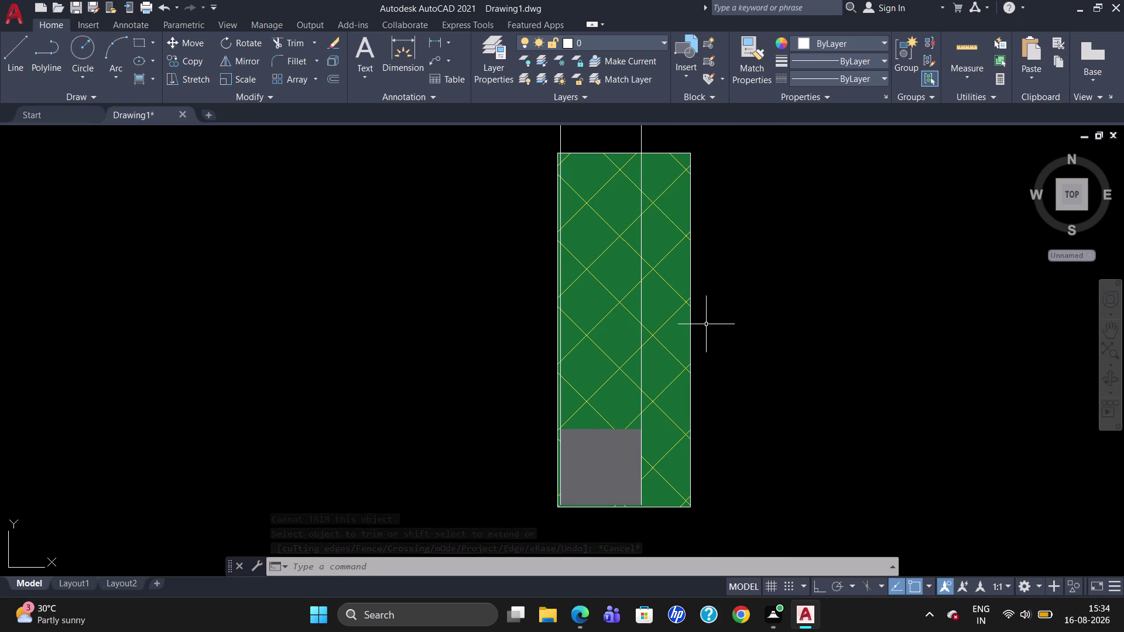
Cancel the trim and move the grey gradient patch slightly left from its corner.
key(Escape)
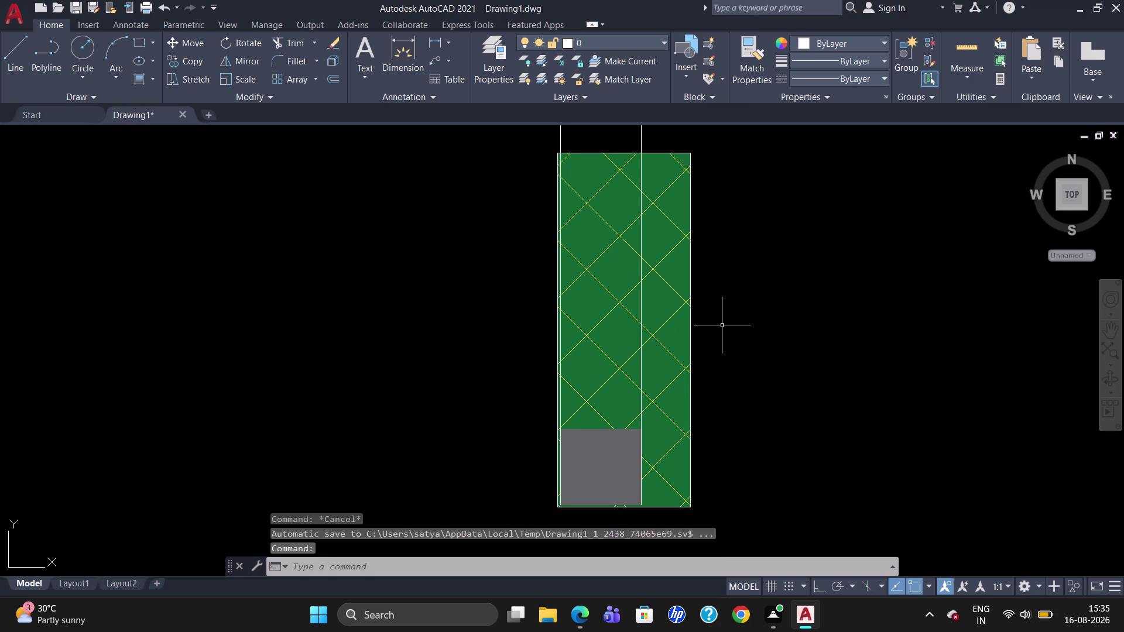
key(m)
key(Return)
click(605, 469)
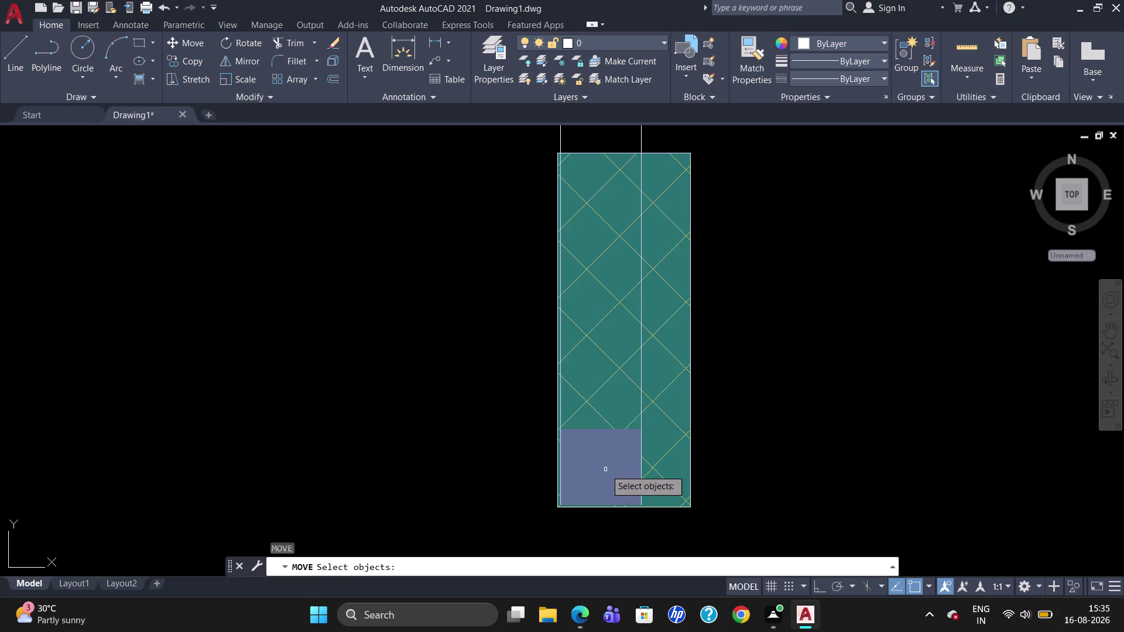
key(Return)
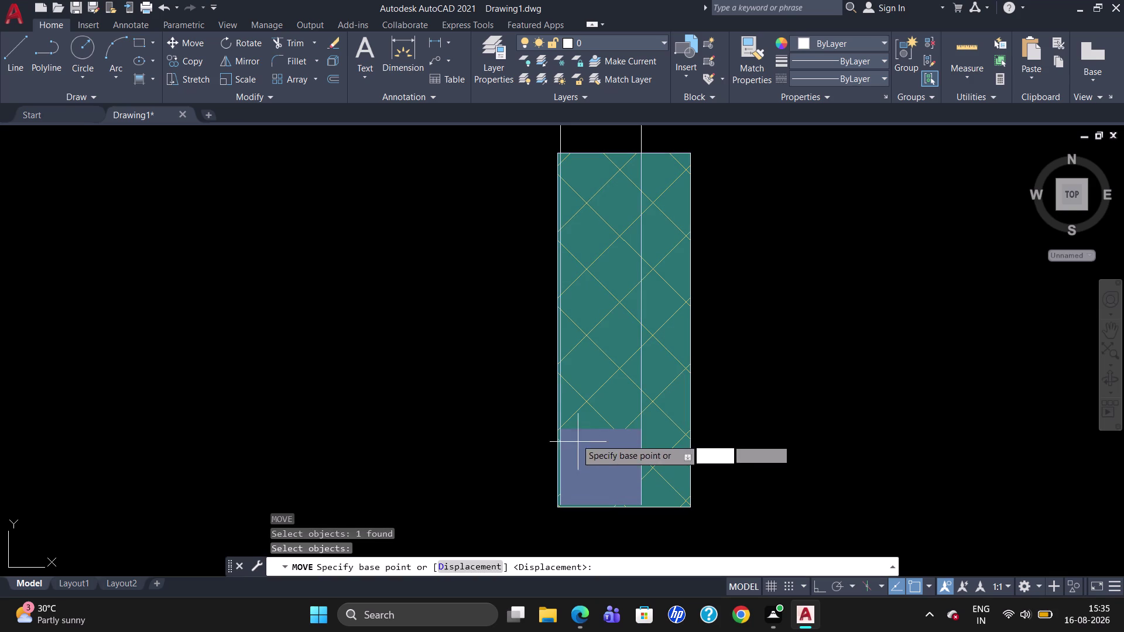
click(563, 428)
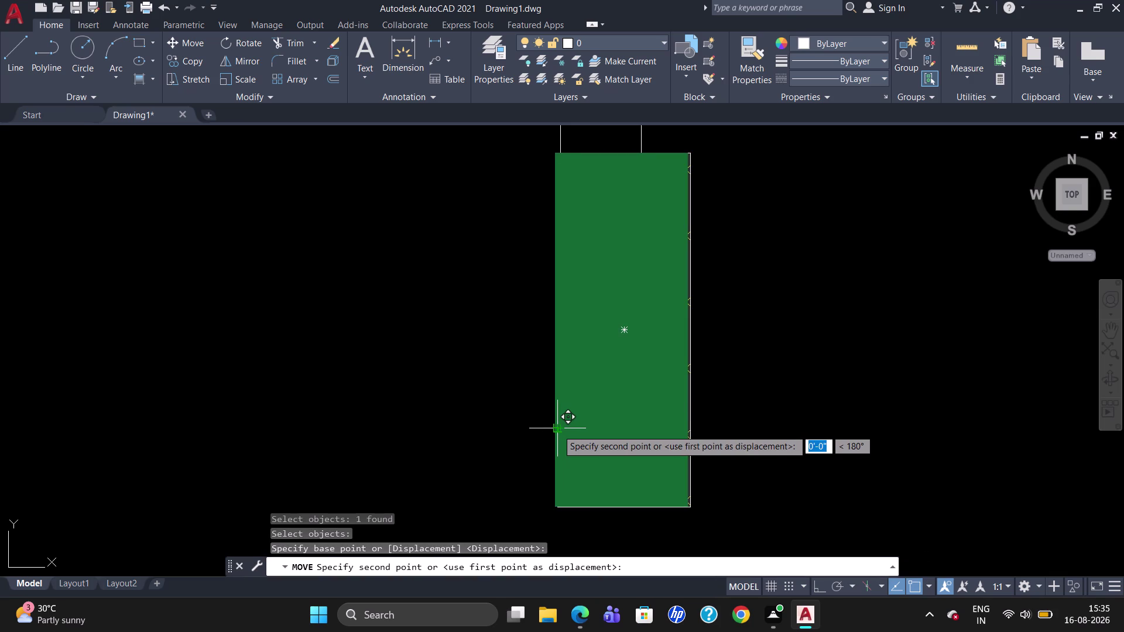
click(557, 429)
Inspect the pier's diagonal hatch, then delete and undo the stray vertical line above it.
scroll(up, 3)
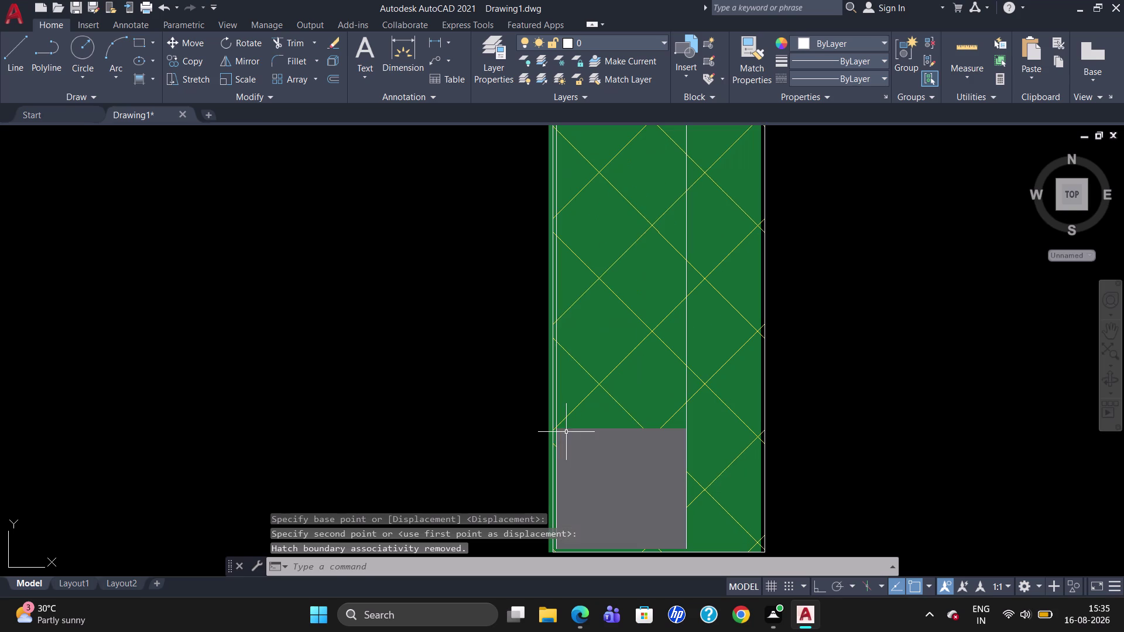
click(558, 429)
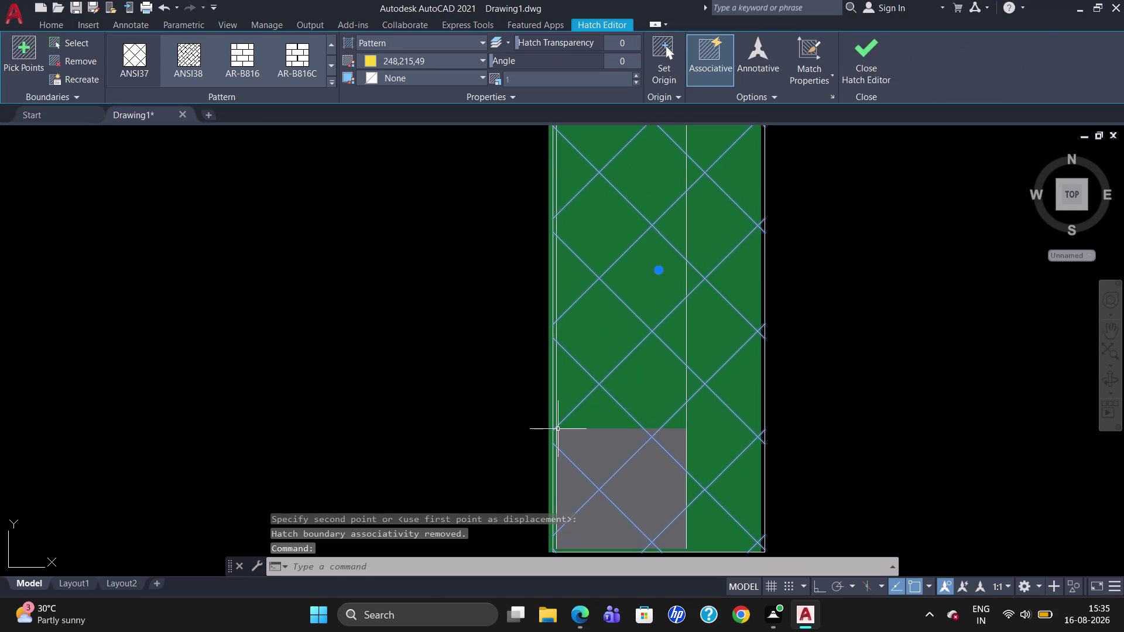
key(Escape)
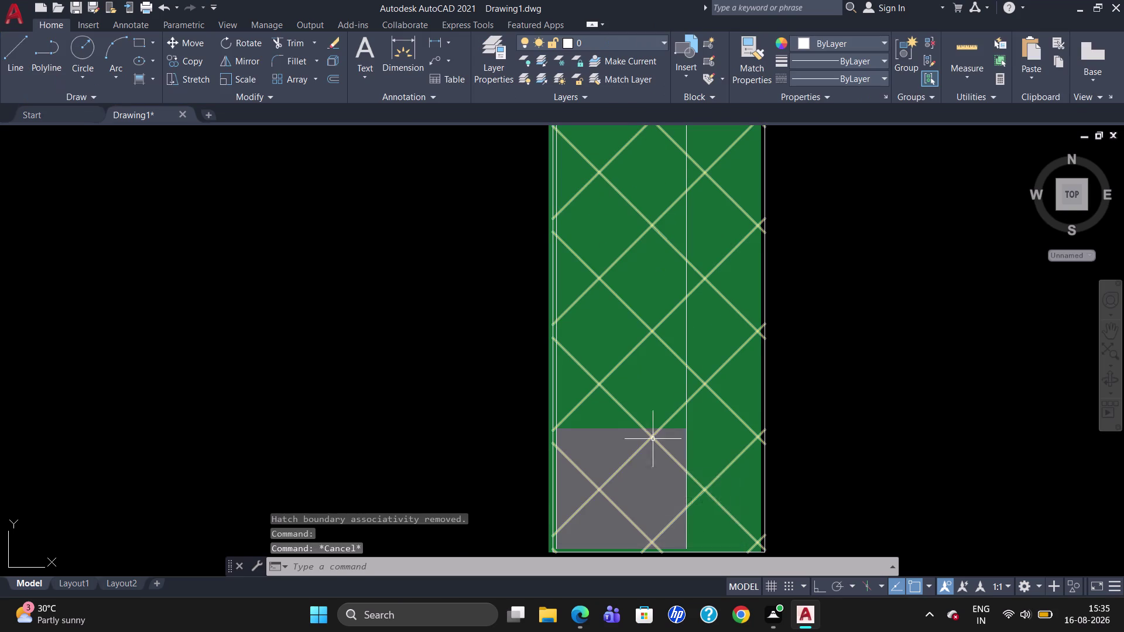
scroll(down, 3)
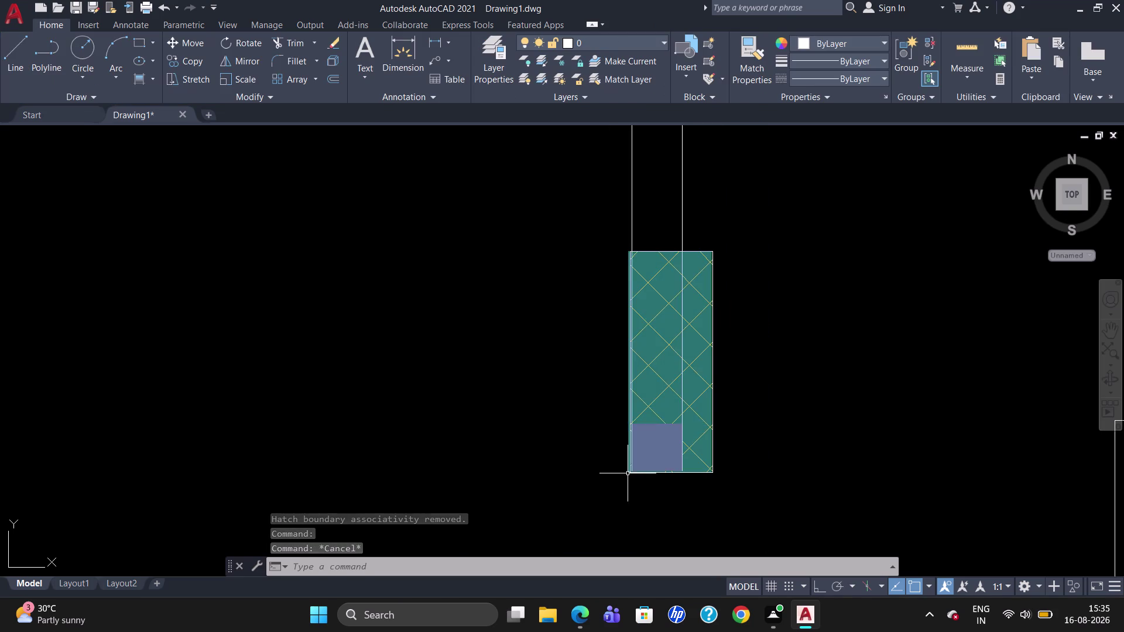
click(632, 233)
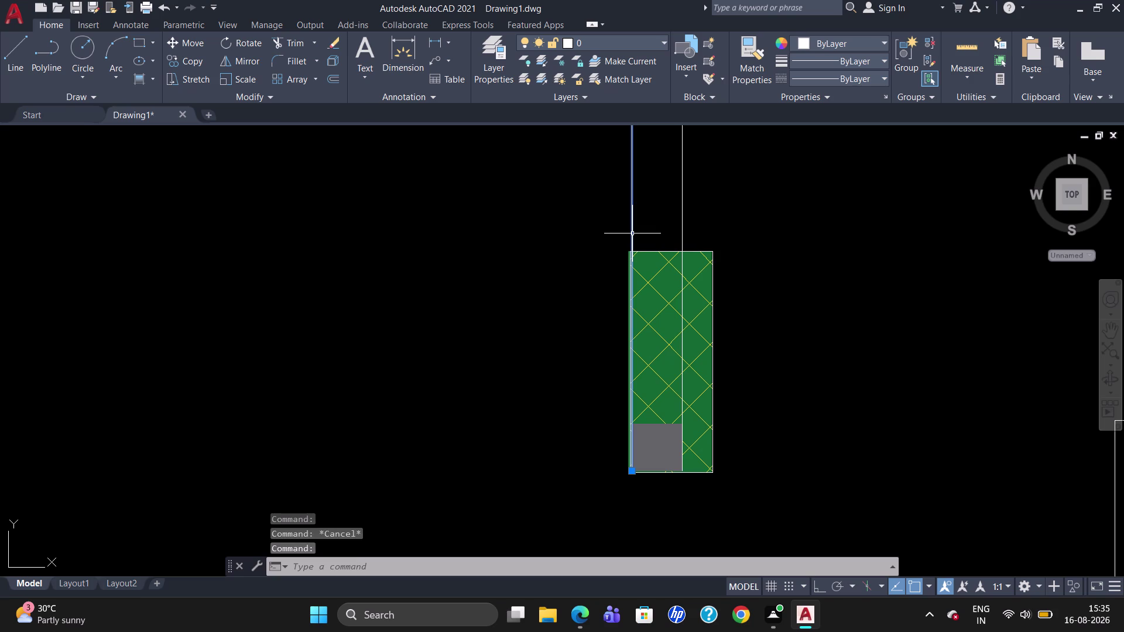
key(Delete)
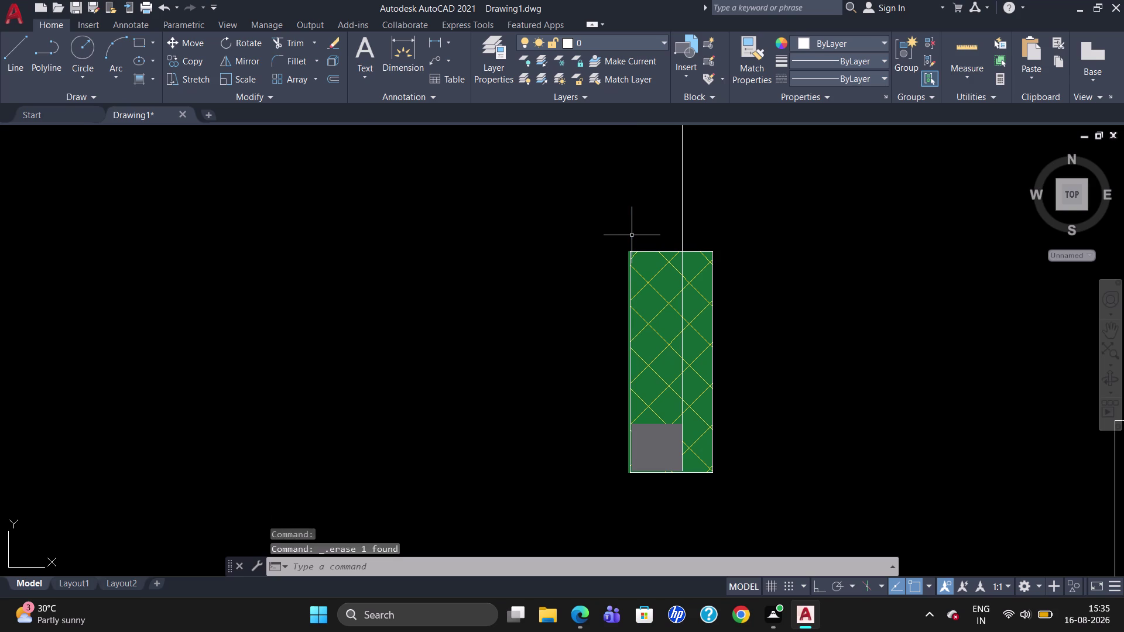
key(u)
key(Return)
Delete the pier's hatch, then undo several recent changes.
scroll(up, 3)
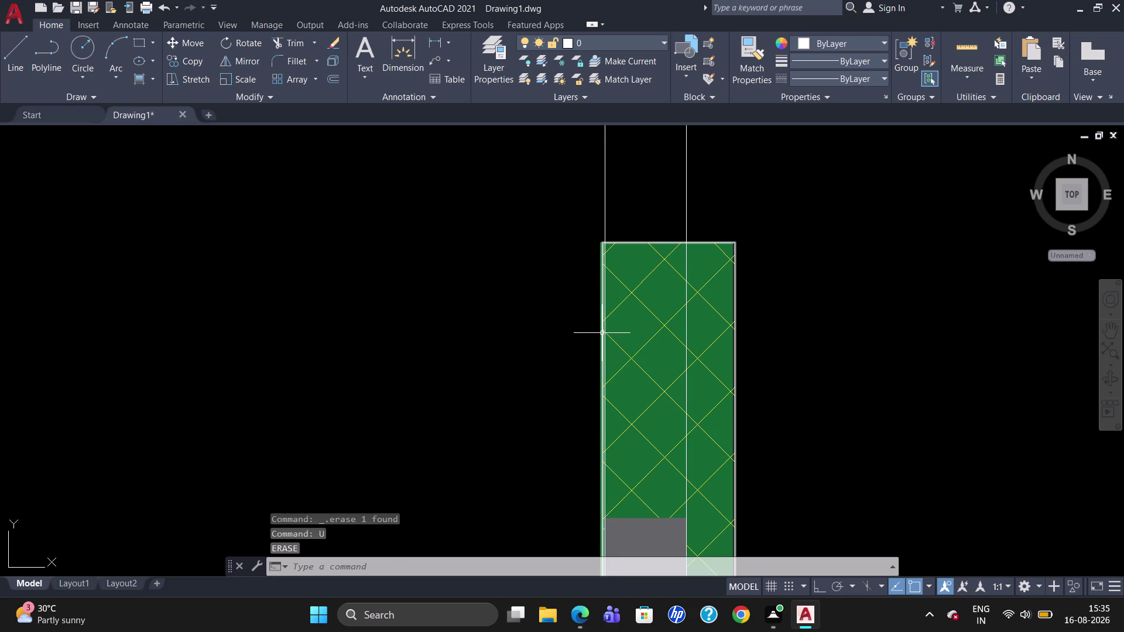
click(602, 332)
key(Delete)
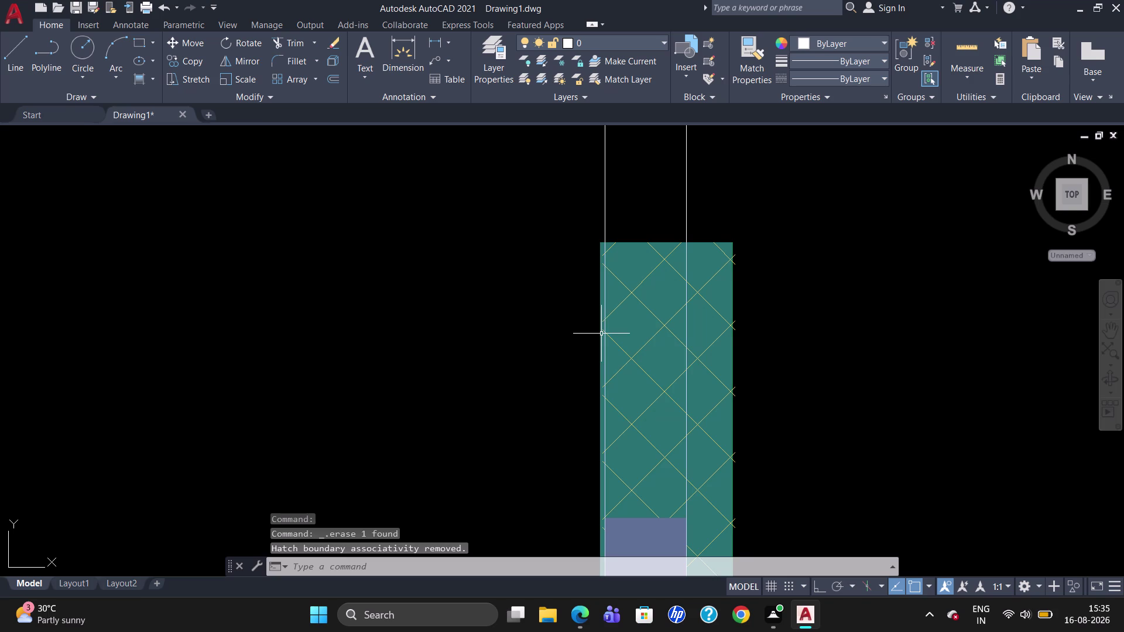
key(Escape)
key(u)
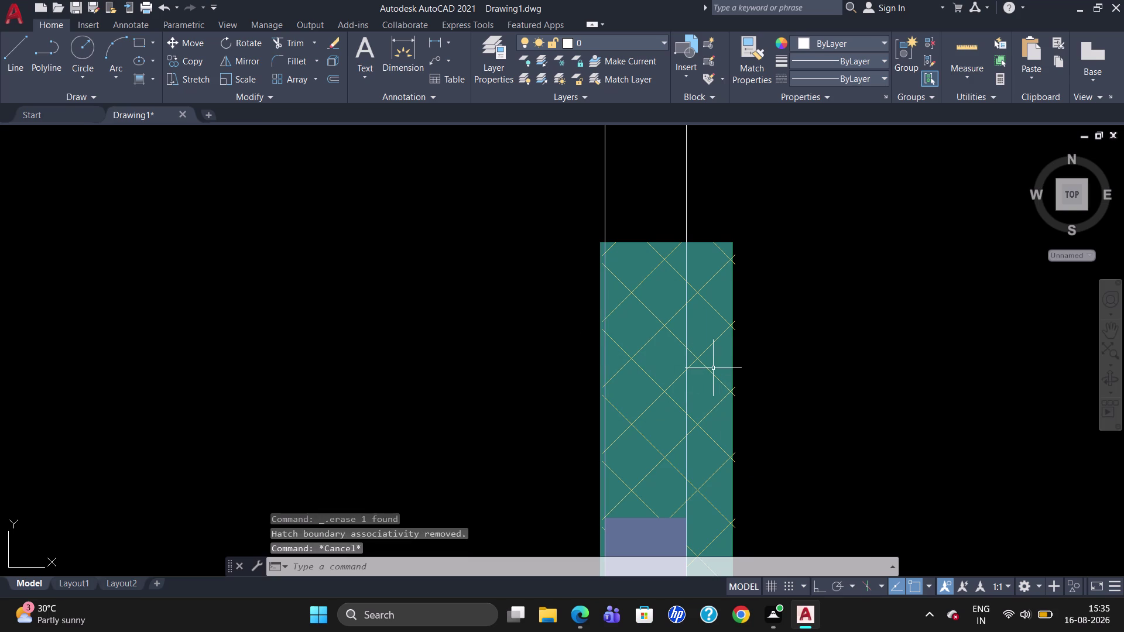
key(Return)
key(i)
key(BackSpace)
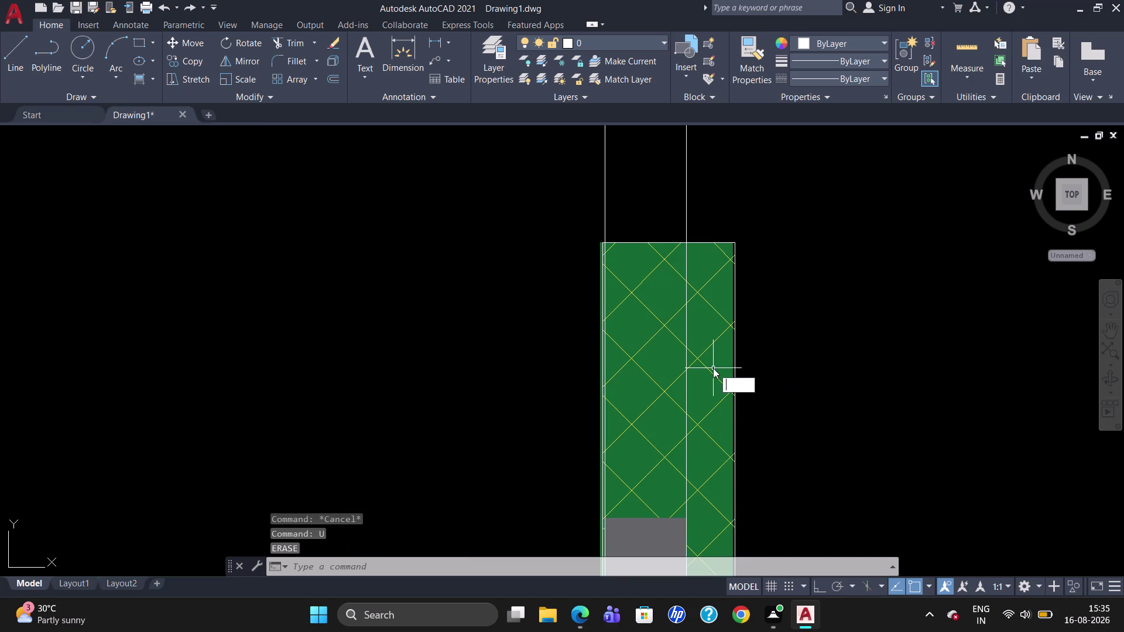
key(u)
key(Return)
key(i)
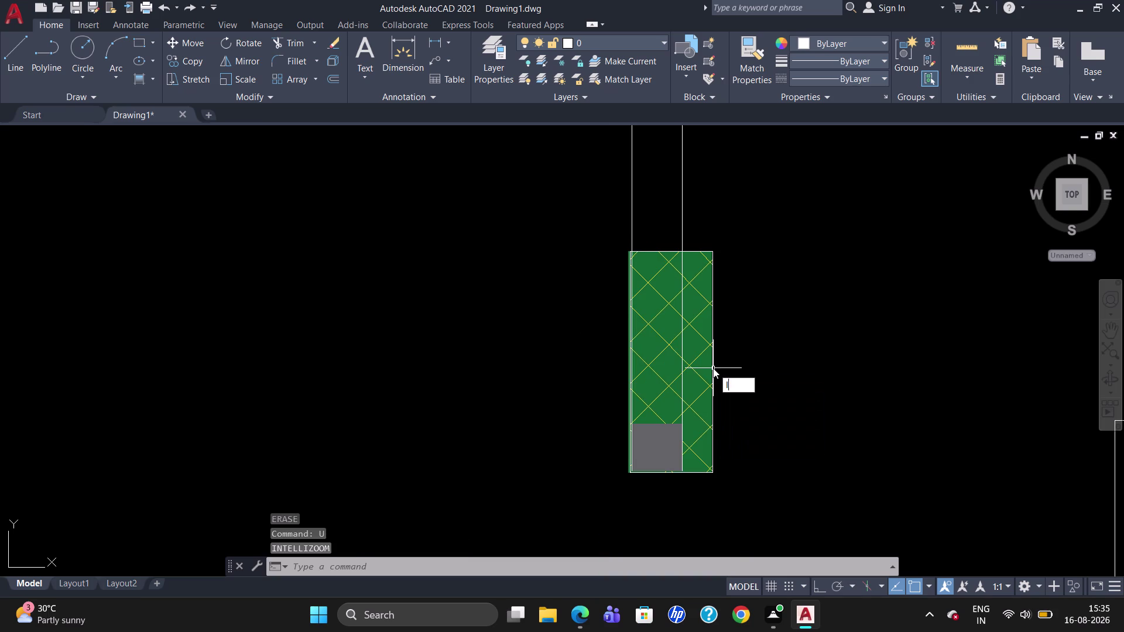
key(BackSpace)
key(u)
key(Return)
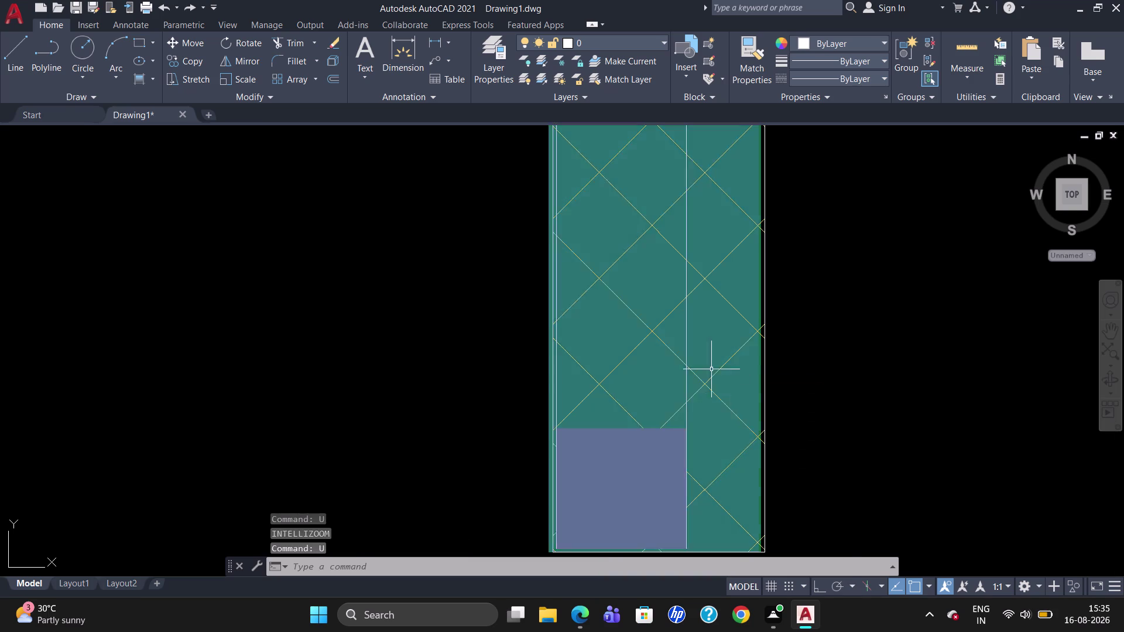
Delete the green hatch and the remaining fill inside the right-wall pier.
scroll(down, 3)
drag(778, 419, 695, 416)
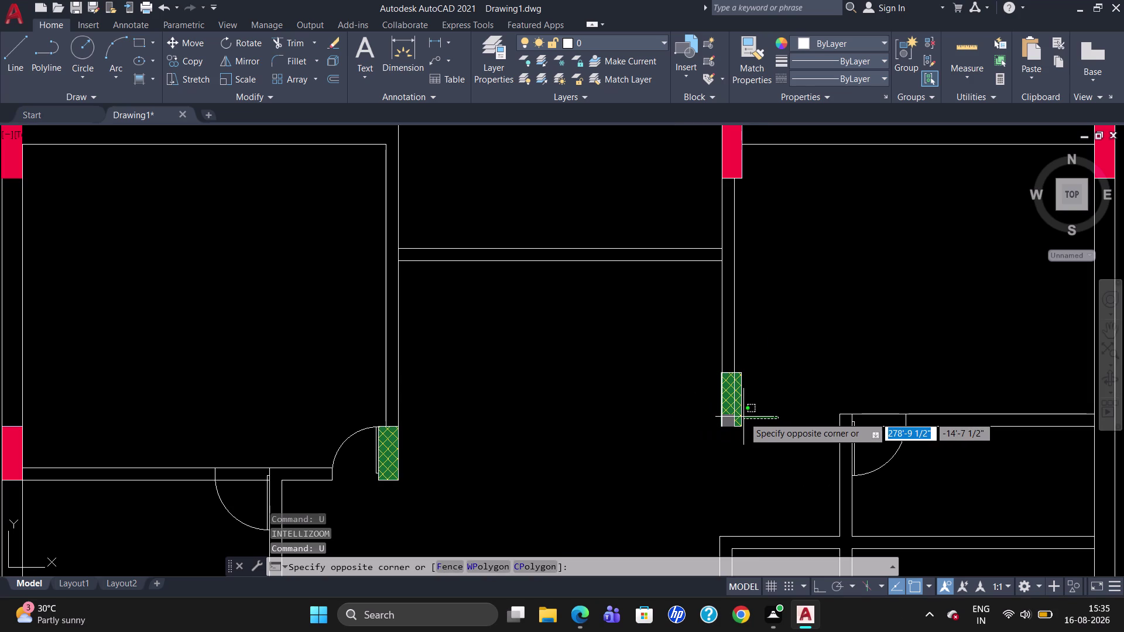
key(Delete)
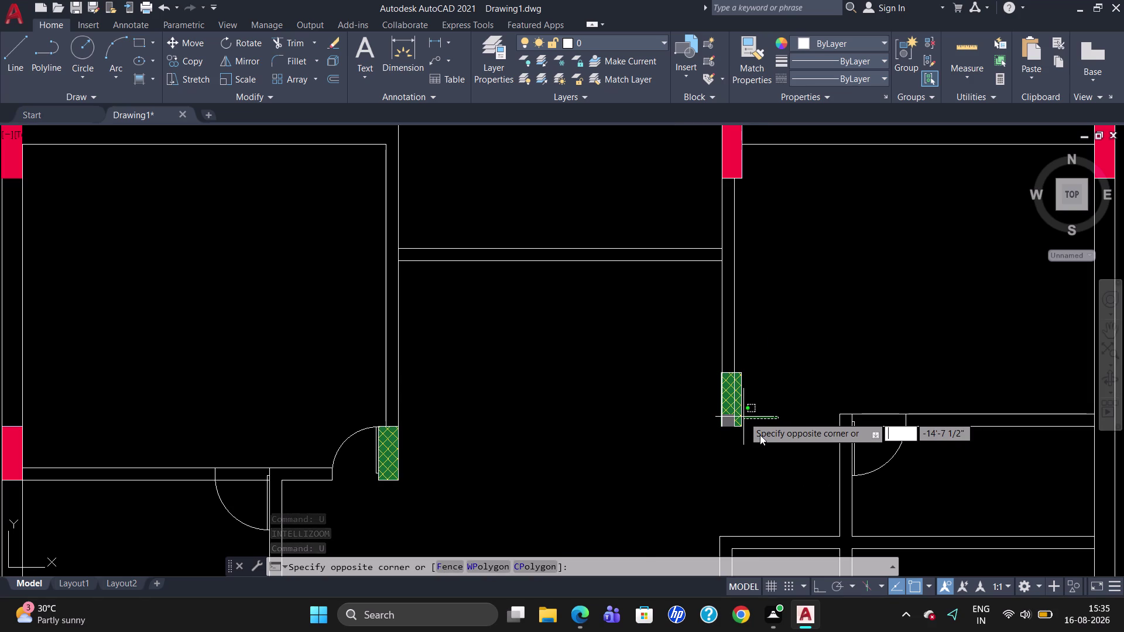
key(Escape)
click(734, 397)
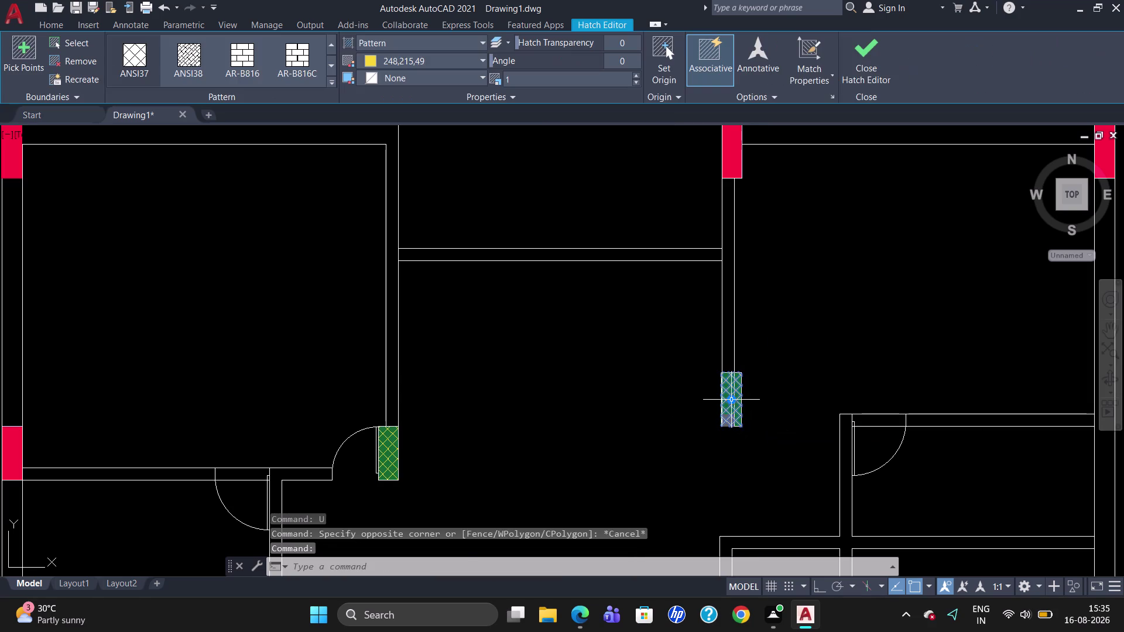
key(Delete)
click(731, 403)
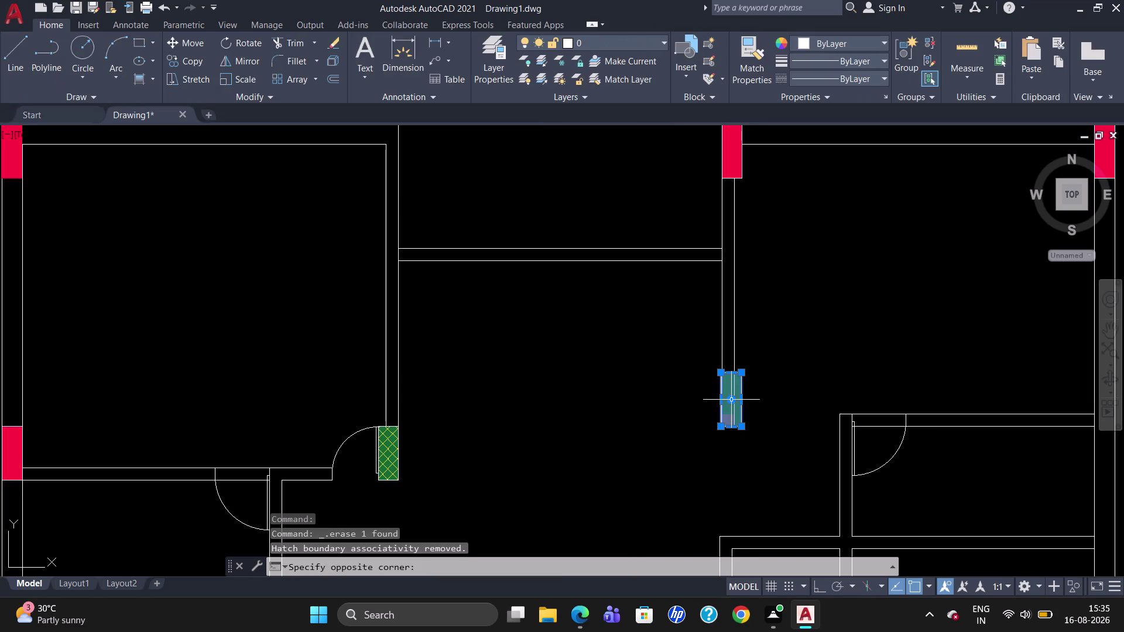
key(Delete)
key(Delete)
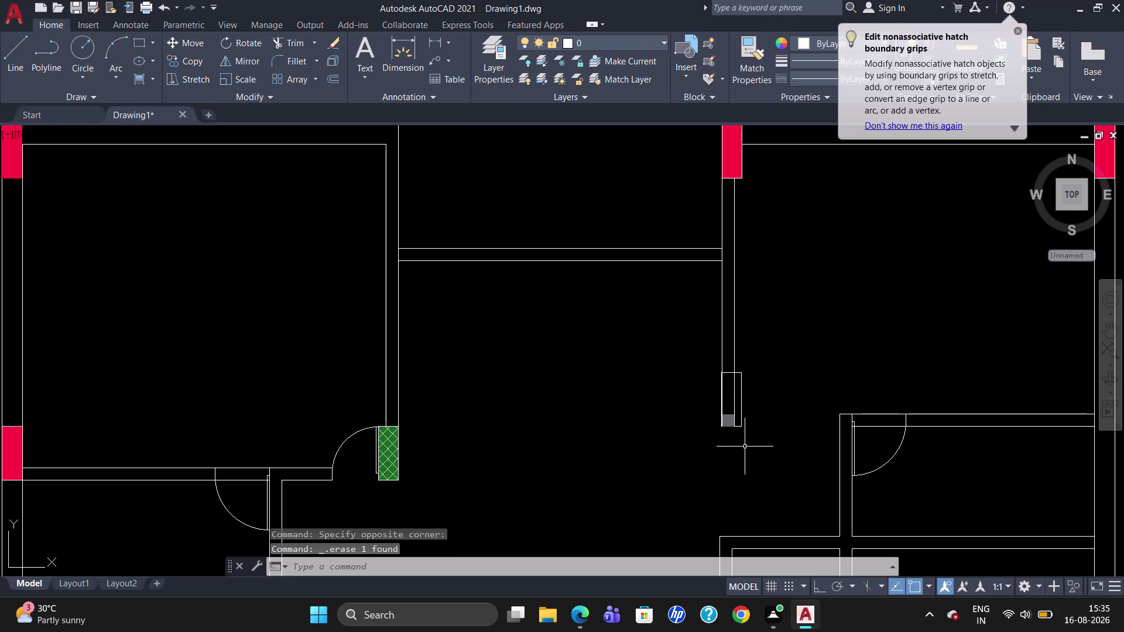
click(1017, 31)
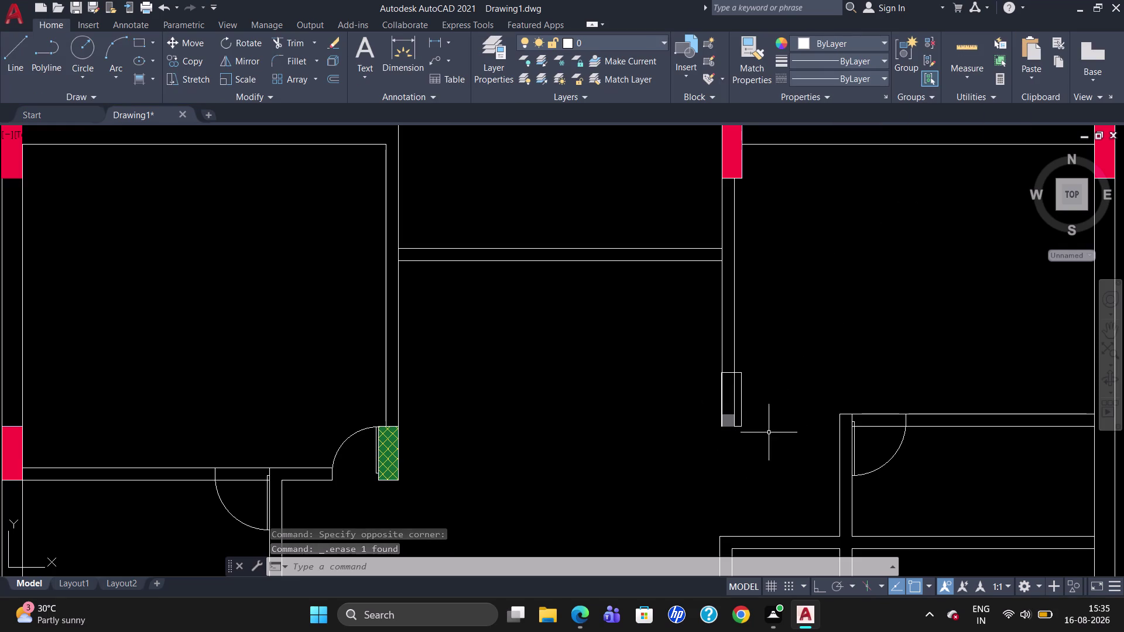
Delete the grey gradient patch at the pier's base, cancelling an accidental stretch.
click(734, 420)
key(Escape)
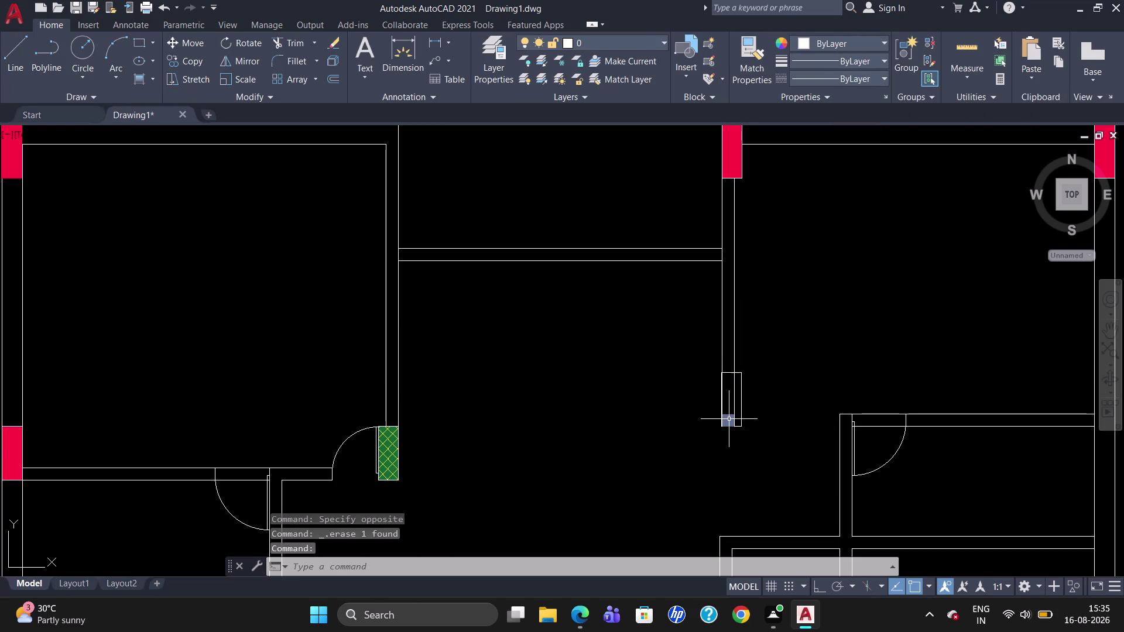
click(726, 421)
click(727, 421)
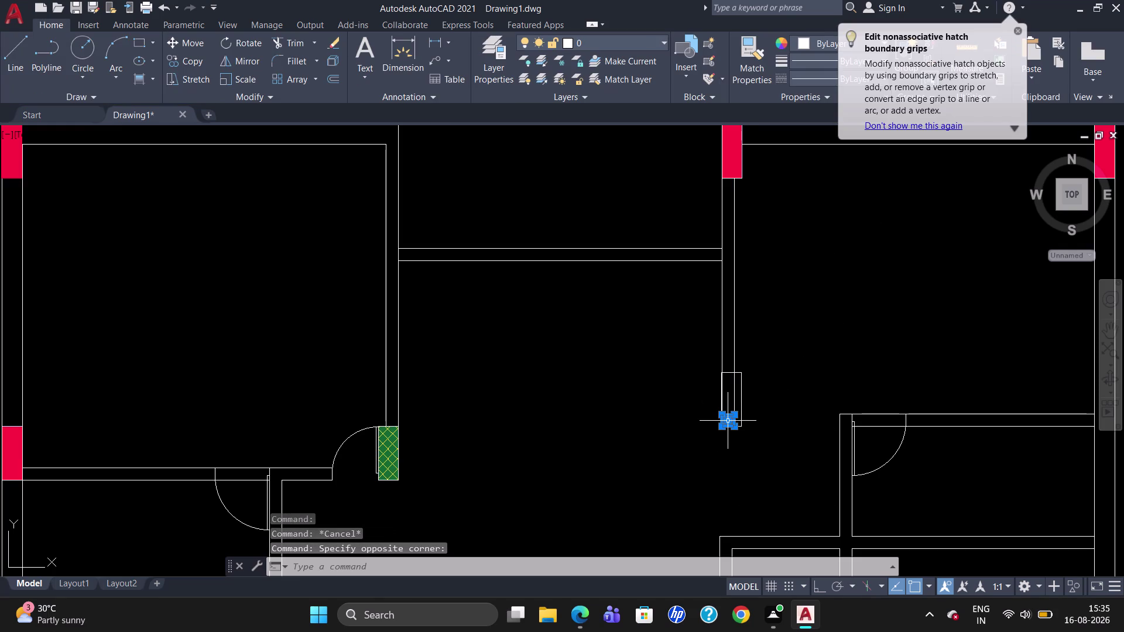
key(Delete)
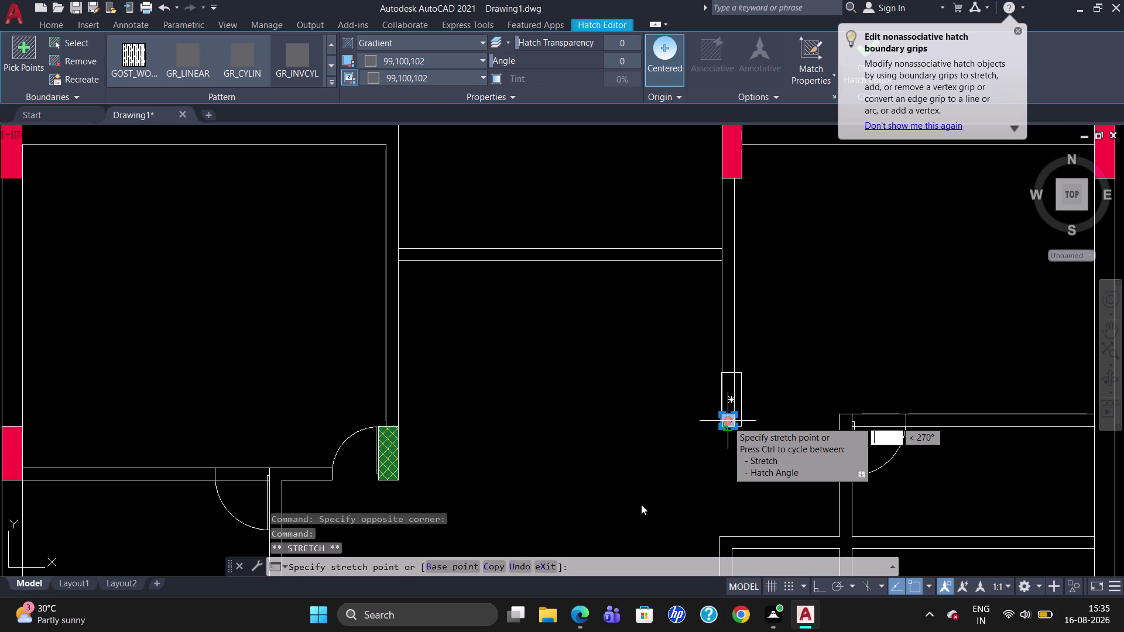
key(Escape)
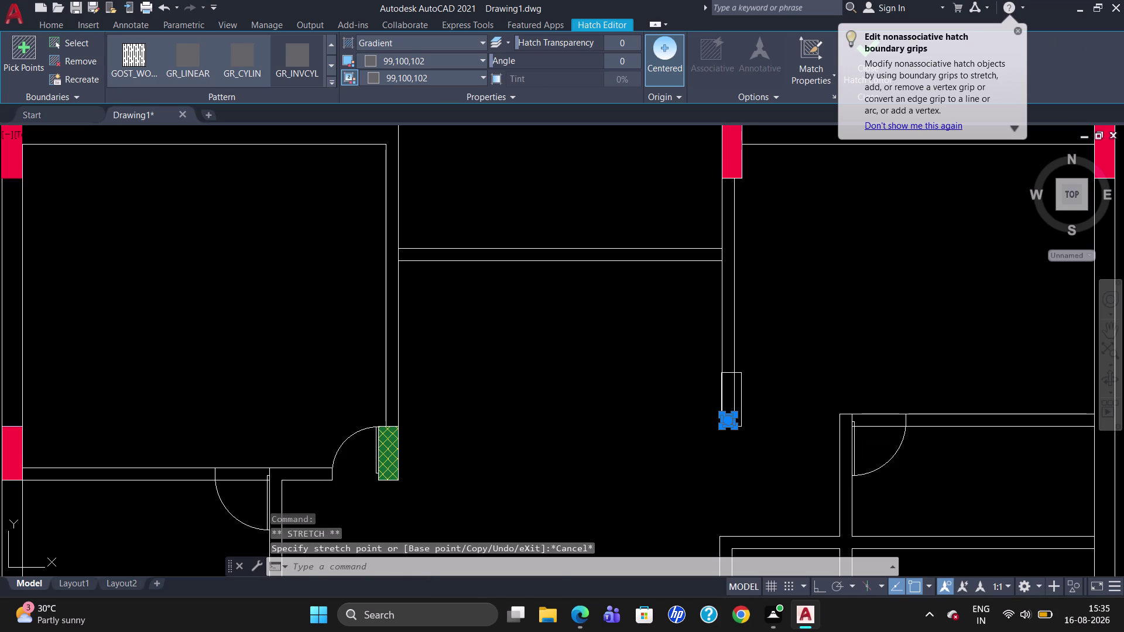
key(Delete)
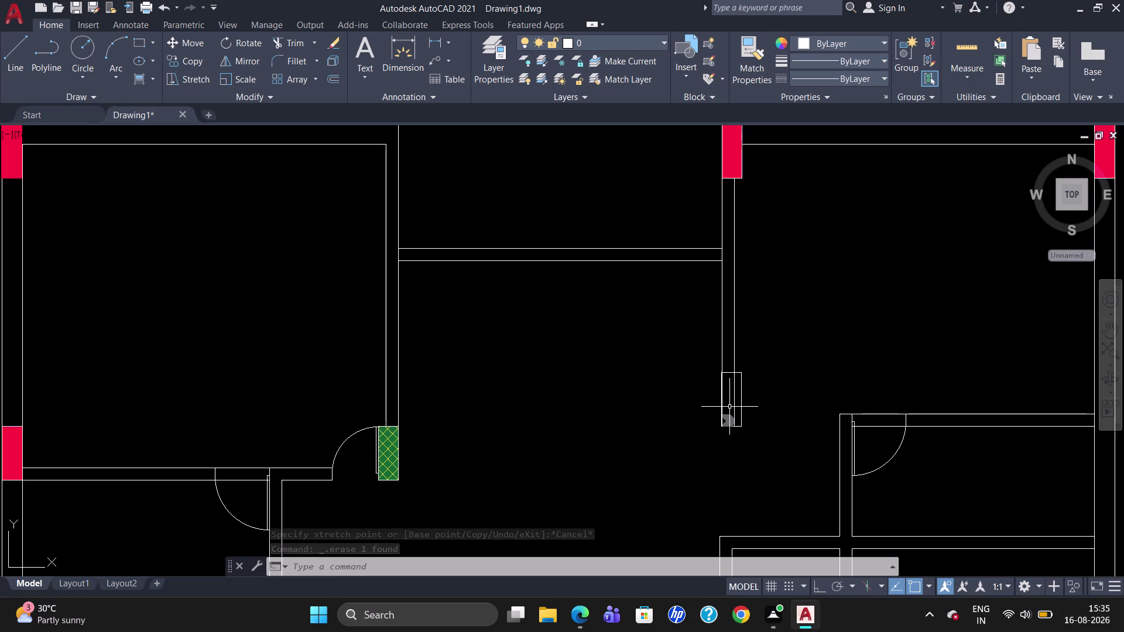
Delete the remaining grey patch and the empty pier outline.
click(729, 418)
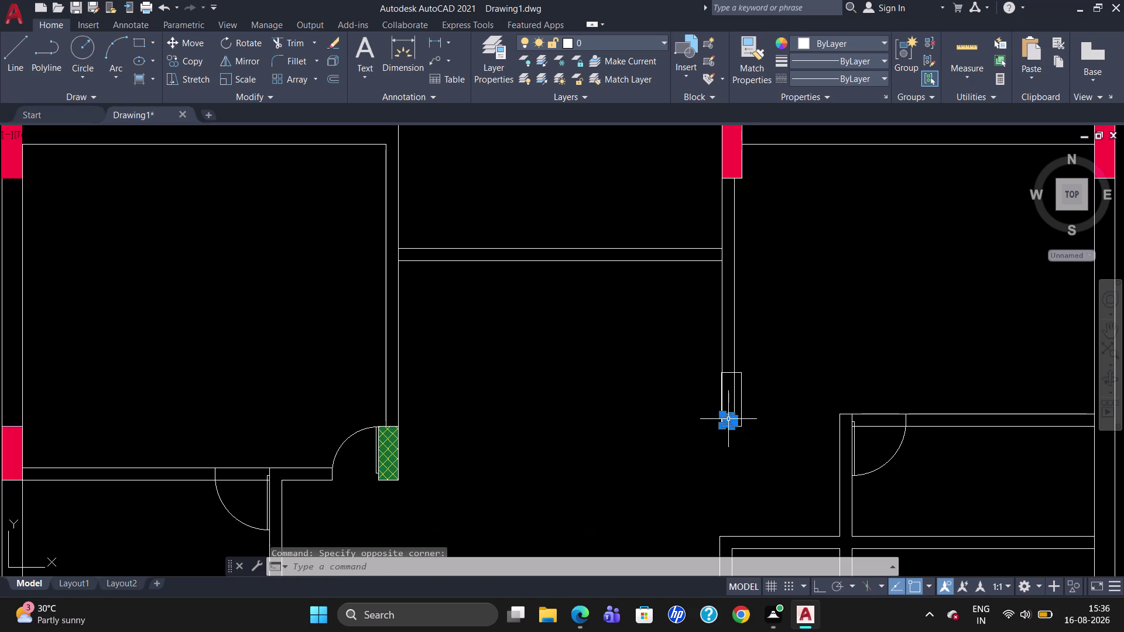
key(Delete)
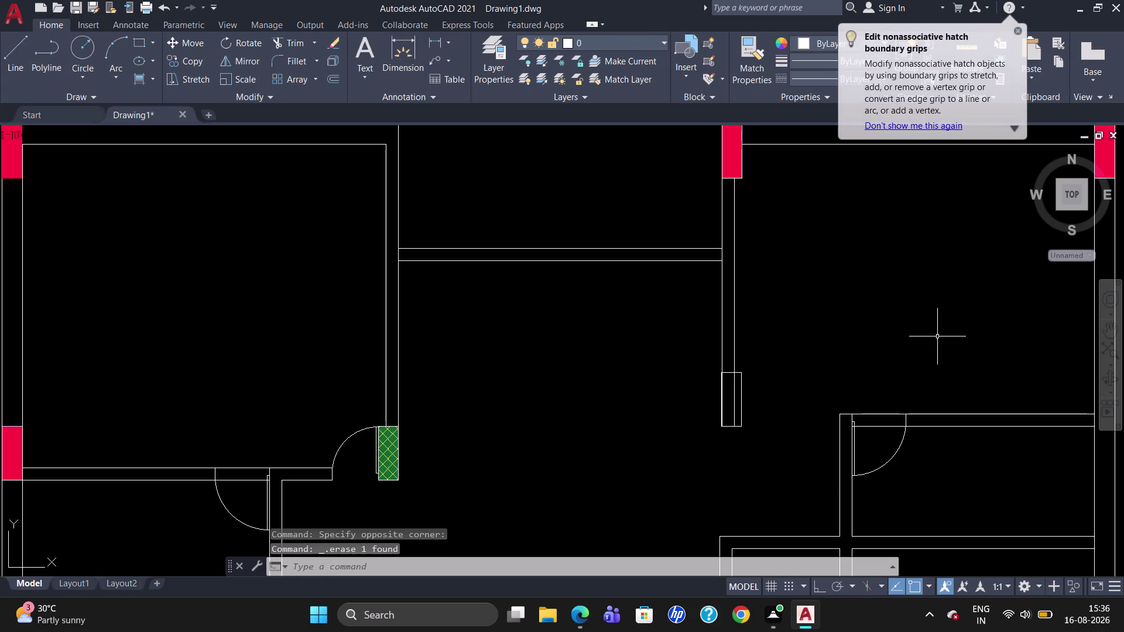
click(728, 372)
key(Delete)
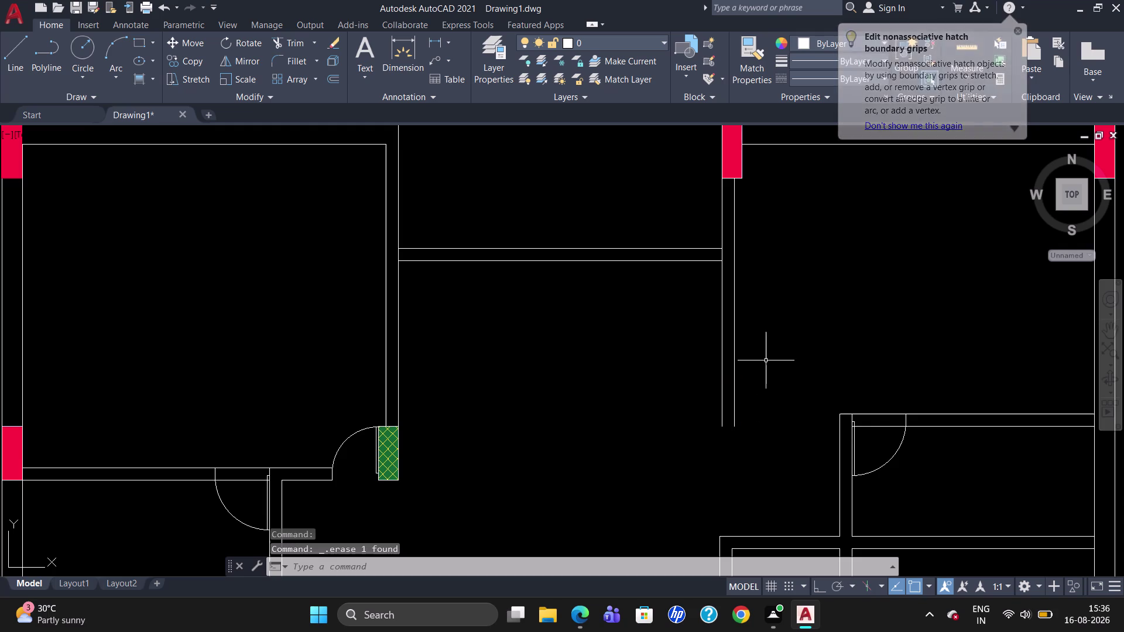
Start a line from the wall end, then cancel it.
key(l)
key(Return)
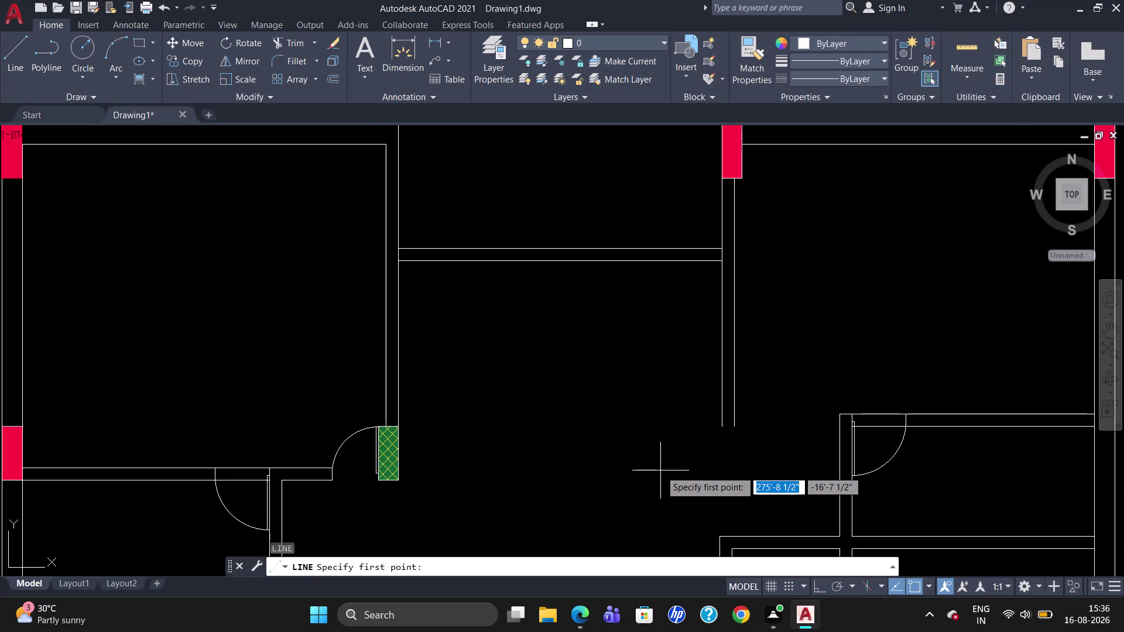
click(731, 430)
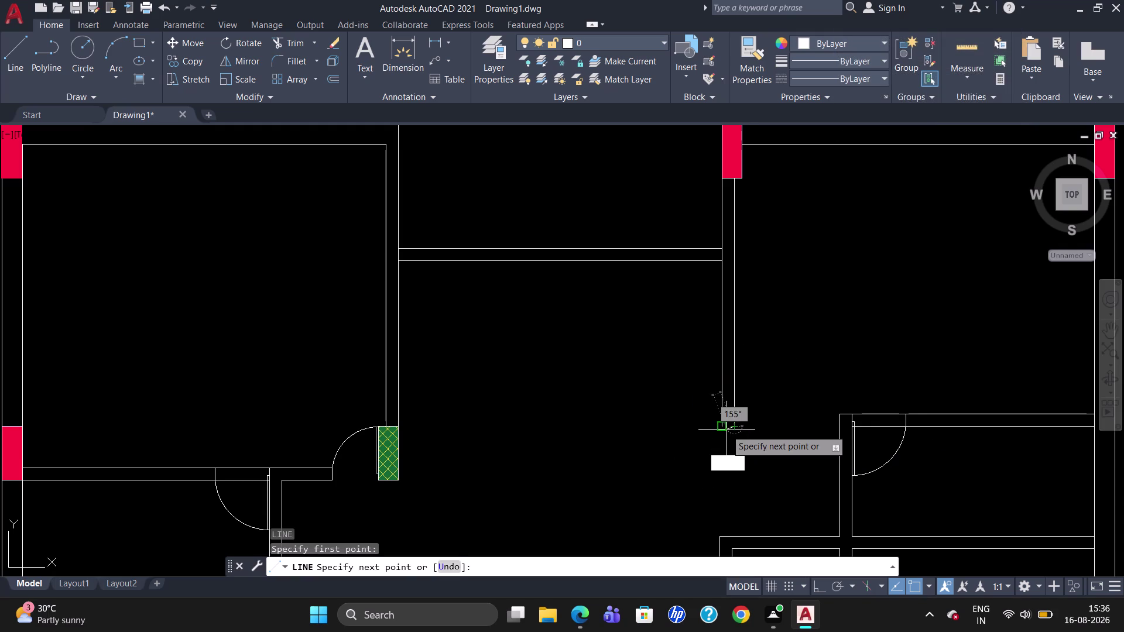
click(721, 430)
key(Escape)
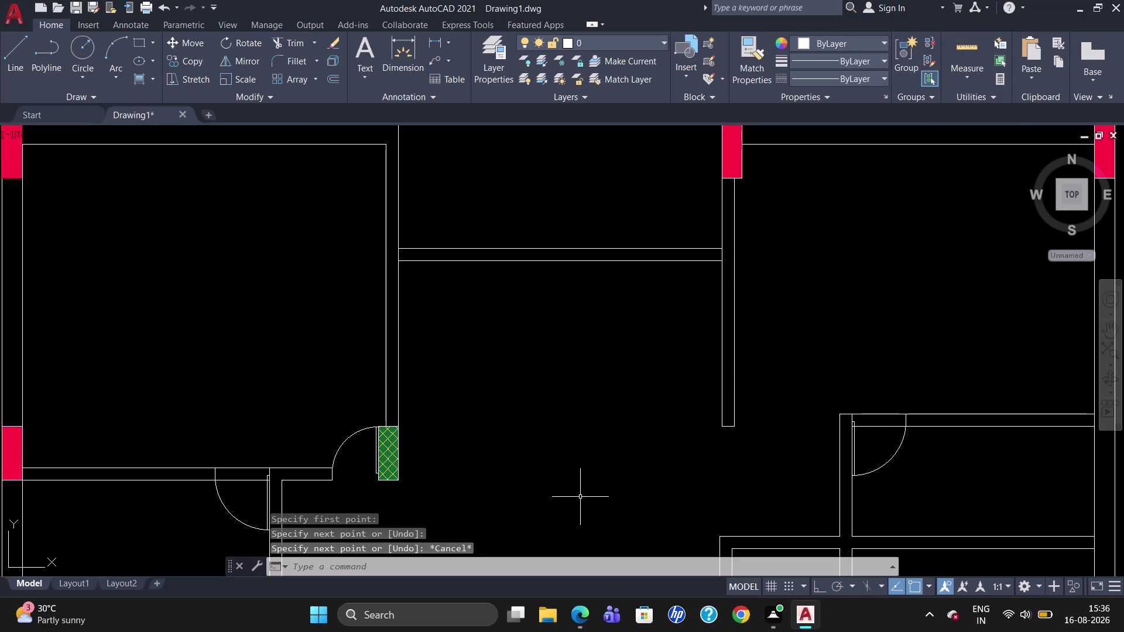
Copy the green cross-hatched pier from its bottom corner onto the central wall's lower end.
click(389, 456)
text(C)
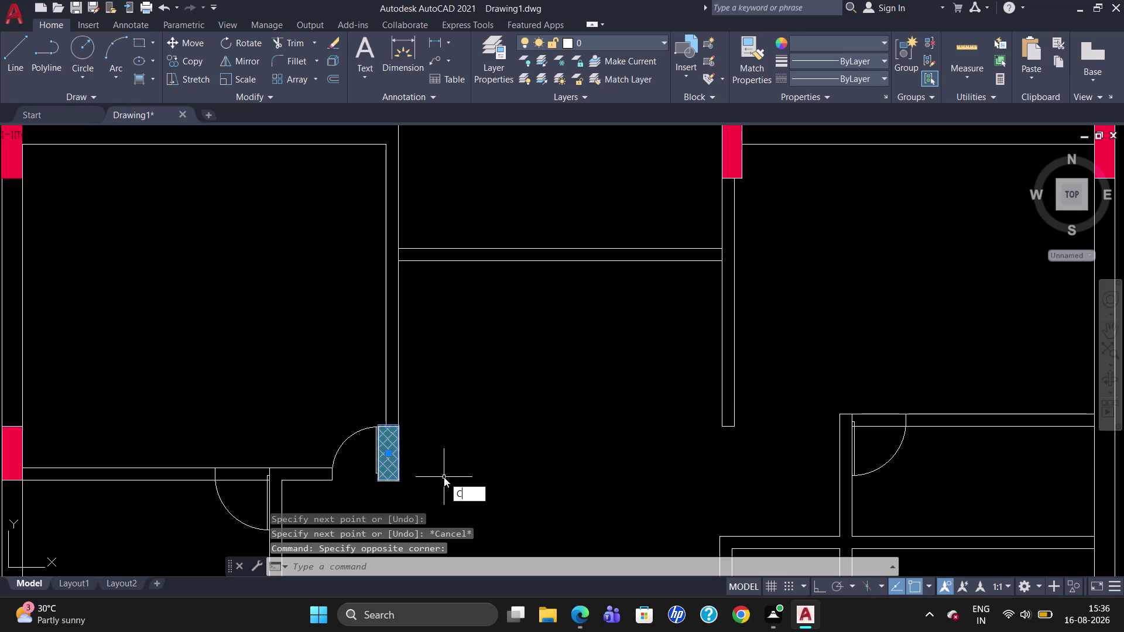
text(O)
key(Return)
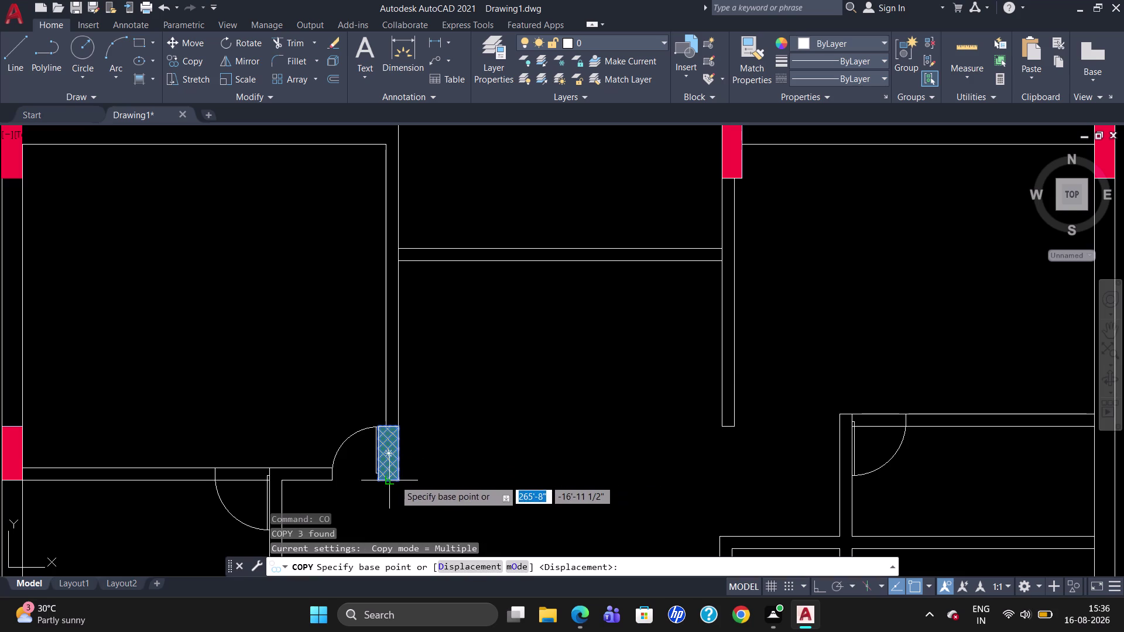
click(400, 481)
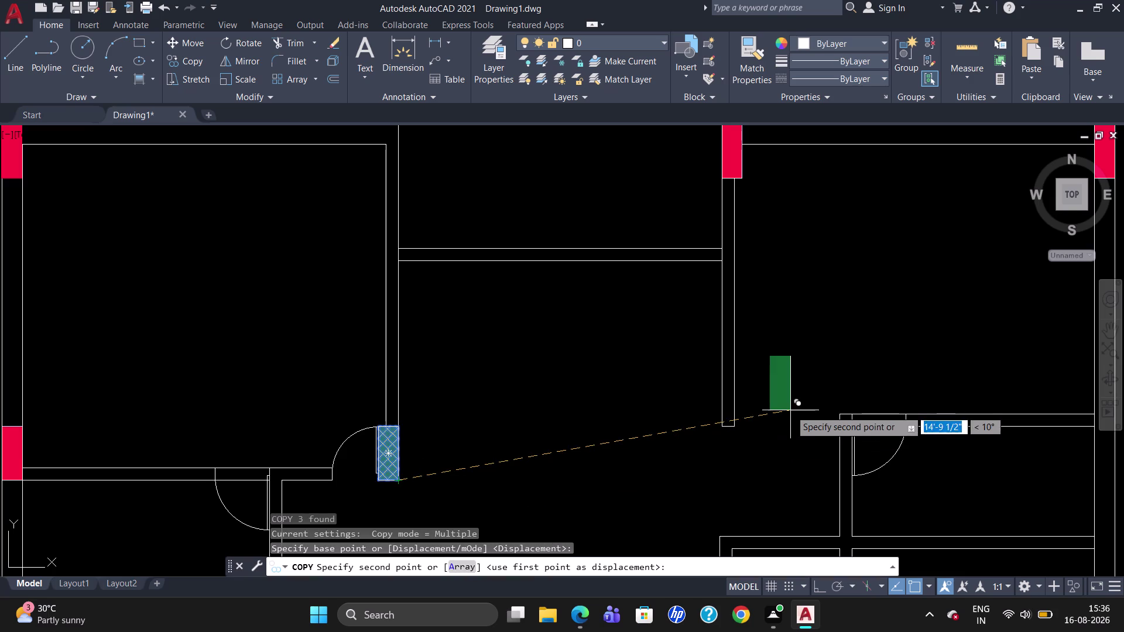
scroll(up, 3)
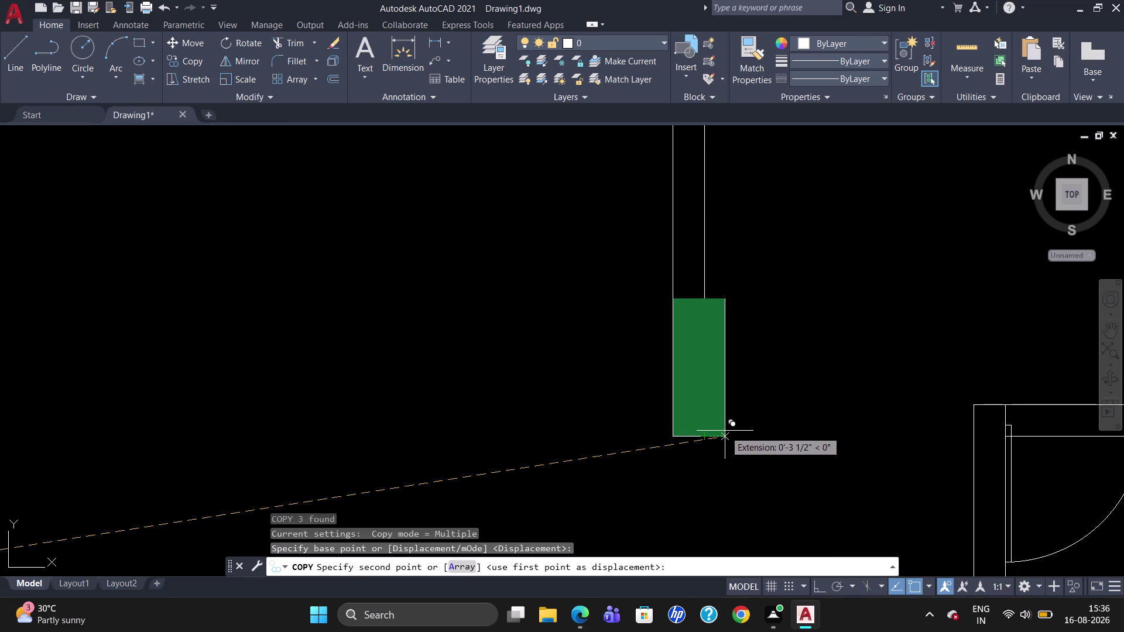
click(724, 431)
key(Escape)
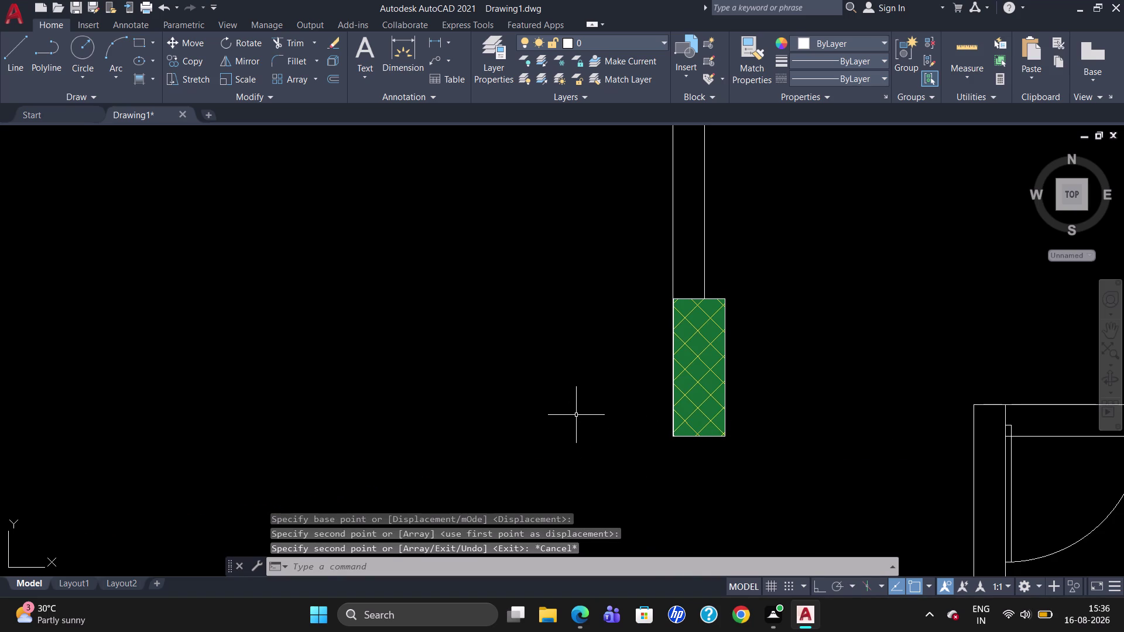
click(700, 373)
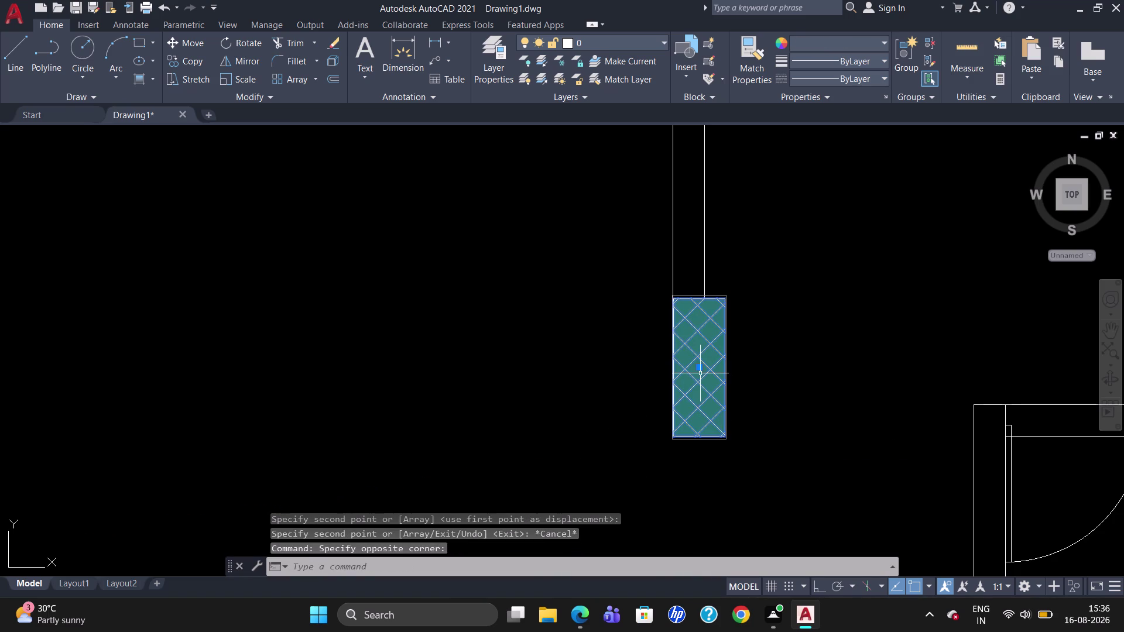
Try ungrouping the copied pier with UNG and exploding its hatch.
text(UNG)
key(Return)
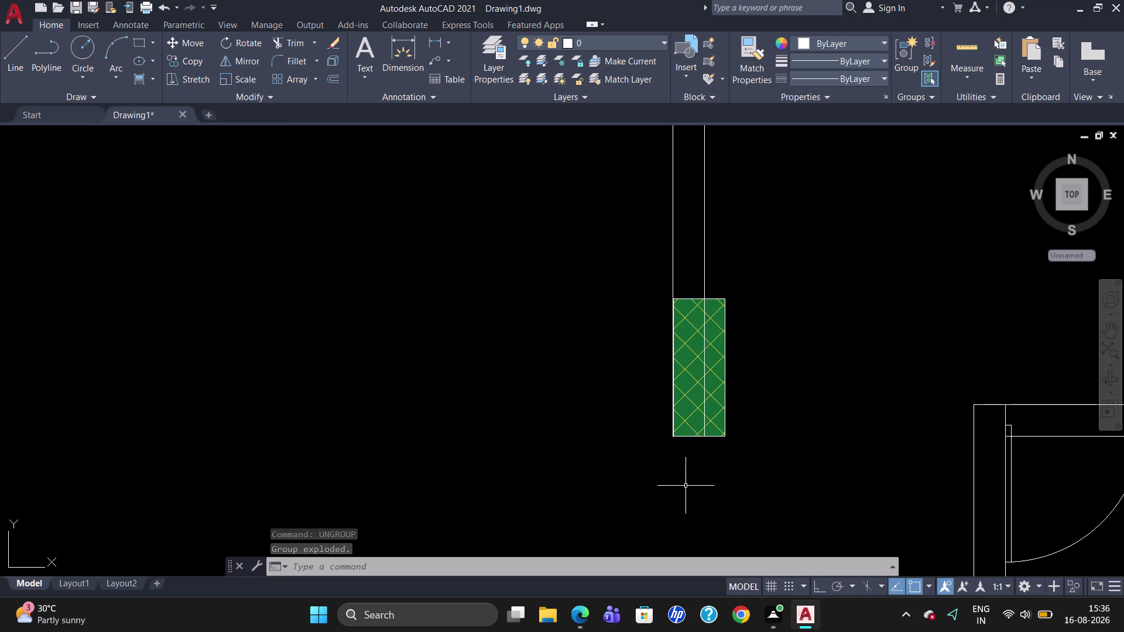
click(689, 437)
key(Escape)
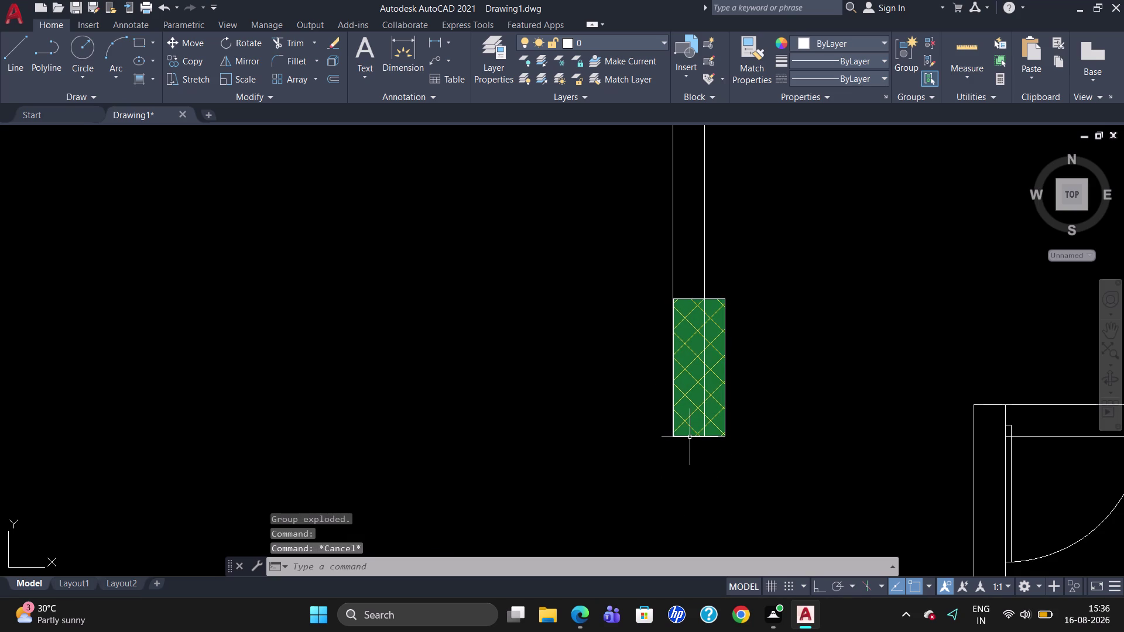
click(698, 438)
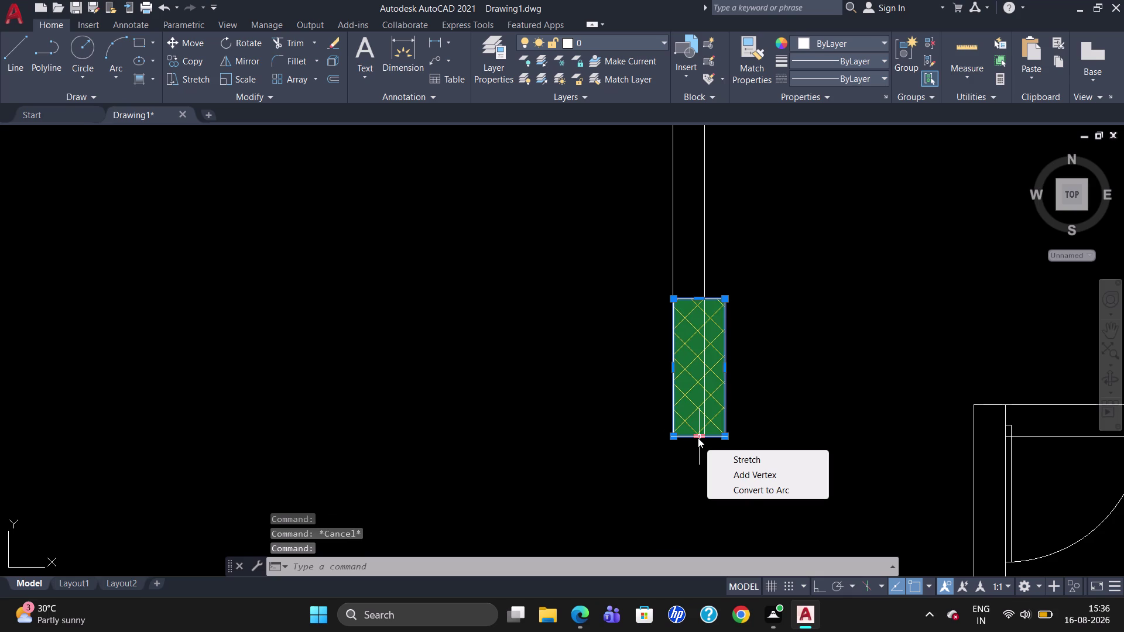
key(x)
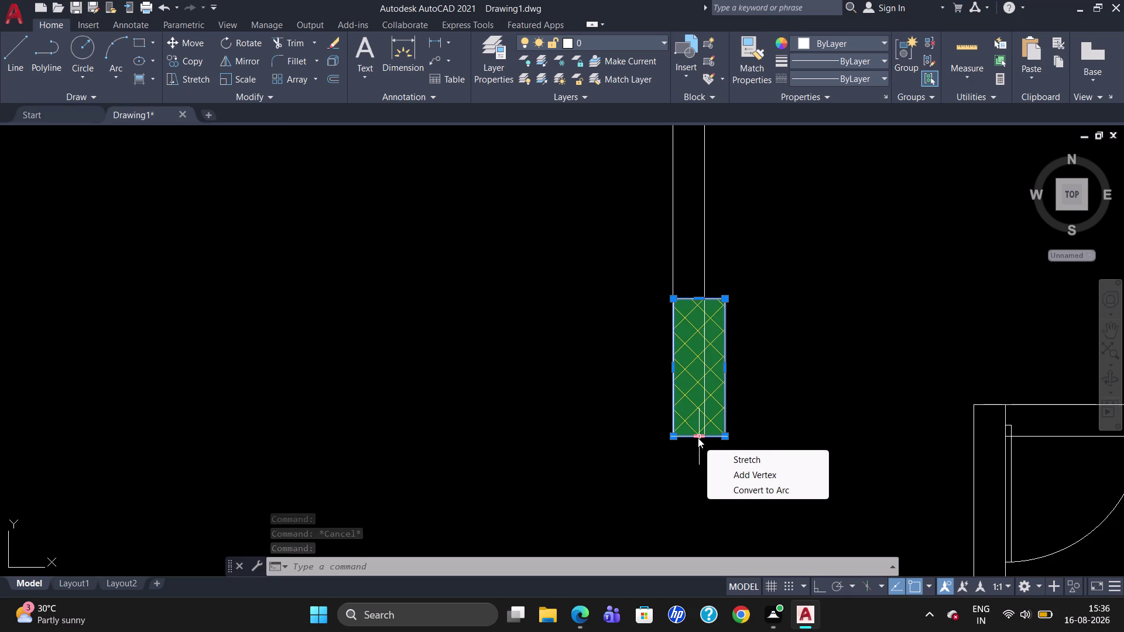
key(Return)
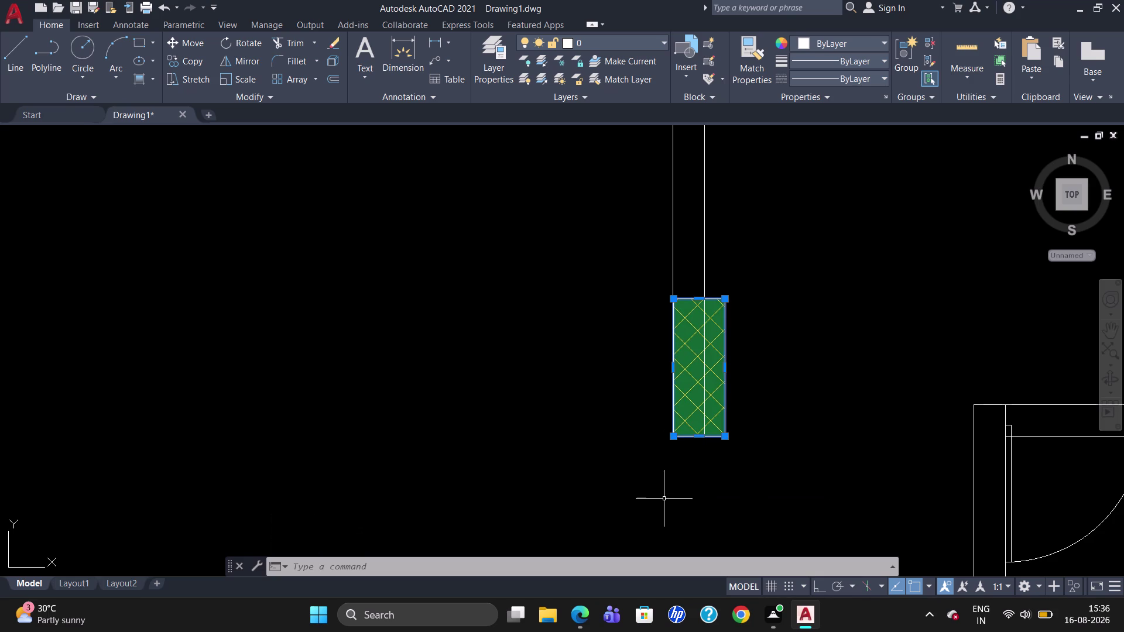
Retry ungrouping the copied pier's edges, then explode it into separate pieces.
key(Return)
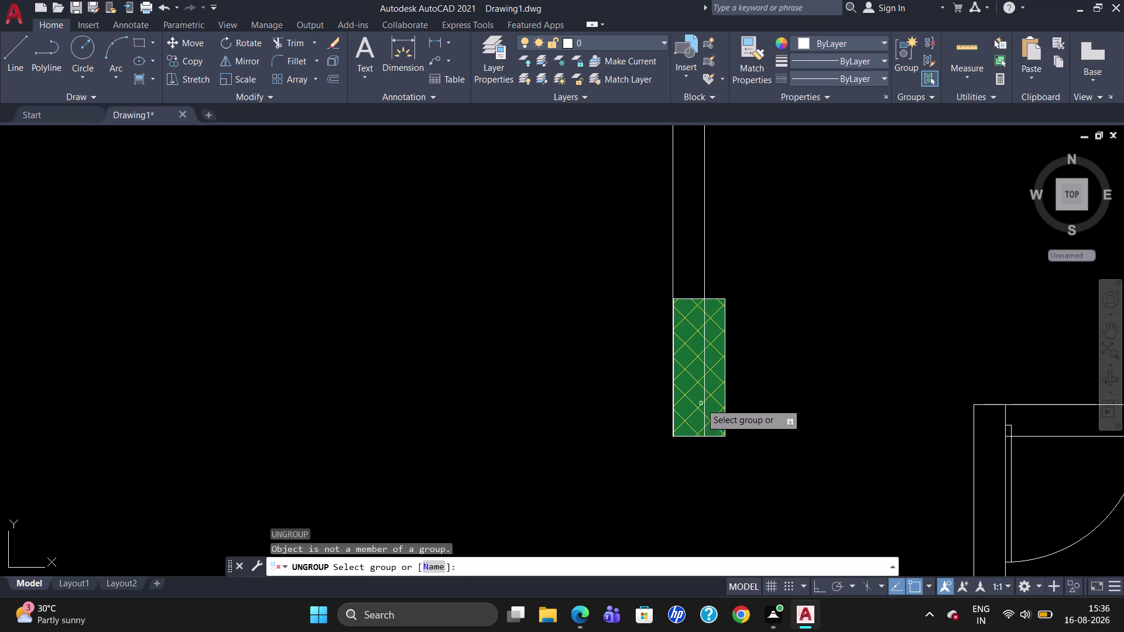
click(687, 436)
click(686, 436)
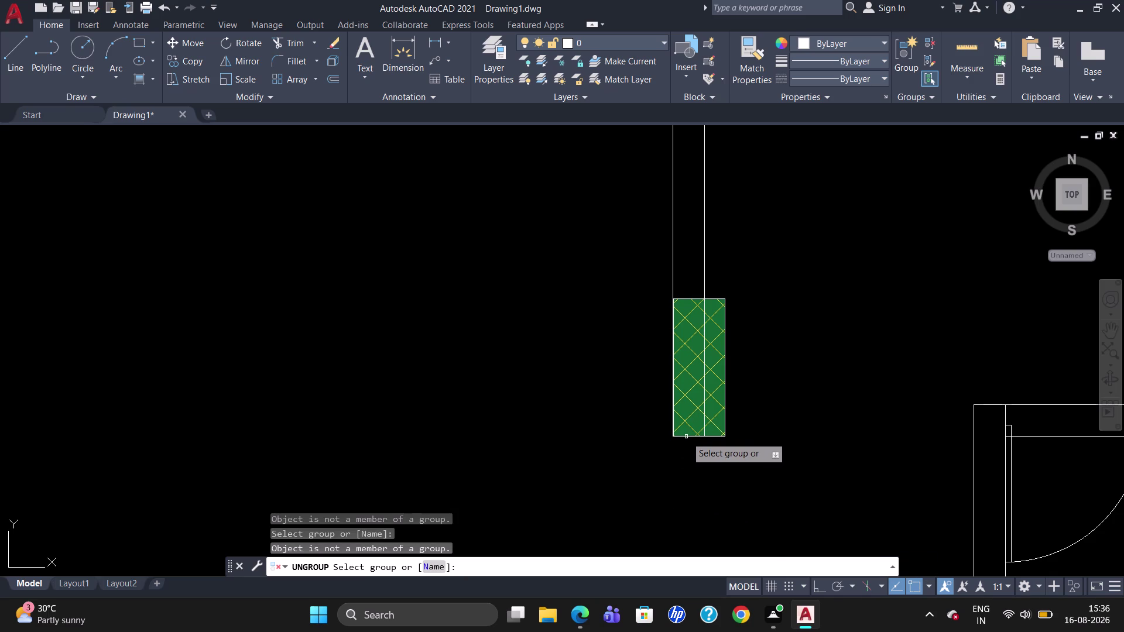
click(686, 436)
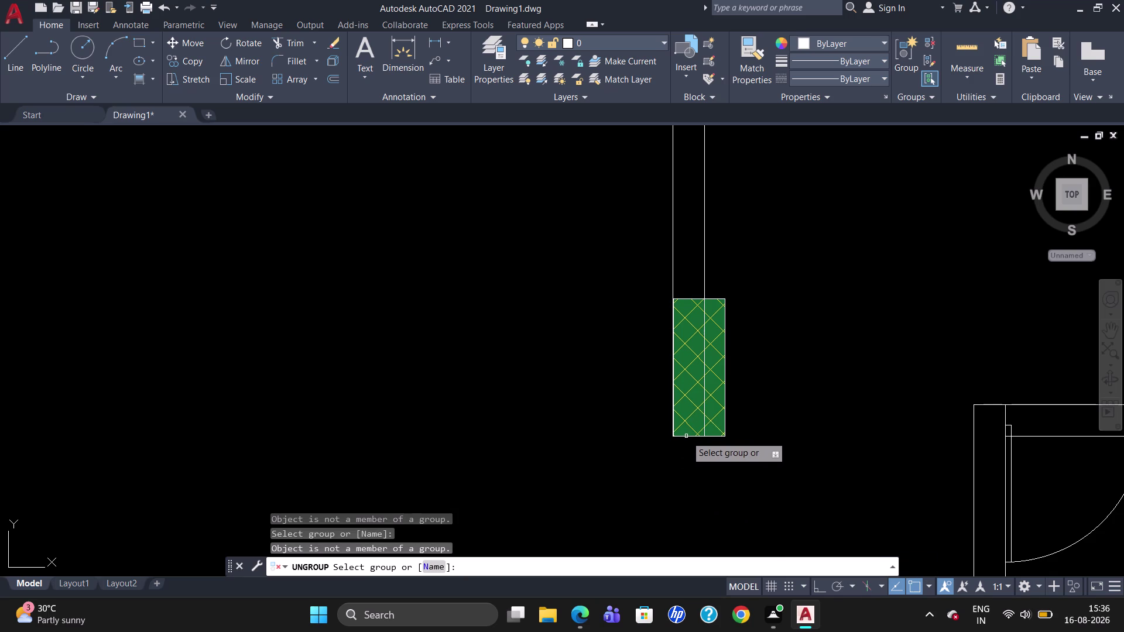
click(684, 437)
key(Escape)
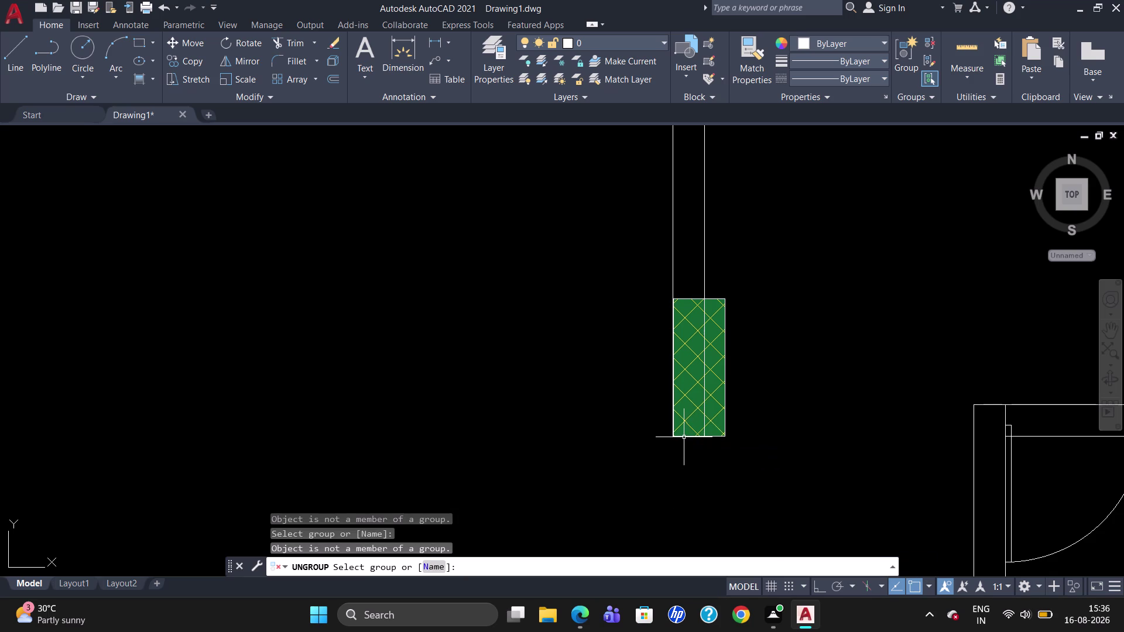
click(689, 437)
key(x)
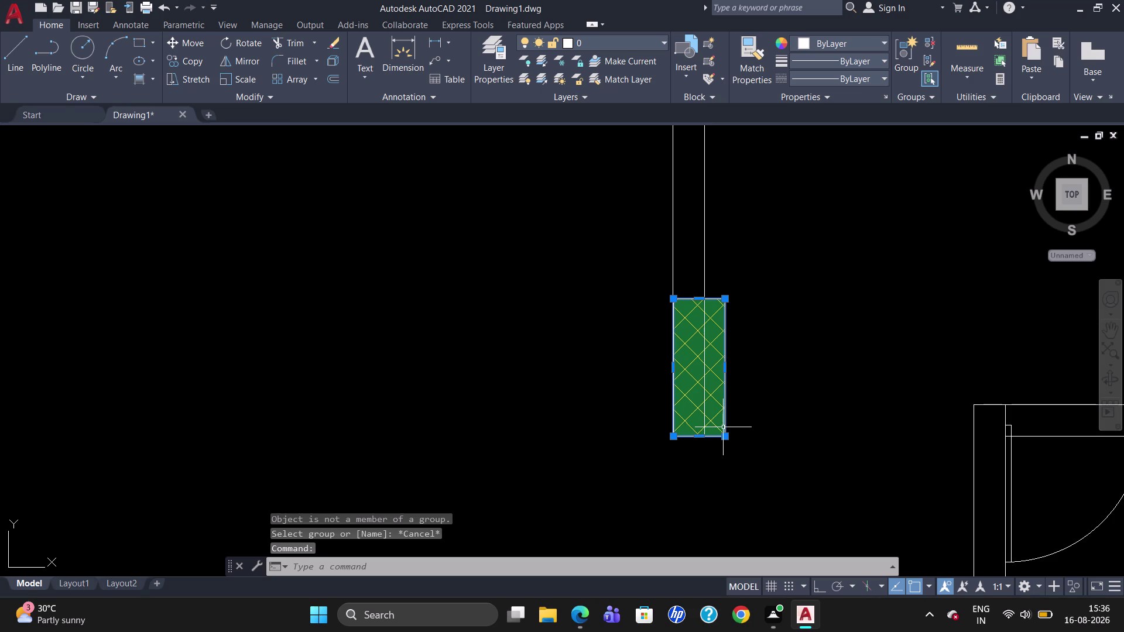
key(Return)
Delete and undo the pier's left edge line, then delete its green fill.
scroll(up, 3)
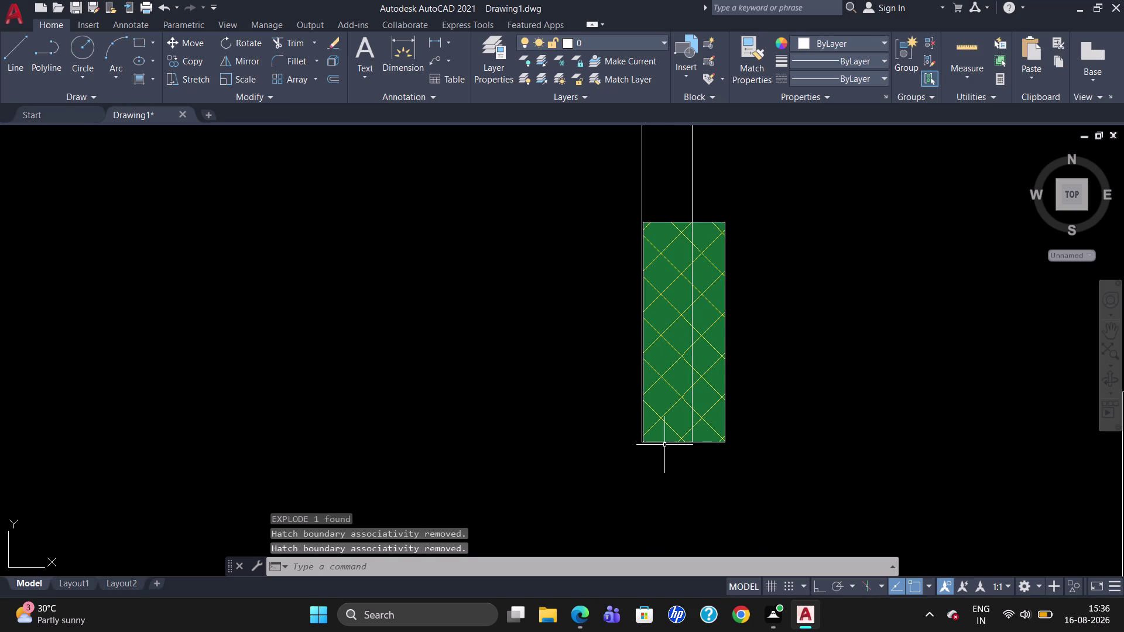
scroll(up, 3)
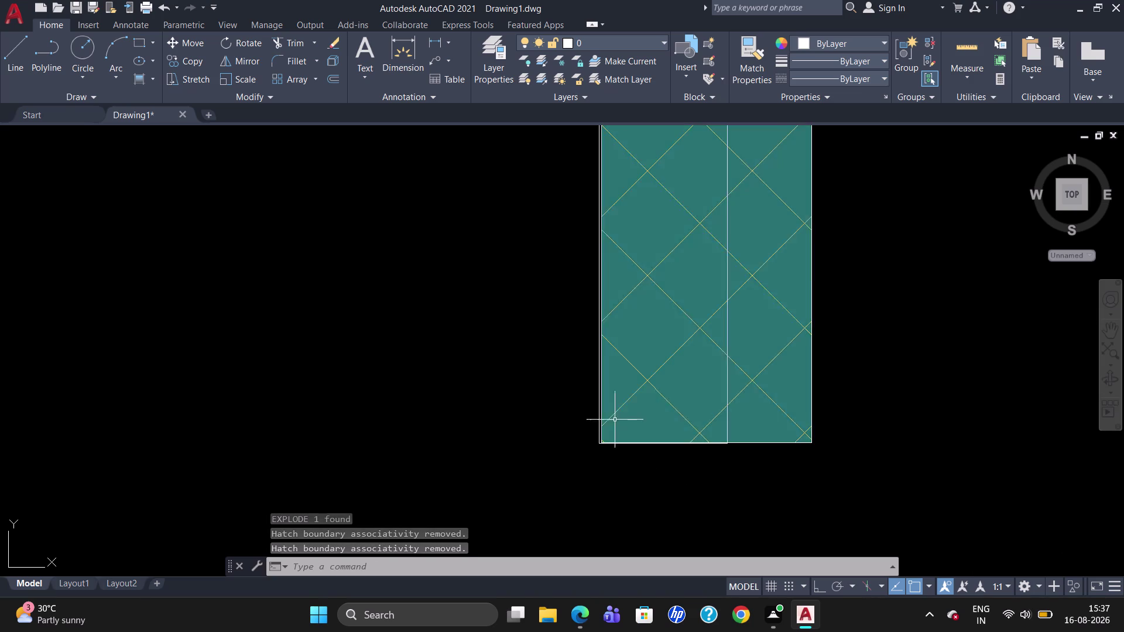
click(599, 413)
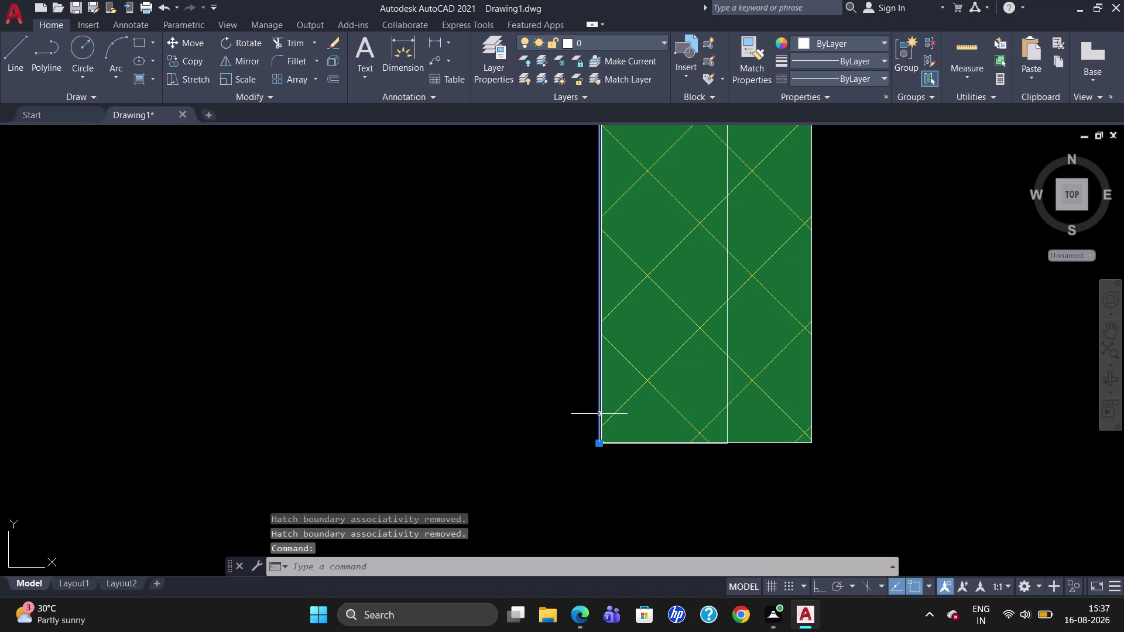
key(Delete)
scroll(down, 3)
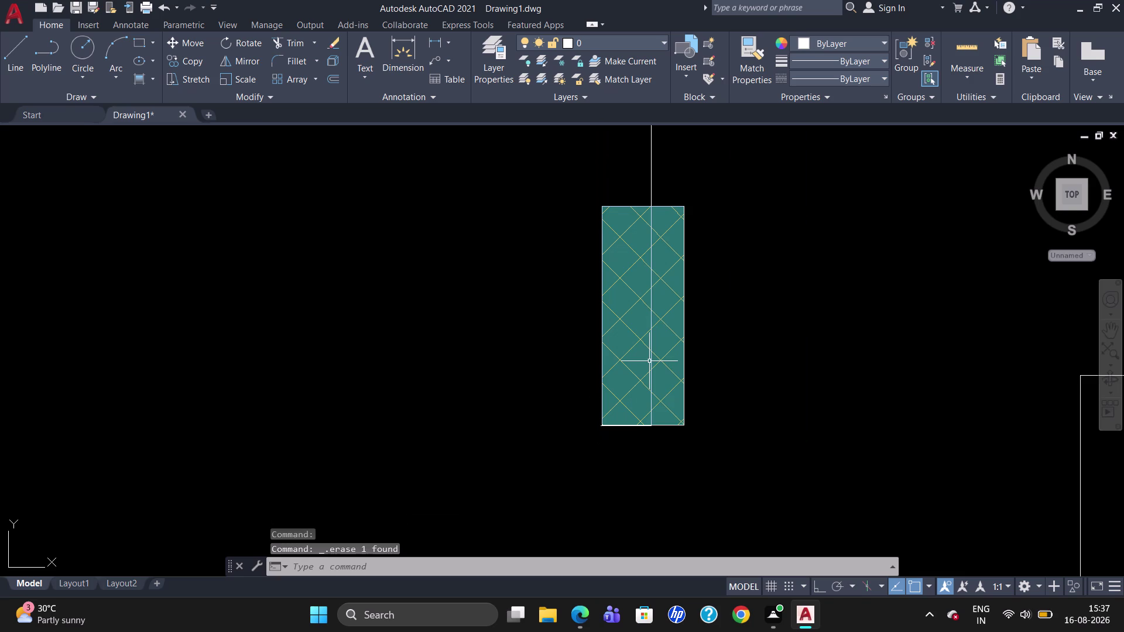
key(u)
key(Return)
click(610, 429)
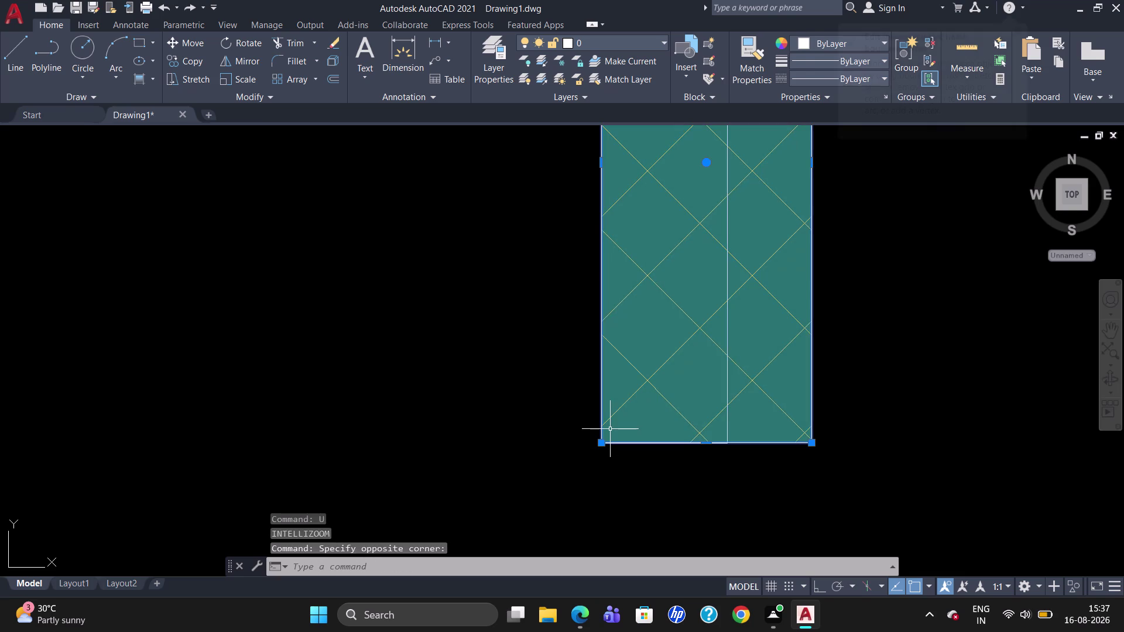
key(Delete)
Undo several recent deletions to restore the green fill.
click(644, 373)
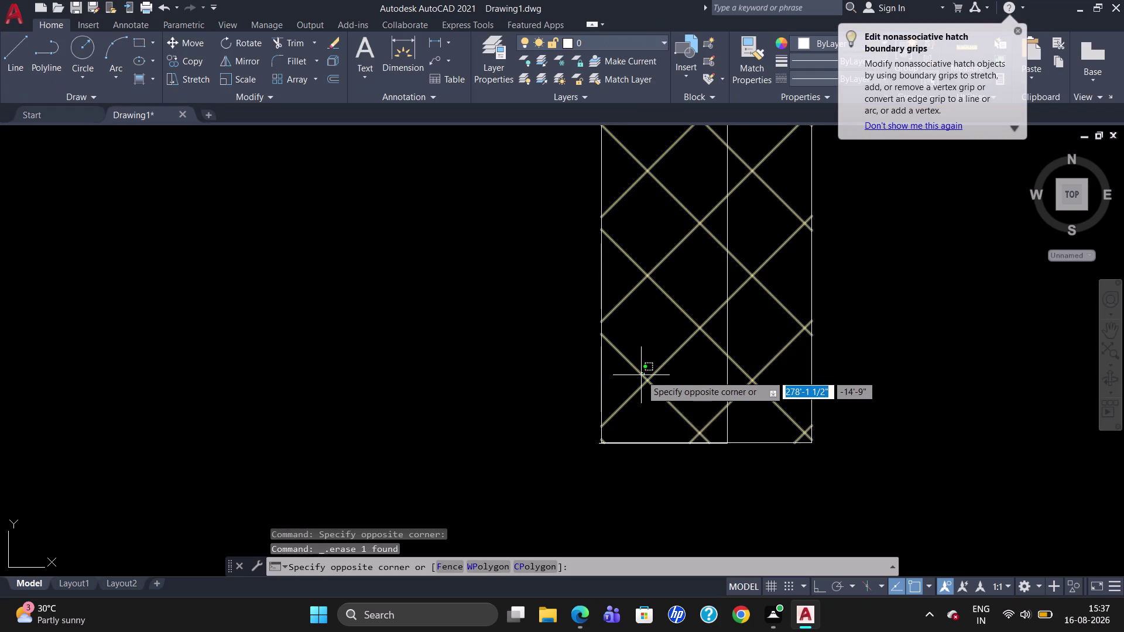
key(Delete)
key(Escape)
scroll(down, 3)
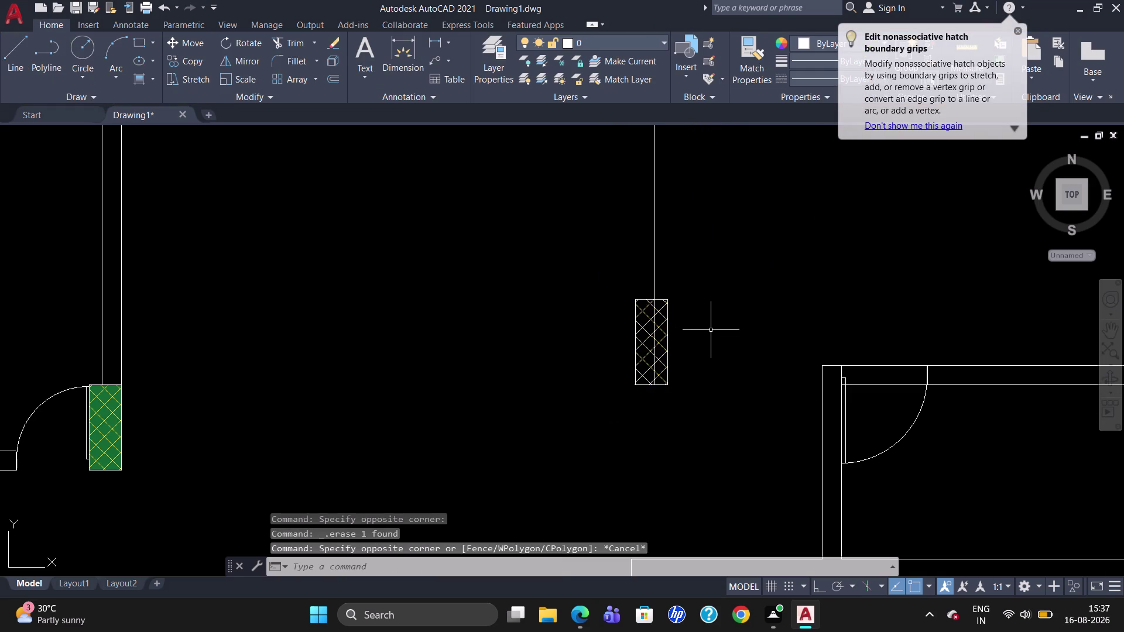
key(u)
key(Return)
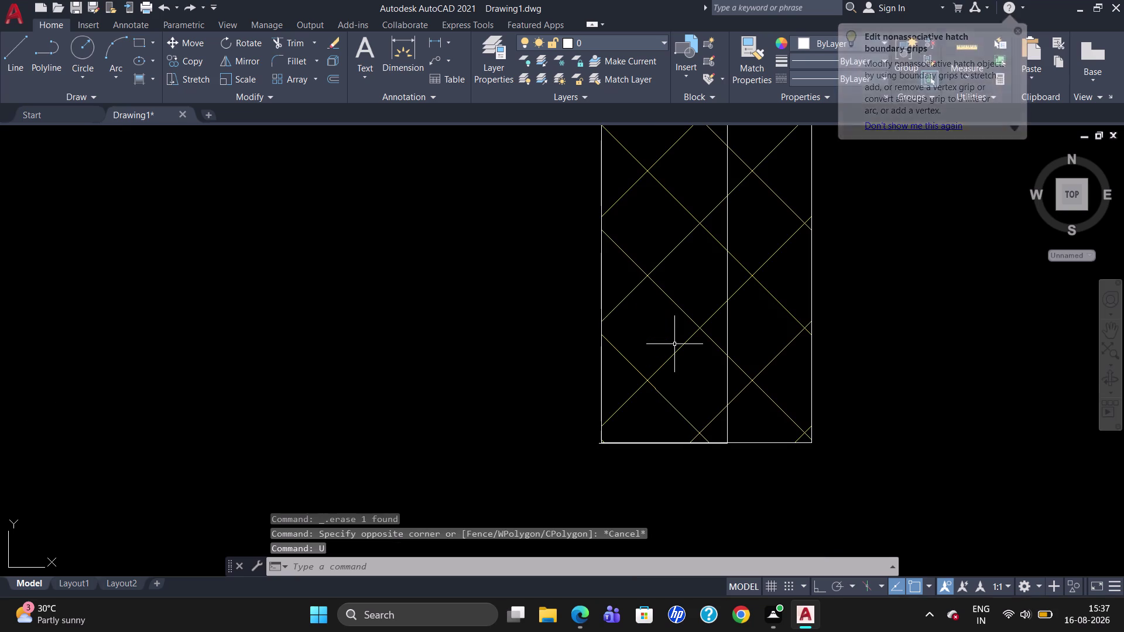
key(u)
key(Return)
key(u)
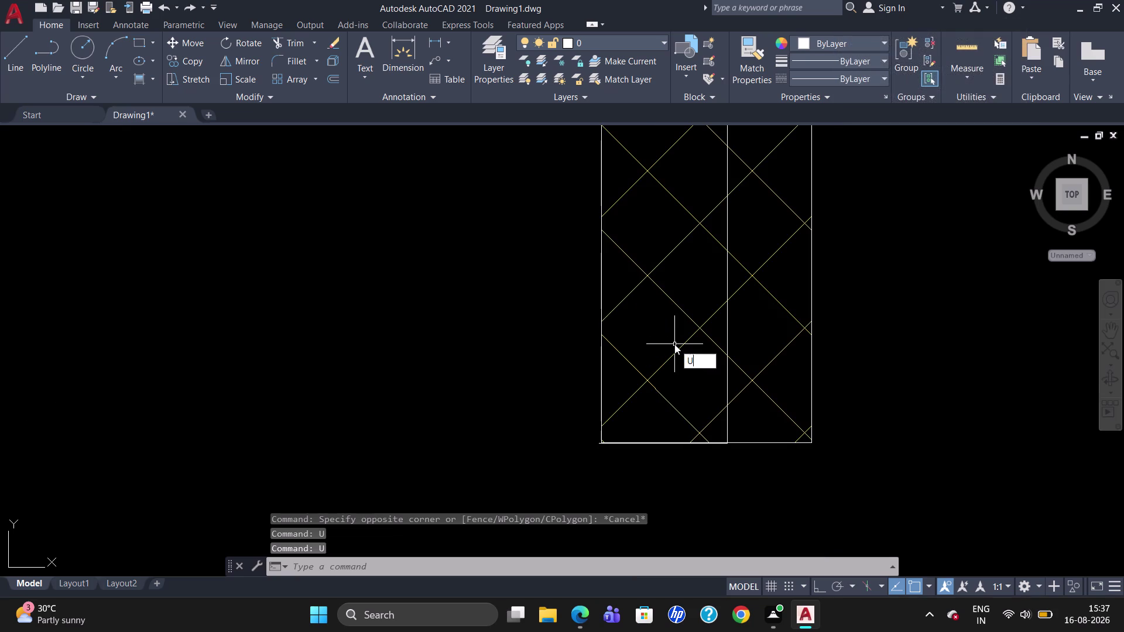
key(Return)
key(u)
key(Return)
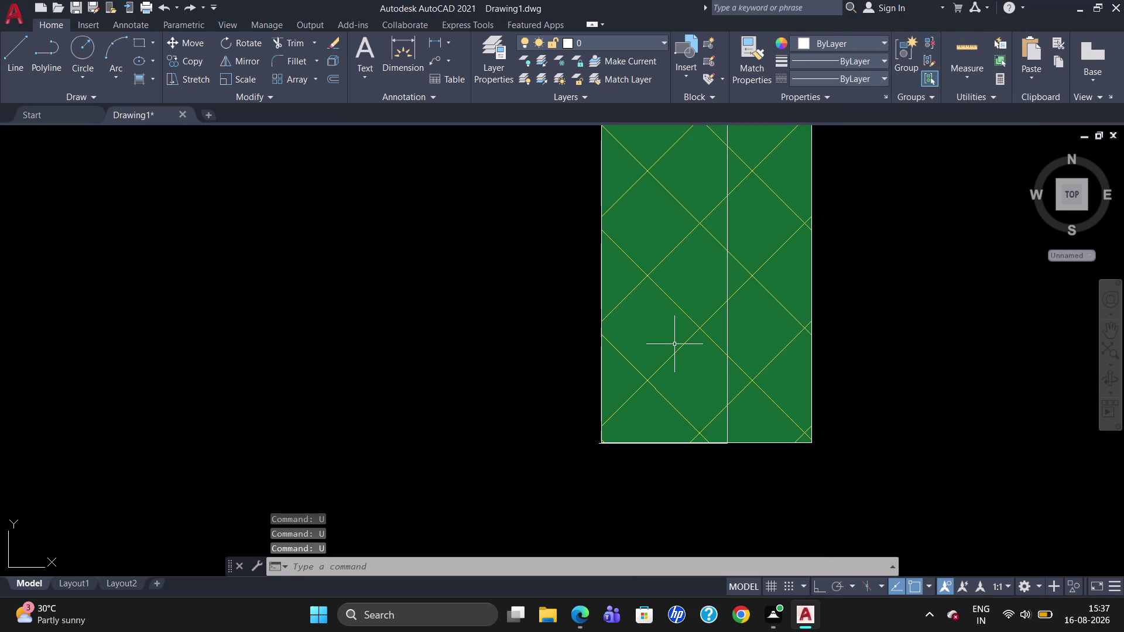
scroll(down, 3)
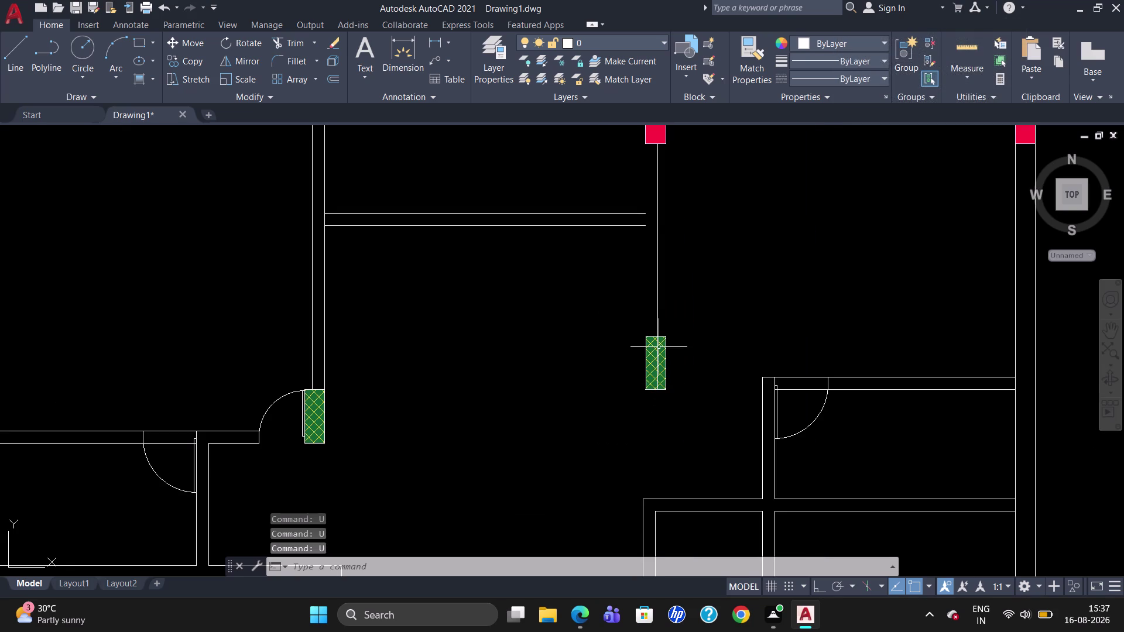
key(u)
key(Return)
key(u)
key(Return)
key(u)
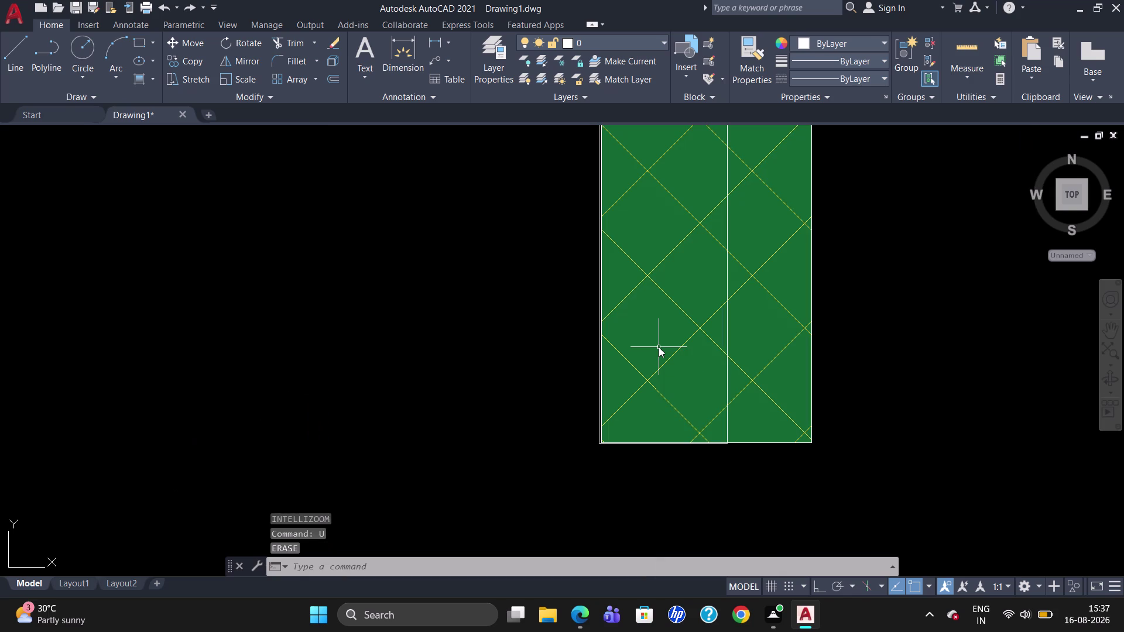
key(BackSpace)
key(Escape)
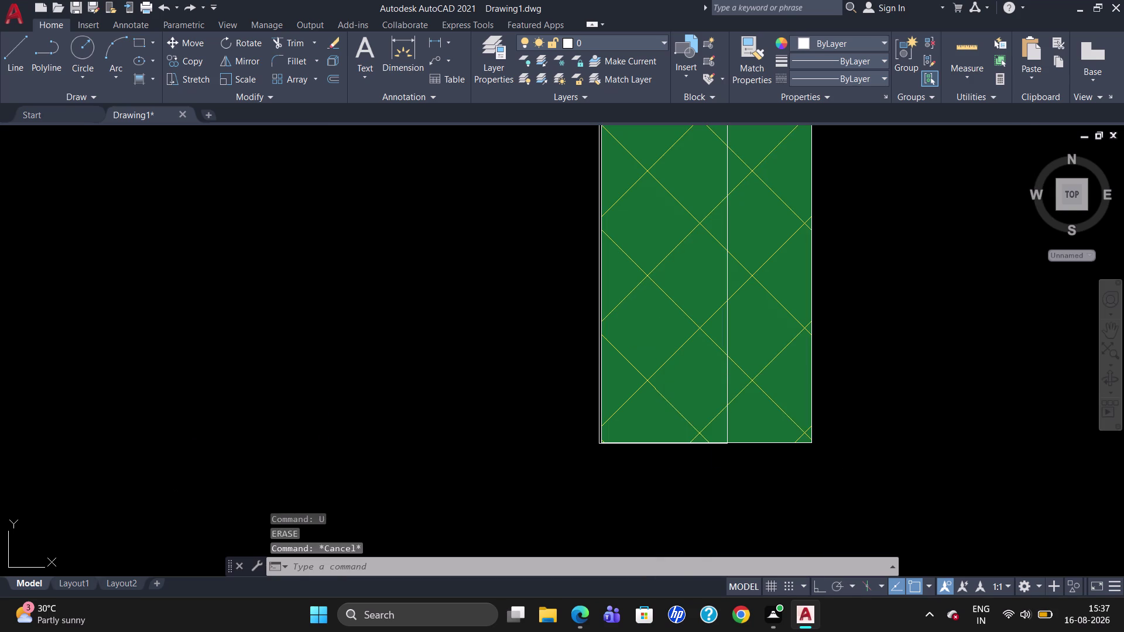
Delete the copied hatched pier and the leftover grey bar.
scroll(down, 3)
click(677, 279)
click(677, 296)
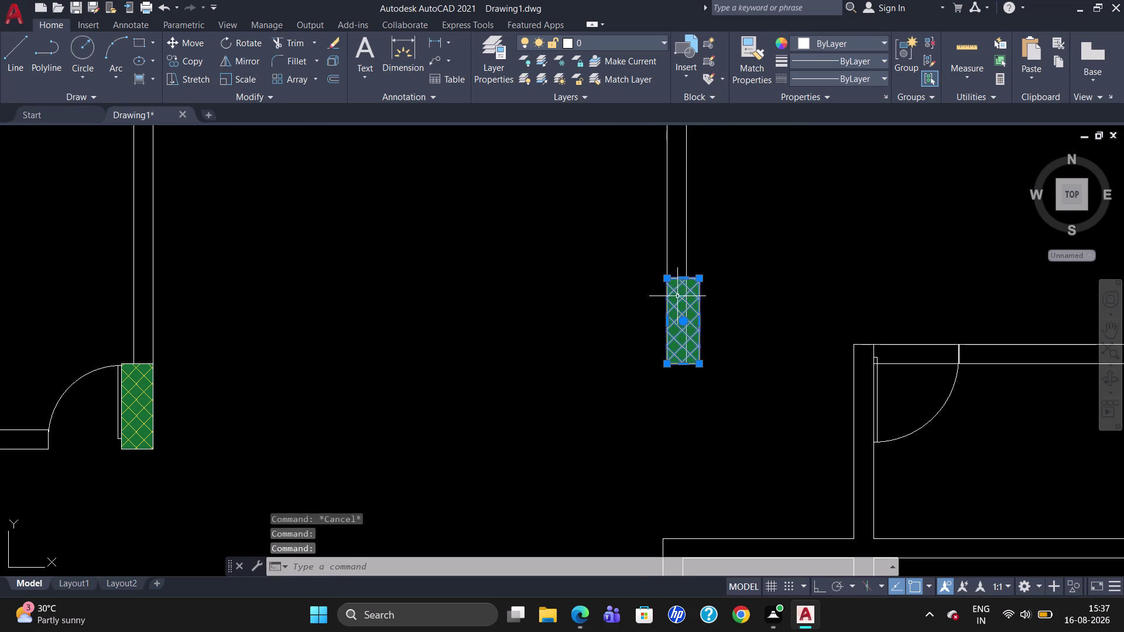
key(Delete)
click(675, 318)
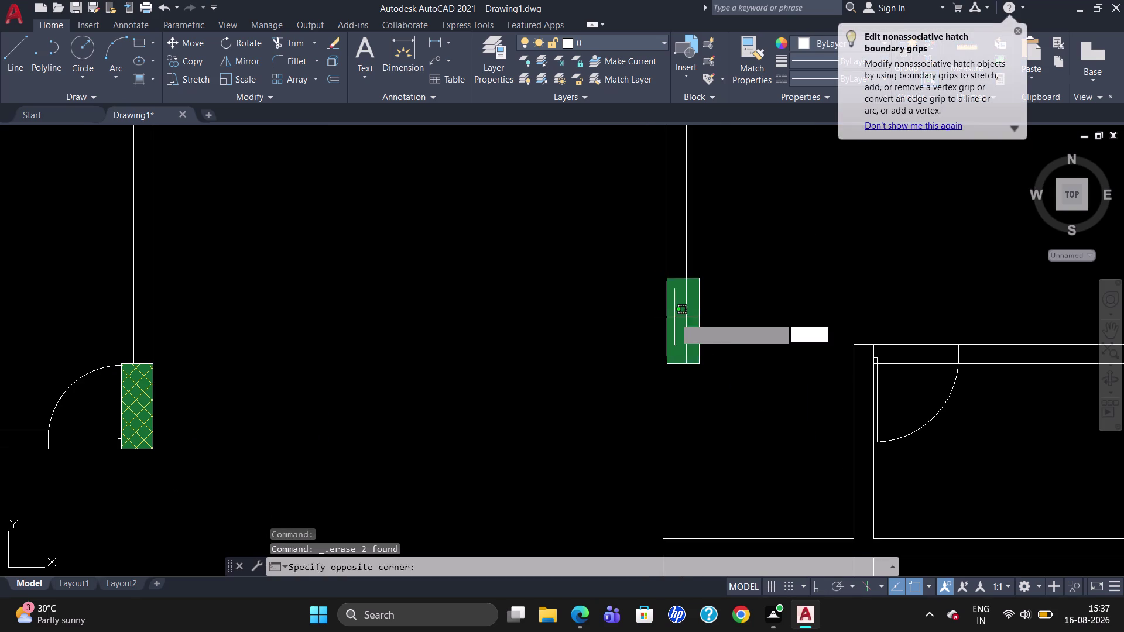
key(Delete)
key(Delete)
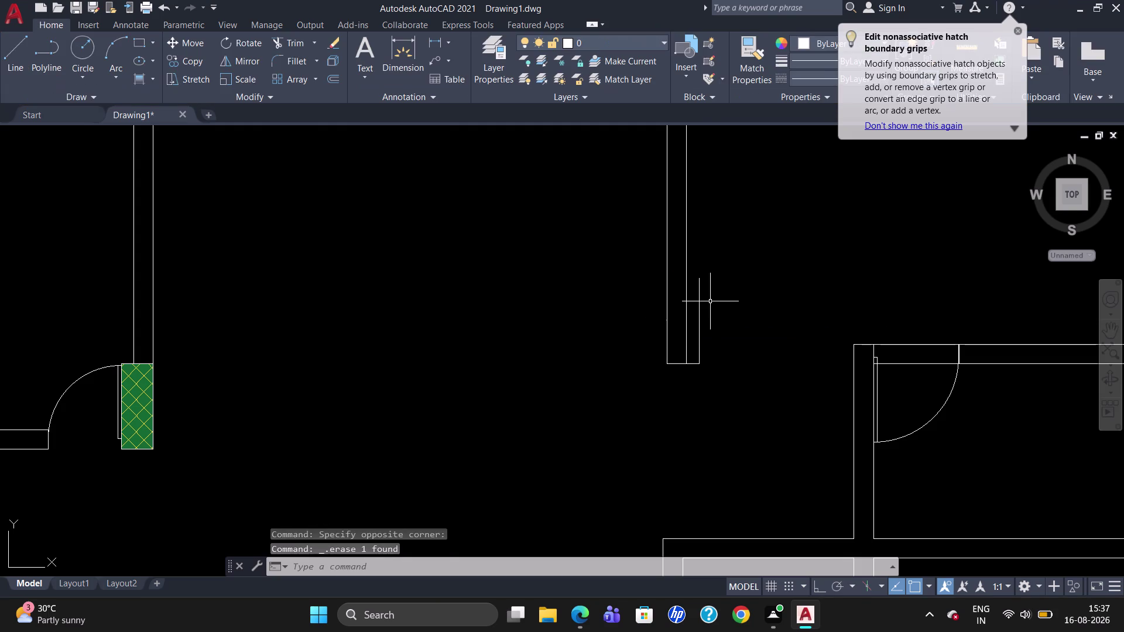
Delete the leftover short lines in the wall gap and at the wall end.
click(699, 312)
key(Delete)
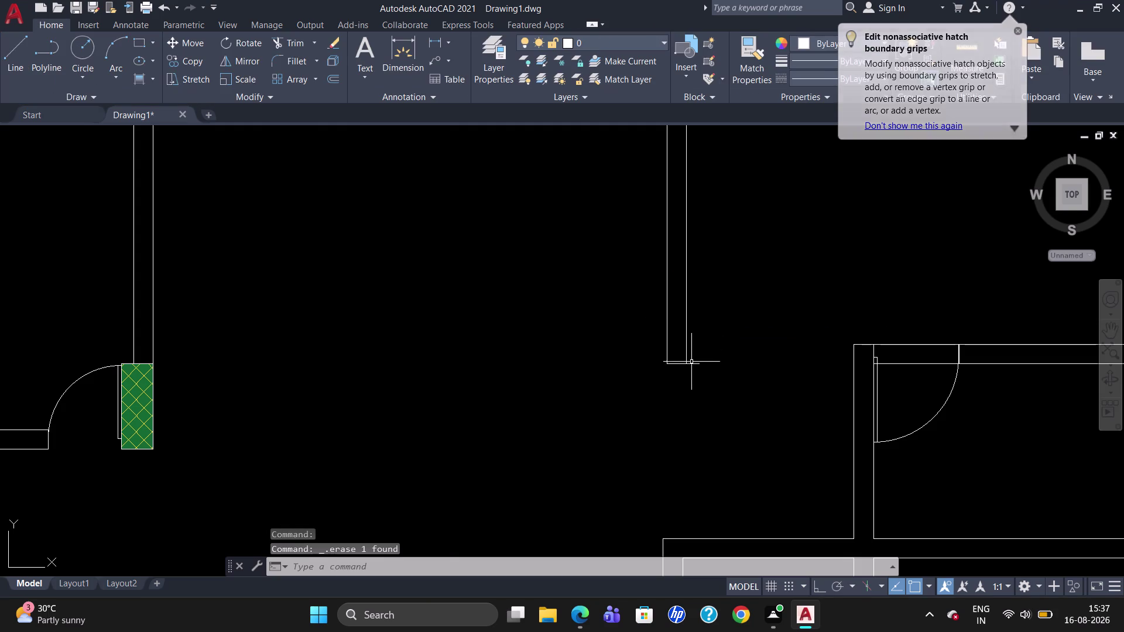
click(691, 363)
key(Delete)
Copy the green hatched pier from its top corner into the right room's left wall.
scroll(down, 3)
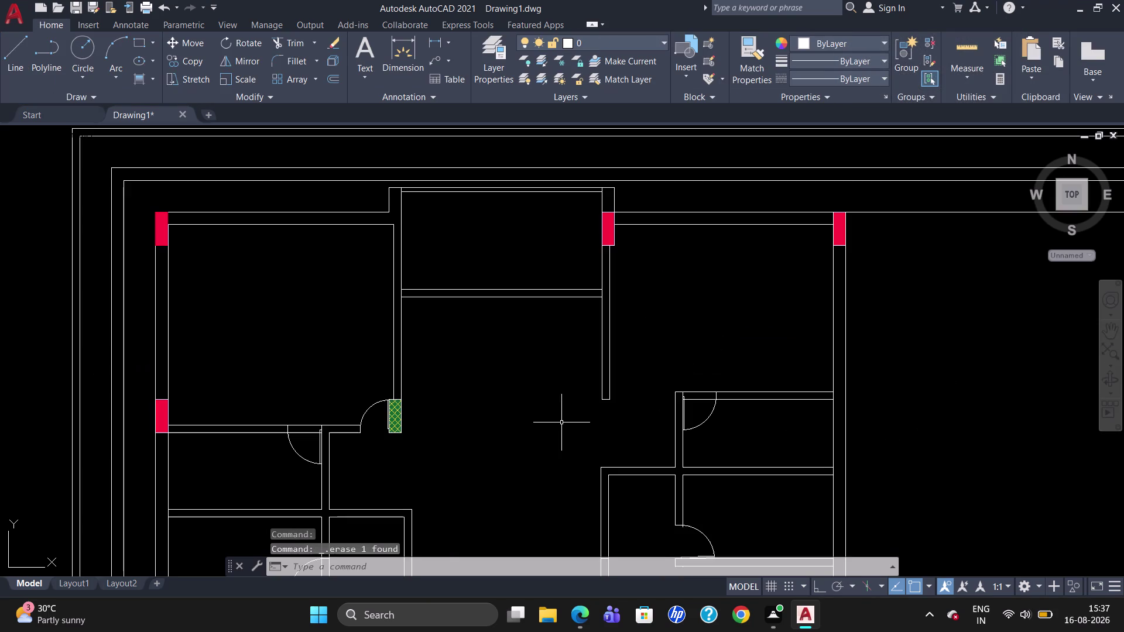
scroll(up, 3)
scroll(down, 3)
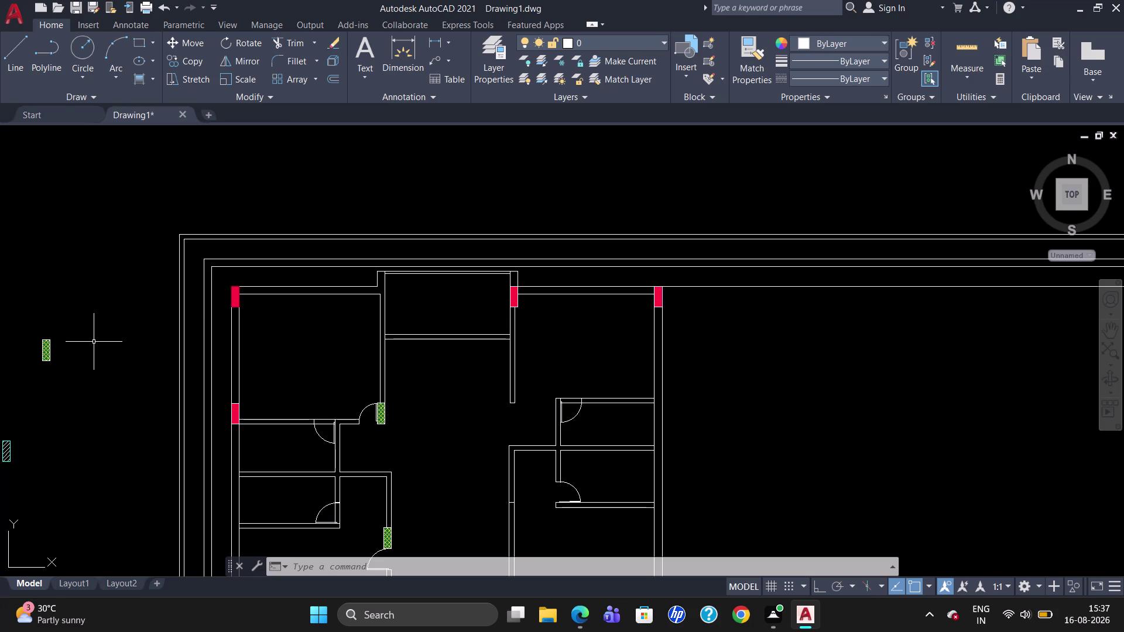
scroll(down, 3)
scroll(up, 3)
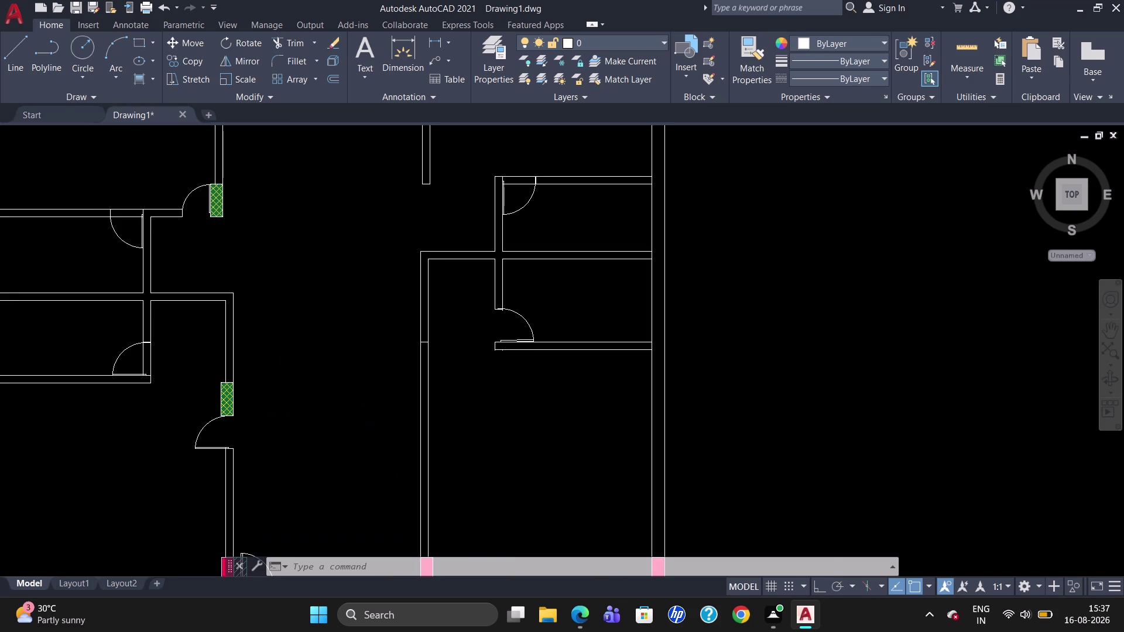
scroll(down, 3)
scroll(up, 3)
scroll(down, 3)
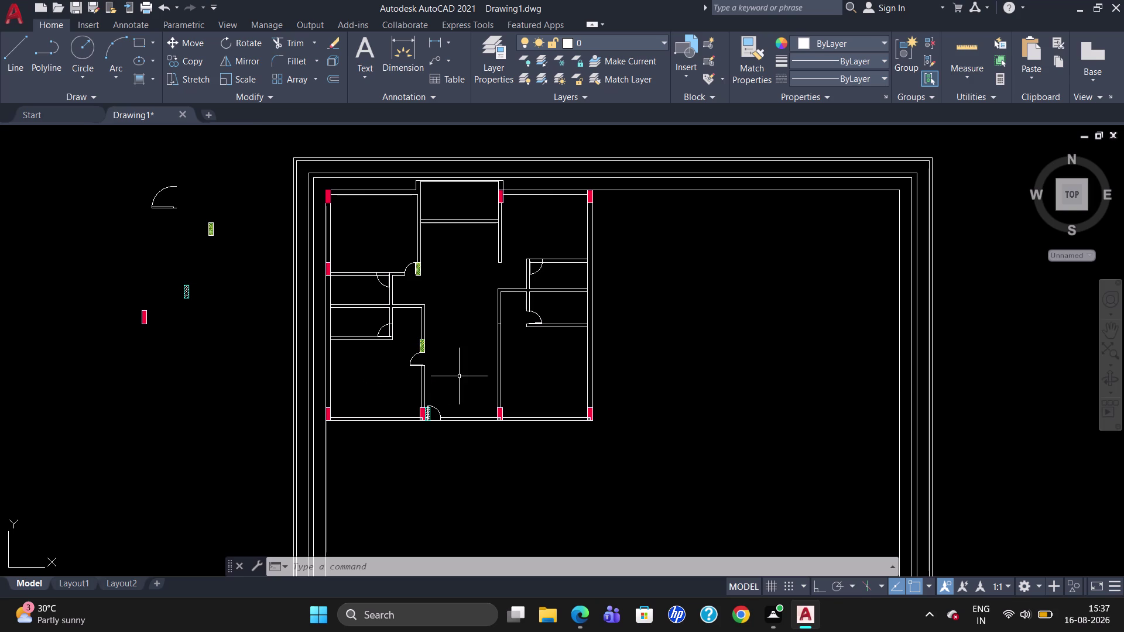
scroll(up, 3)
scroll(up, 3)
scroll(down, 3)
click(419, 343)
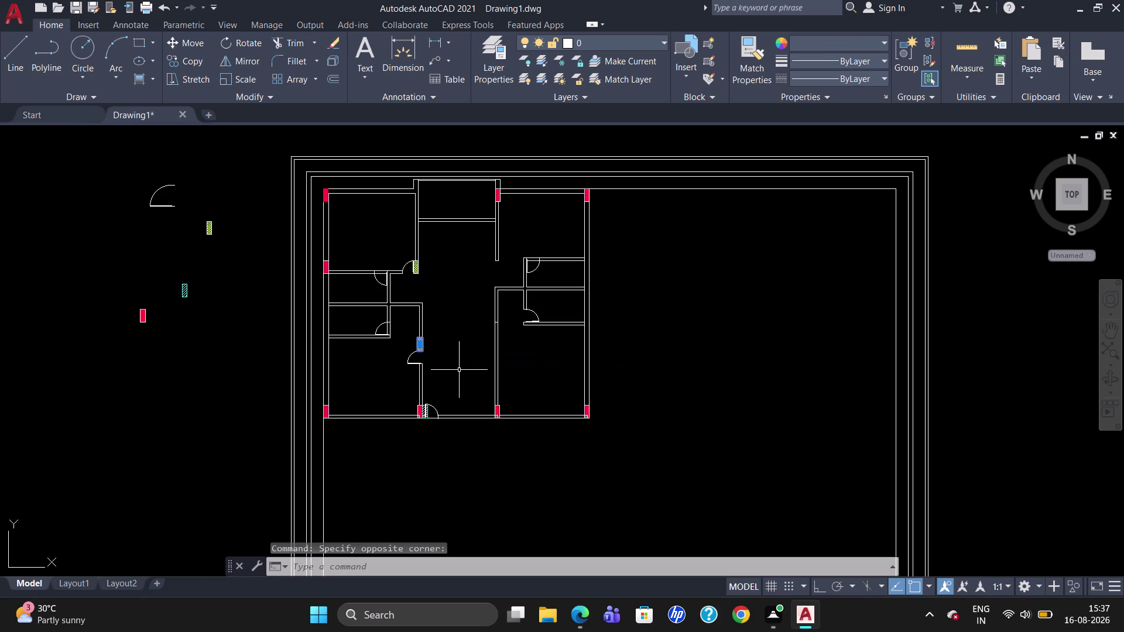
key(c)
key(o)
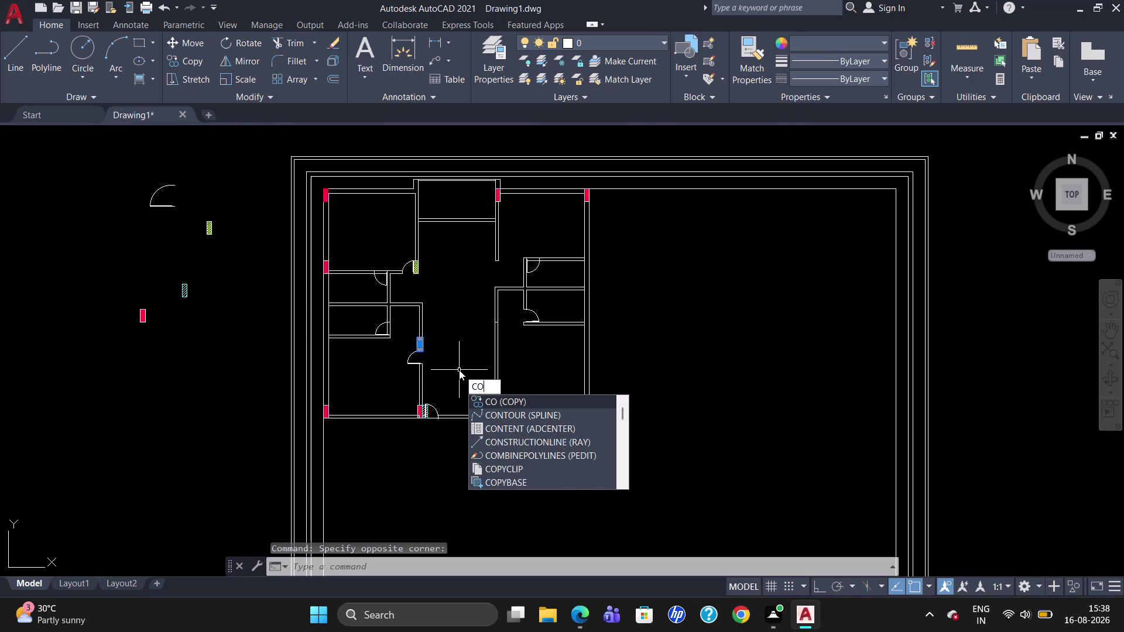
key(Return)
scroll(up, 3)
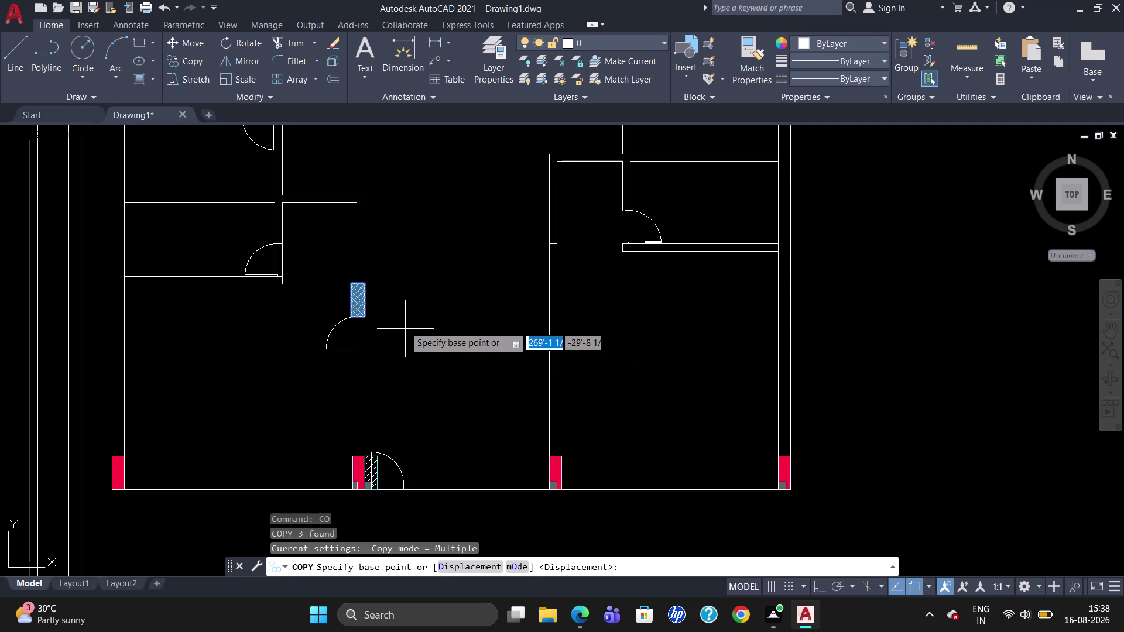
click(352, 284)
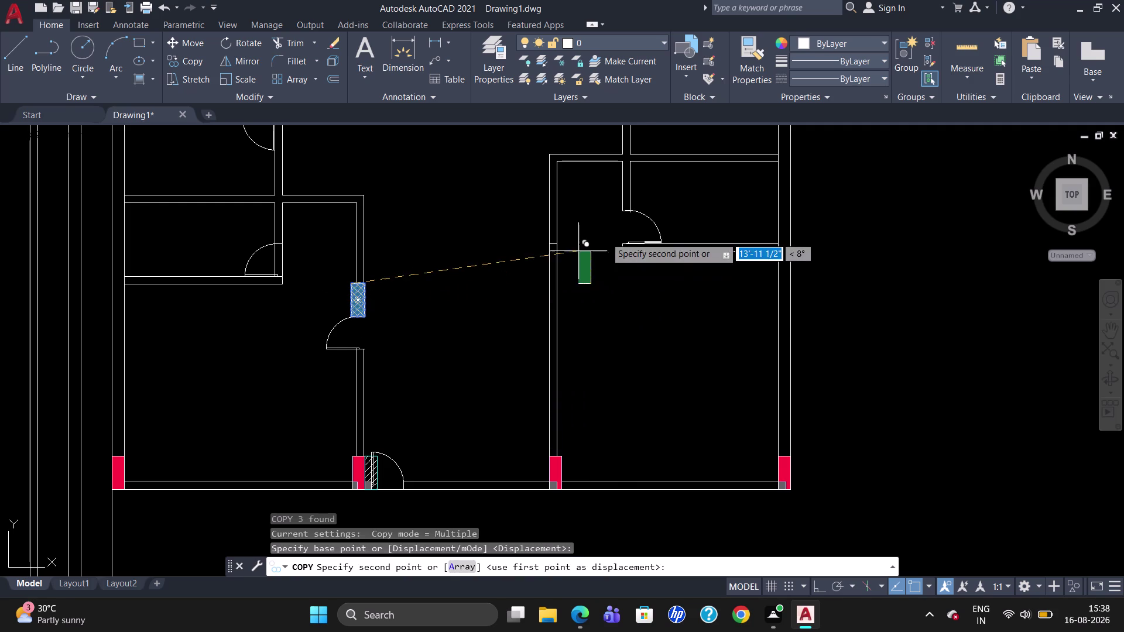
scroll(up, 3)
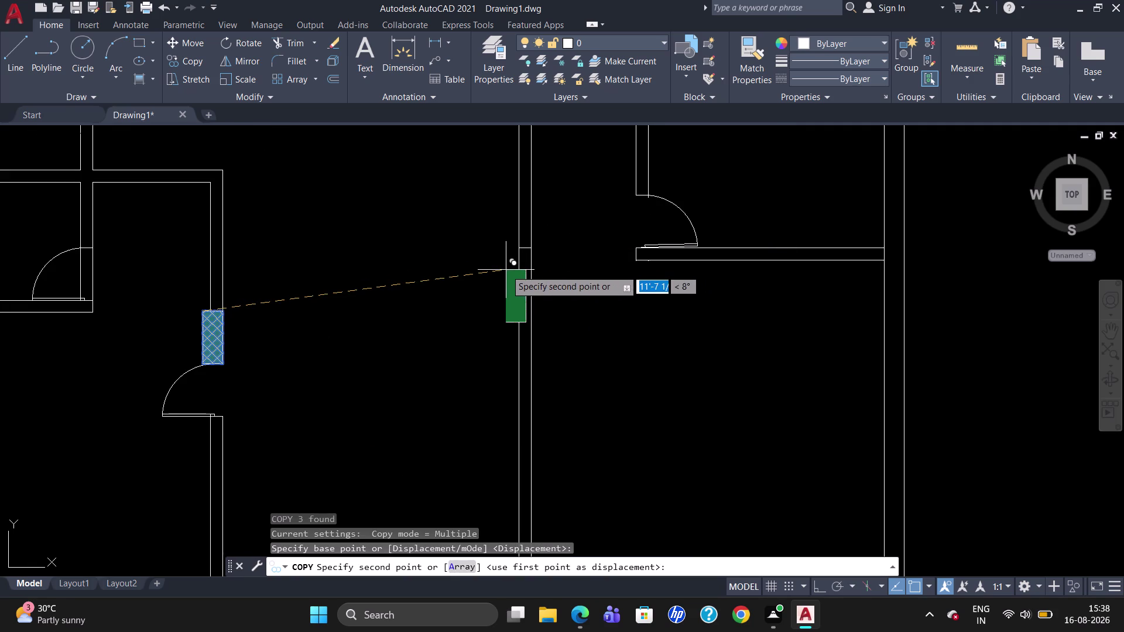
click(520, 250)
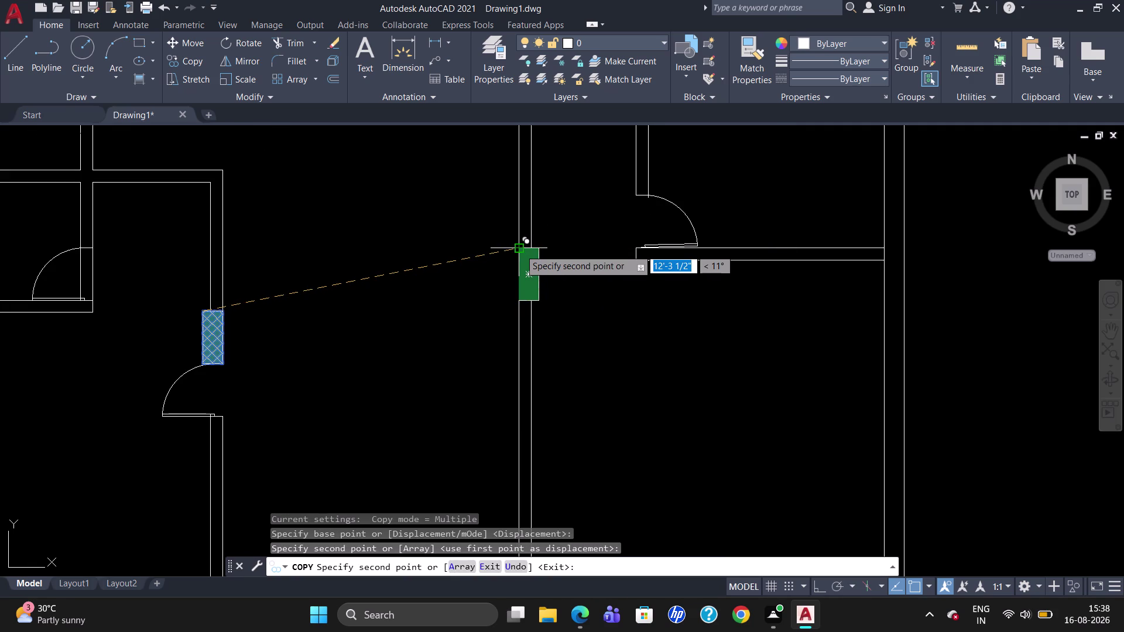
key(Escape)
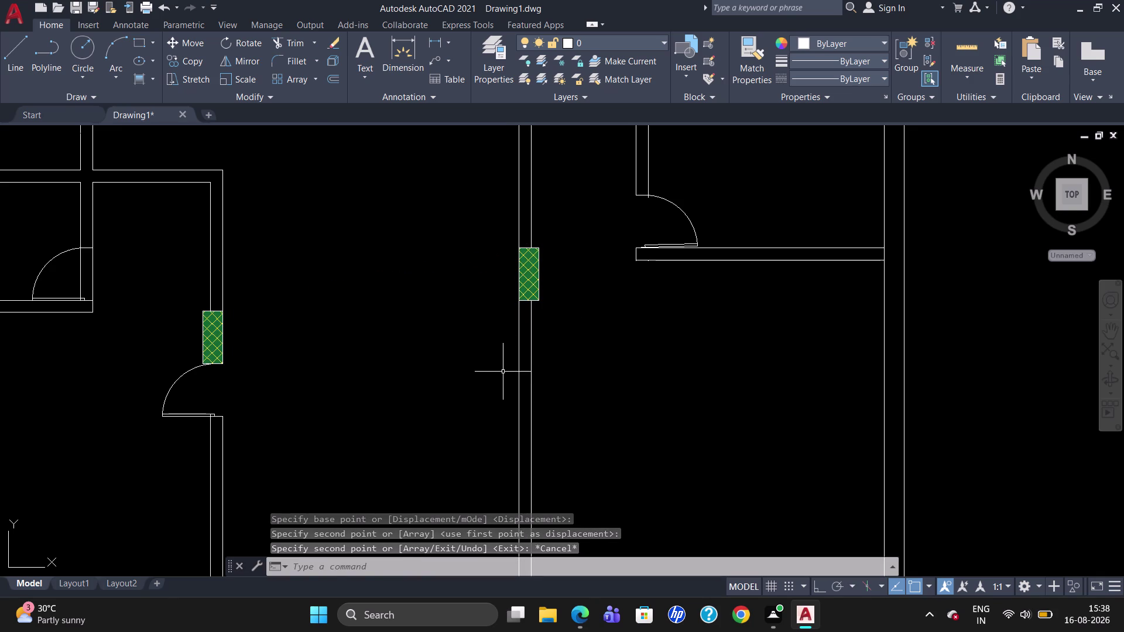
Try a line tracked 2' below the pier's corner, abandoning the zero-length result.
key(l)
key(Return)
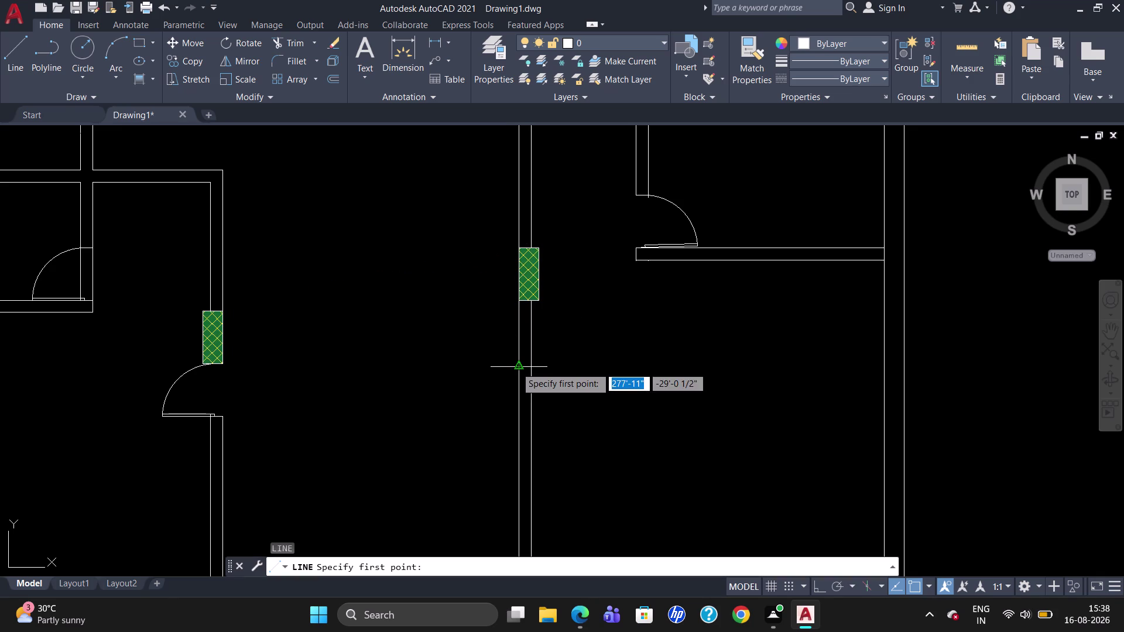
text(TK)
key(Return)
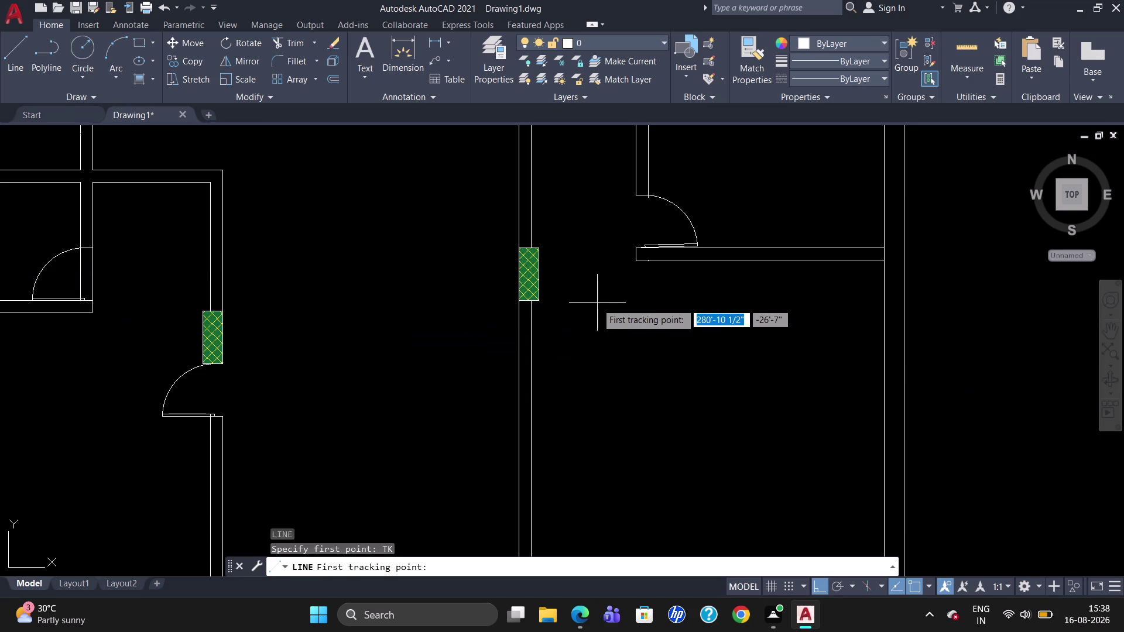
click(533, 304)
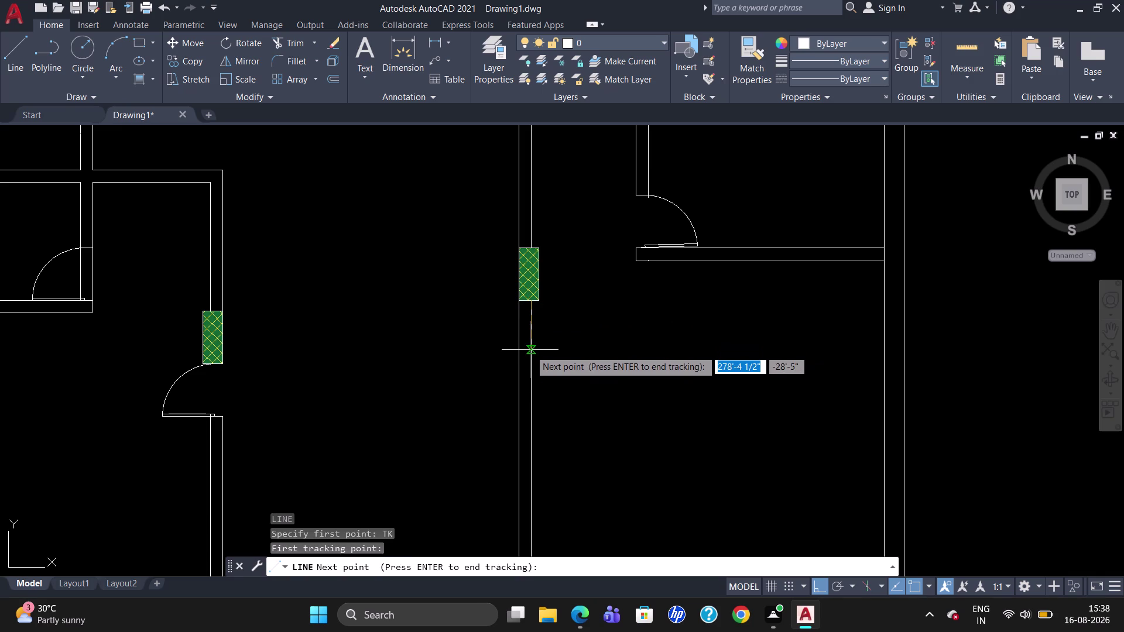
text(2')
key(Return)
key(Return)
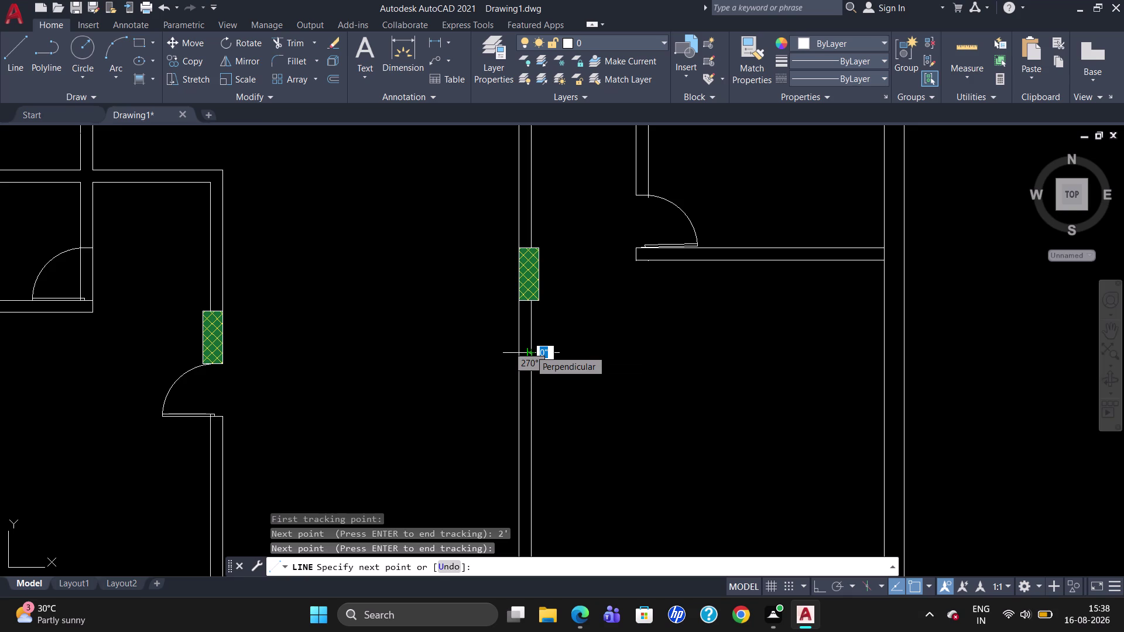
click(484, 355)
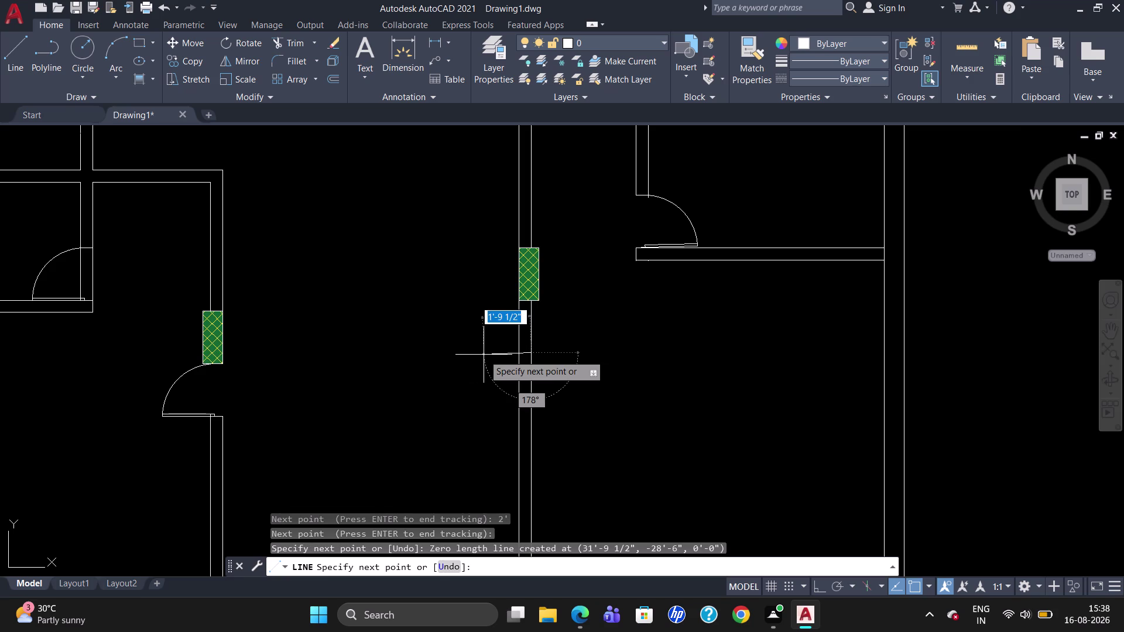
key(Escape)
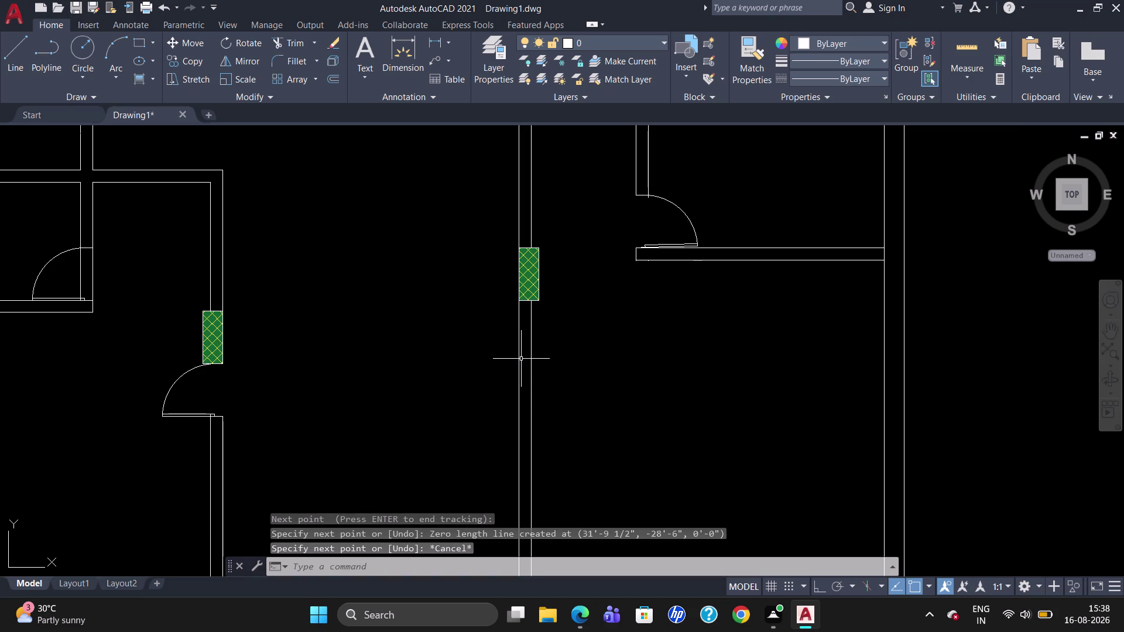
Draw the short line across the wall thickness, tracked 2' below the pier.
key(l)
key(Return)
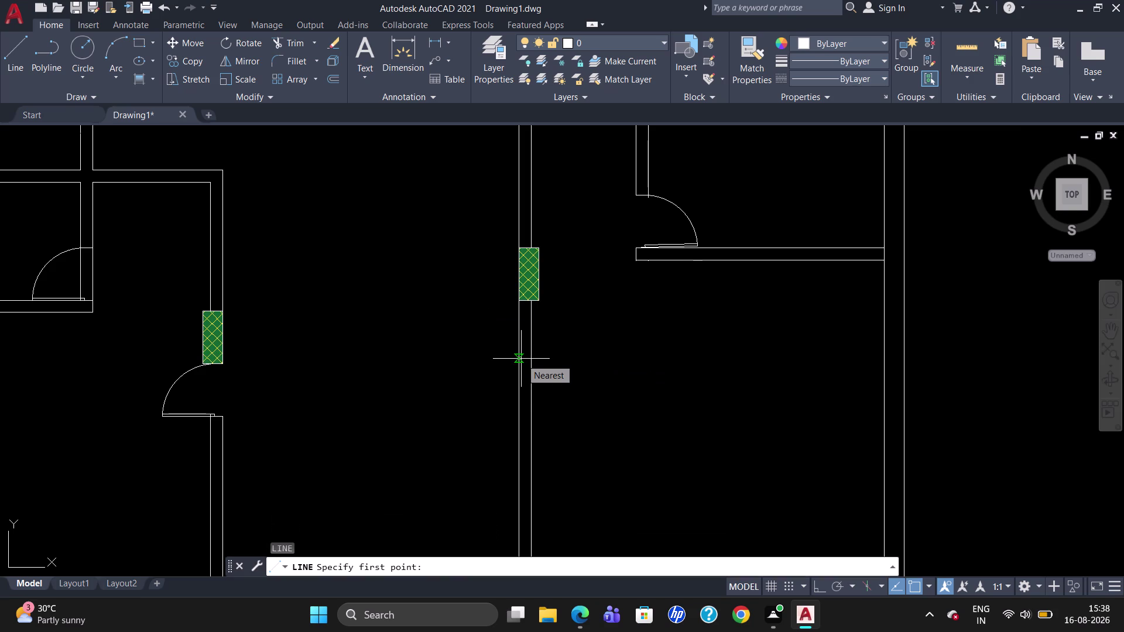
click(530, 305)
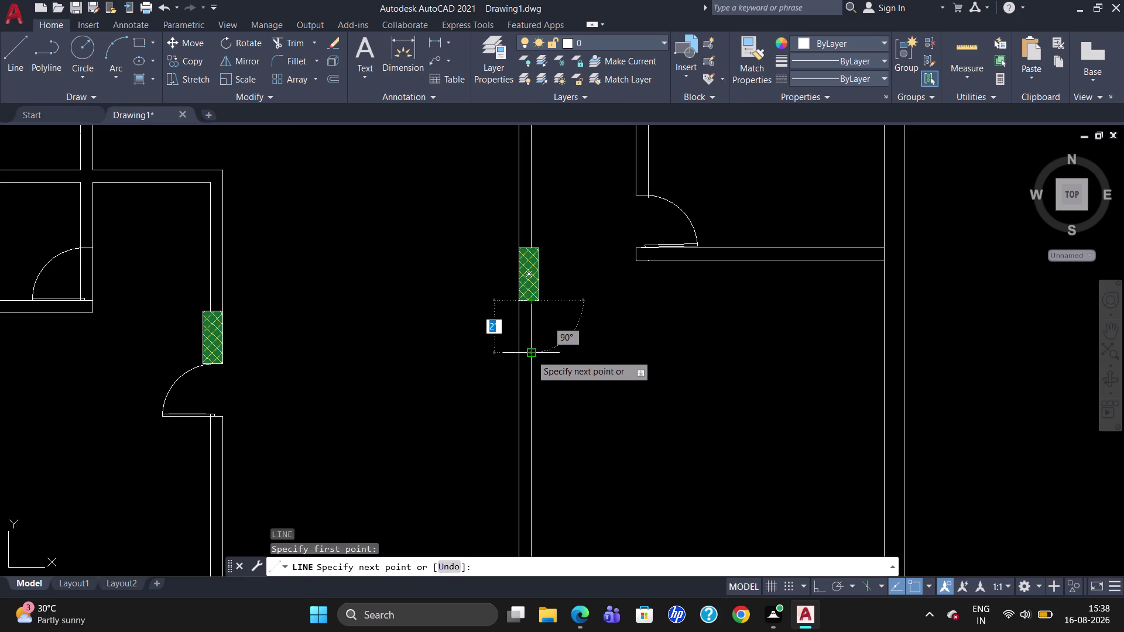
text(TK)
key(Return)
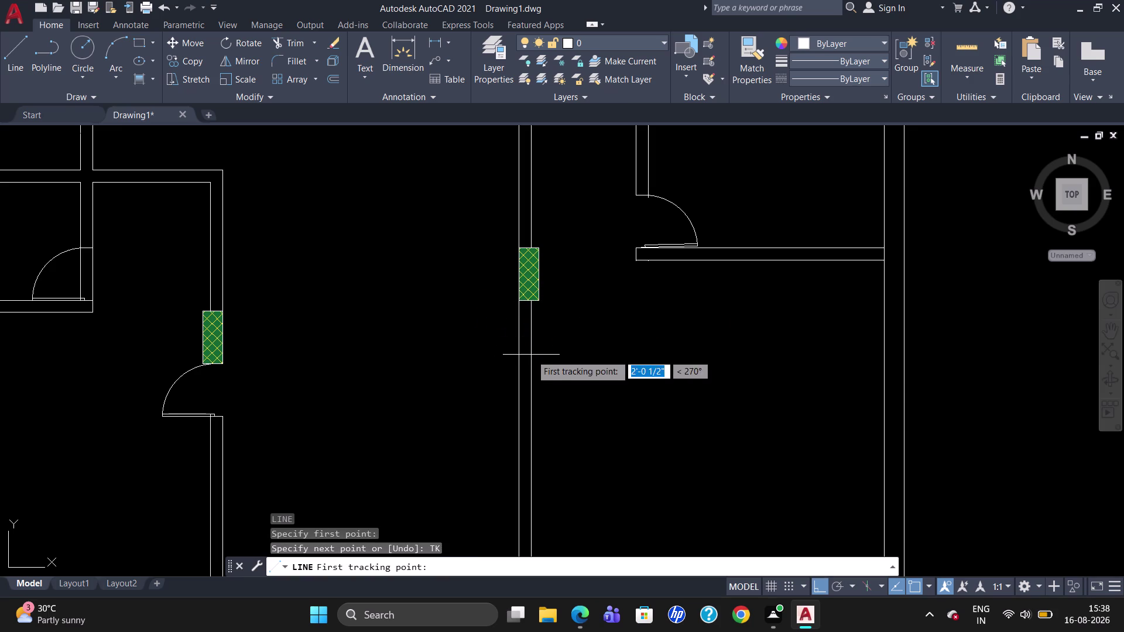
click(530, 306)
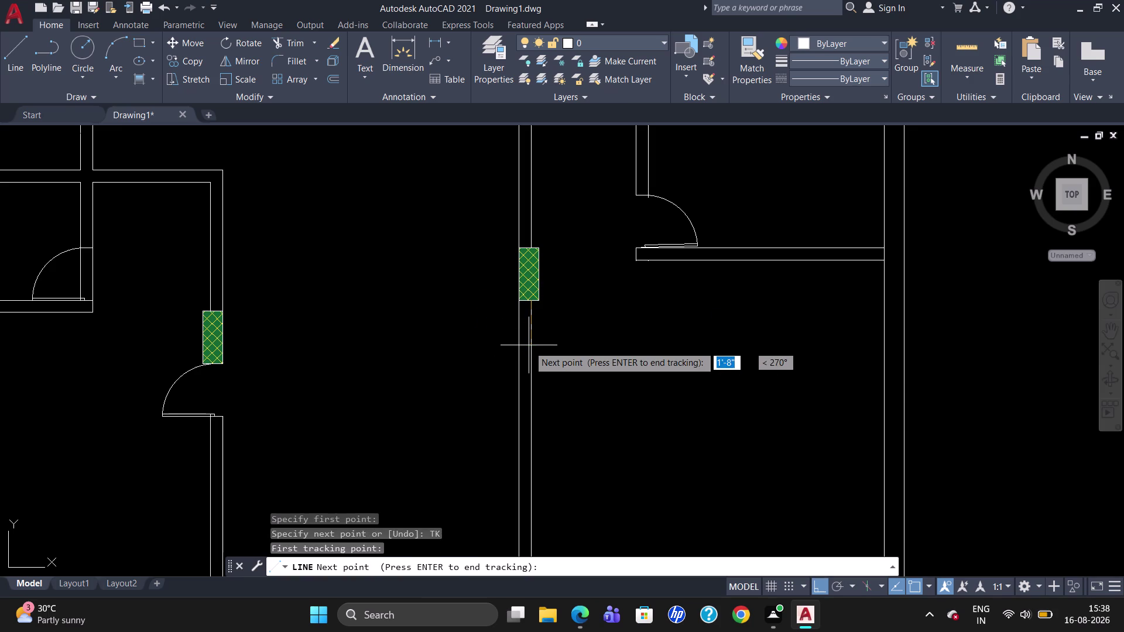
key(2)
key(apostrophe)
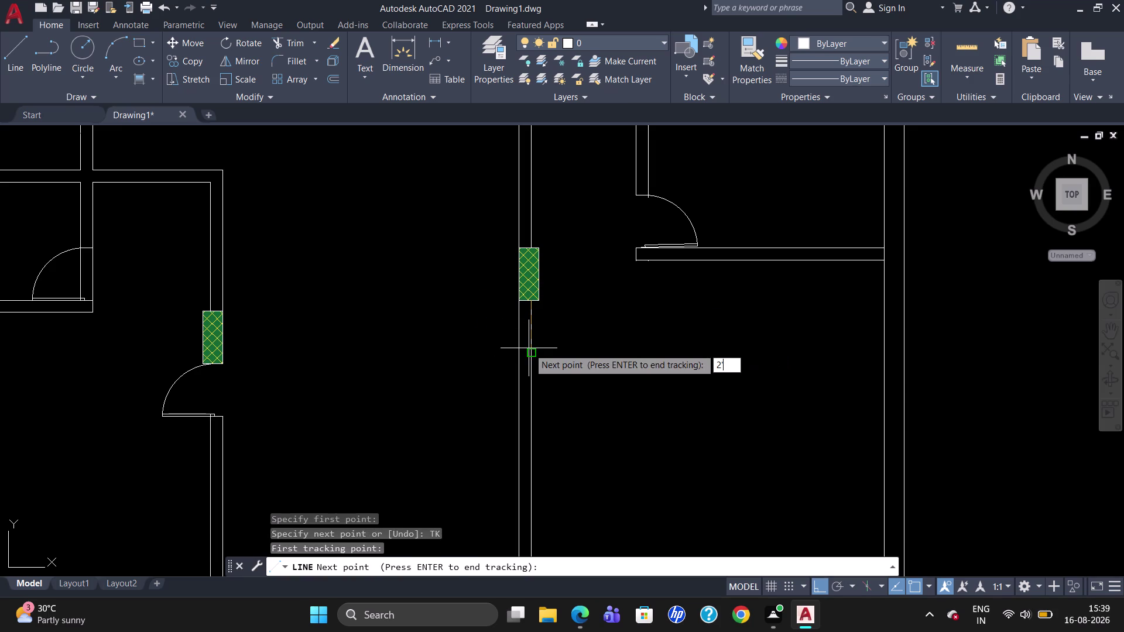
key(Return)
key(Return)
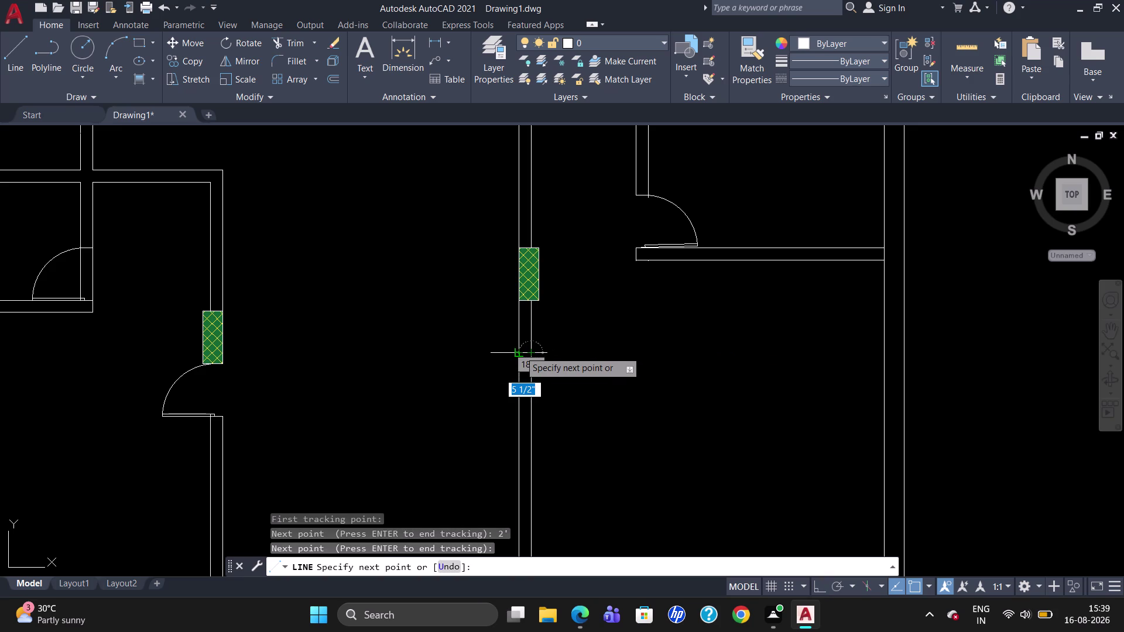
click(520, 351)
key(Escape)
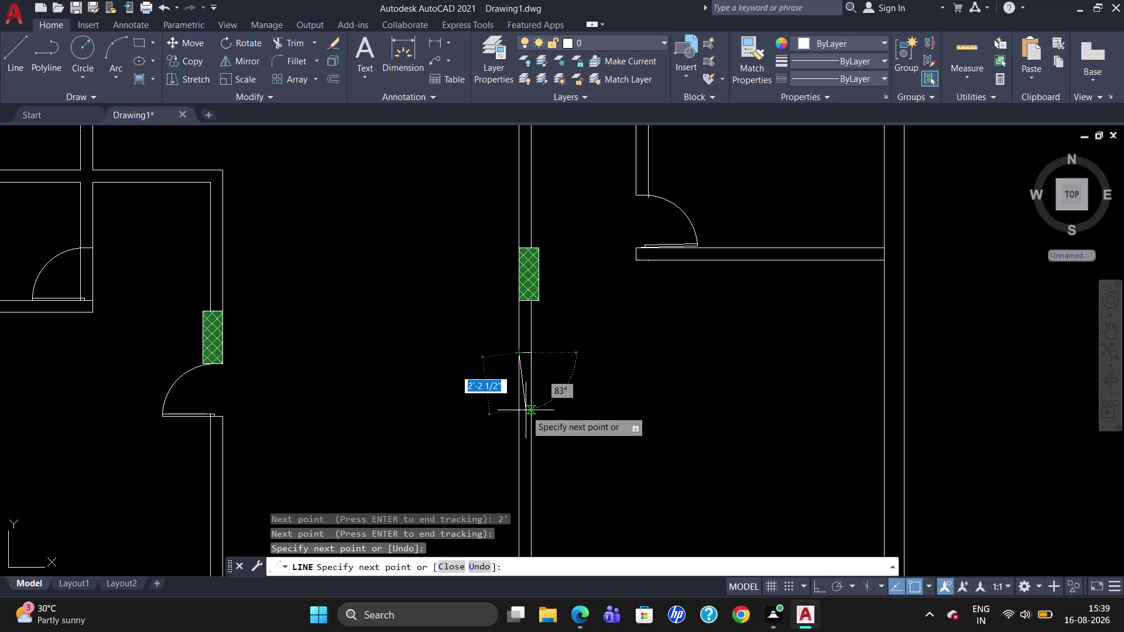
key(Escape)
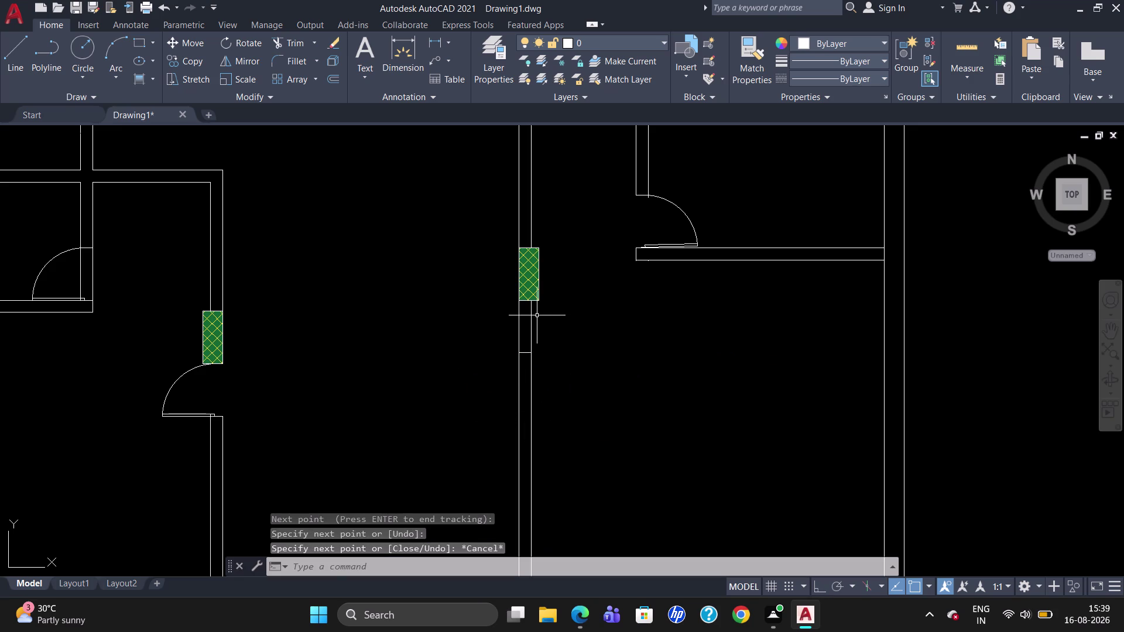
click(666, 198)
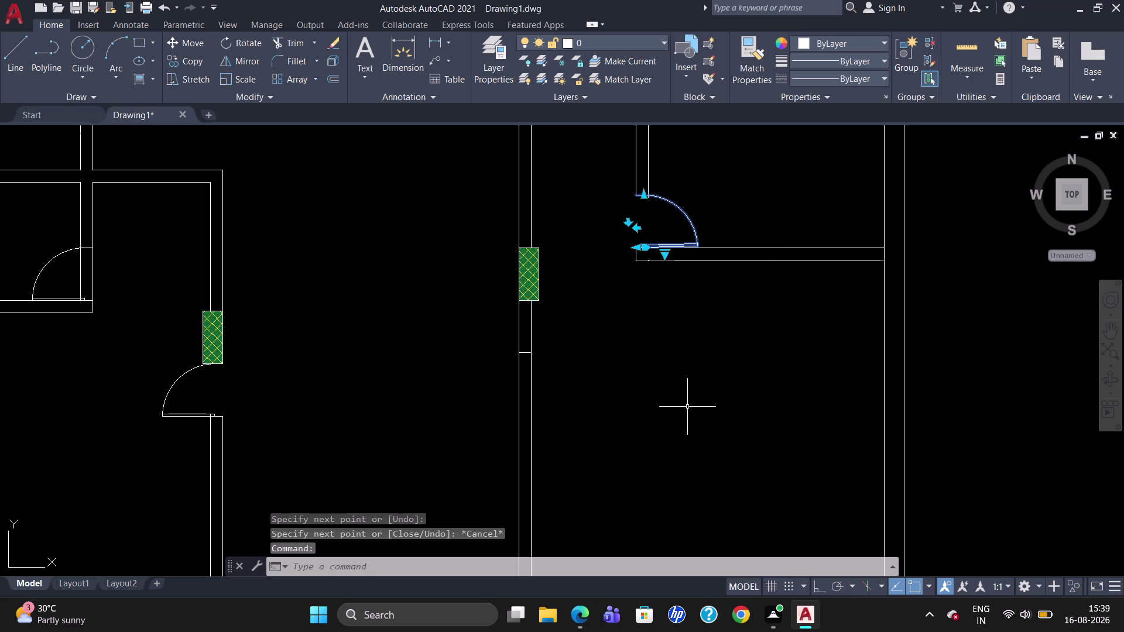
Copy the upper door swing from its hinge corner to the opening below the right pier.
text(CO)
key(Return)
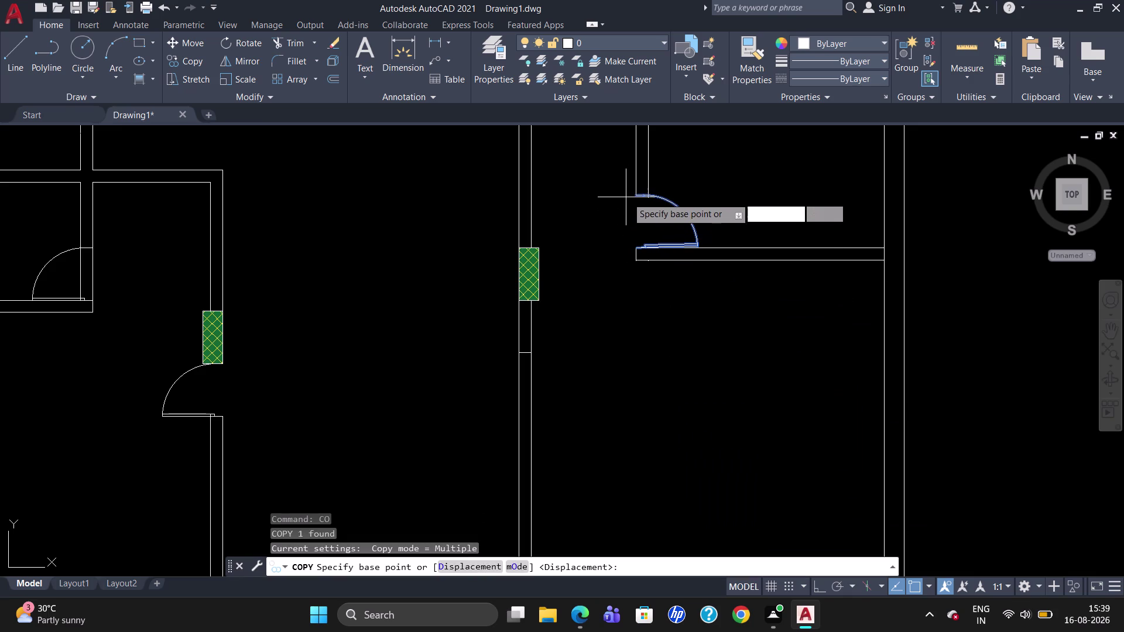
click(635, 198)
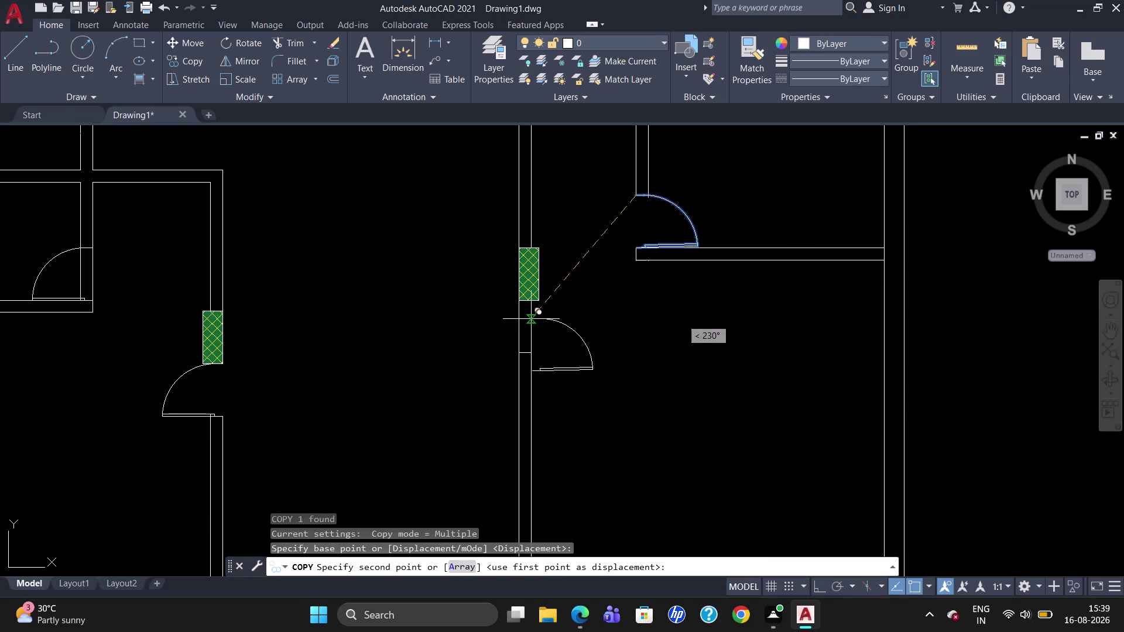
click(581, 320)
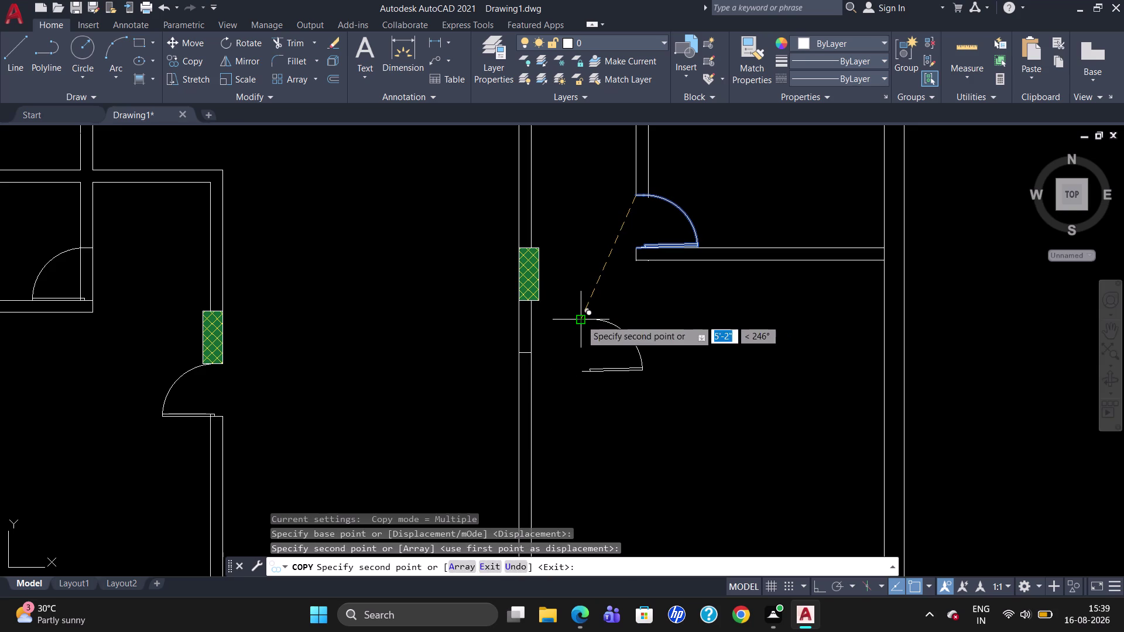
key(Escape)
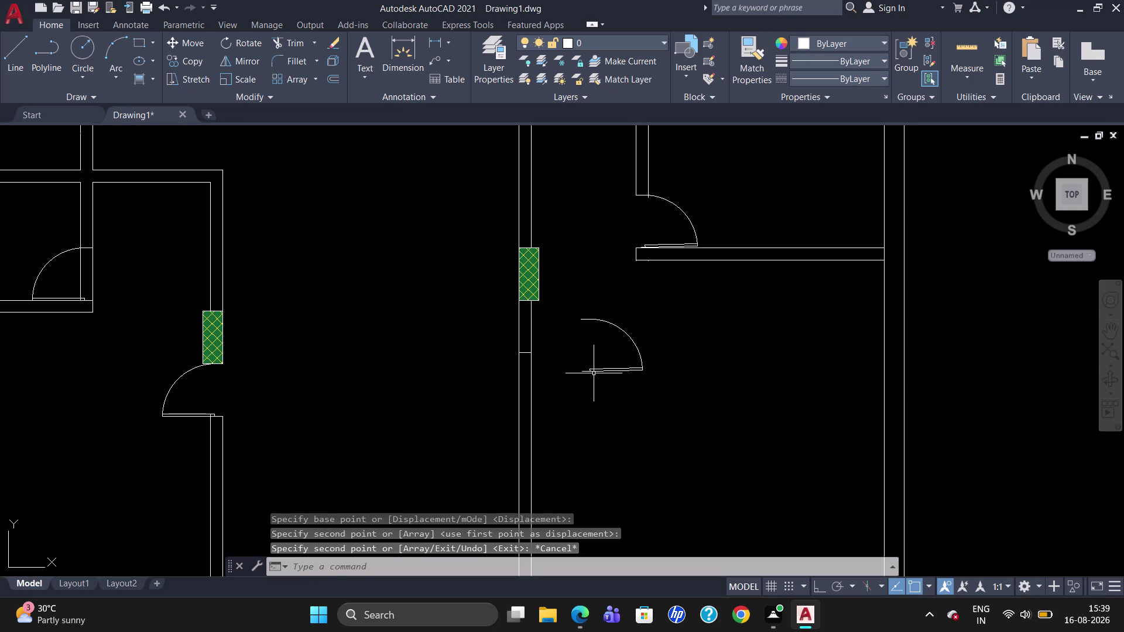
Mirror the loose door swing downward across a horizontal mirror line.
text(M)
text(I)
key(Return)
click(617, 326)
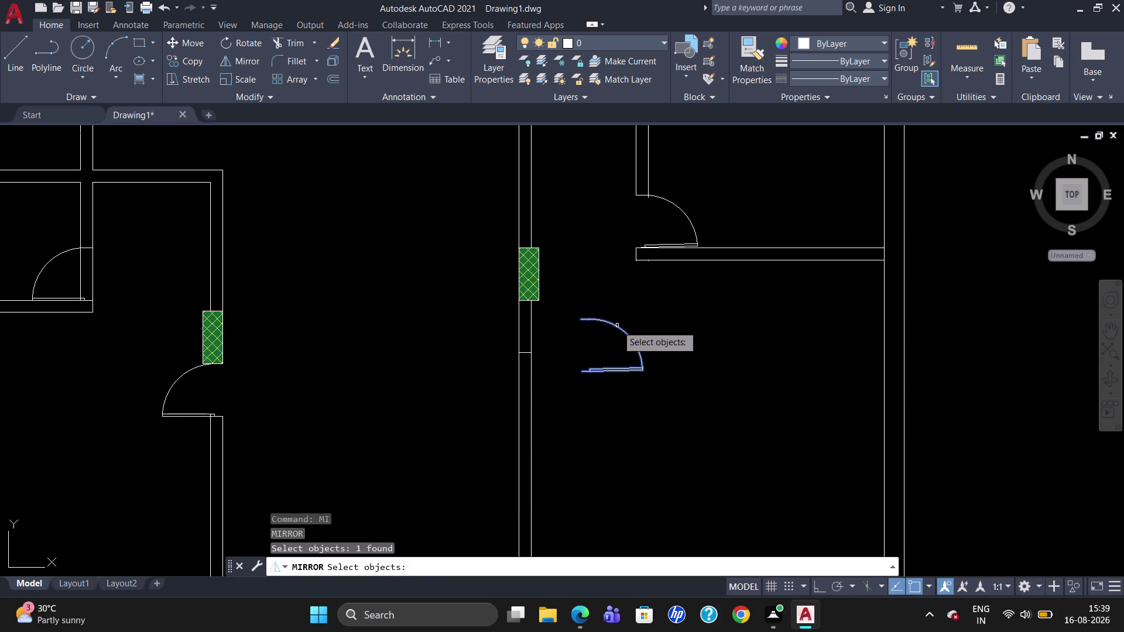
key(Return)
drag(570, 402, 677, 399)
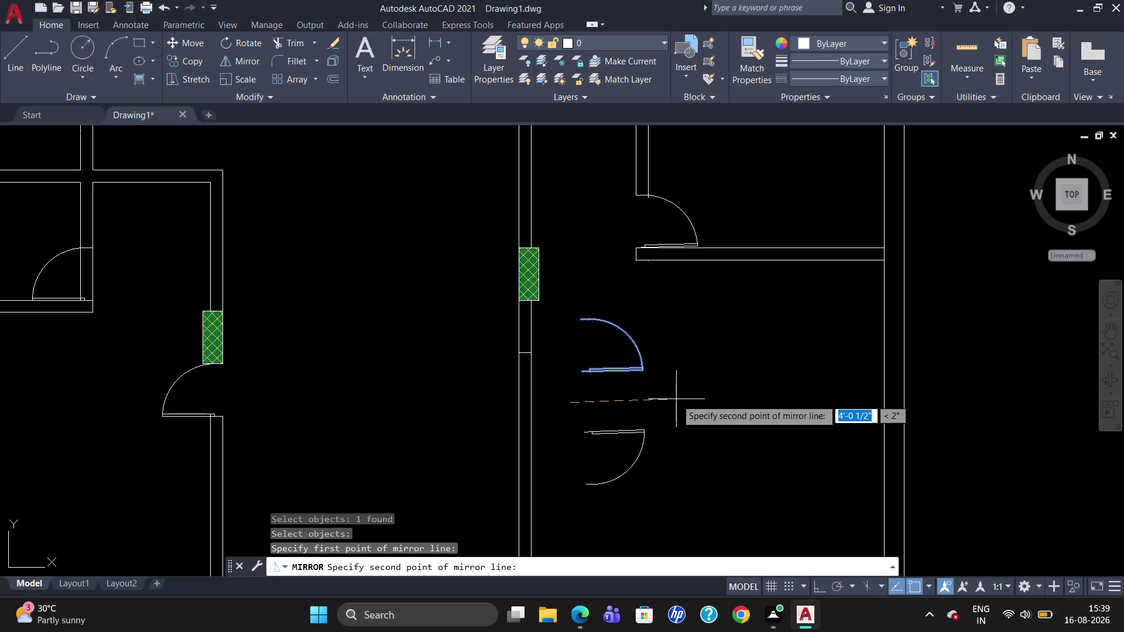
drag(676, 399, 689, 409)
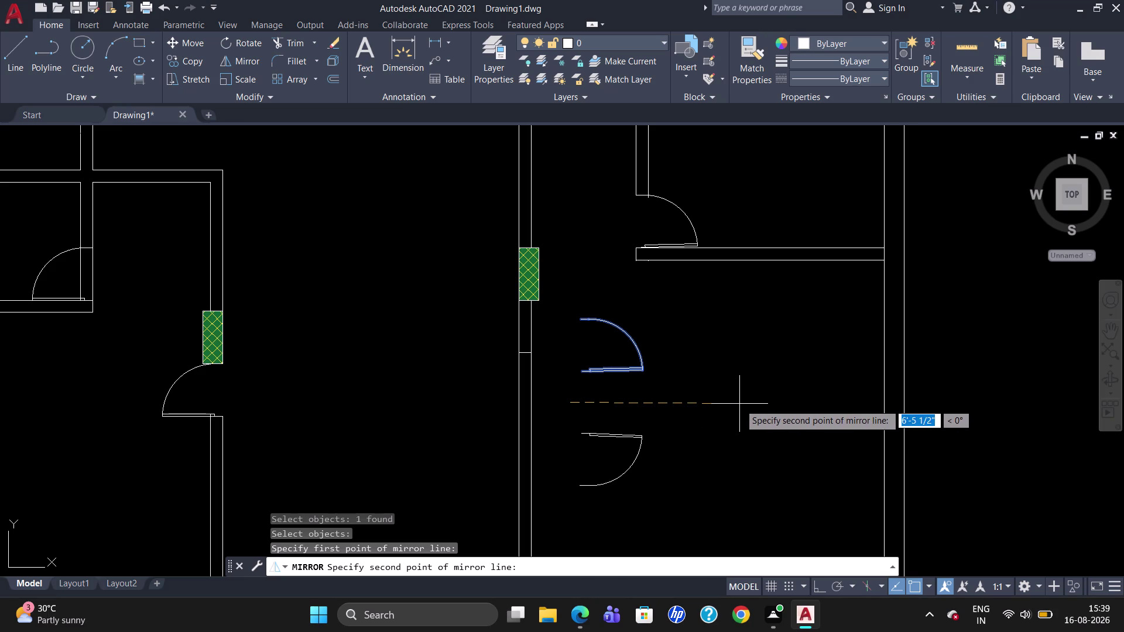
click(739, 404)
drag(759, 453, 739, 404)
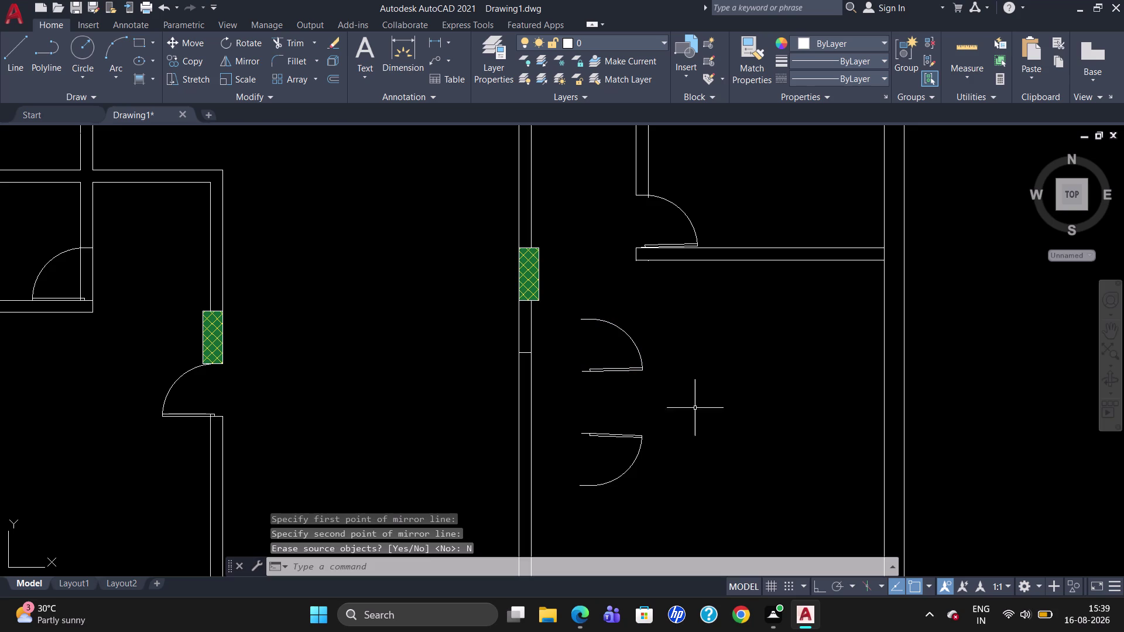
Move the flipped door to the pier's lower corner and delete the original swing.
click(605, 434)
key(m)
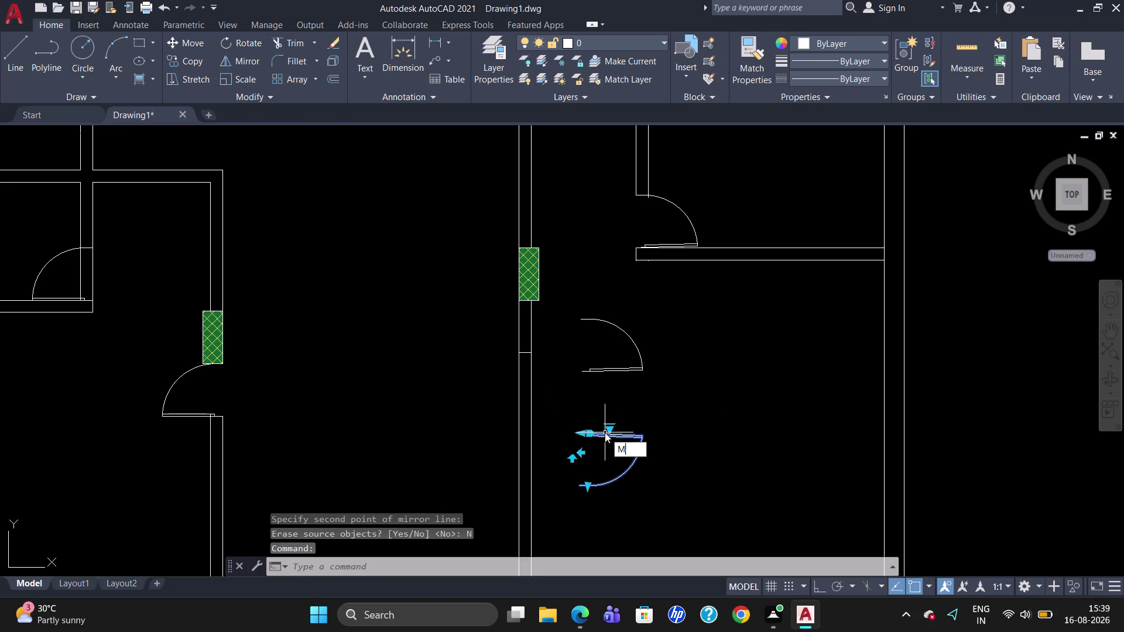
key(Return)
click(586, 432)
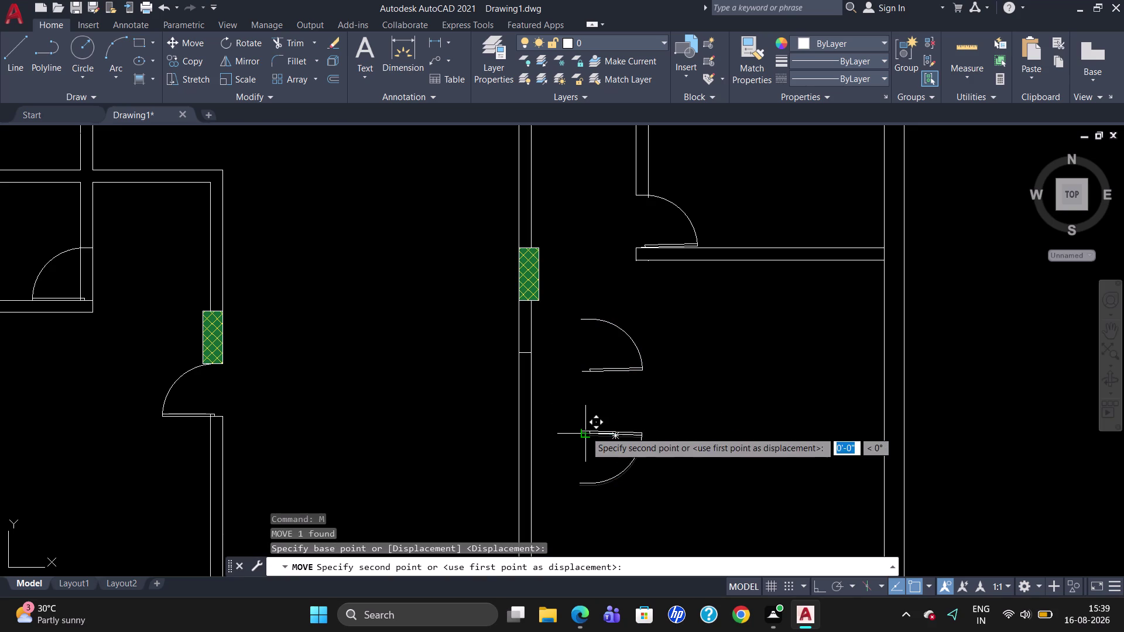
scroll(up, 3)
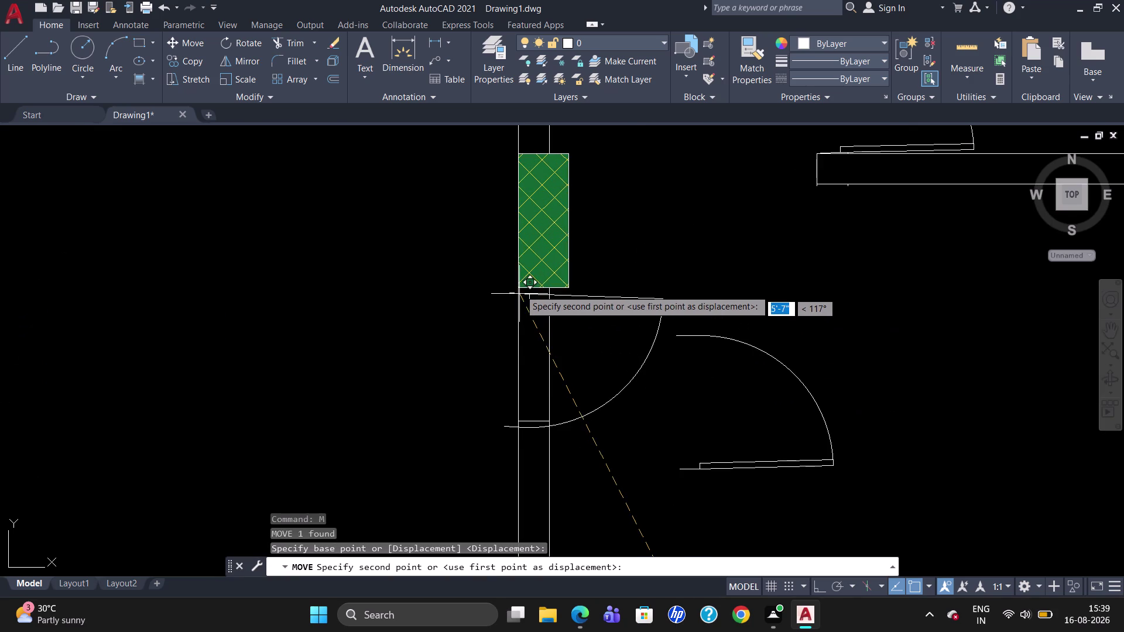
click(520, 284)
key(Escape)
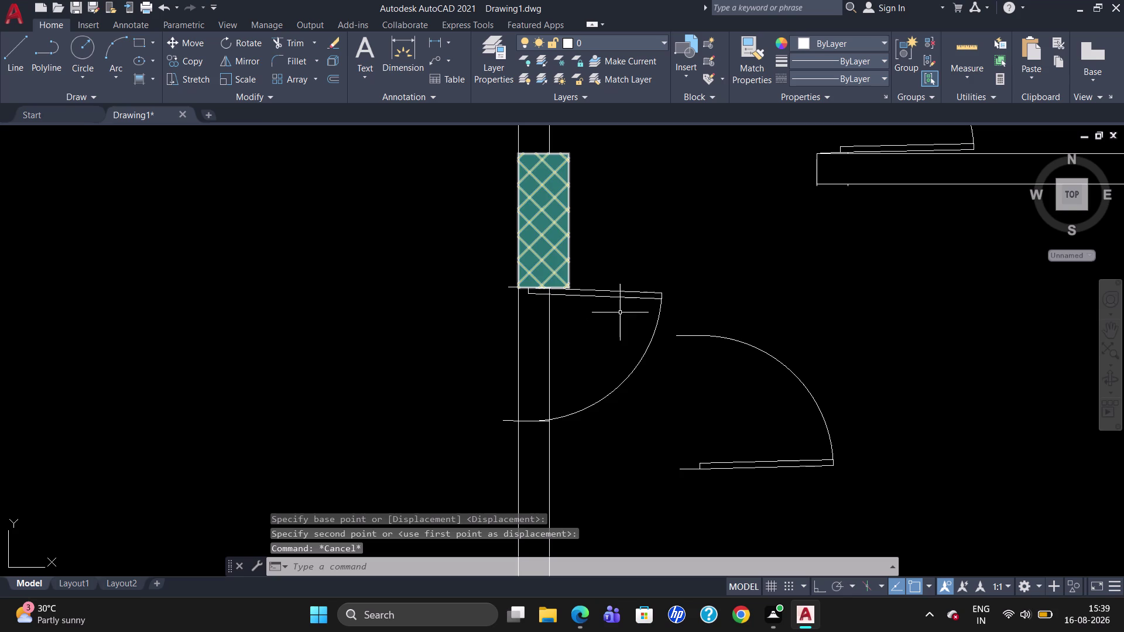
click(732, 339)
key(Delete)
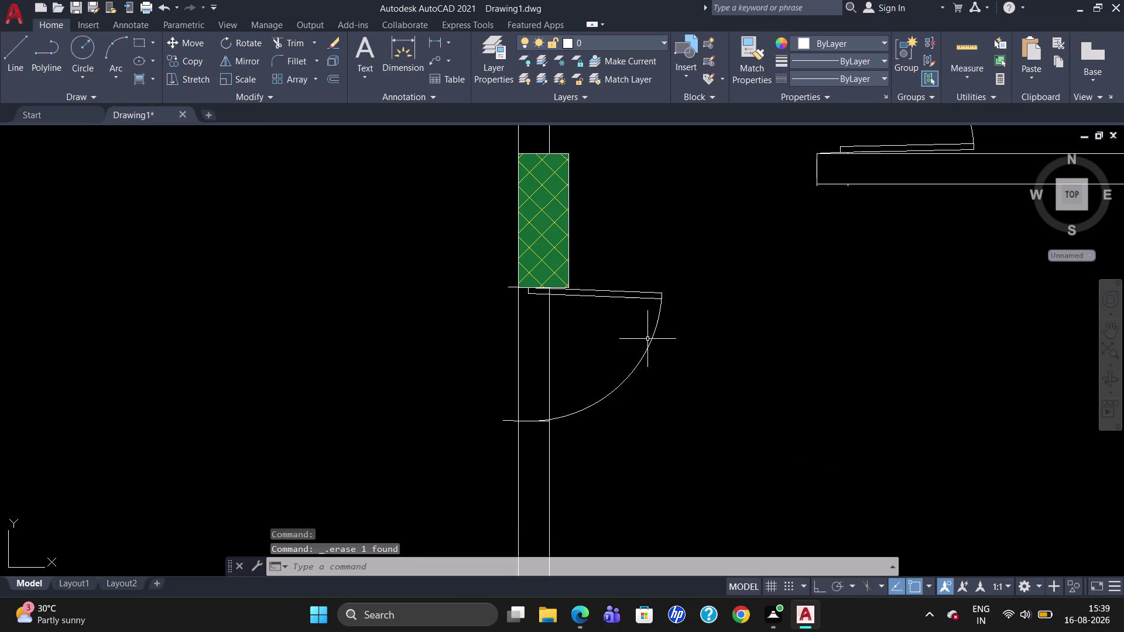
Reposition the door against the pier corner, then delete the misaligned swing.
click(595, 293)
key(m)
key(Return)
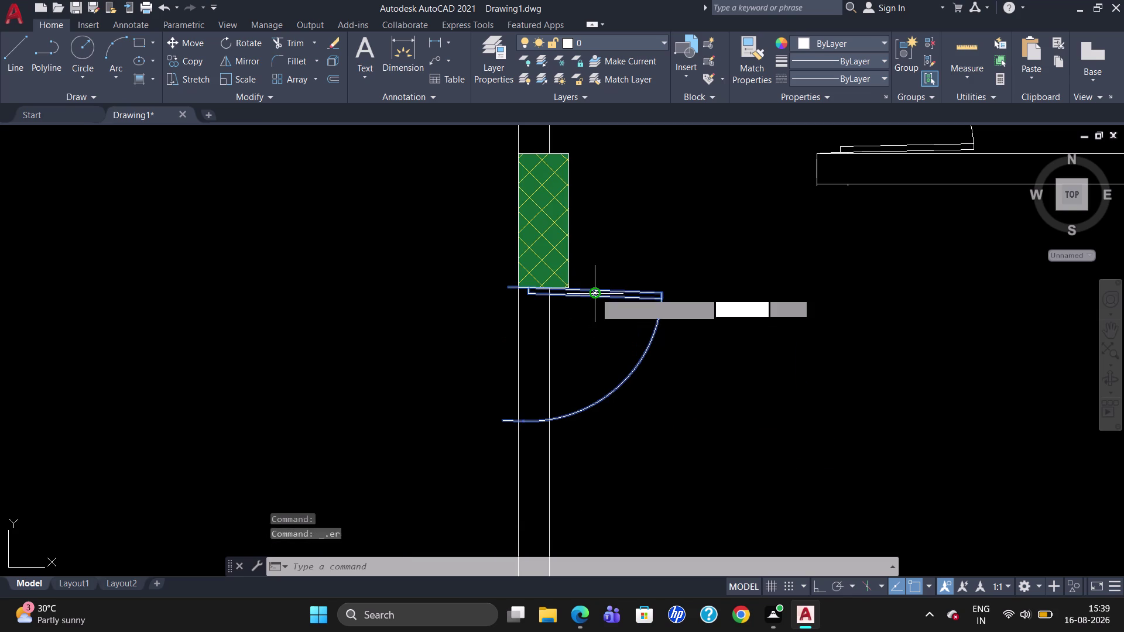
click(508, 286)
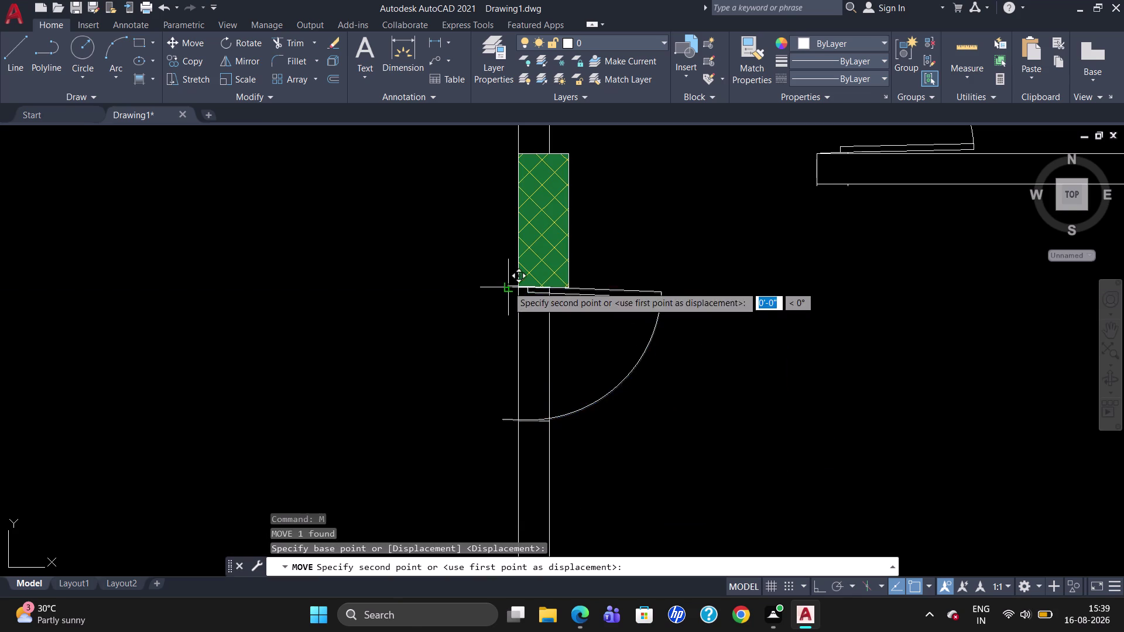
scroll(up, 3)
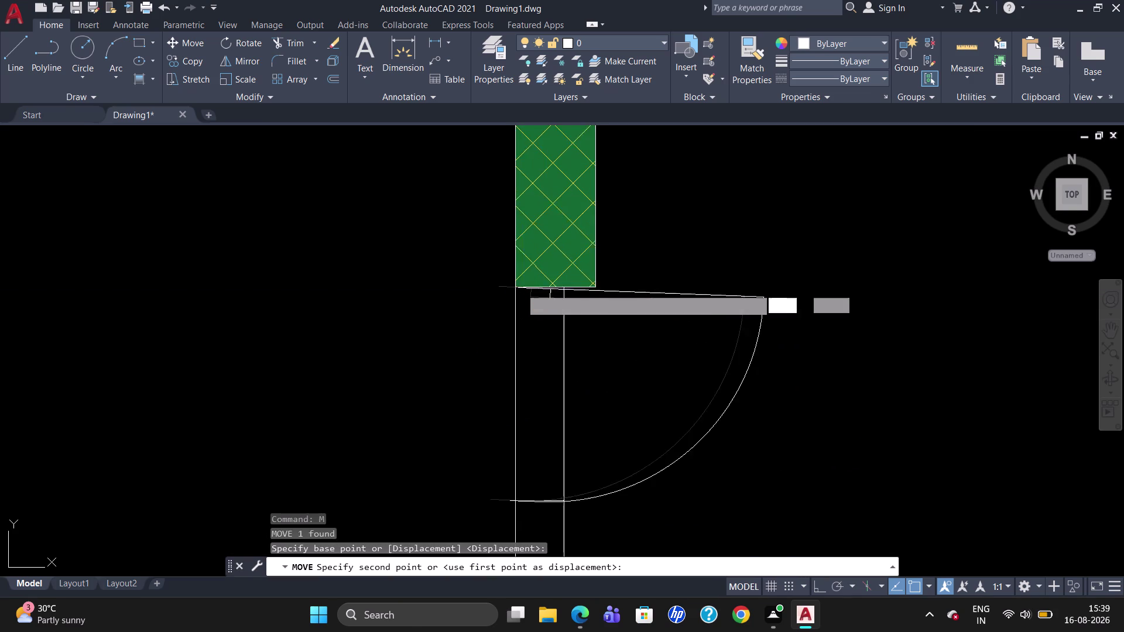
scroll(up, 3)
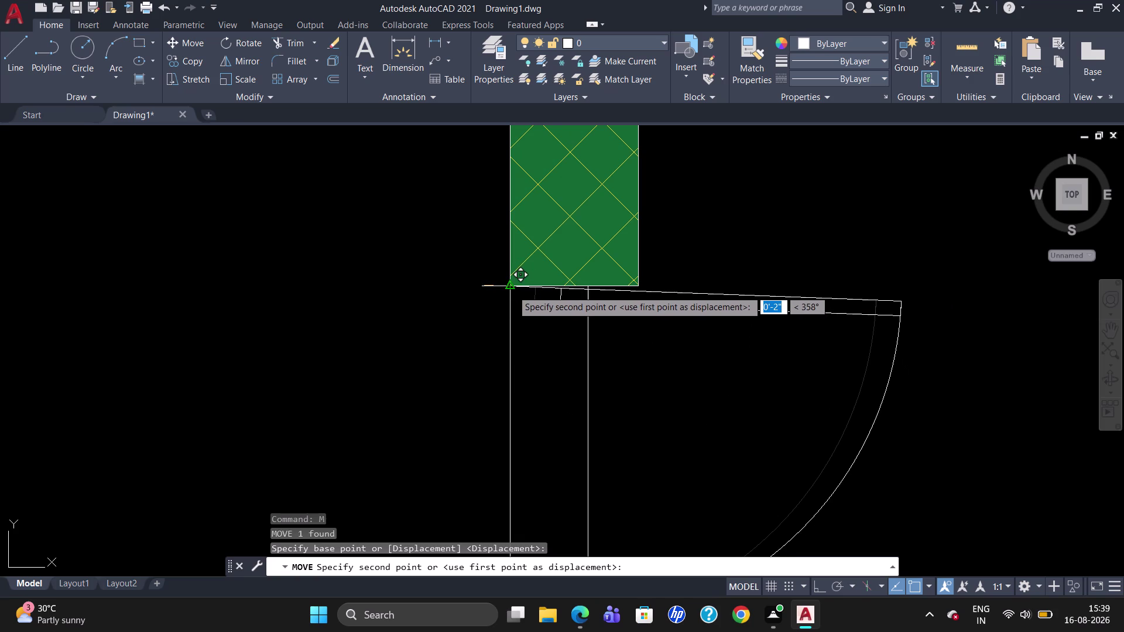
click(512, 290)
scroll(up, 3)
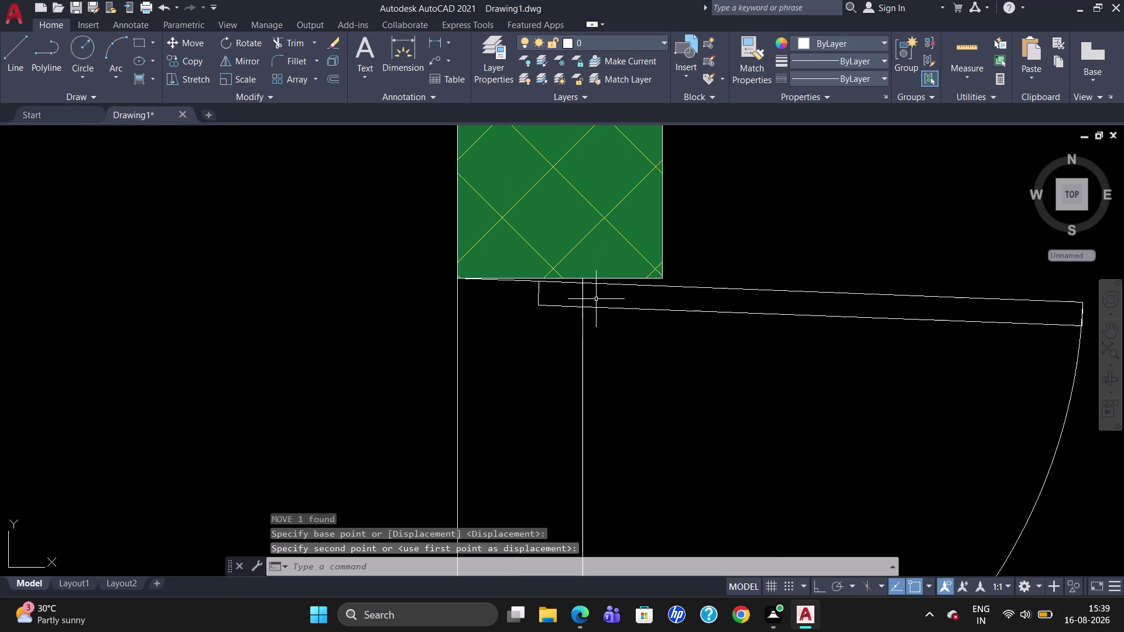
click(578, 285)
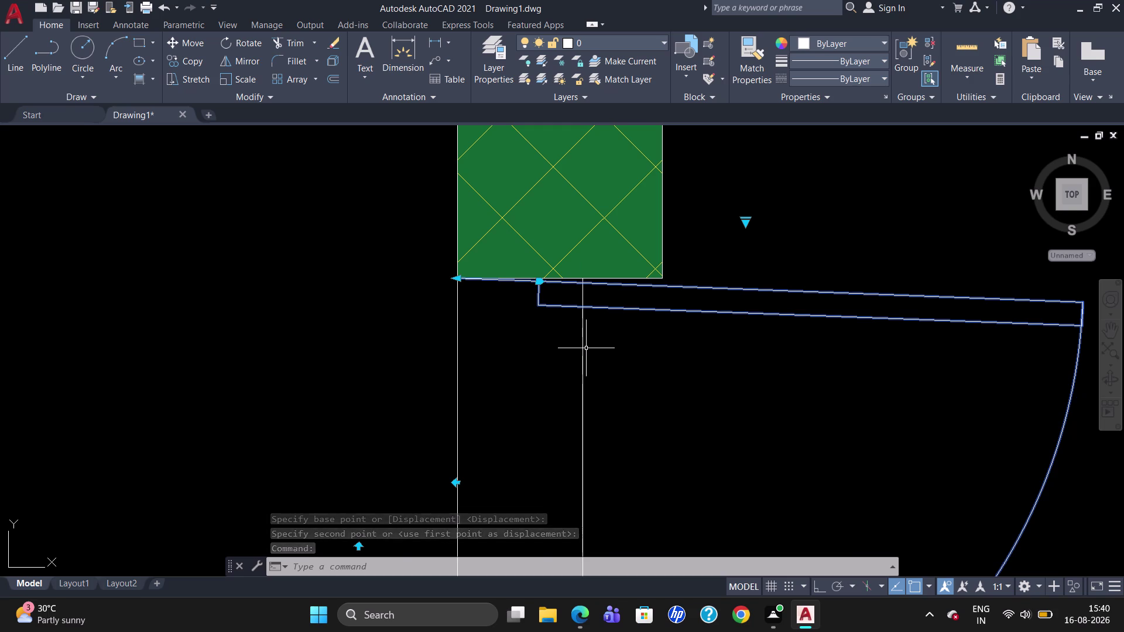
key(Delete)
scroll(down, 3)
Copy the door swing from below the left pier into the right-hand room.
scroll(down, 3)
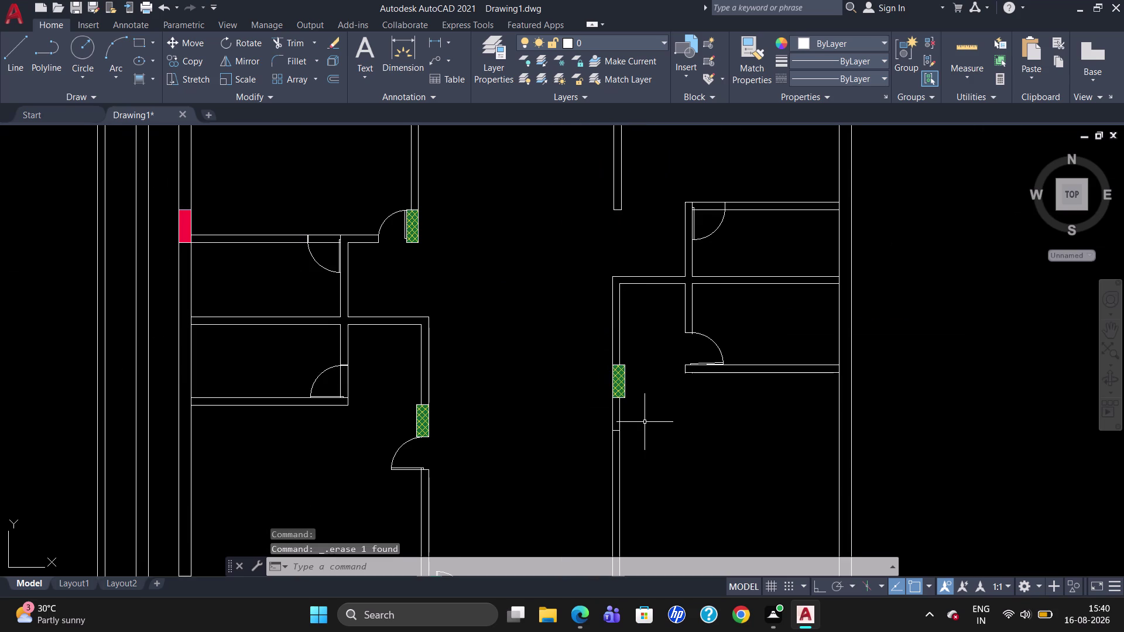
scroll(down, 3)
scroll(up, 3)
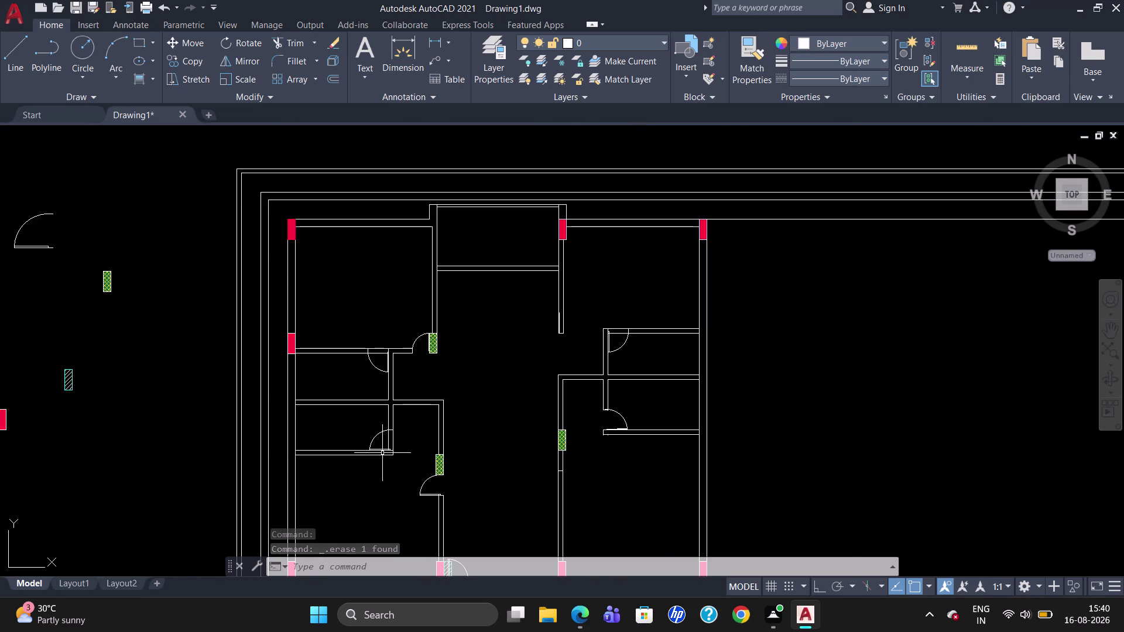
scroll(down, 3)
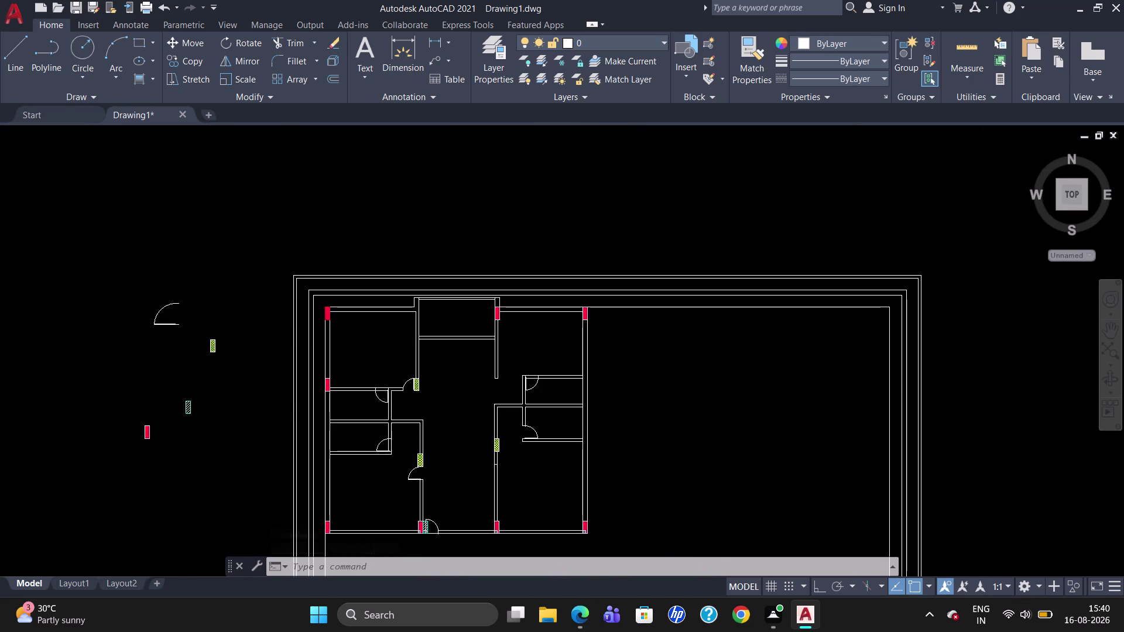
scroll(up, 3)
click(406, 469)
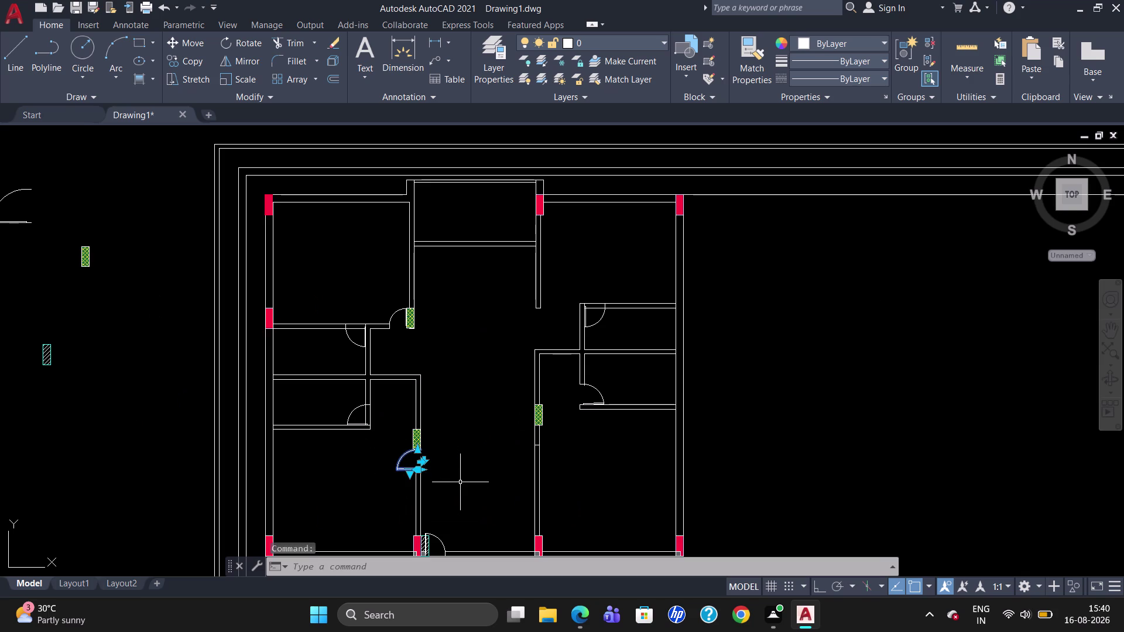
text(CO)
key(Return)
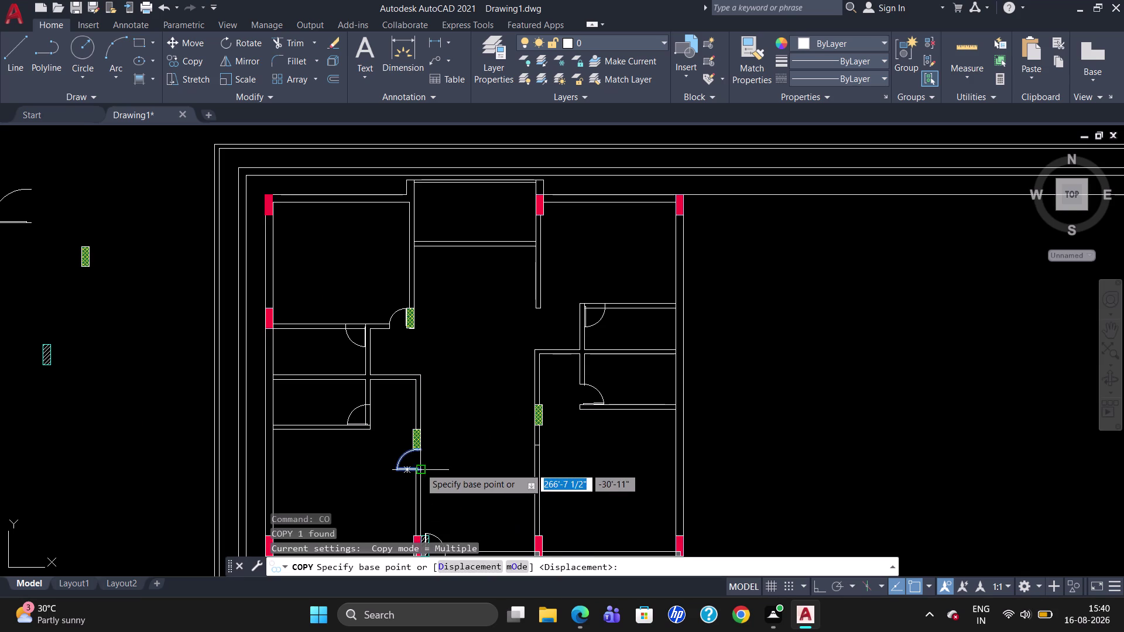
click(419, 467)
click(590, 476)
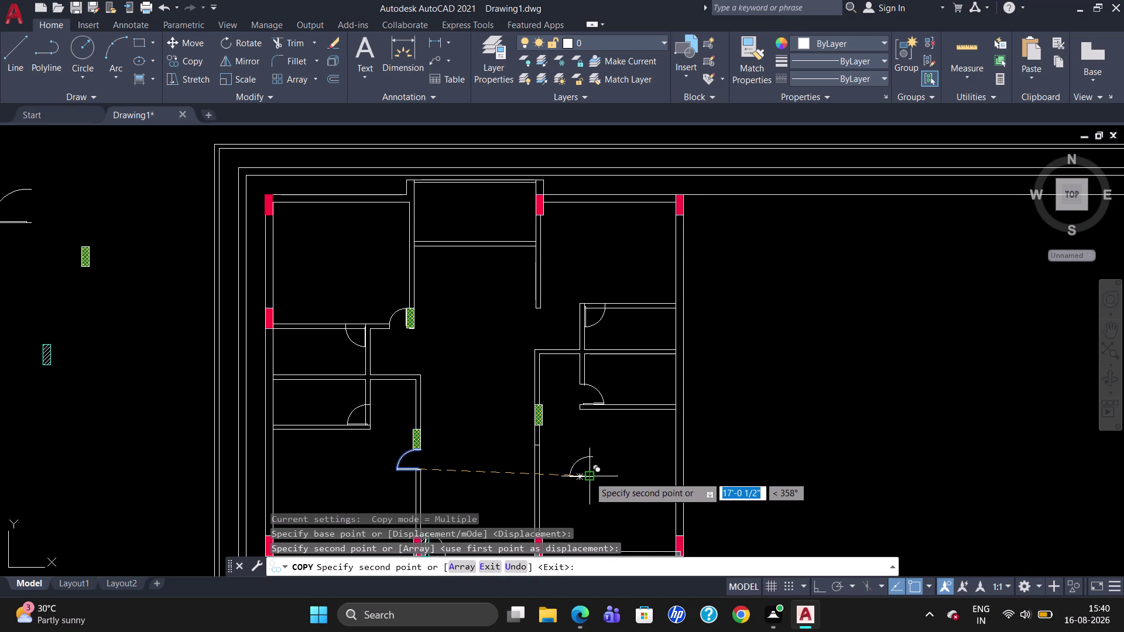
key(Escape)
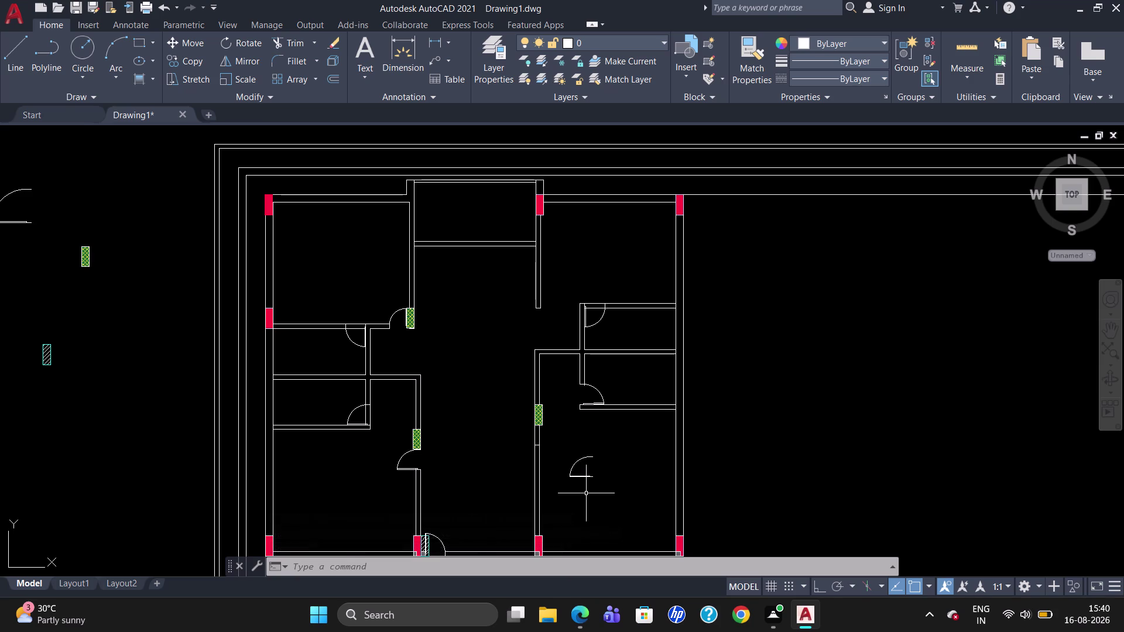
Mirror the copied door, then delete the unwanted extra copy.
text(MI)
key(Return)
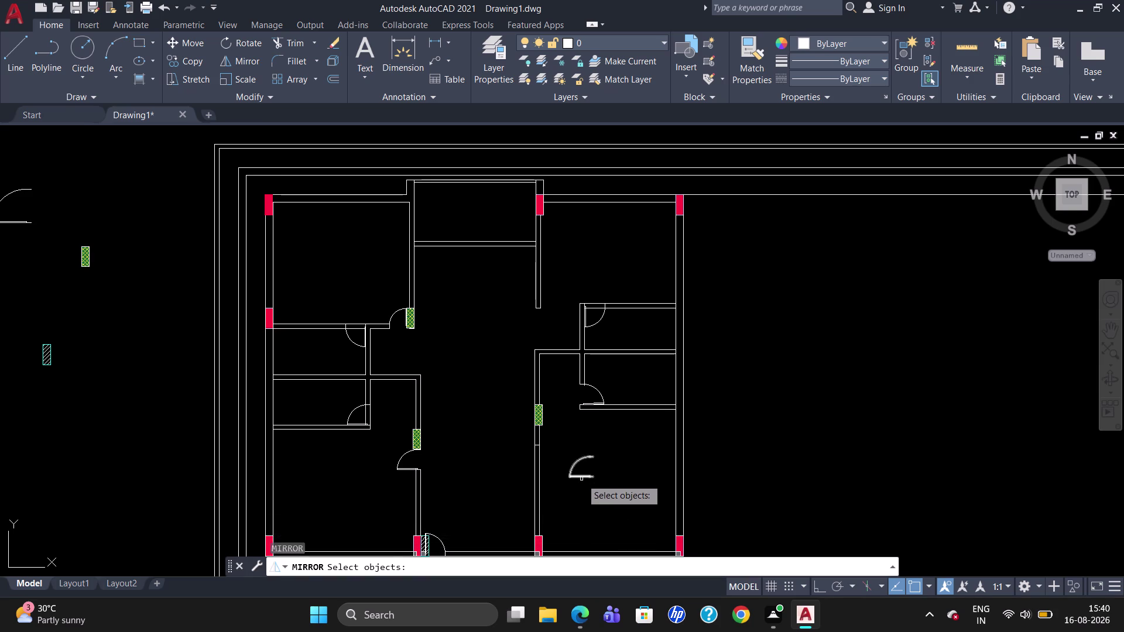
click(584, 477)
key(Return)
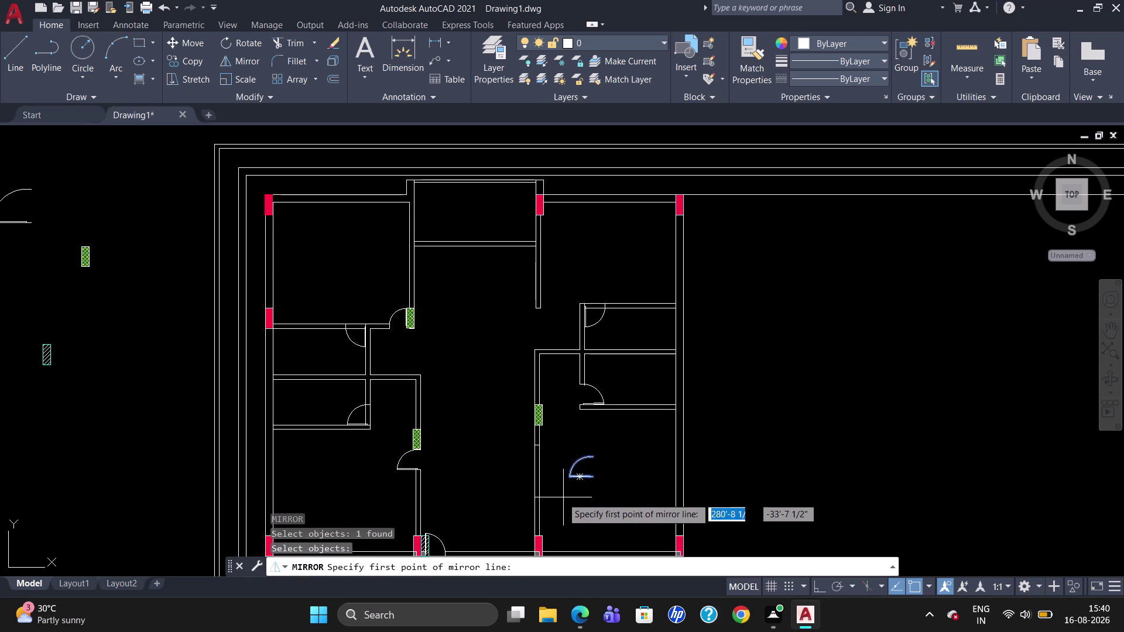
drag(559, 496, 643, 494)
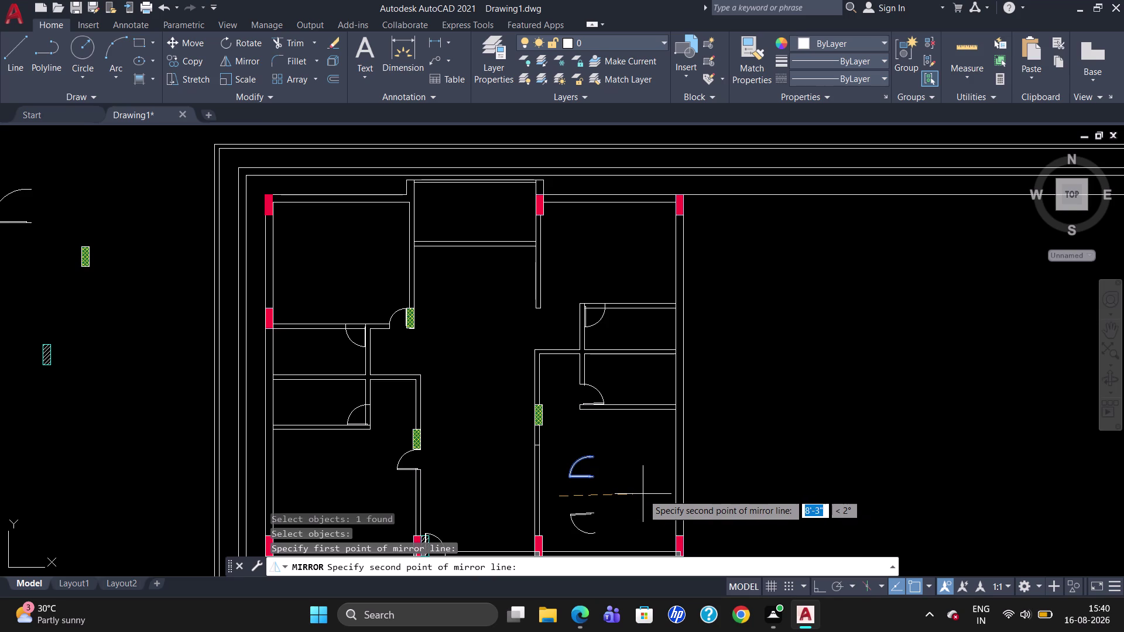
drag(643, 495, 650, 486)
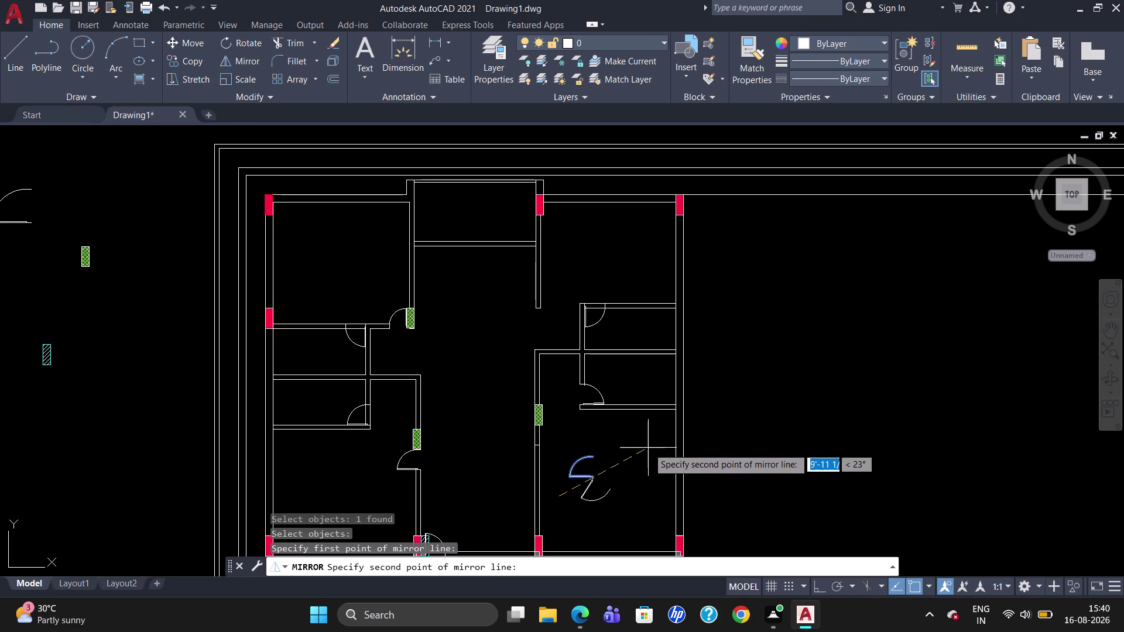
drag(599, 411, 551, 429)
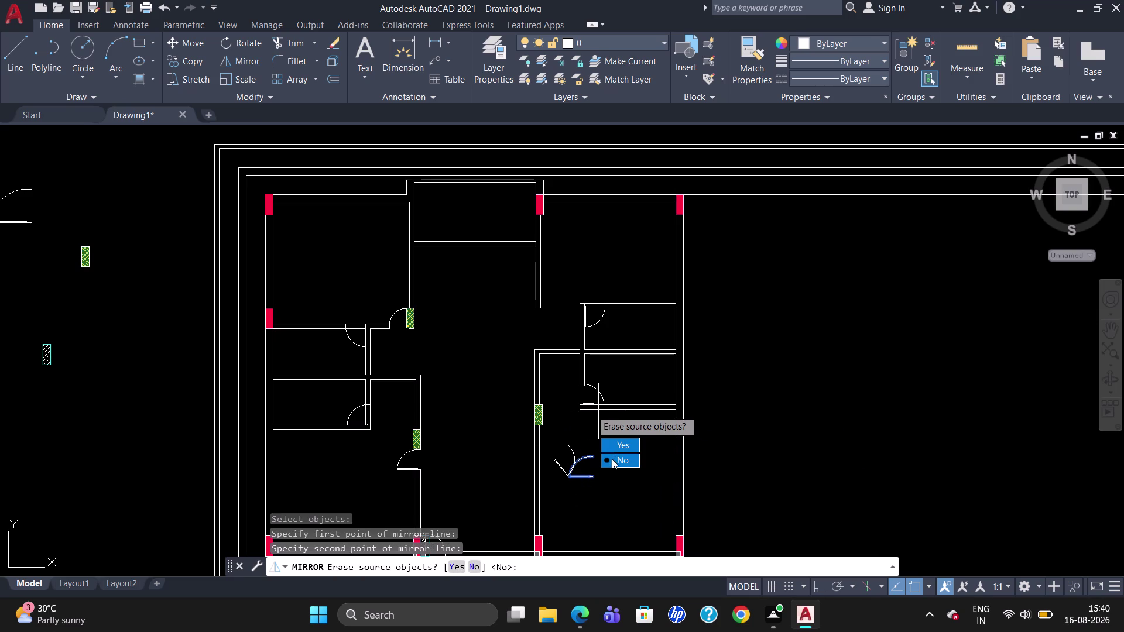
drag(617, 460, 551, 429)
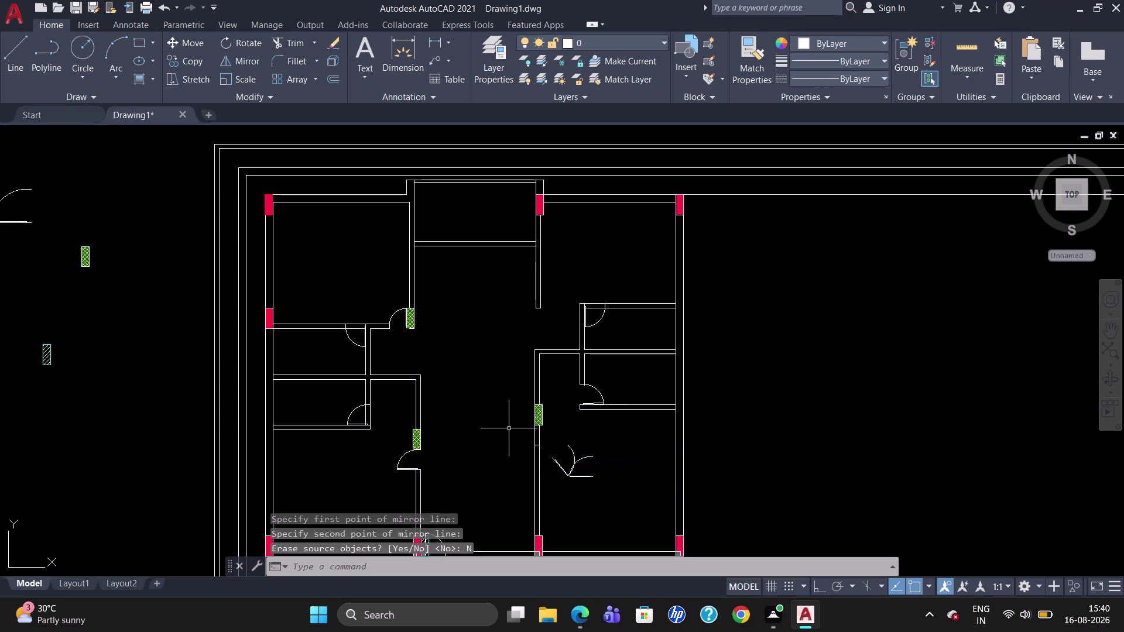
click(569, 447)
key(Delete)
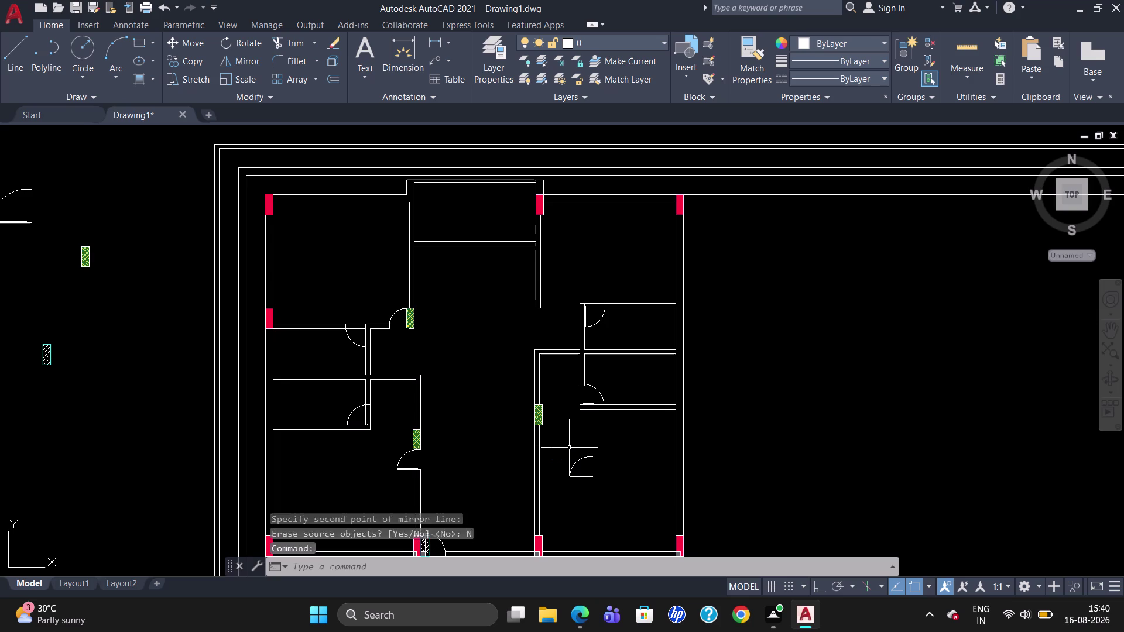
Rotate the remaining door swing 180° about its pivot point.
click(571, 476)
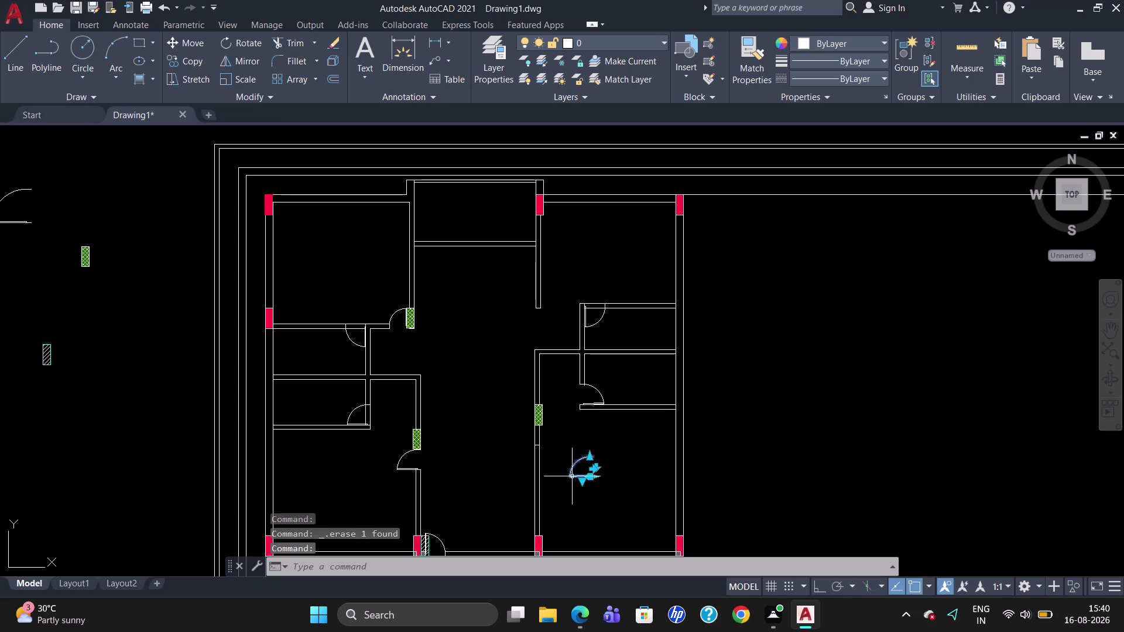
text(RO)
key(Return)
click(569, 477)
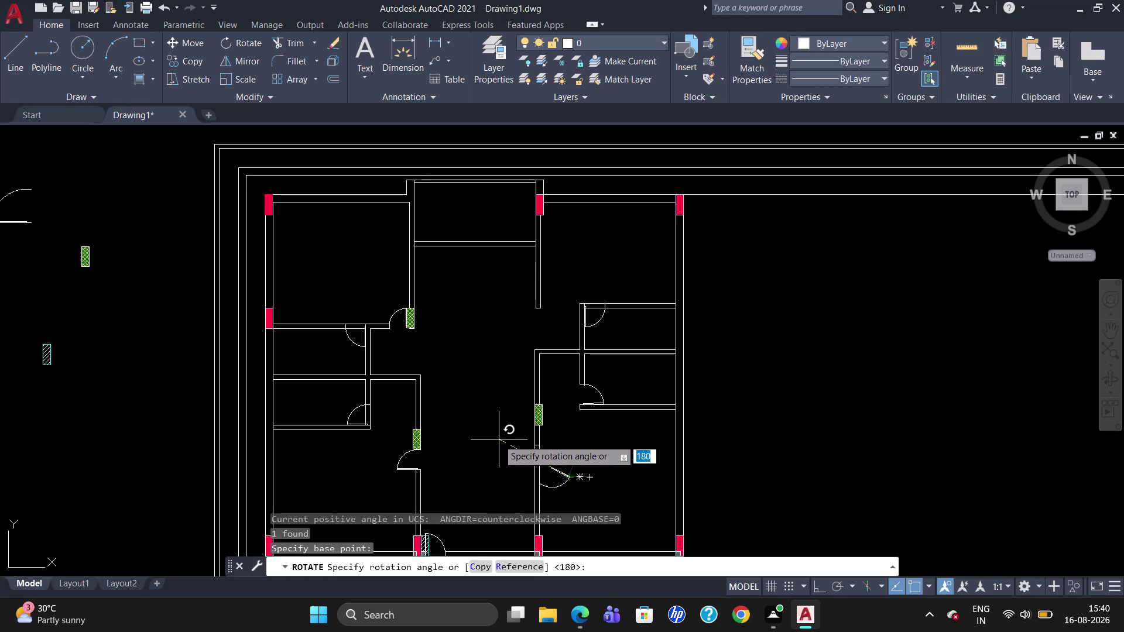
click(498, 471)
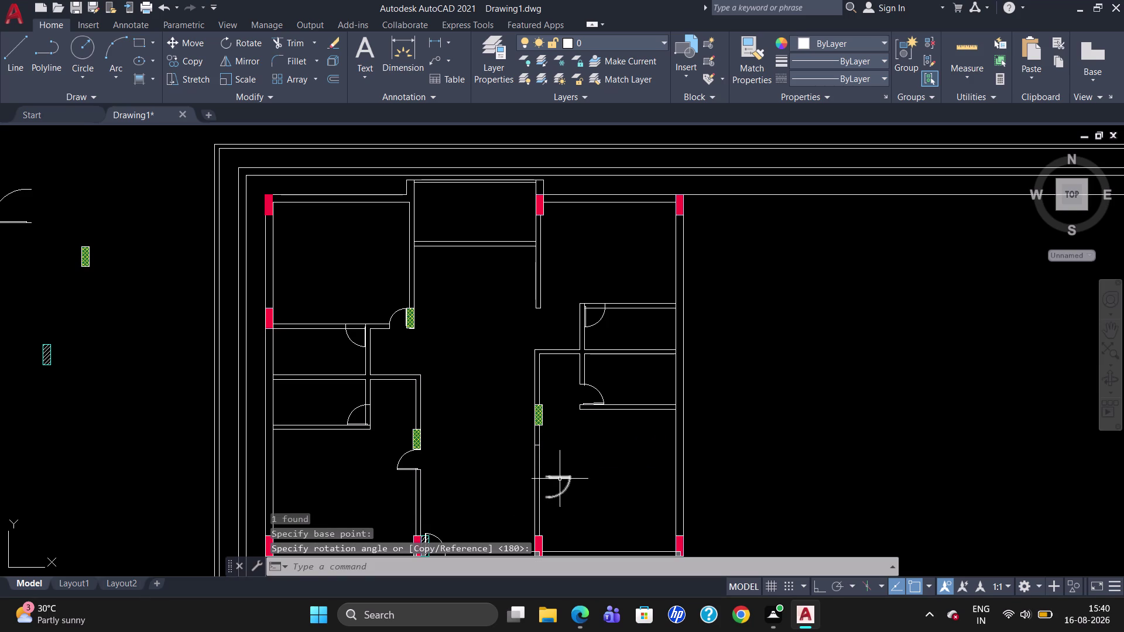
Move the door from its hinge corner to the green pier's lower corner.
click(560, 479)
key(m)
key(Return)
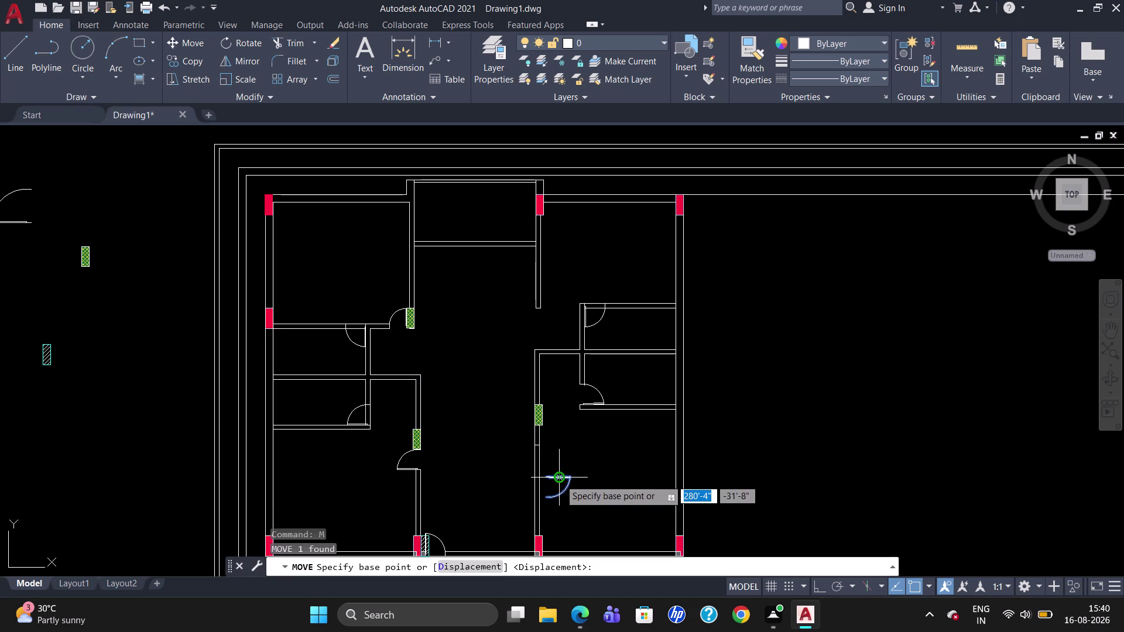
scroll(up, 3)
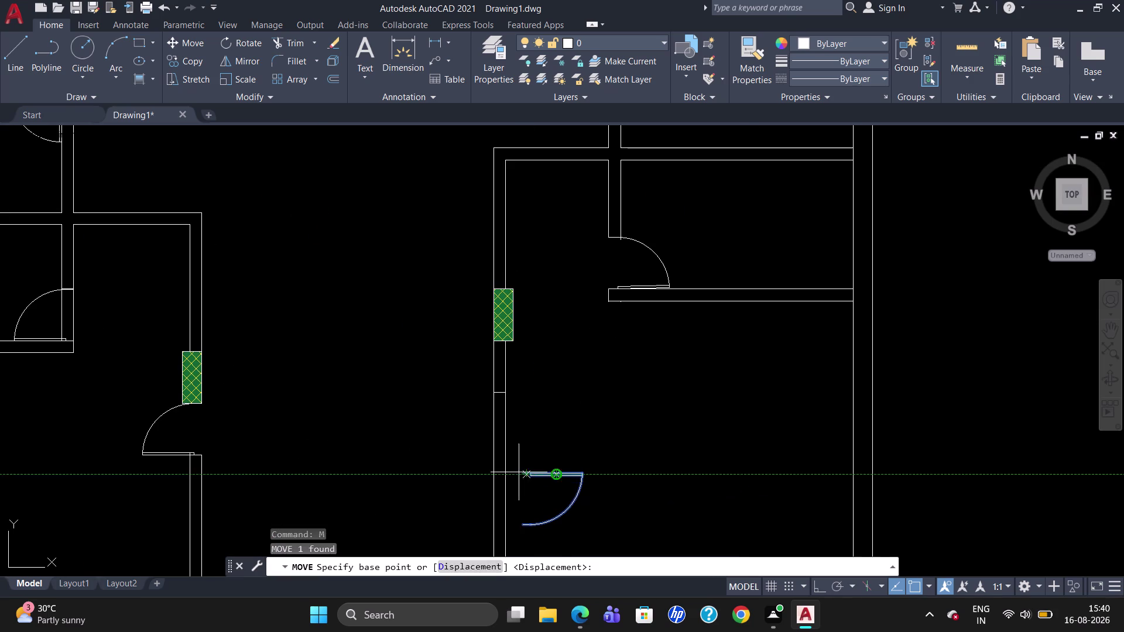
scroll(up, 3)
click(524, 477)
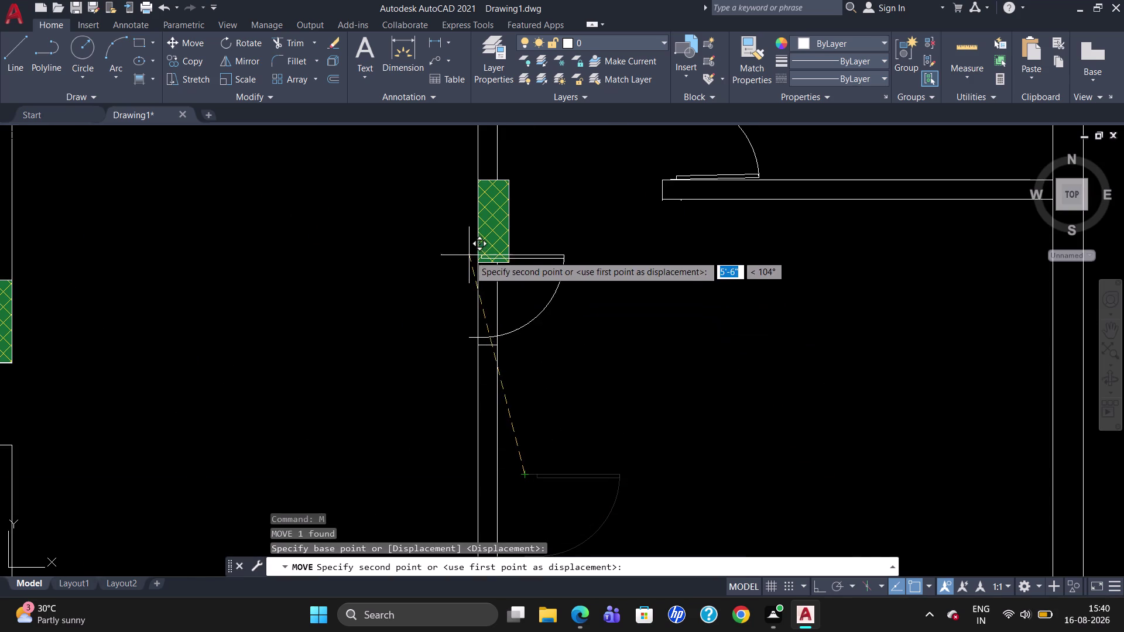
scroll(up, 3)
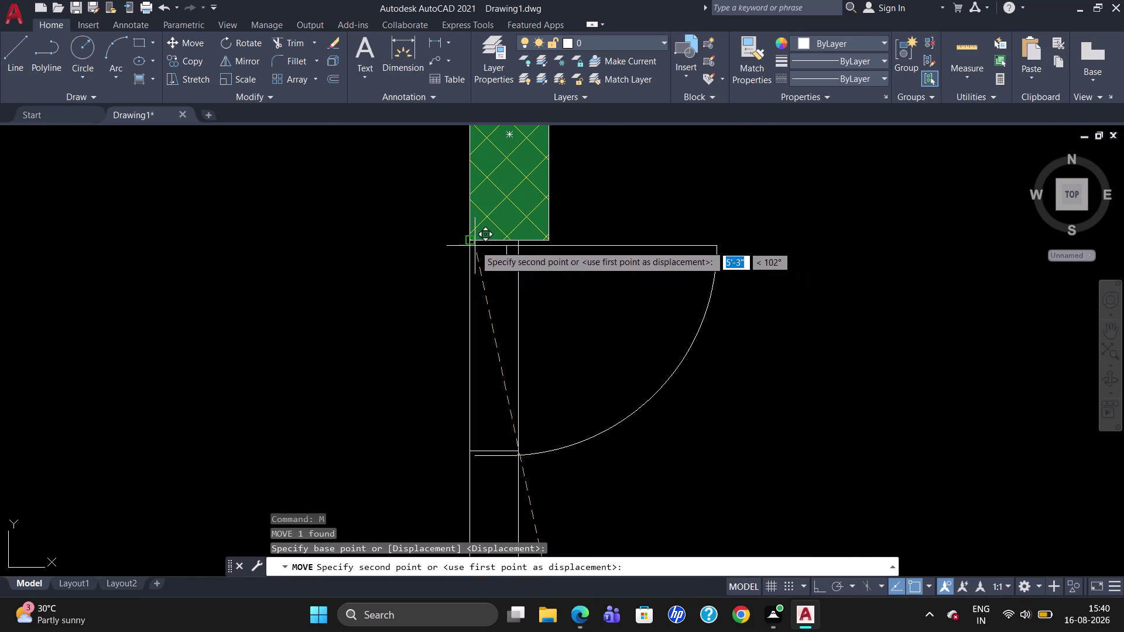
click(475, 242)
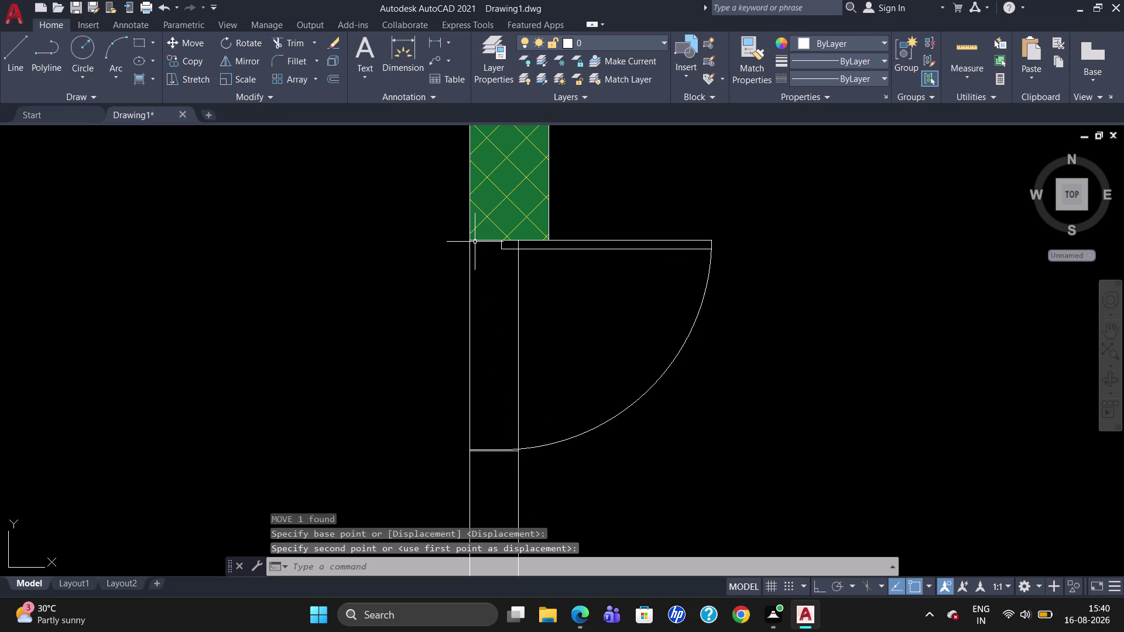
key(Escape)
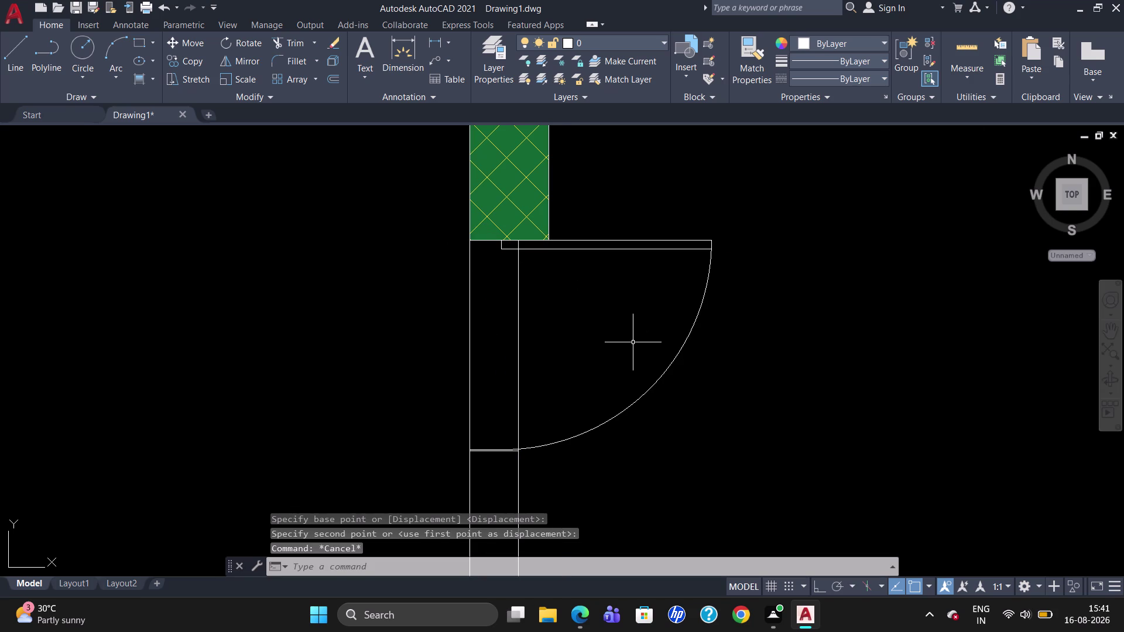
scroll(down, 3)
Trim the three wall line pieces crossing the doorway below the hatched pier.
text(TR)
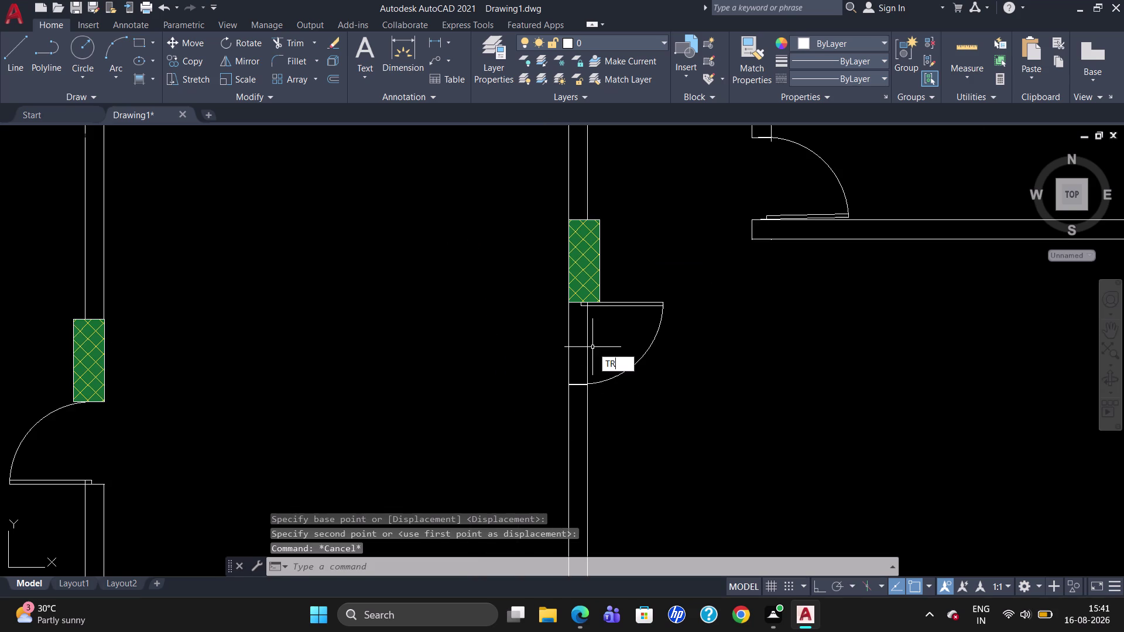
key(Return)
key(Return)
click(585, 348)
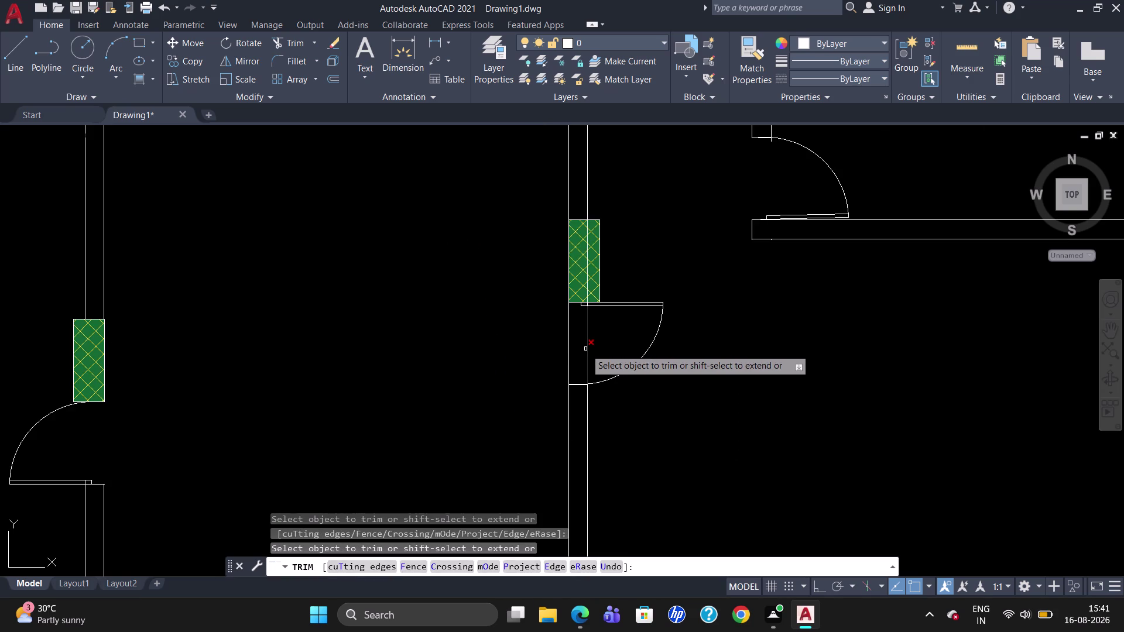
click(569, 347)
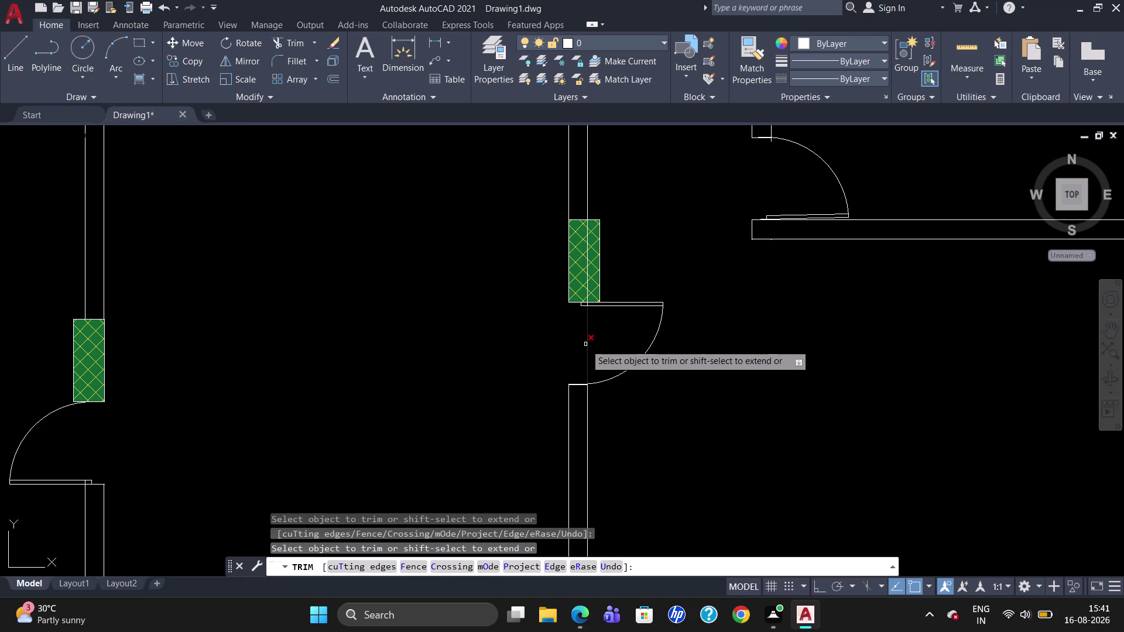
click(586, 344)
key(Escape)
scroll(down, 3)
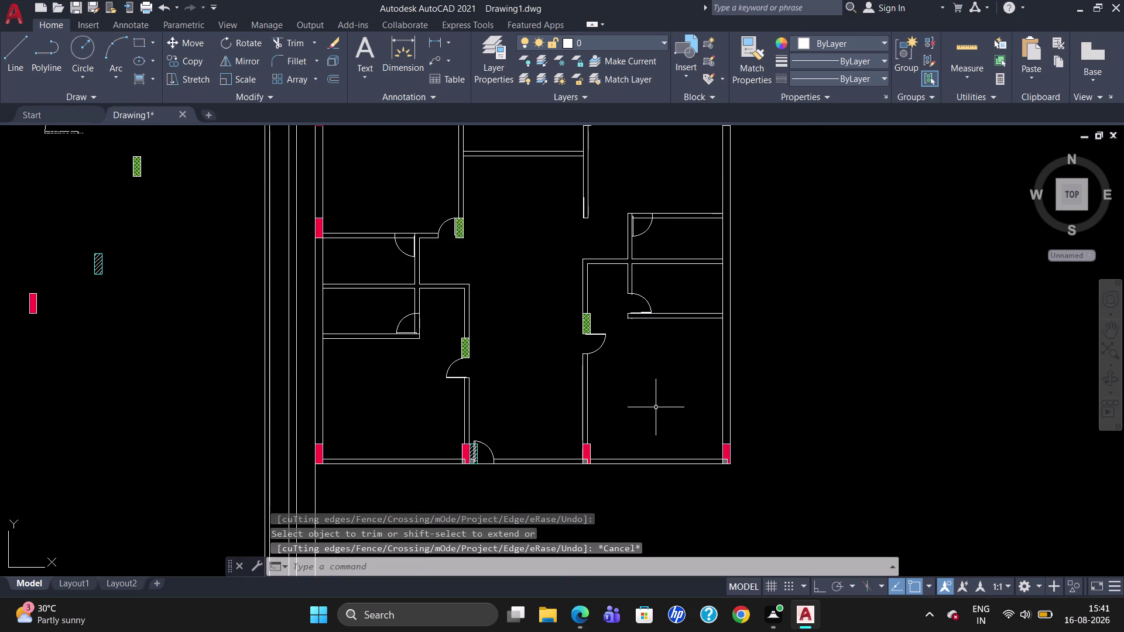
scroll(down, 3)
scroll(up, 3)
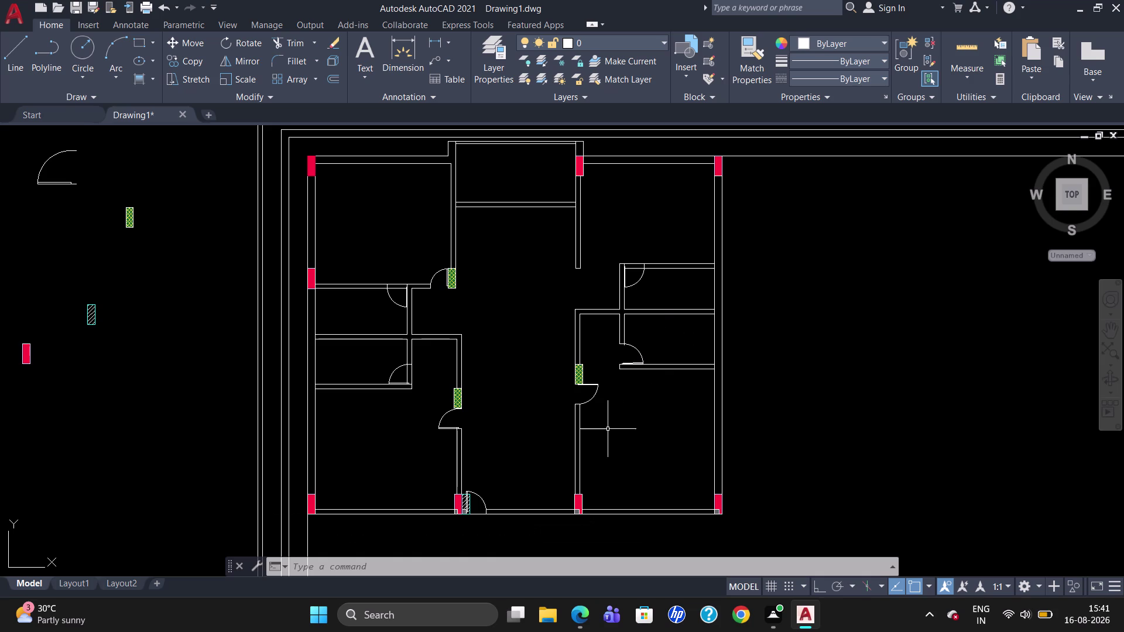
scroll(down, 3)
scroll(up, 3)
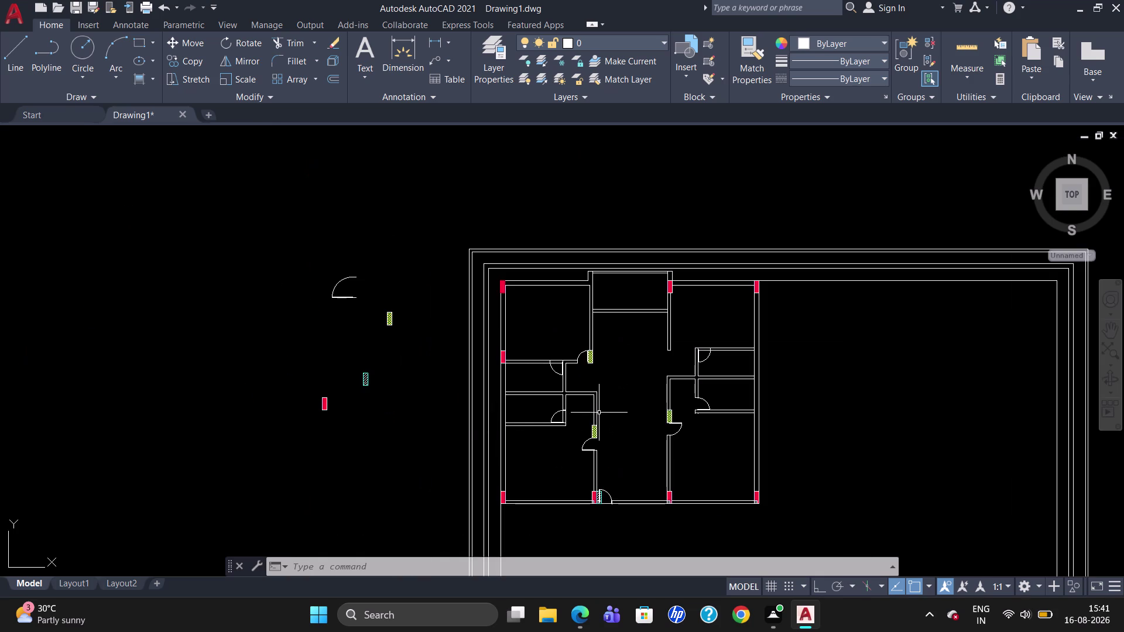
scroll(up, 3)
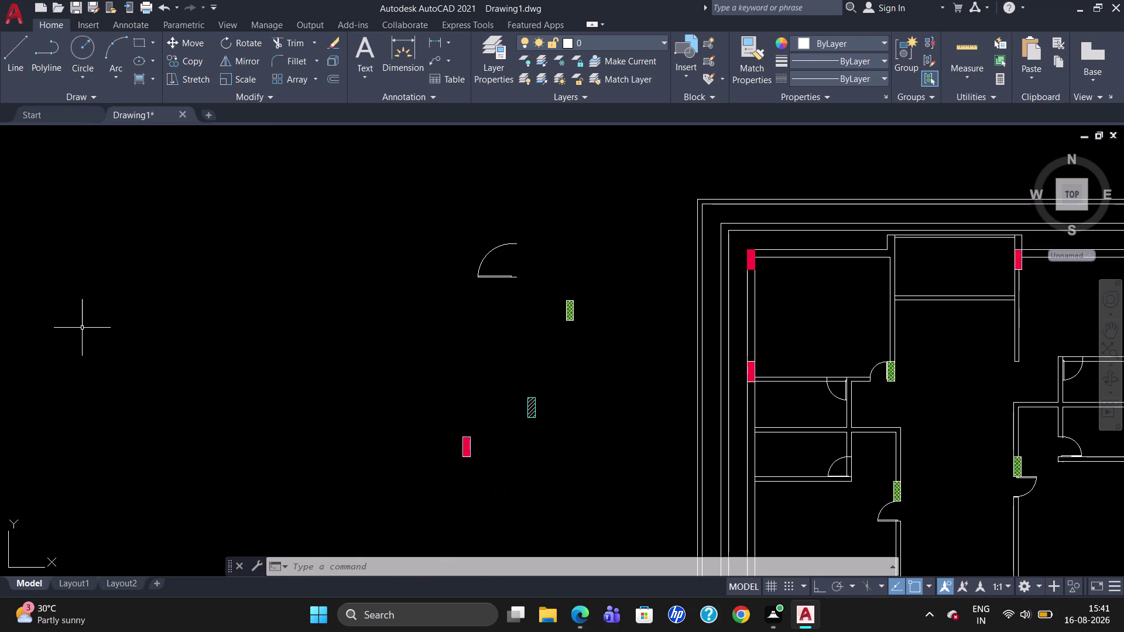
Draw a 36" by 9" window rectangle left of the plan.
text(REC)
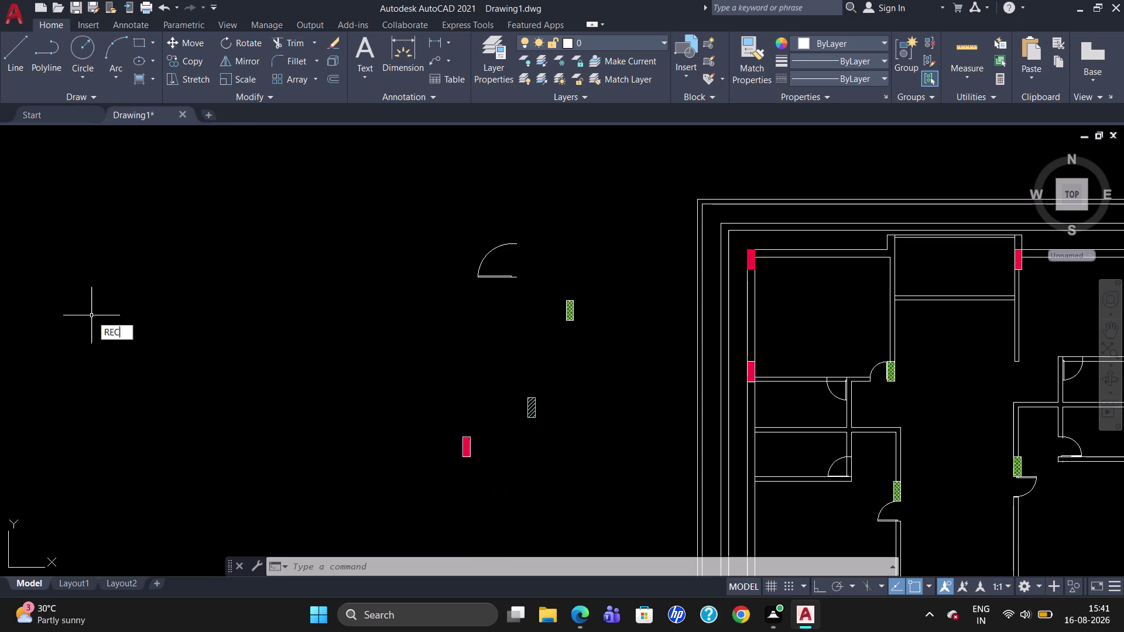
key(Return)
click(89, 312)
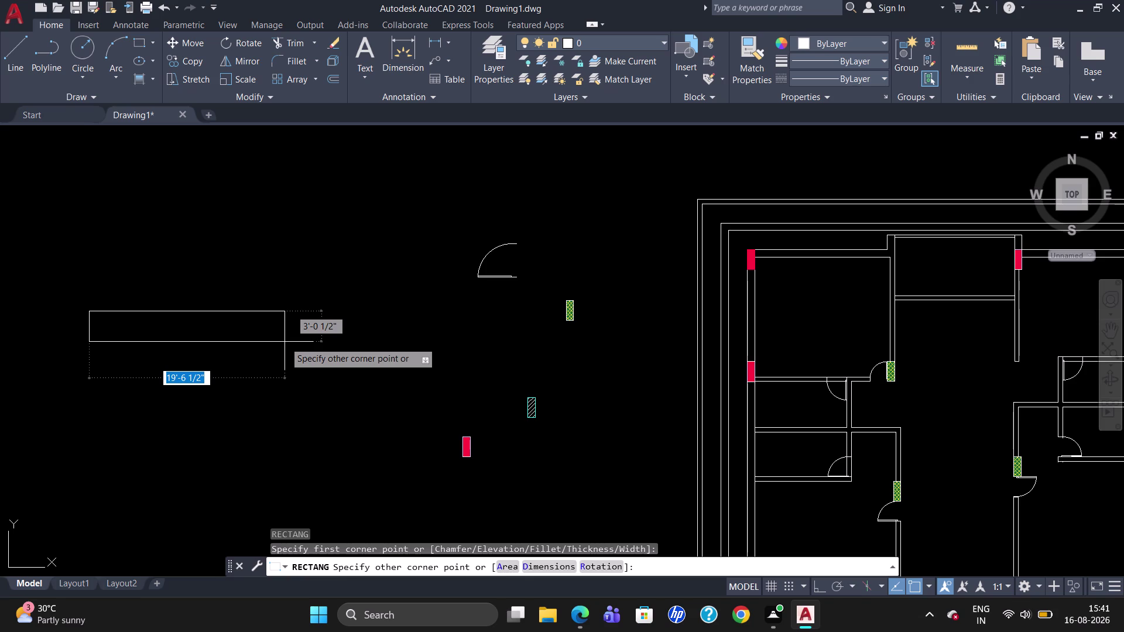
text(36")
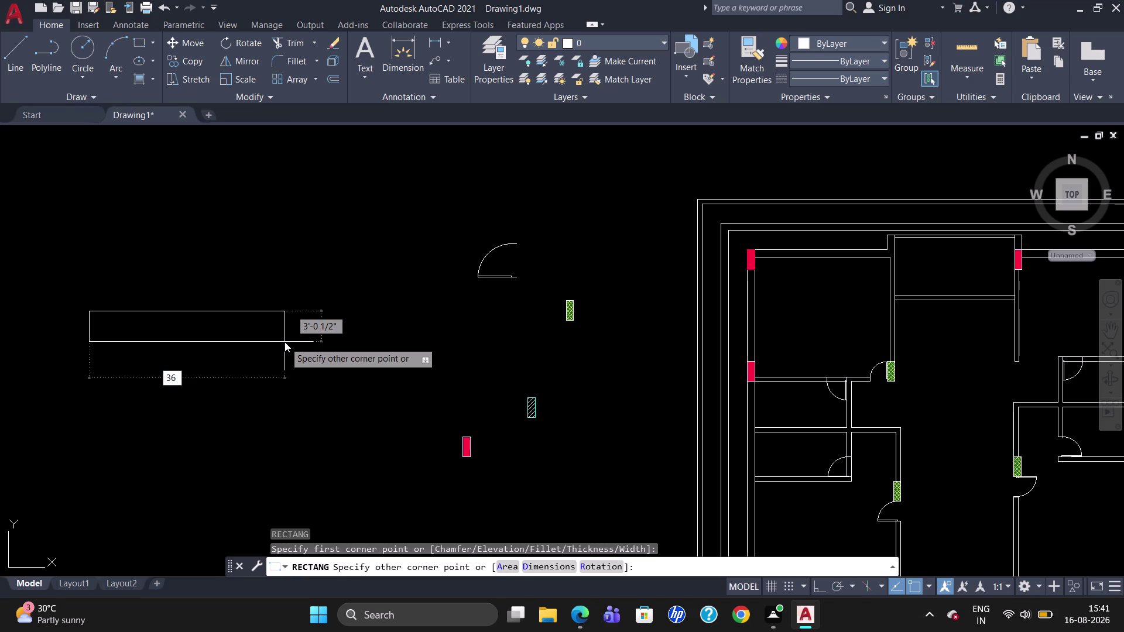
key(Tab)
text(9")
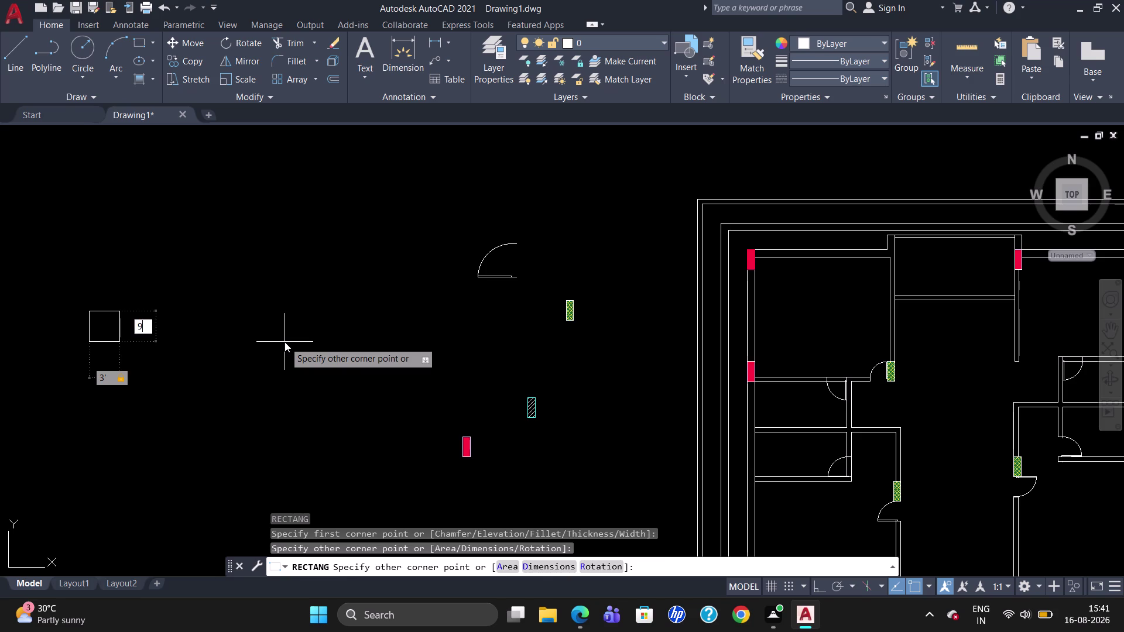
key(Return)
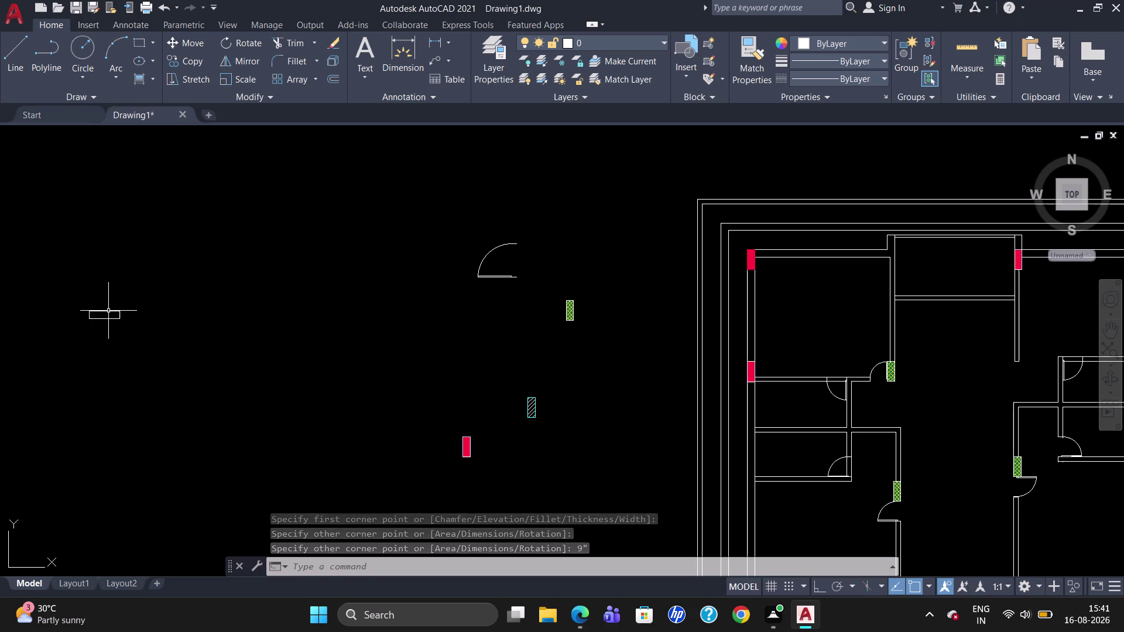
Draw a second window rectangle, 54" by 9", beside the first.
text(REC)
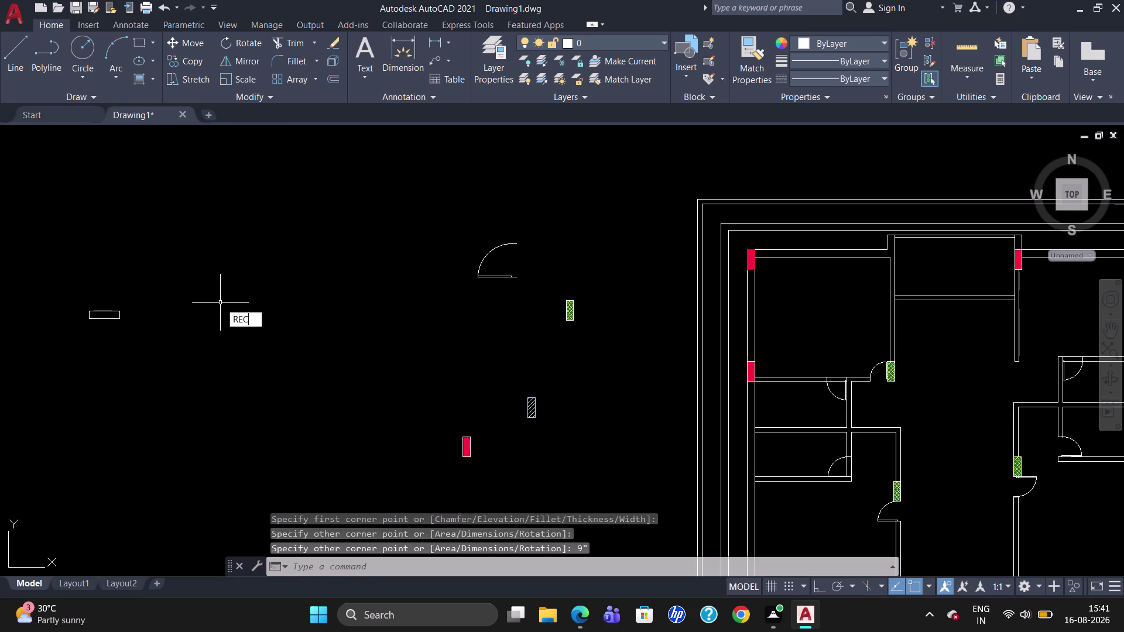
key(Return)
drag(219, 299, 233, 302)
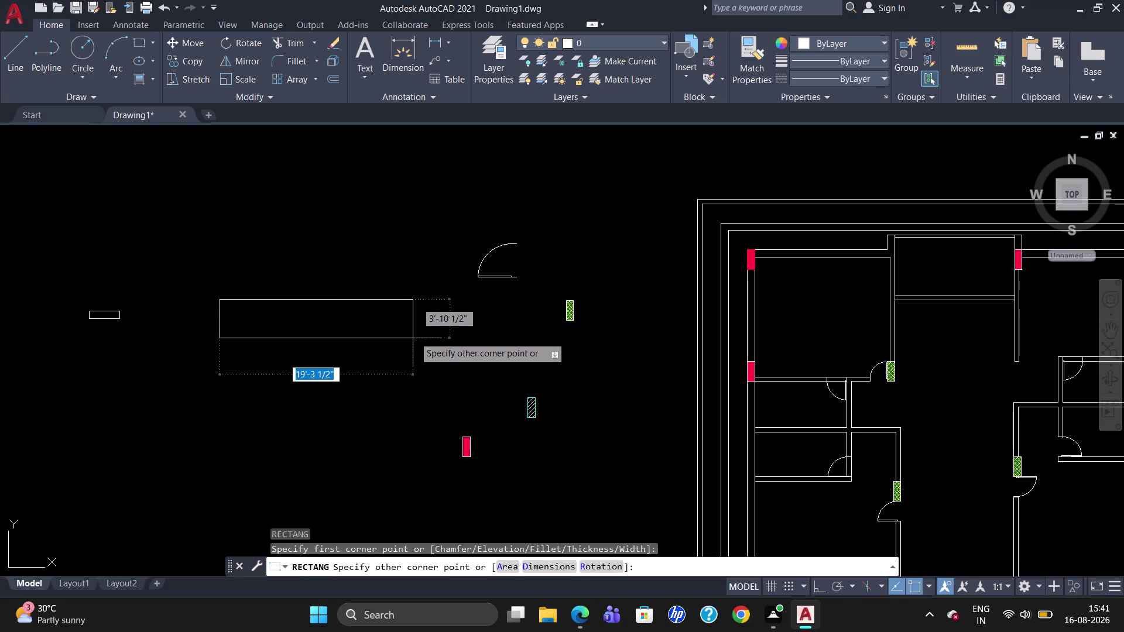
text(54")
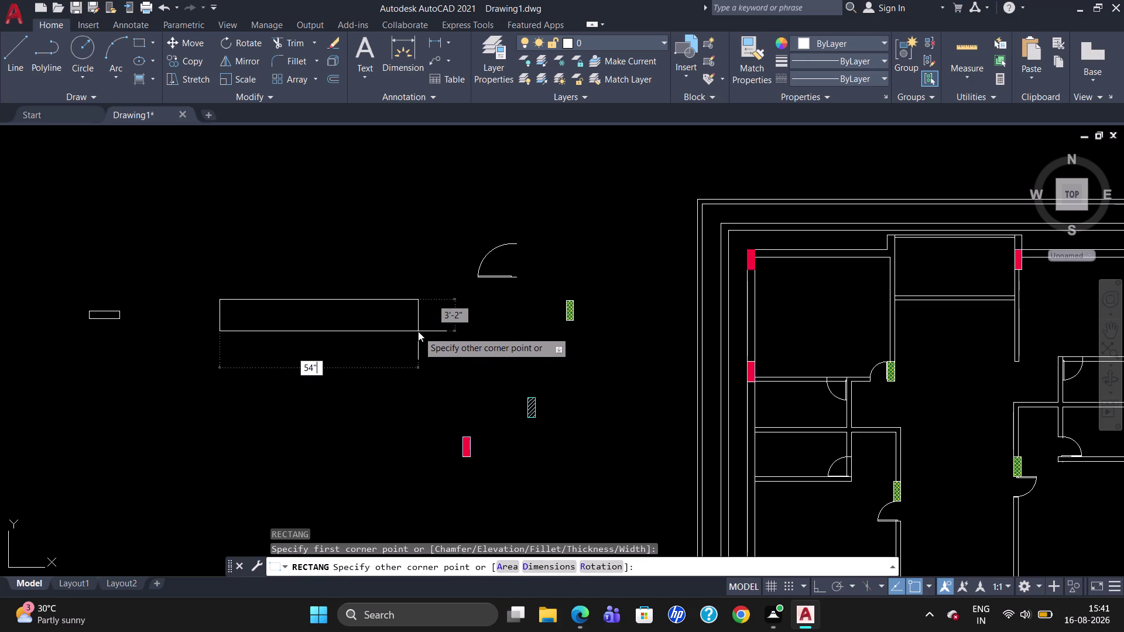
key(Tab)
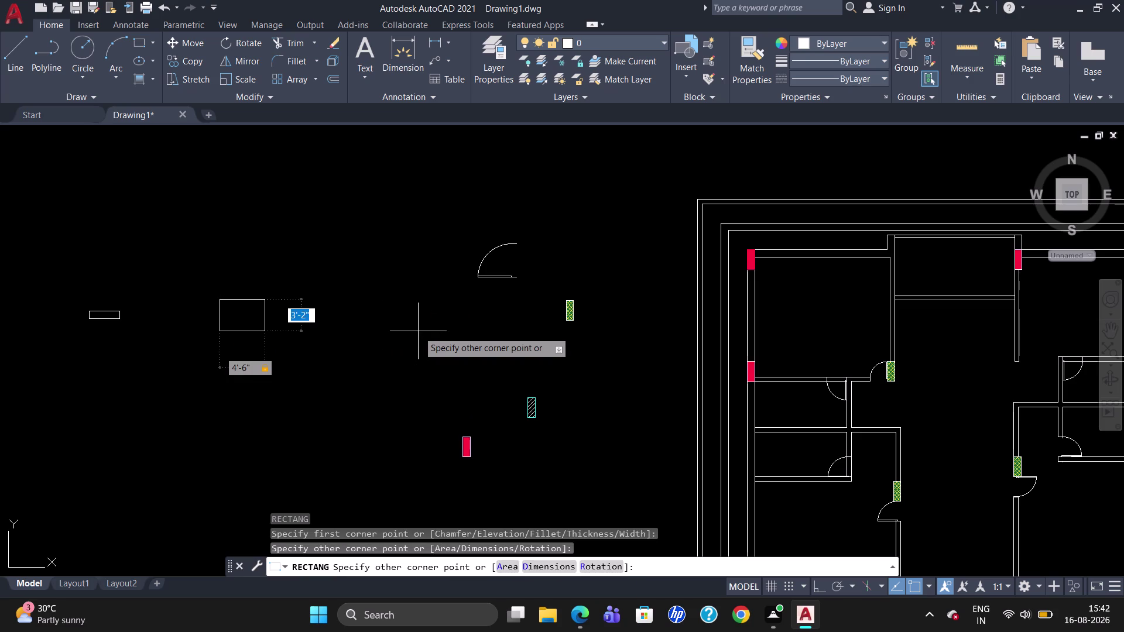
text(9")
key(Return)
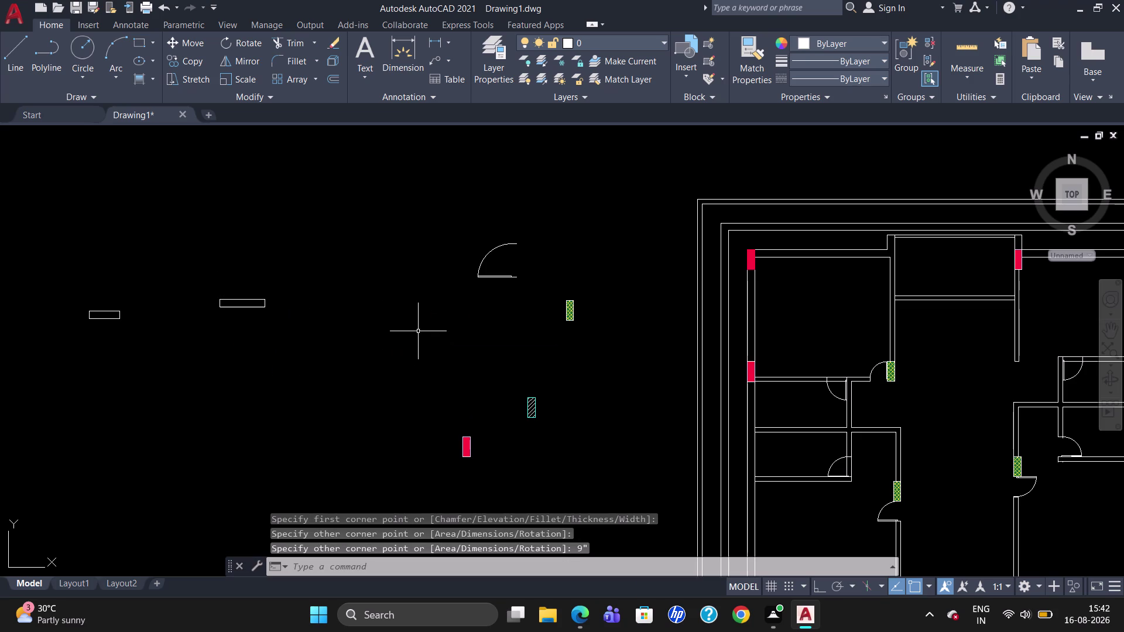
scroll(up, 3)
scroll(up, 3)
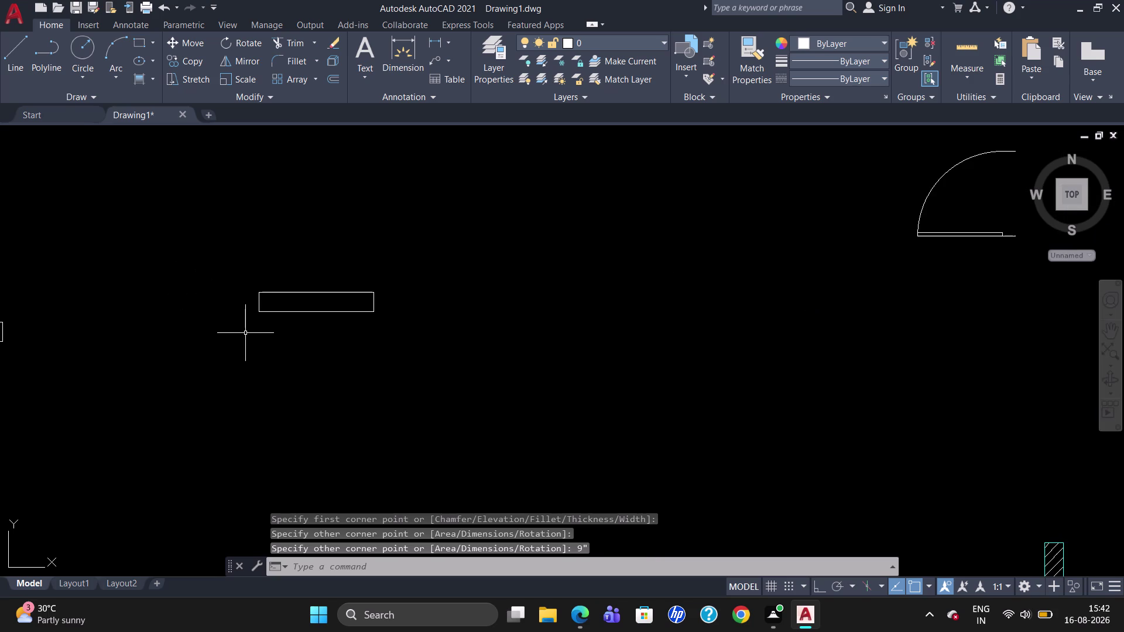
Draw a centre line splitting the long window rectangle using the M2P midpoint snap.
key(l)
key(Return)
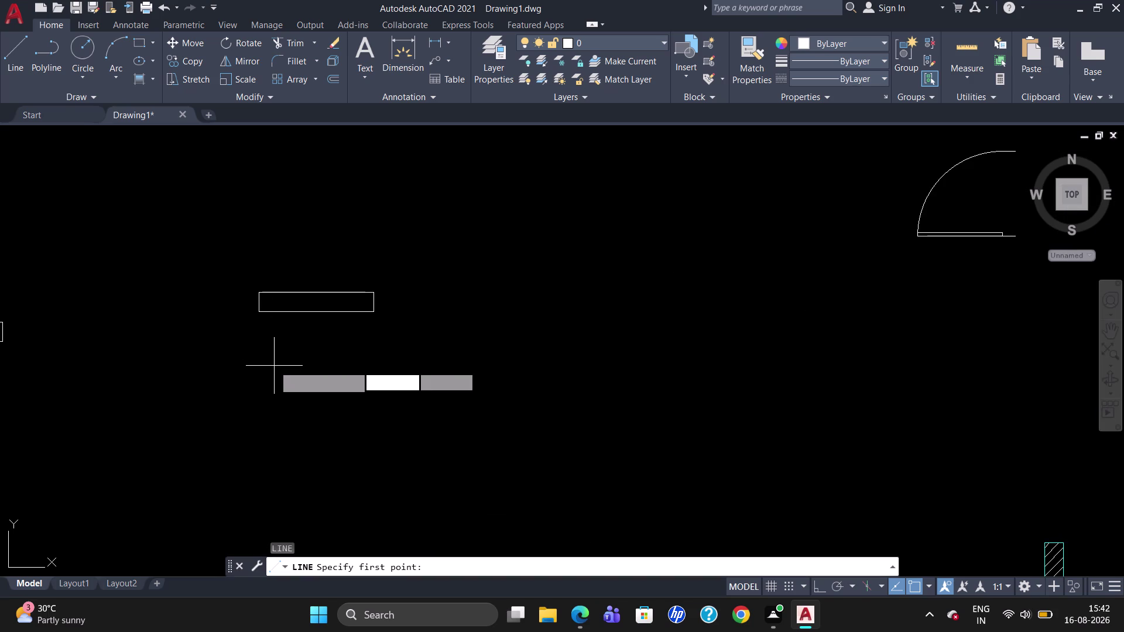
click(369, 316)
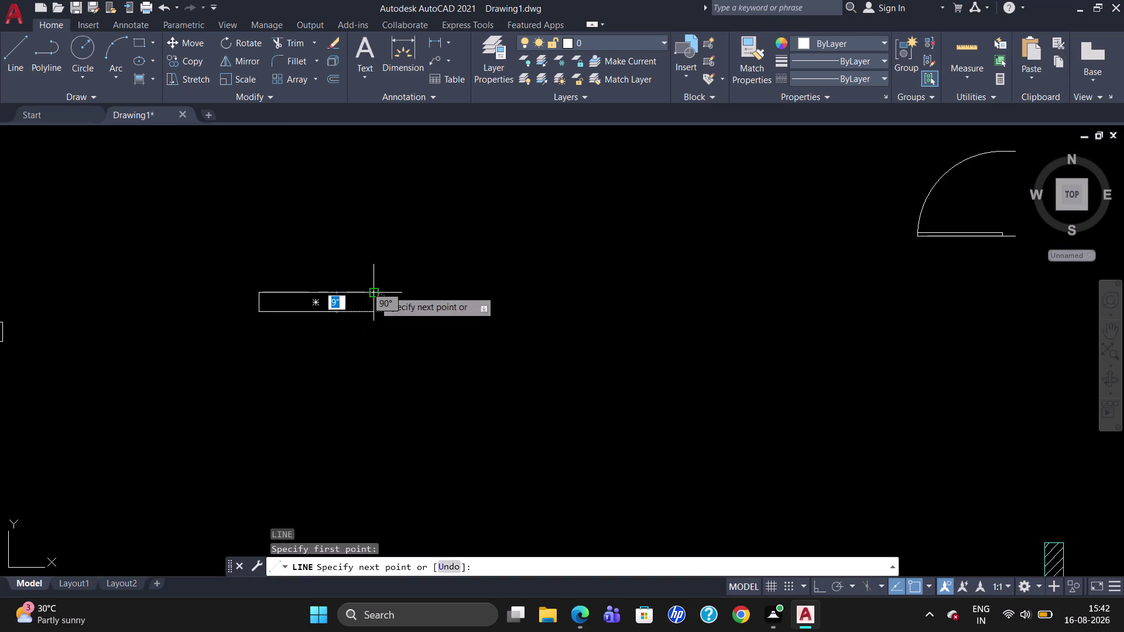
click(374, 287)
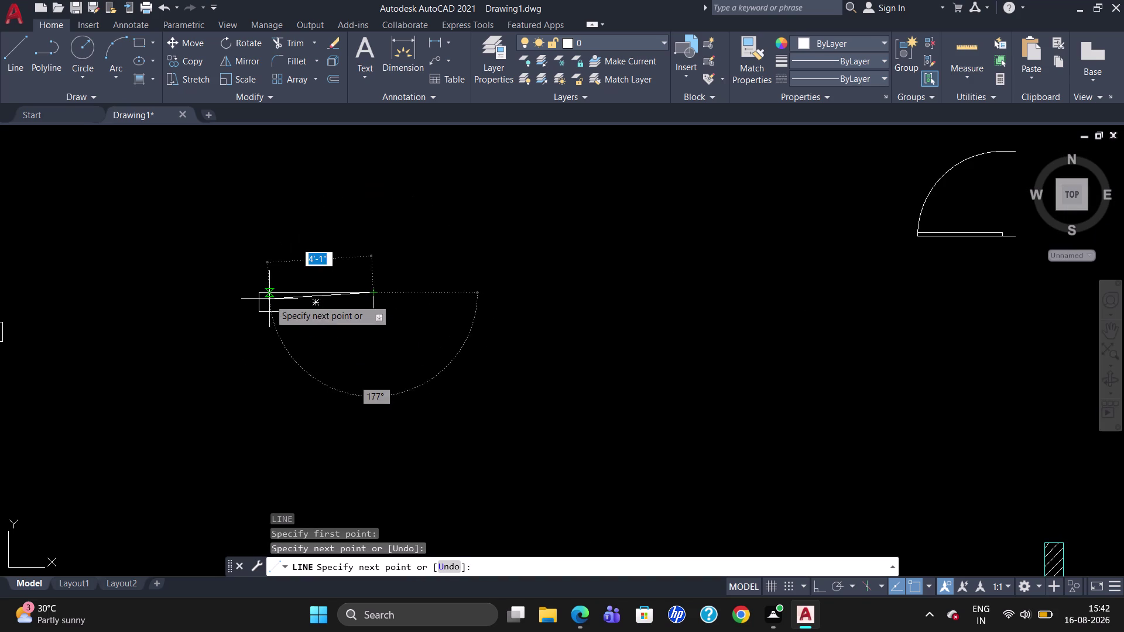
key(Escape)
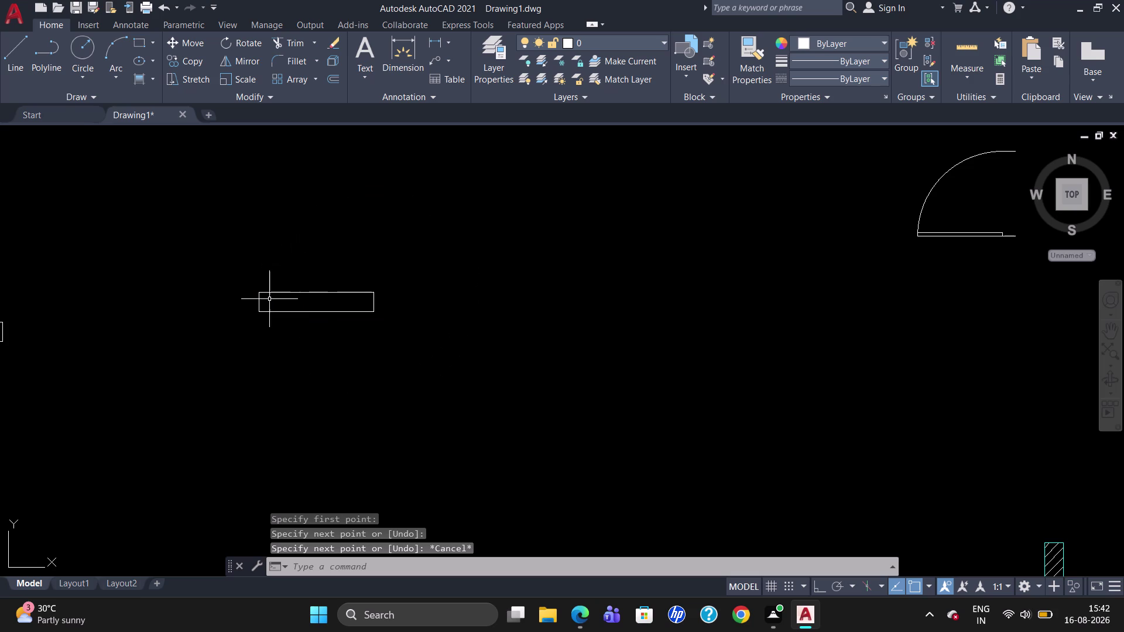
key(l)
key(Return)
key(m)
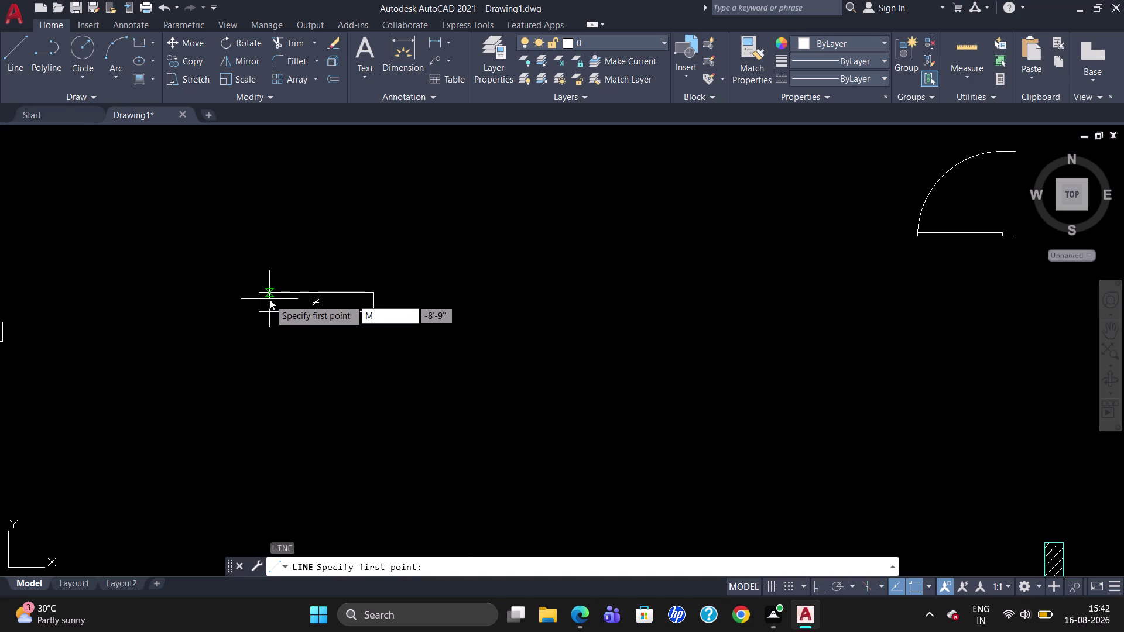
text(2P)
key(Return)
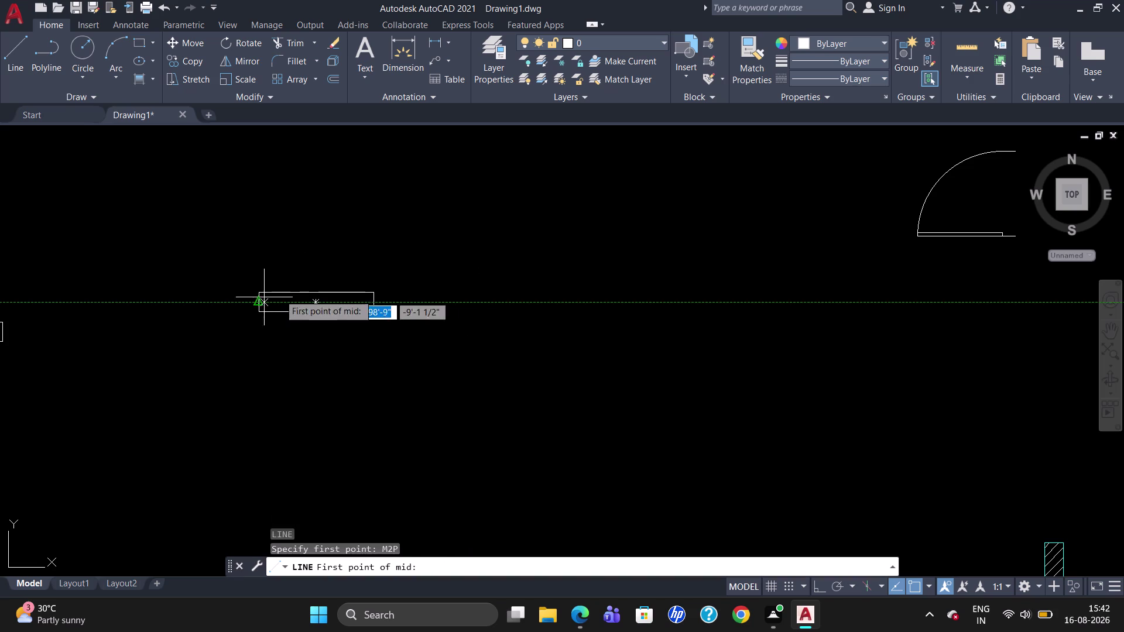
click(370, 290)
click(368, 308)
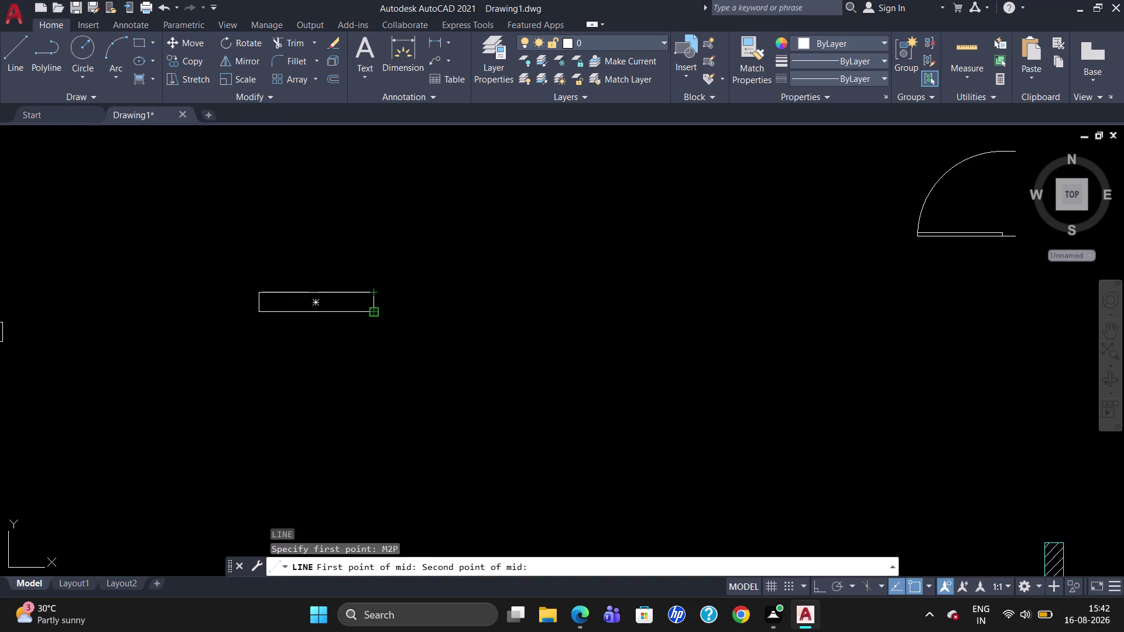
click(258, 302)
key(Escape)
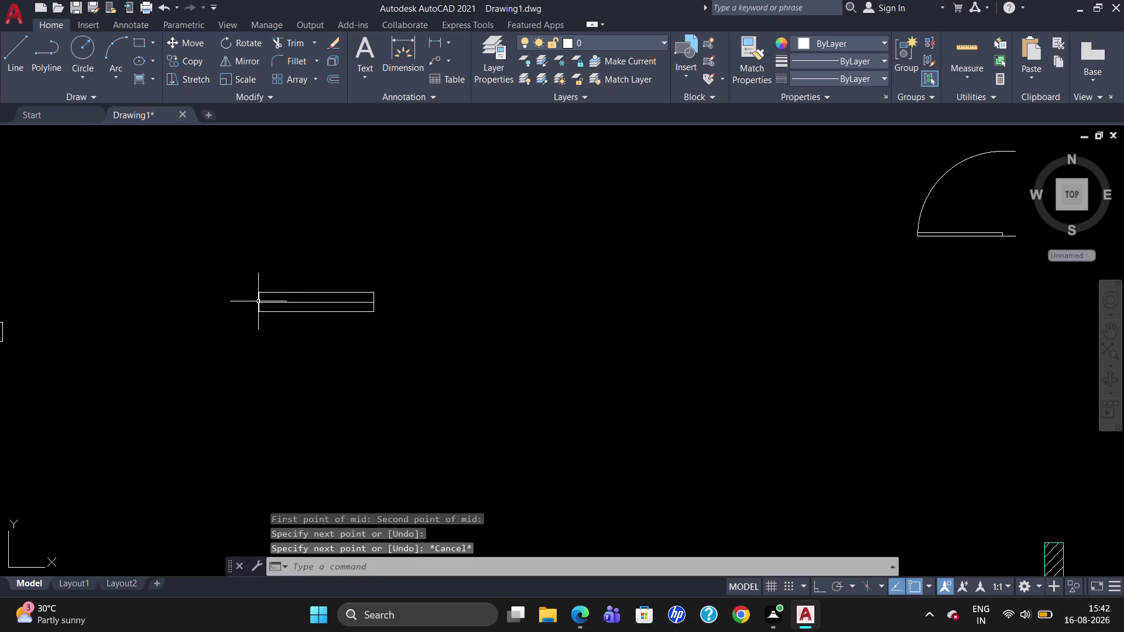
Draw a 1'-6" by 9" rectangle below the window outline.
text(R)
text(EC)
key(Return)
click(288, 374)
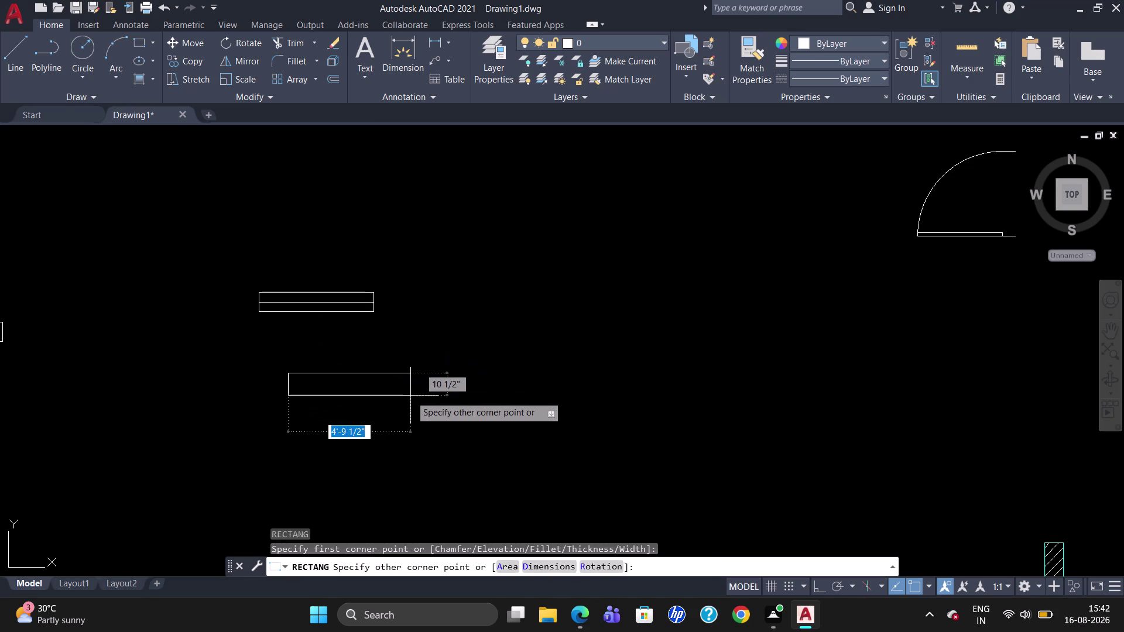
key(3)
key(BackSpace)
key(1)
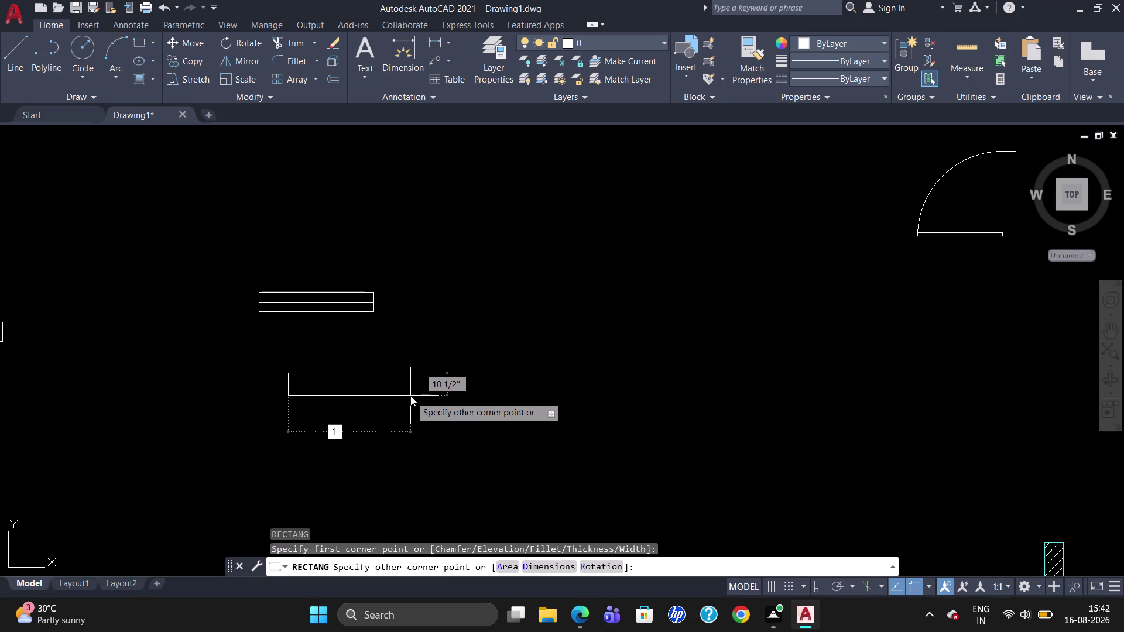
text(8")
key(Tab)
text(9)
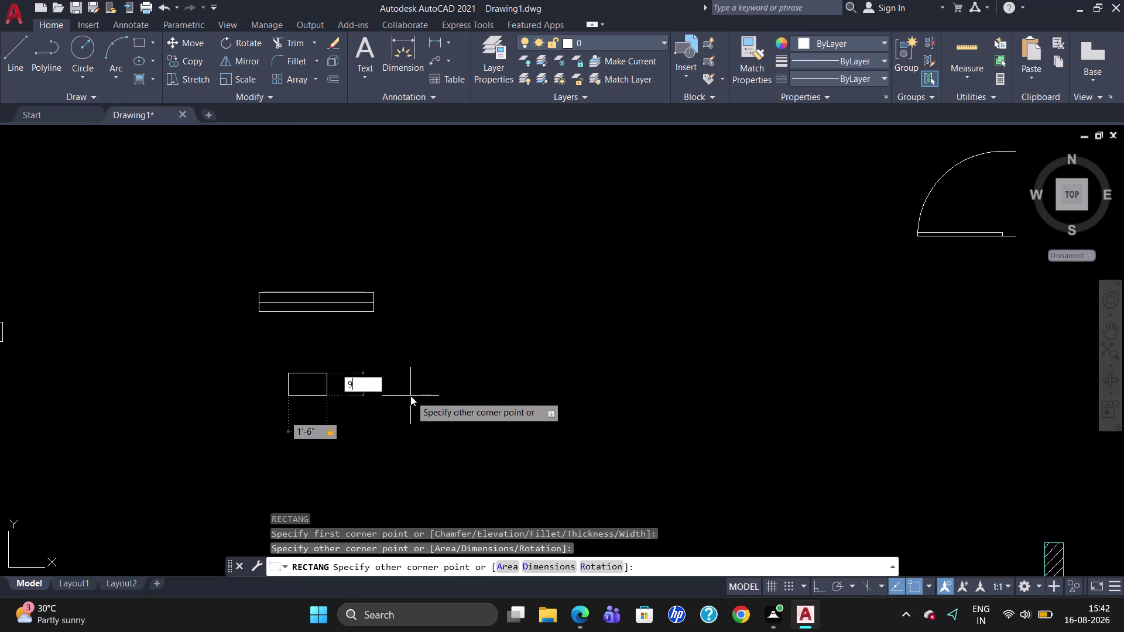
text(")
key(Return)
scroll(down, 3)
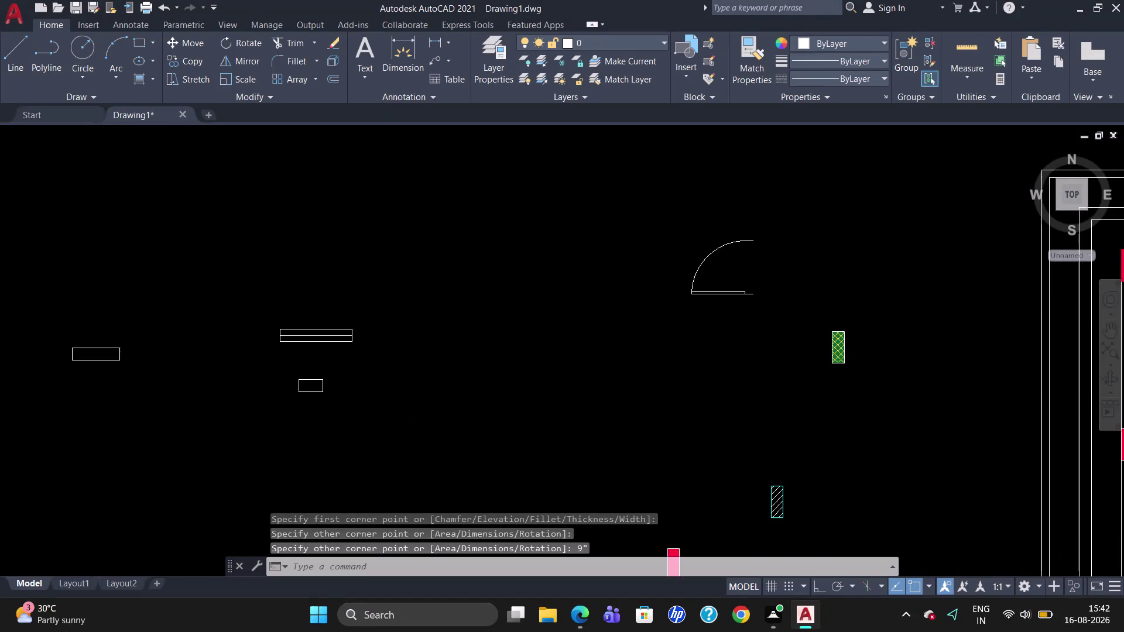
scroll(up, 3)
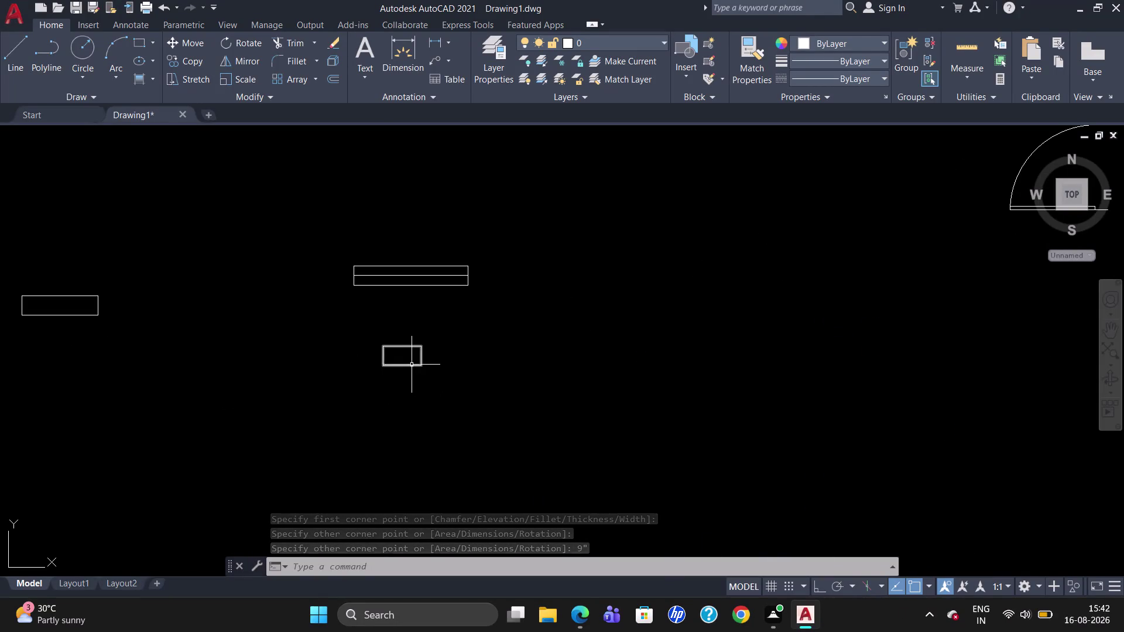
key(l)
key(Return)
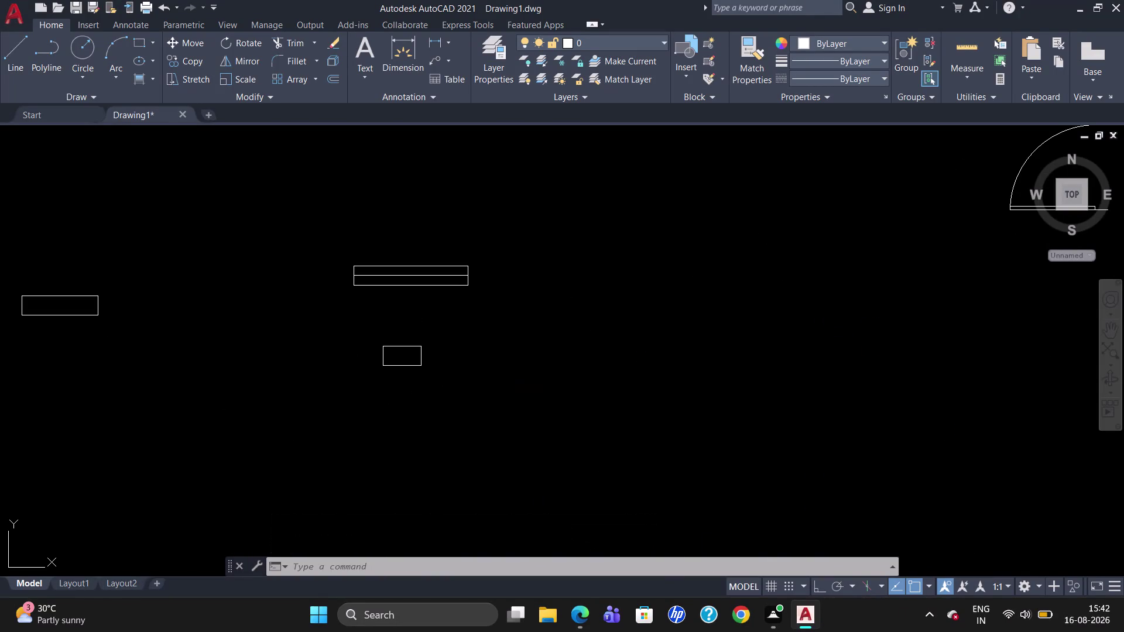
Draw a centre line through the short 18-inch rectangle using the M2P snap.
text(M29)
key(Return)
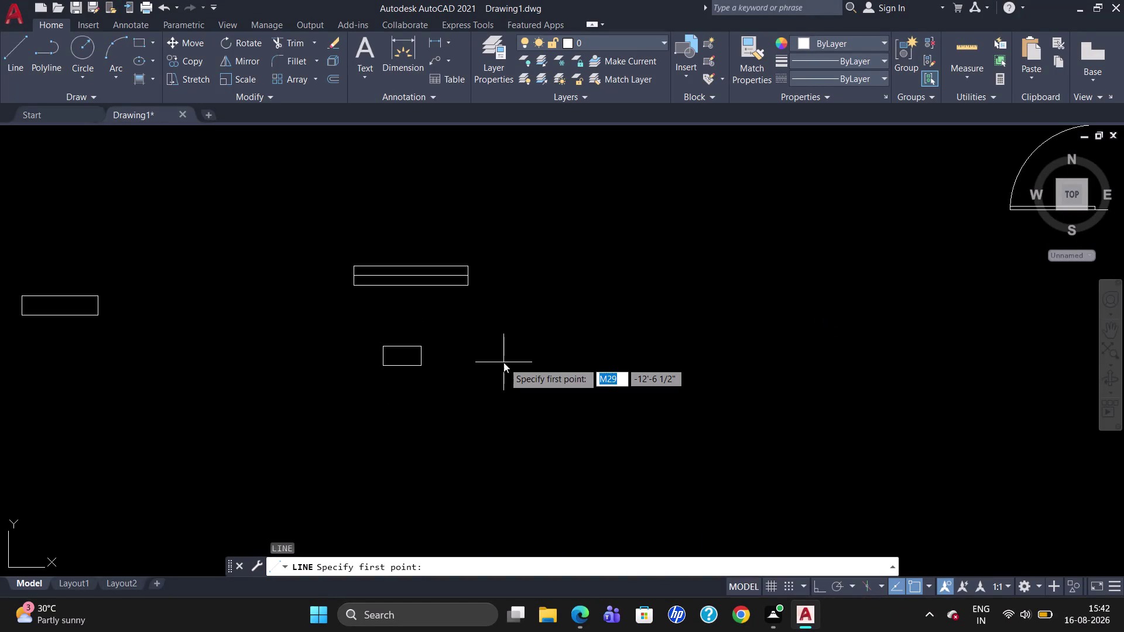
key(BackSpace)
key(m)
text(2)
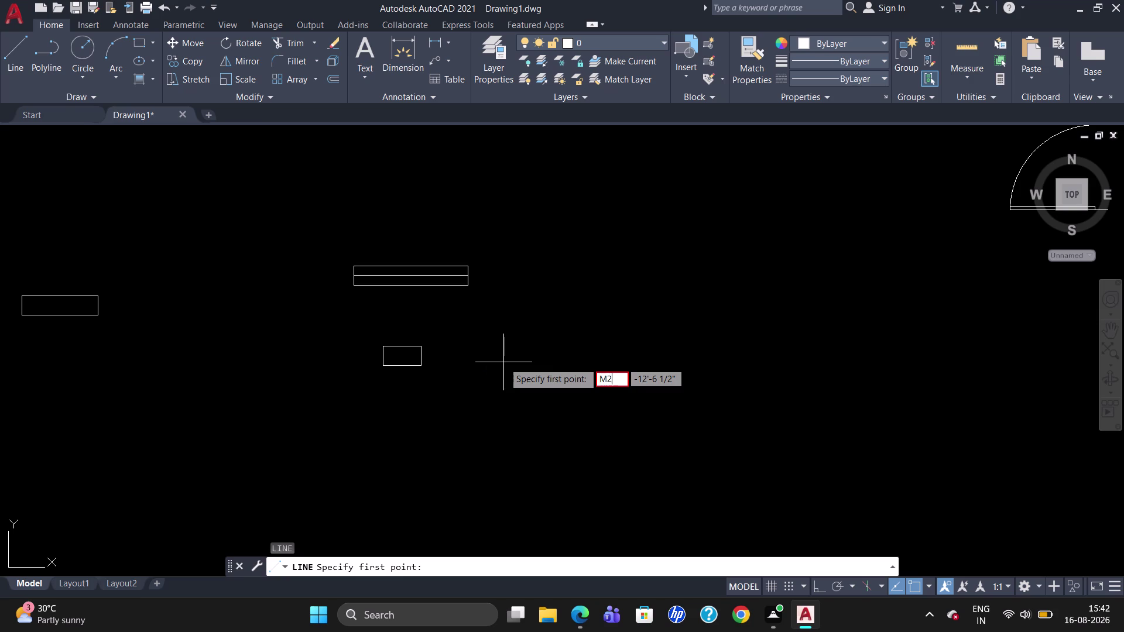
text(P)
key(Return)
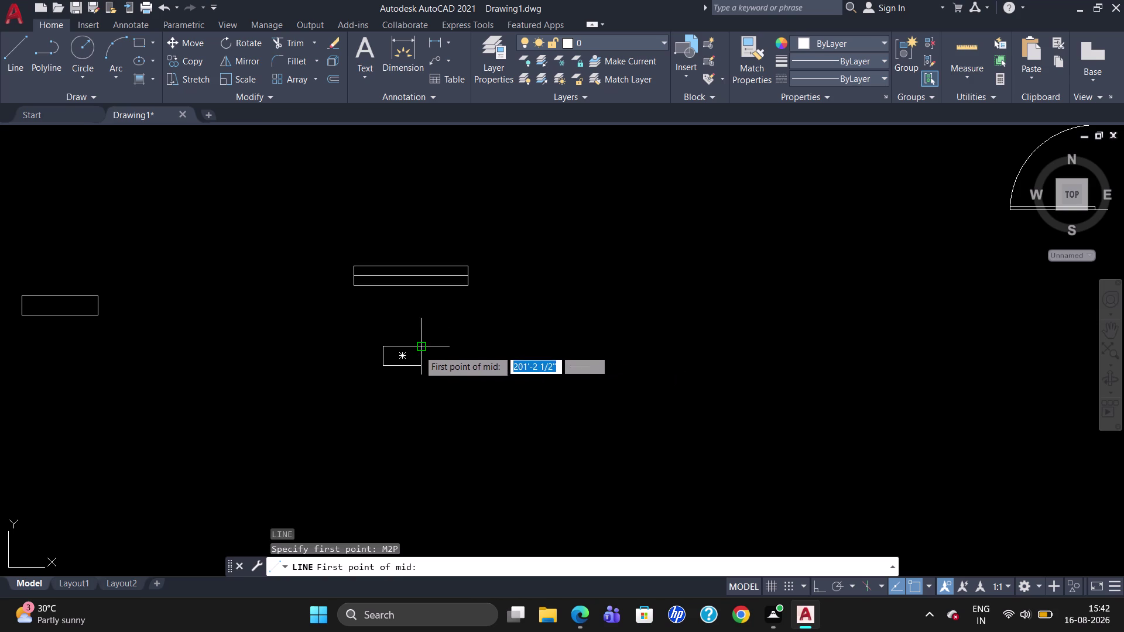
click(419, 350)
click(417, 369)
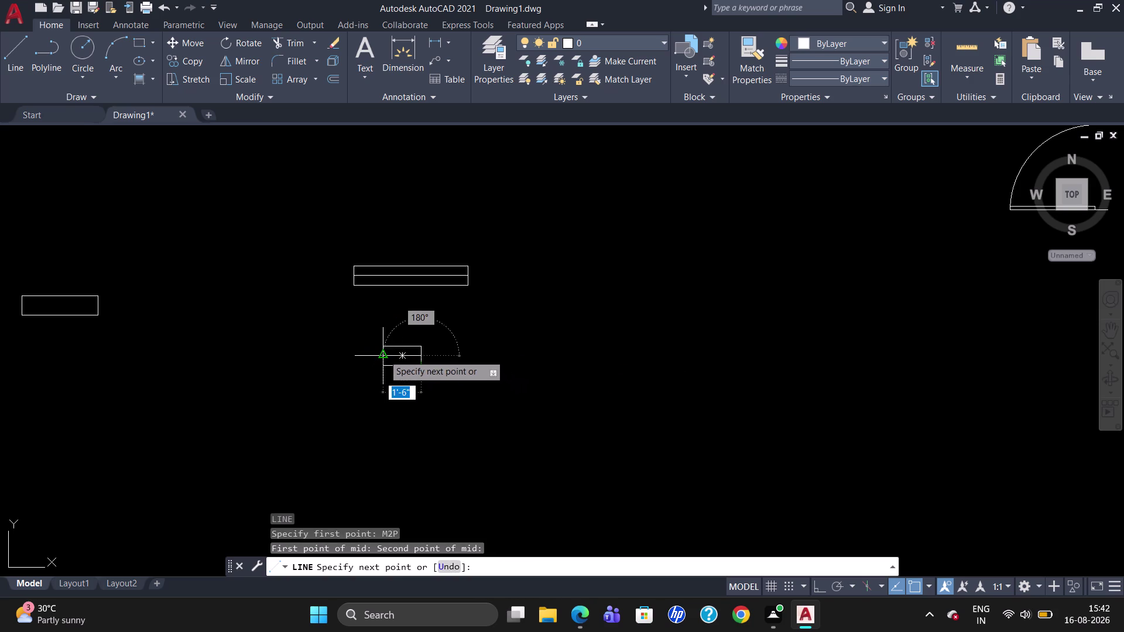
click(381, 355)
key(Escape)
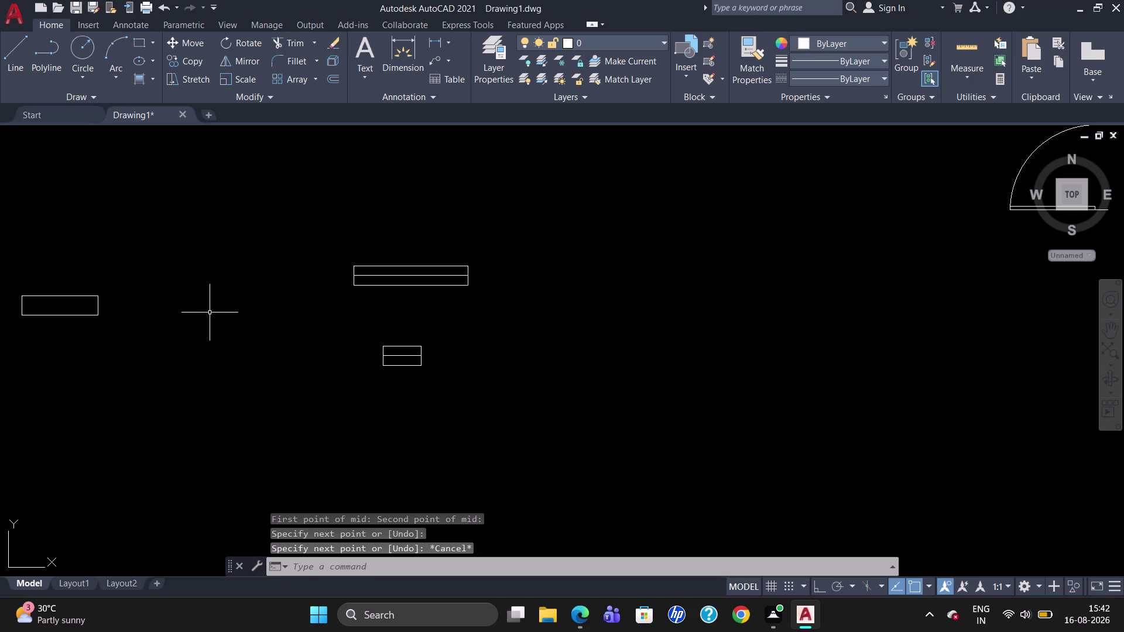
Draw a centre line through the 36-inch rectangle on the left.
key(l)
key(Return)
text(M2P)
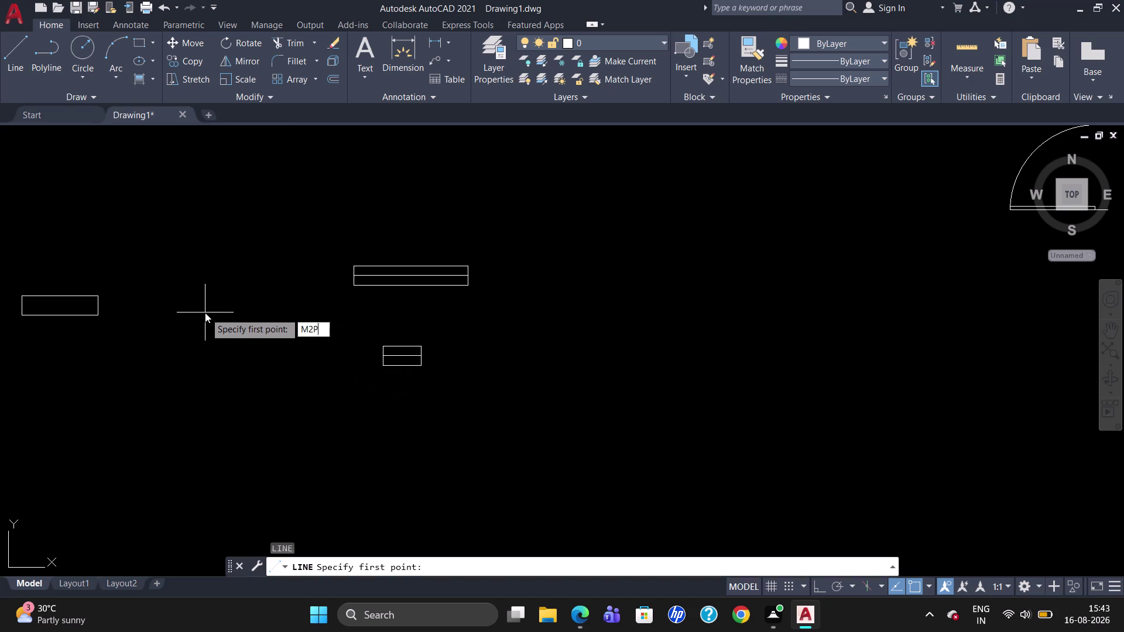
key(Return)
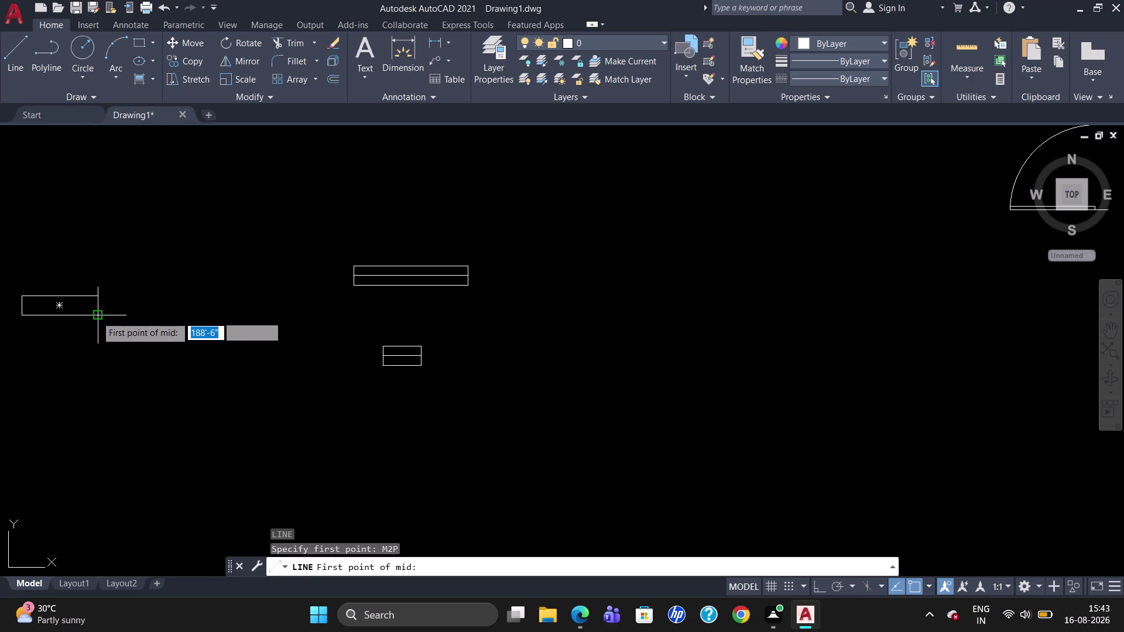
click(96, 316)
click(100, 294)
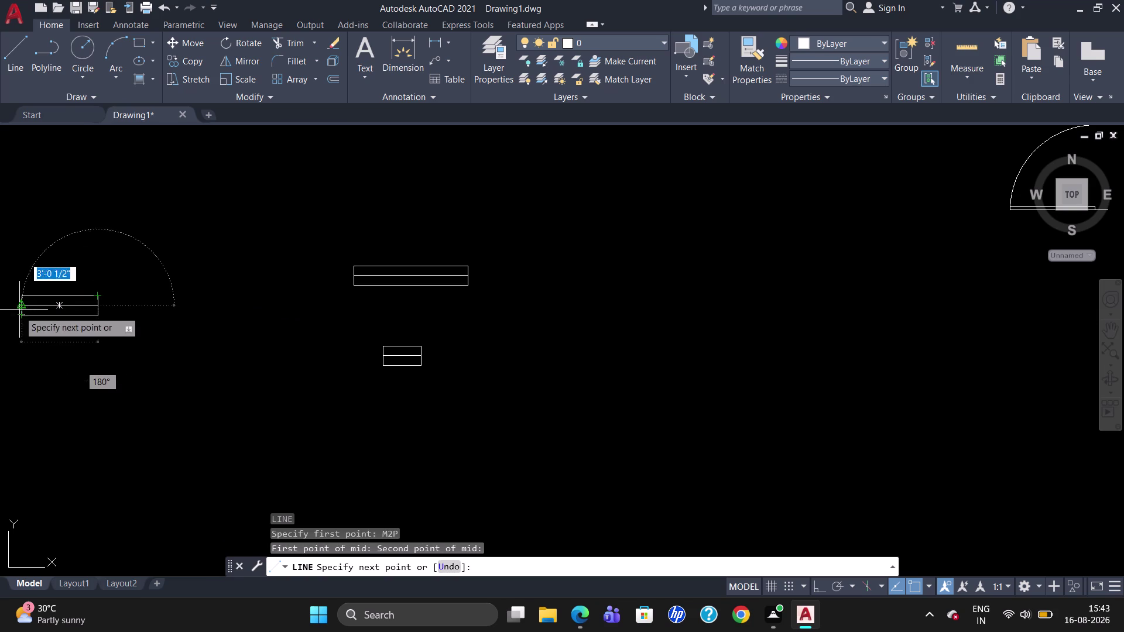
click(20, 306)
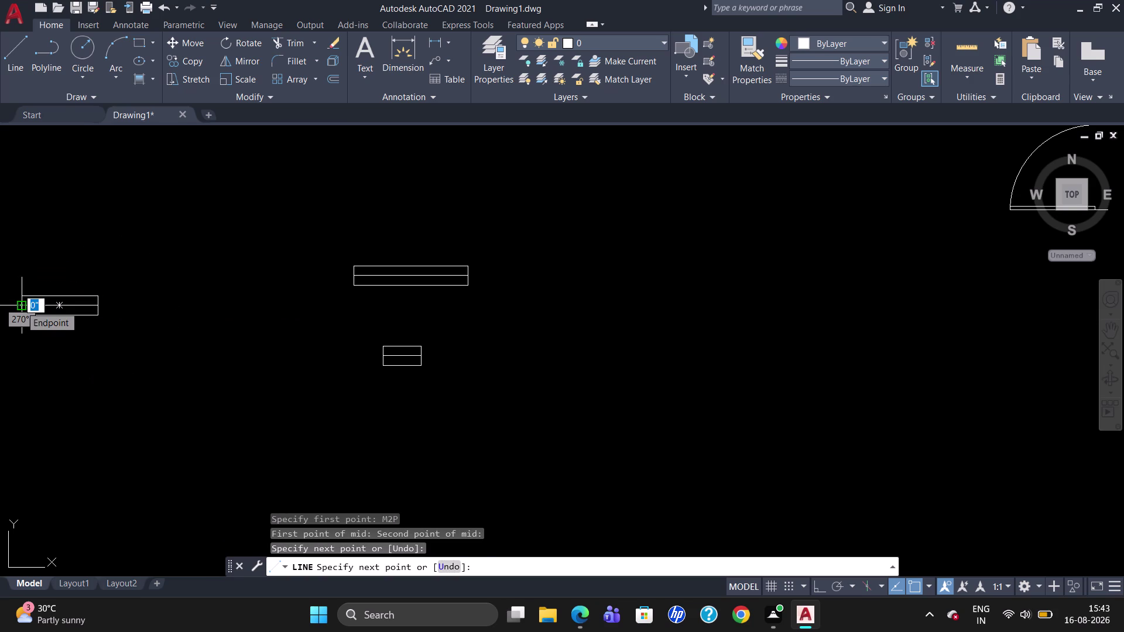
key(Escape)
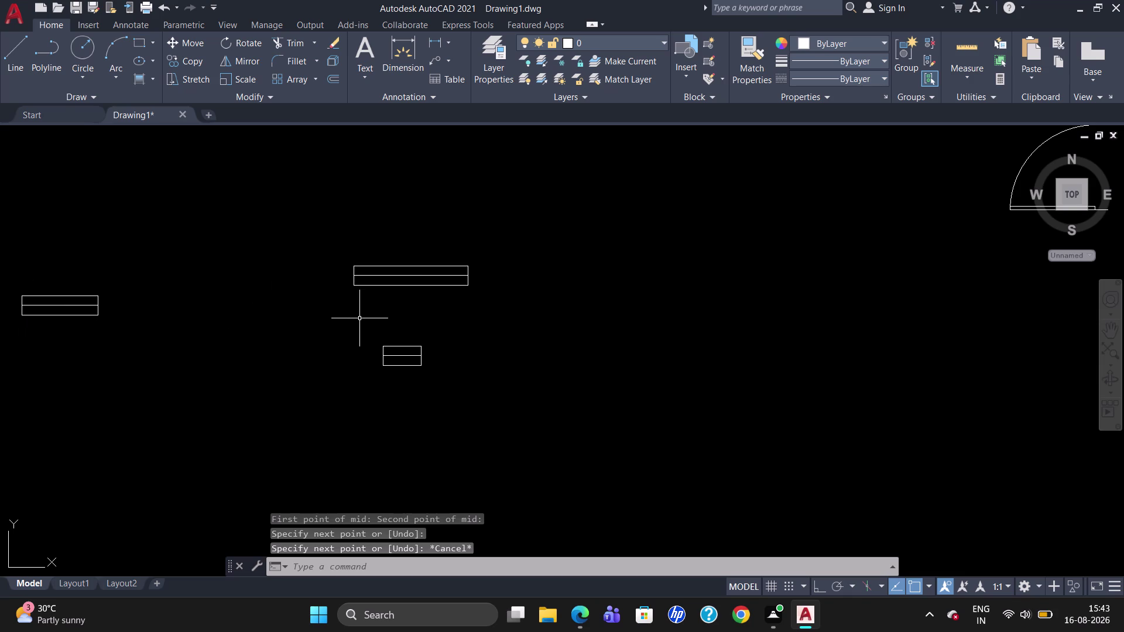
drag(520, 315, 342, 278)
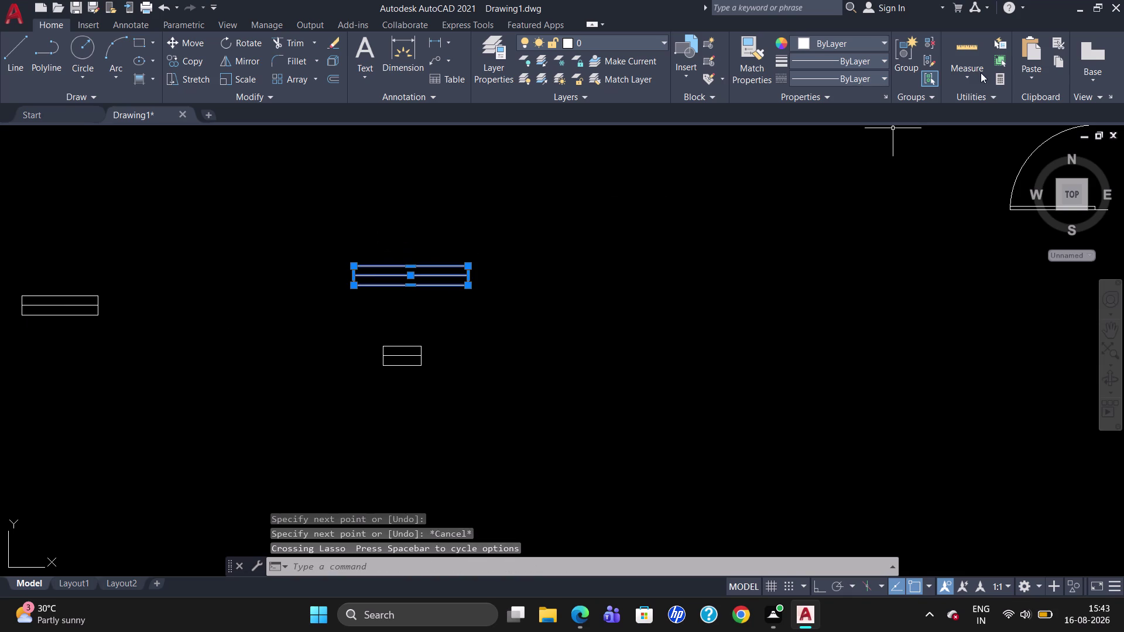
Group each window symbol's rectangle and centre line into unnamed groups.
click(902, 65)
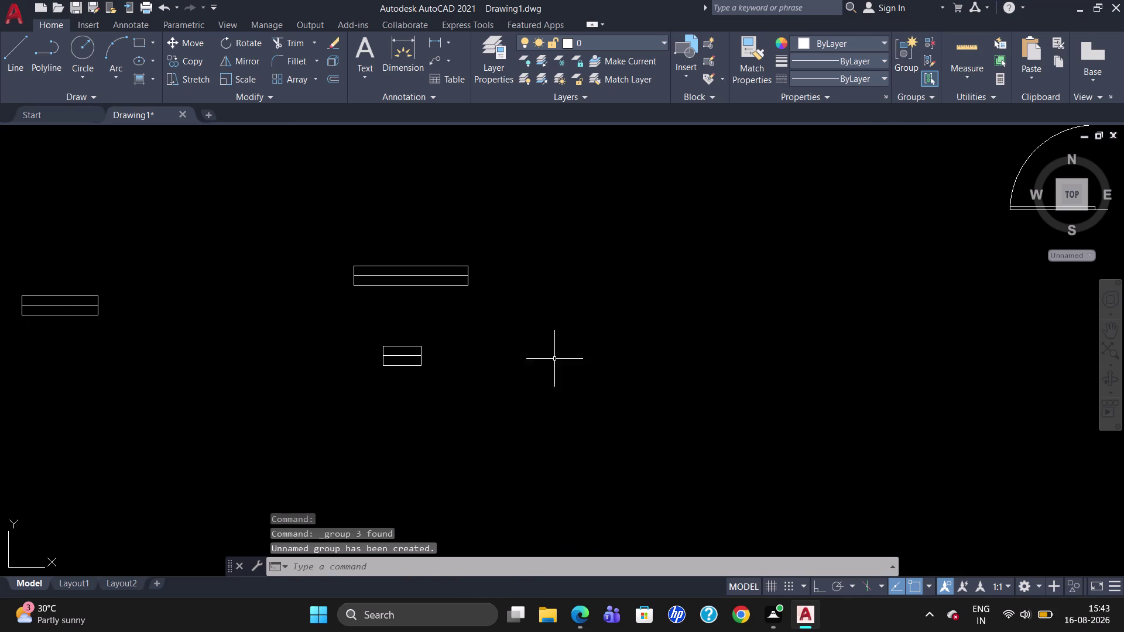
drag(543, 356, 354, 393)
click(911, 64)
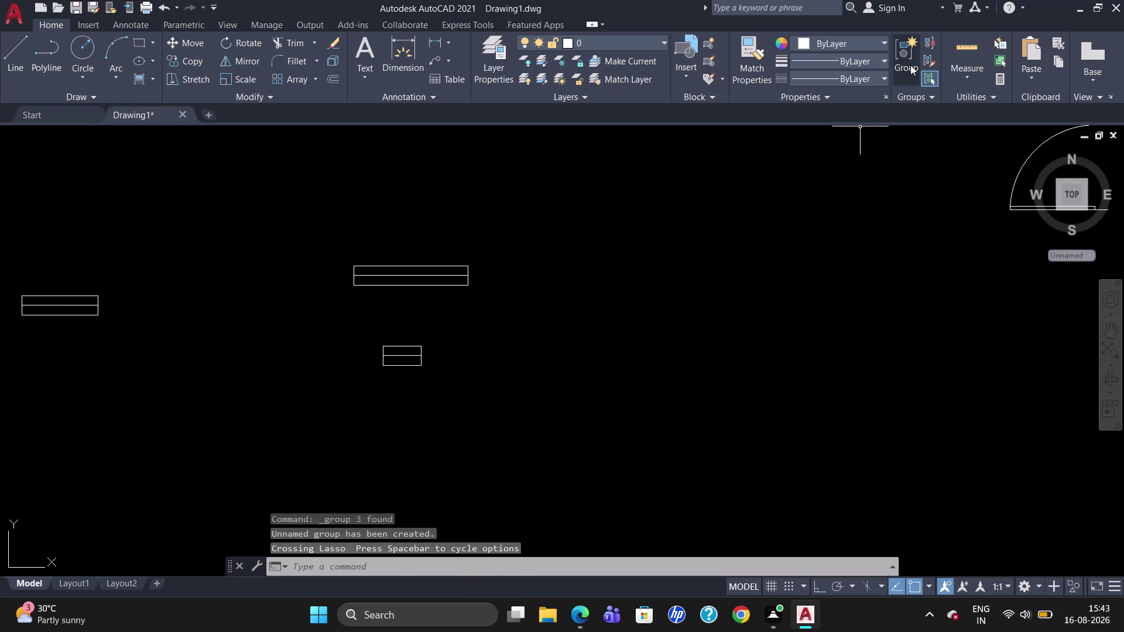
drag(132, 281, 33, 348)
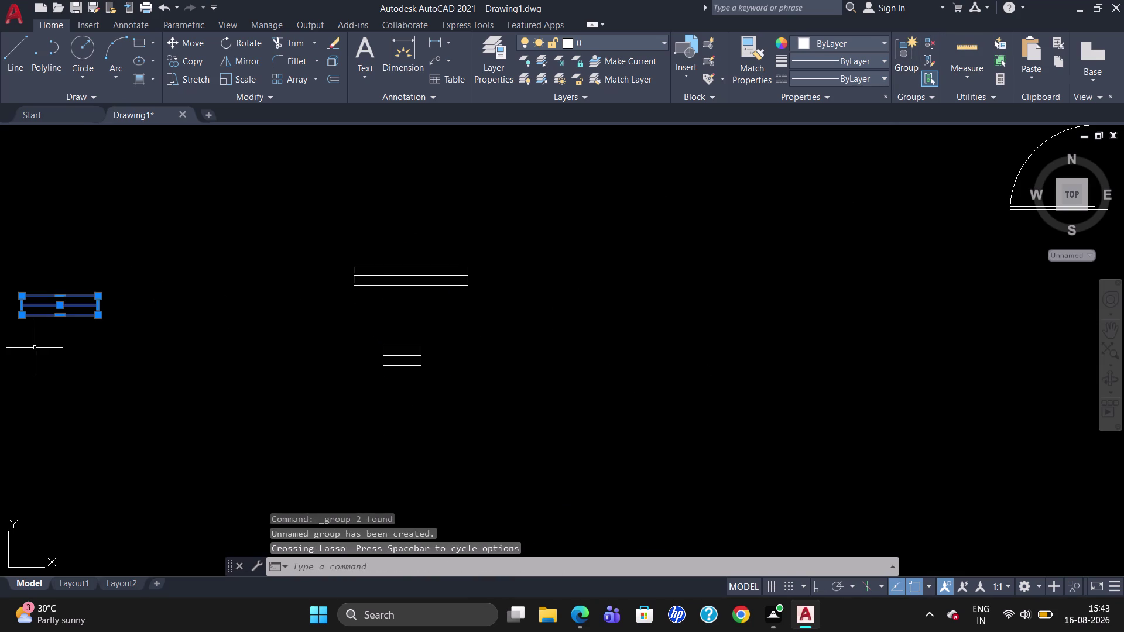
click(914, 66)
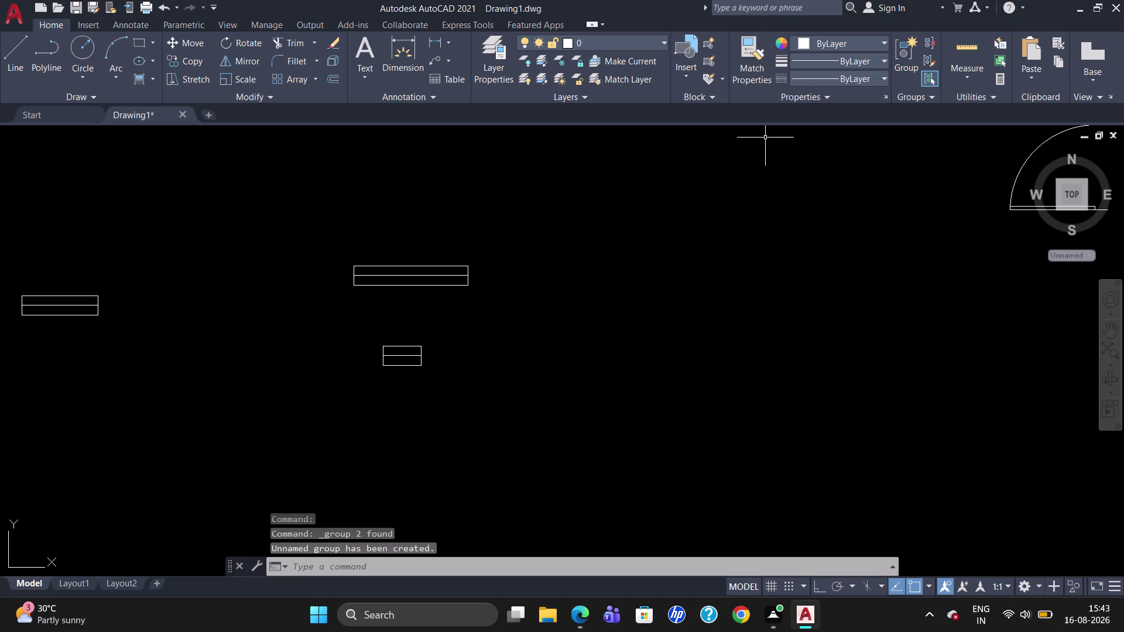
Zoom out to show the floor plan and select the top window symbol.
scroll(down, 3)
scroll(down, 3)
scroll(up, 3)
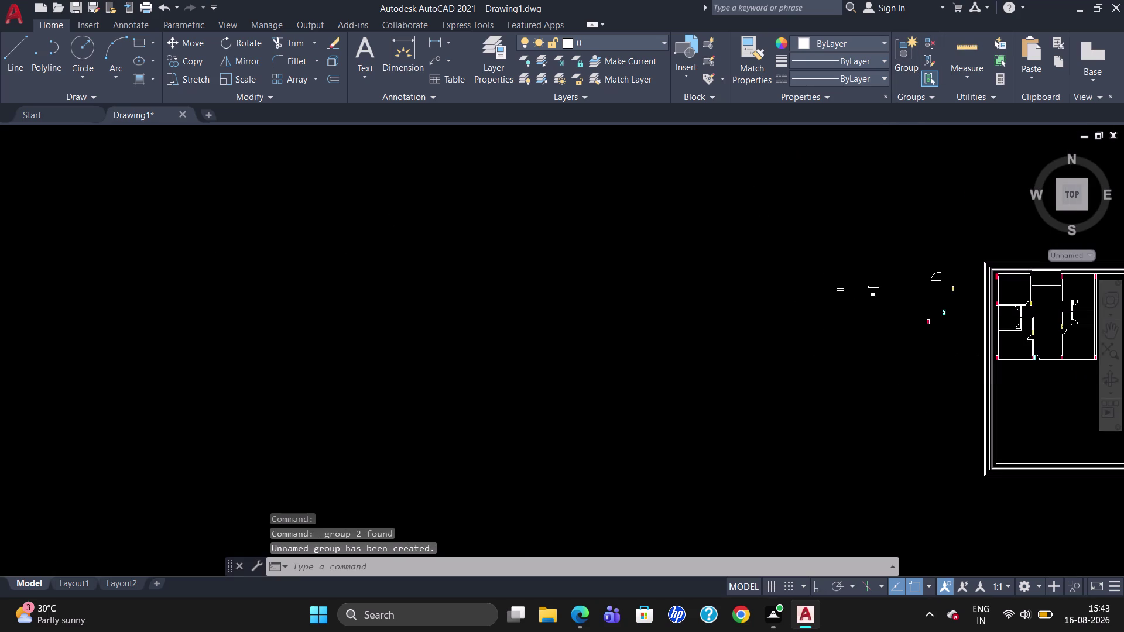
scroll(up, 3)
scroll(down, 3)
scroll(up, 3)
scroll(down, 3)
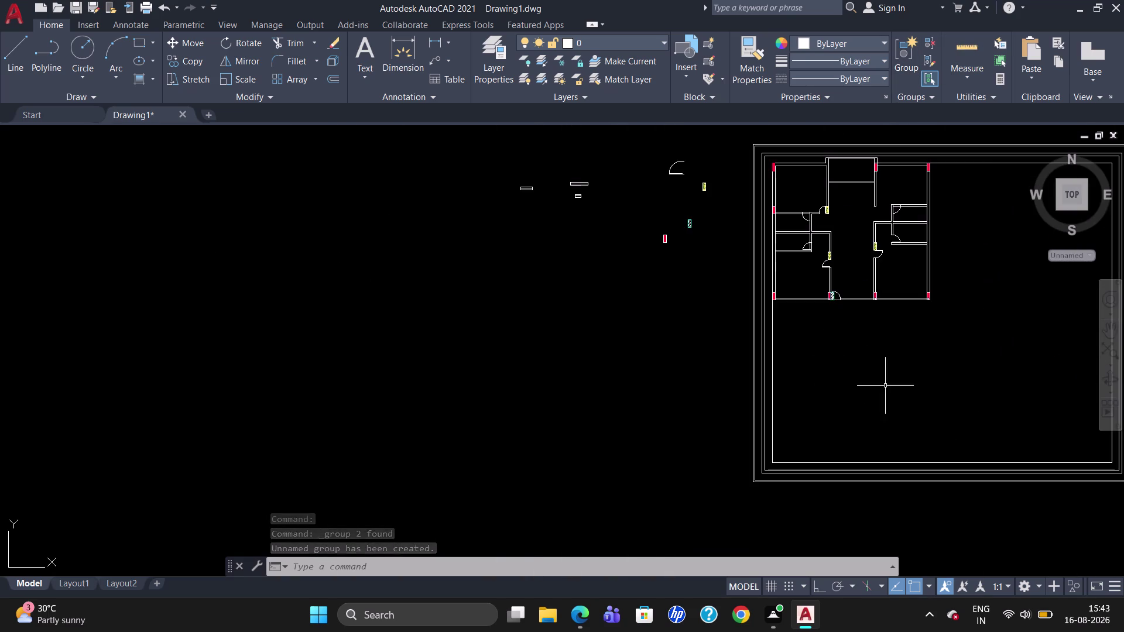
scroll(up, 3)
scroll(down, 3)
scroll(up, 3)
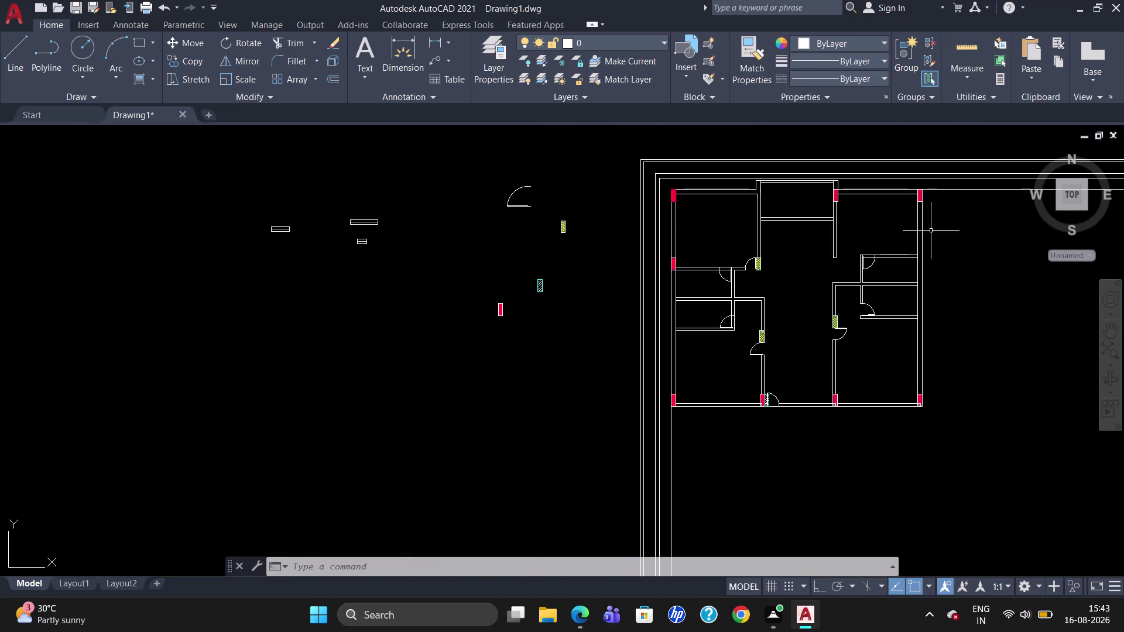
scroll(up, 3)
scroll(down, 3)
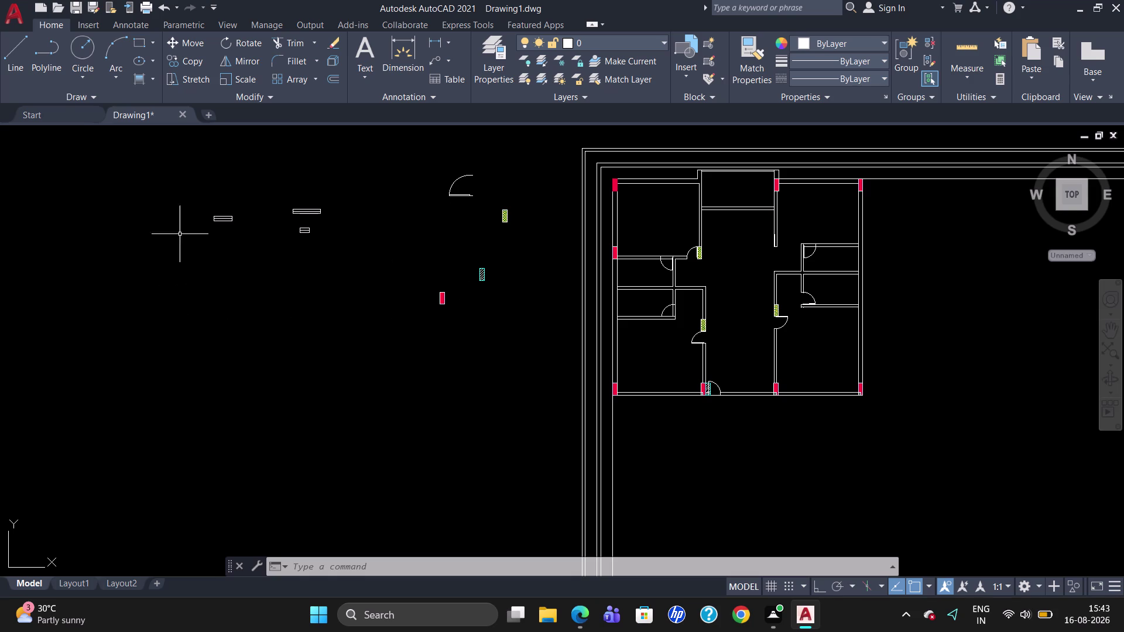
click(304, 212)
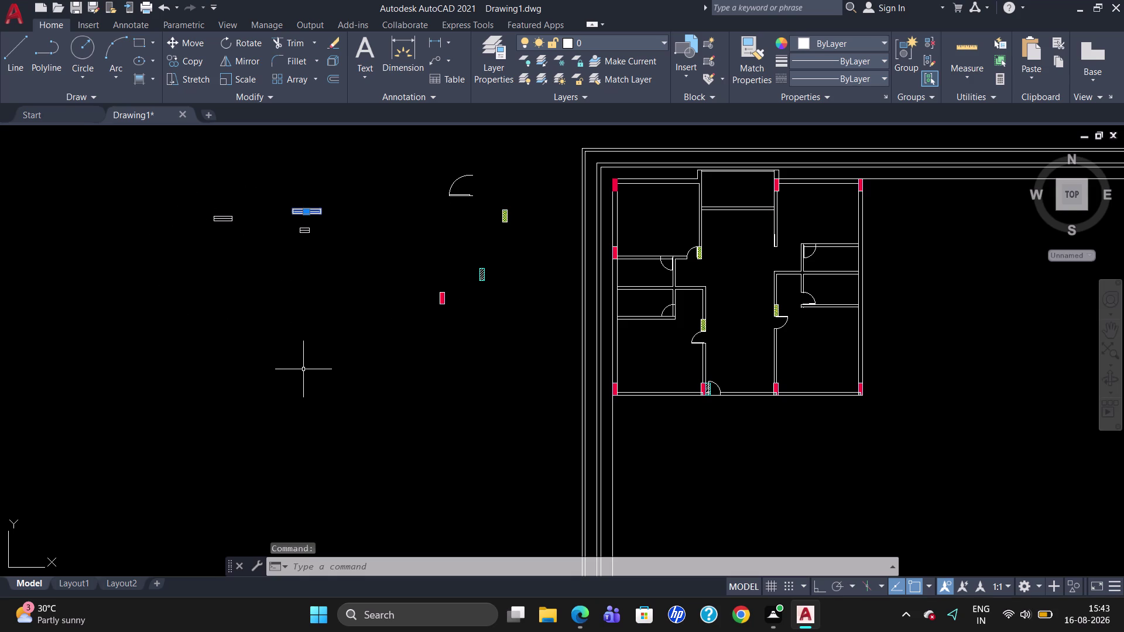
Rotate the top window symbol upright.
text(RO)
key(Return)
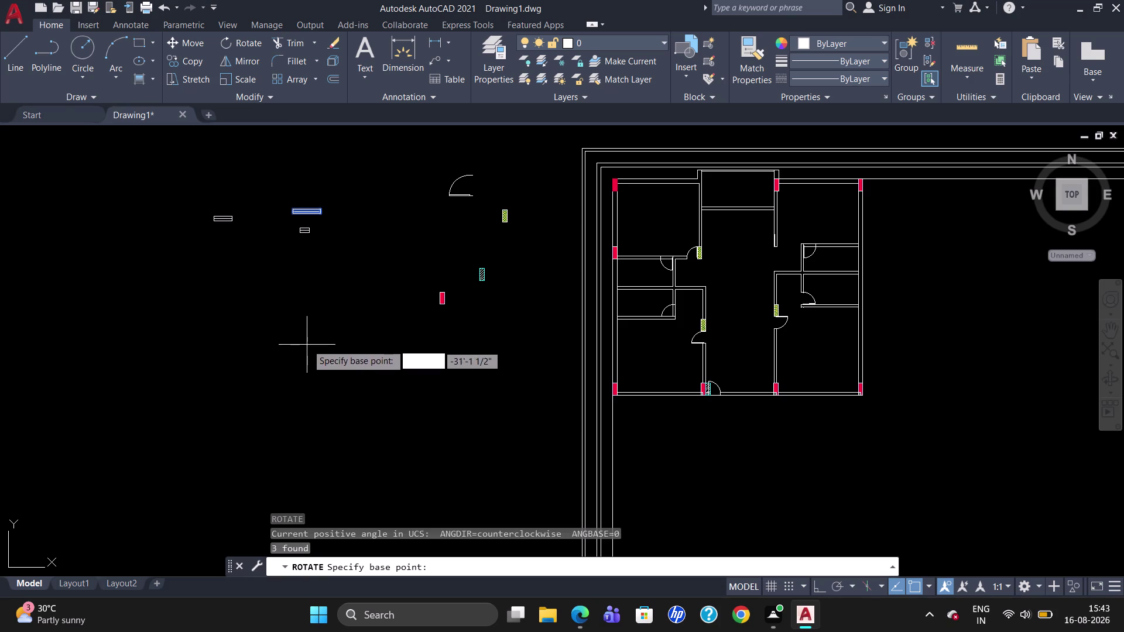
click(304, 207)
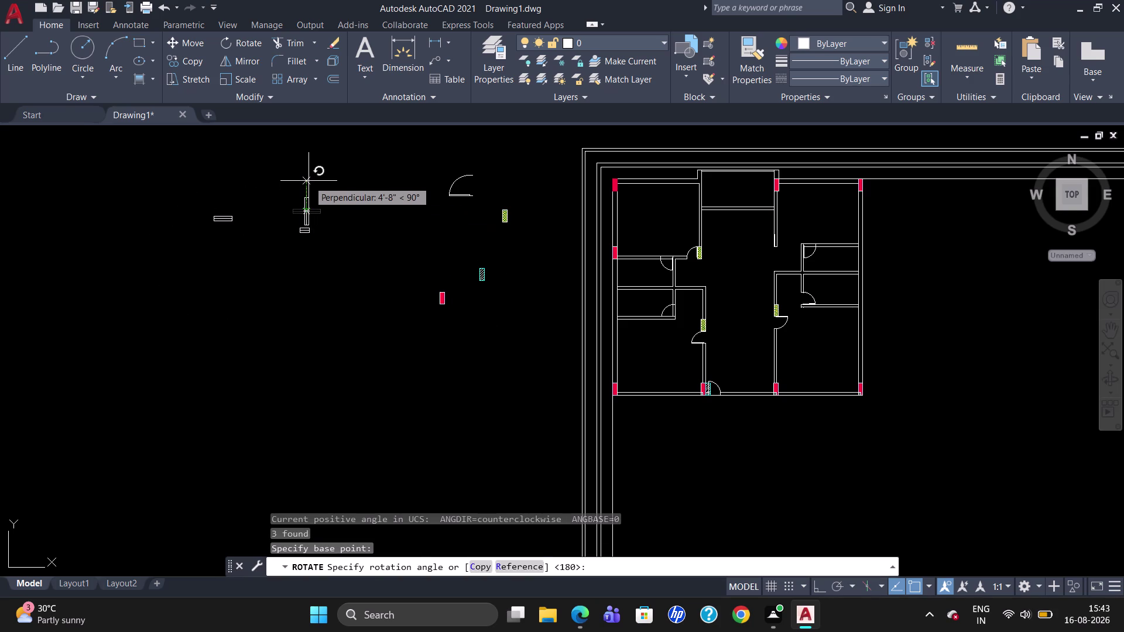
click(308, 181)
click(303, 204)
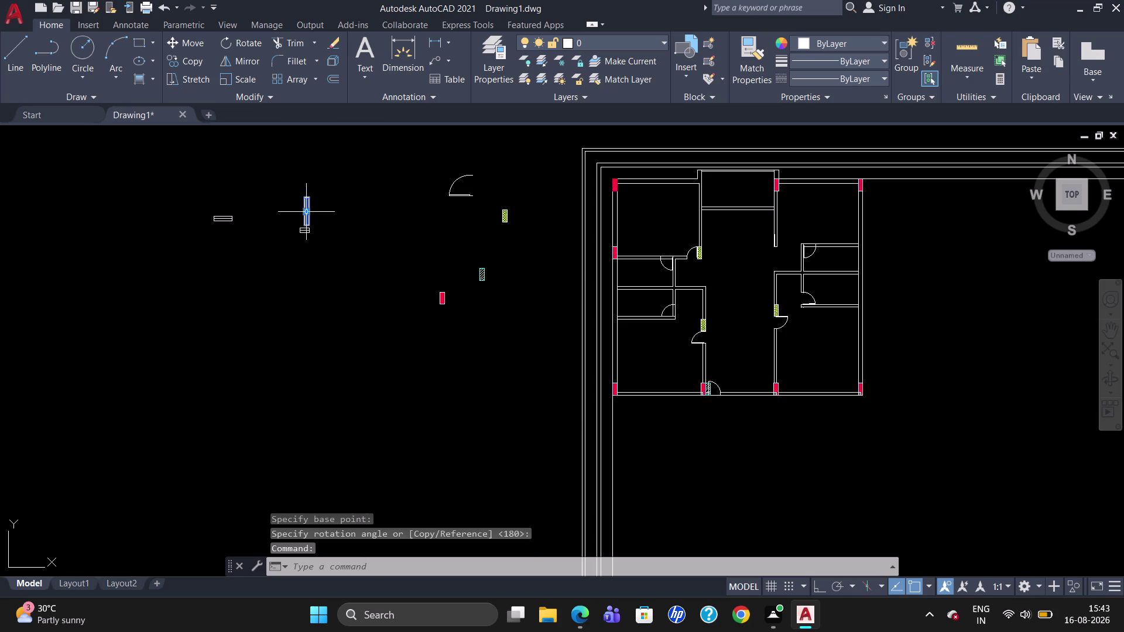
Copy the window symbol to two spots along the floor plan's left outer wall.
text(CO)
key(Return)
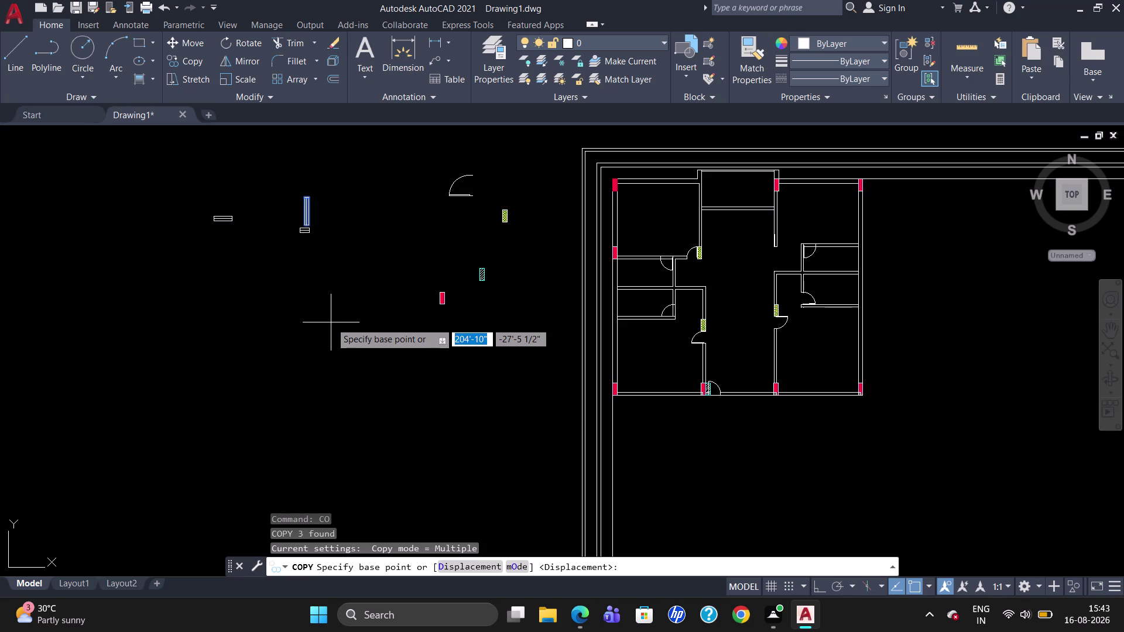
click(309, 192)
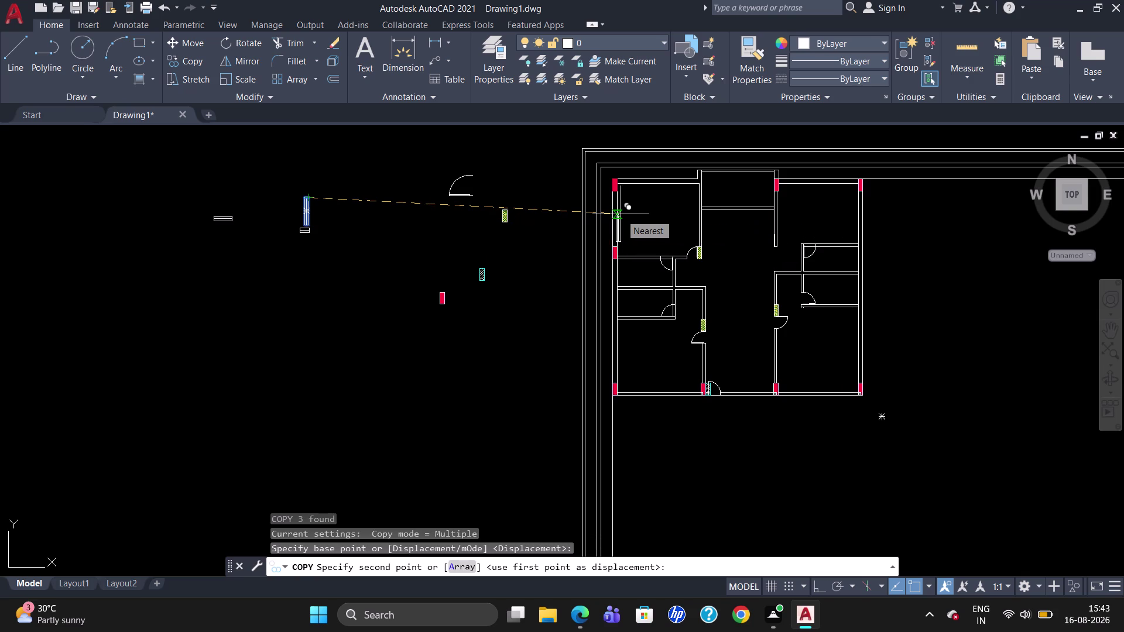
scroll(up, 3)
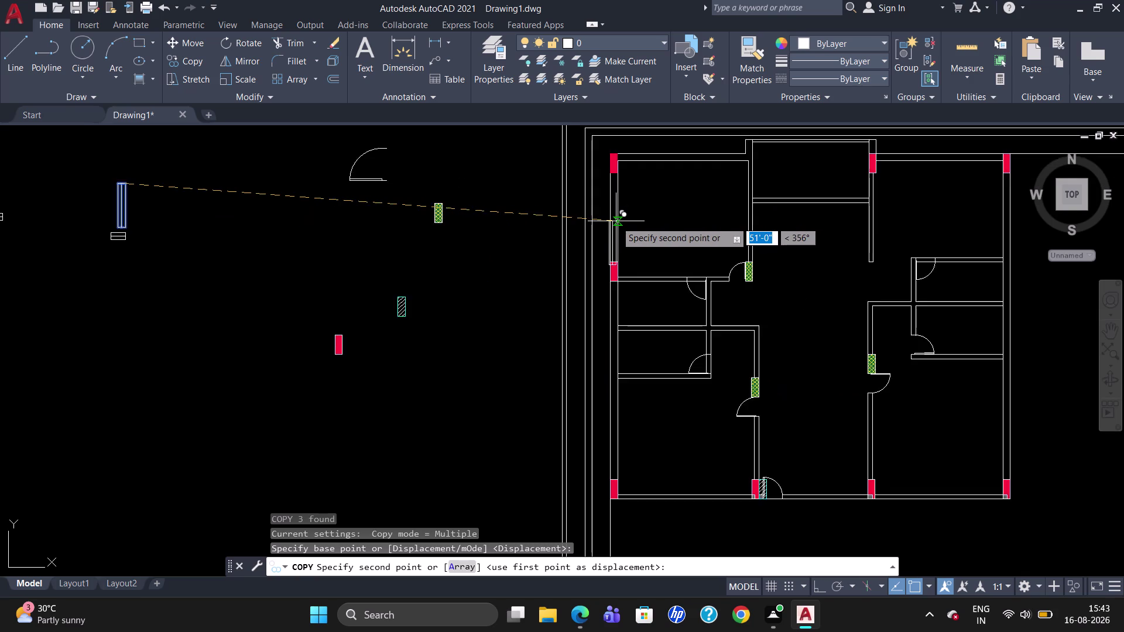
scroll(up, 3)
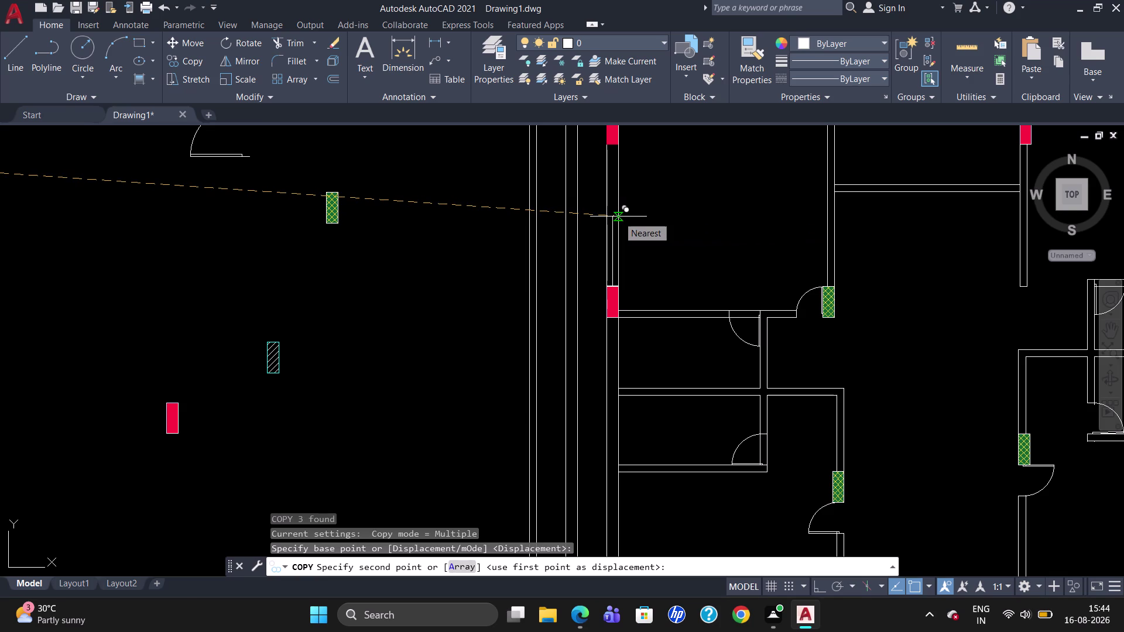
click(618, 217)
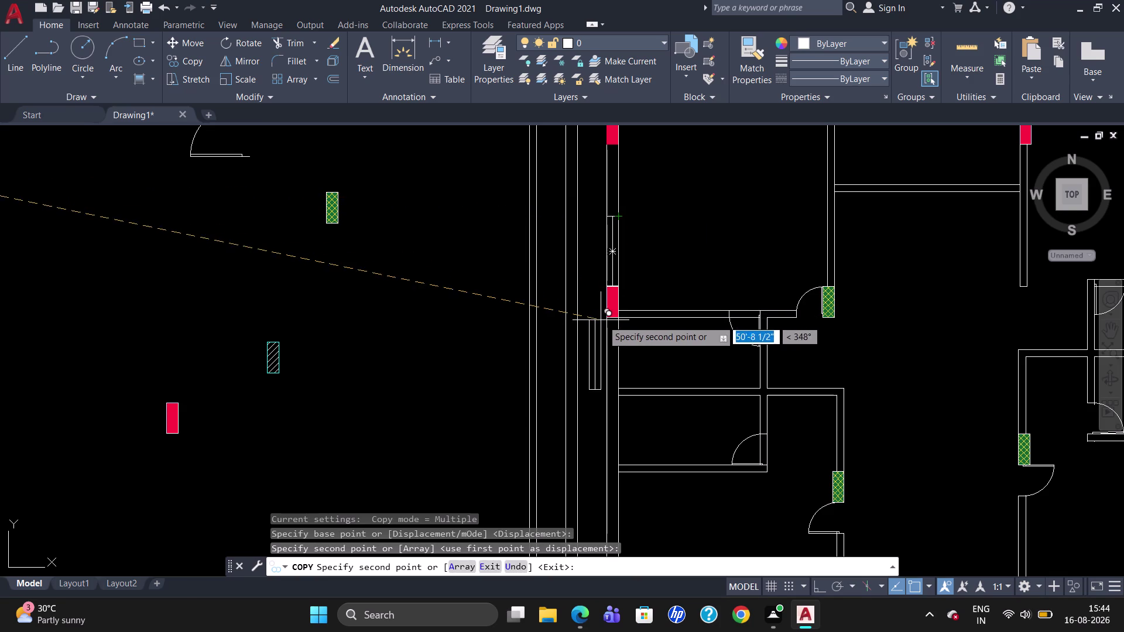
scroll(down, 3)
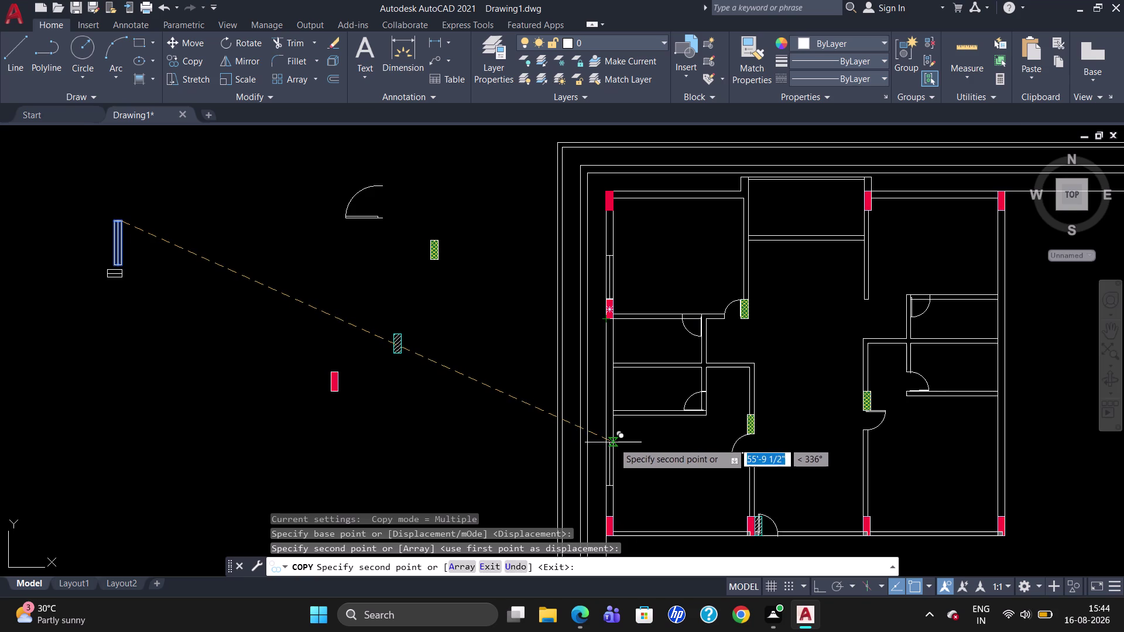
scroll(up, 3)
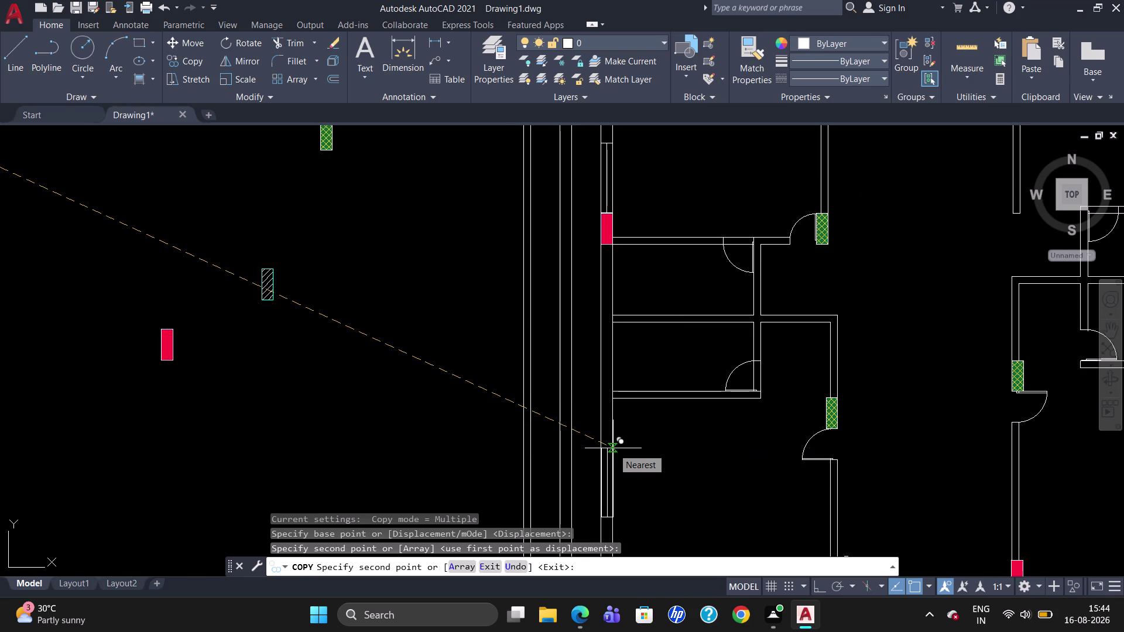
click(612, 449)
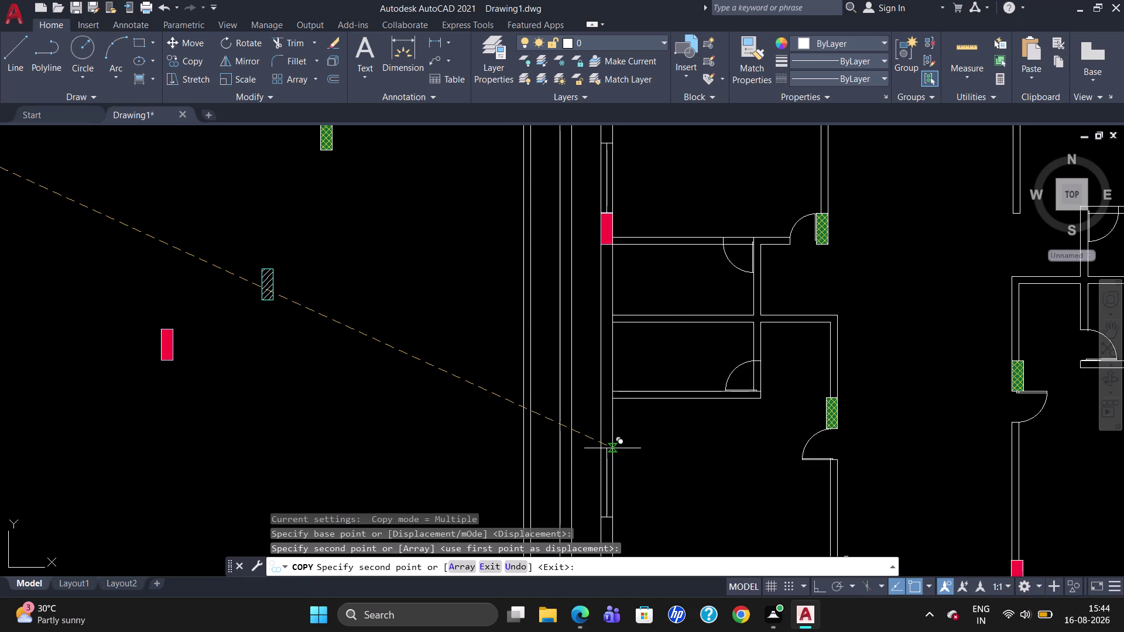
key(Escape)
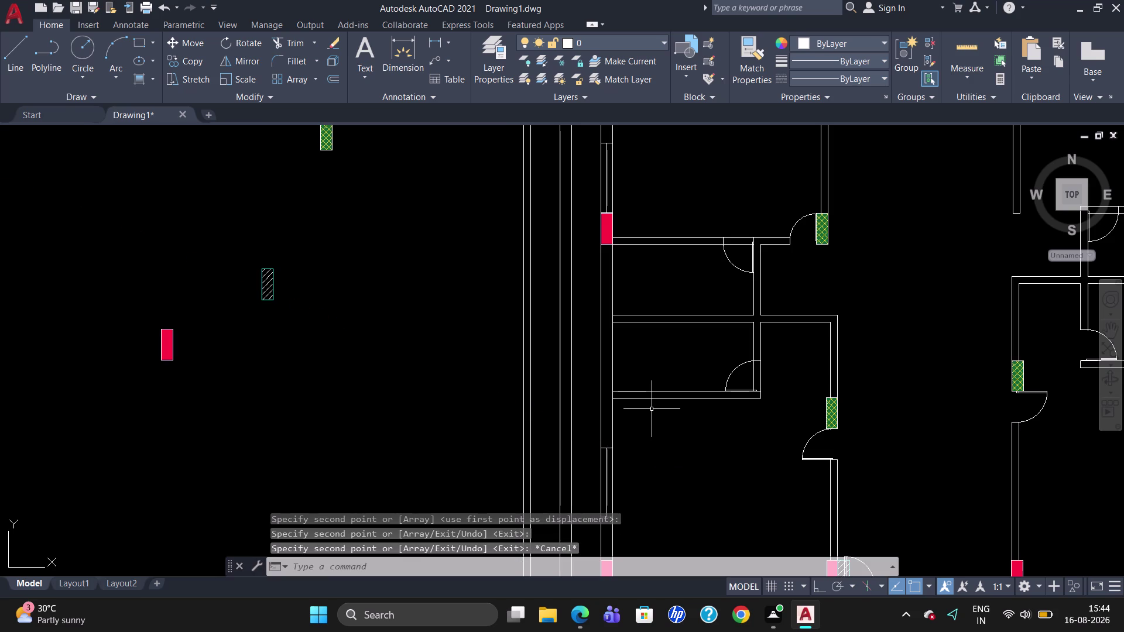
Rotate the small rectangle under the window, then undo that rotation.
scroll(down, 3)
scroll(down, 3)
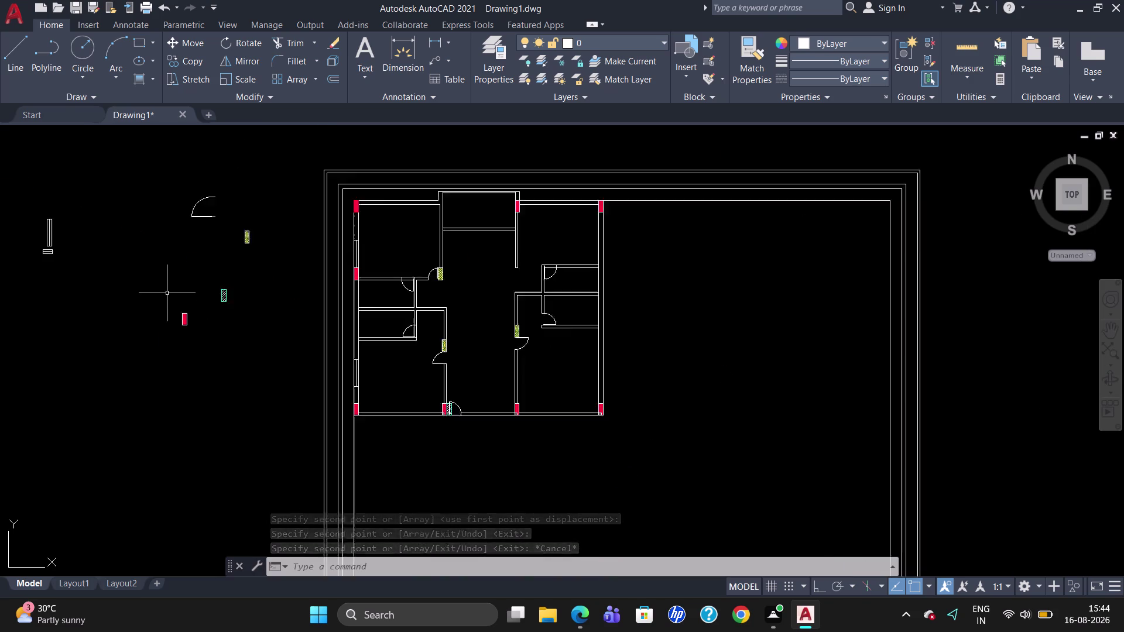
scroll(down, 3)
scroll(up, 3)
click(88, 258)
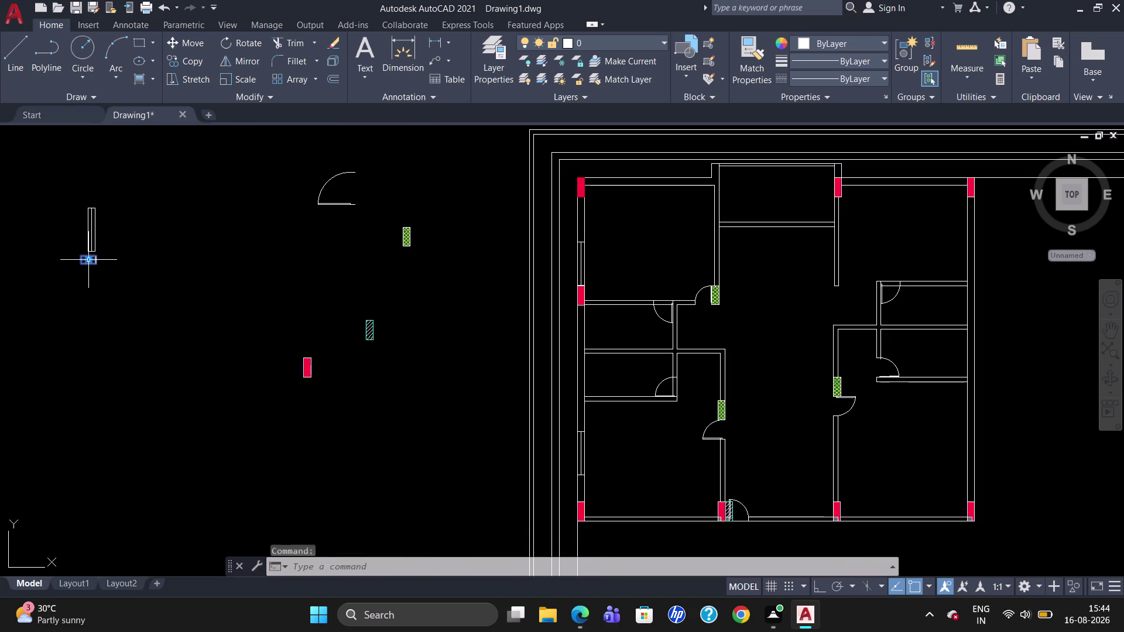
text(RO)
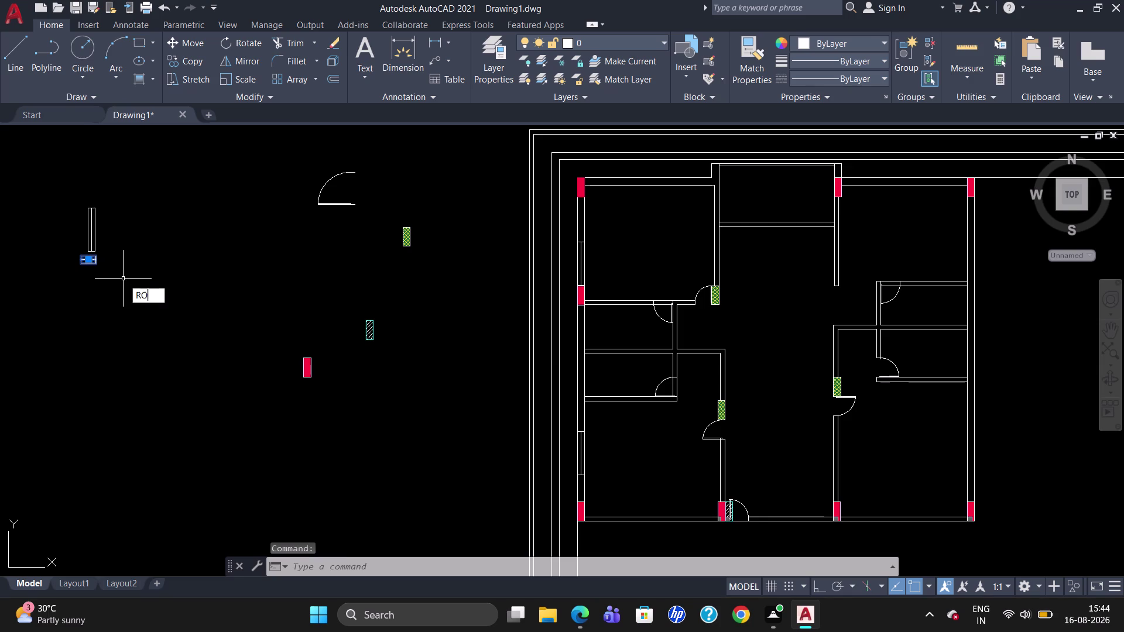
key(Return)
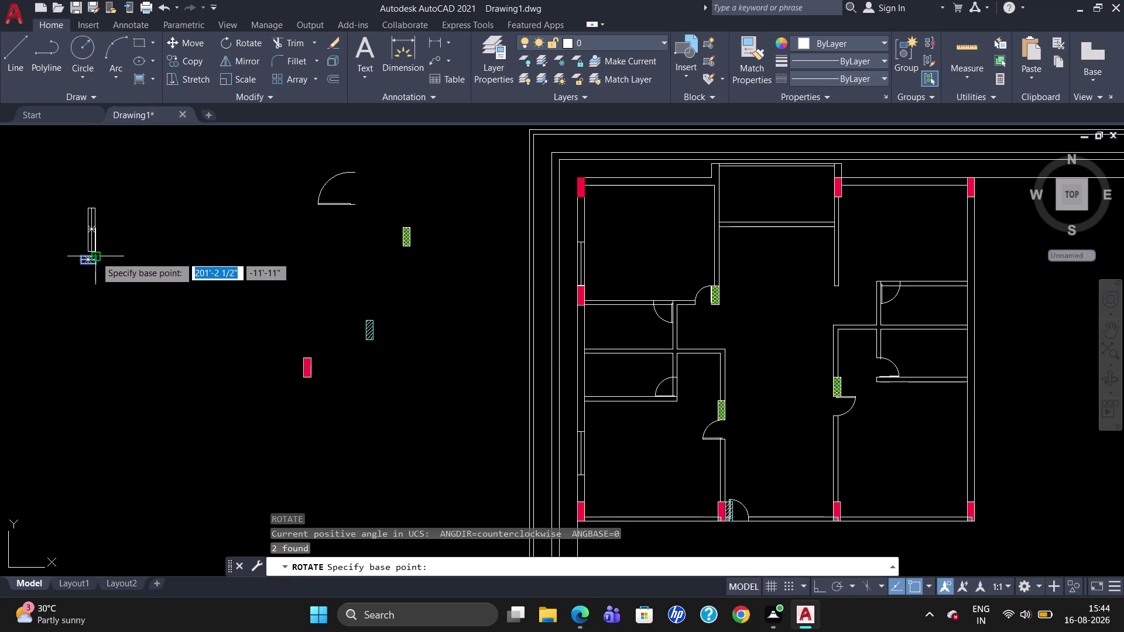
click(91, 260)
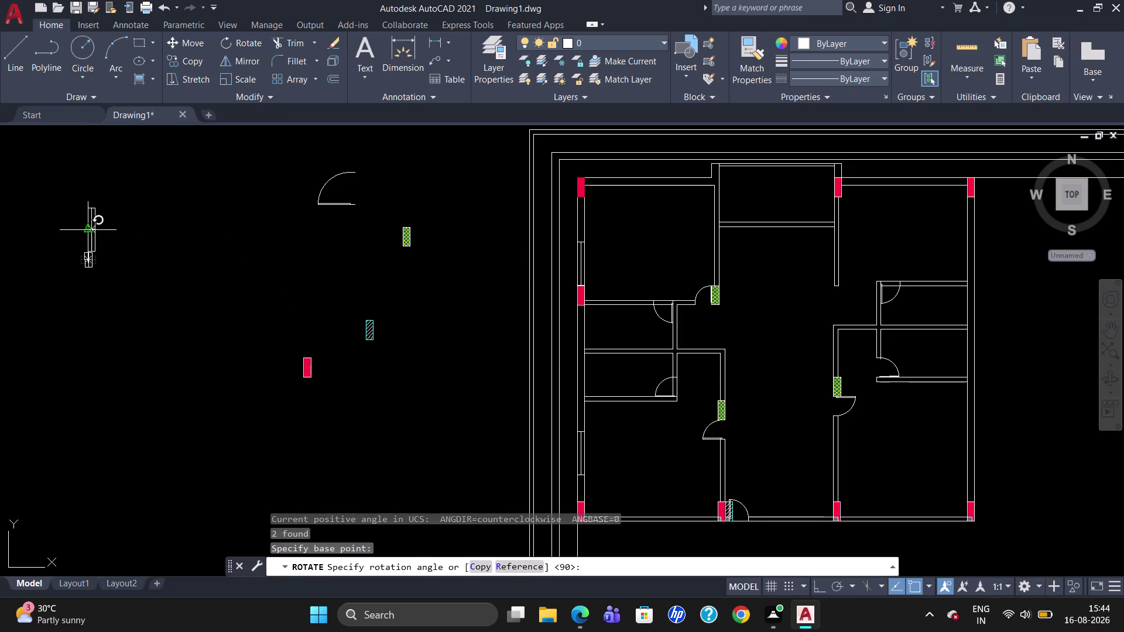
click(87, 229)
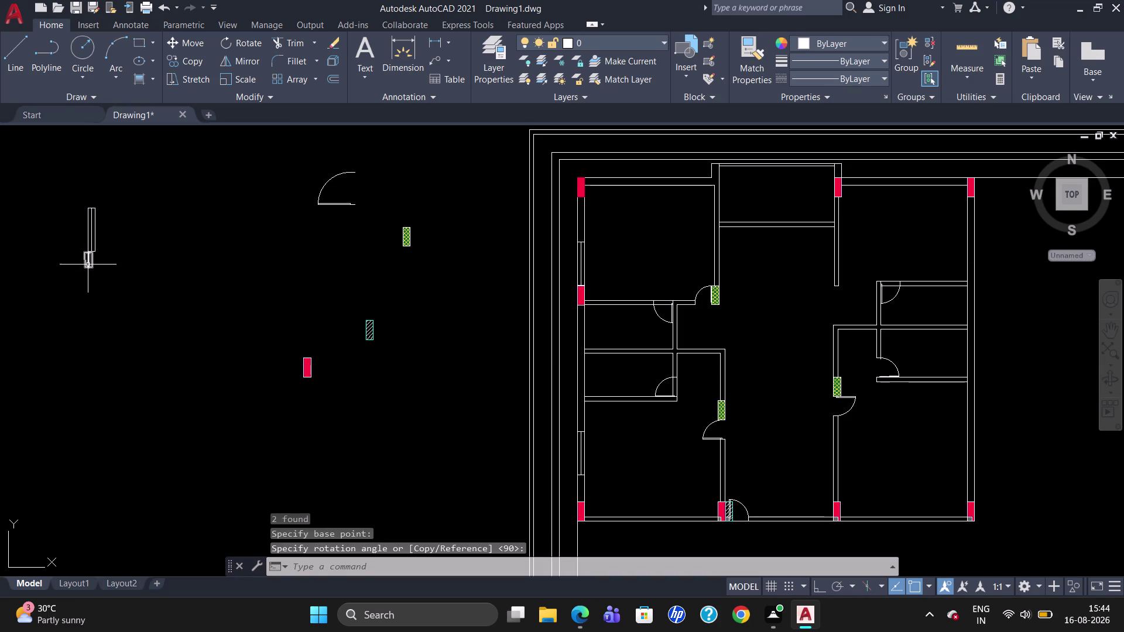
key(u)
key(Return)
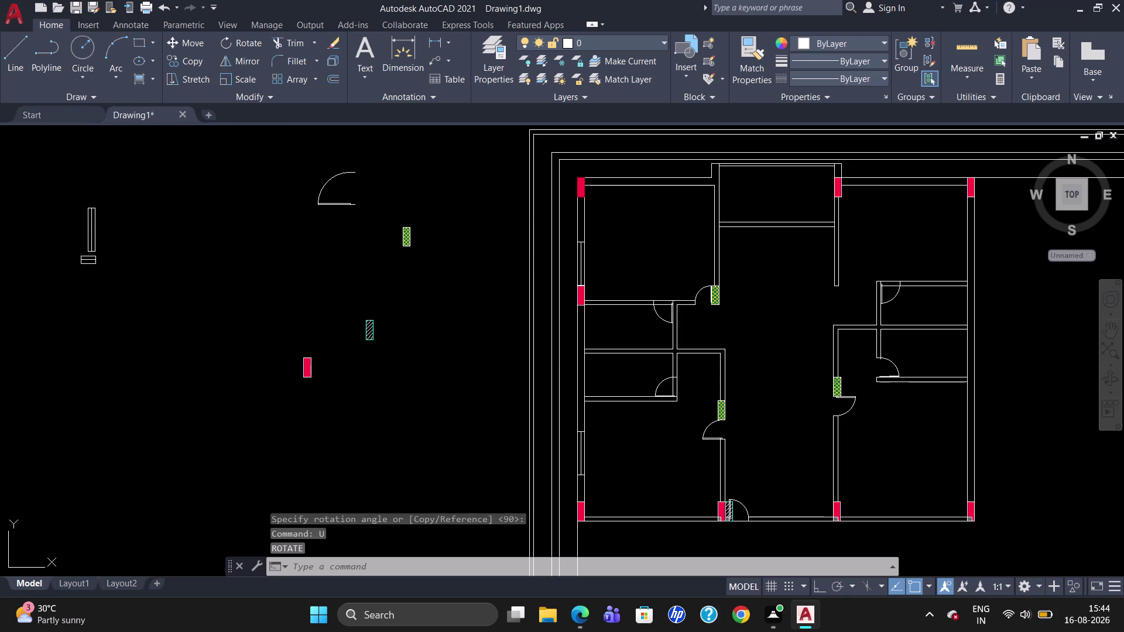
Move the small rectangle to the right into open space.
click(81, 262)
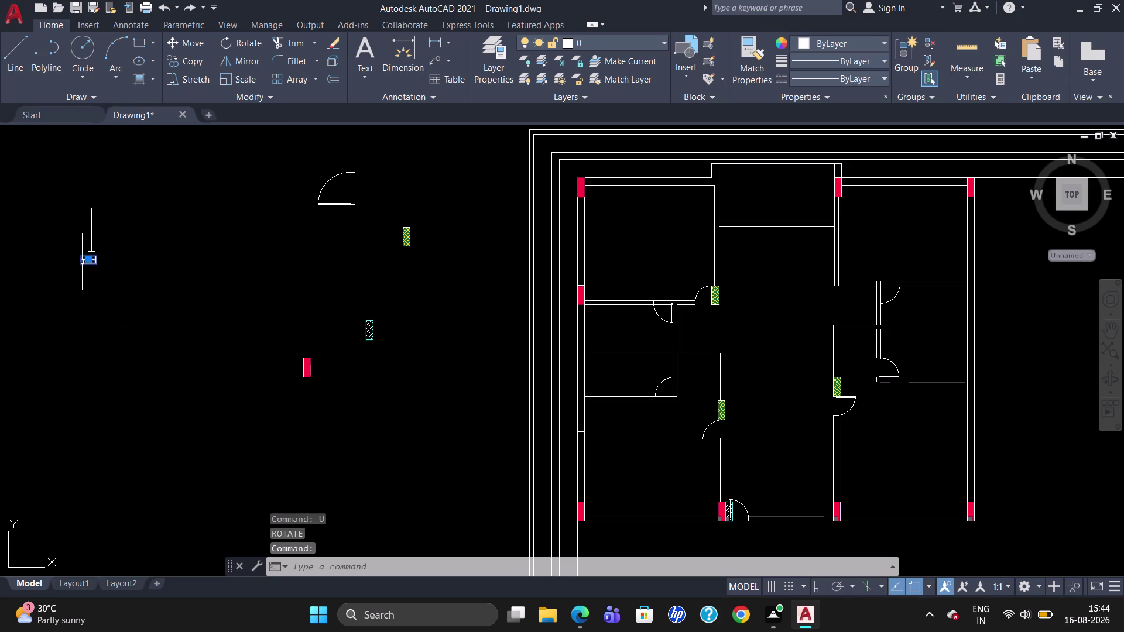
key(m)
key(Return)
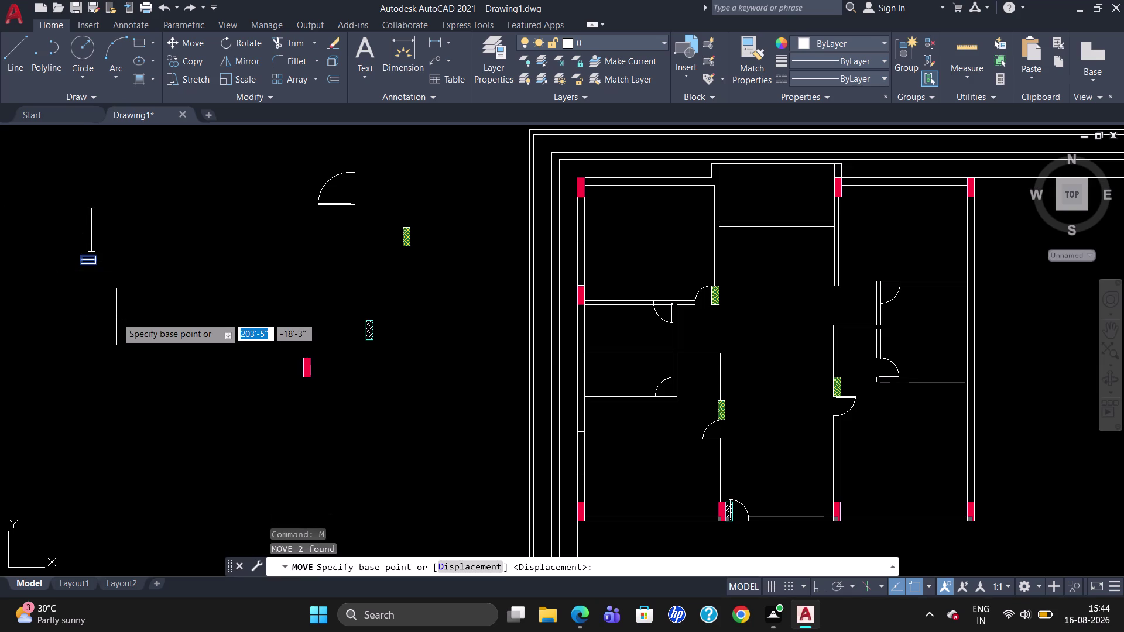
click(98, 264)
click(204, 290)
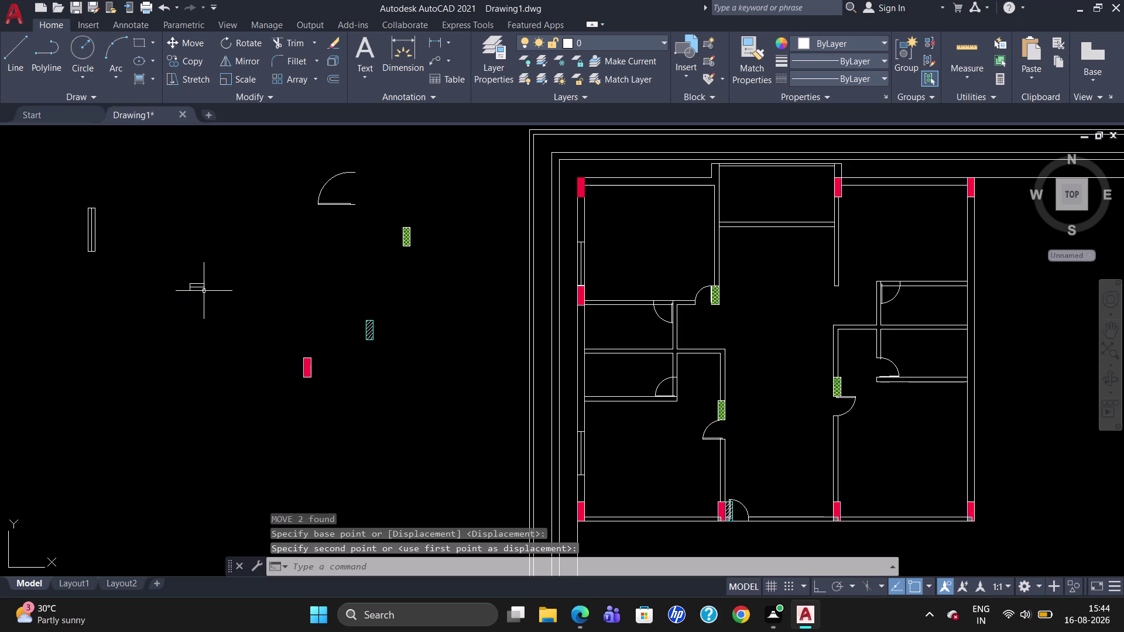
Rotate the moved rectangle 90° upright about its centre.
text(RO)
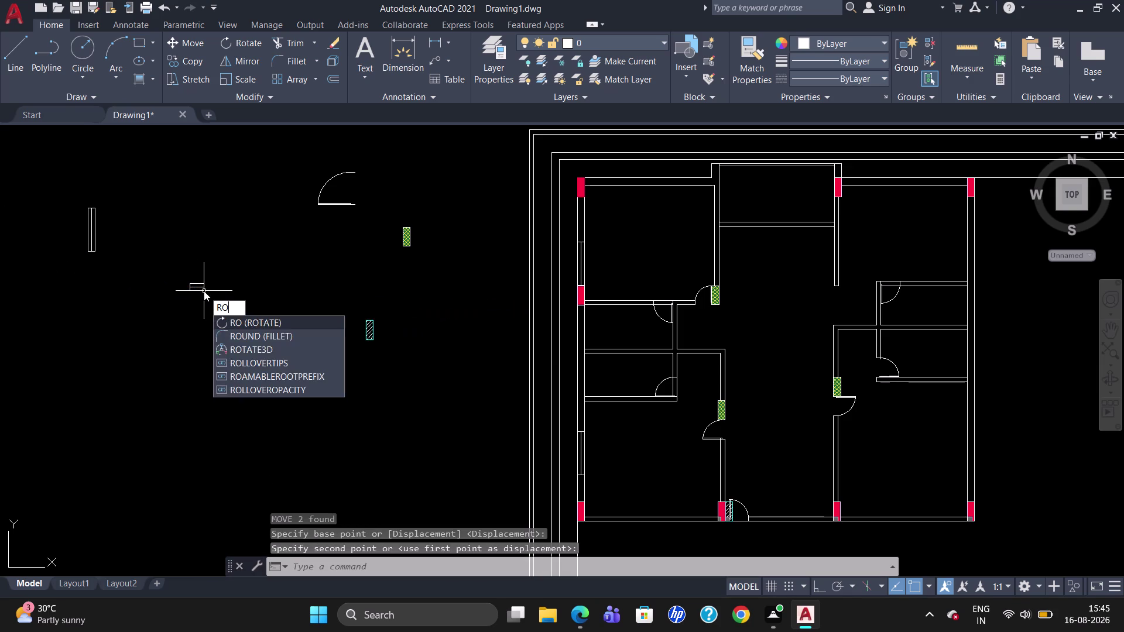
key(Return)
click(203, 290)
key(Return)
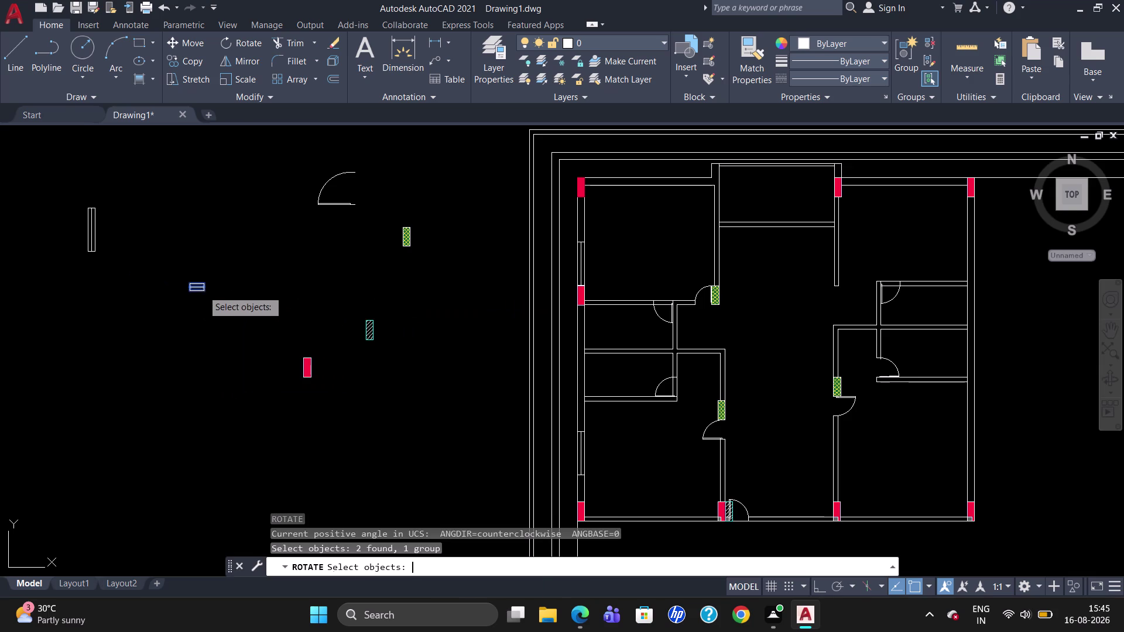
click(202, 290)
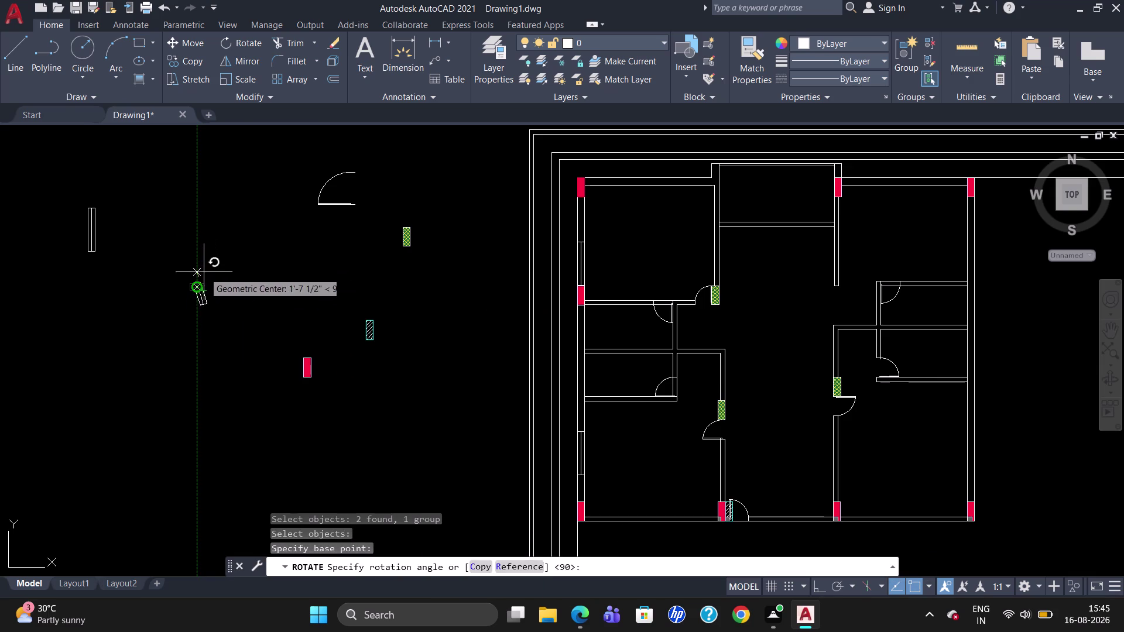
click(207, 216)
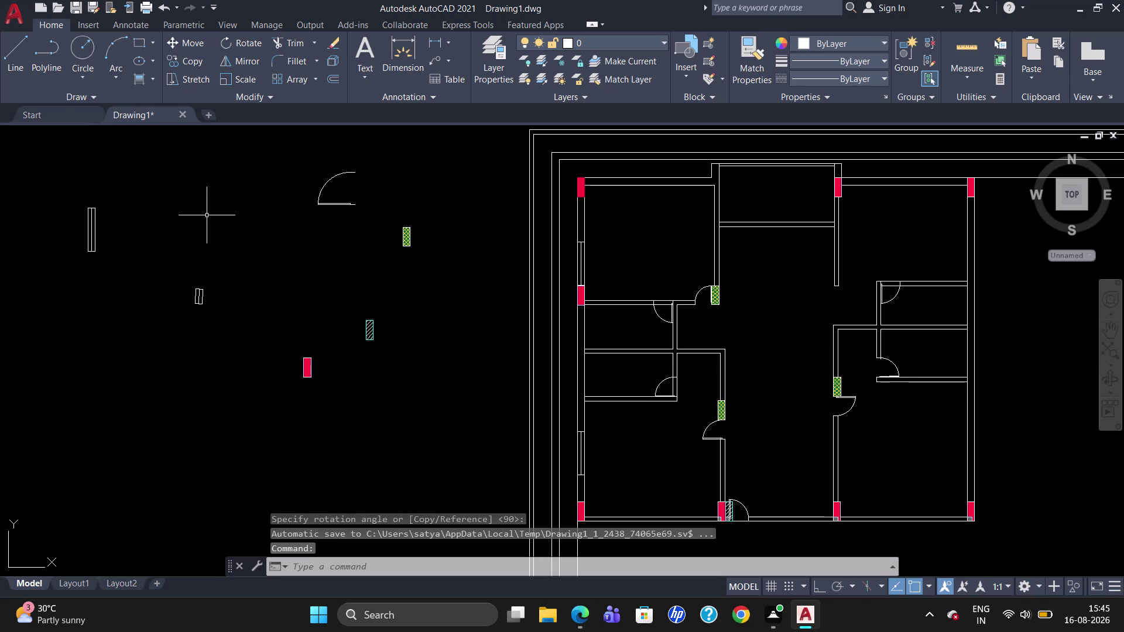
drag(225, 319, 176, 298)
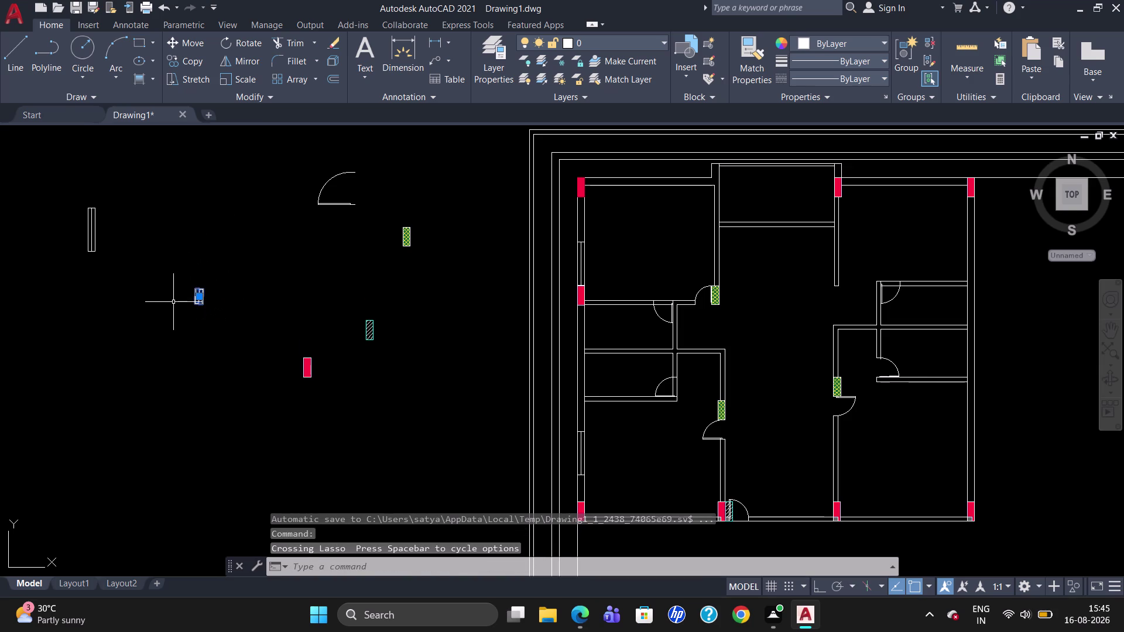
Replace the selected rectangle with a new 1'-6" by 9" rectangle.
key(Delete)
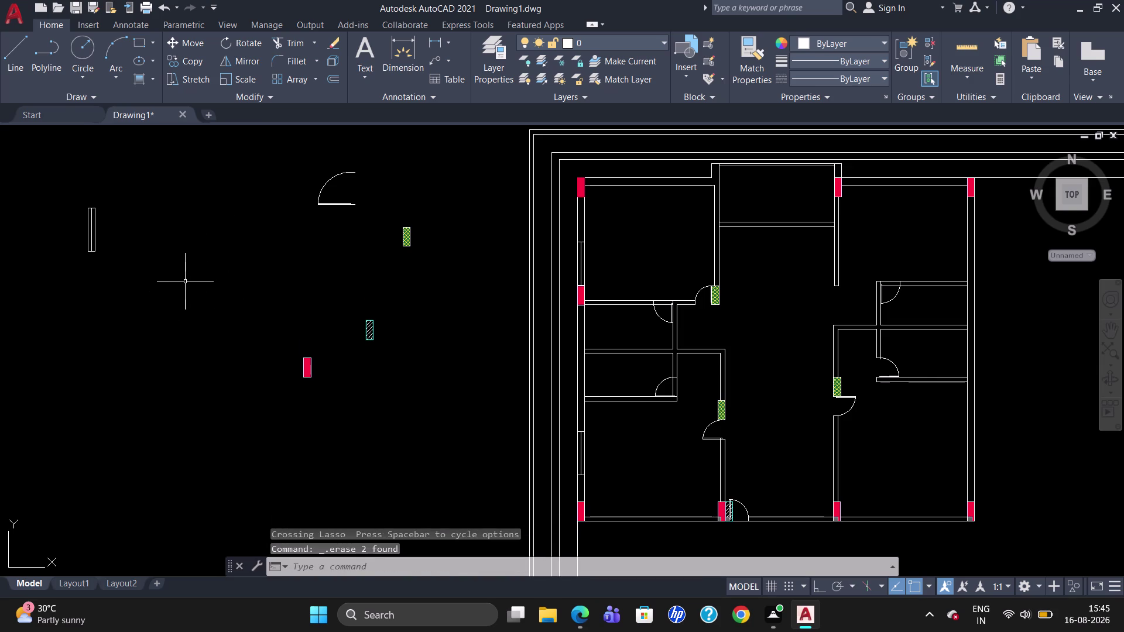
text(REC)
key(Return)
click(185, 281)
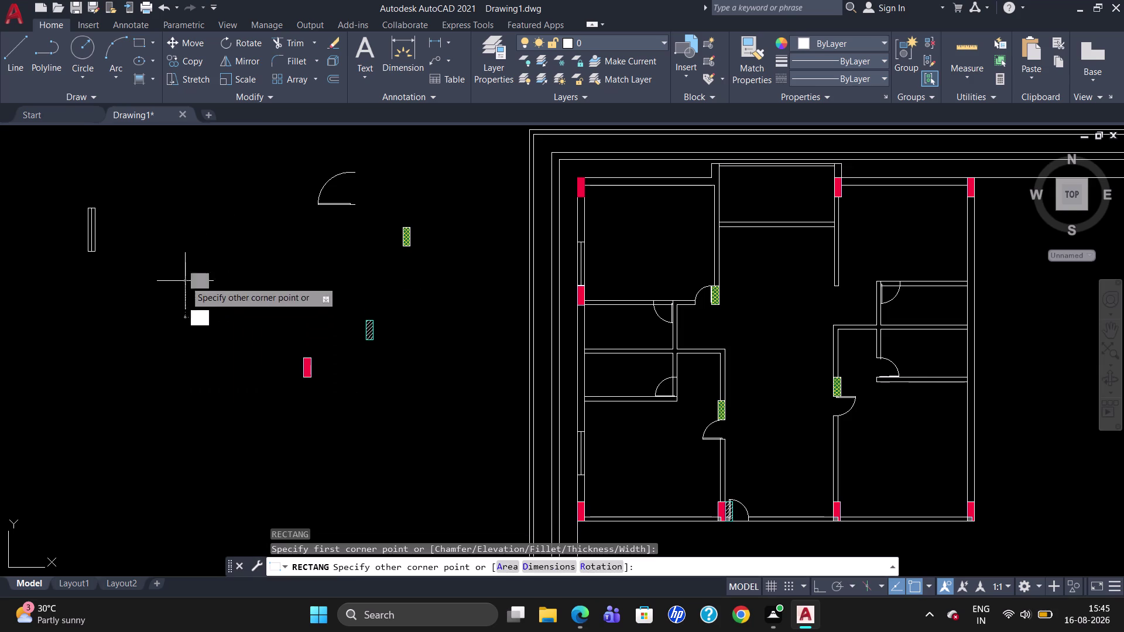
key(1)
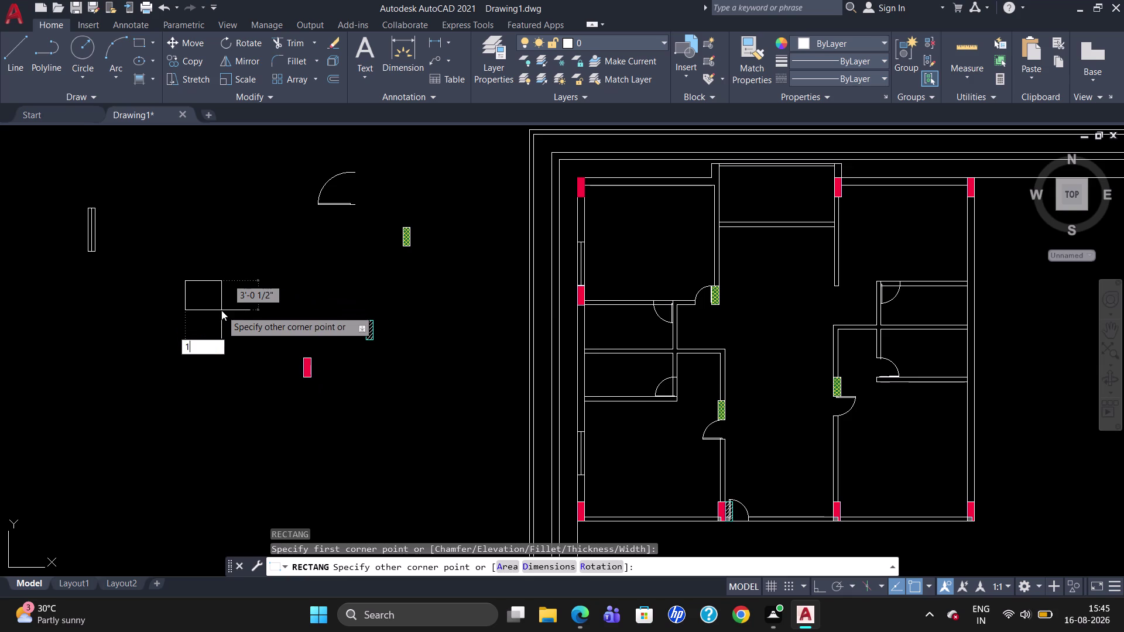
key(8)
key(shift+quotedbl)
key(Tab)
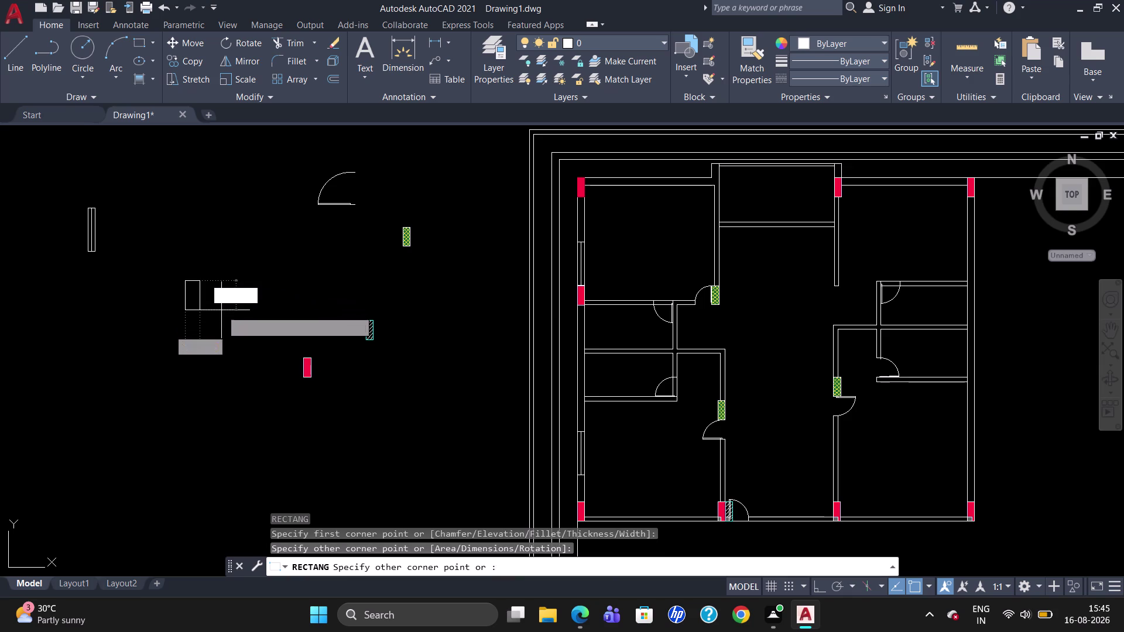
text(9")
key(Return)
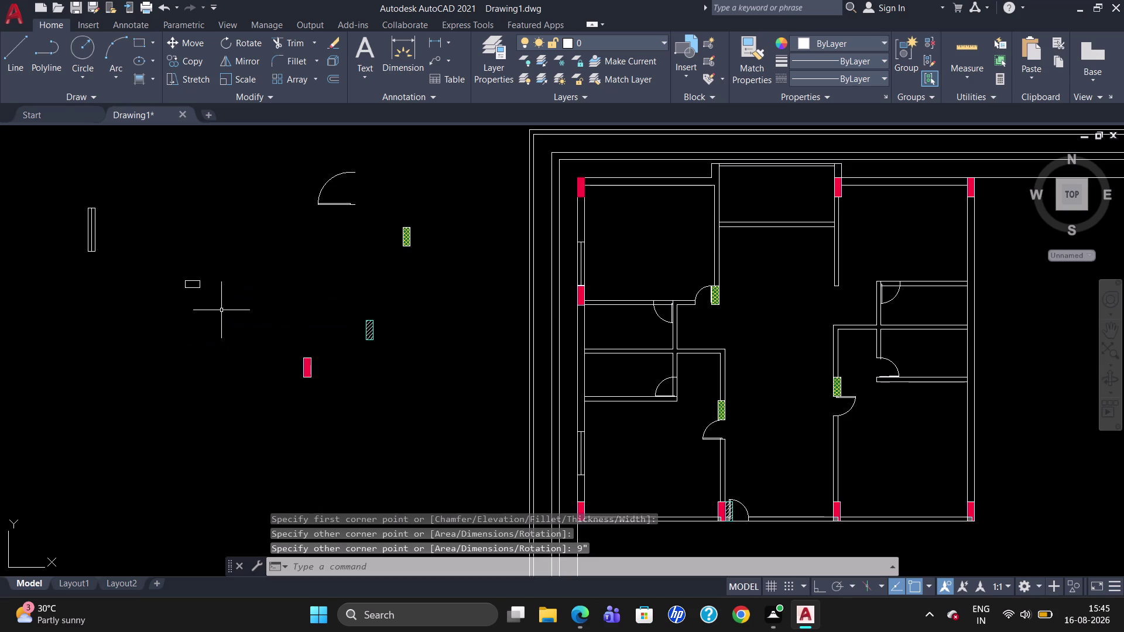
Draw a centre line through the new rectangle using the M2P snap.
scroll(up, 3)
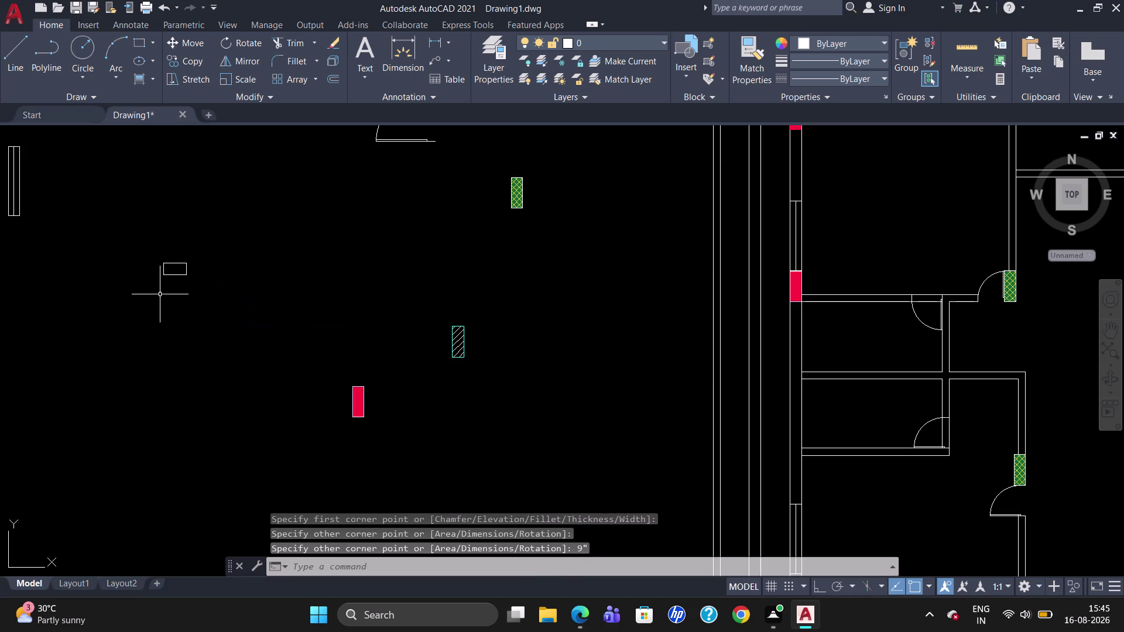
key(l)
key(Return)
text(ME)
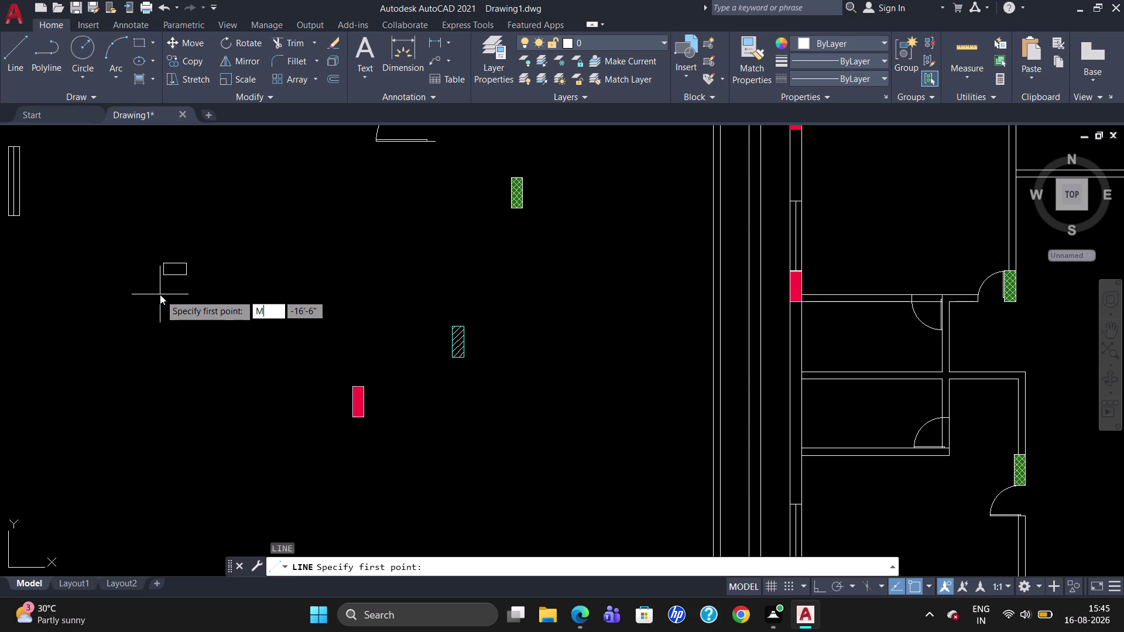
key(BackSpace)
text(2P)
key(Return)
click(182, 261)
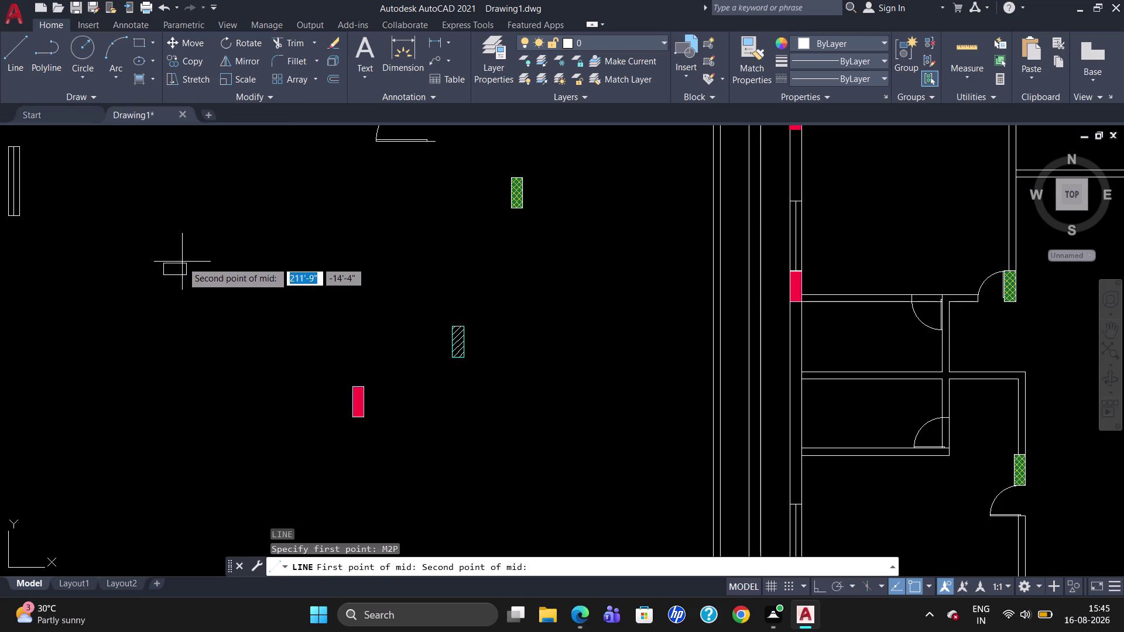
click(184, 277)
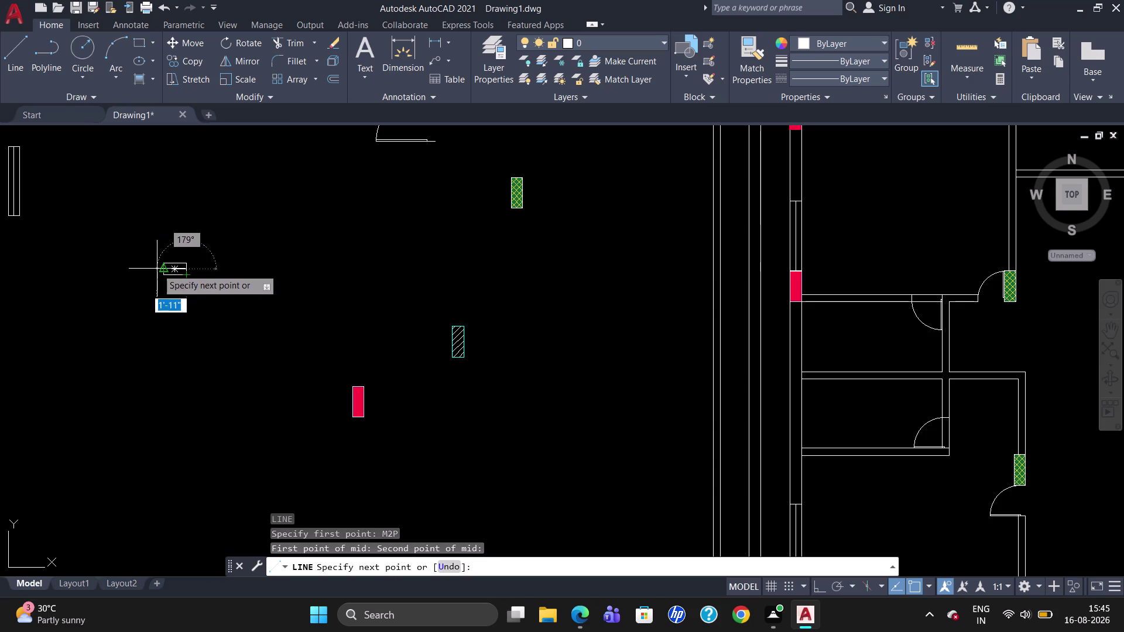
click(157, 269)
key(Escape)
Group the small rectangle and its centre line into an unnamed group.
drag(208, 276, 145, 281)
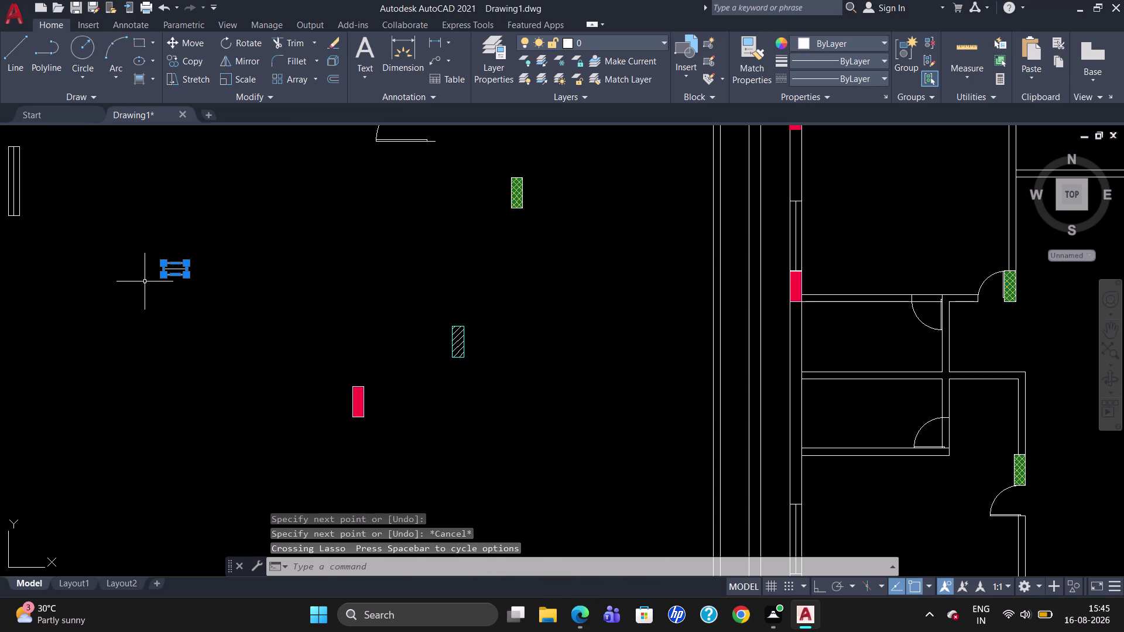
scroll(up, 3)
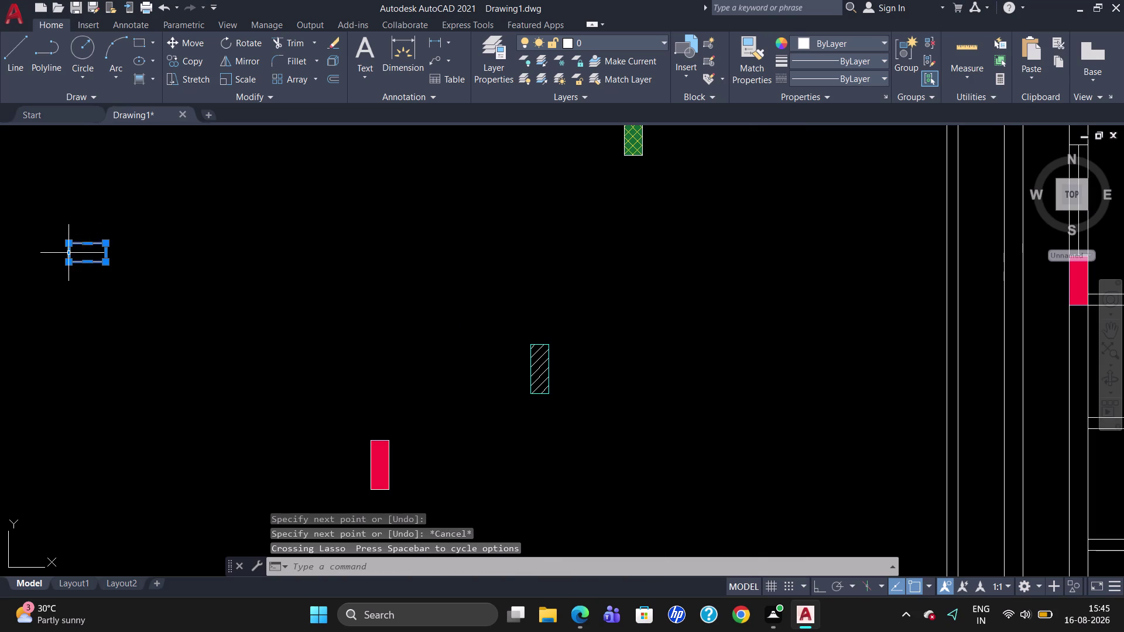
click(86, 251)
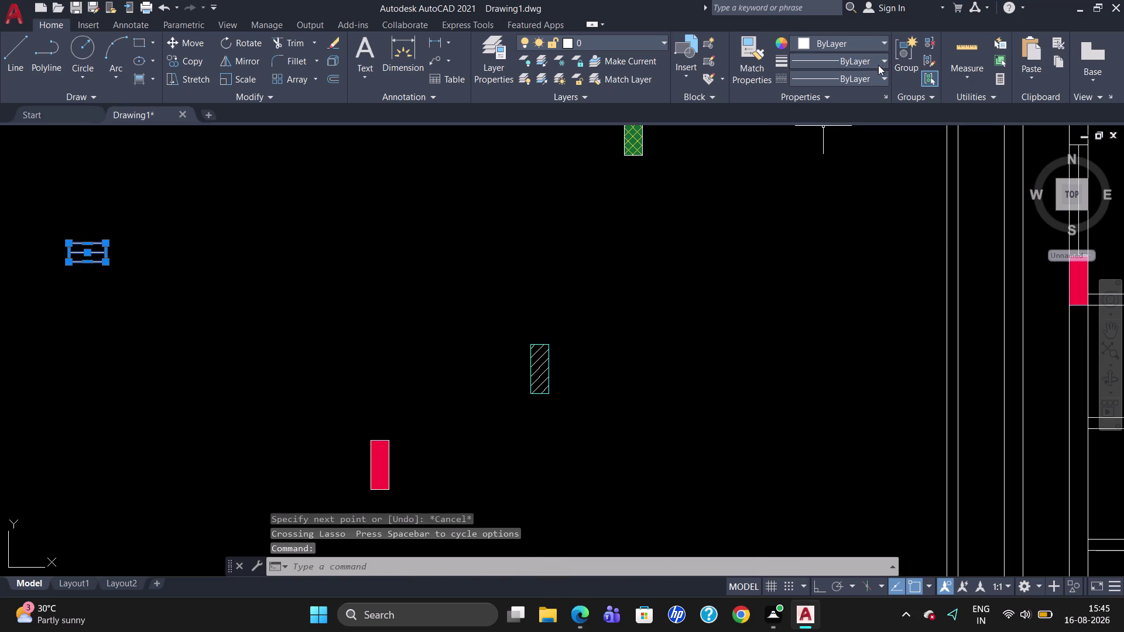
click(906, 60)
scroll(down, 3)
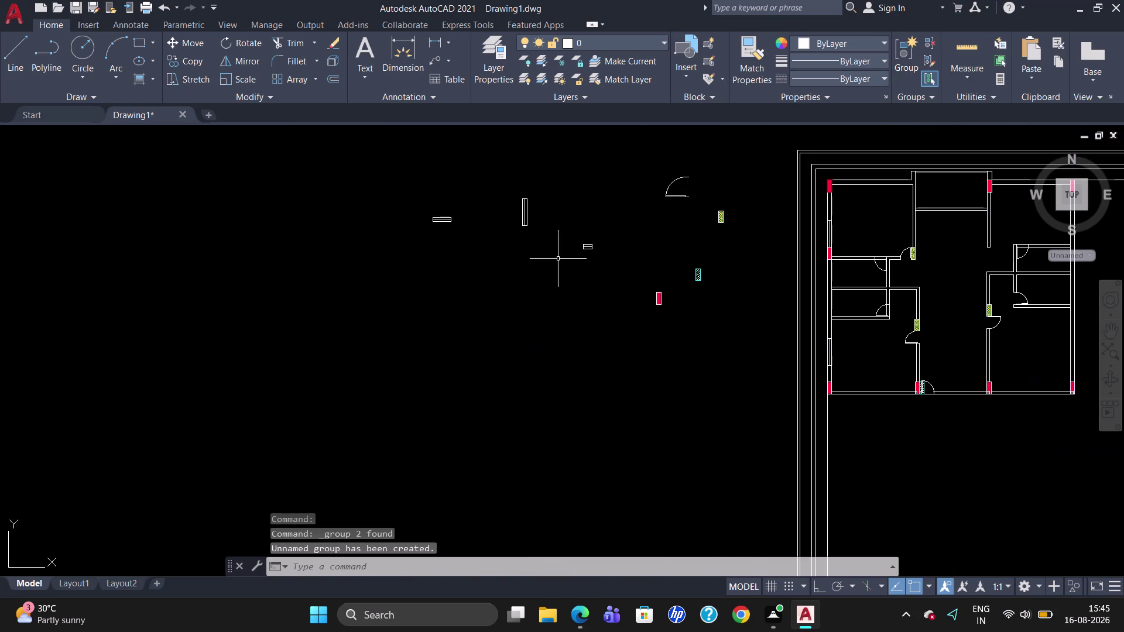
click(591, 246)
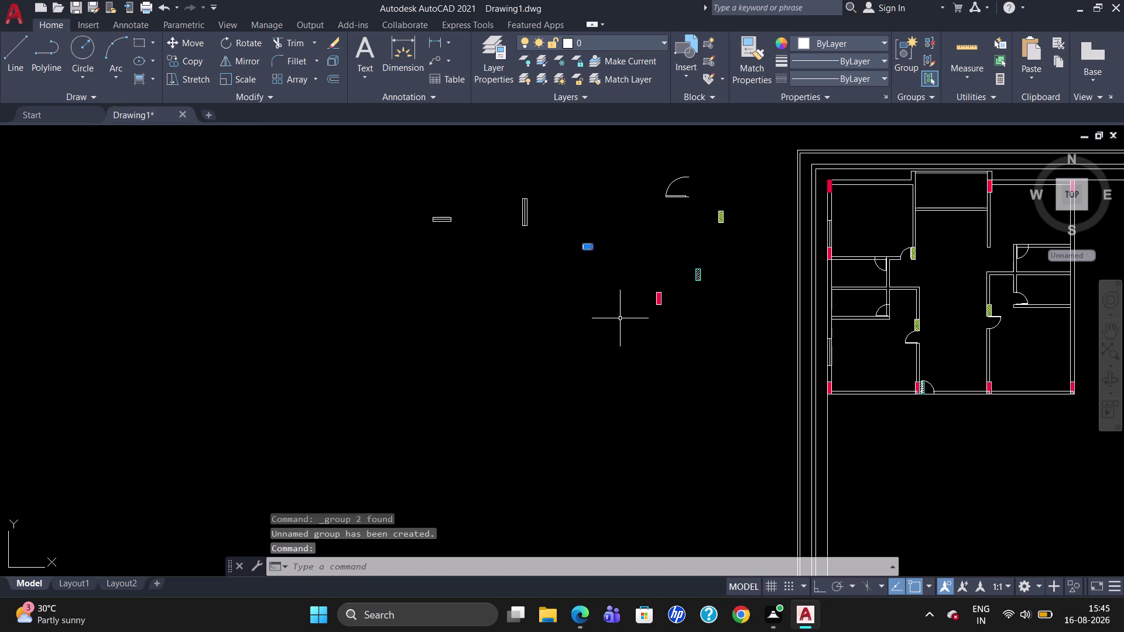
Rotate the short 18-inch window symbol 90° with Ortho on so it stands upright.
key(r)
text(IO)
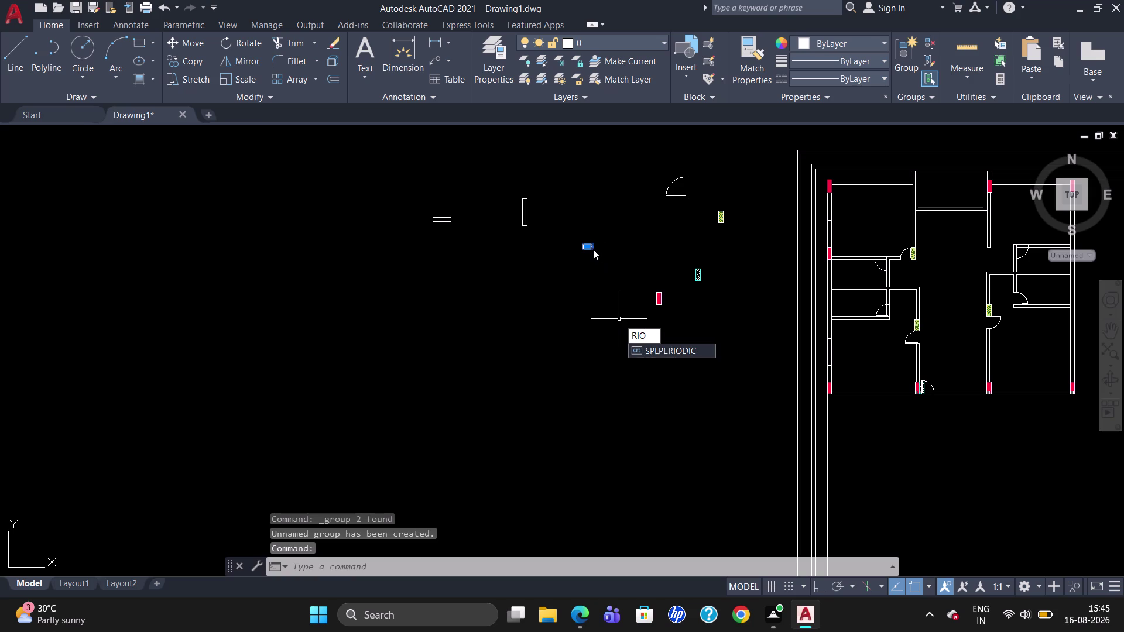
key(BackSpace)
key(BackSpace)
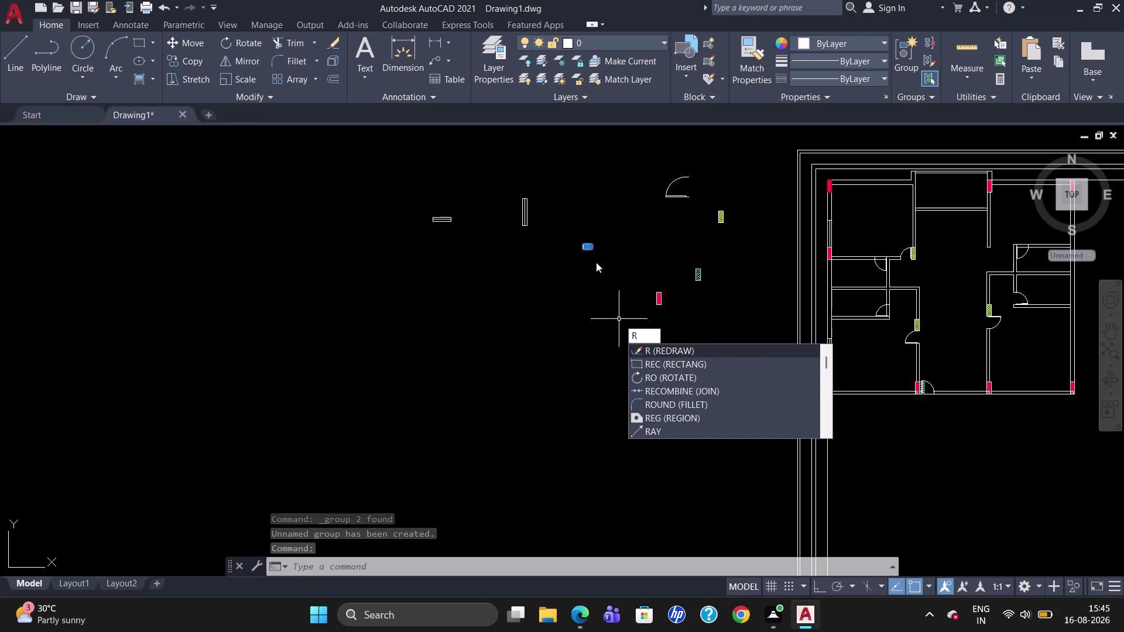
key(o)
key(Return)
click(588, 244)
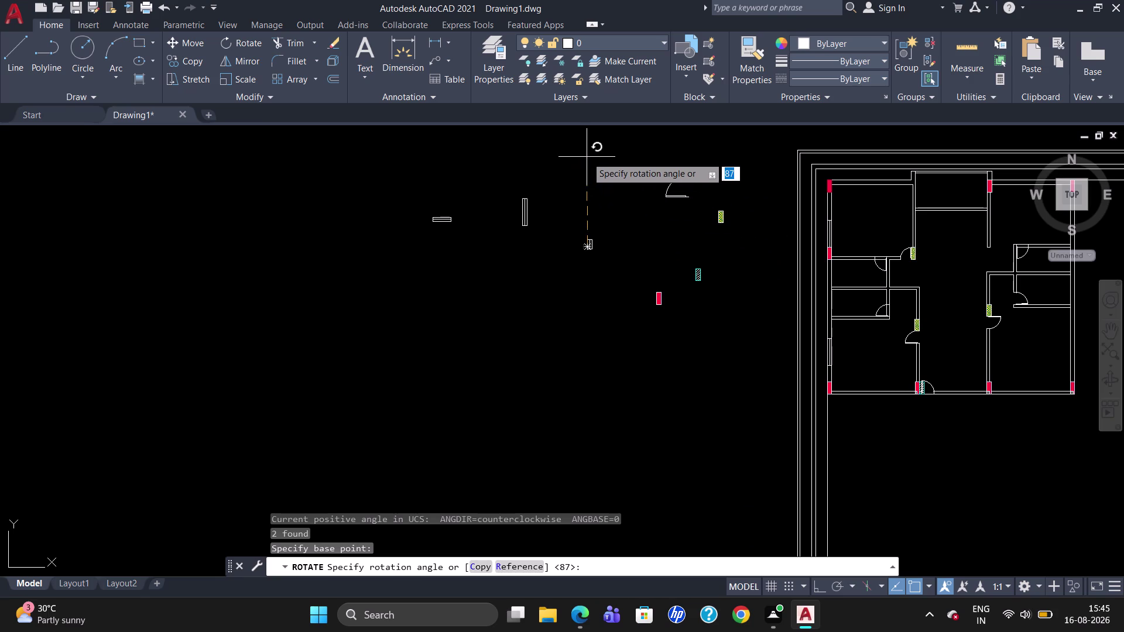
click(814, 586)
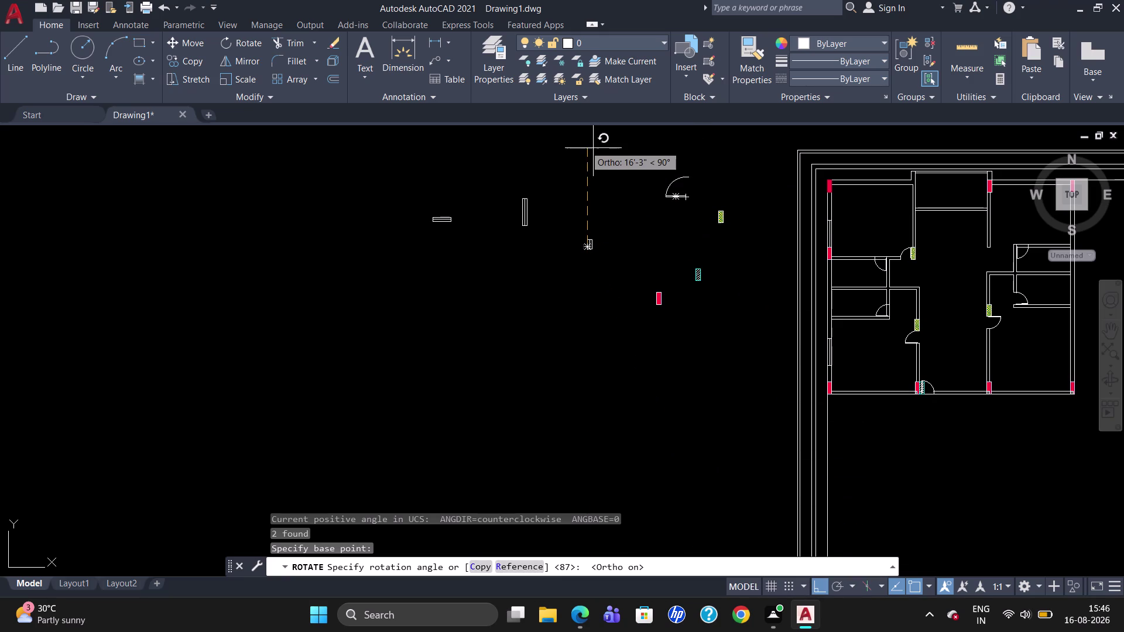
click(585, 146)
click(593, 240)
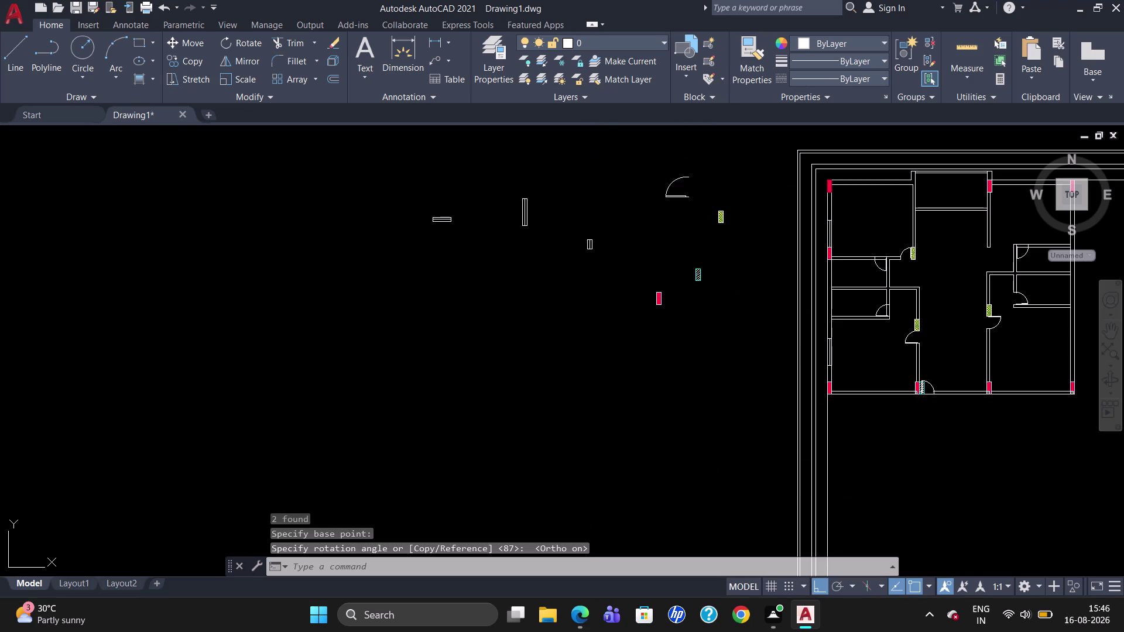
Copy the vertical window symbol from its midpoint to two points on the left wall.
text(CO)
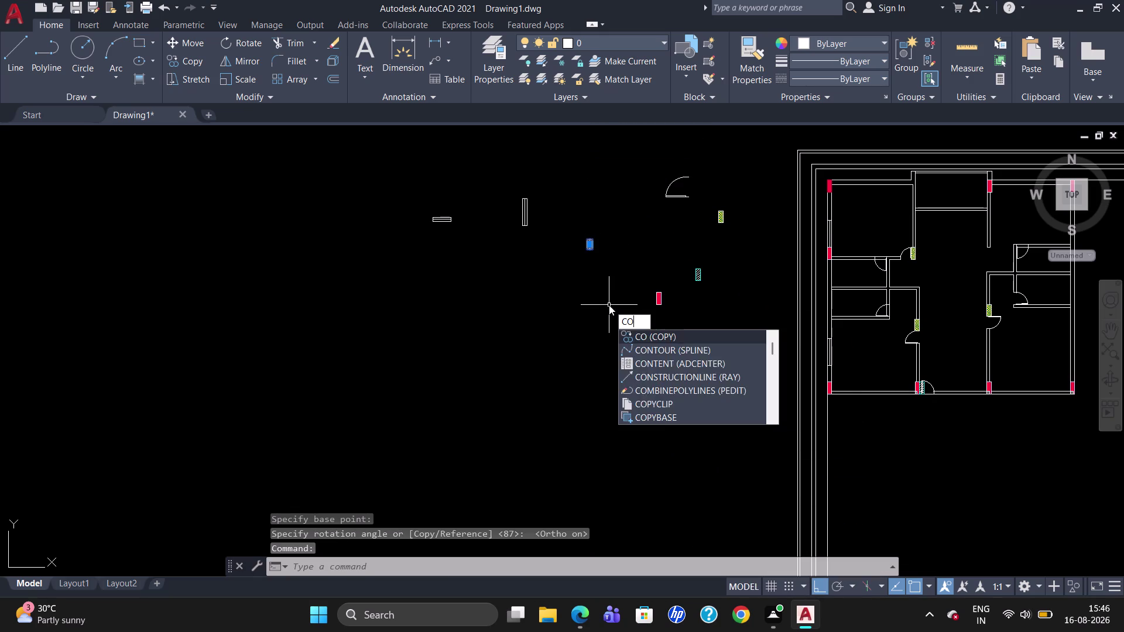
key(Return)
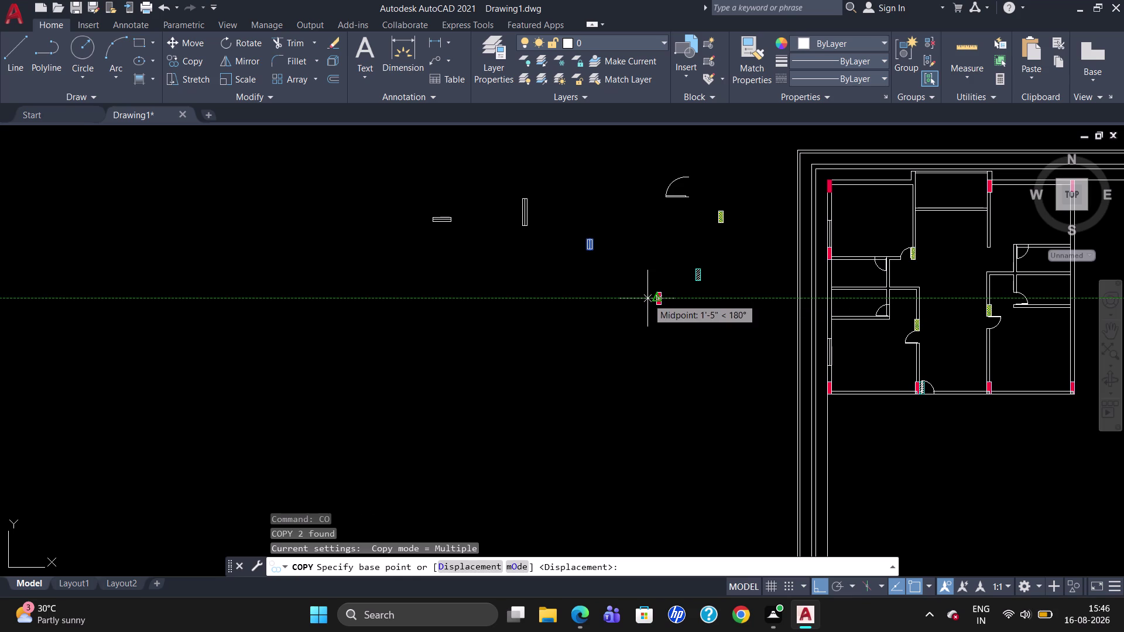
scroll(up, 3)
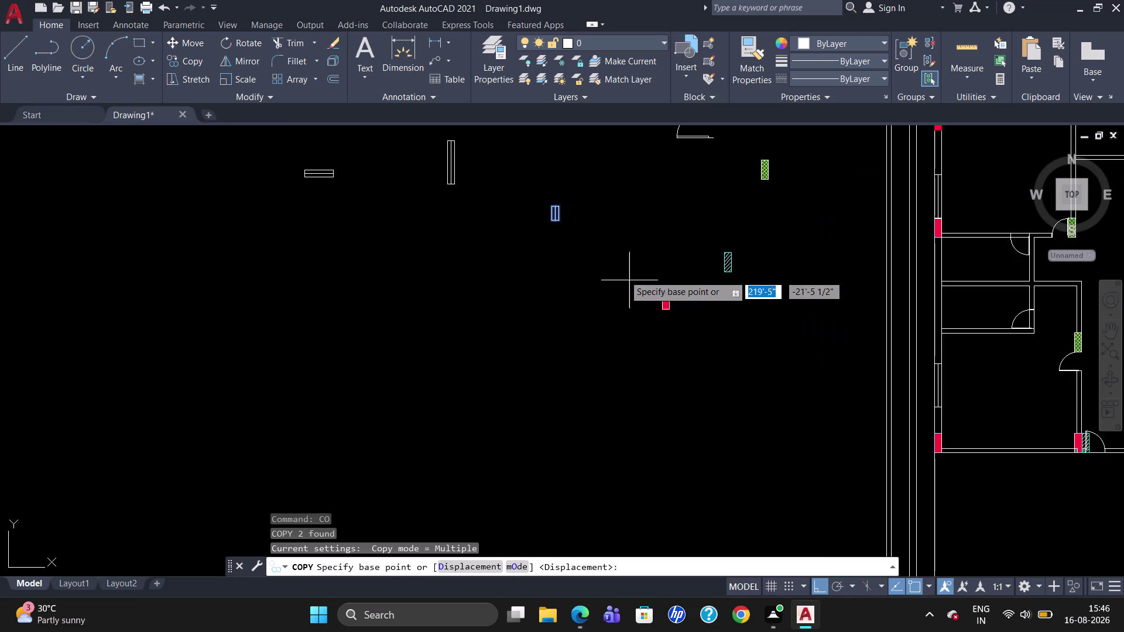
click(564, 209)
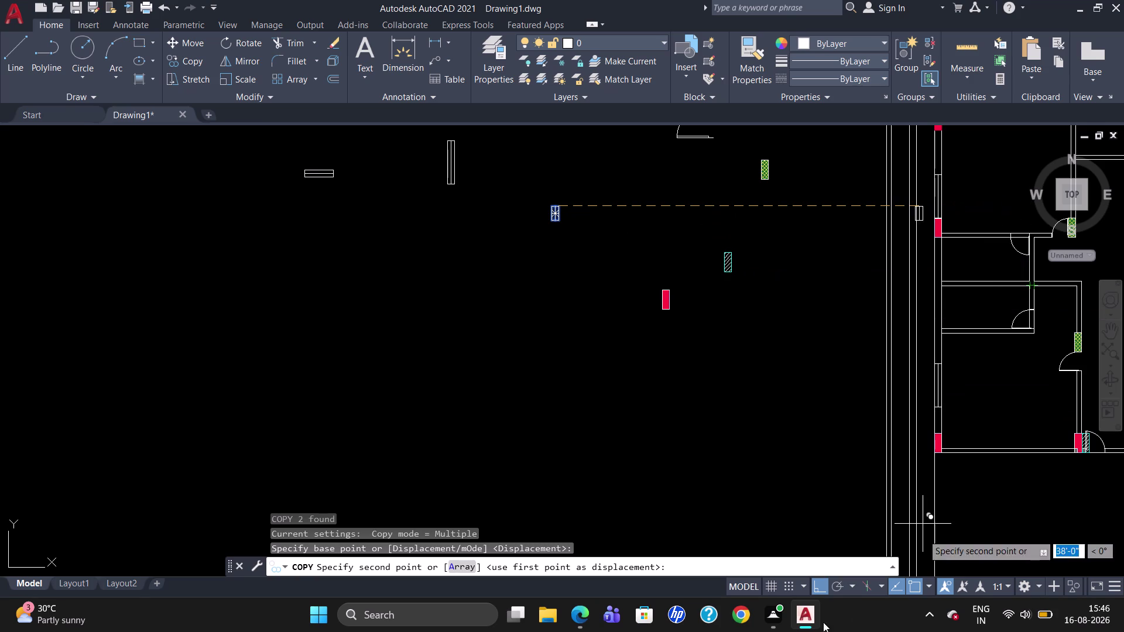
click(839, 585)
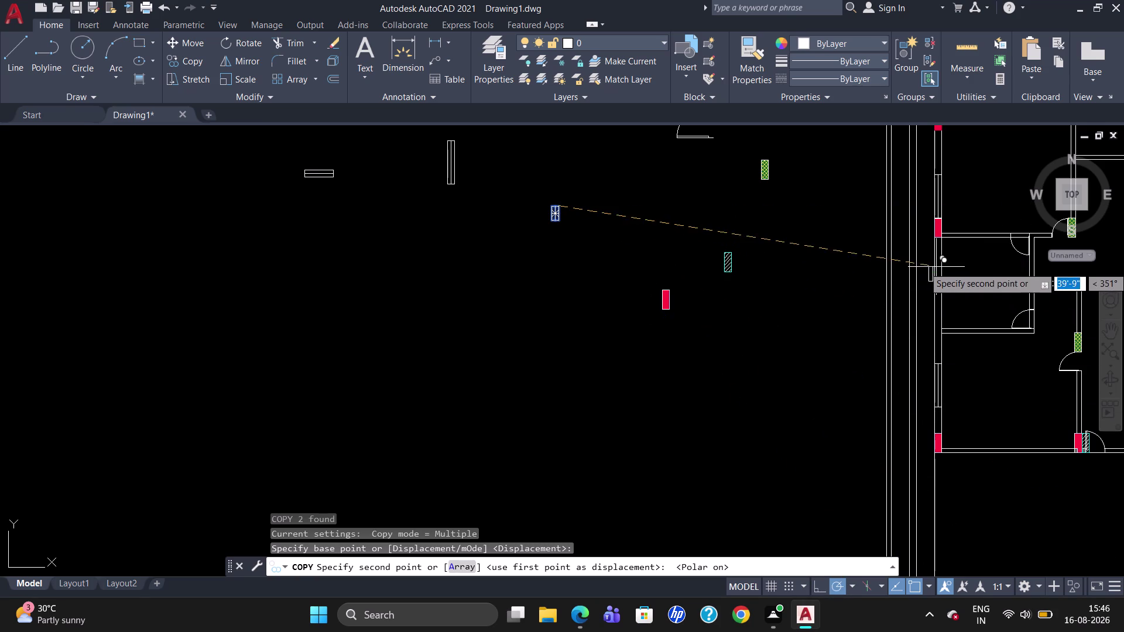
scroll(up, 3)
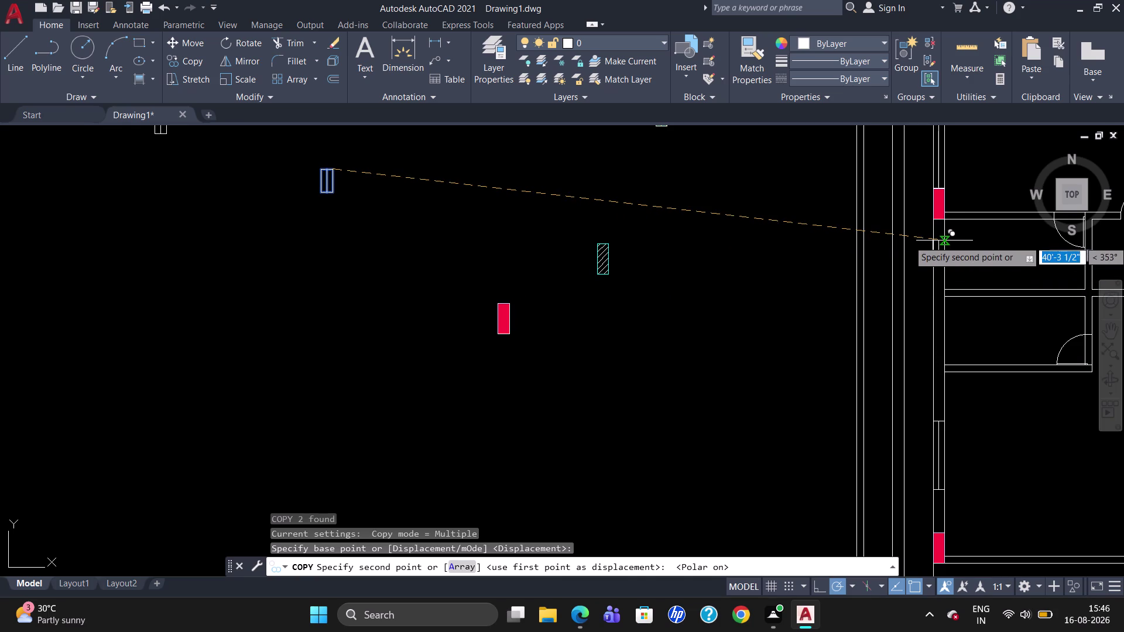
scroll(up, 3)
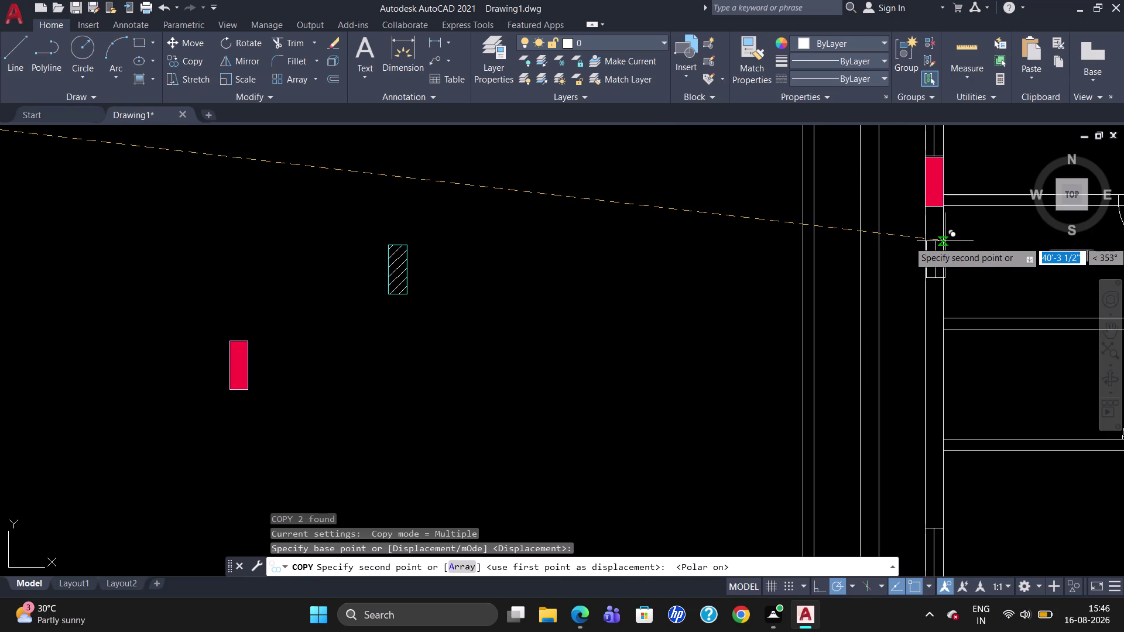
click(944, 239)
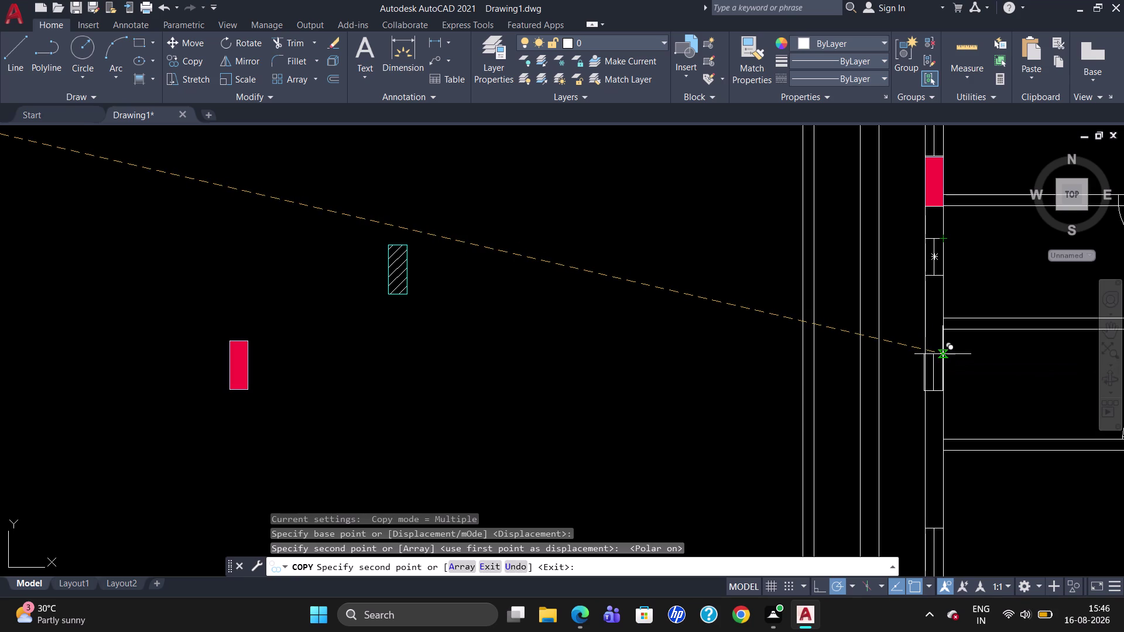
click(944, 354)
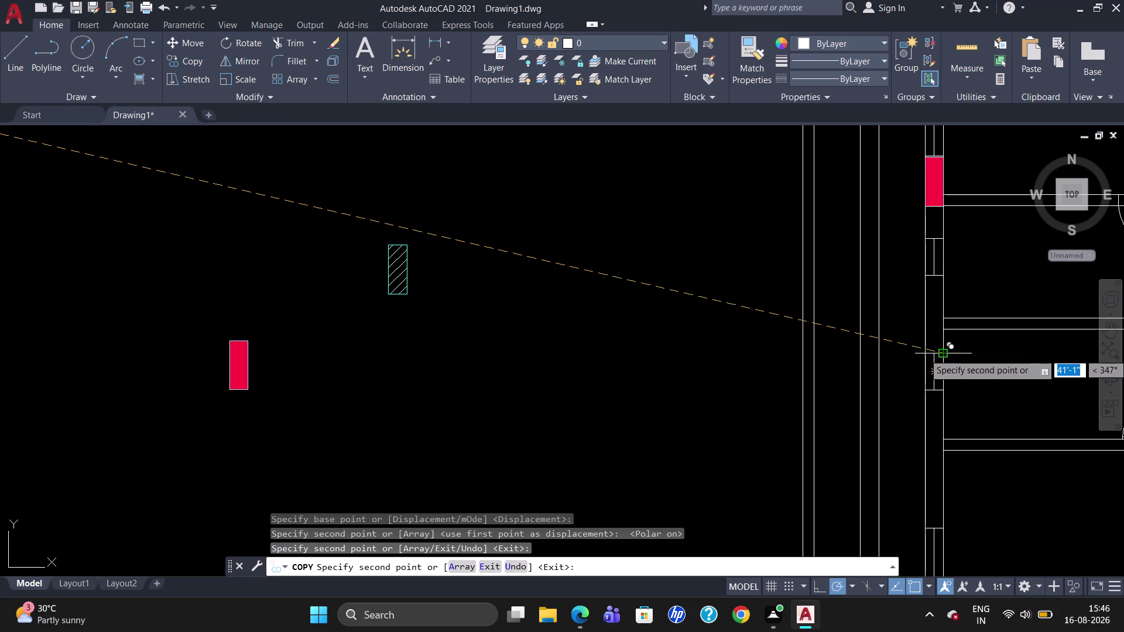
key(Escape)
Zoom around the left wall and select the lower window copy.
scroll(down, 3)
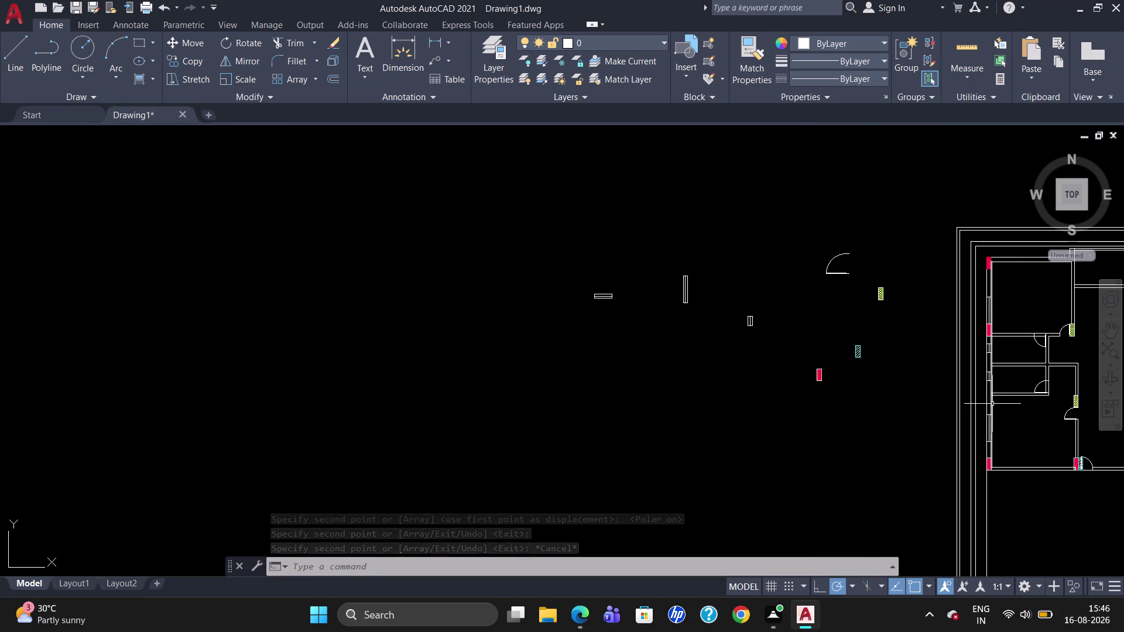
scroll(up, 3)
scroll(down, 3)
scroll(up, 3)
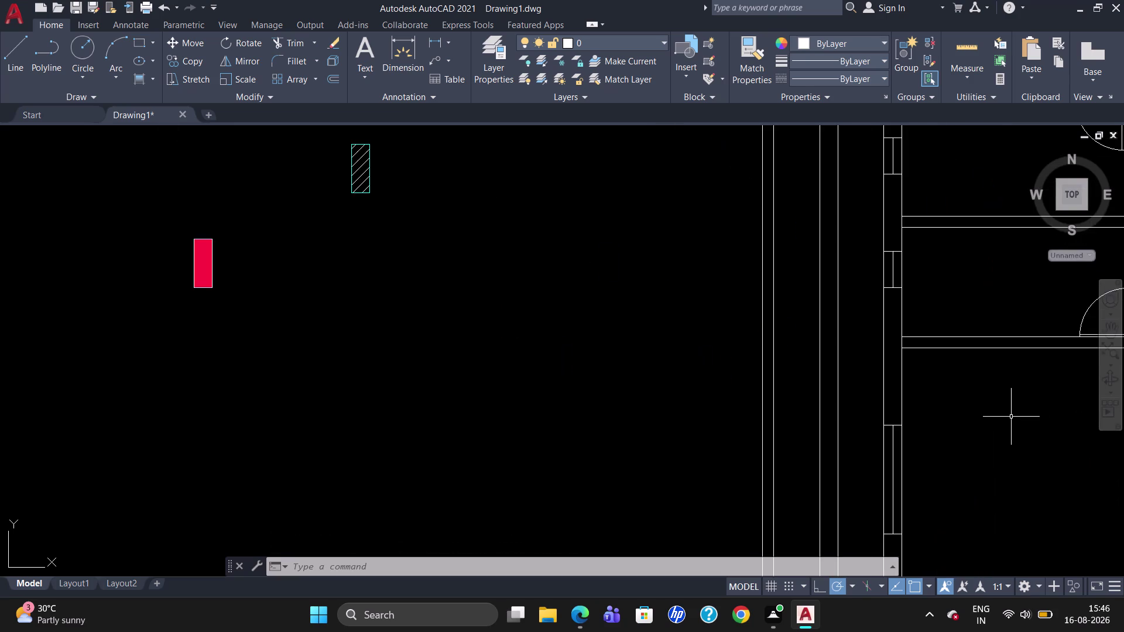
scroll(down, 3)
scroll(up, 3)
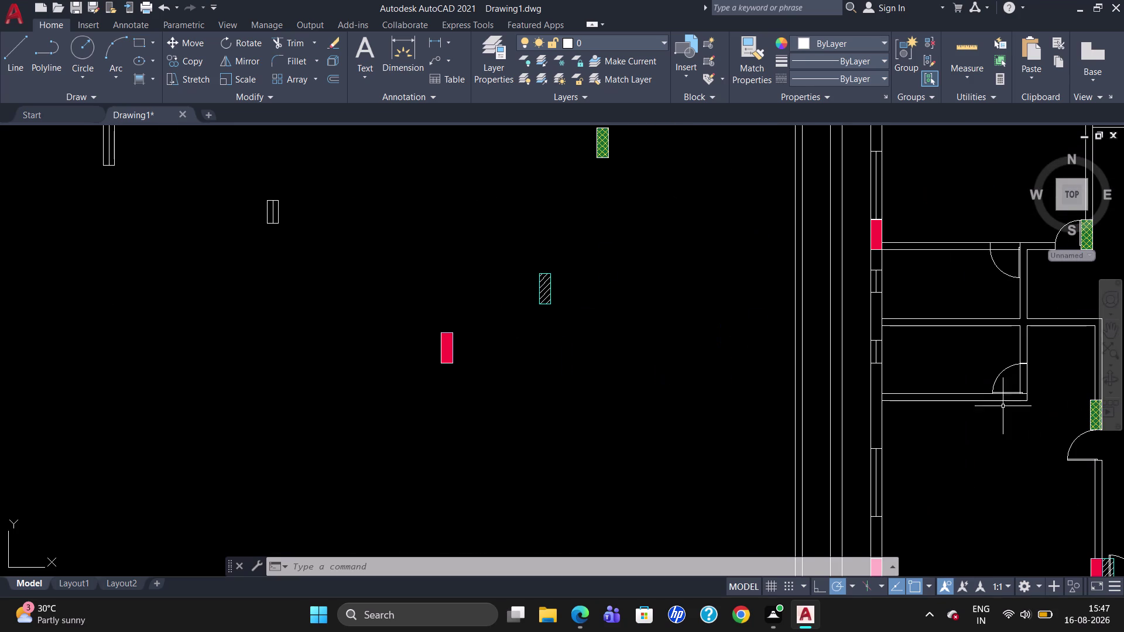
click(875, 344)
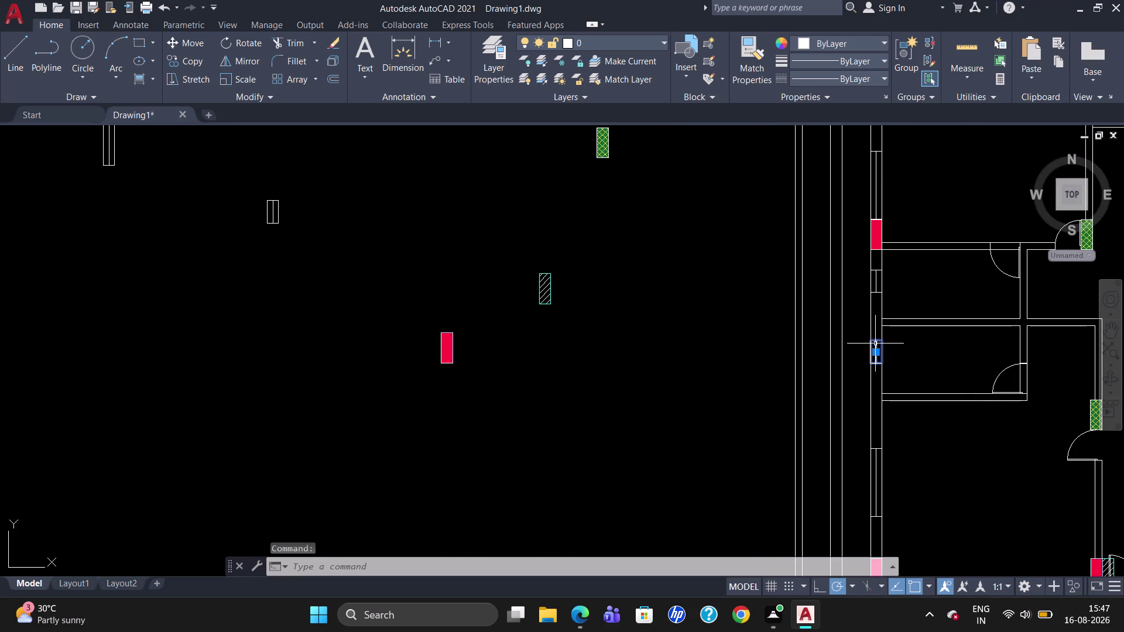
Move the selected lower window copy 9 inches straight down.
key(m)
key(Return)
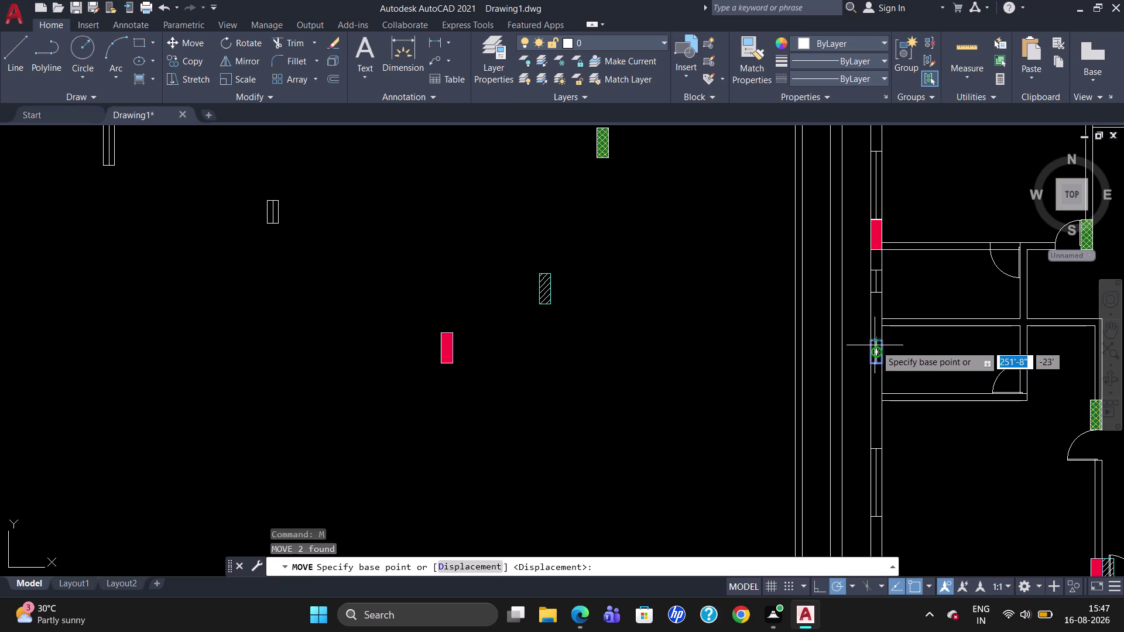
click(885, 345)
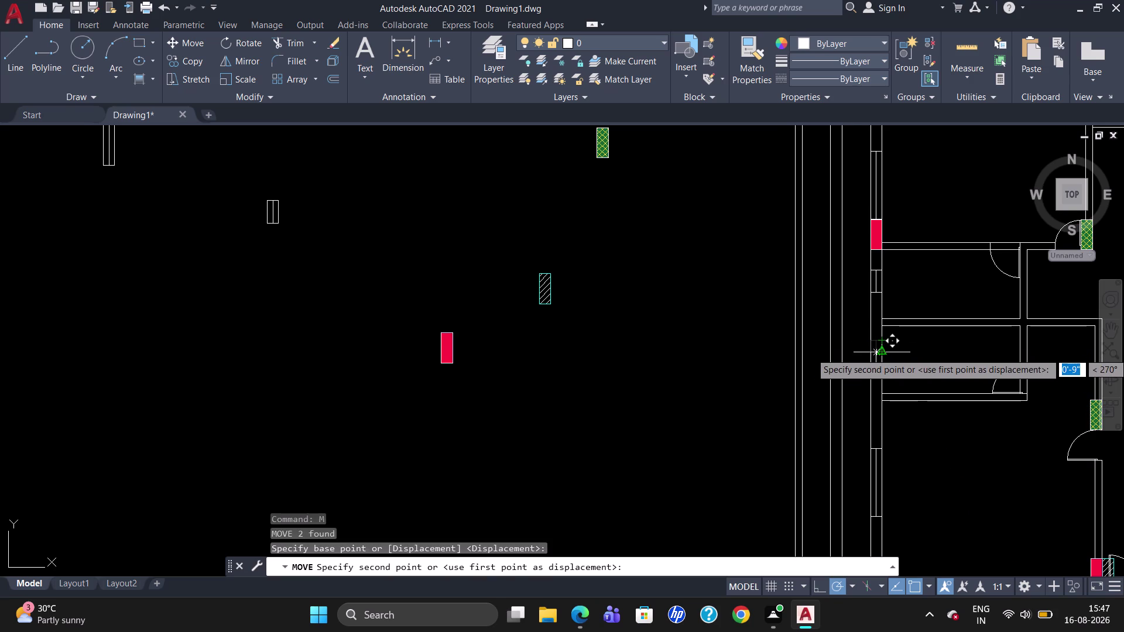
scroll(up, 3)
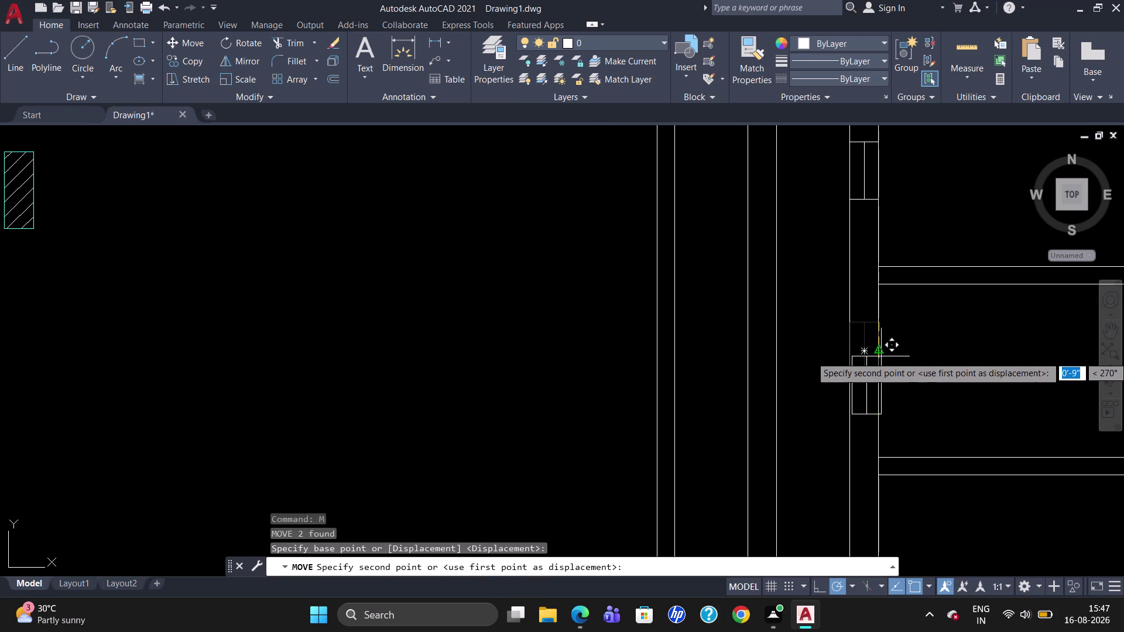
click(879, 357)
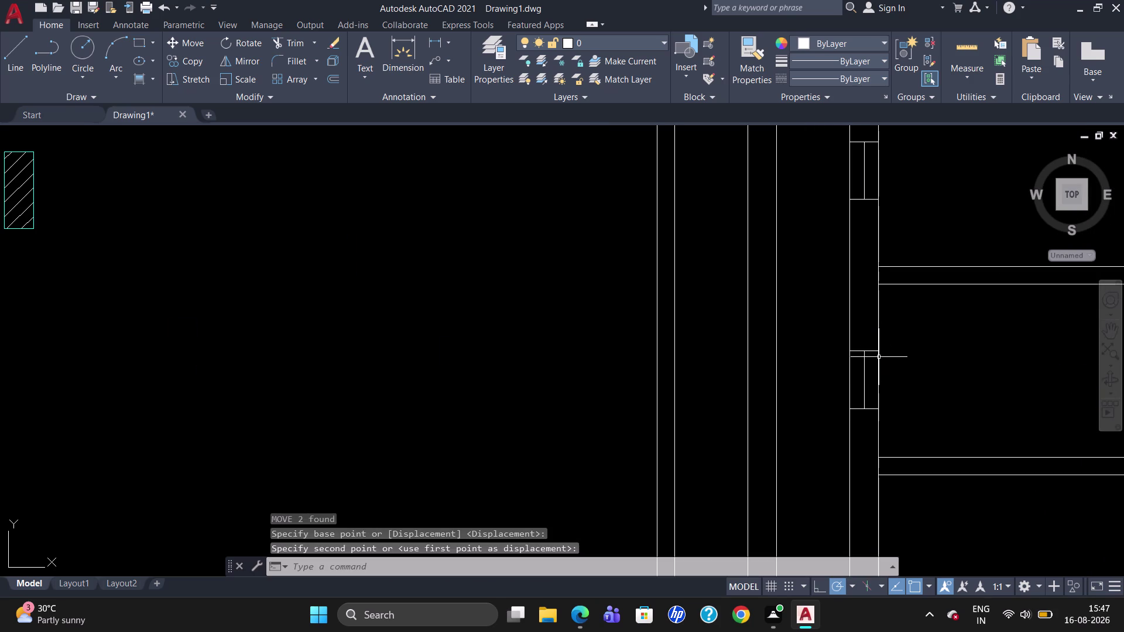
scroll(down, 3)
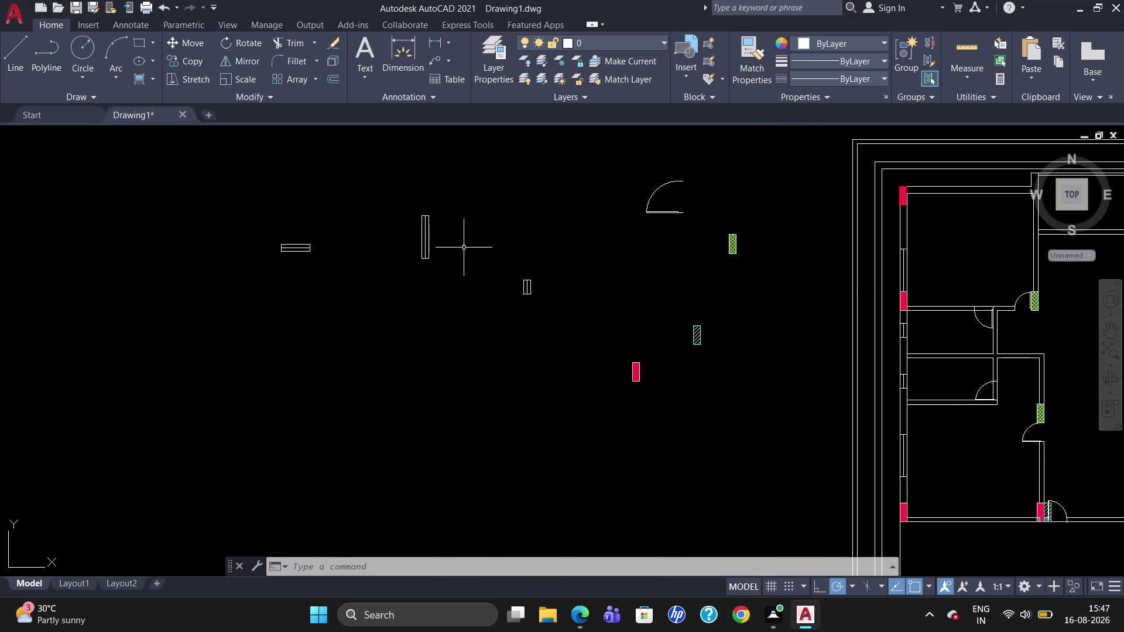
Rotate the tall thin window piece left of the plan 90° to lie horizontal.
click(429, 237)
text(RO)
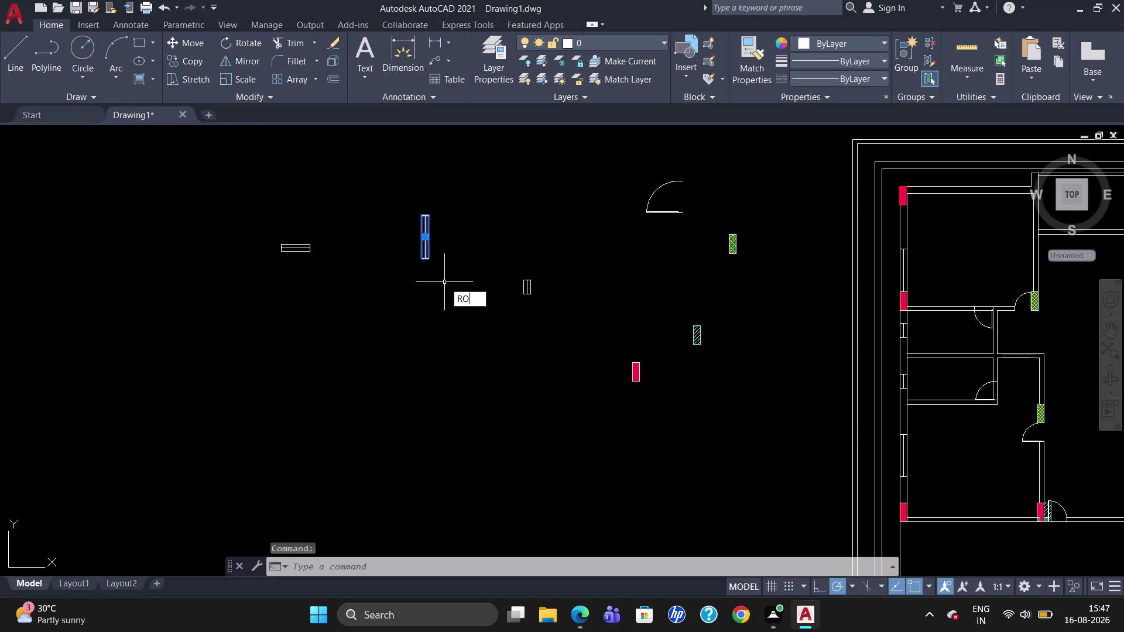
key(Return)
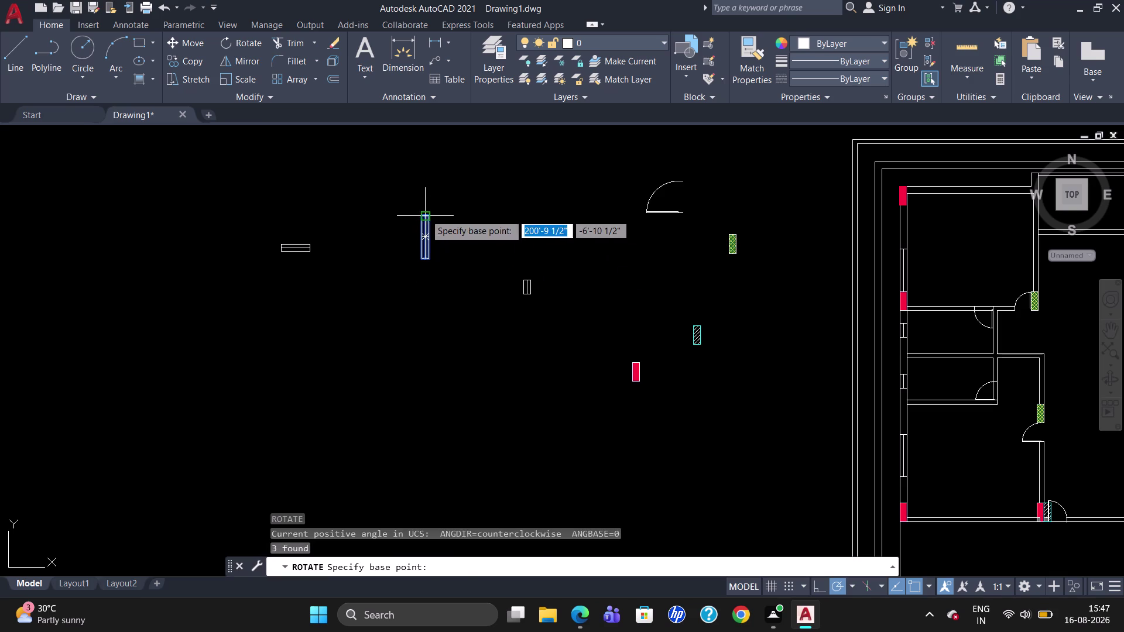
click(425, 214)
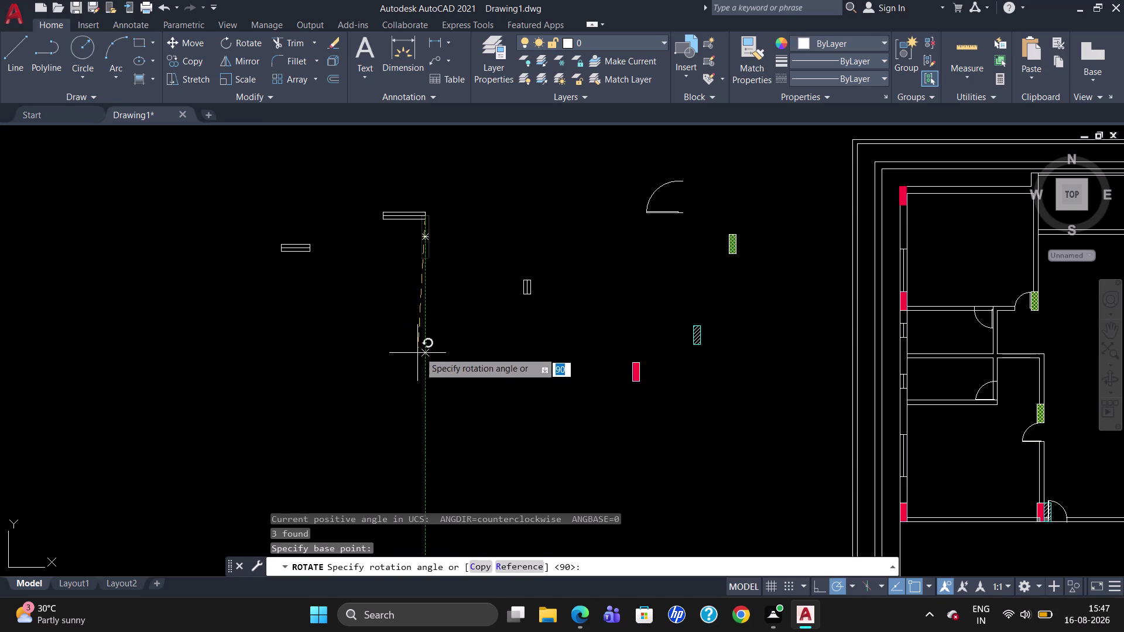
click(423, 350)
Move the horizontal window into the top wall of the upper-left room.
click(411, 212)
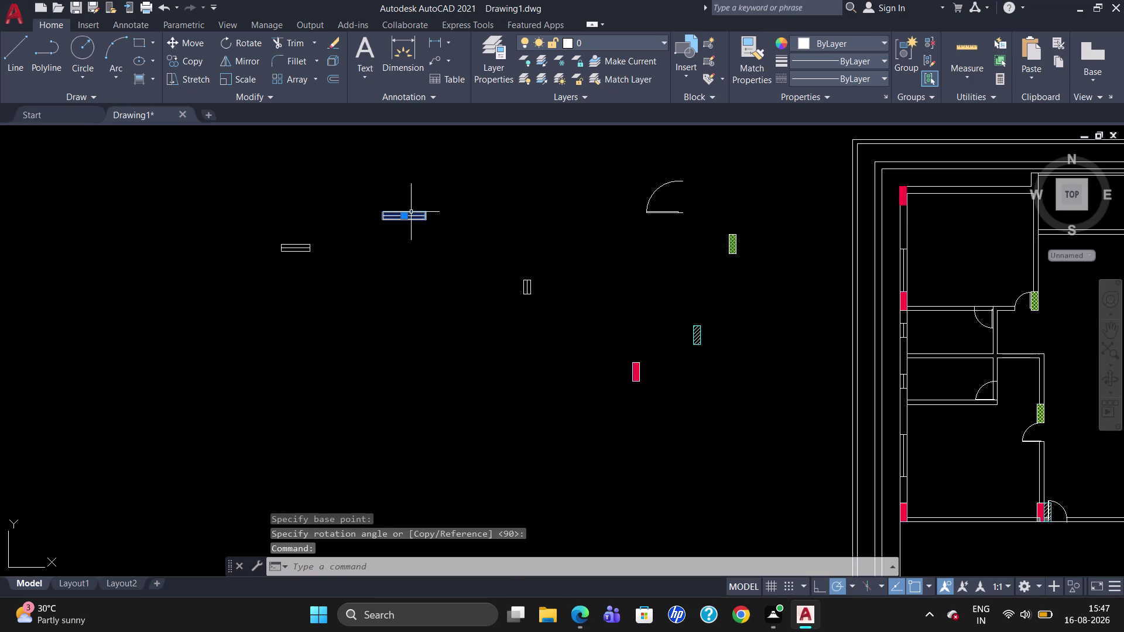
key(m)
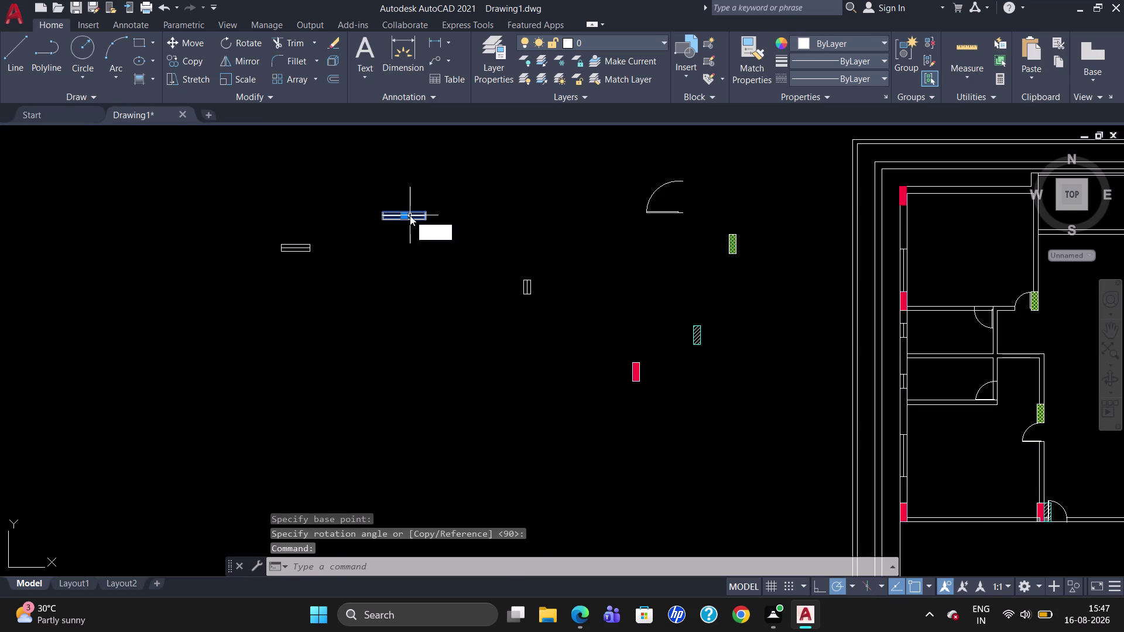
key(Return)
click(410, 215)
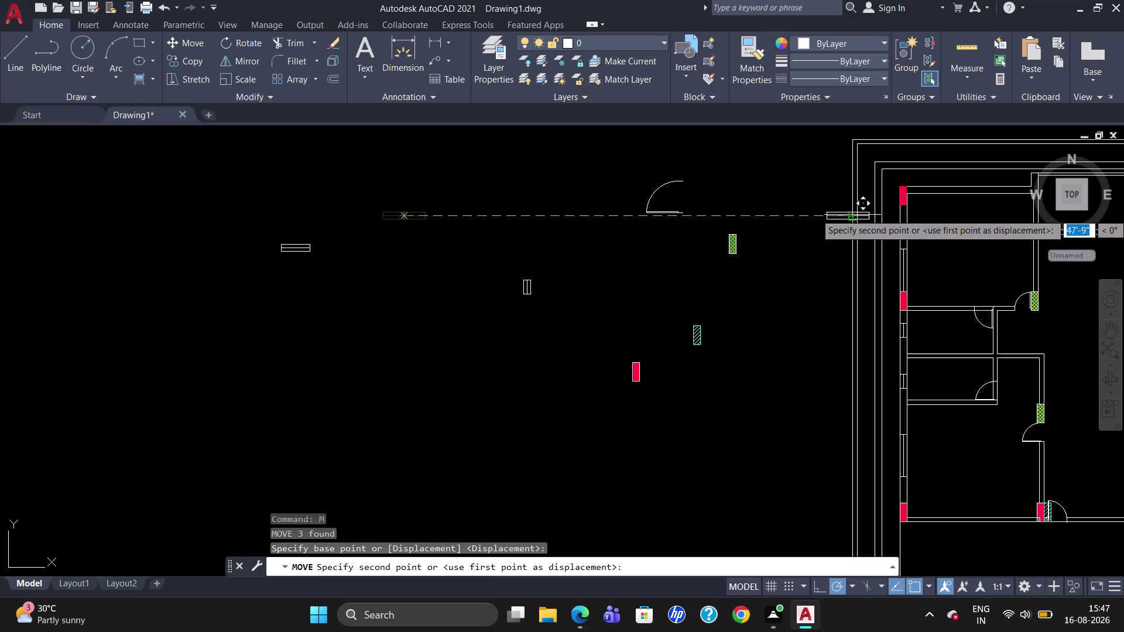
scroll(up, 3)
scroll(down, 3)
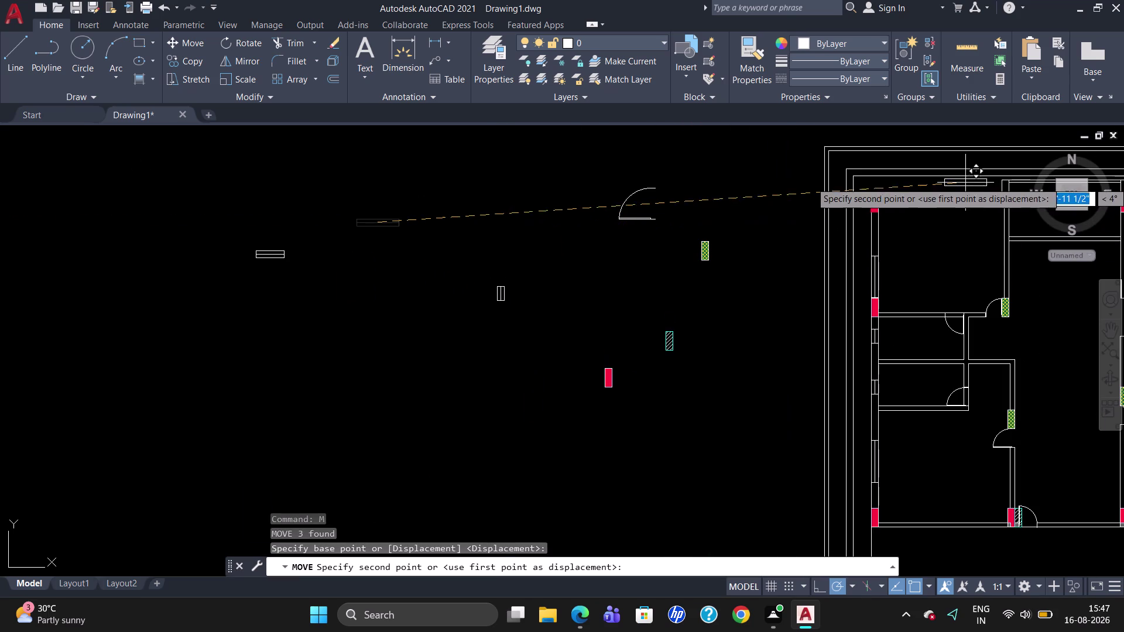
scroll(up, 3)
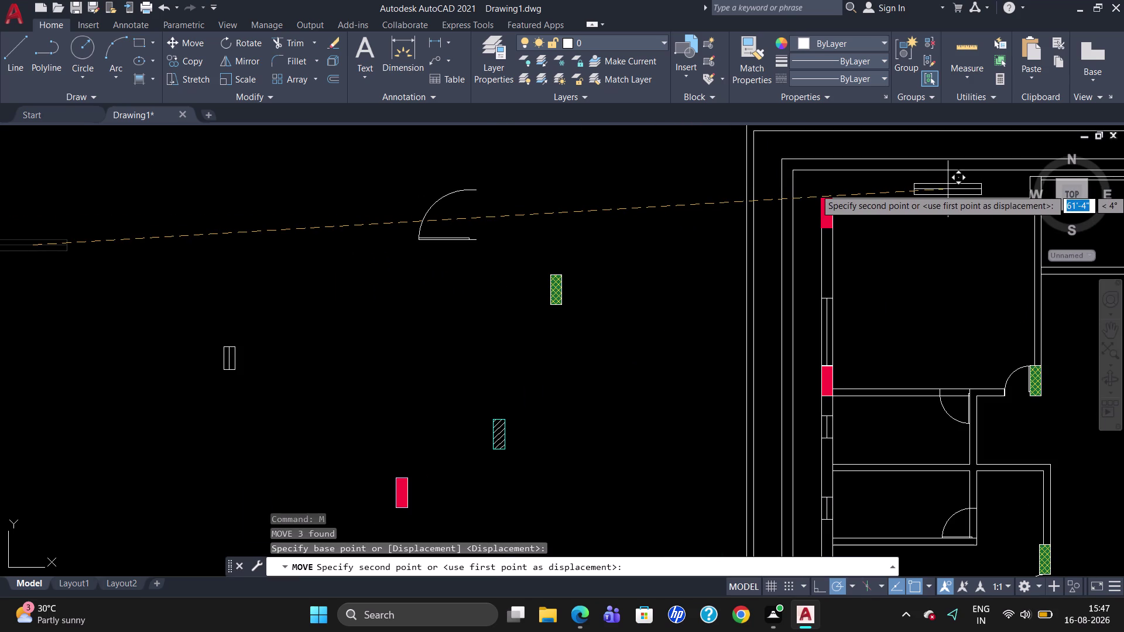
scroll(up, 3)
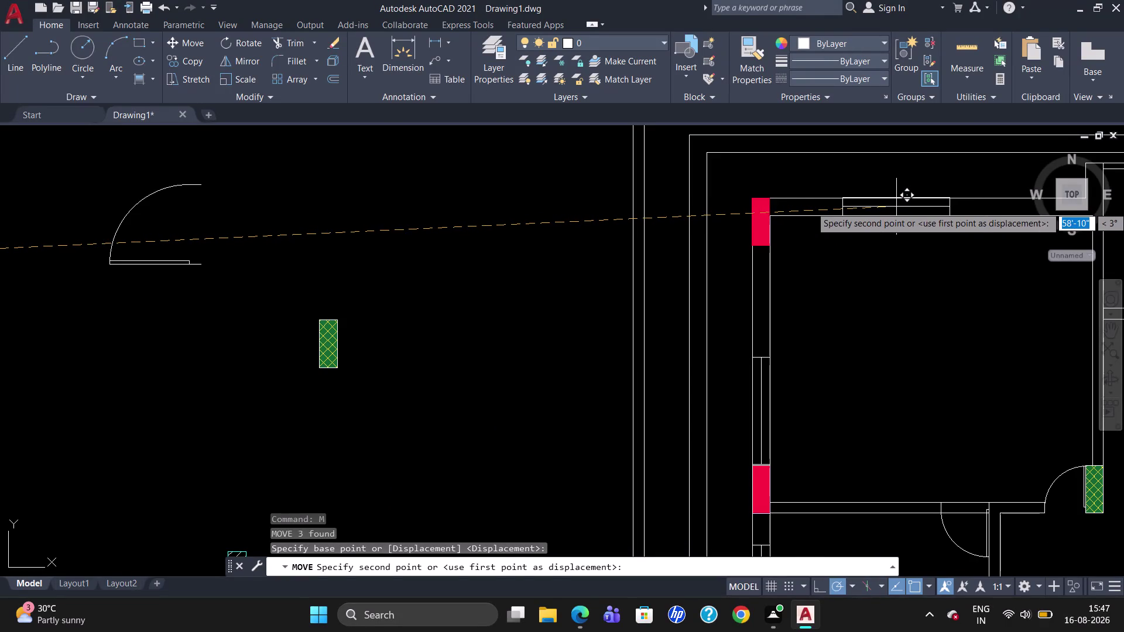
click(897, 207)
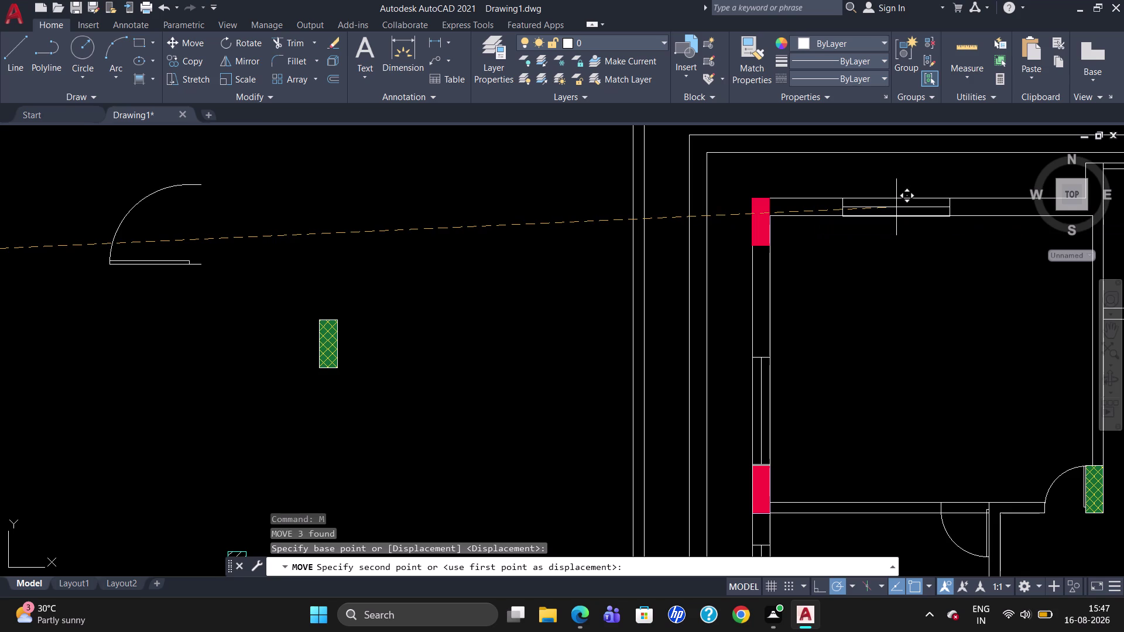
Zoom around the plan and select the window in the top wall.
scroll(down, 3)
scroll(up, 3)
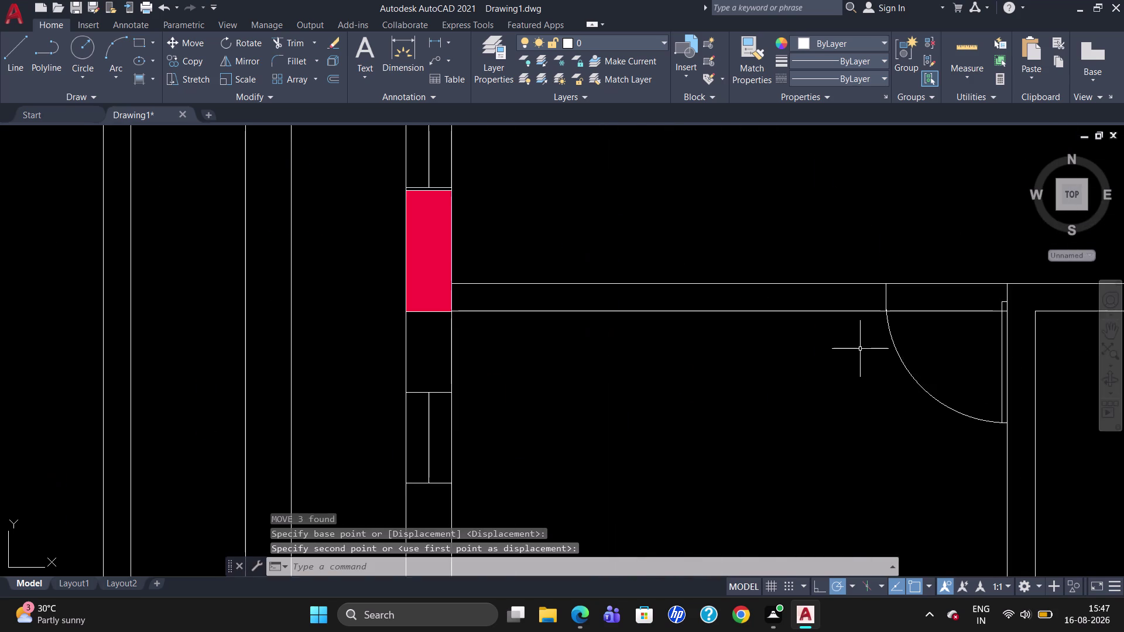
scroll(down, 3)
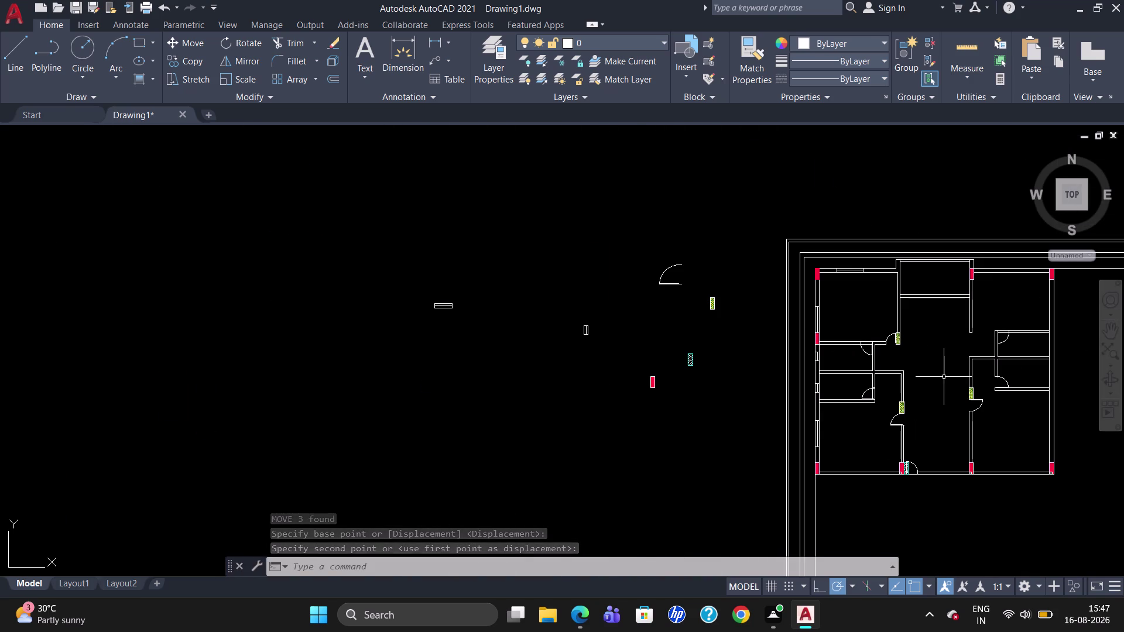
scroll(down, 3)
scroll(up, 3)
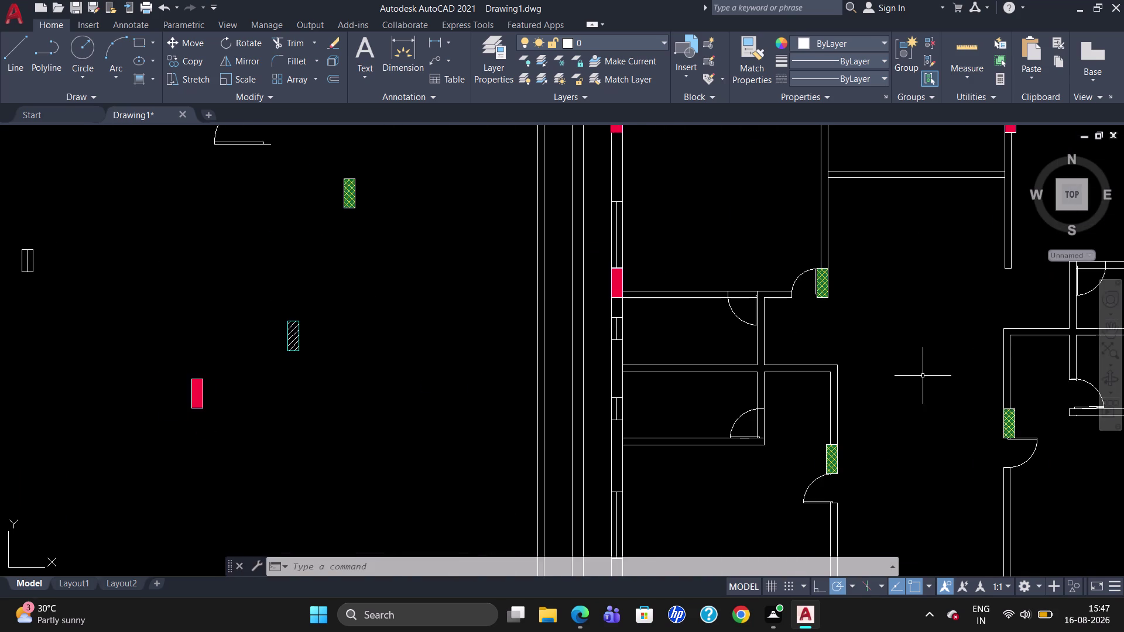
scroll(down, 3)
scroll(up, 3)
scroll(down, 3)
scroll(up, 3)
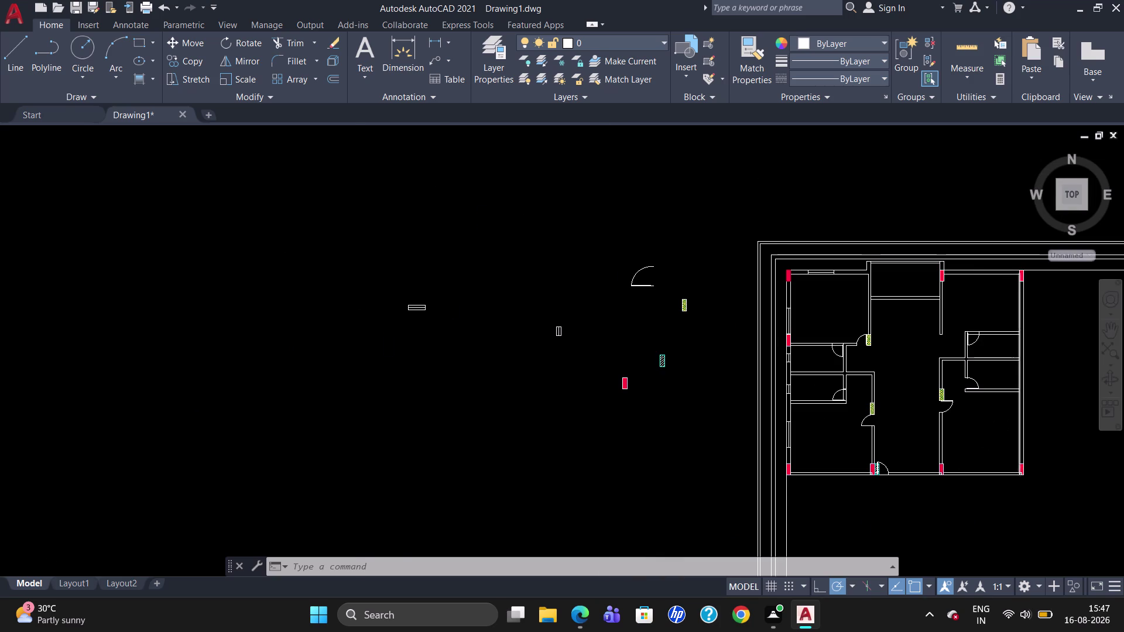
scroll(up, 3)
scroll(down, 3)
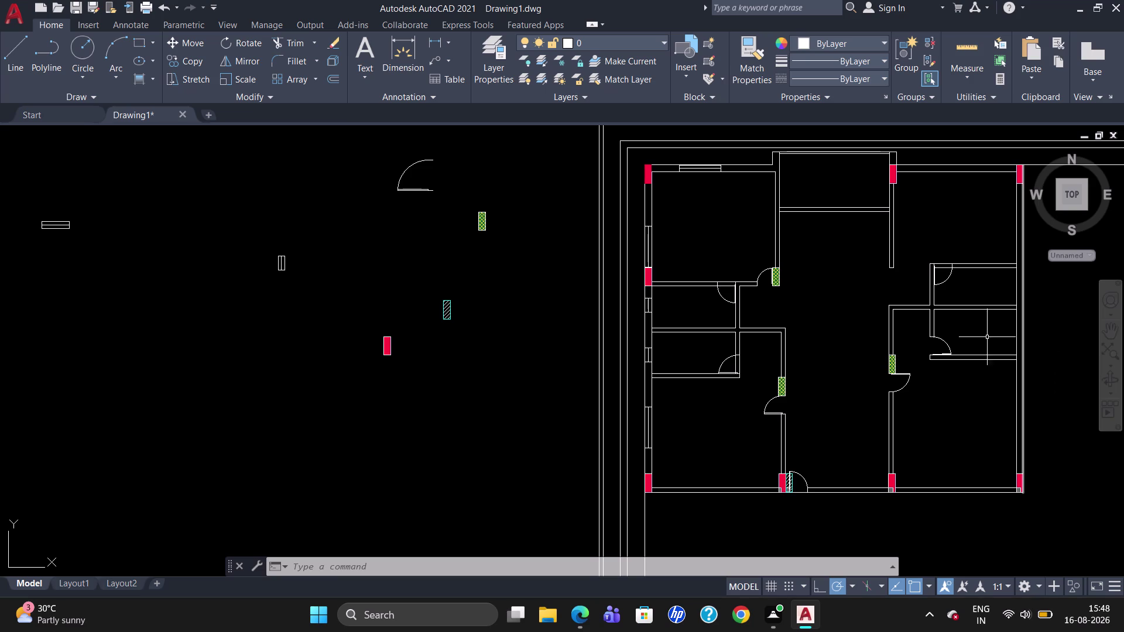
click(698, 165)
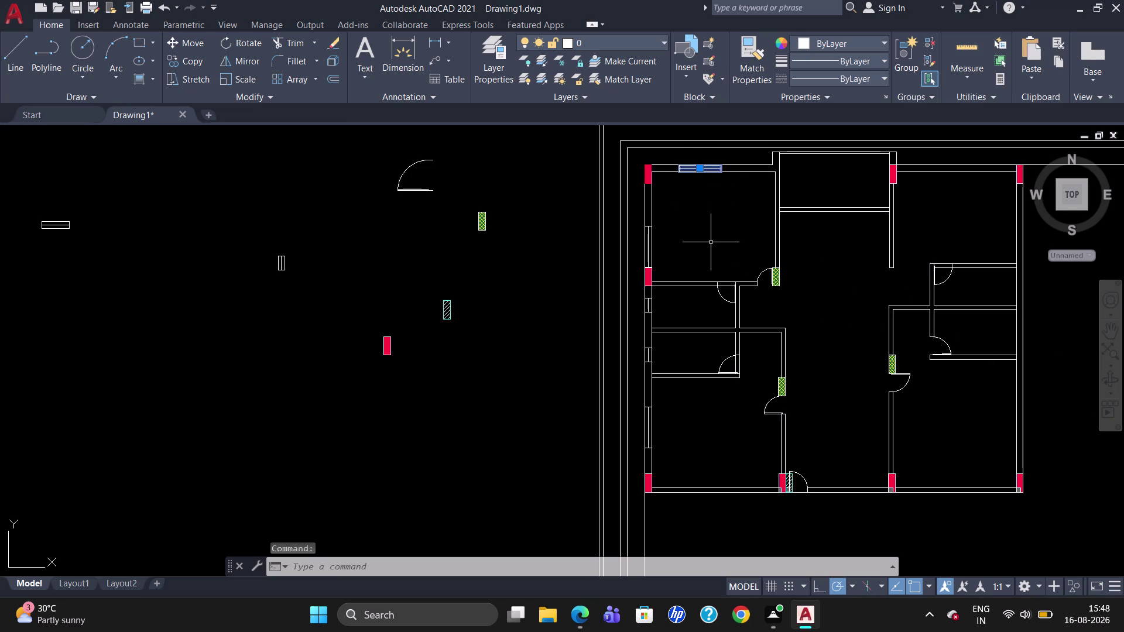
Start copying the top-wall window, then cancel the copy.
text(CO)
key(Return)
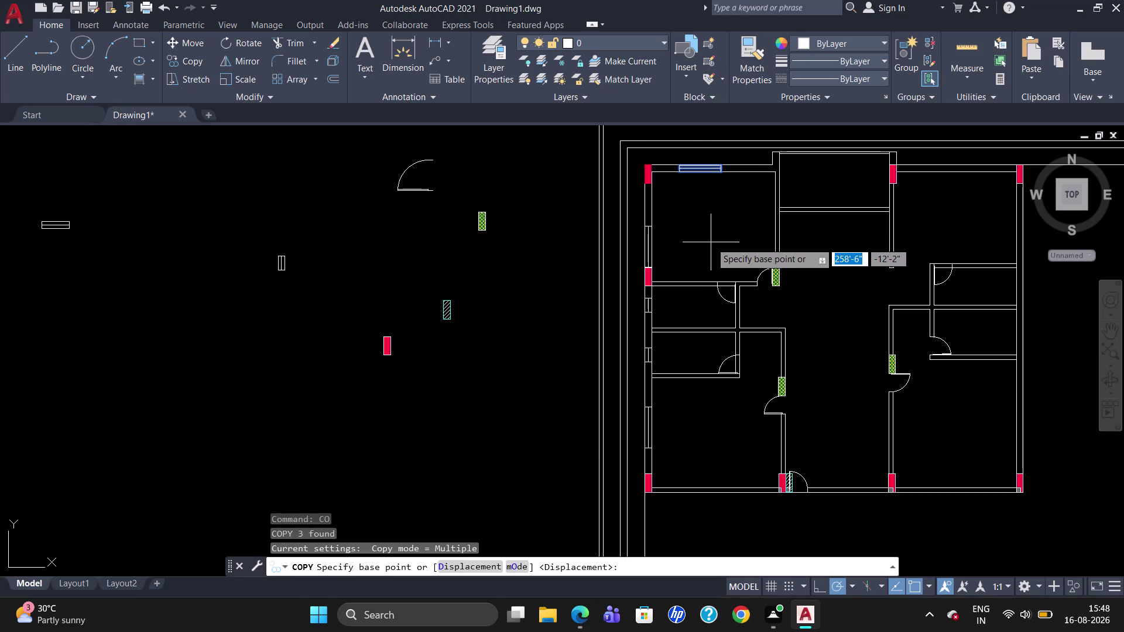
click(694, 166)
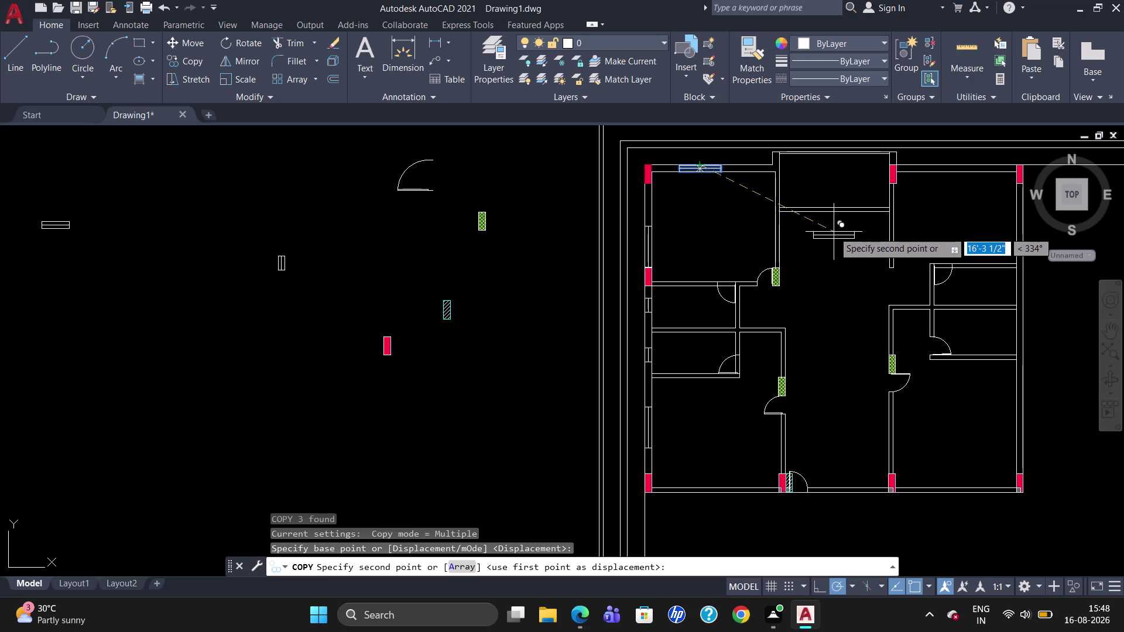
key(Escape)
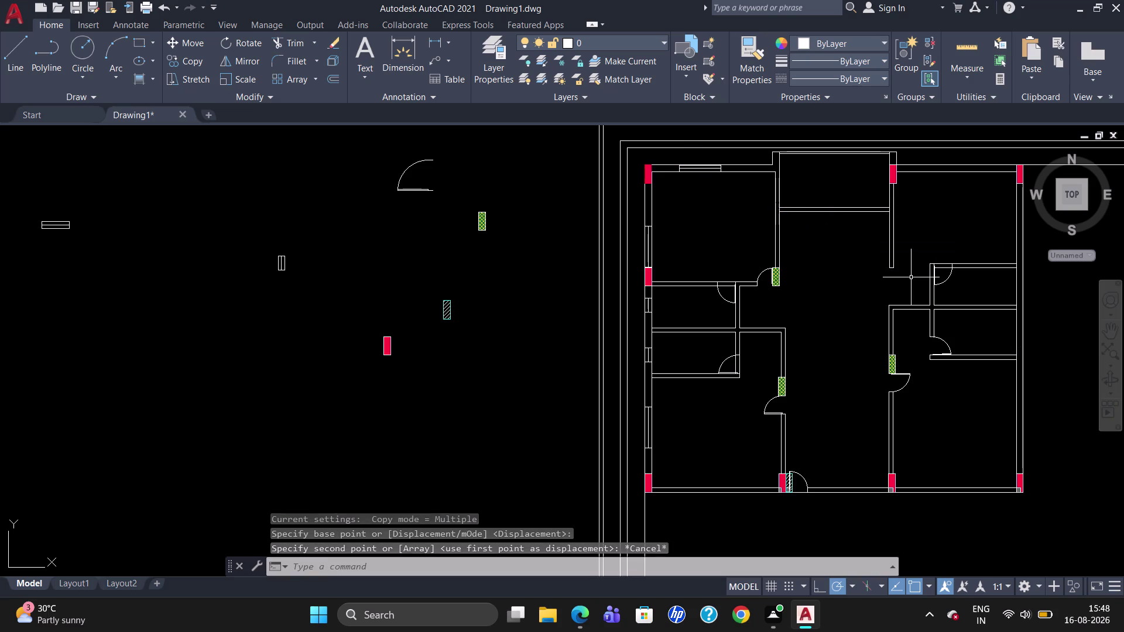
scroll(down, 3)
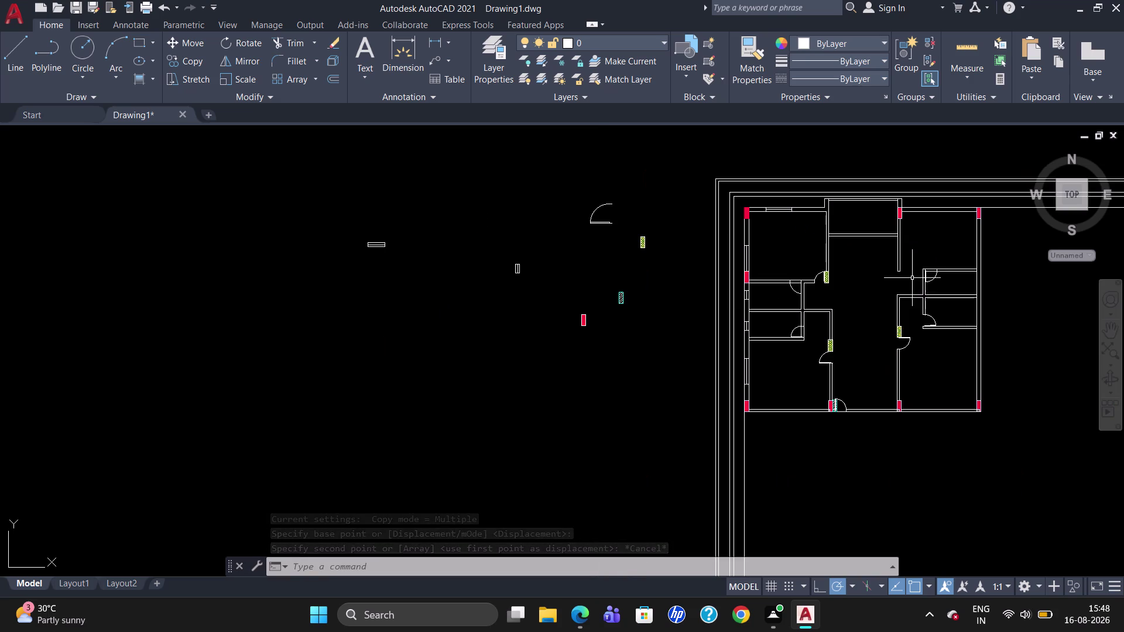
scroll(up, 3)
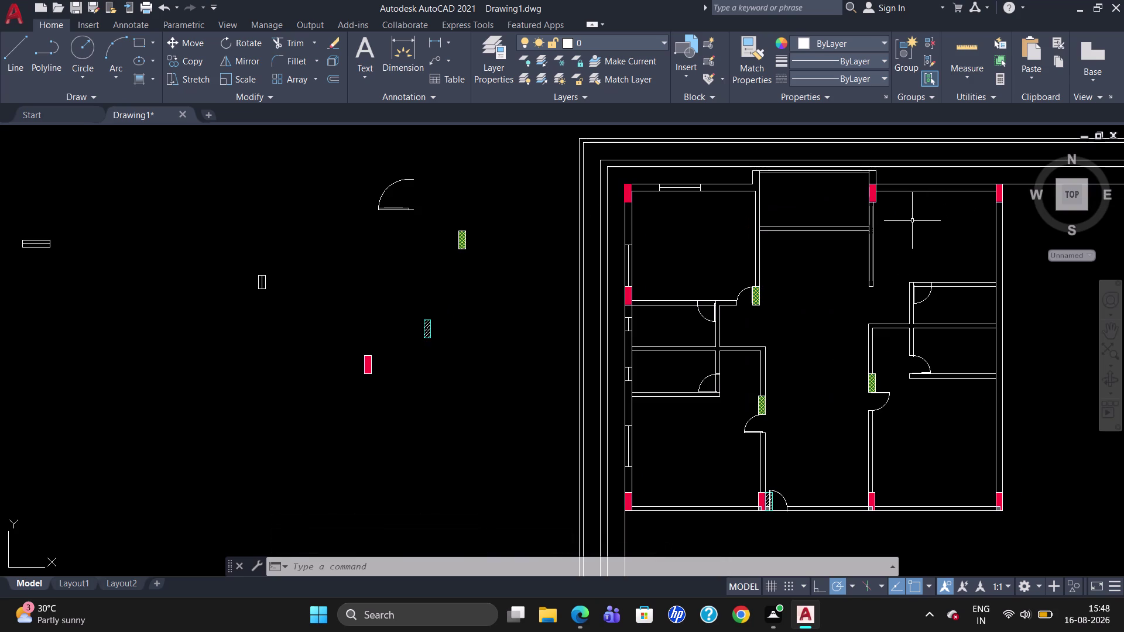
Copy the spare window from left of the plan into the upper-right room's top wall.
click(29, 242)
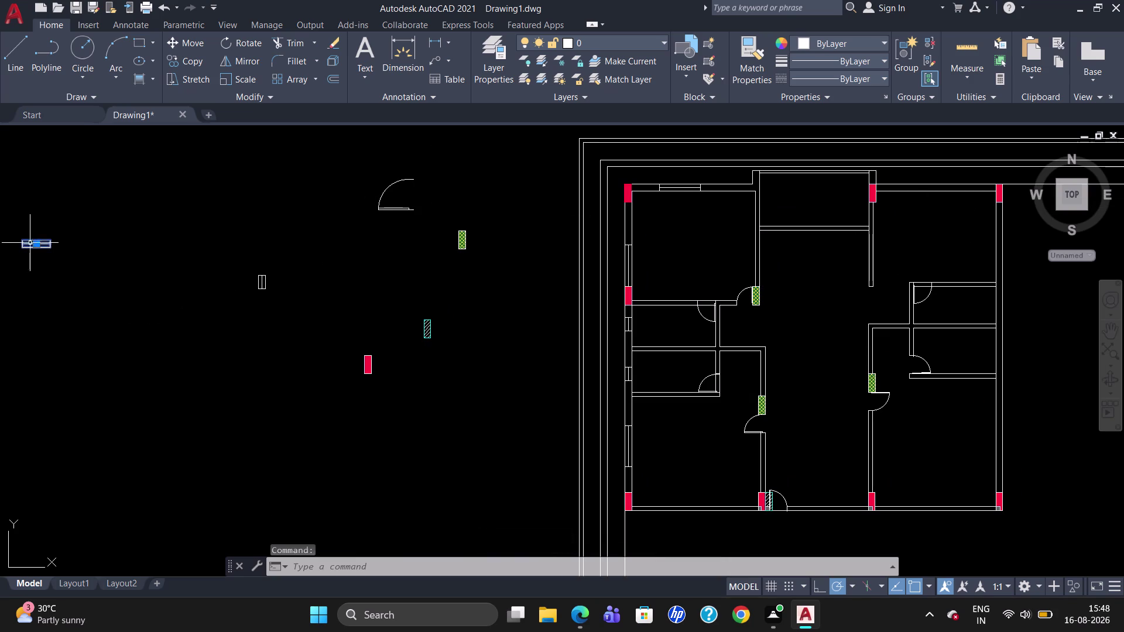
text(CO)
key(Return)
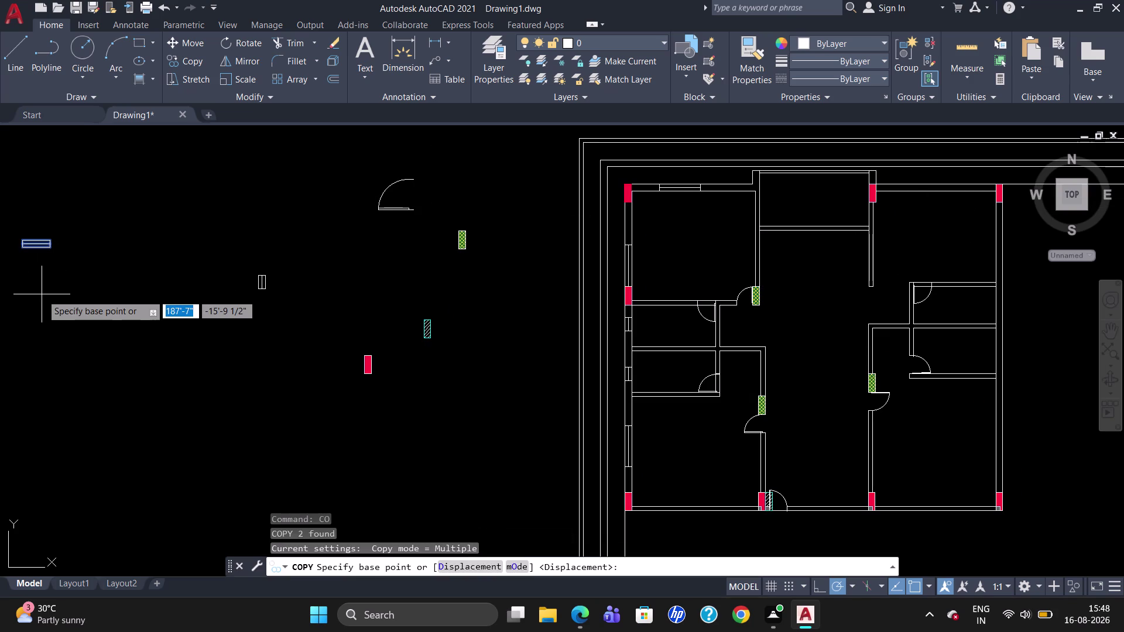
click(50, 237)
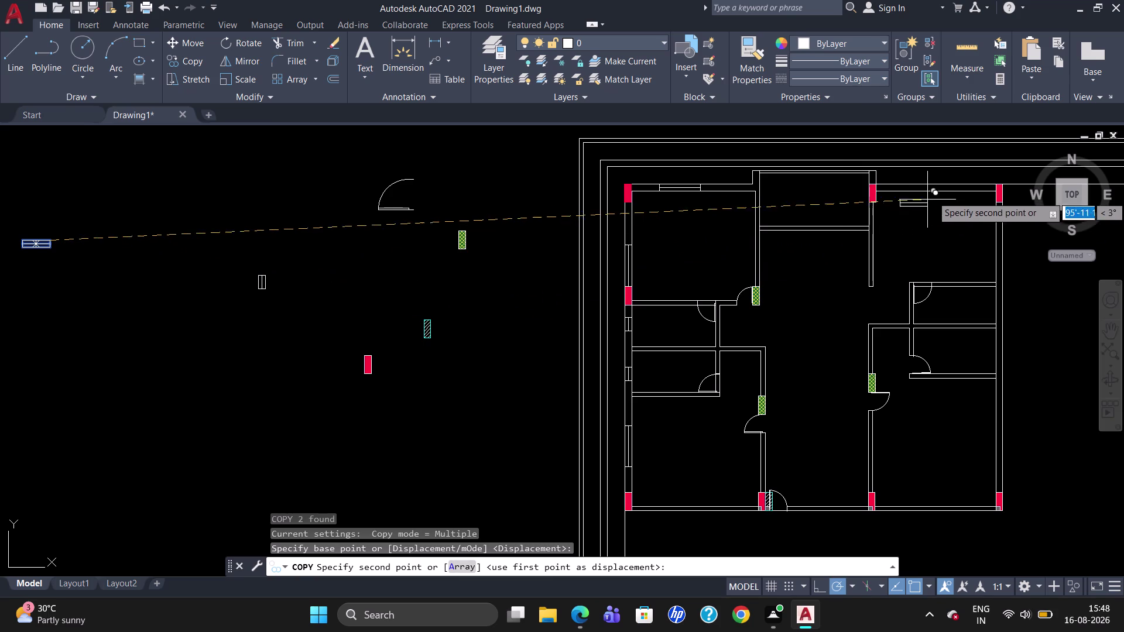
scroll(up, 3)
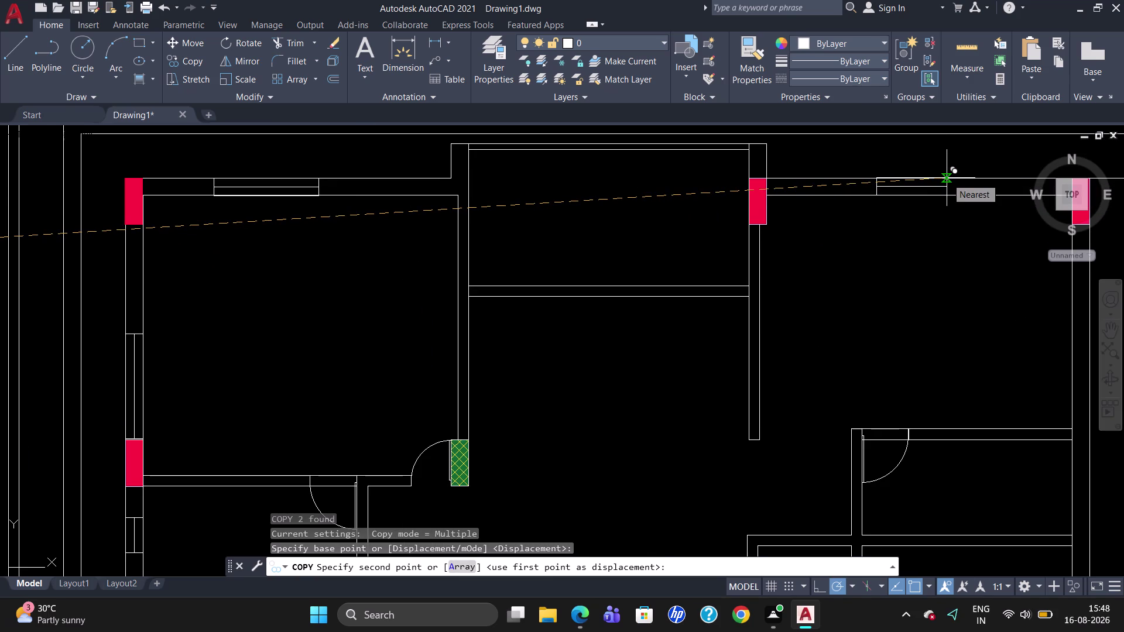
click(946, 178)
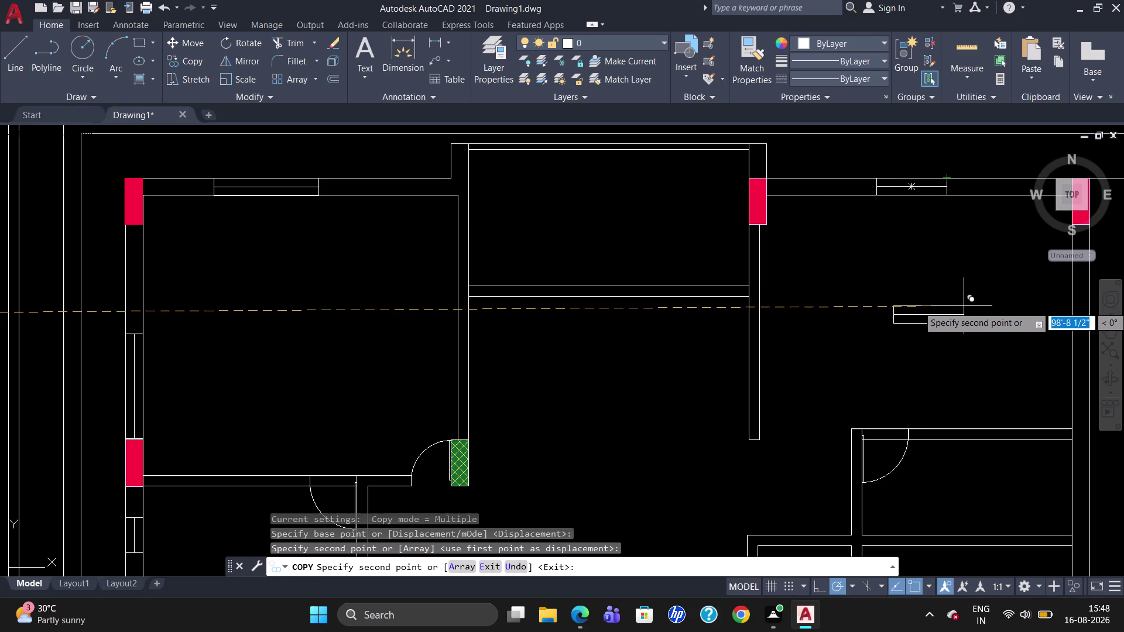
key(Escape)
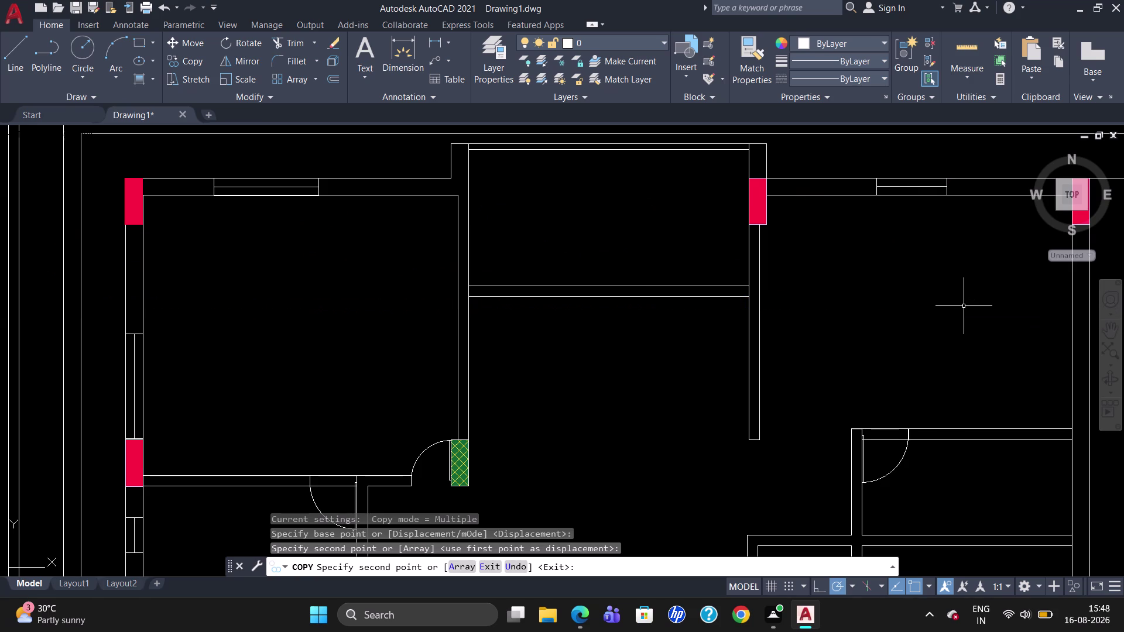
scroll(down, 3)
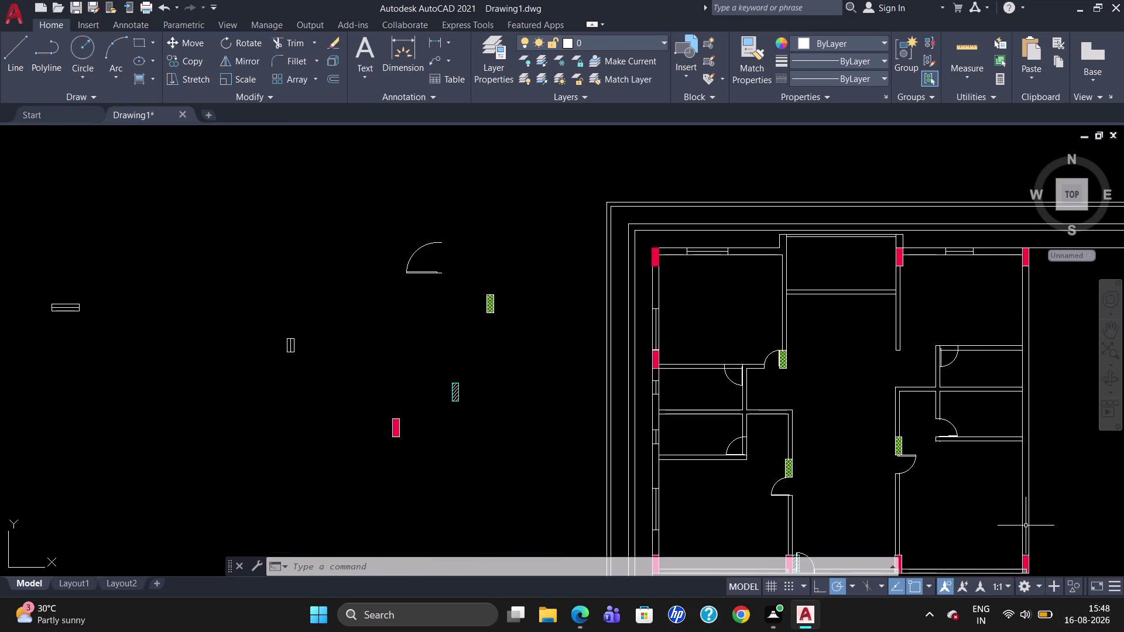
click(655, 503)
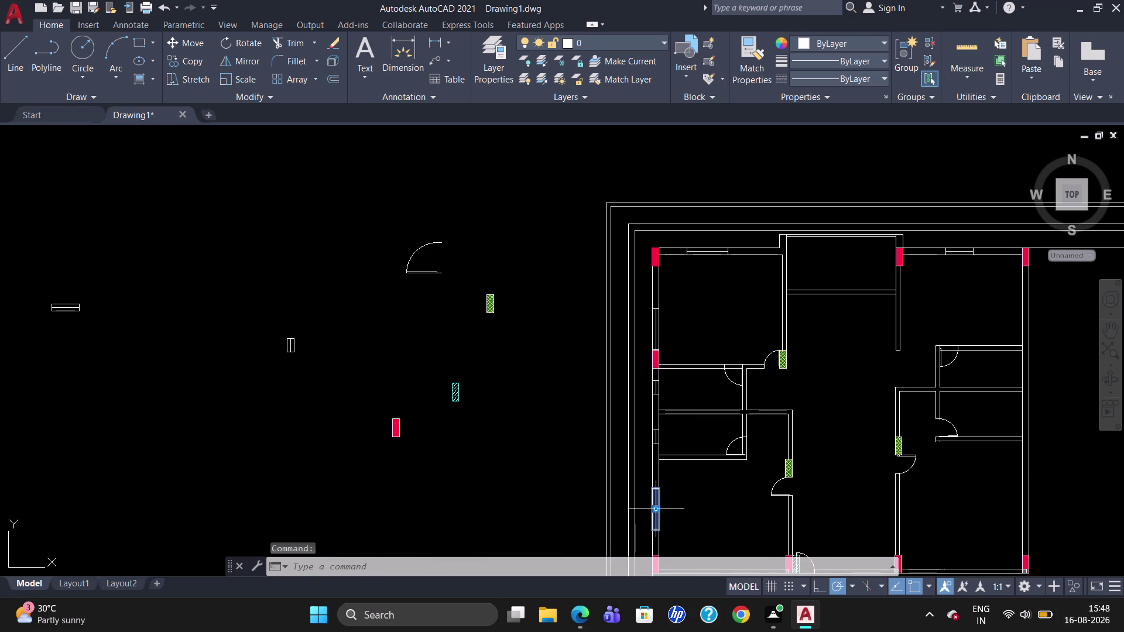
Begin copying the lower-left-wall window, then cancel.
text(CO)
key(Return)
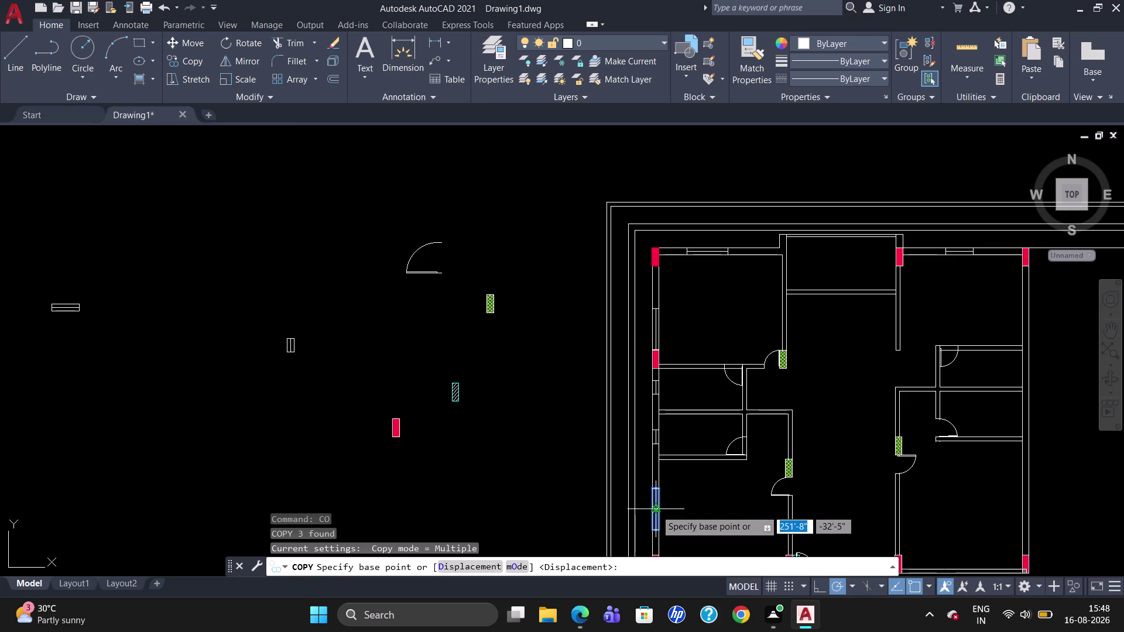
click(655, 510)
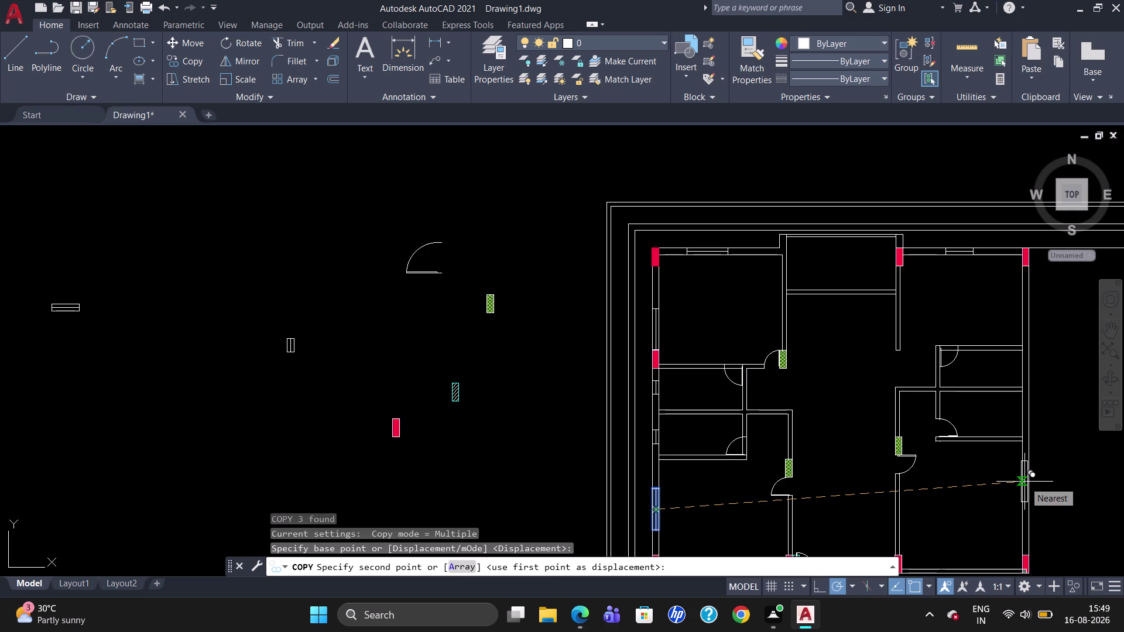
key(Escape)
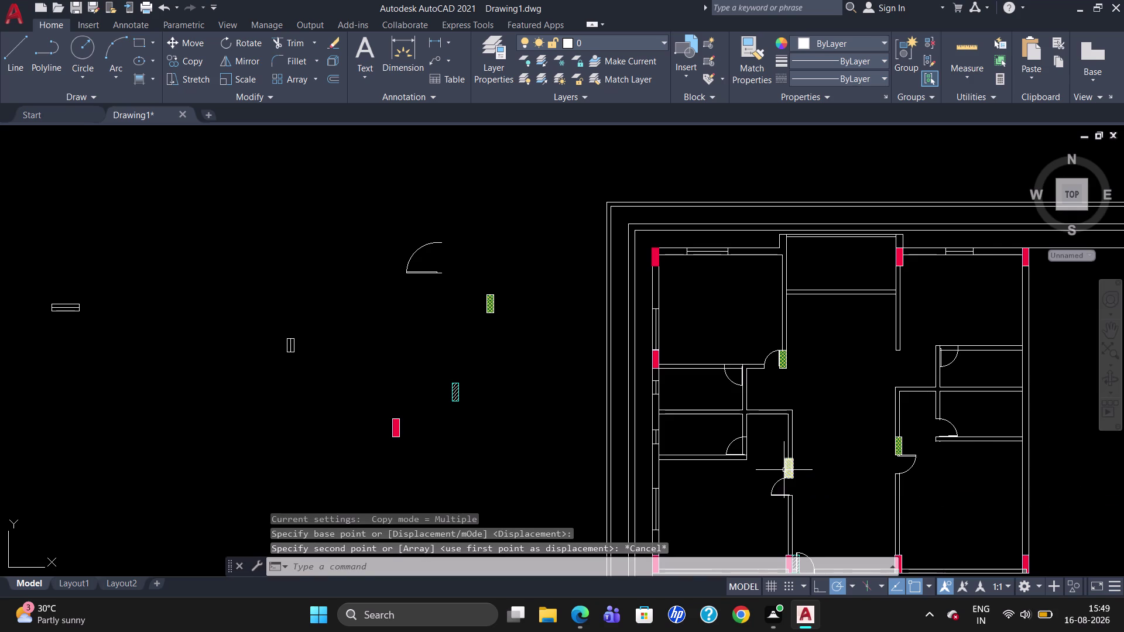
Copy the green hatched pier beside the central door into the right outer wall.
click(784, 470)
text(CO)
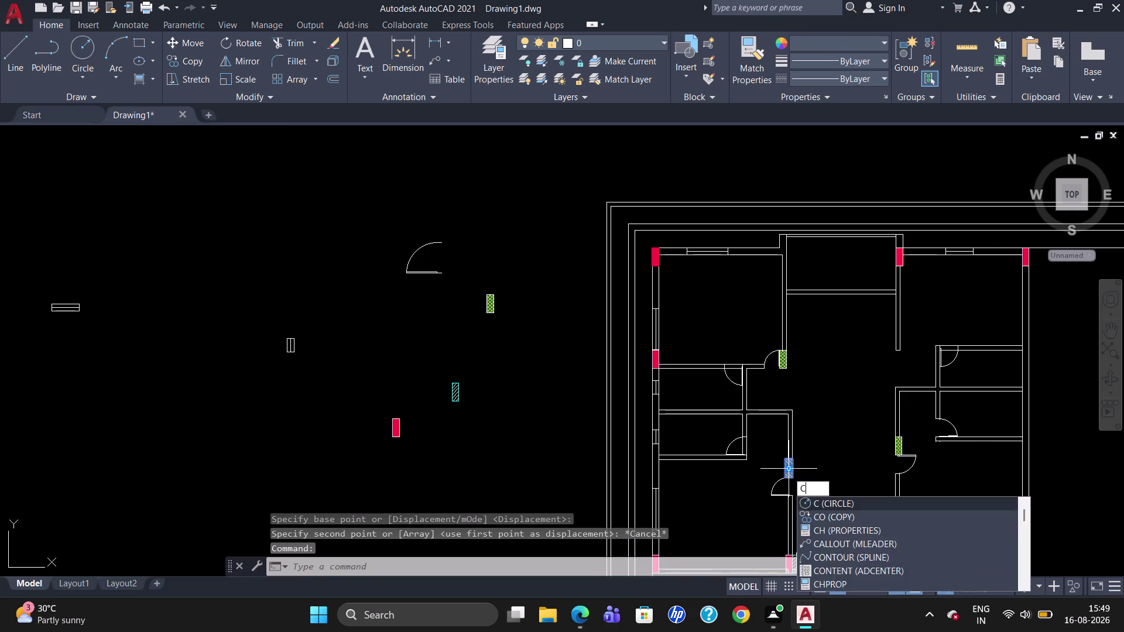
key(Return)
click(794, 463)
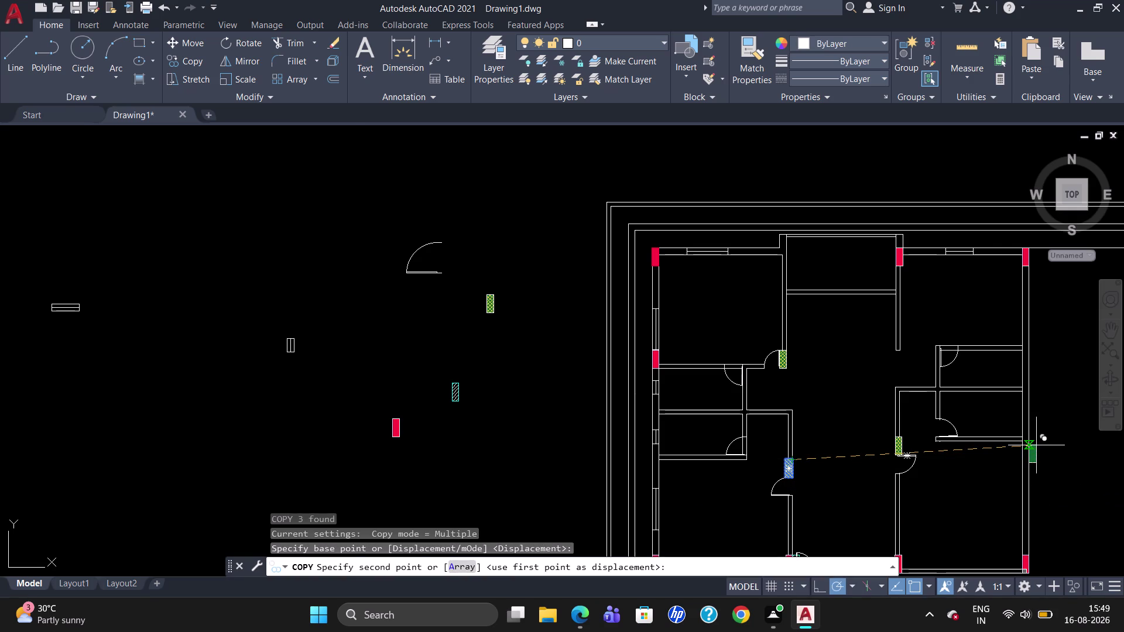
scroll(up, 3)
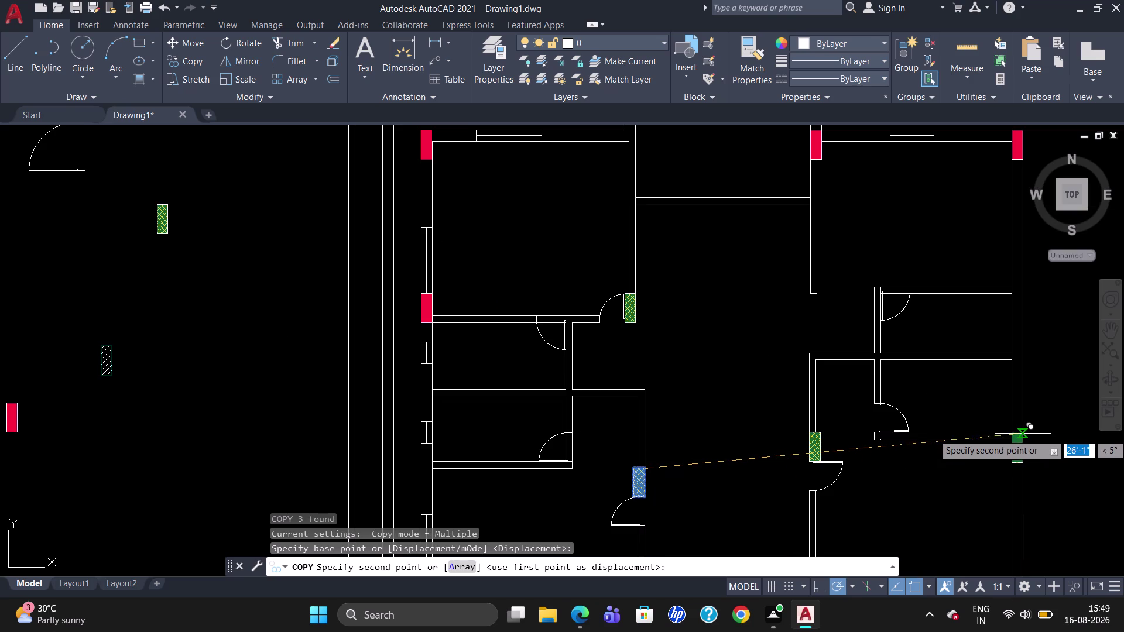
click(1023, 433)
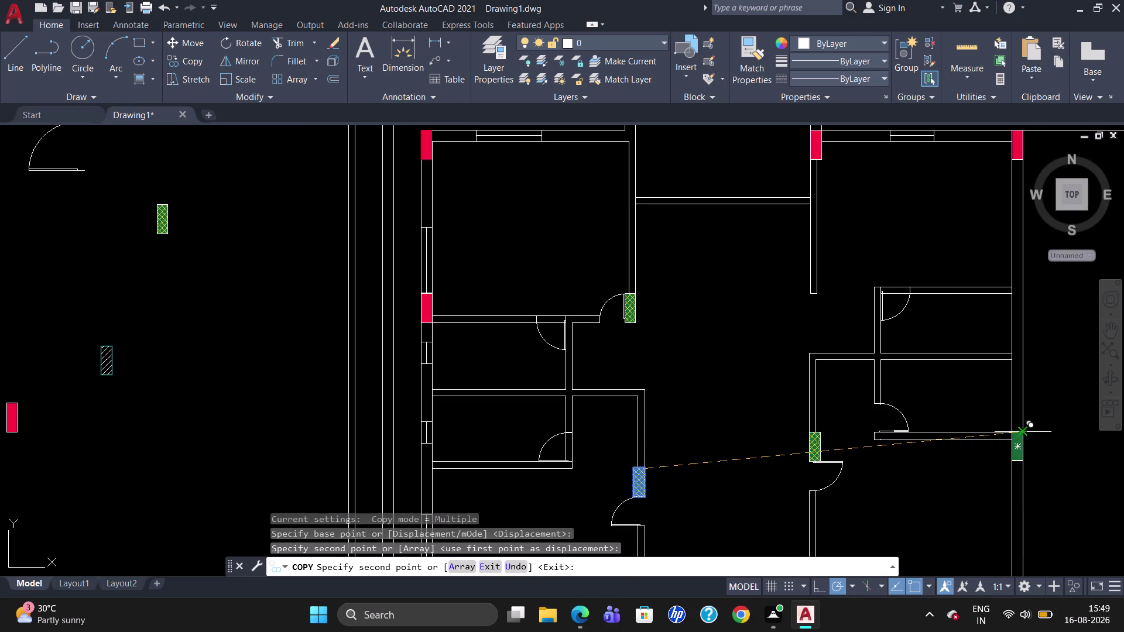
key(Escape)
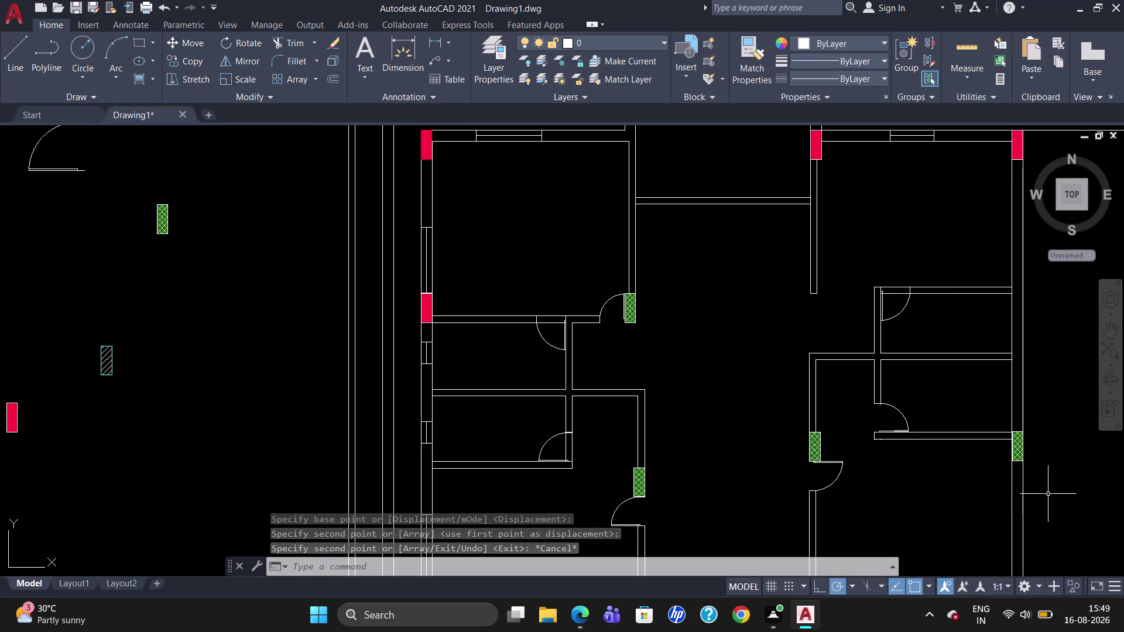
Copy a small window from the left outer wall onto the right outer wall.
scroll(down, 3)
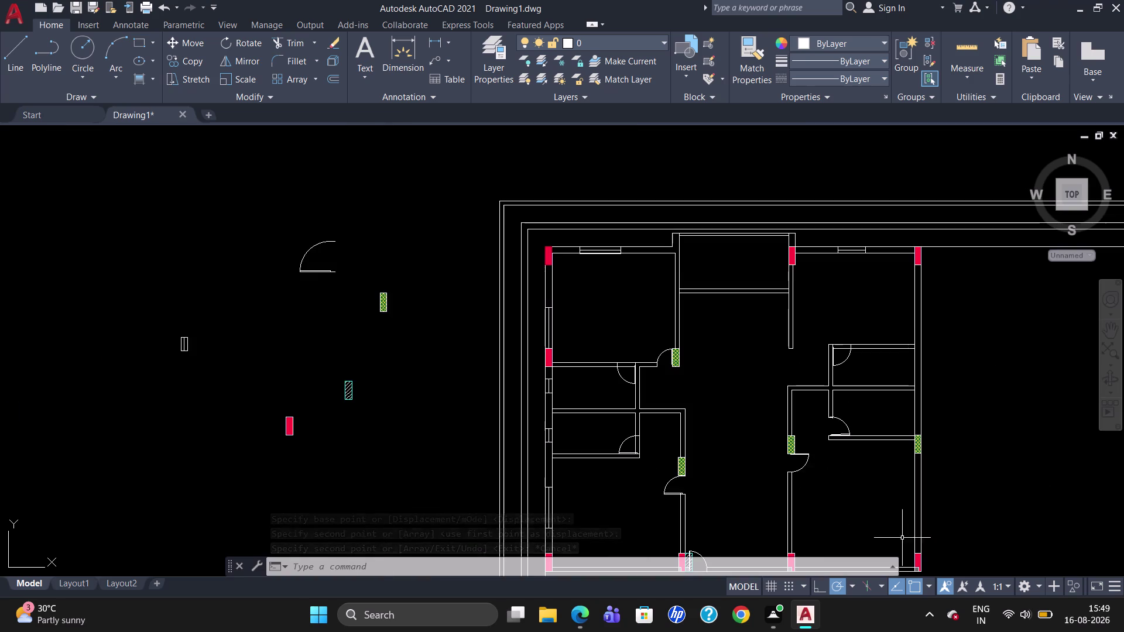
scroll(up, 3)
scroll(down, 3)
scroll(up, 3)
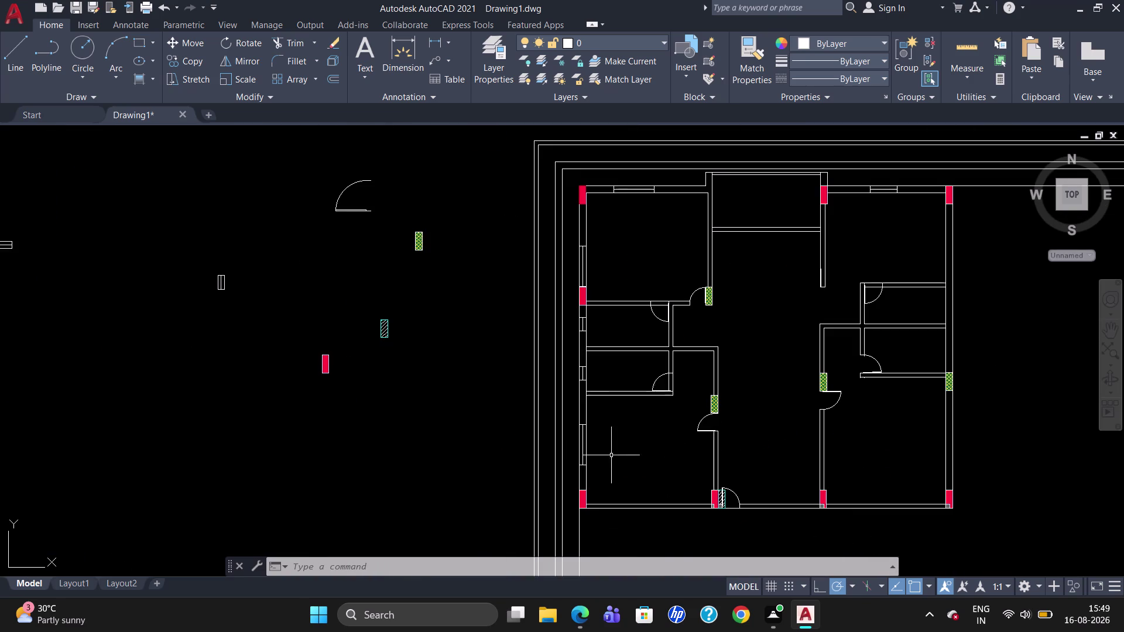
click(583, 447)
text(C)
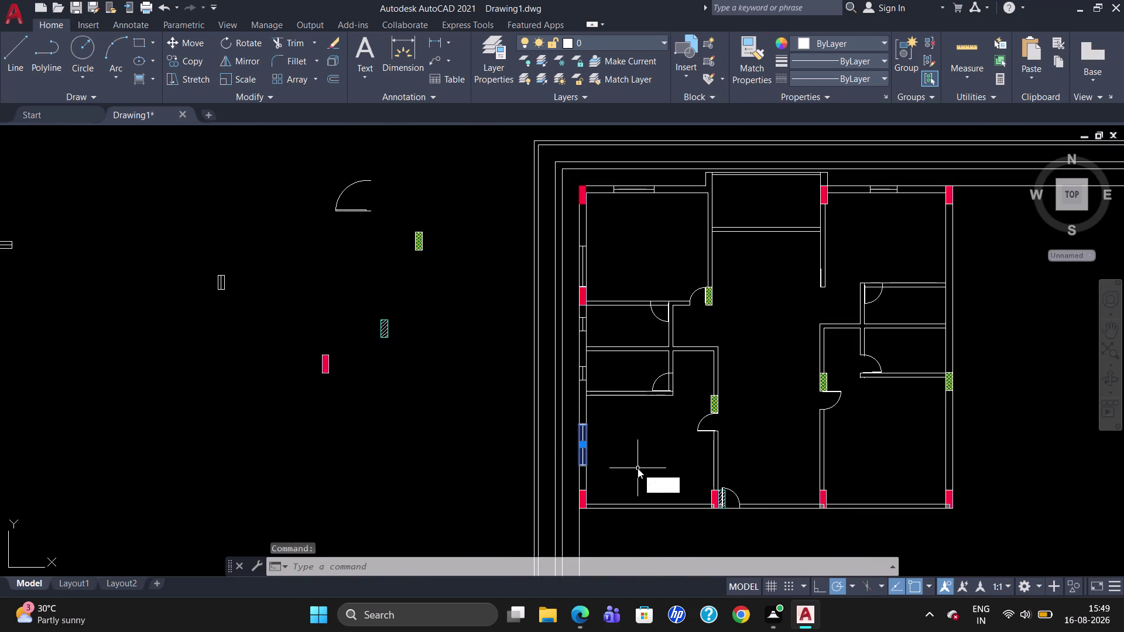
text(O)
key(Return)
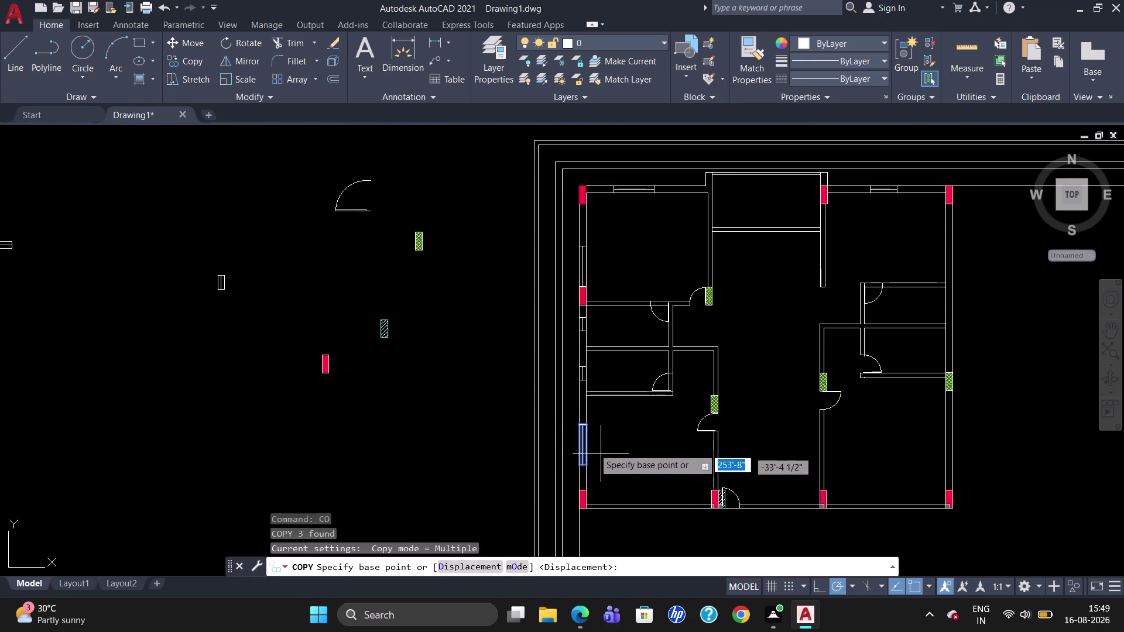
click(586, 426)
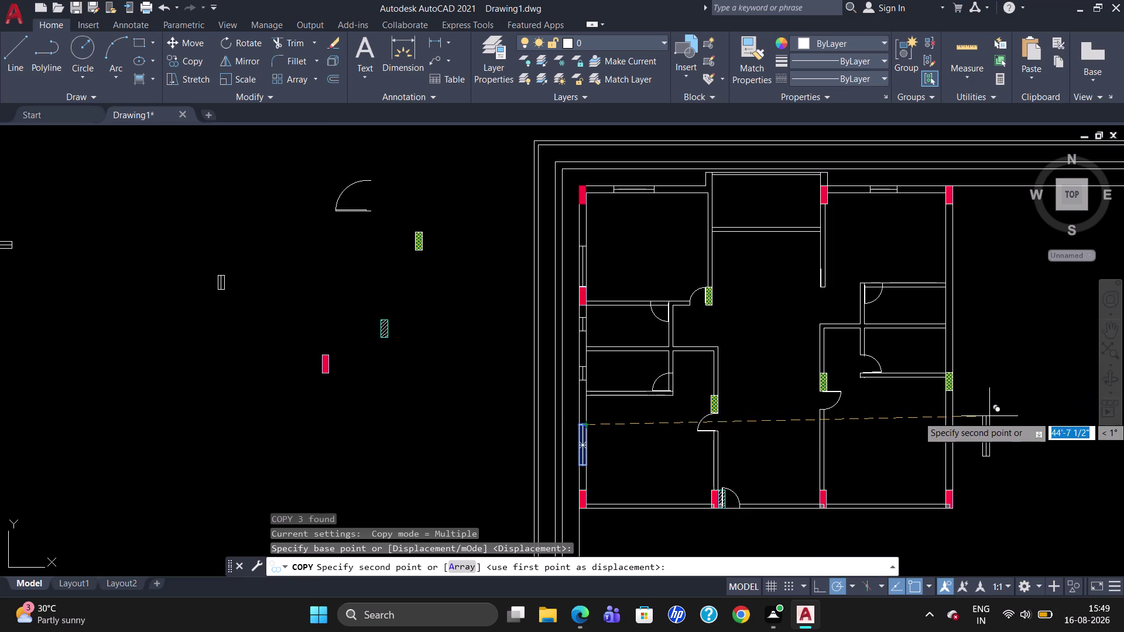
scroll(up, 3)
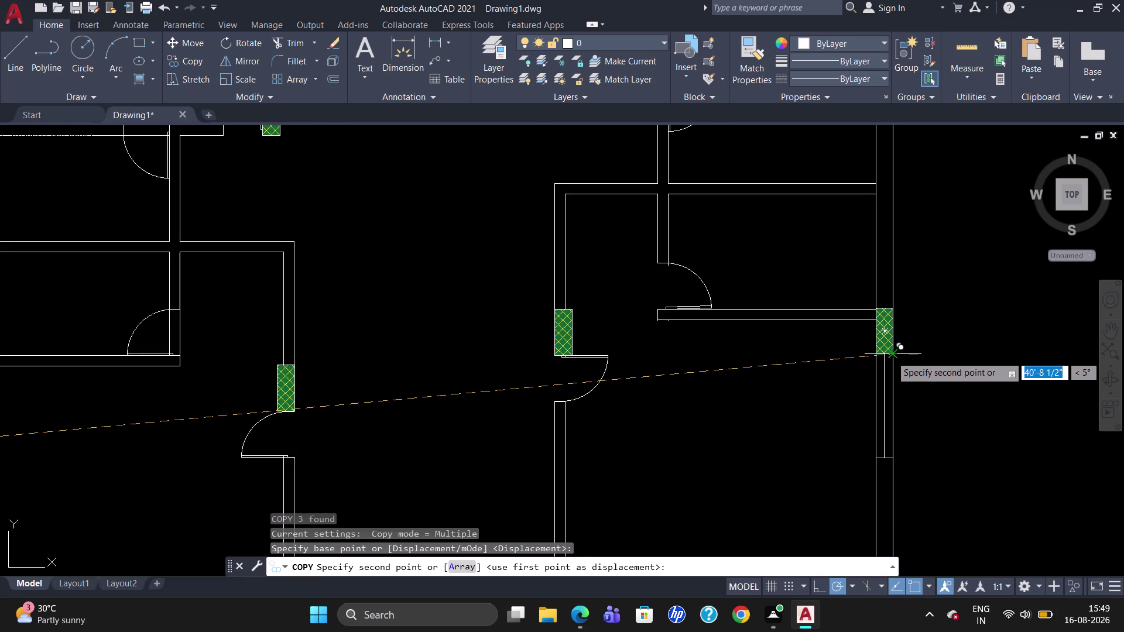
click(891, 356)
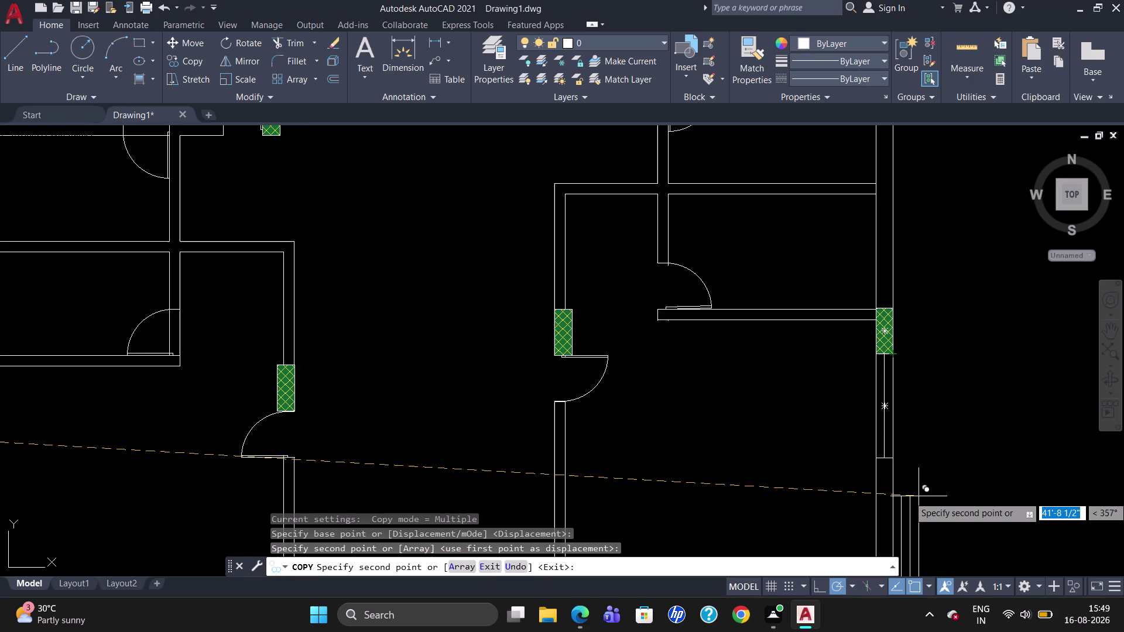
key(Escape)
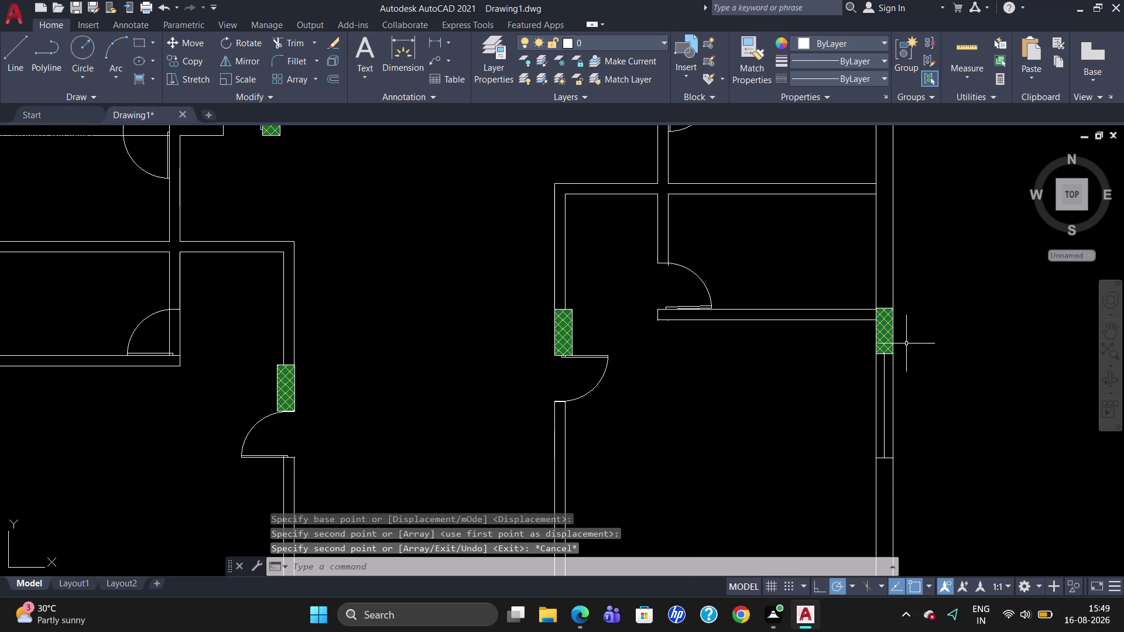
scroll(down, 3)
scroll(up, 3)
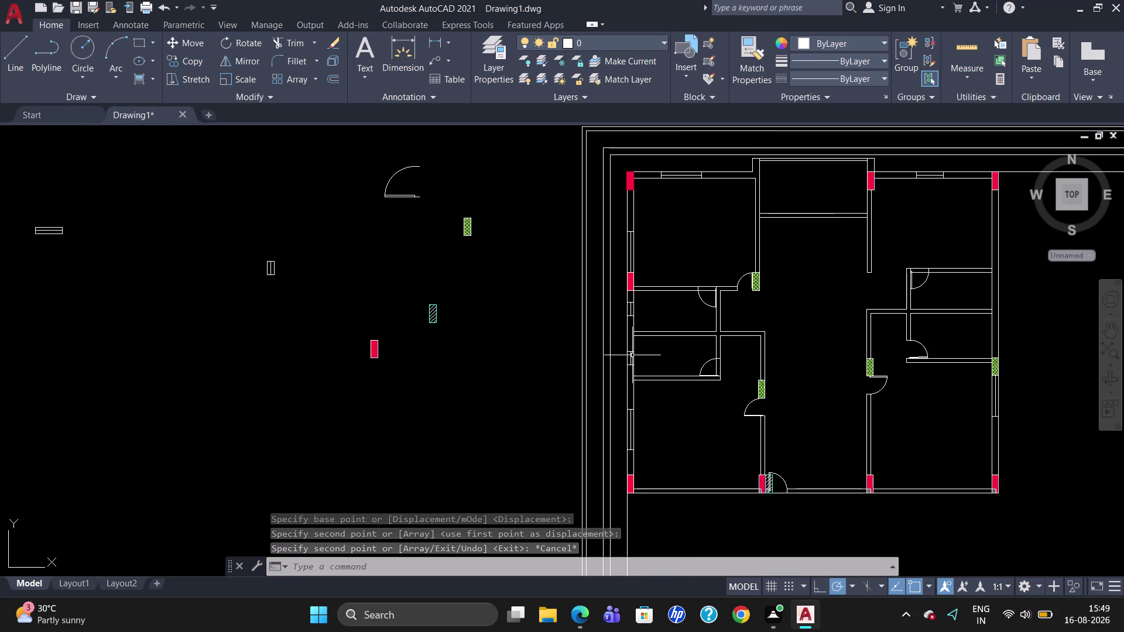
Copy another left-wall window to two positions along the right outer wall.
click(631, 359)
text(C)
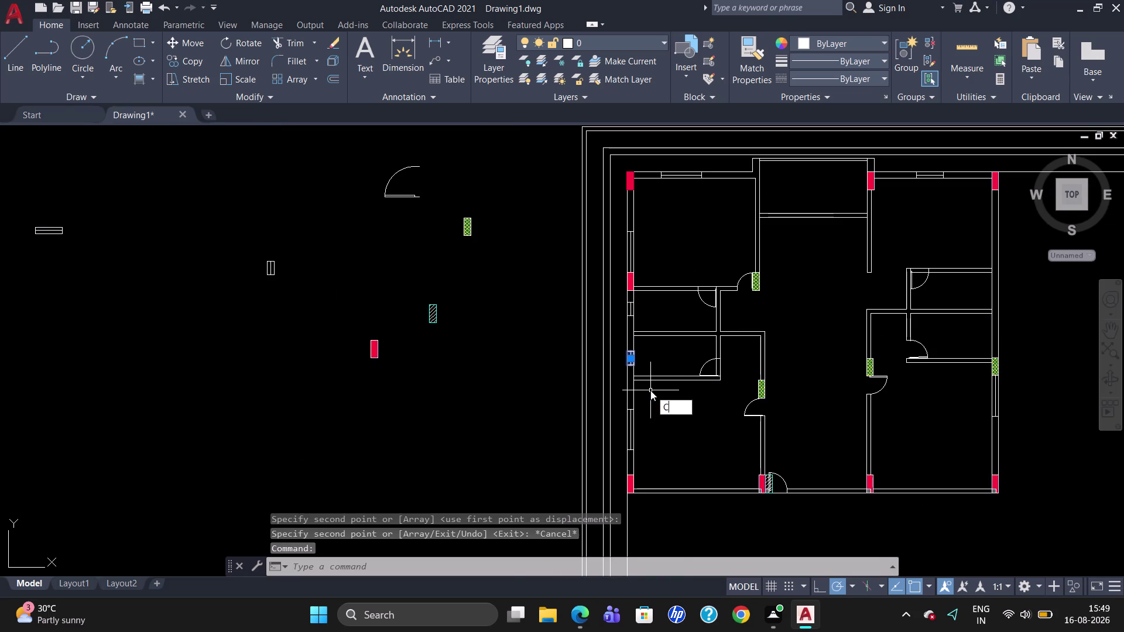
text(O)
key(Return)
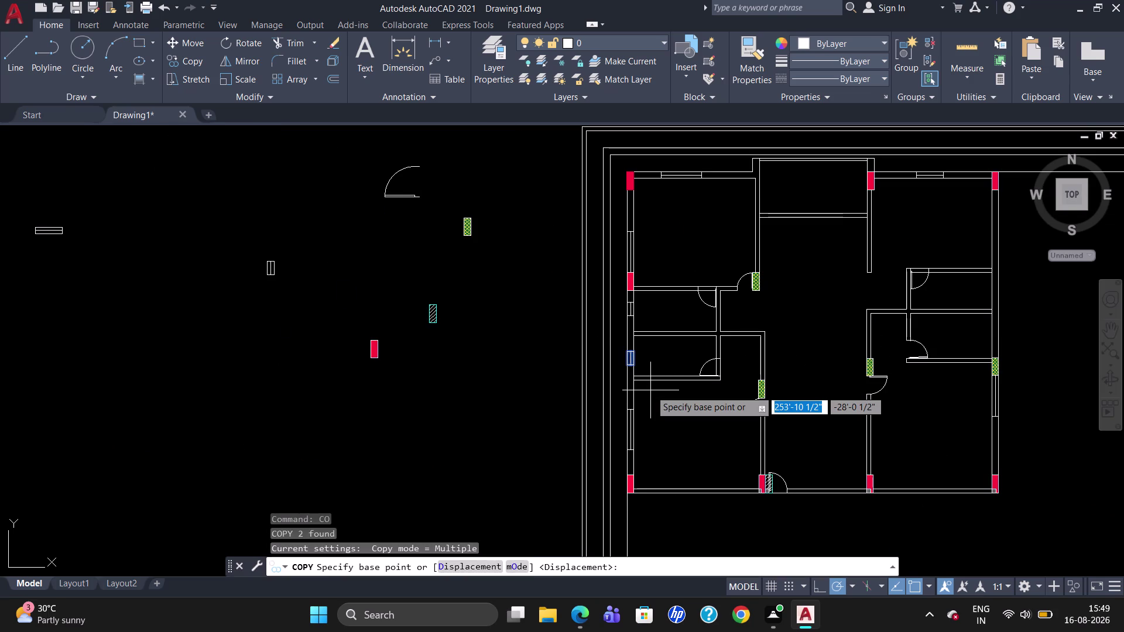
click(627, 359)
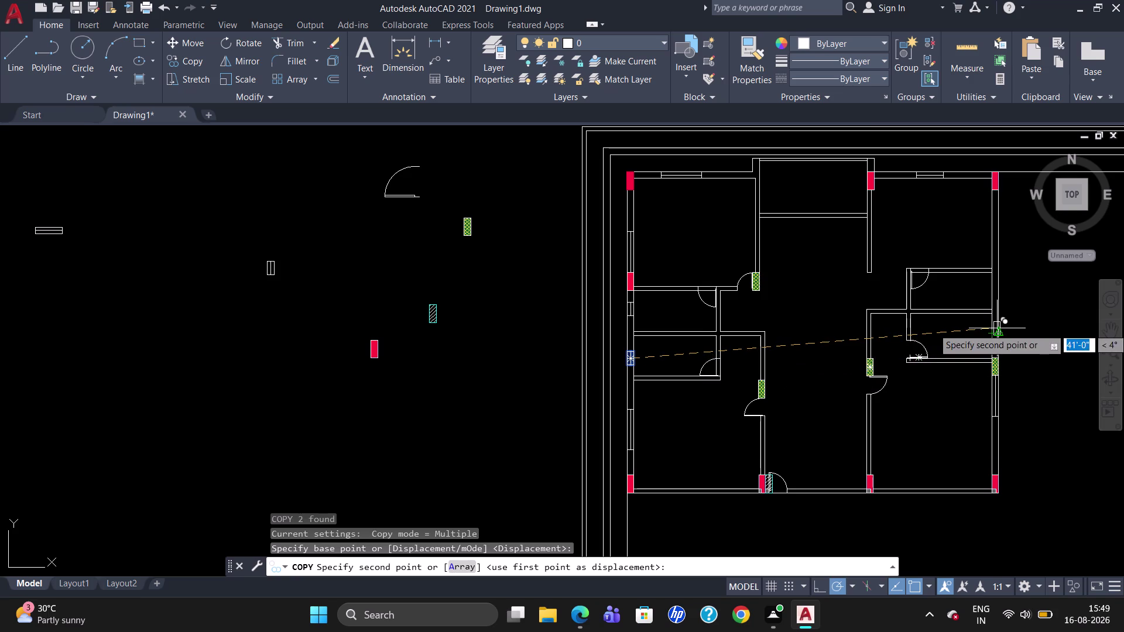
scroll(up, 3)
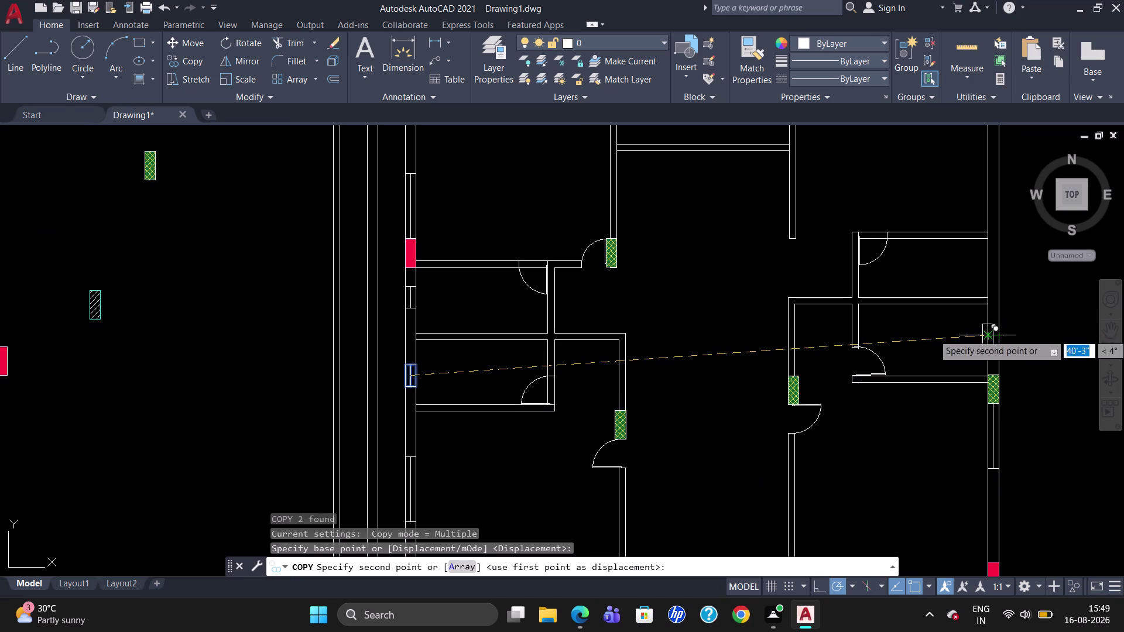
scroll(up, 3)
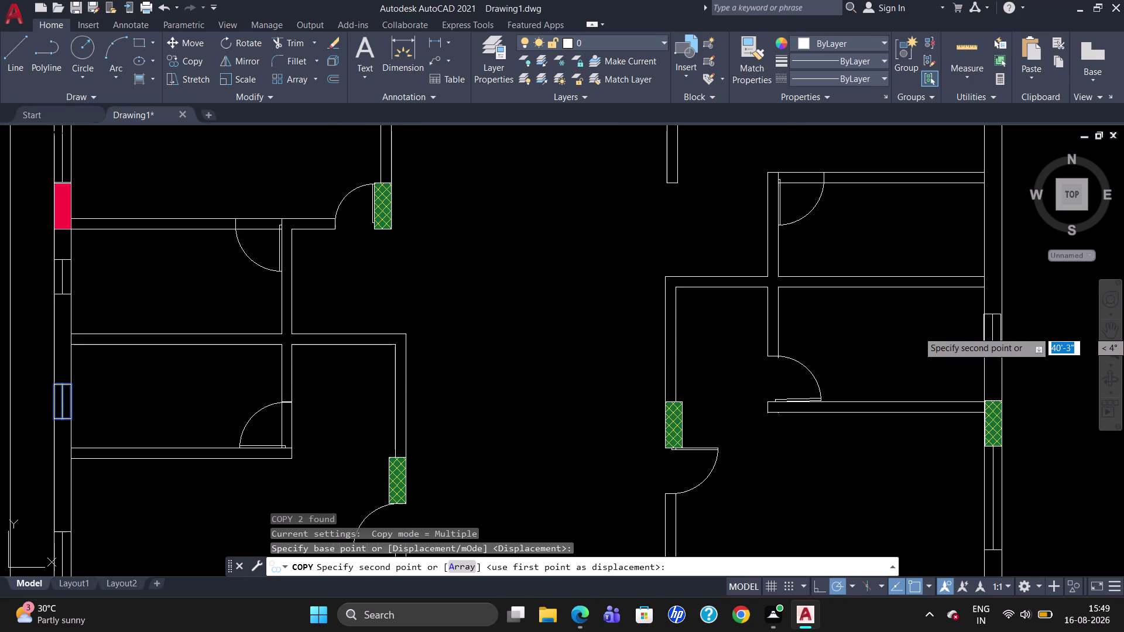
click(994, 329)
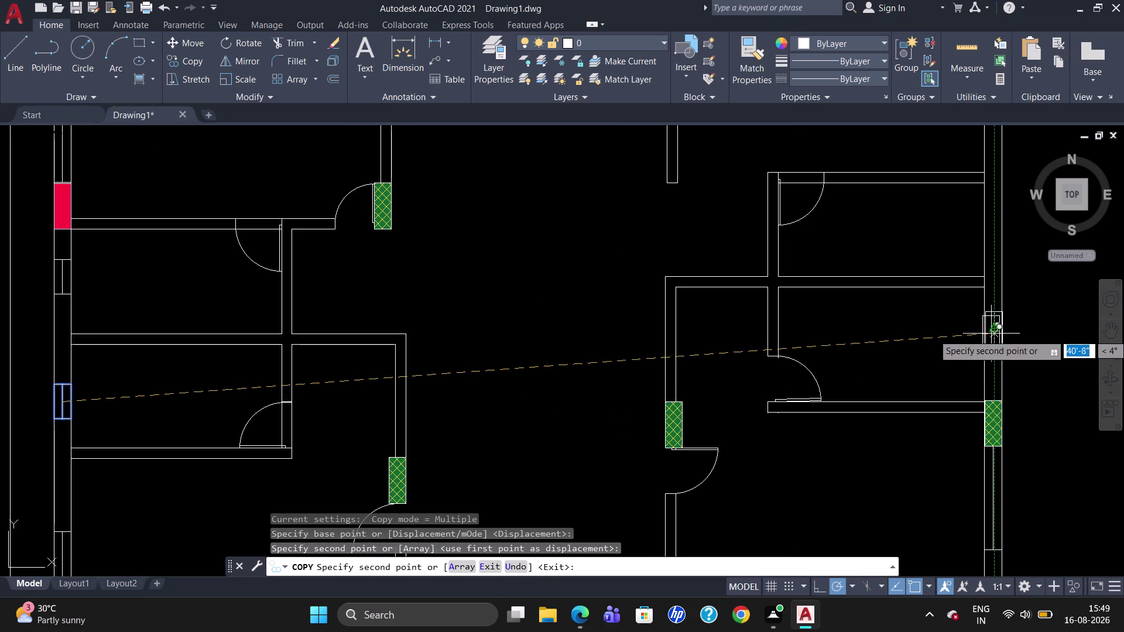
click(993, 224)
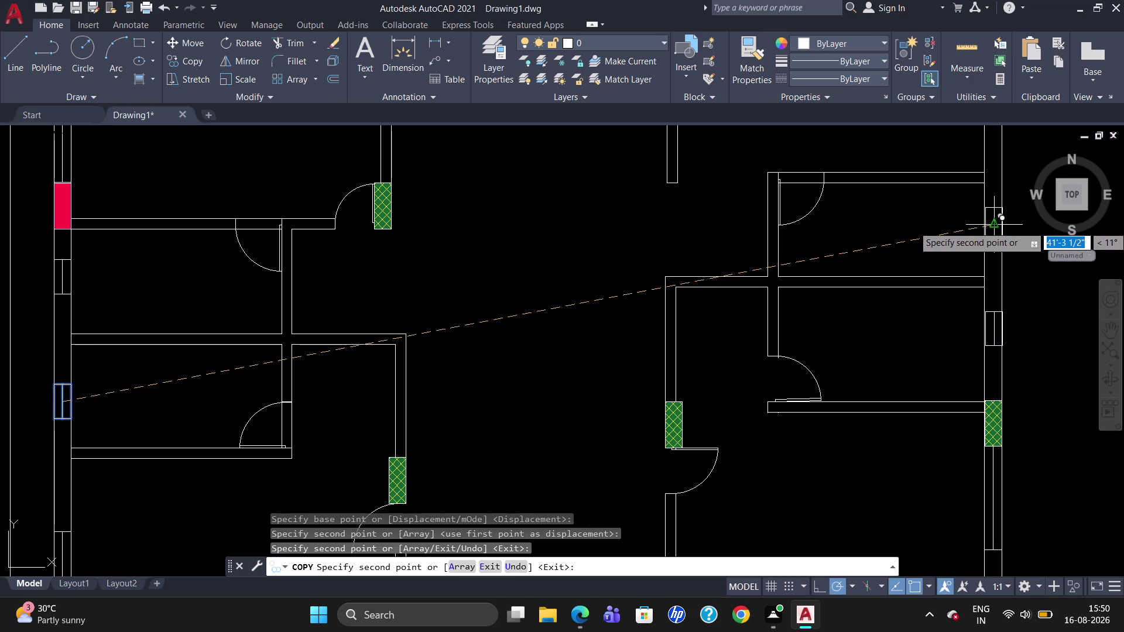
key(Escape)
key(m)
key(Return)
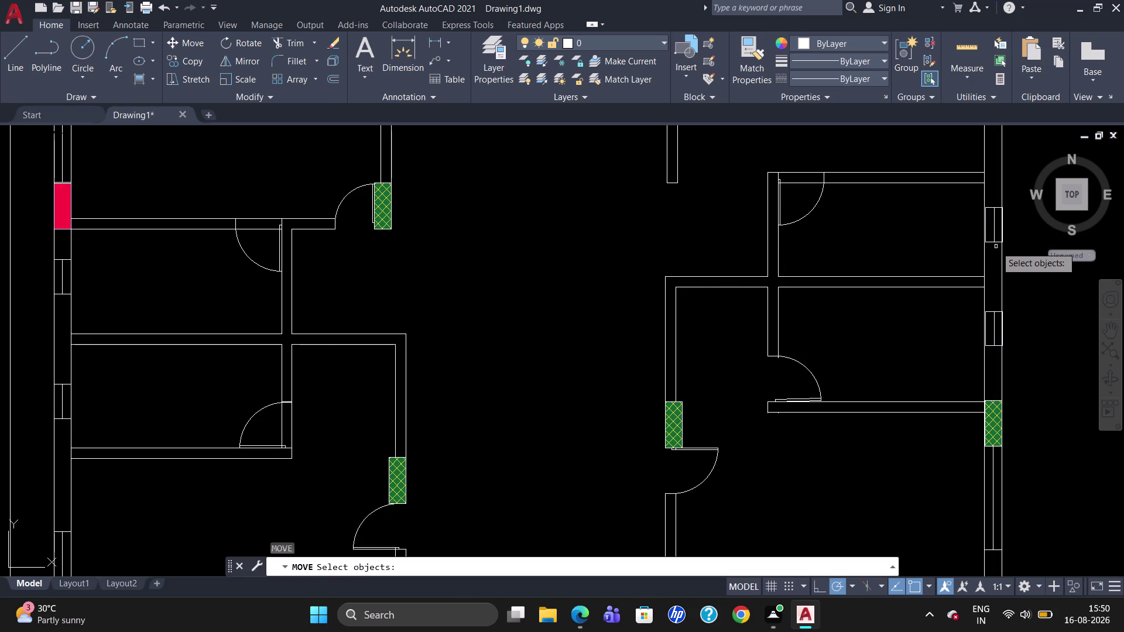
Try shifting the upper right-wall window copy, ending with Esc.
click(994, 208)
key(Return)
click(989, 211)
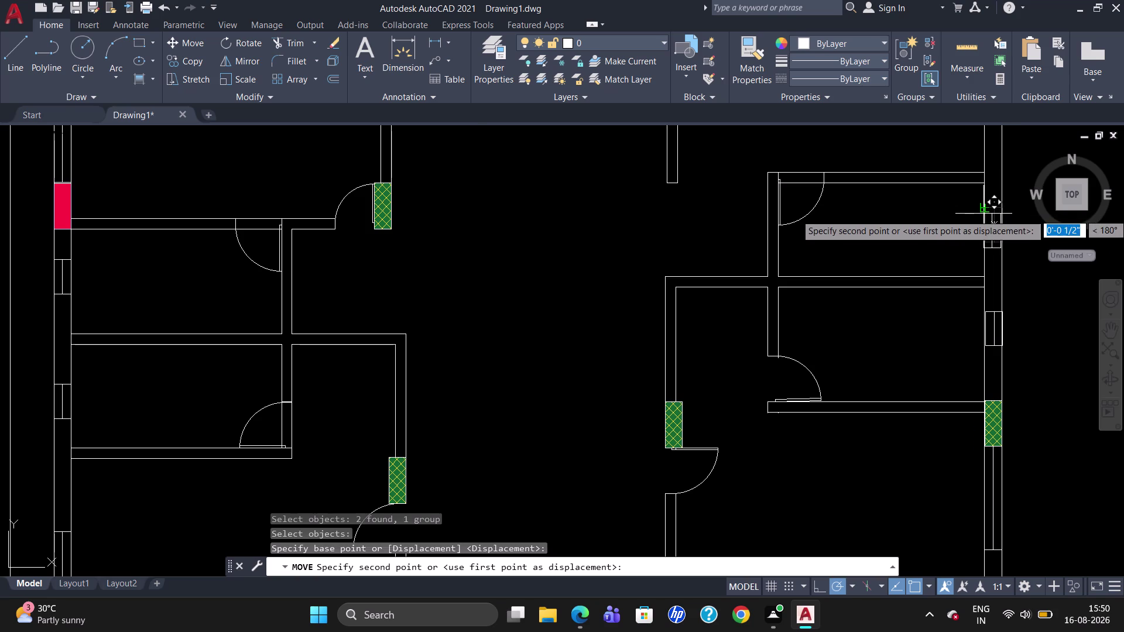
scroll(up, 3)
click(983, 215)
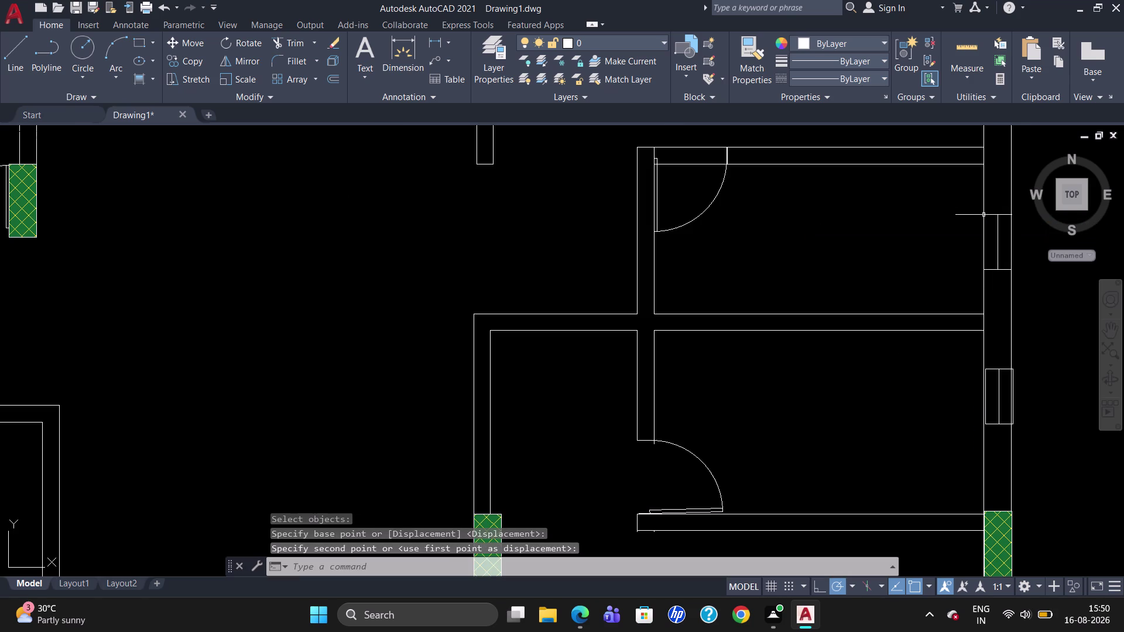
key(Escape)
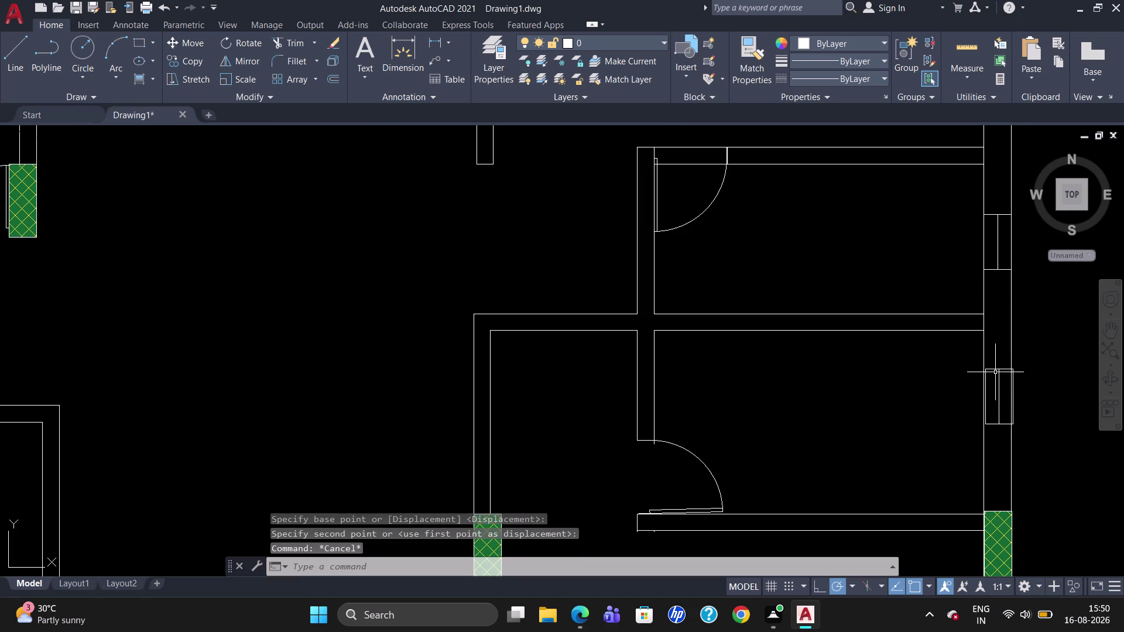
Select the lower right-wall window copy and try moving it, ending with Esc.
click(996, 367)
click(995, 369)
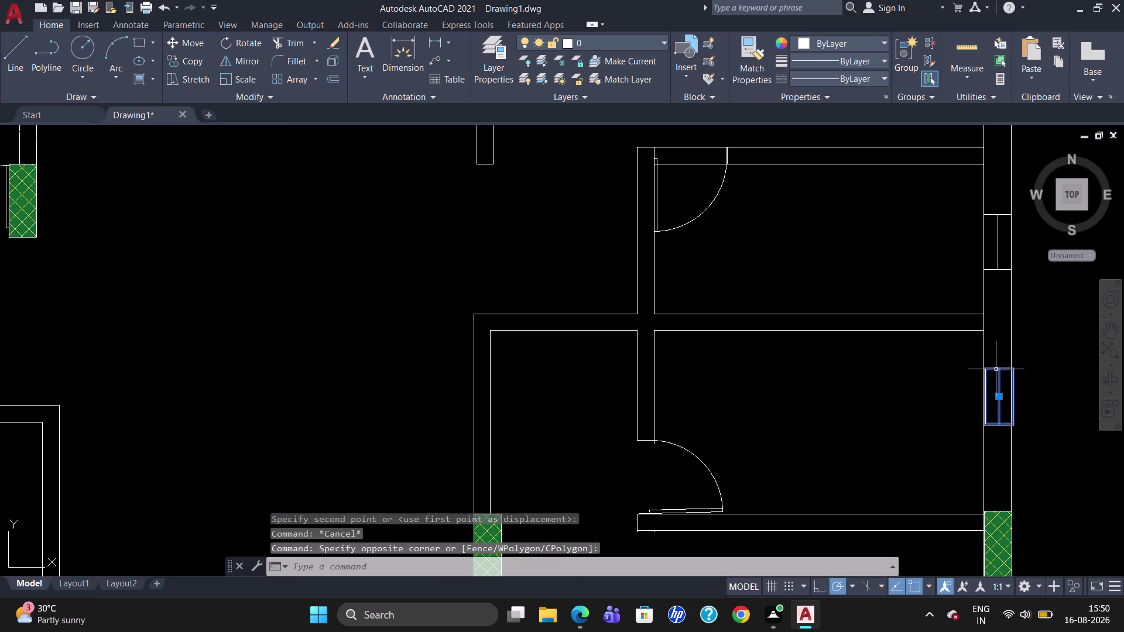
key(m)
key(Return)
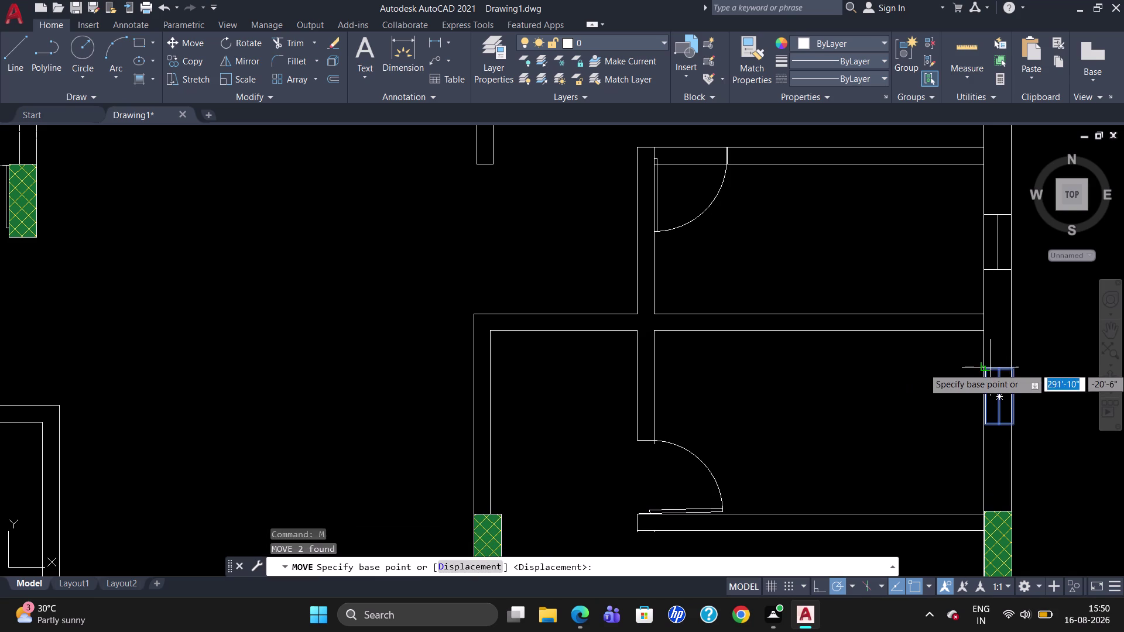
click(990, 368)
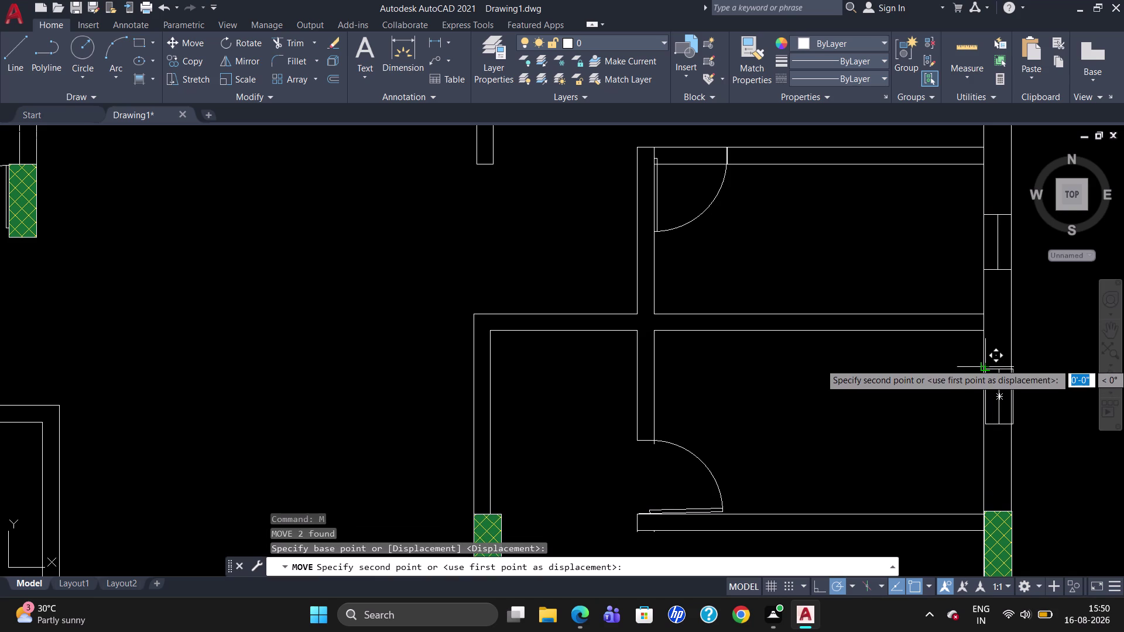
scroll(up, 3)
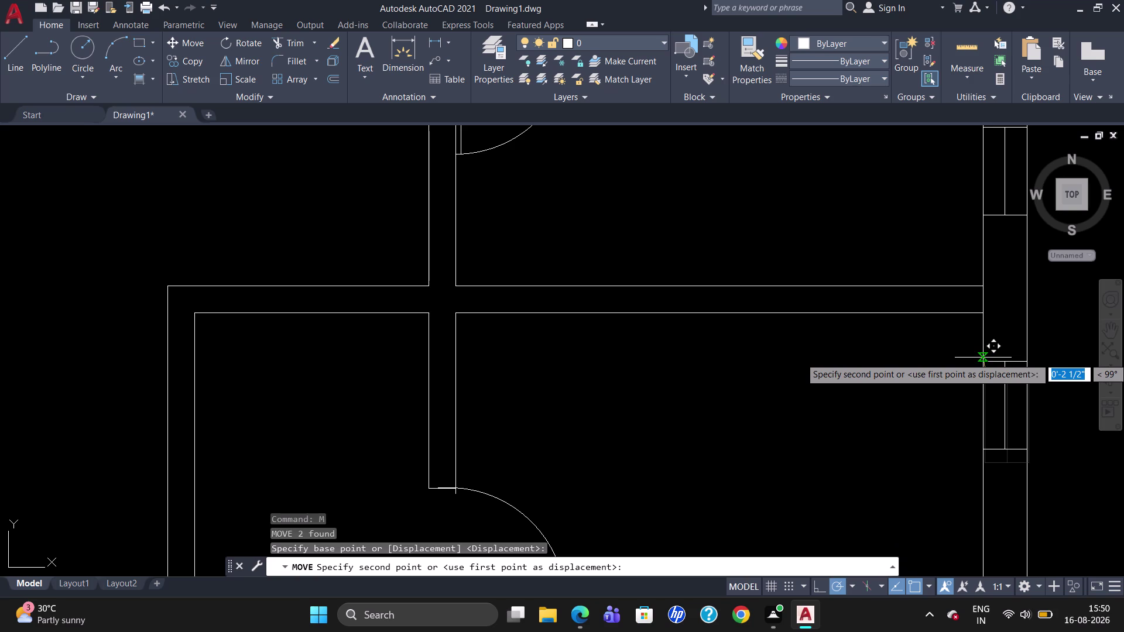
click(983, 357)
key(Escape)
scroll(down, 3)
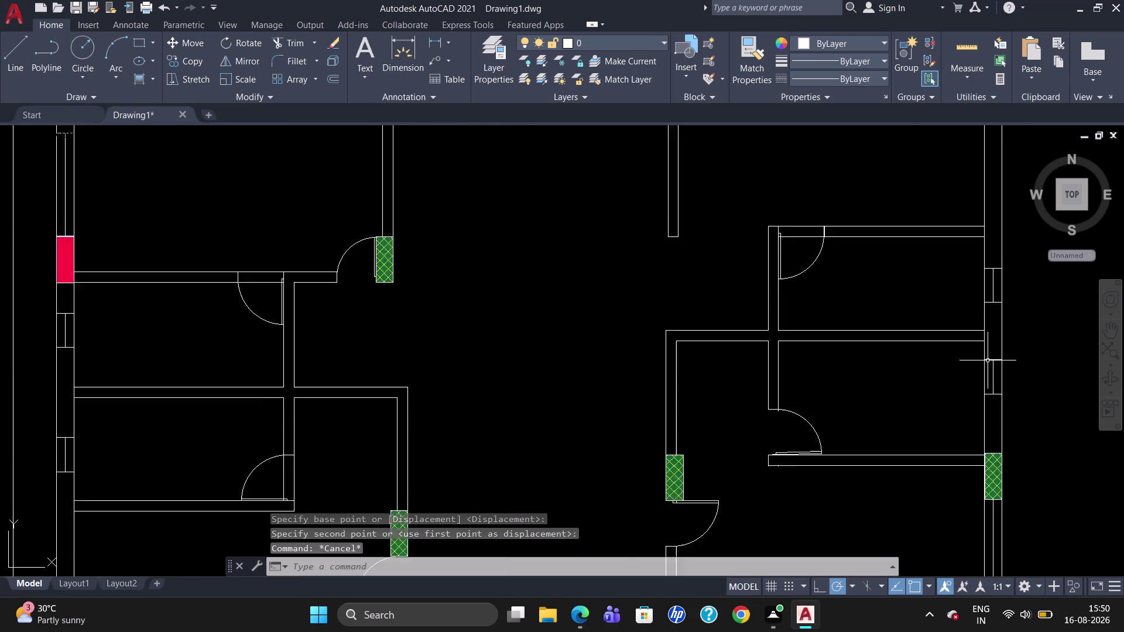
scroll(down, 3)
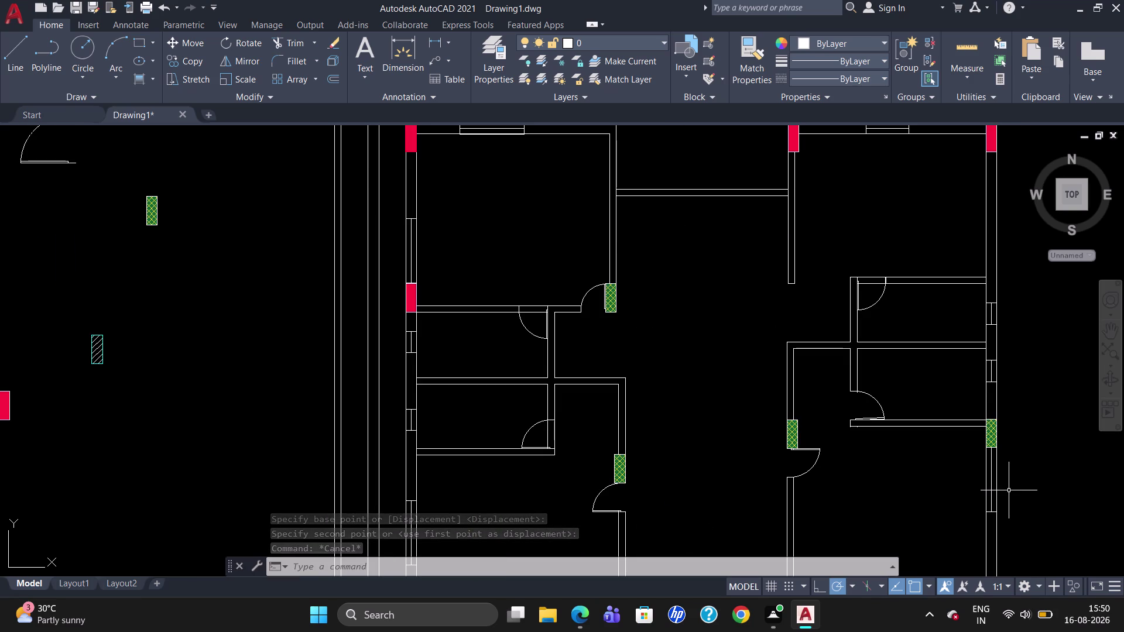
scroll(down, 3)
scroll(up, 3)
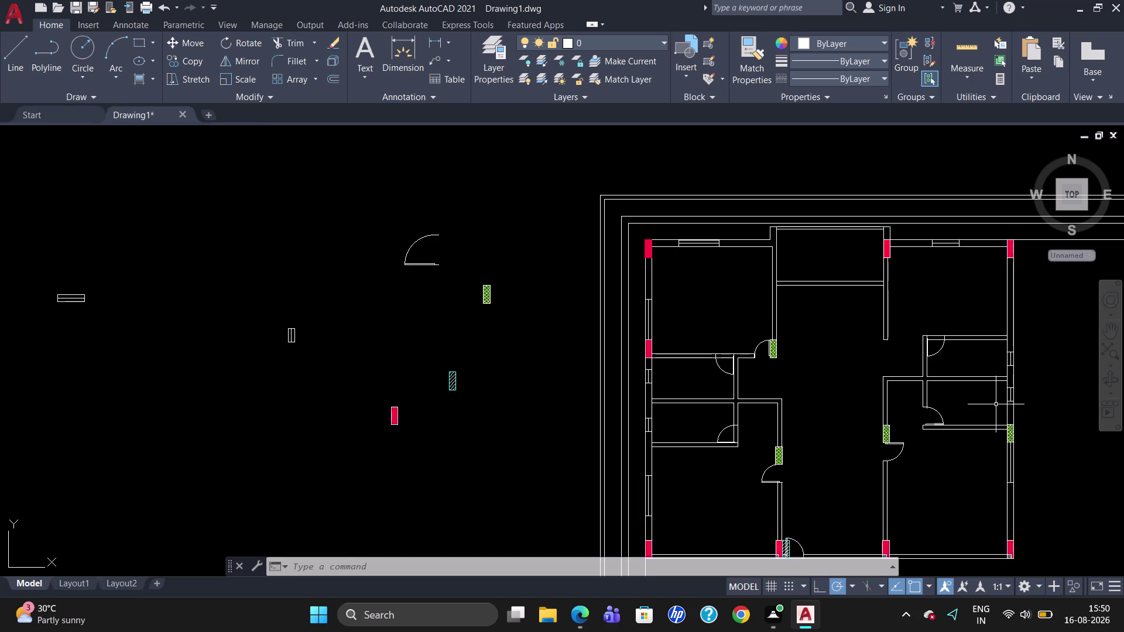
scroll(up, 3)
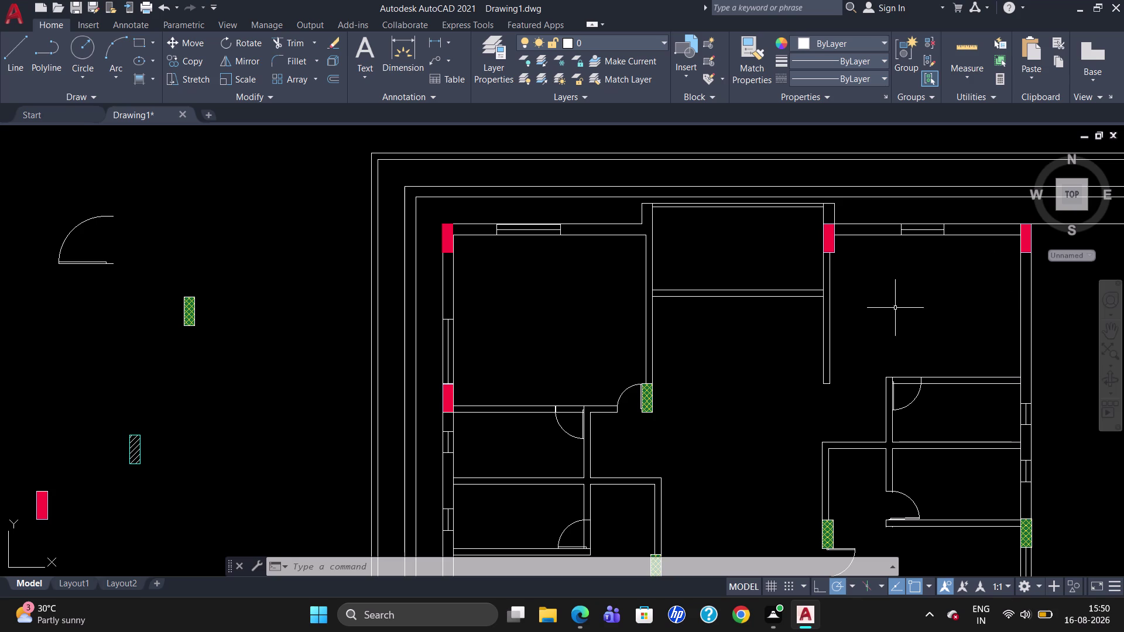
text(R)
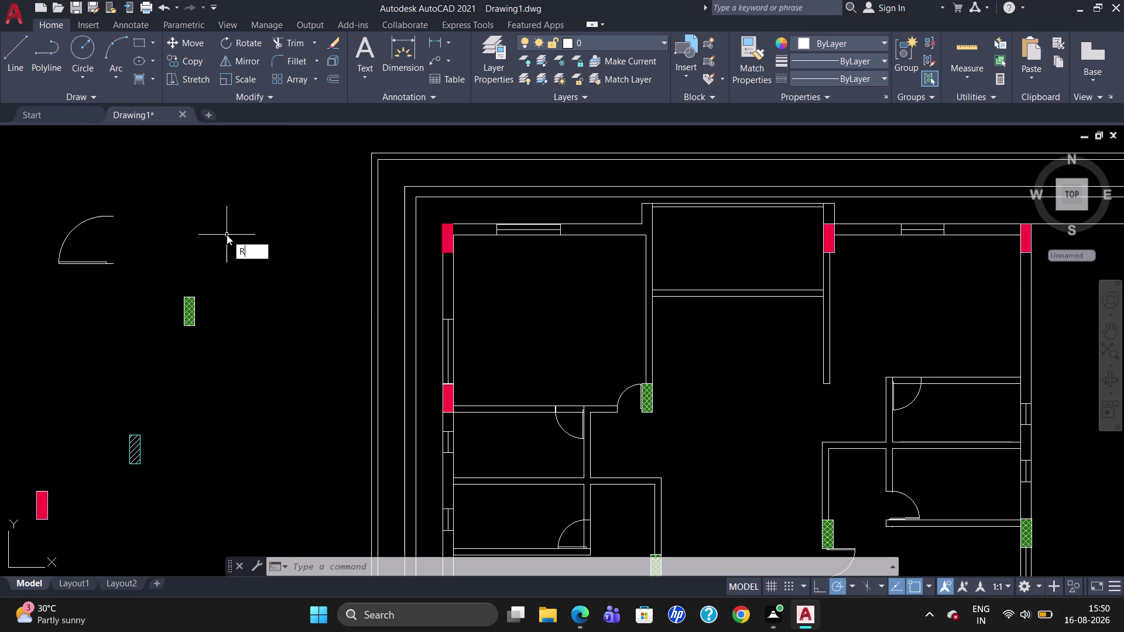
Draw a 2' by 2' square rectangle left of the floor plan and select it.
text(EC)
key(Return)
click(227, 235)
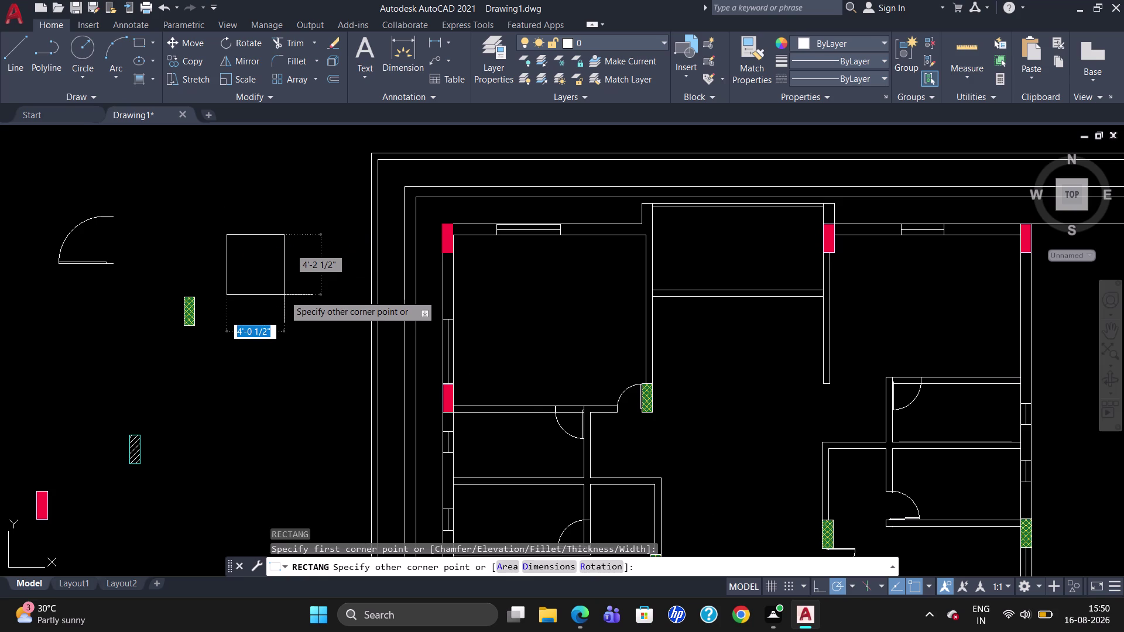
text(12")
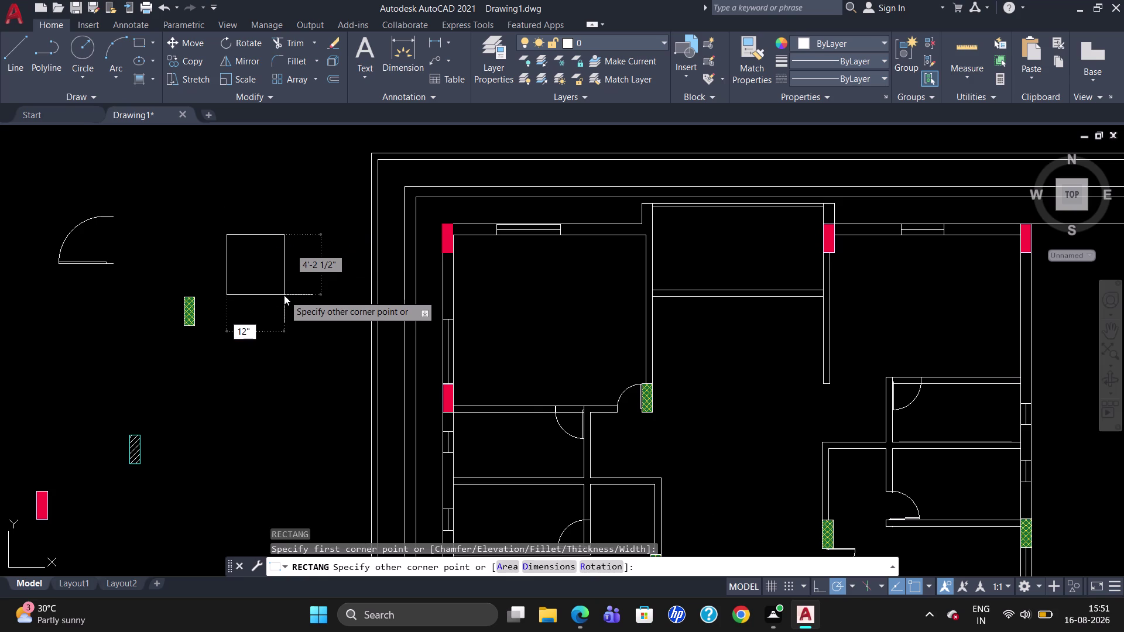
key(BackSpace)
key(BackSpace)
key(BackSpace)
text(2')
key(Tab)
text(2)
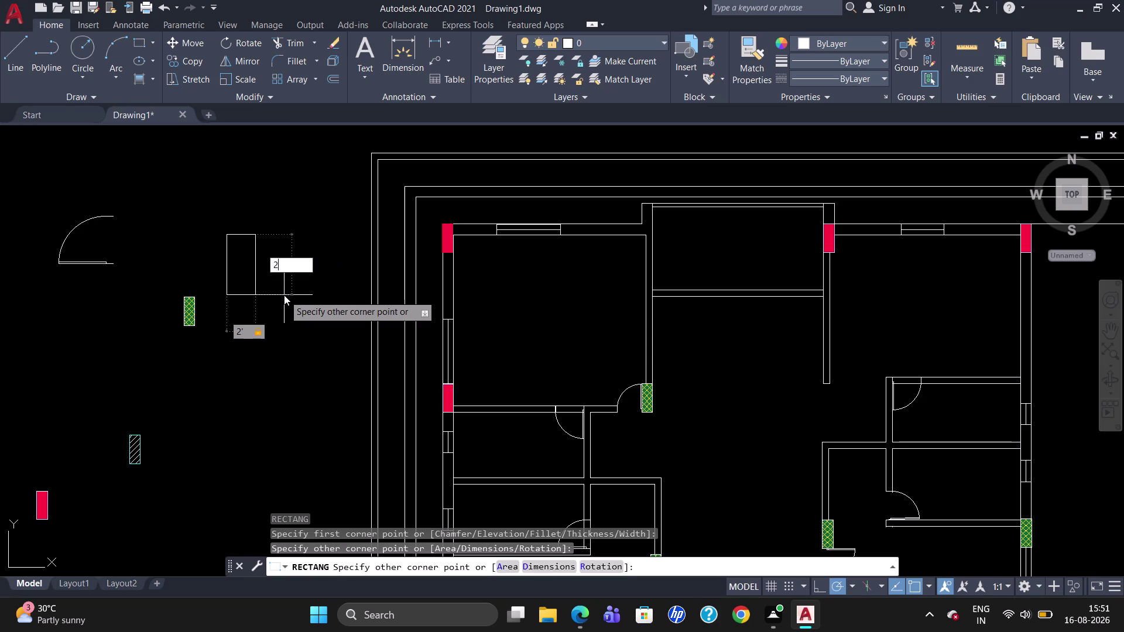
text(')
key(Return)
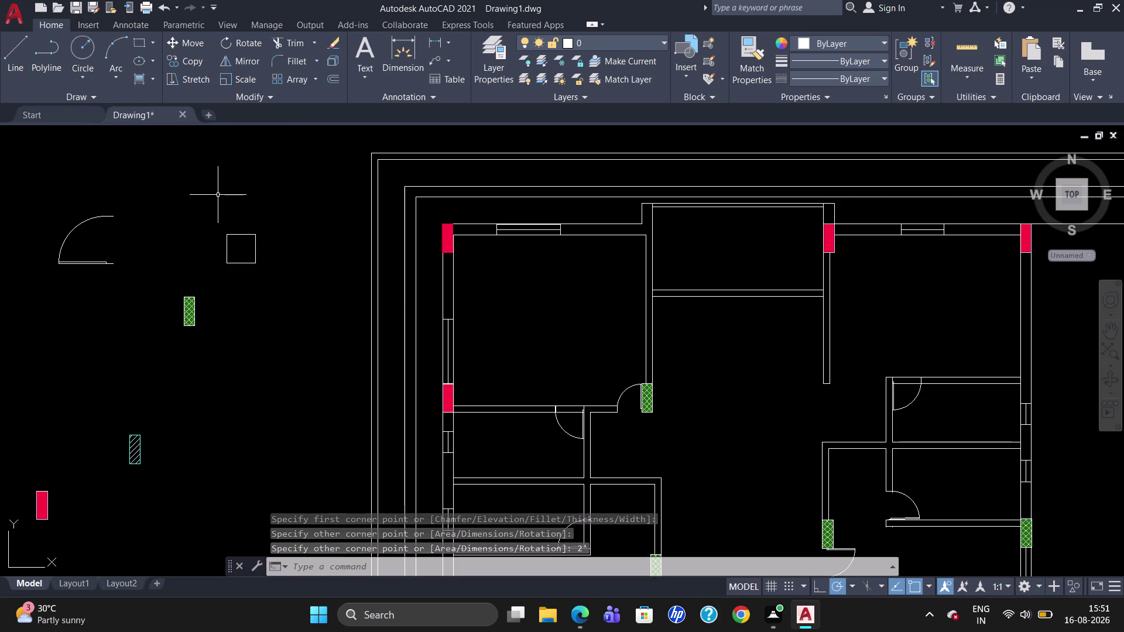
click(230, 236)
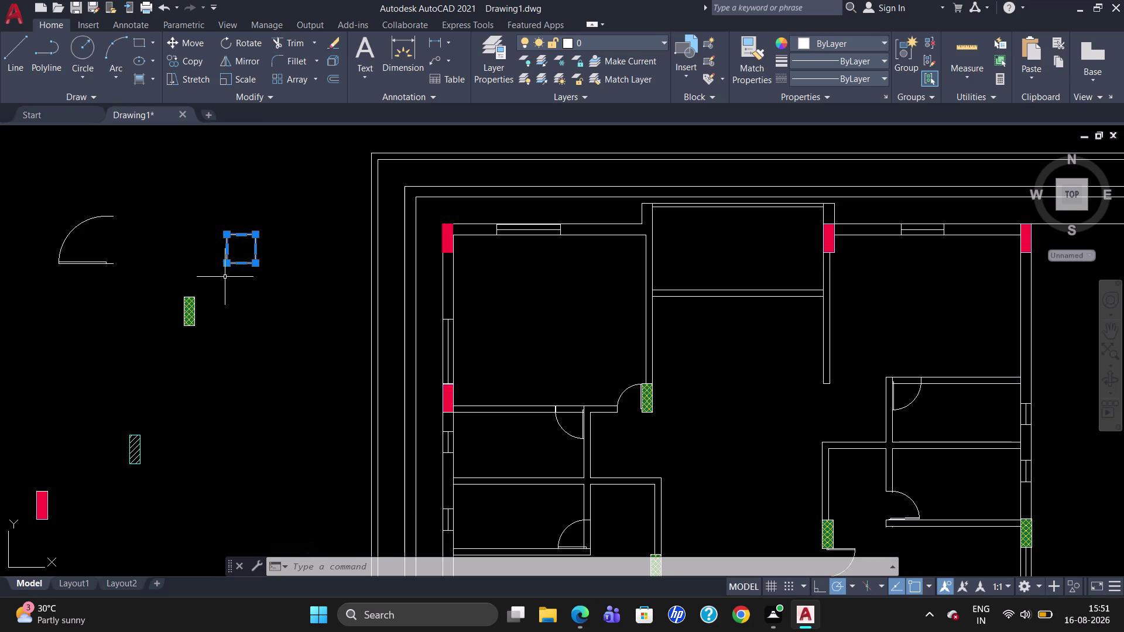
Copy the small square onto the corner of the top-right red column.
text(CO)
key(Return)
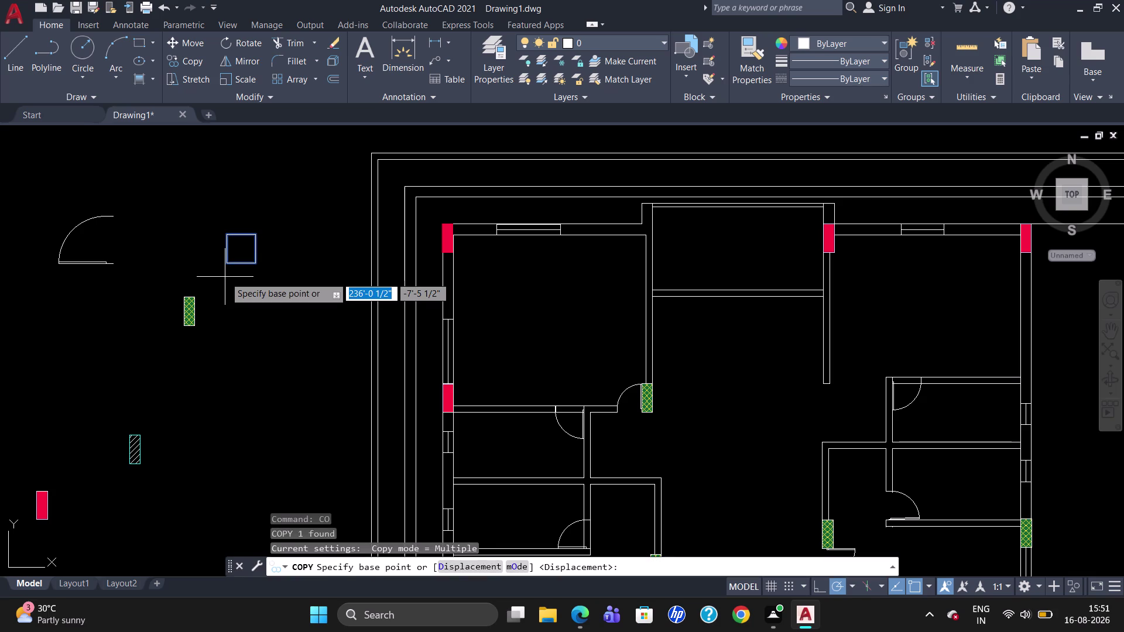
click(256, 235)
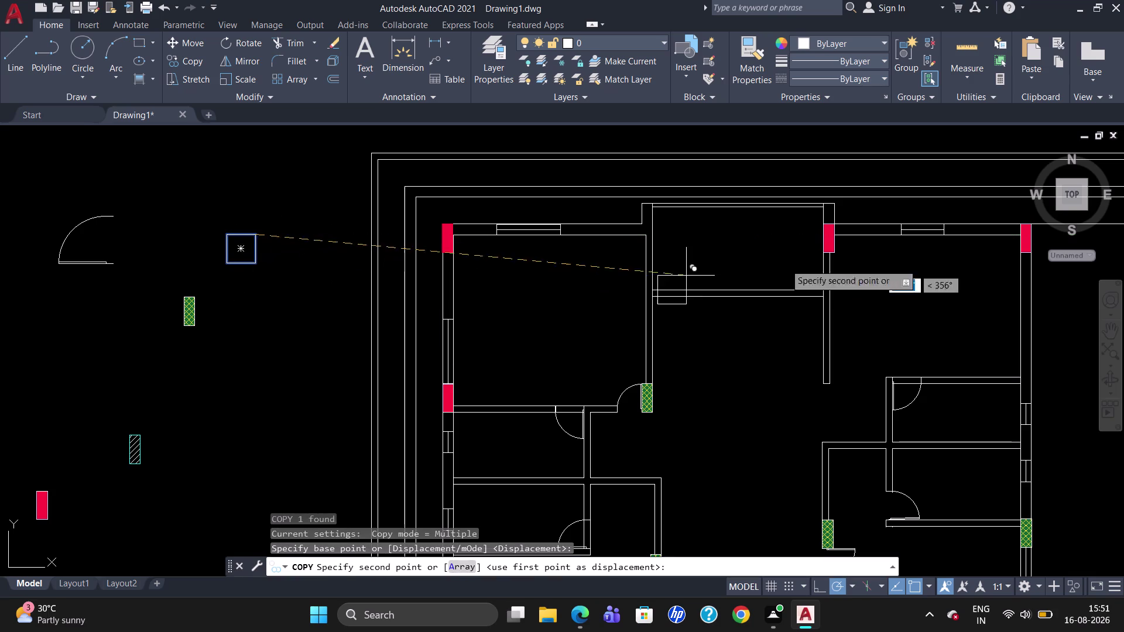
scroll(up, 3)
scroll(down, 3)
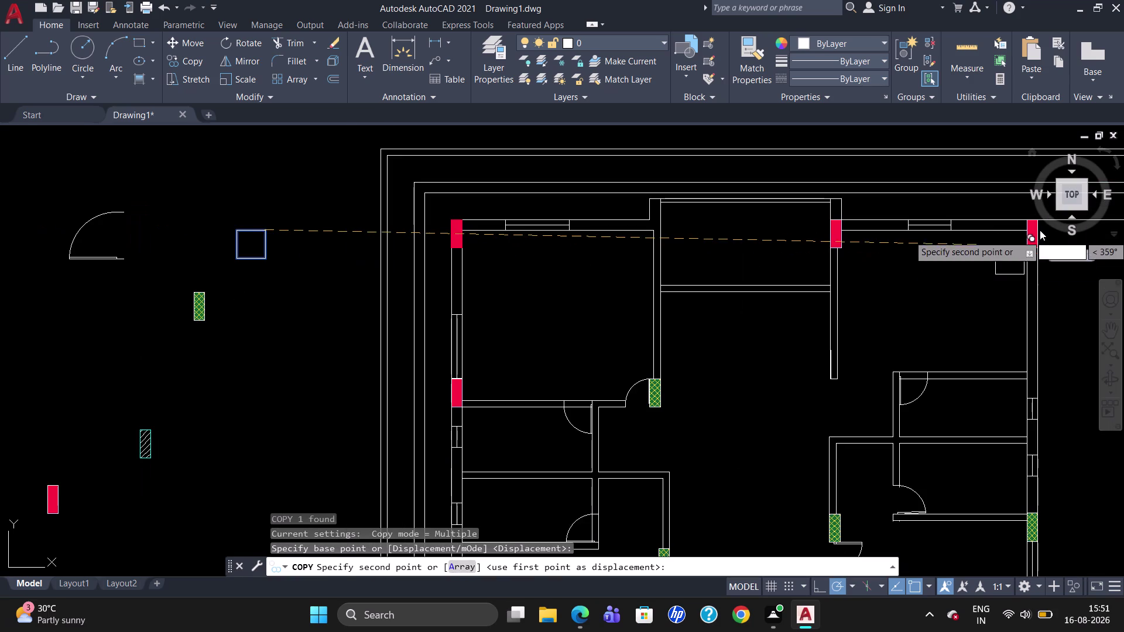
scroll(up, 3)
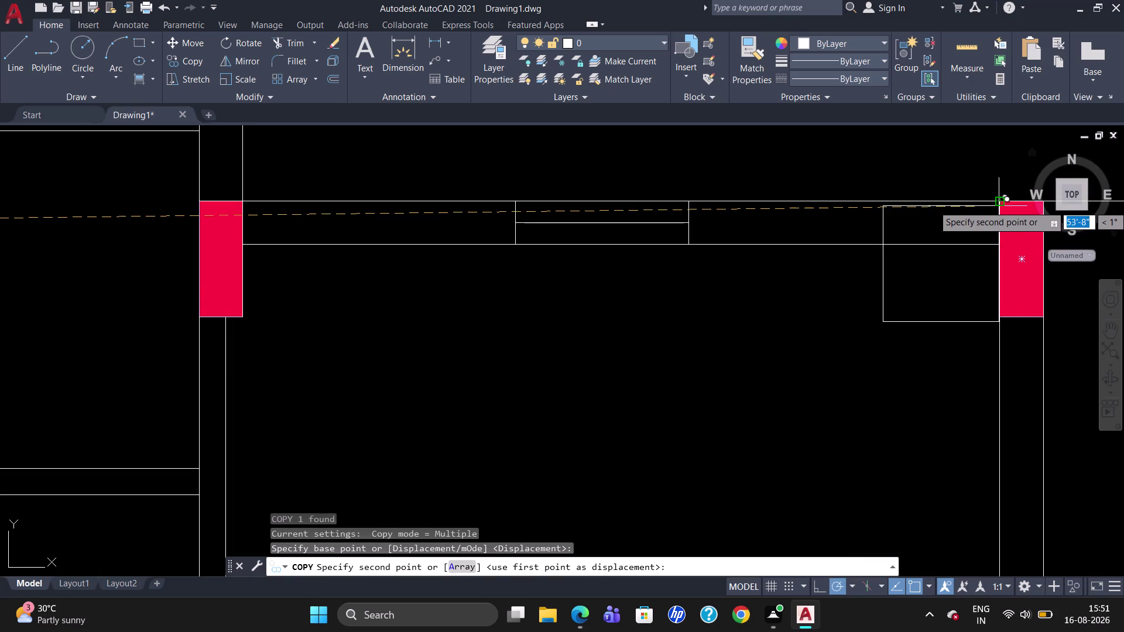
click(998, 204)
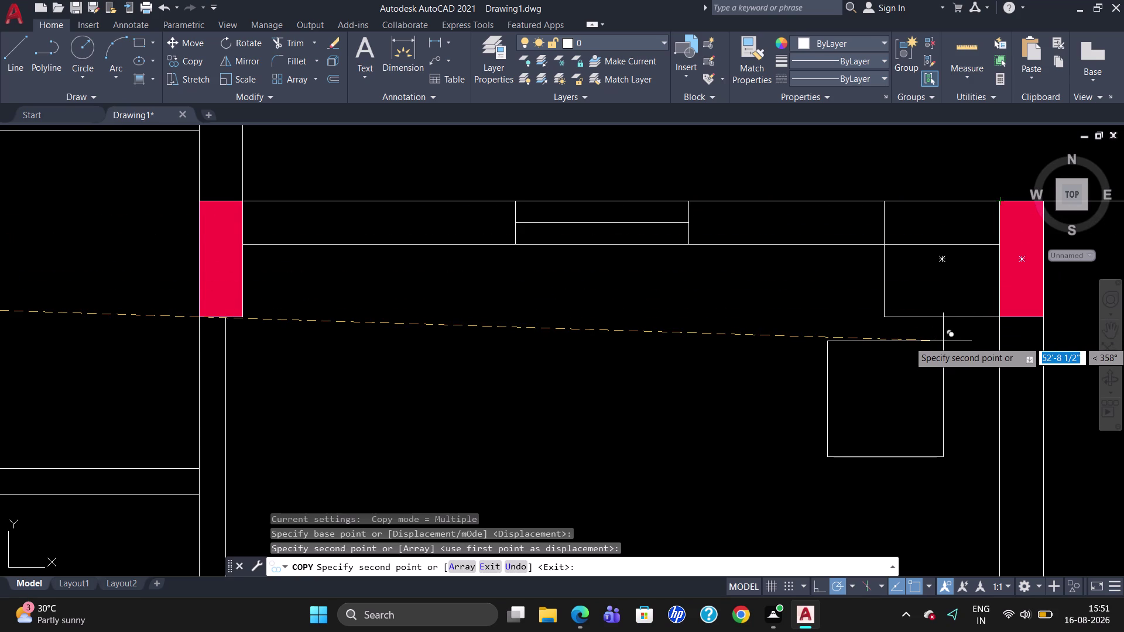
scroll(down, 3)
scroll(up, 3)
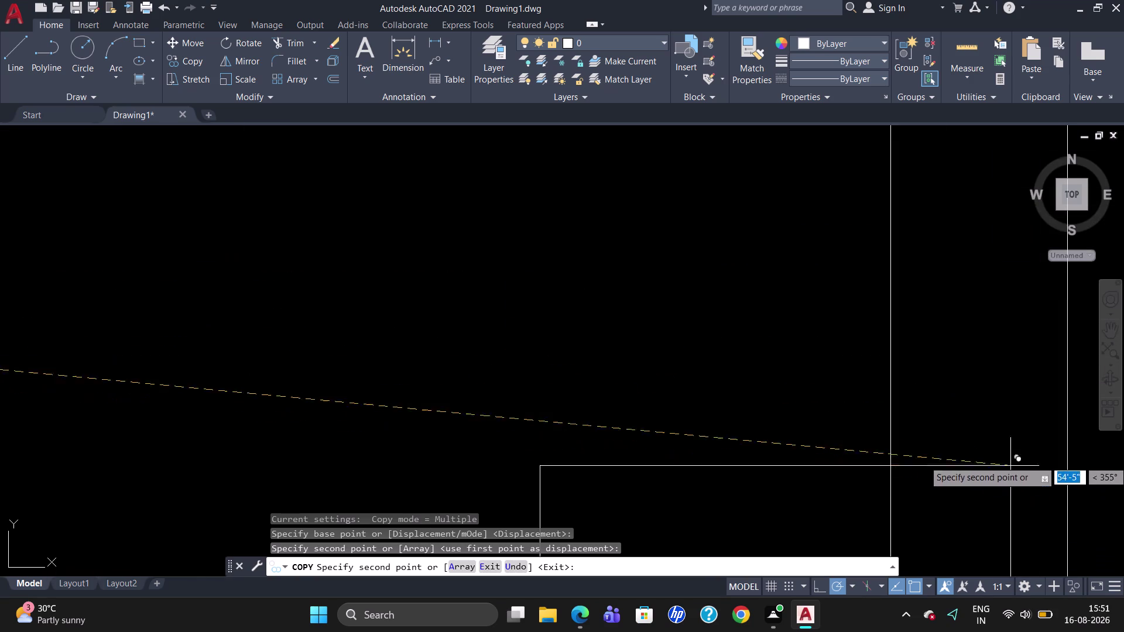
scroll(down, 3)
scroll(up, 3)
scroll(down, 3)
scroll(up, 3)
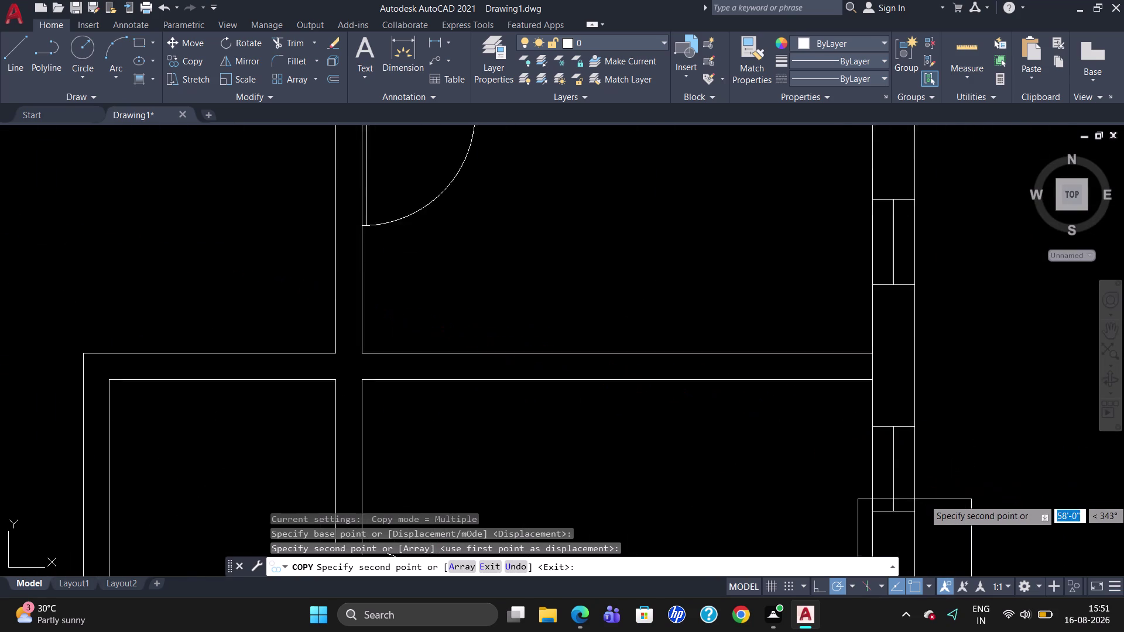
scroll(up, 3)
scroll(down, 3)
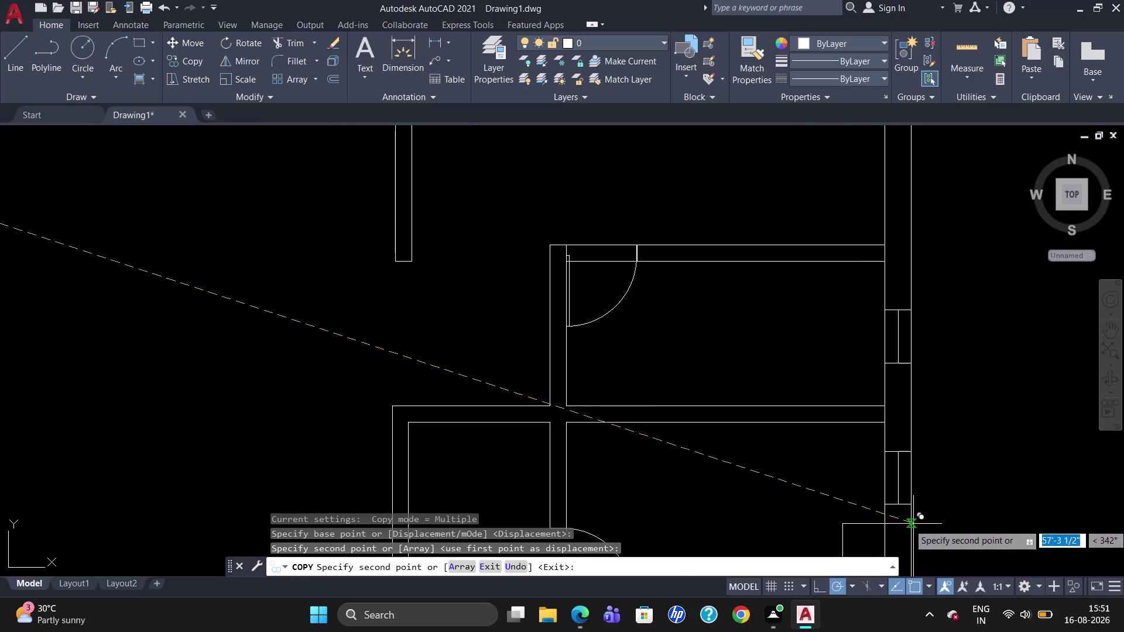
scroll(up, 3)
scroll(down, 3)
scroll(up, 3)
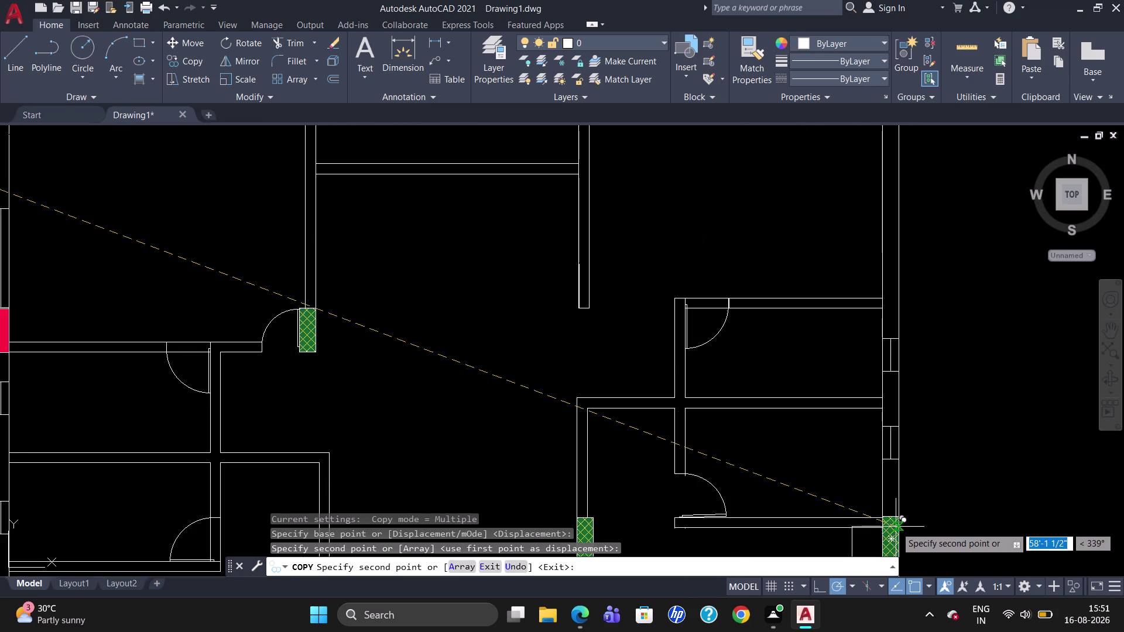
scroll(up, 3)
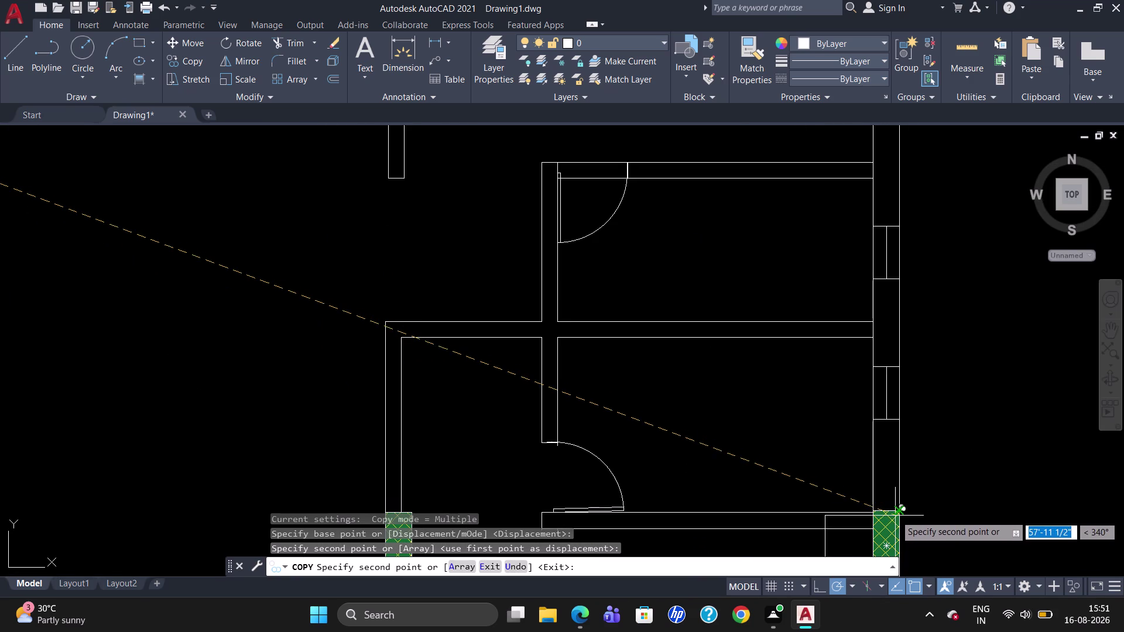
scroll(up, 3)
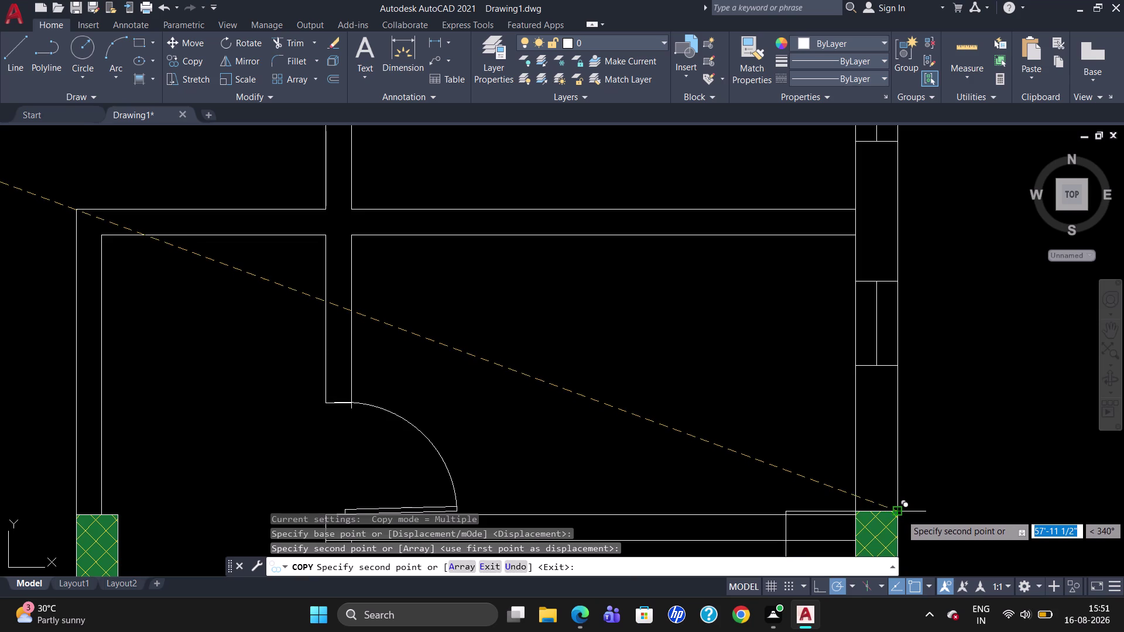
key(grave)
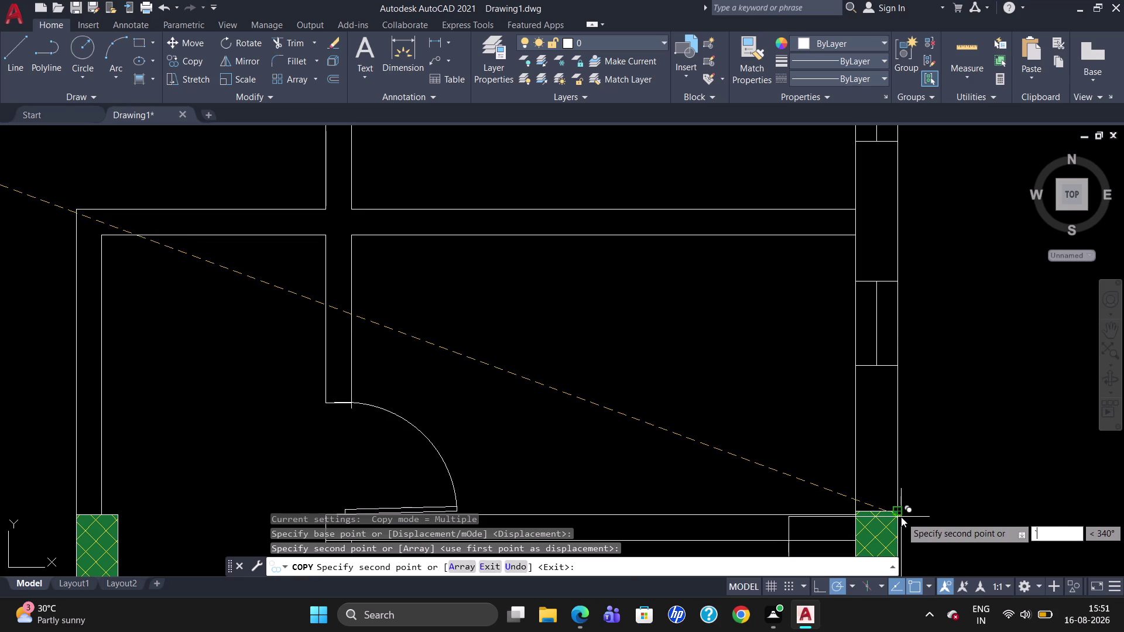
key(Escape)
Nudge the hatched pier on the right wall with Move.
scroll(down, 3)
scroll(up, 3)
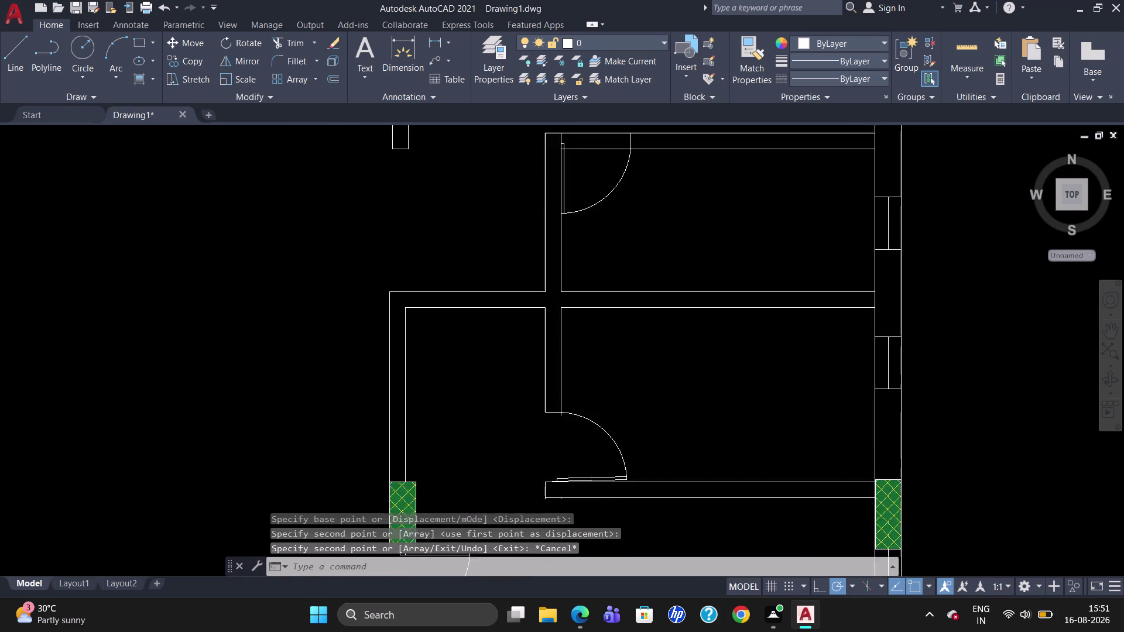
scroll(up, 3)
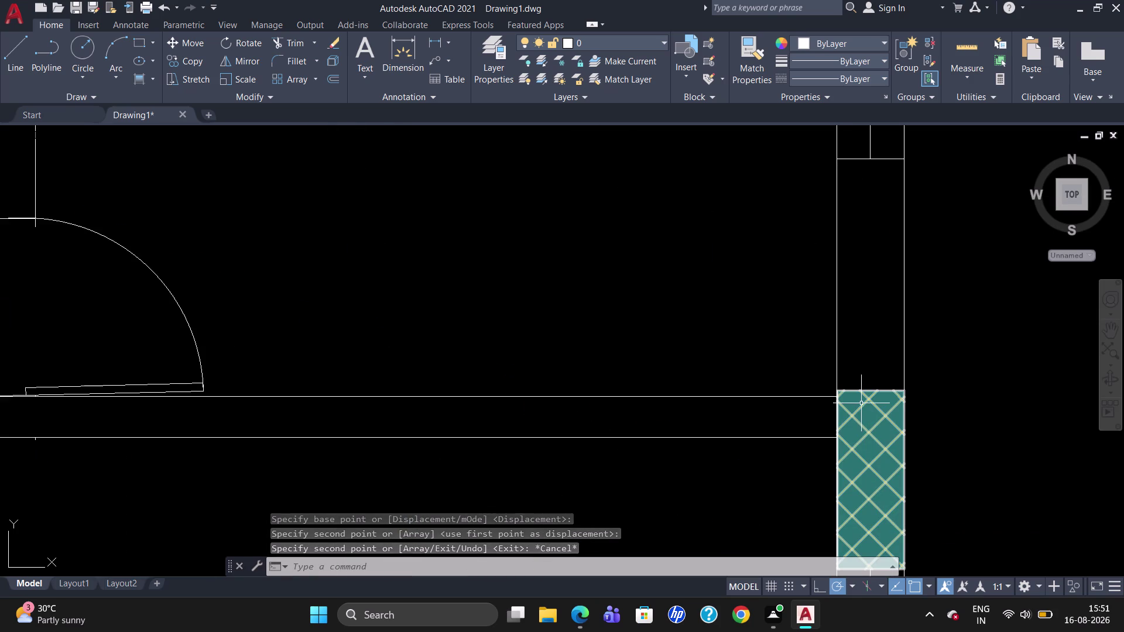
click(860, 389)
key(comma)
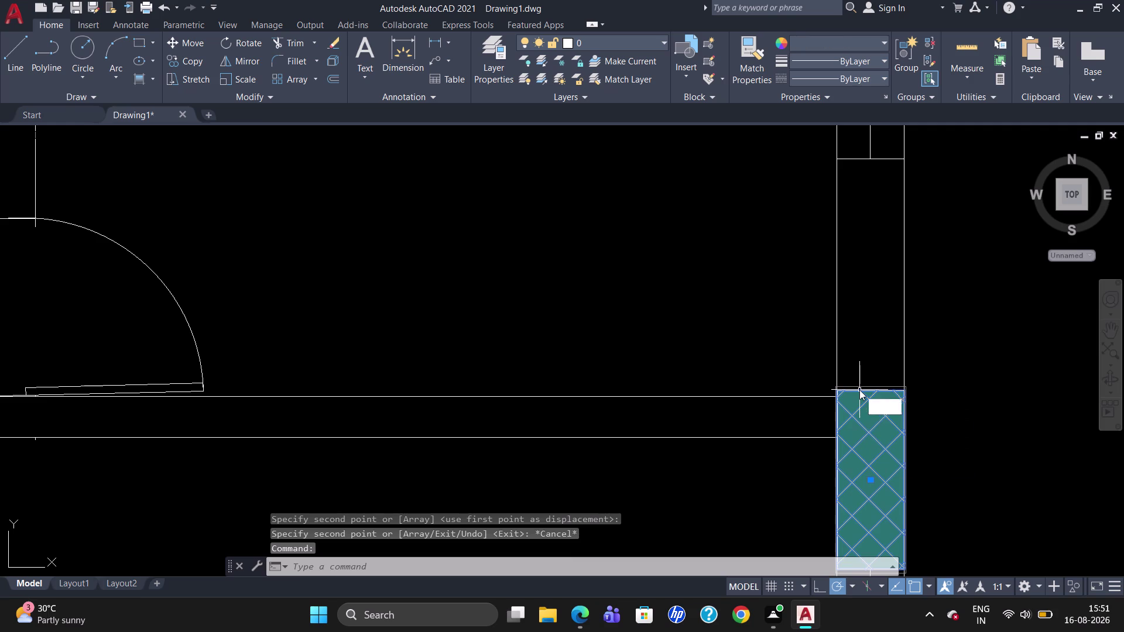
key(BackSpace)
key(m)
key(Return)
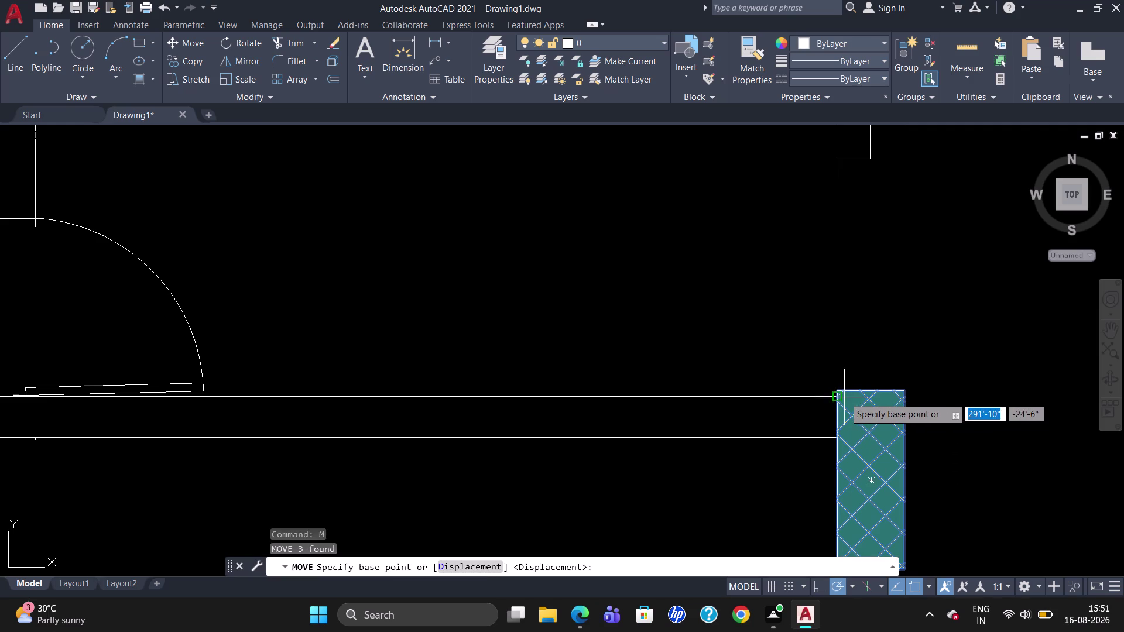
click(842, 394)
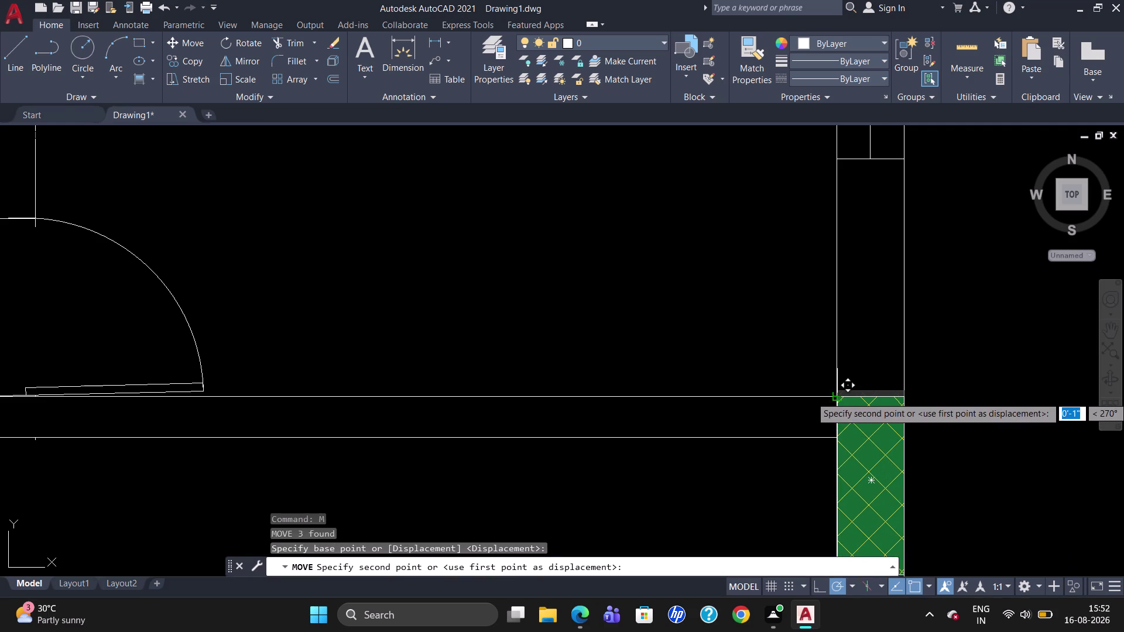
click(838, 397)
key(Escape)
Shift the window pieces below the pier up to align with the green hatched pier.
scroll(down, 3)
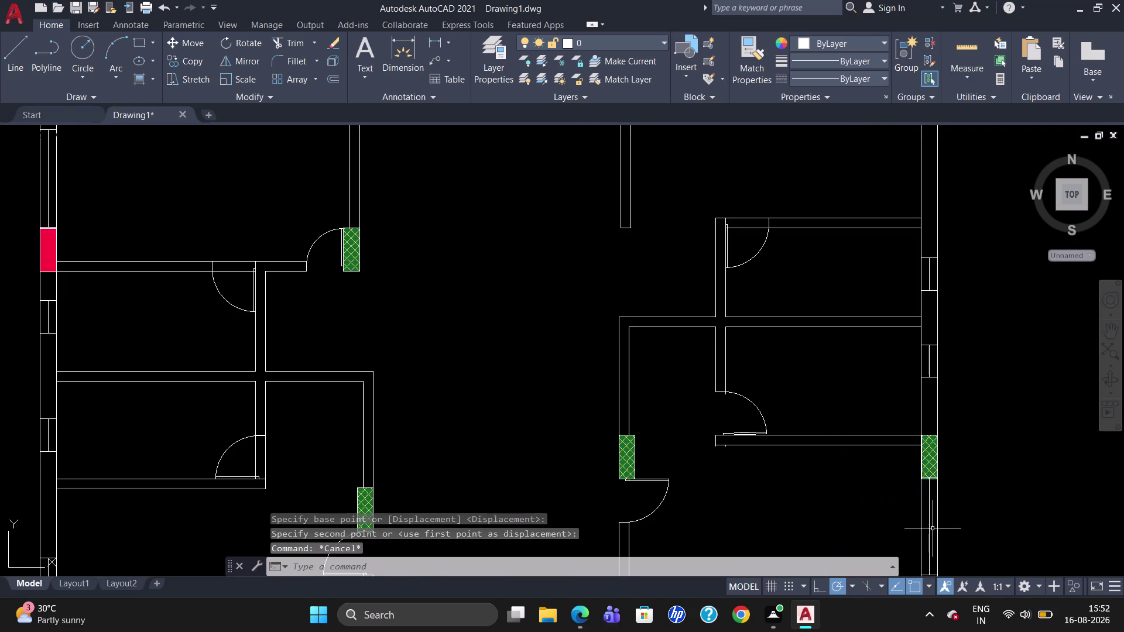
scroll(up, 3)
scroll(down, 3)
click(929, 517)
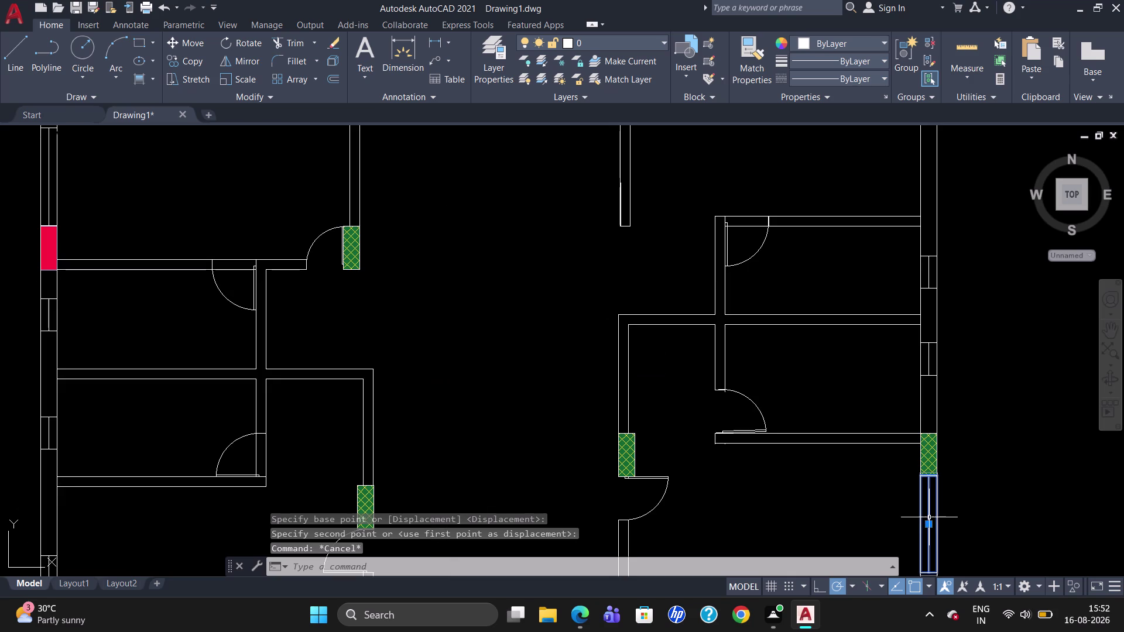
key(m)
key(Return)
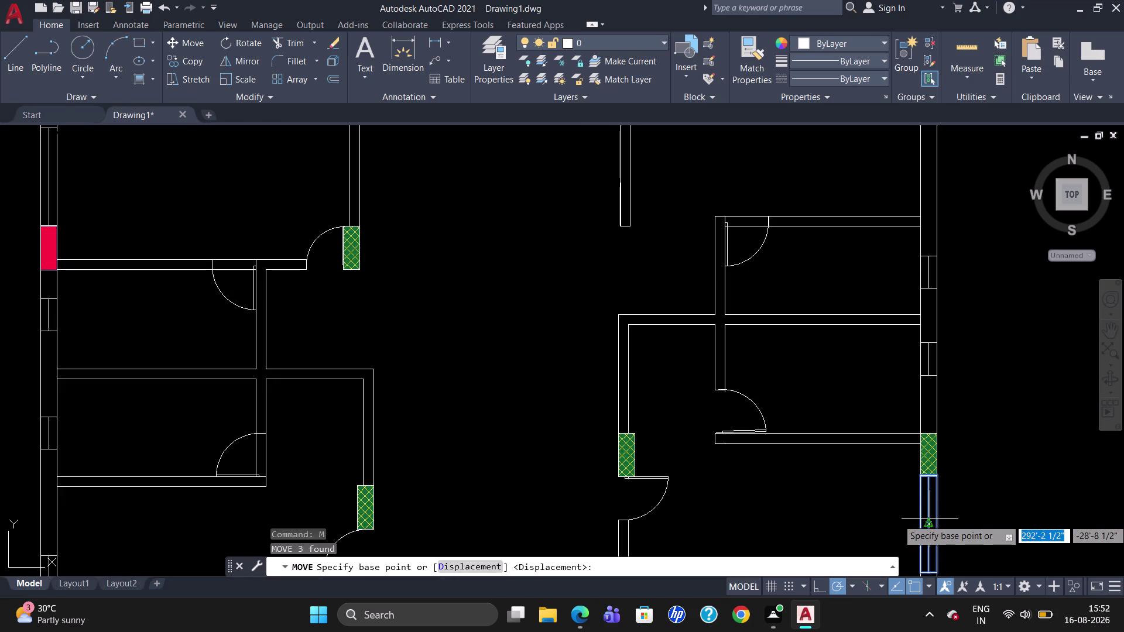
scroll(up, 3)
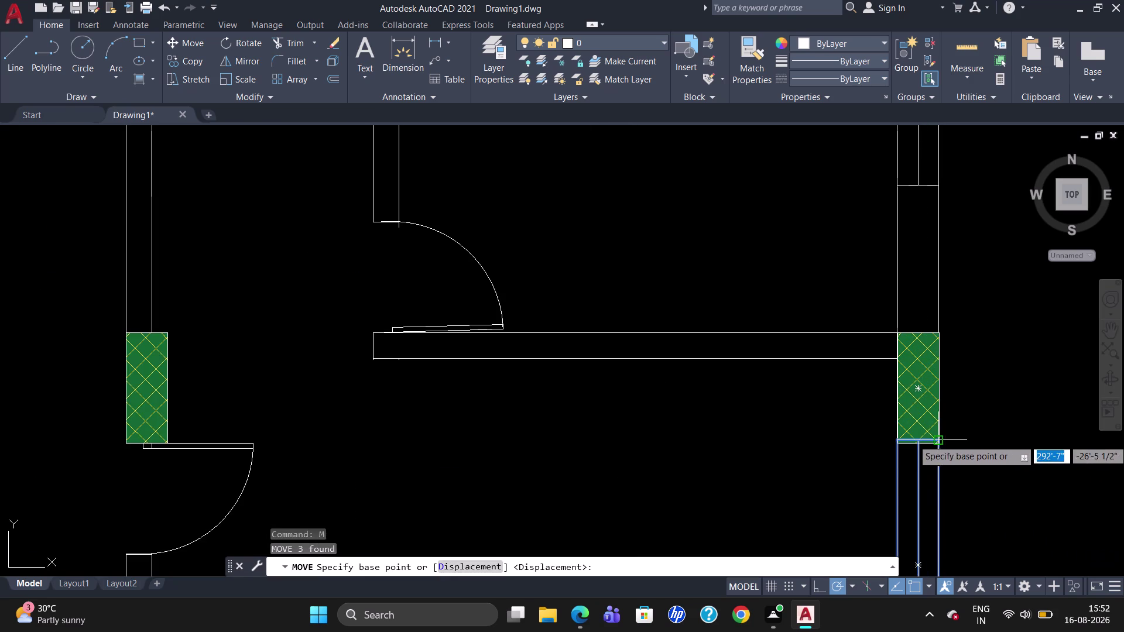
click(939, 439)
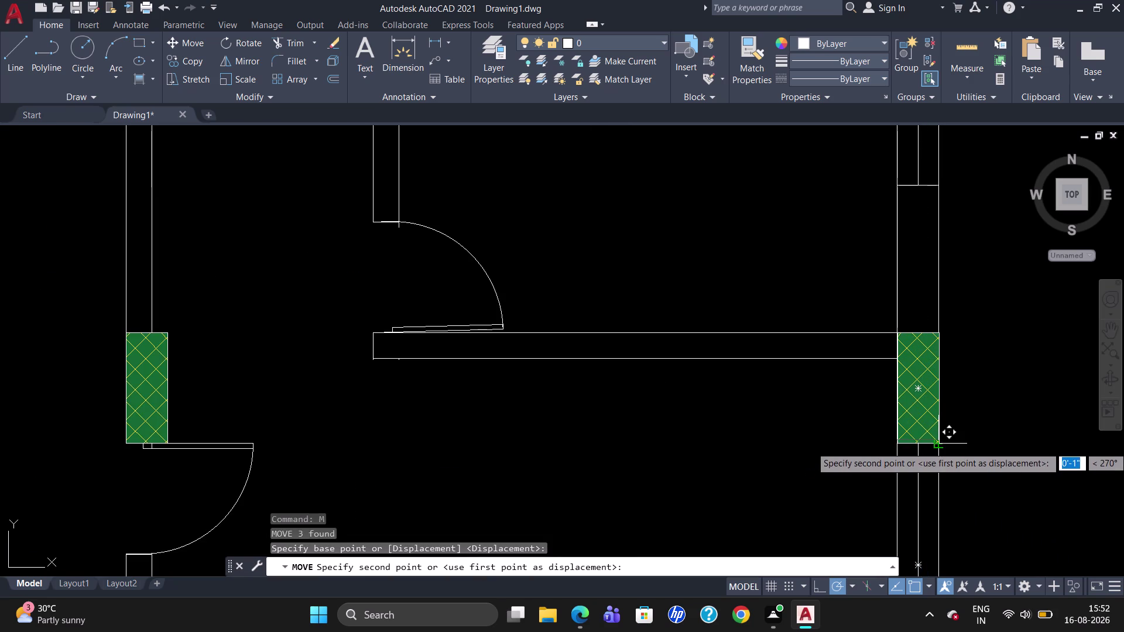
click(936, 446)
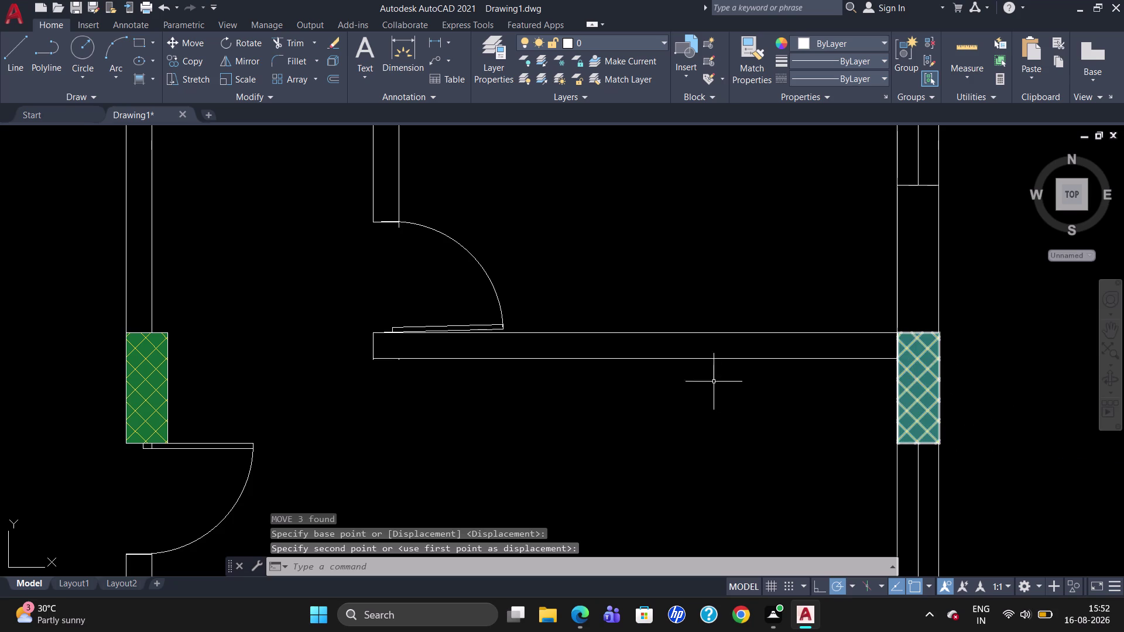
scroll(down, 3)
scroll(down, 3)
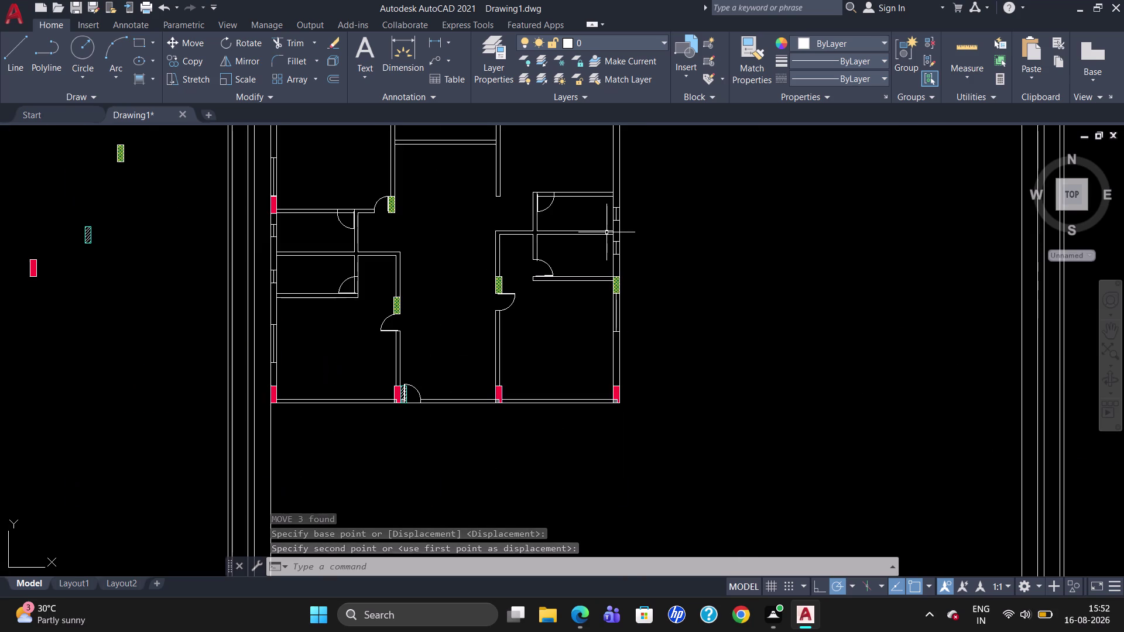
scroll(up, 3)
scroll(down, 3)
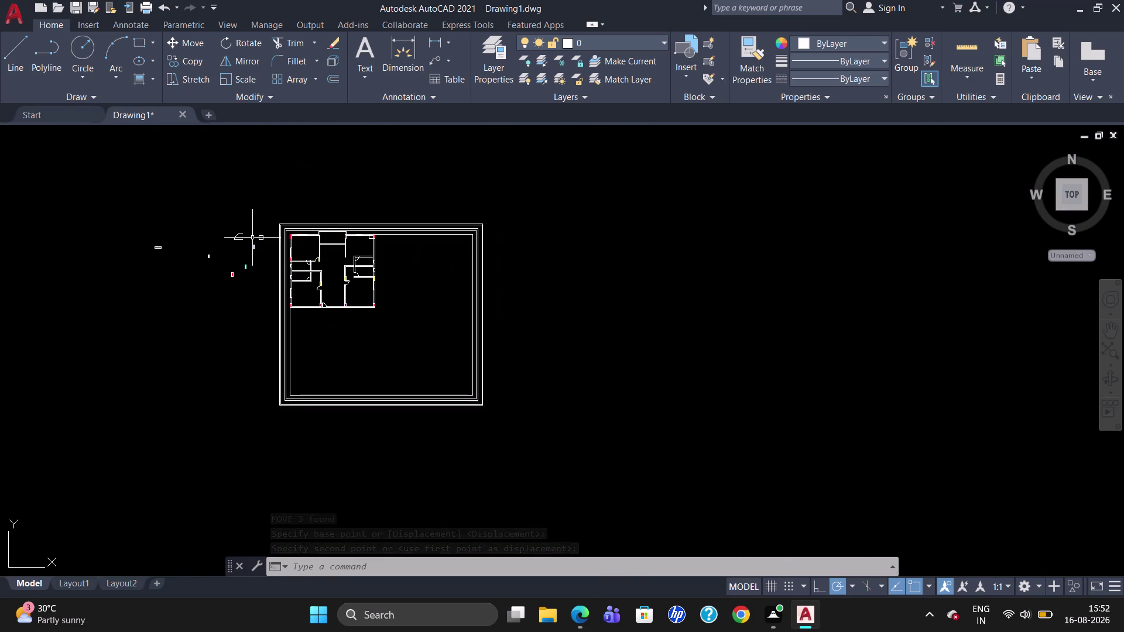
scroll(up, 3)
click(272, 233)
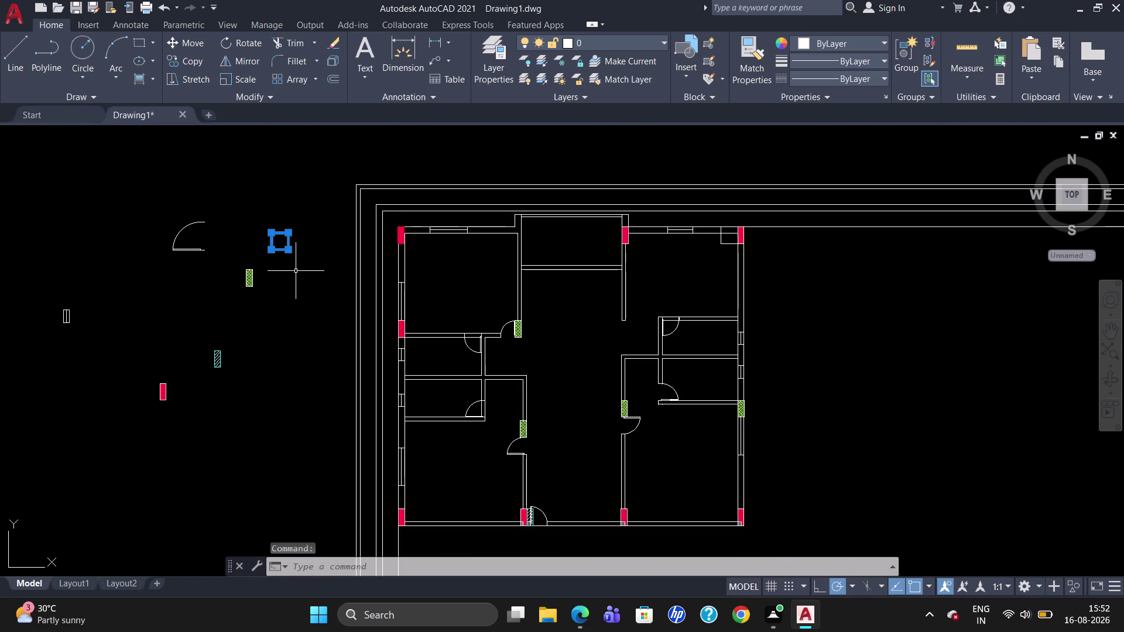
key(c)
key(o)
key(Return)
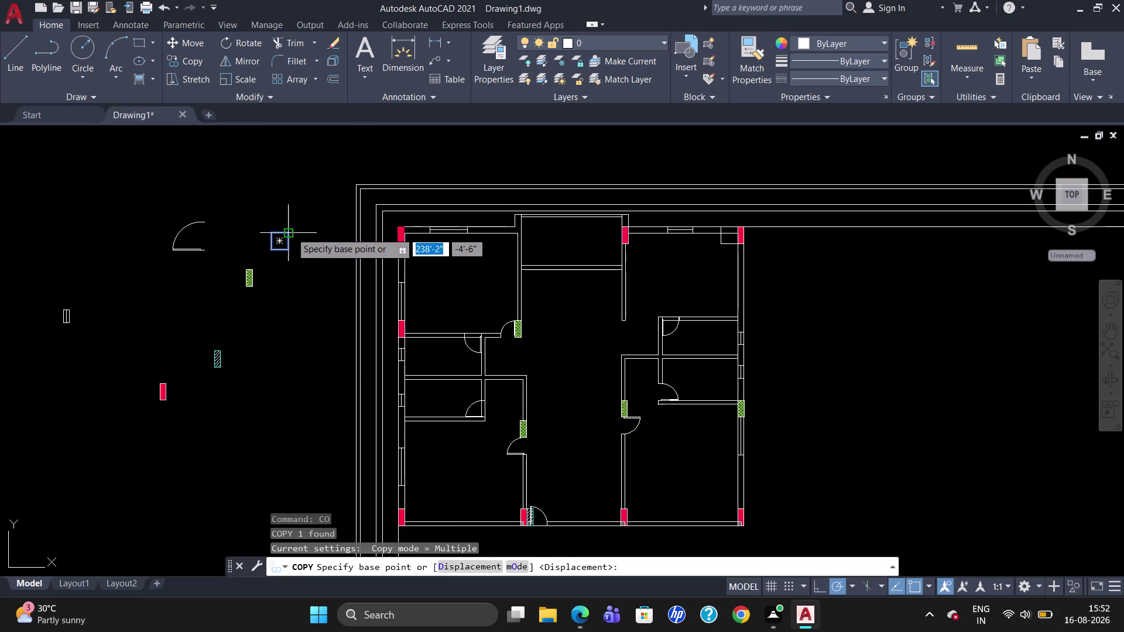
click(290, 233)
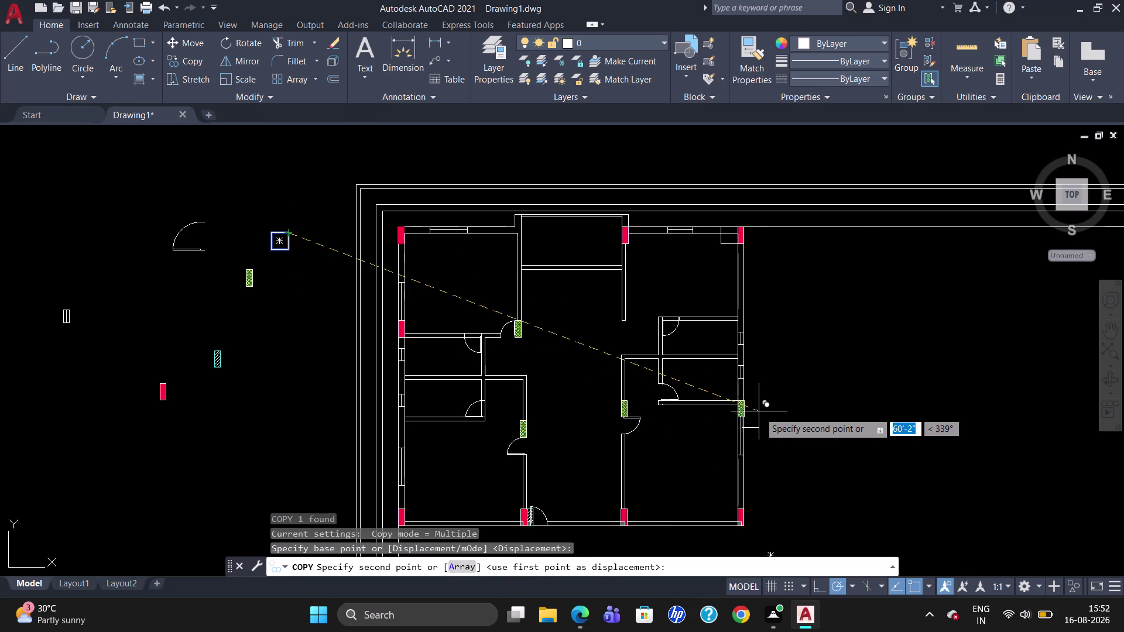
scroll(up, 3)
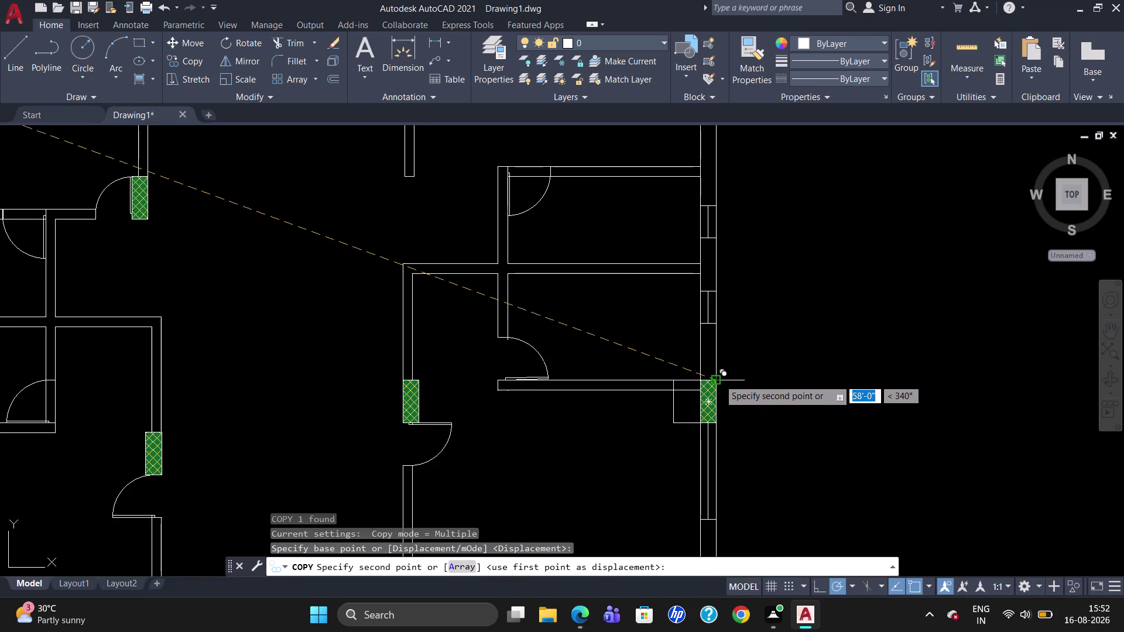
click(719, 380)
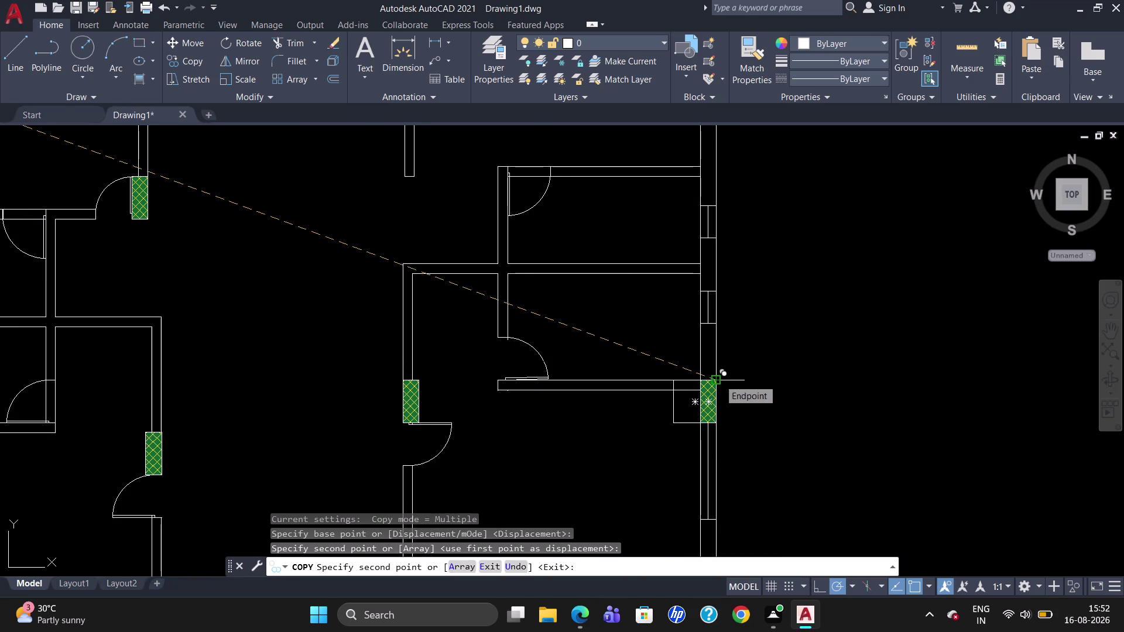
key(Escape)
scroll(down, 3)
scroll(down, 3)
scroll(down, 3)
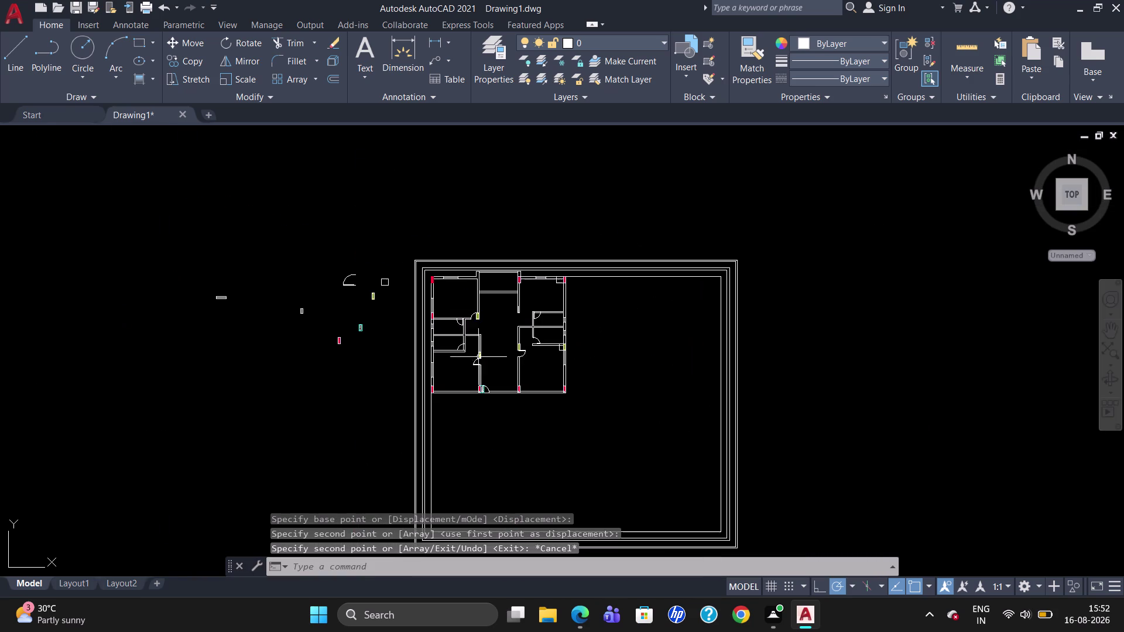
scroll(up, 3)
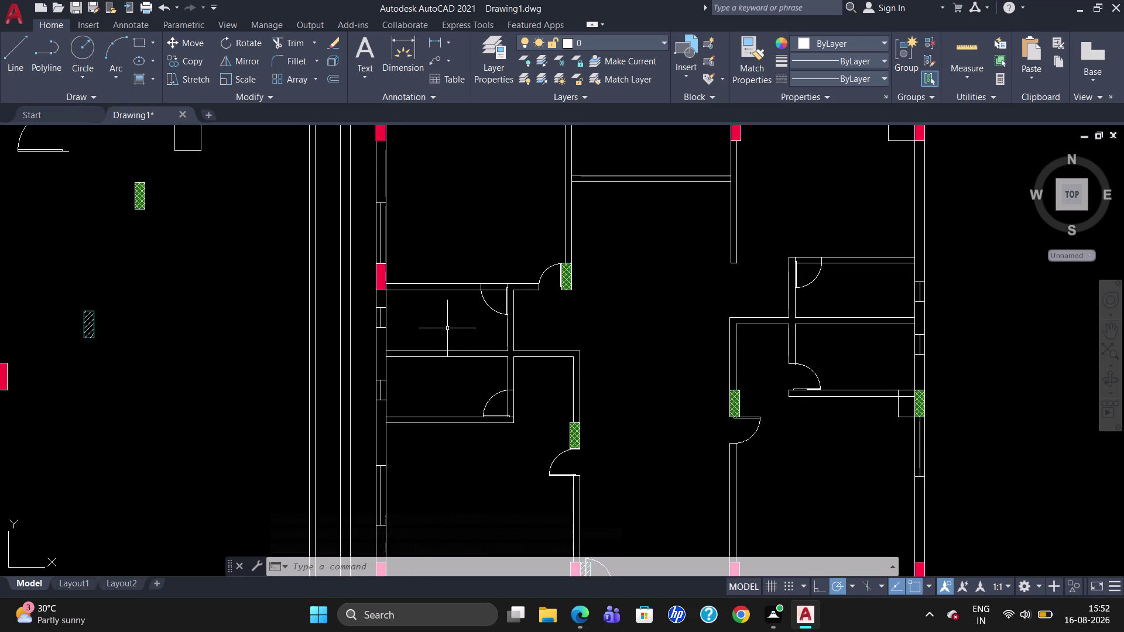
scroll(down, 3)
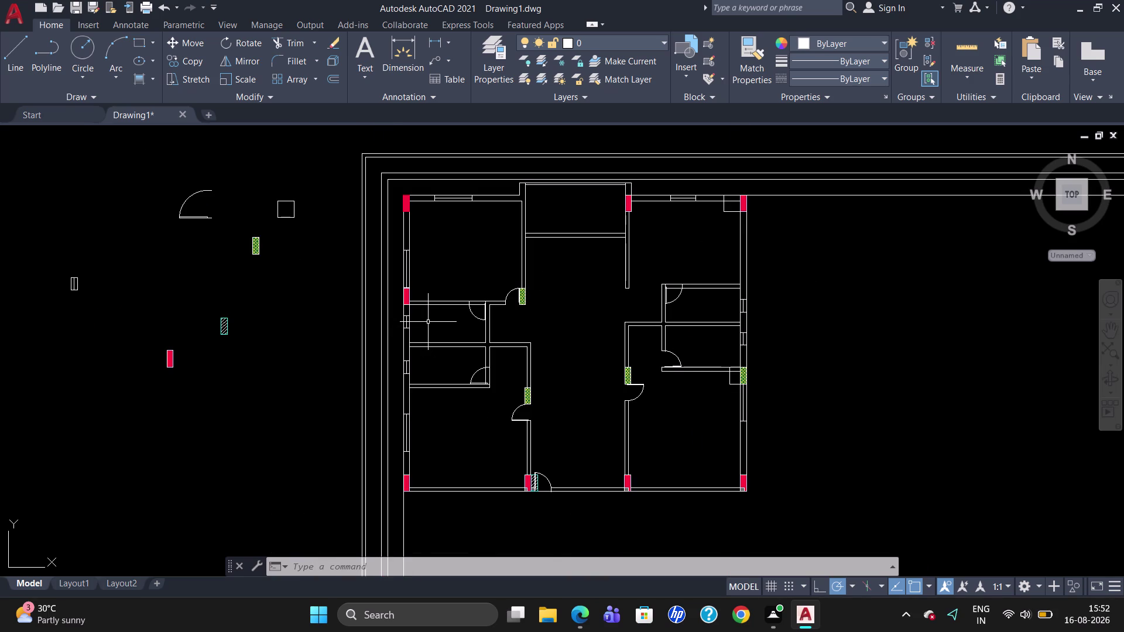
scroll(up, 3)
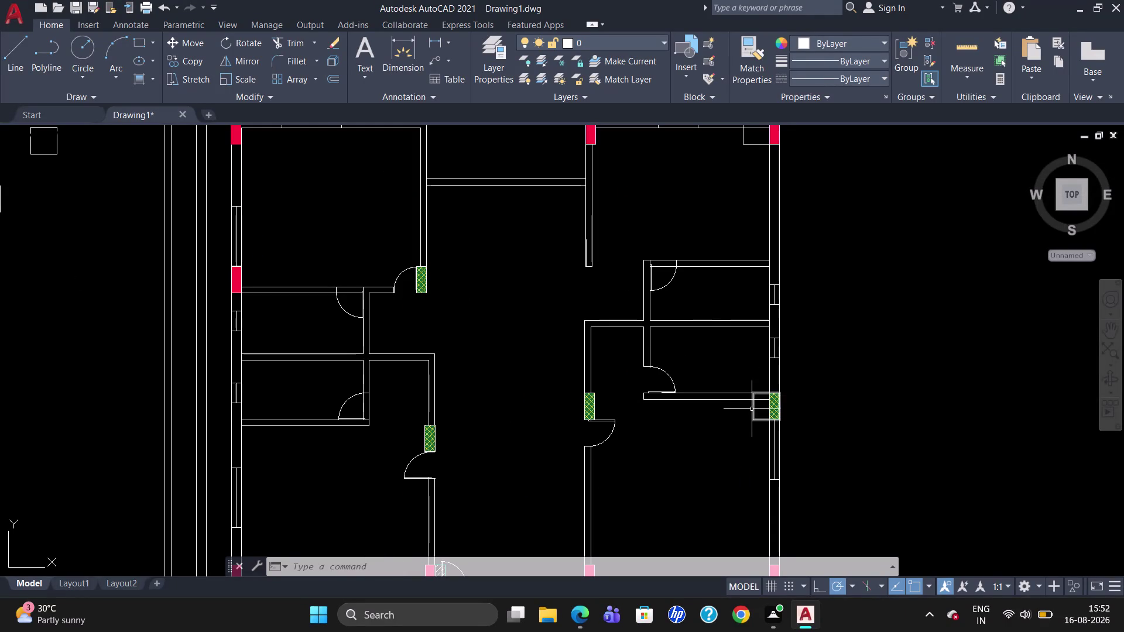
click(754, 408)
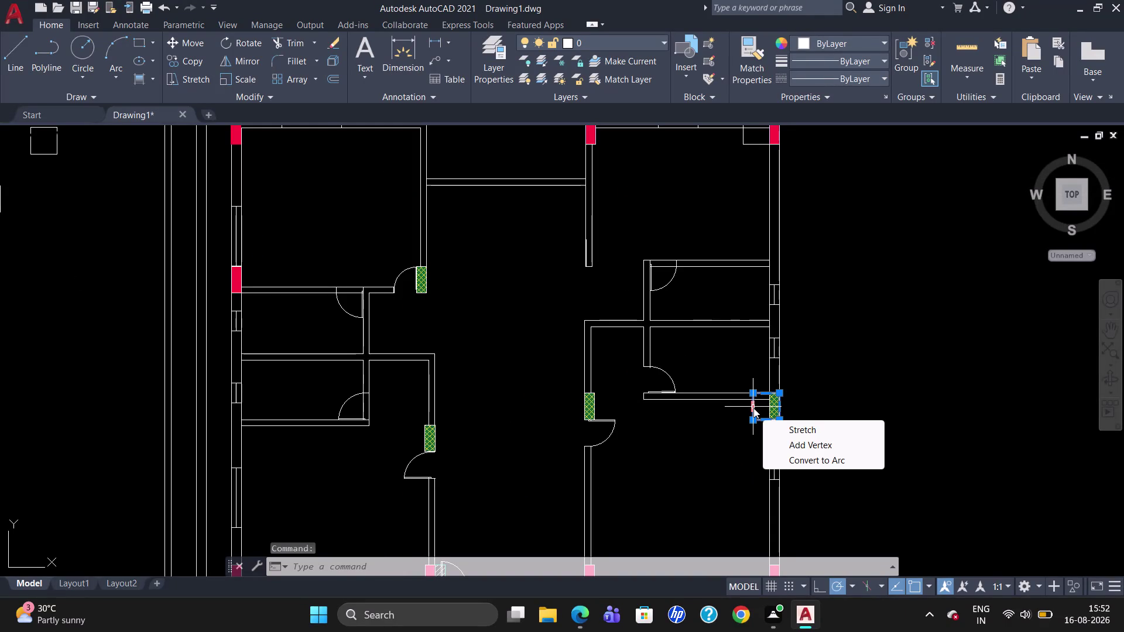
Move the small outline beside the right-wall hatch a little downward.
key(m)
key(Return)
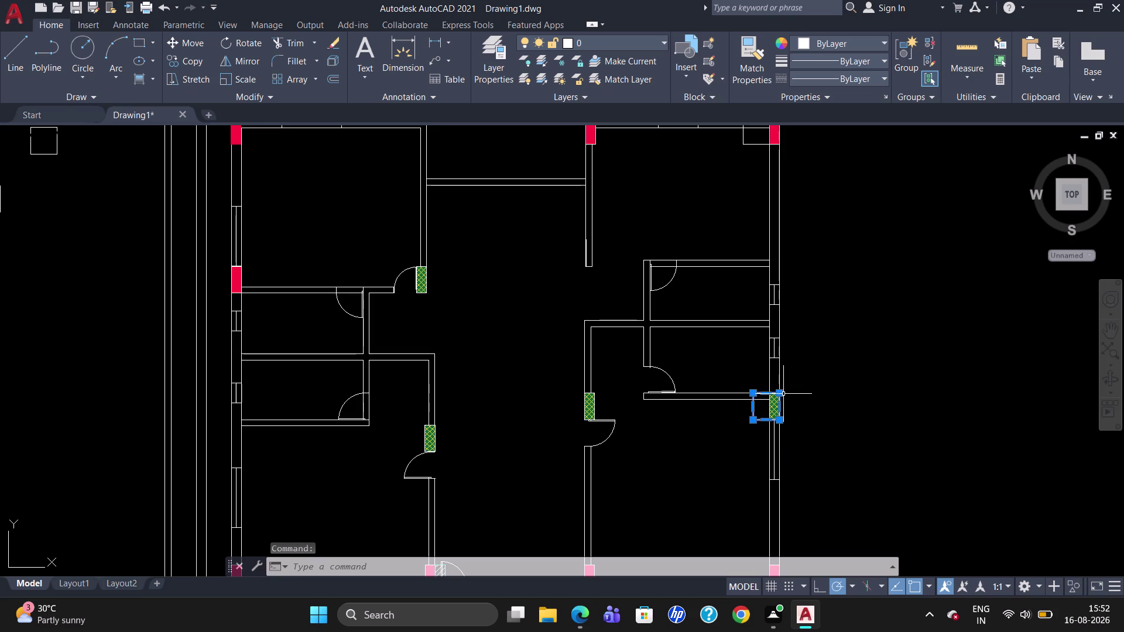
key(Escape)
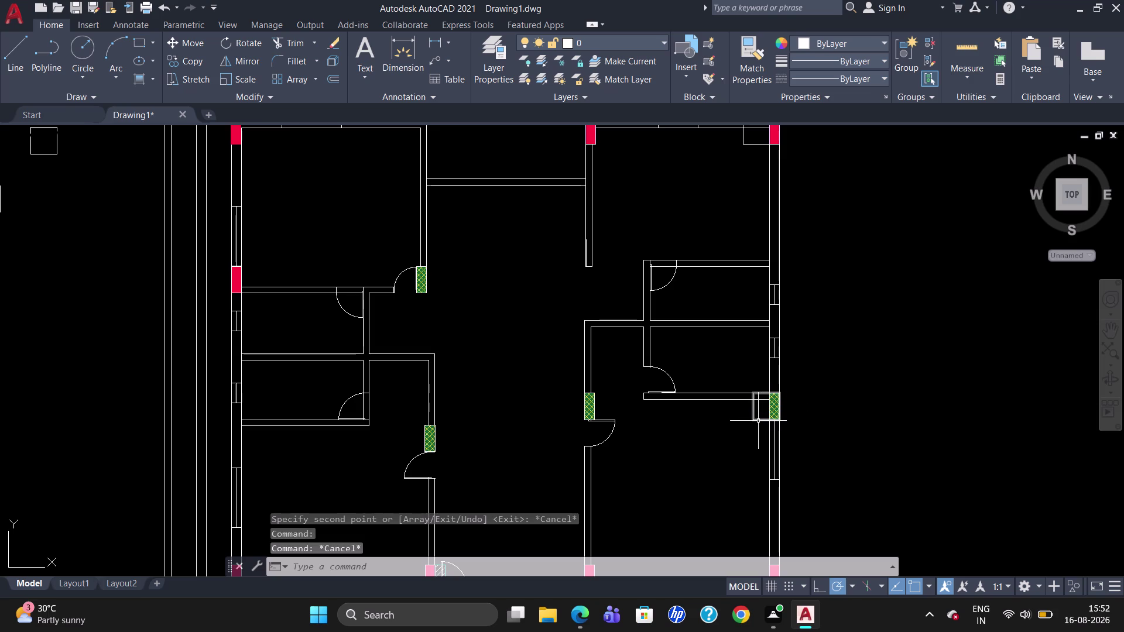
key(m)
key(Return)
click(760, 420)
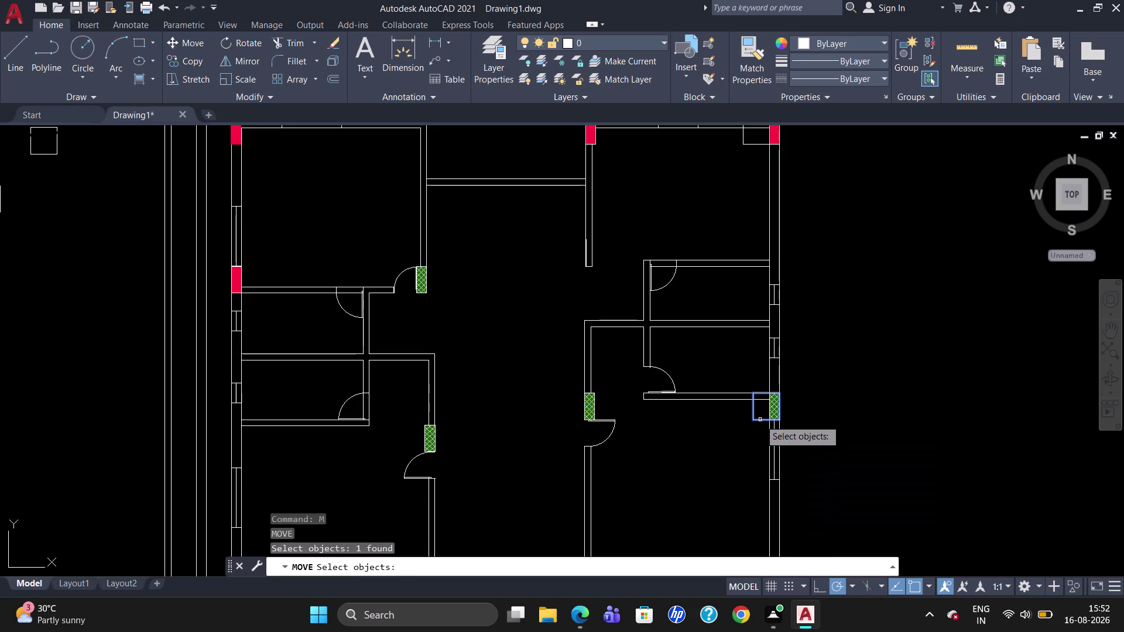
key(Return)
click(780, 394)
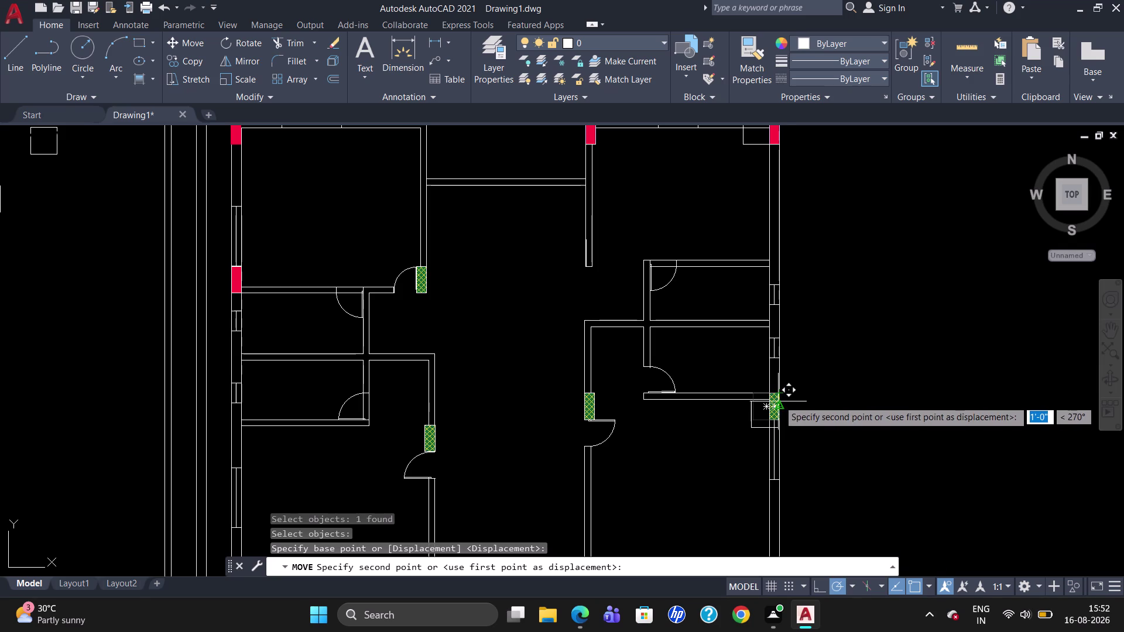
click(778, 400)
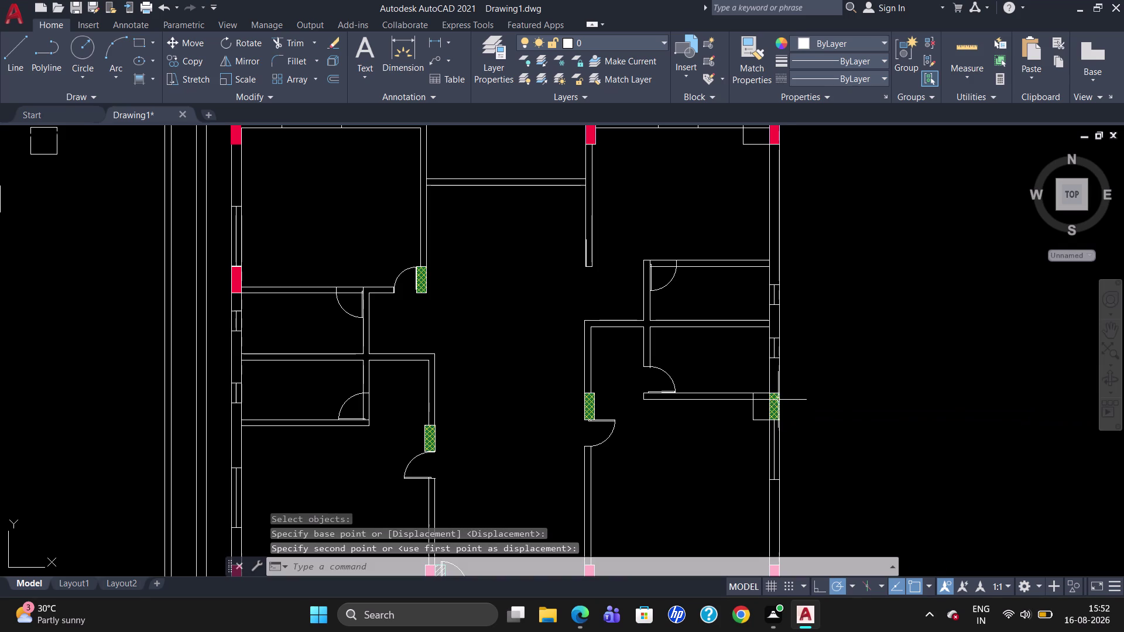
Window-select the outline next to the hatched piece and drop it slightly lower along the wall.
scroll(up, 3)
click(689, 430)
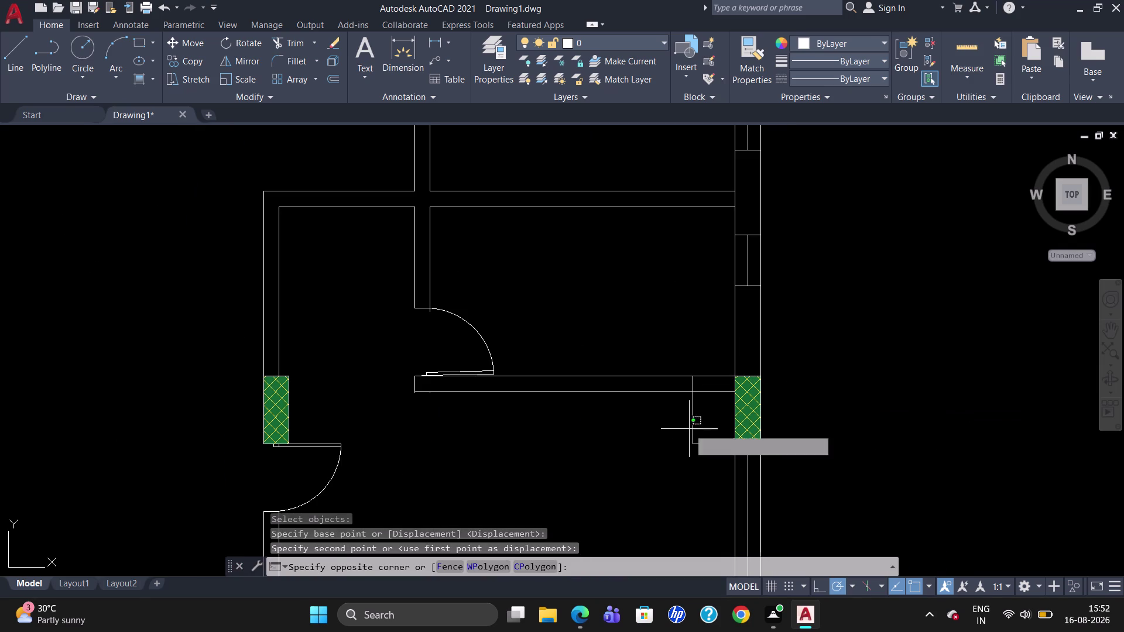
click(692, 422)
click(693, 421)
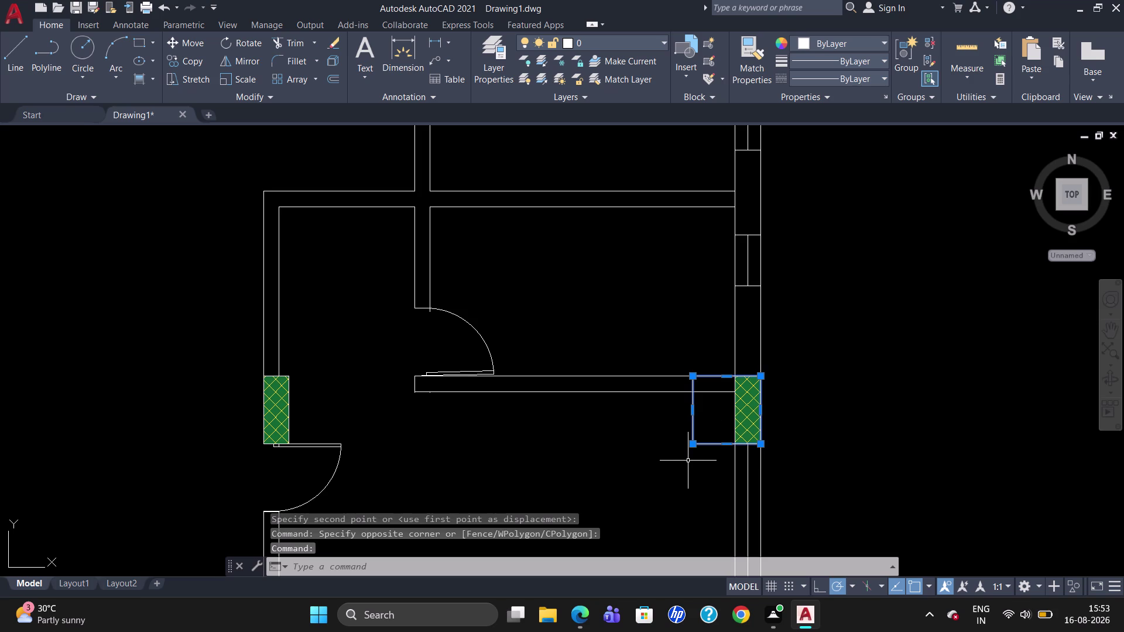
key(m)
key(Return)
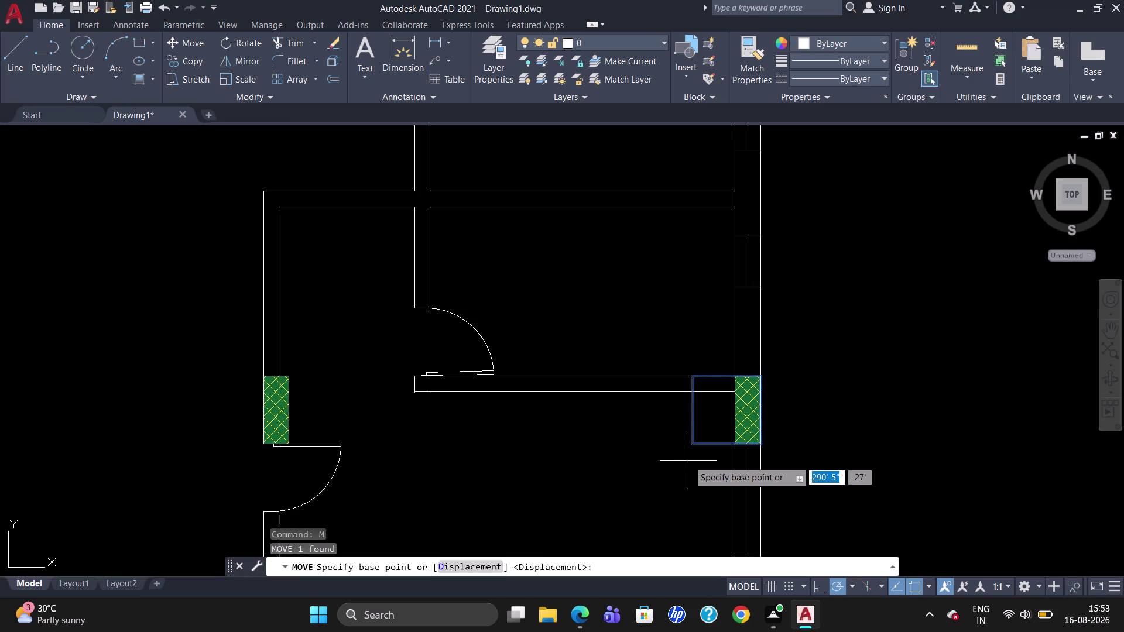
click(694, 377)
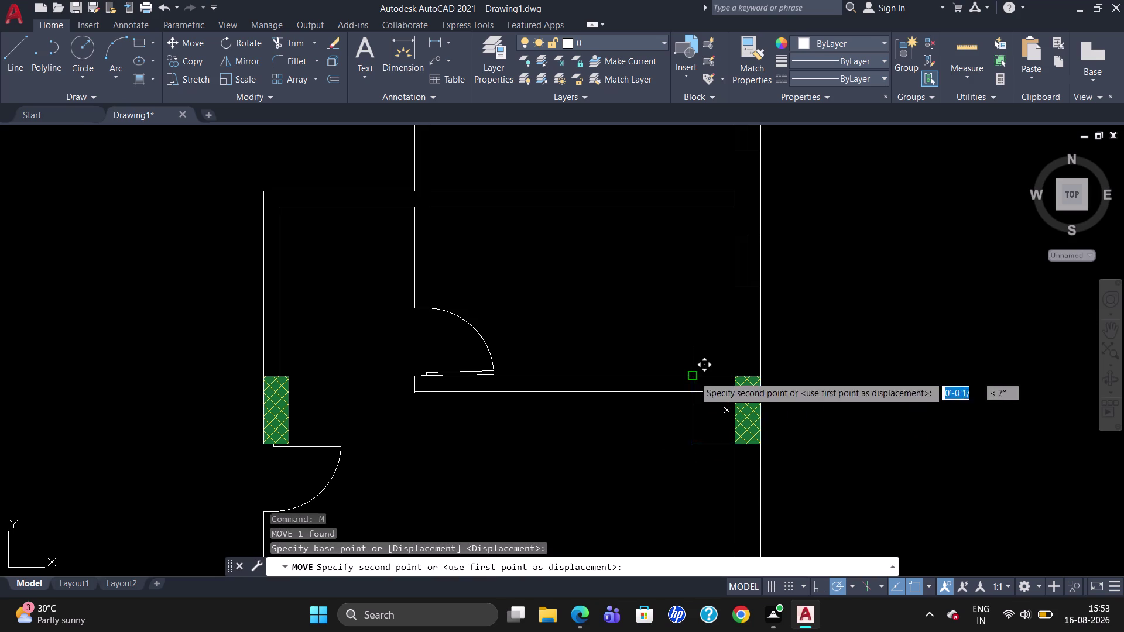
click(693, 393)
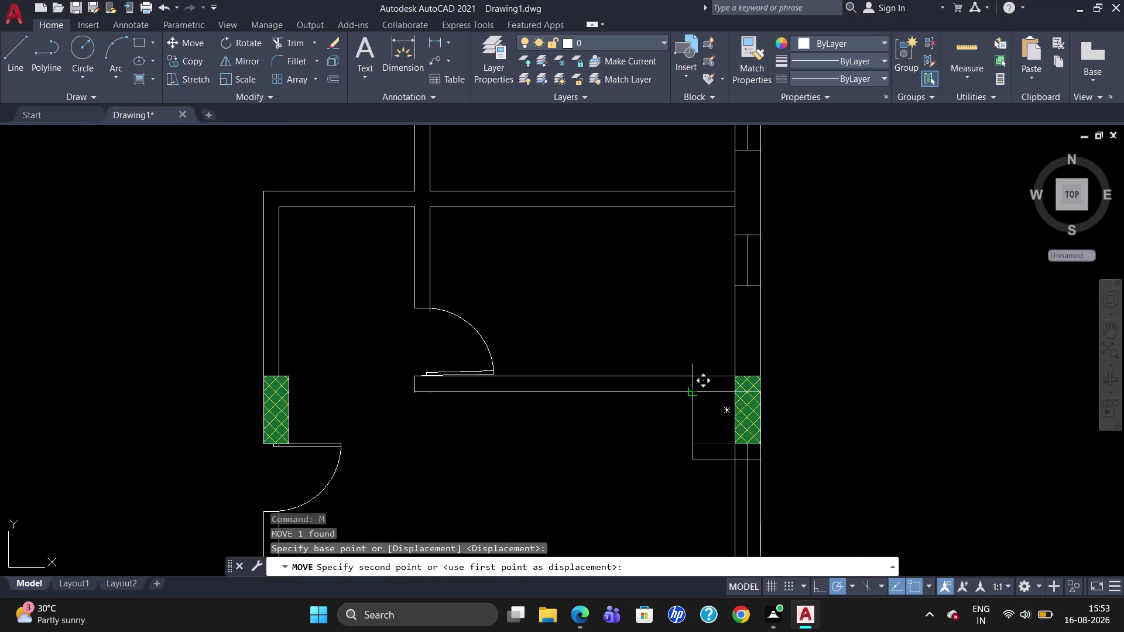
key(Escape)
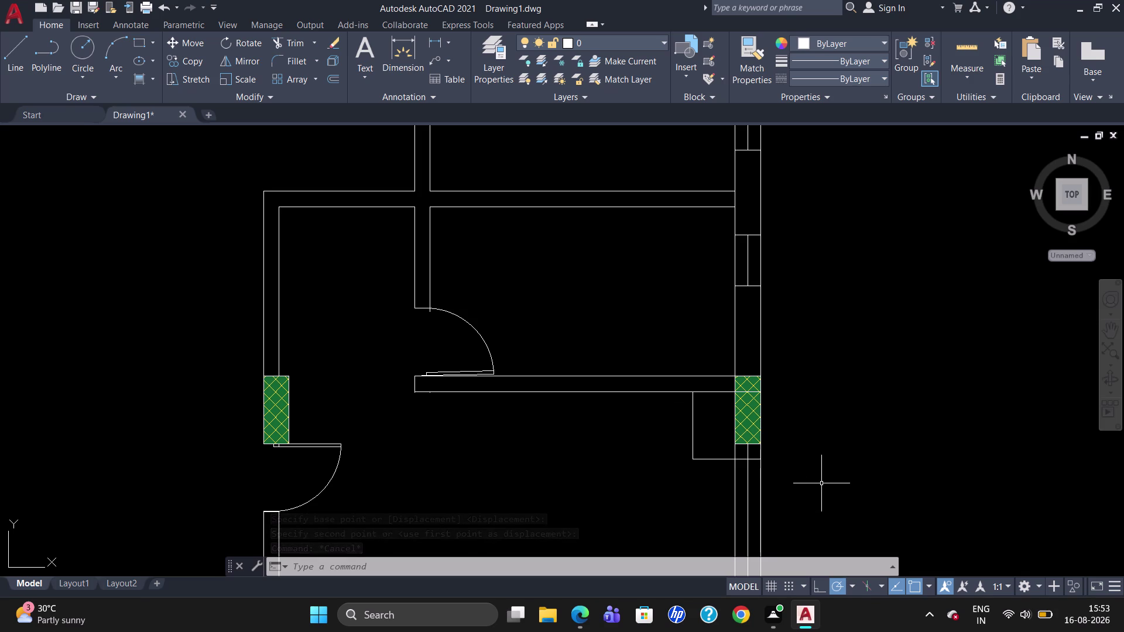
scroll(down, 3)
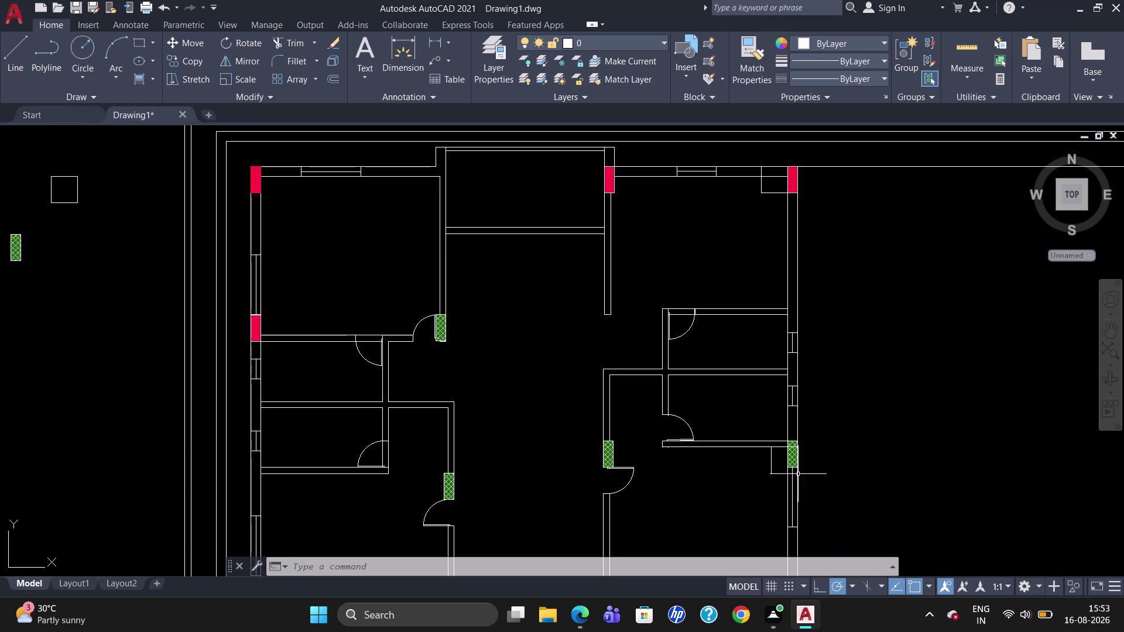
Delete the outline beside the right-wall hatch and zoom out over the plan.
click(771, 463)
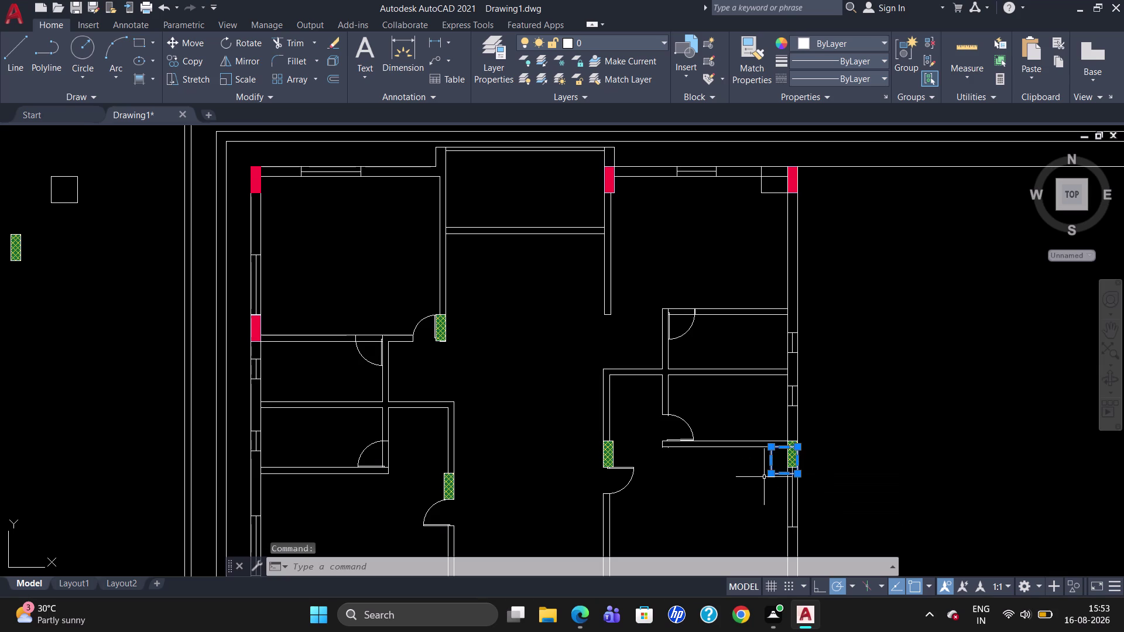
key(Delete)
scroll(down, 3)
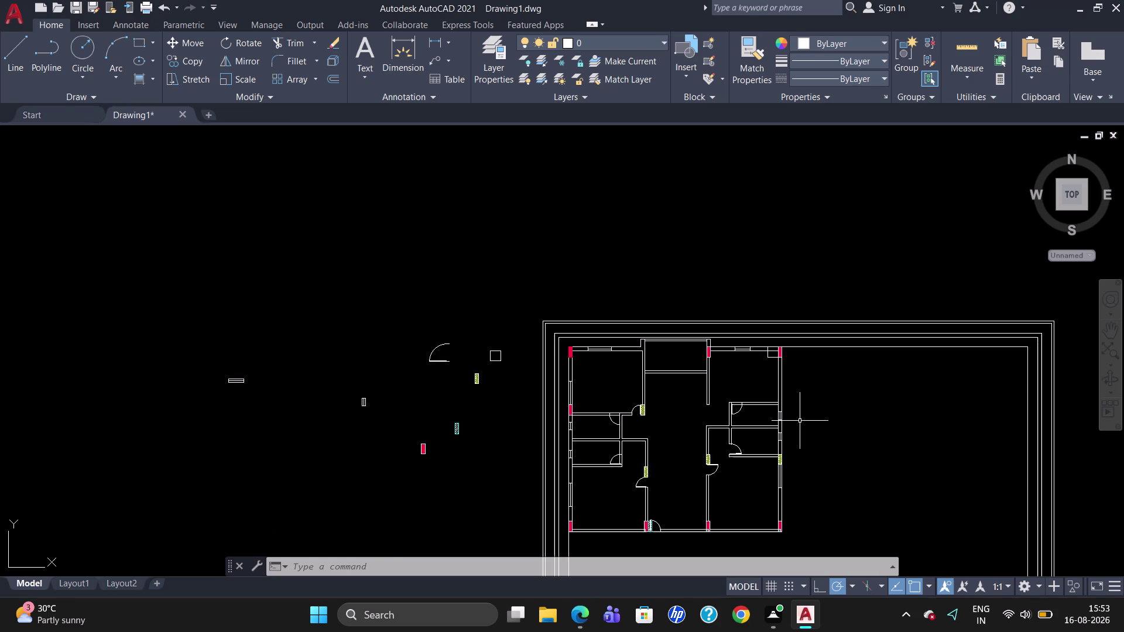
scroll(up, 3)
scroll(down, 3)
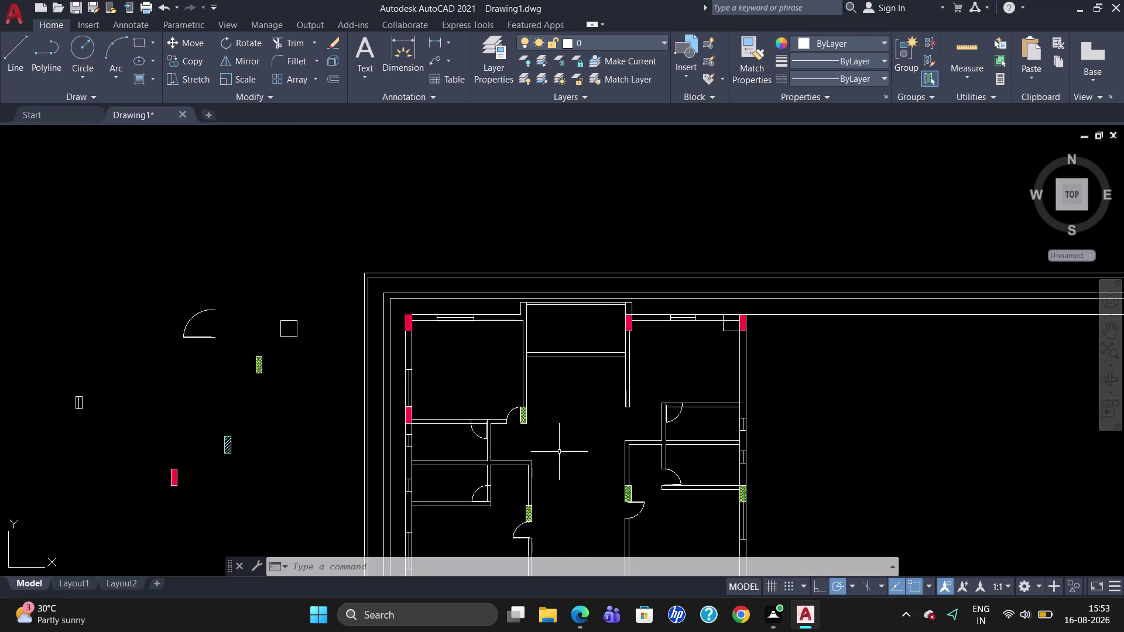
scroll(up, 3)
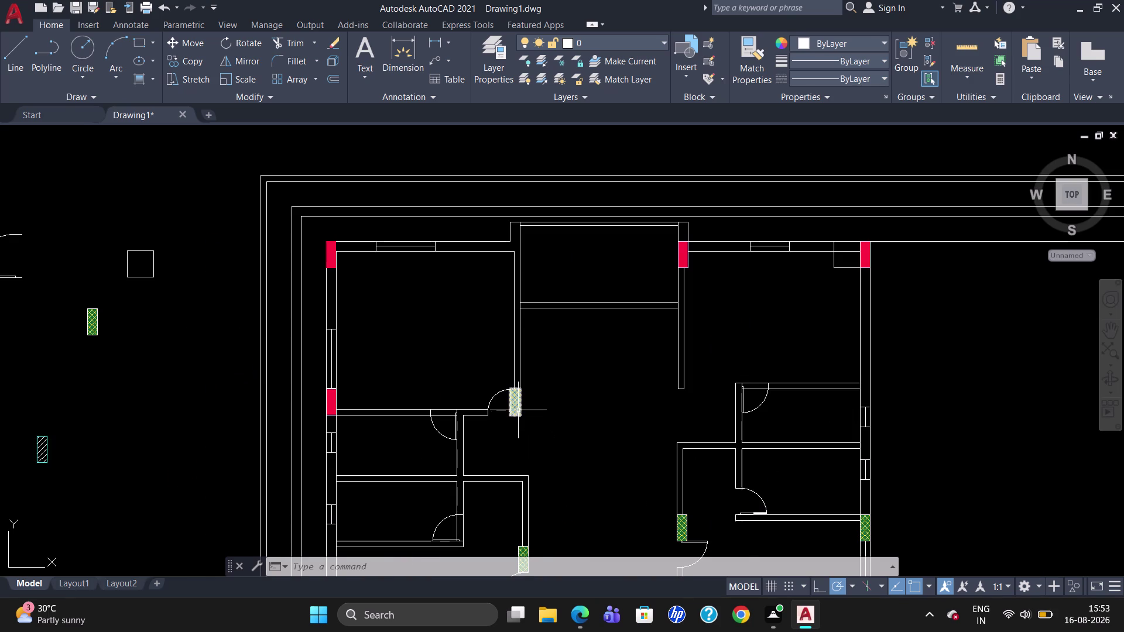
scroll(down, 3)
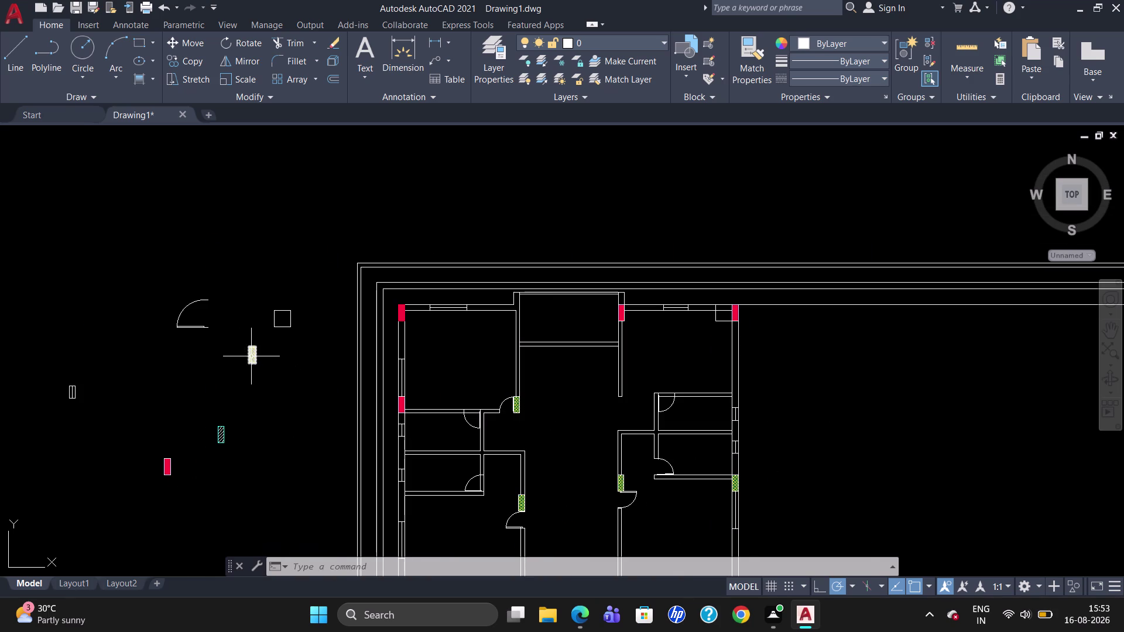
Select the spare hatched piece left of the plan and start CO (Copy).
click(251, 355)
text(CO)
key(Return)
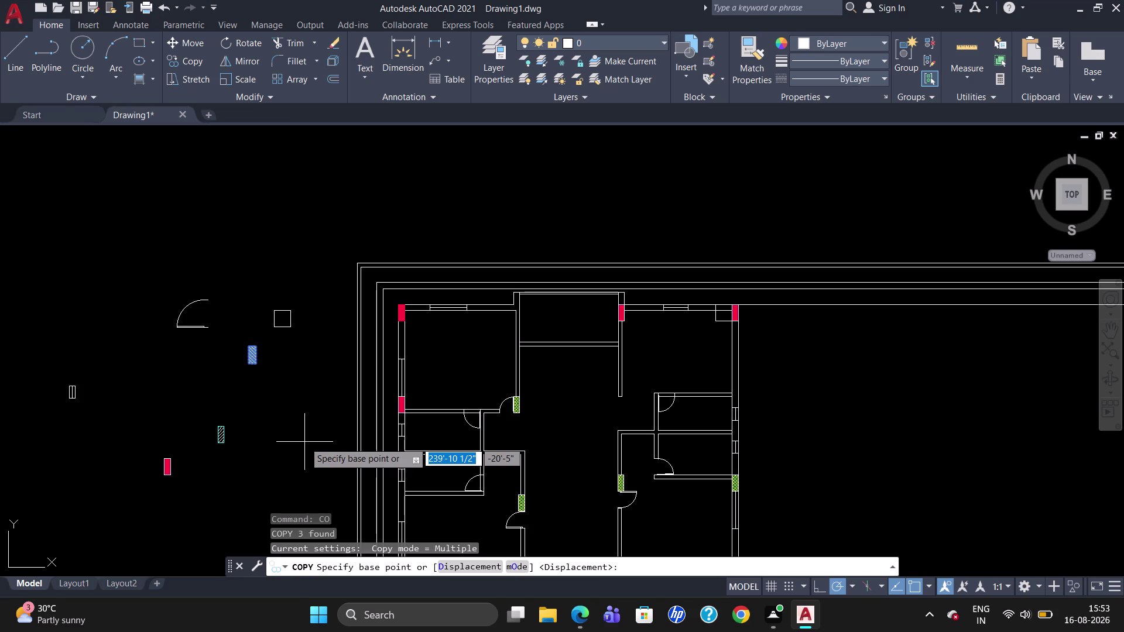
Place the hatched pier copy into the upper opening of the right exterior wall.
click(259, 346)
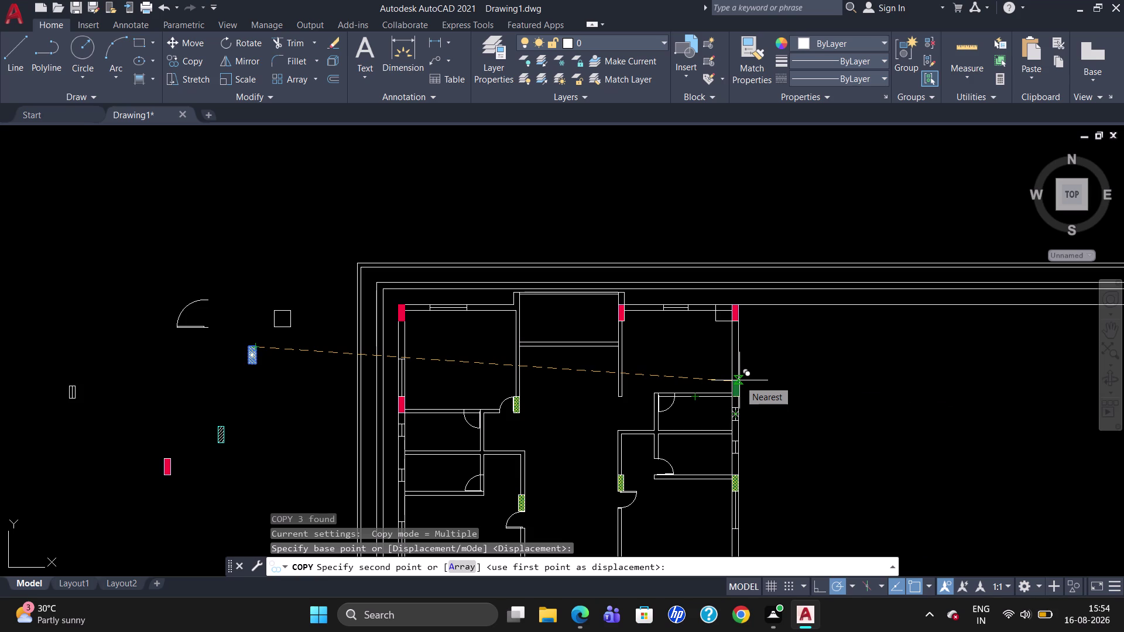
scroll(up, 3)
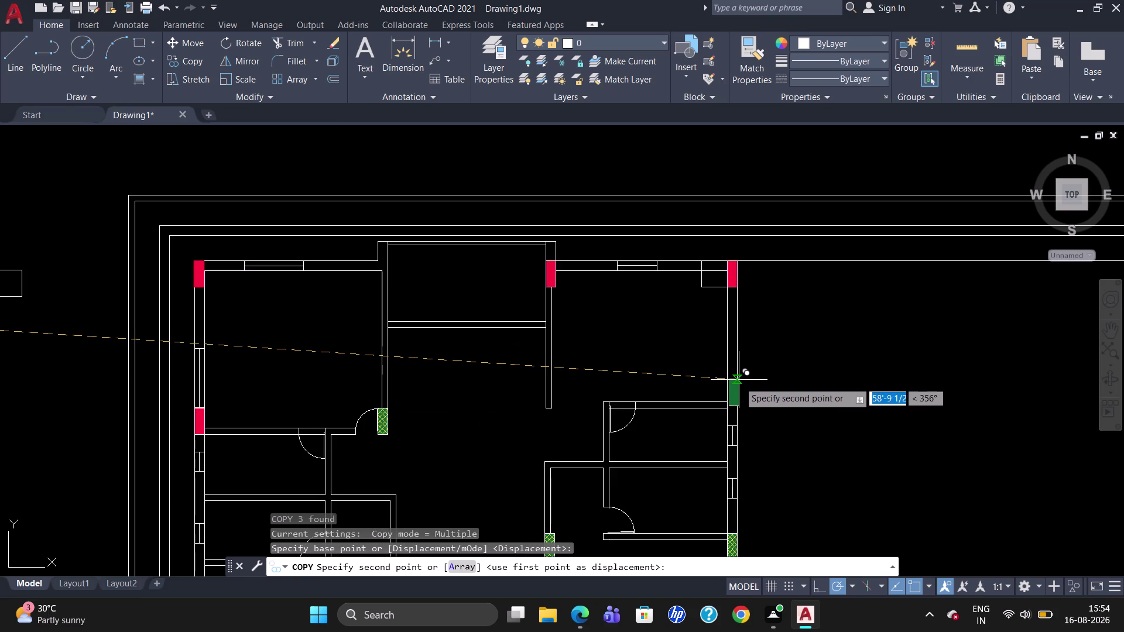
scroll(up, 3)
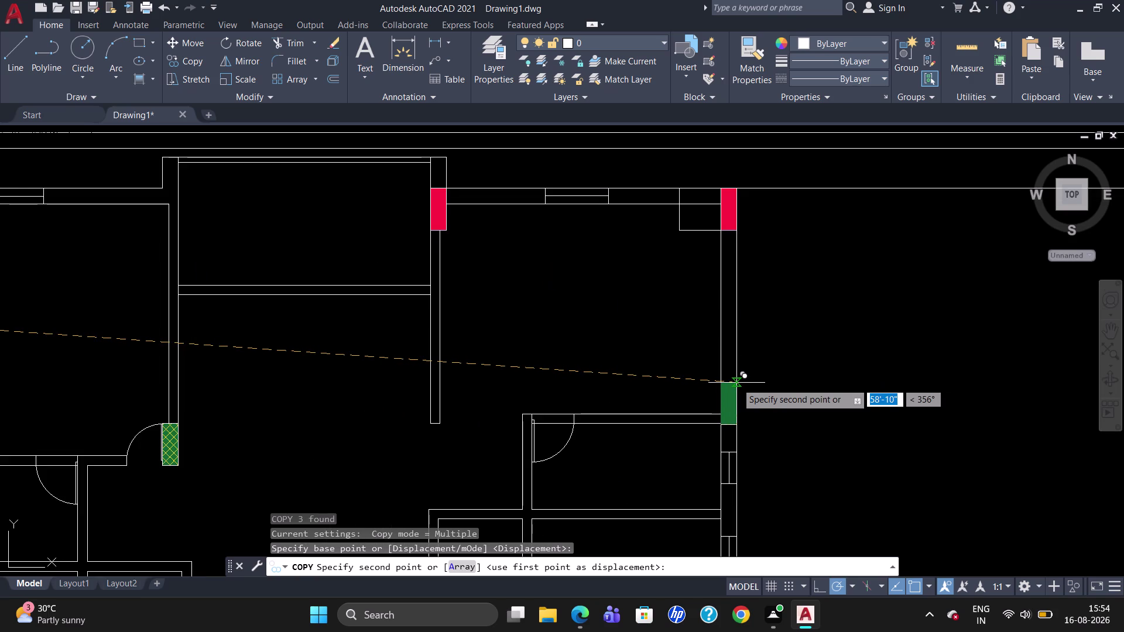
click(737, 381)
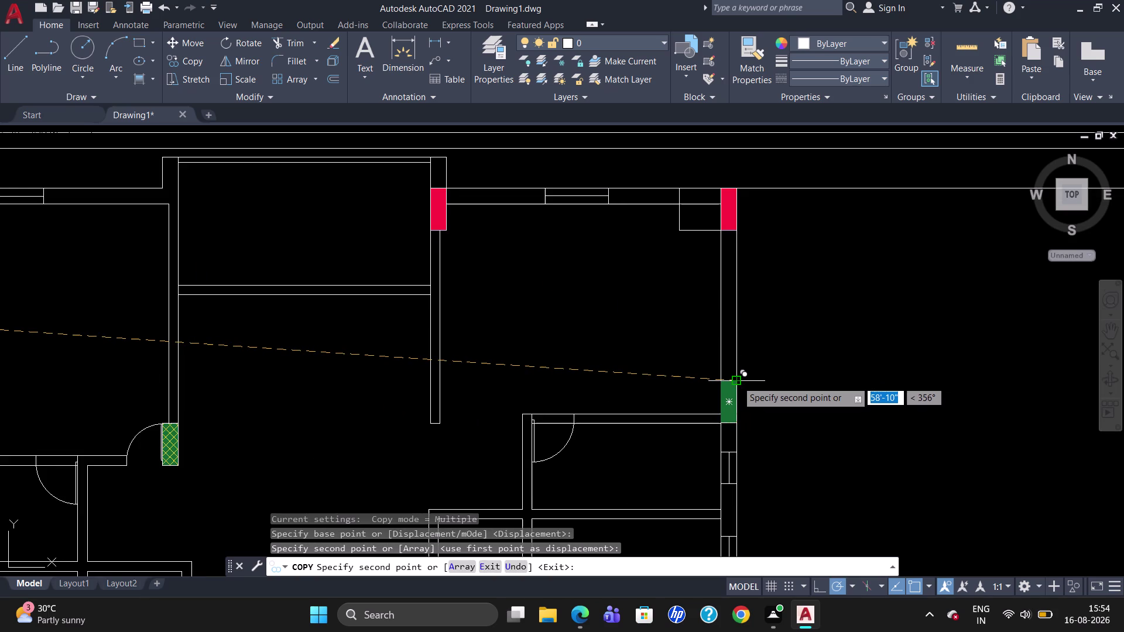
key(Escape)
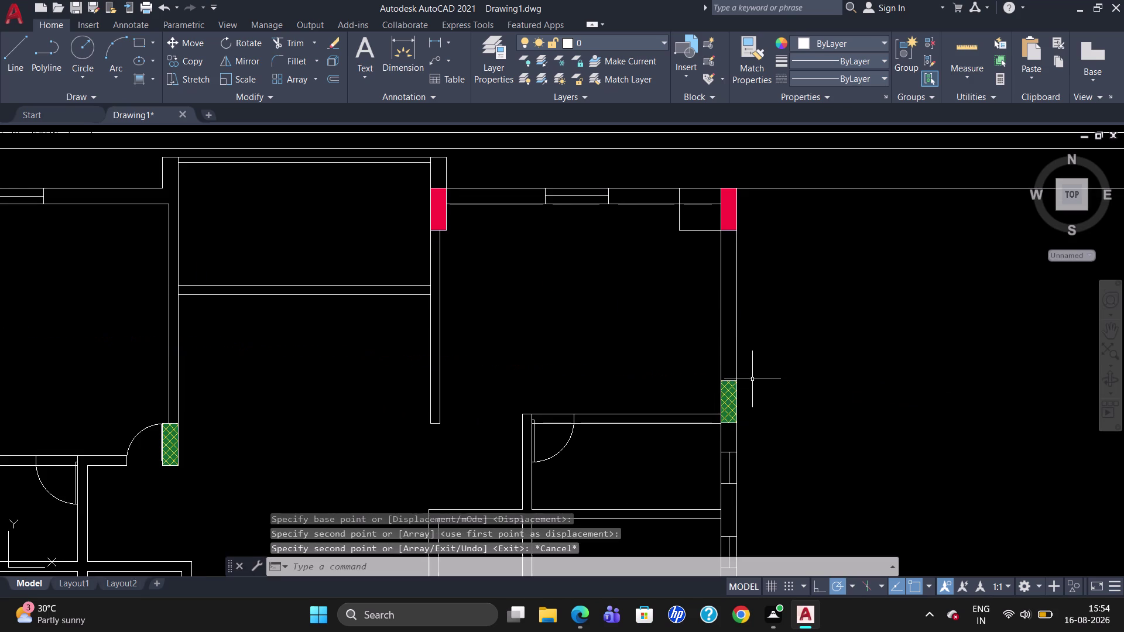
scroll(up, 3)
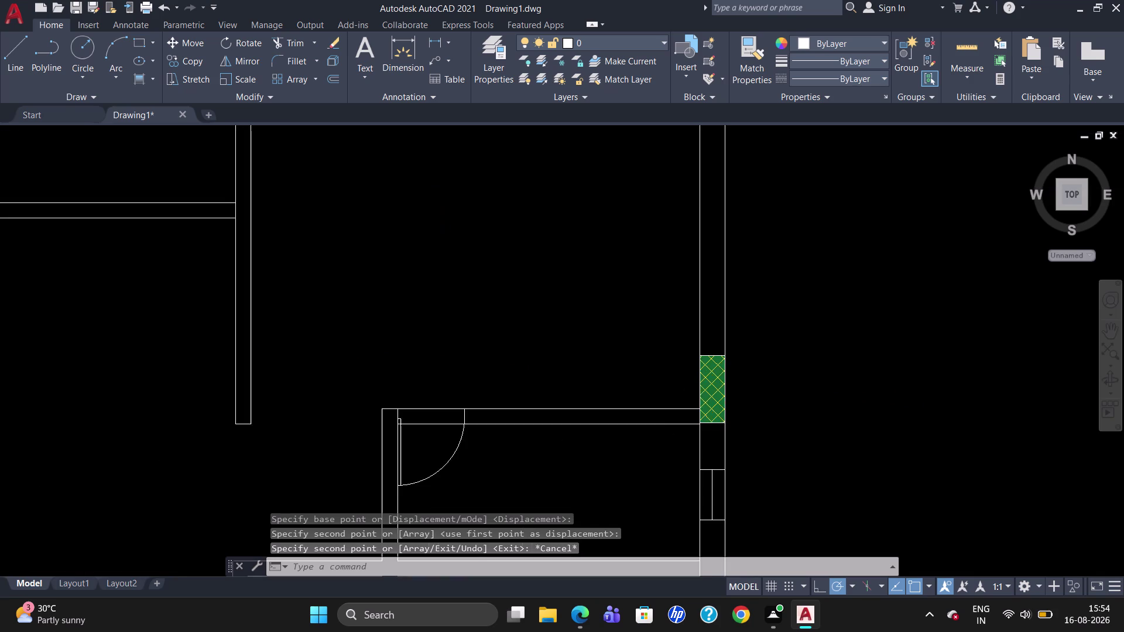
scroll(up, 3)
Move the newly placed hatched pier slightly down onto the wall junction.
key(m)
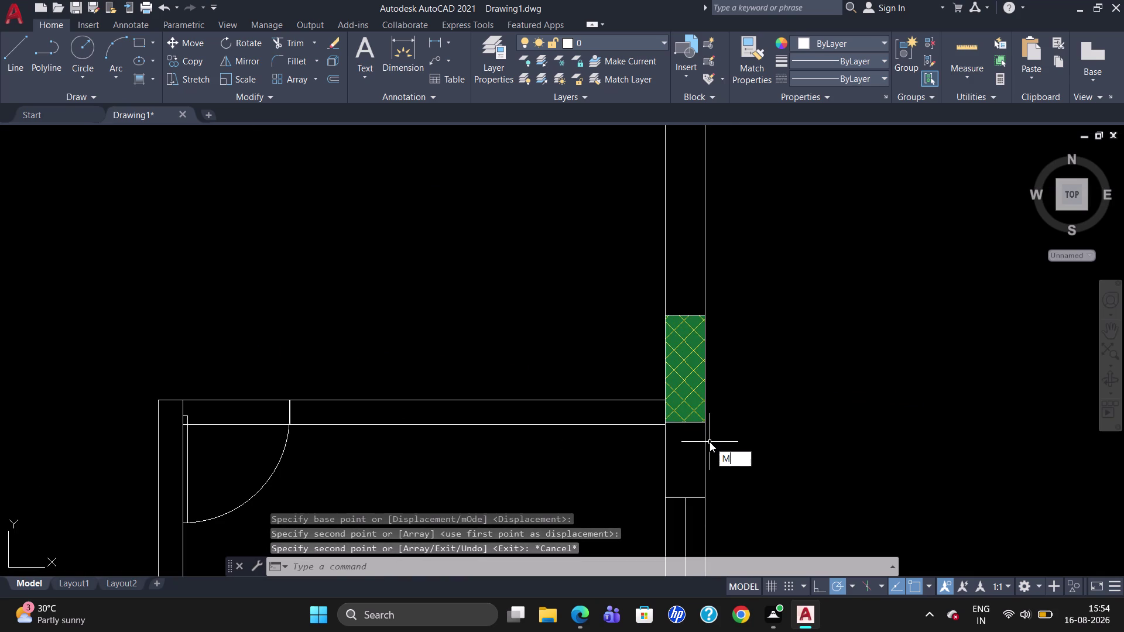
key(Return)
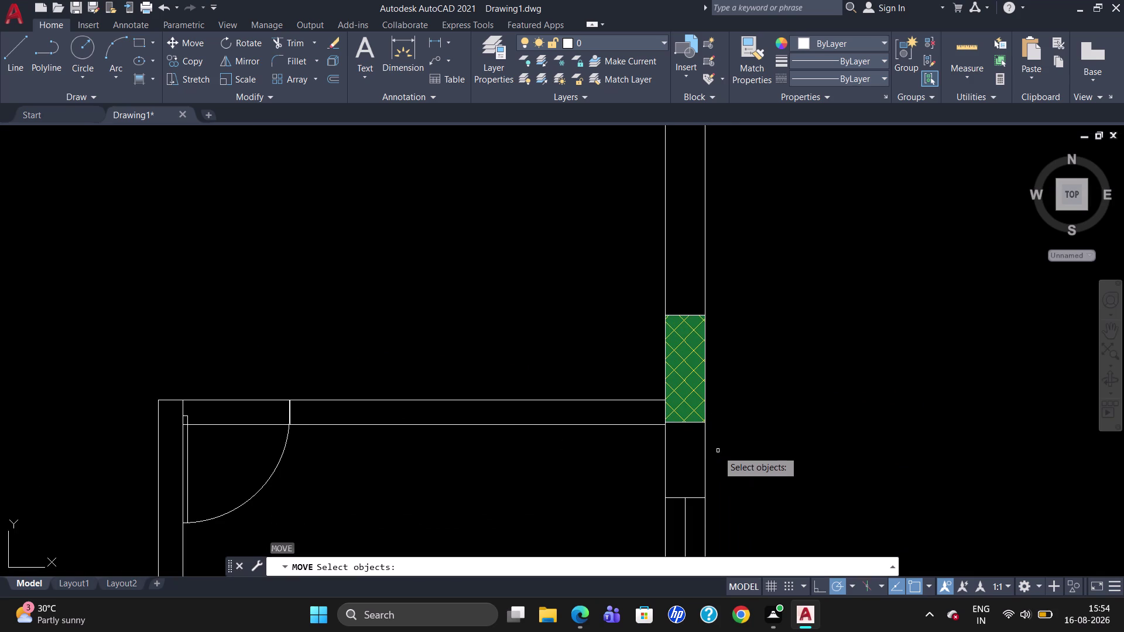
click(685, 421)
key(Return)
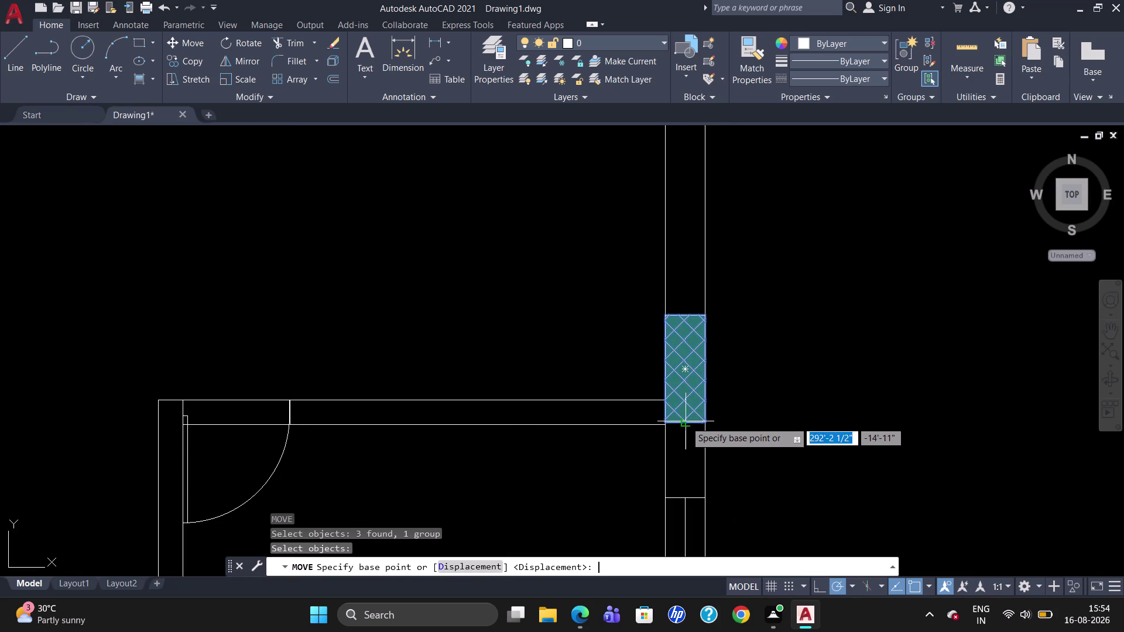
click(662, 423)
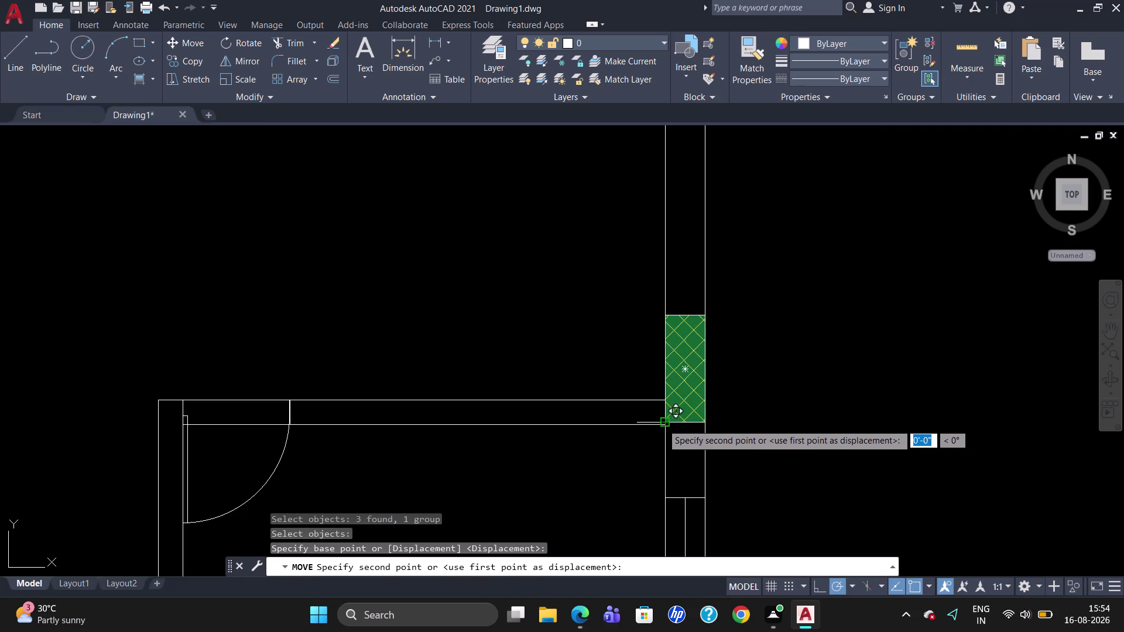
click(661, 426)
Zoom out and select the window on the left outer wall.
scroll(down, 3)
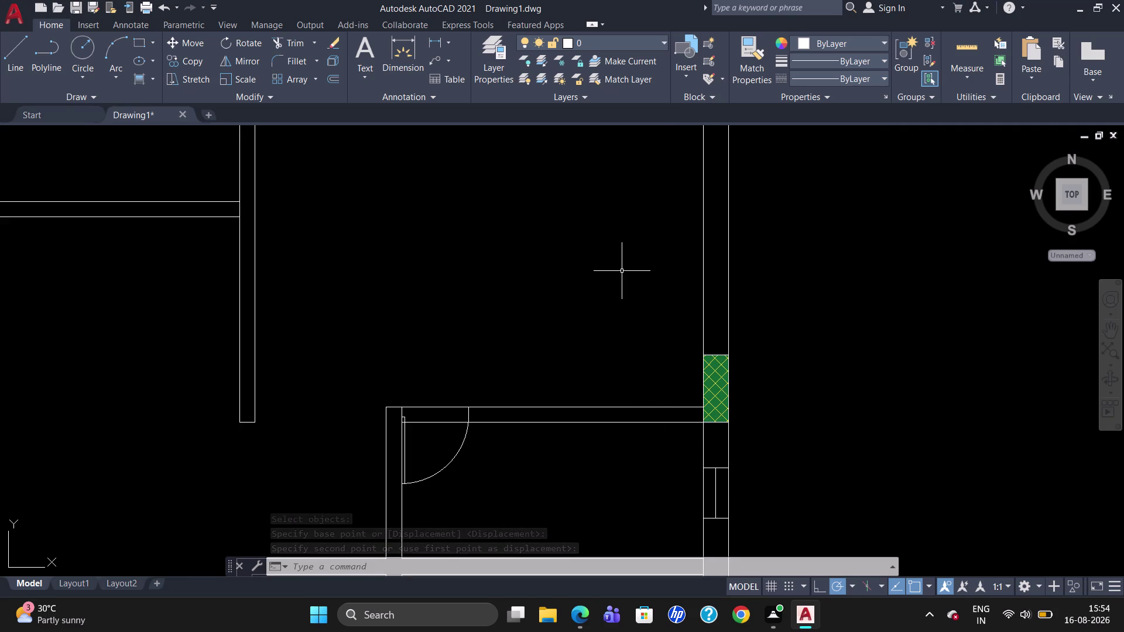
scroll(down, 3)
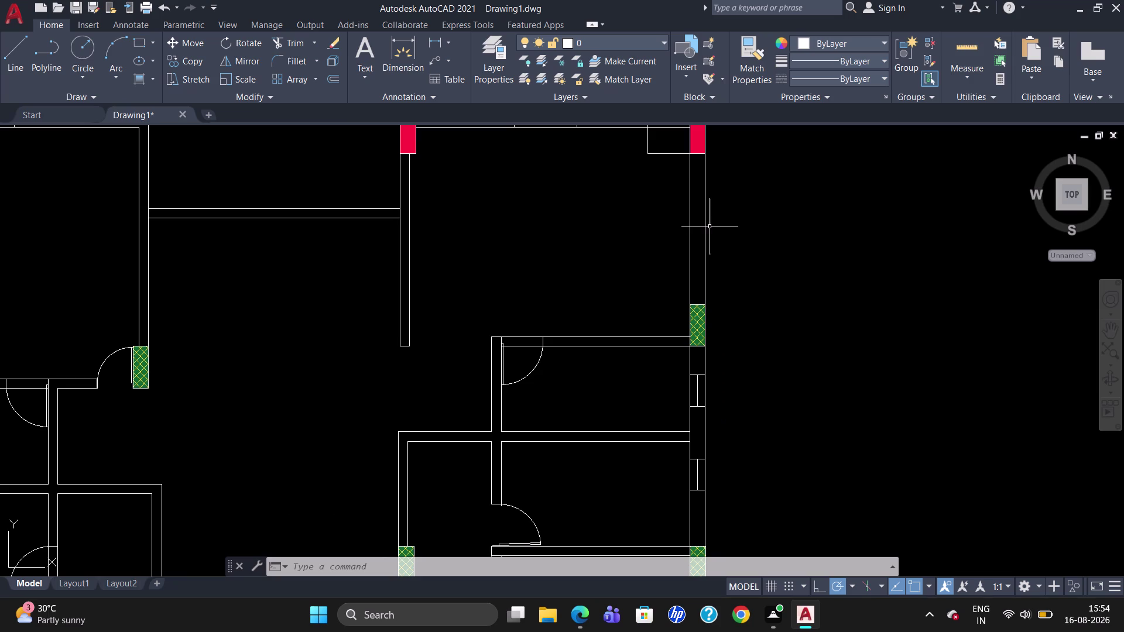
scroll(down, 3)
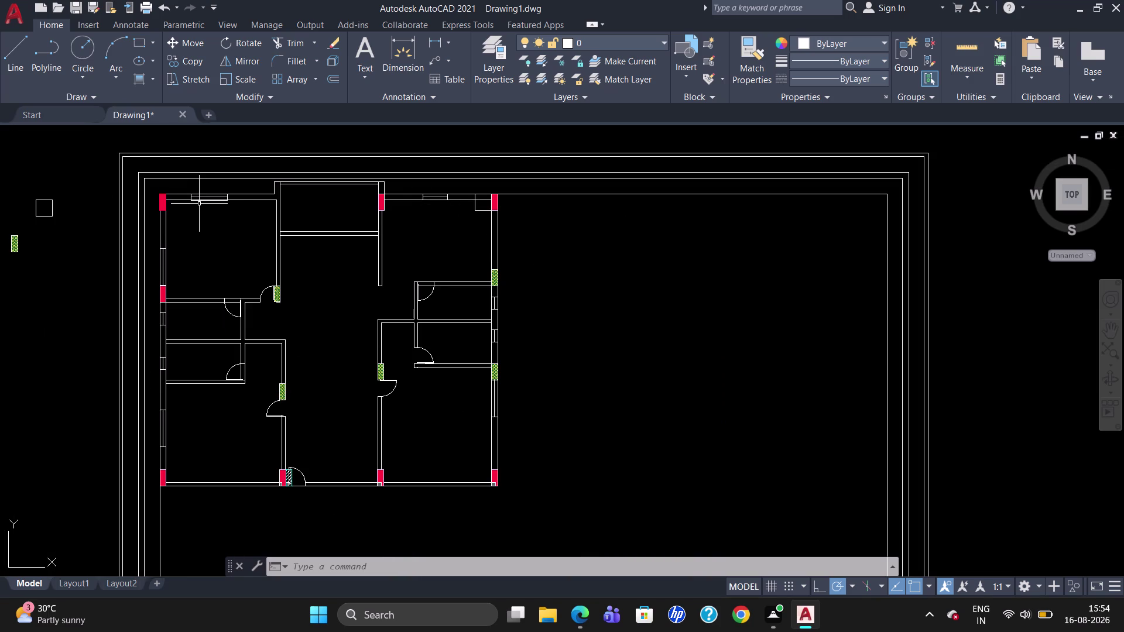
click(164, 269)
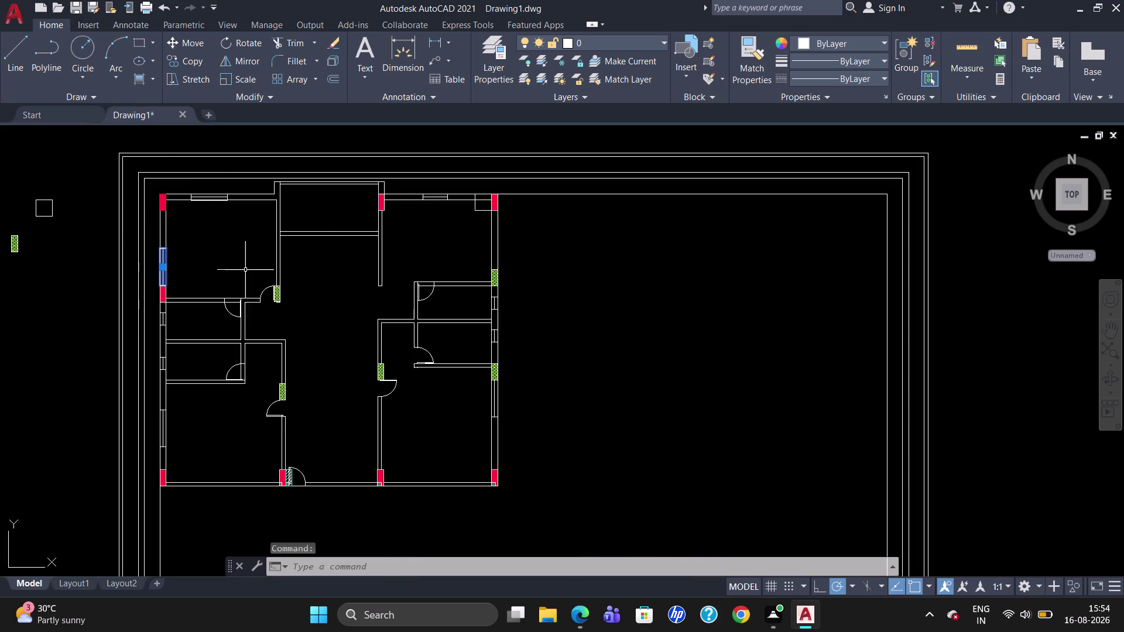
Copy the left-wall window onto the right exterior wall just below the top-right red column.
text(CO)
key(Return)
click(169, 253)
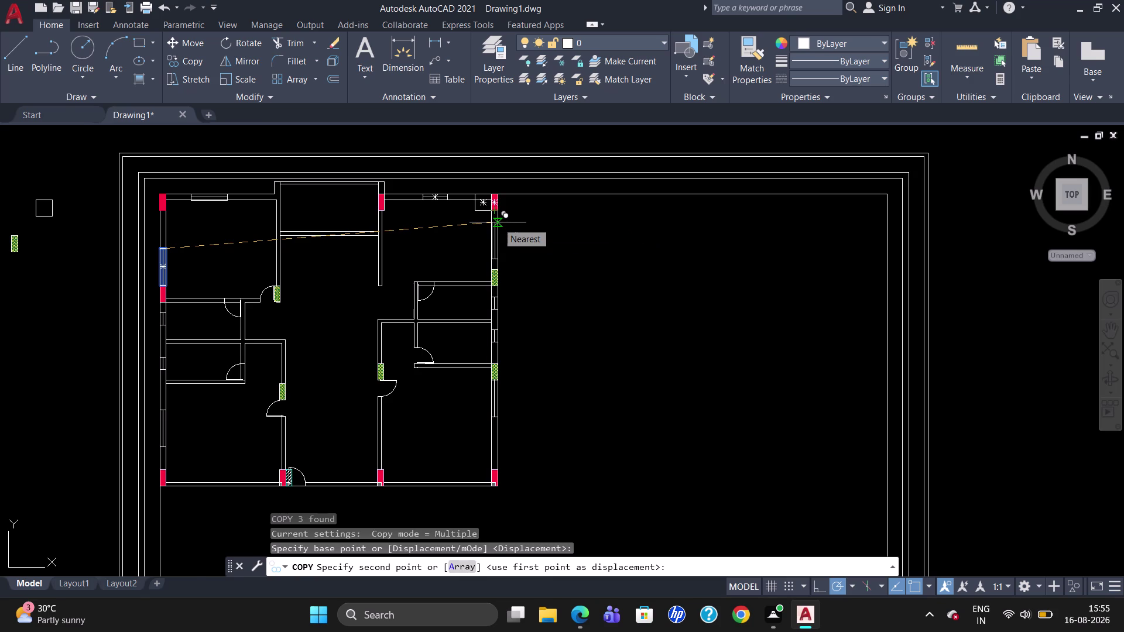
scroll(up, 3)
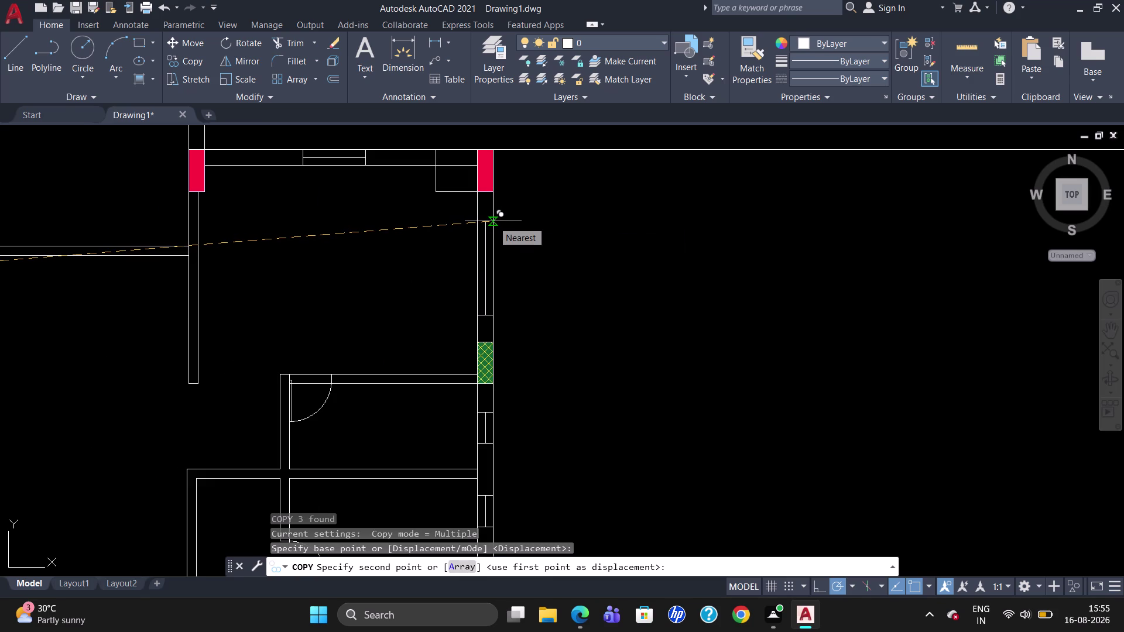
click(493, 221)
key(Escape)
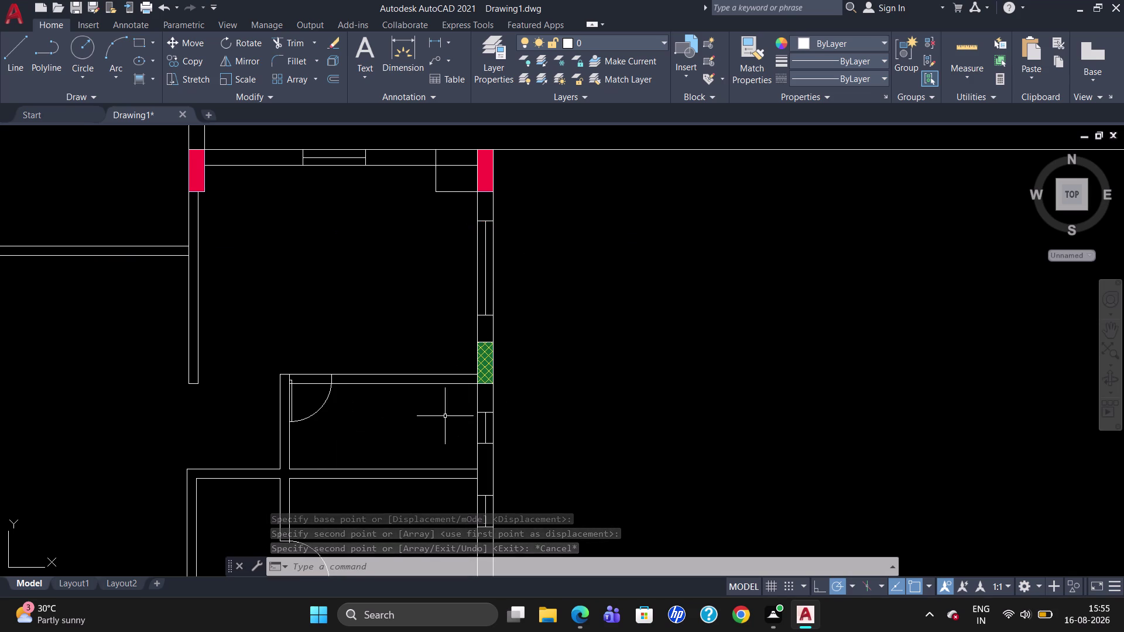
click(438, 190)
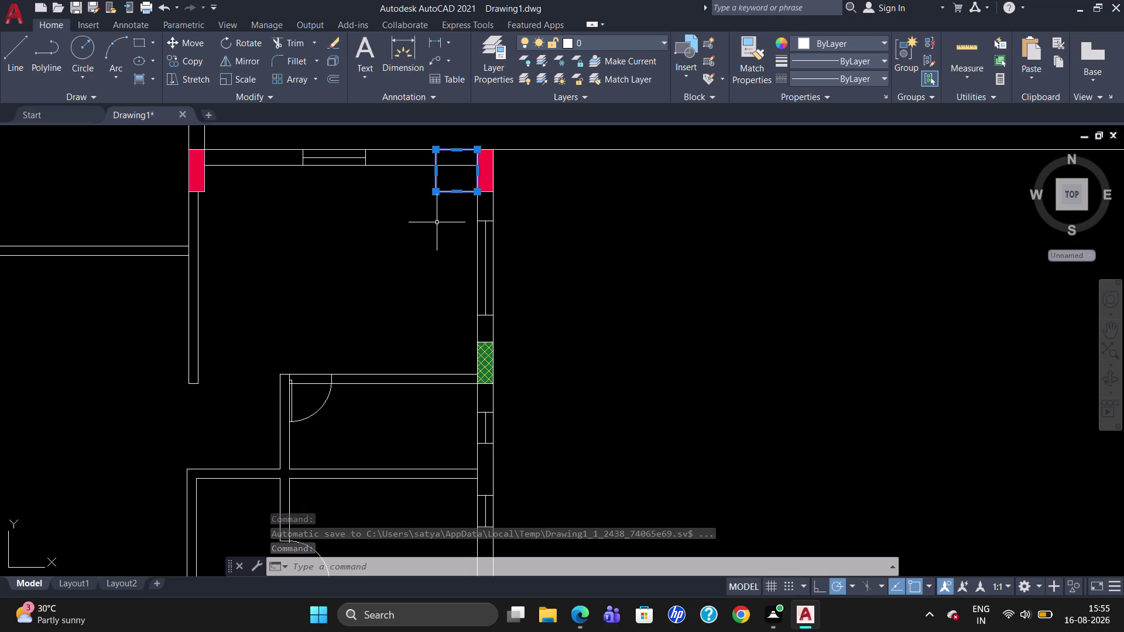
key(c)
key(o)
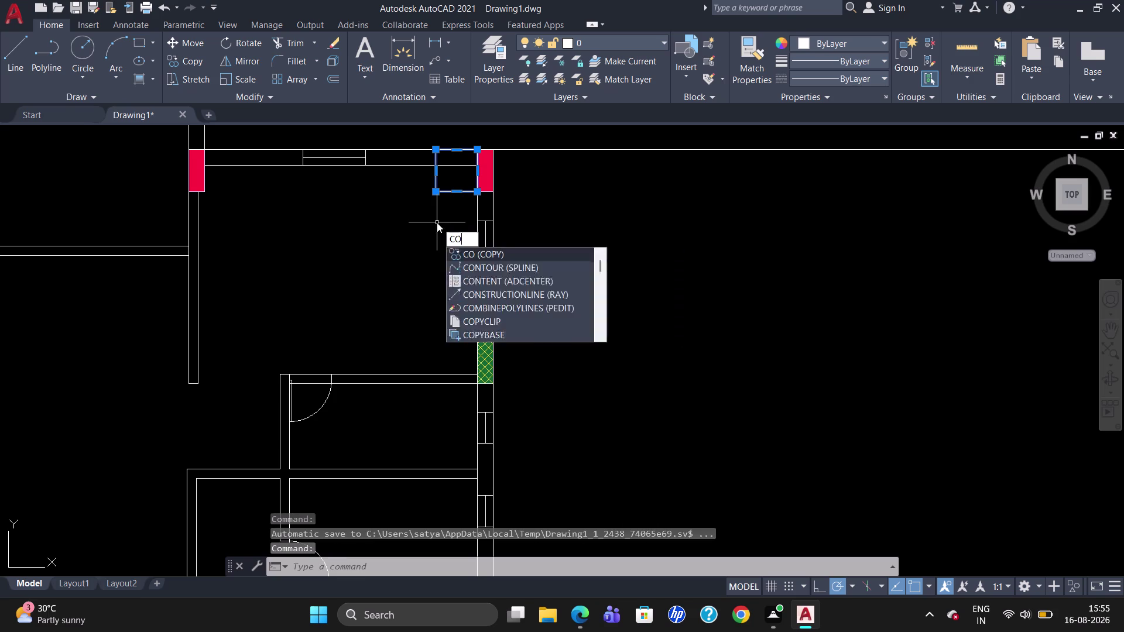
key(Return)
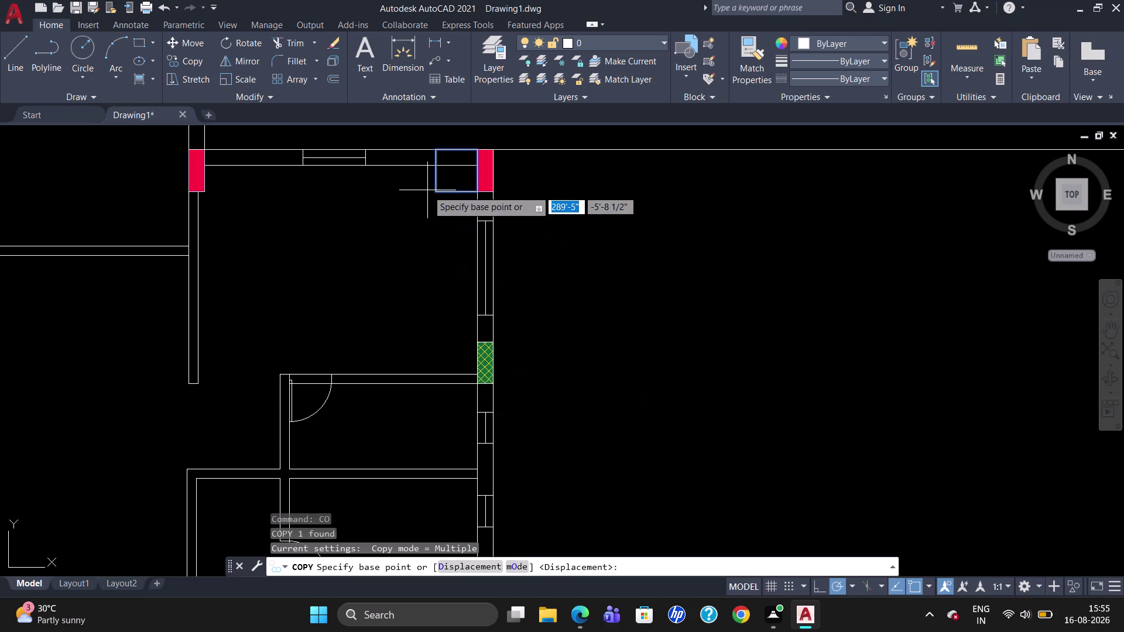
click(435, 152)
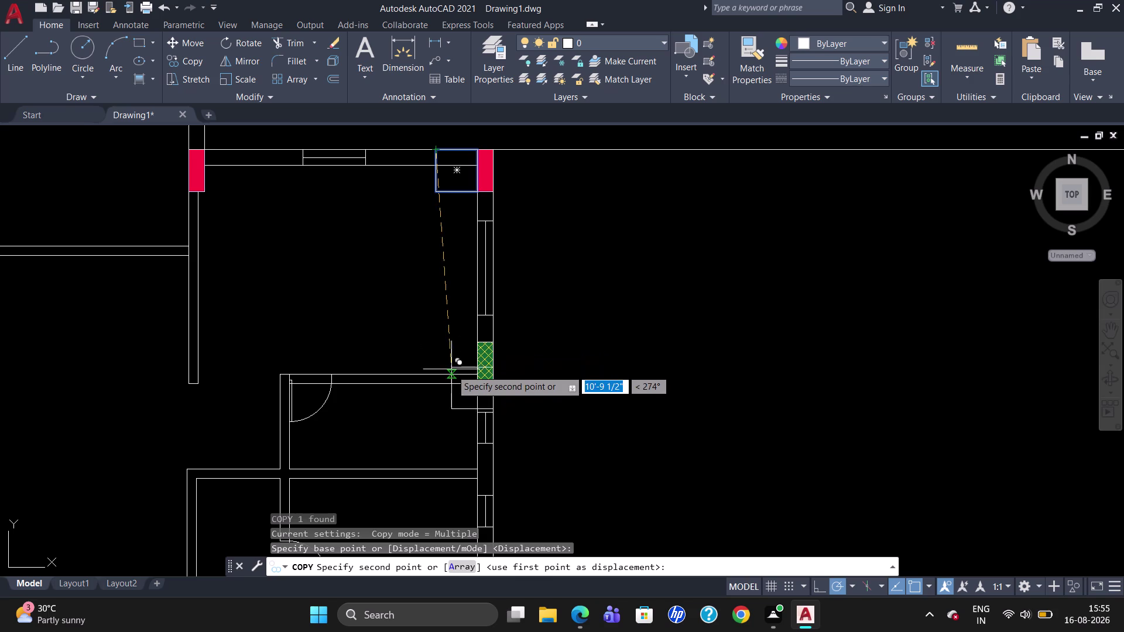
key(Escape)
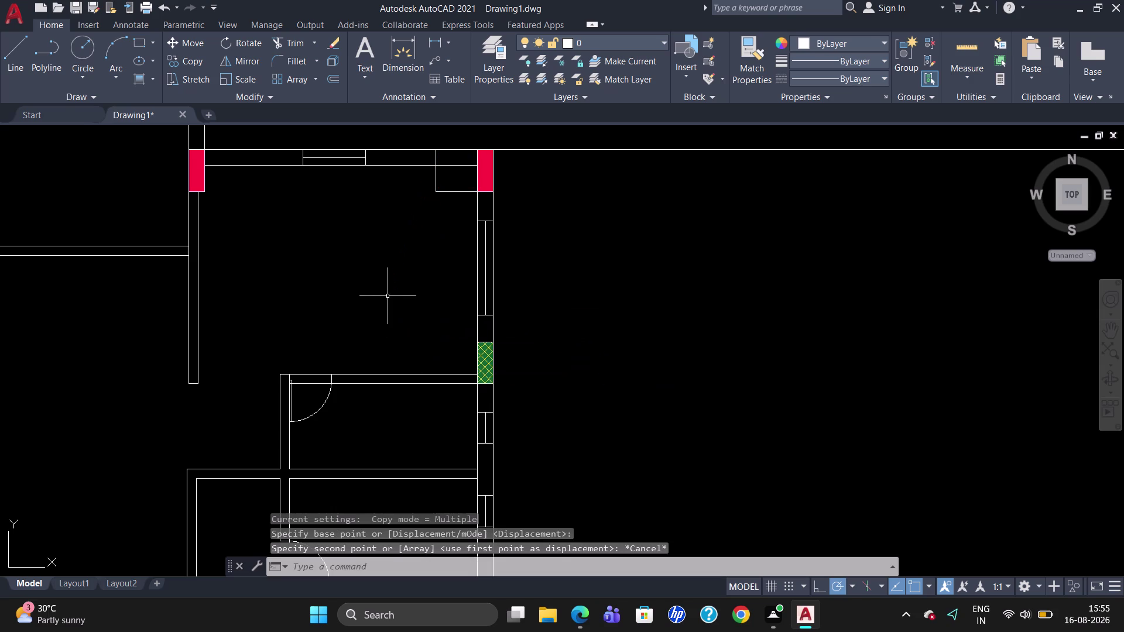
scroll(down, 3)
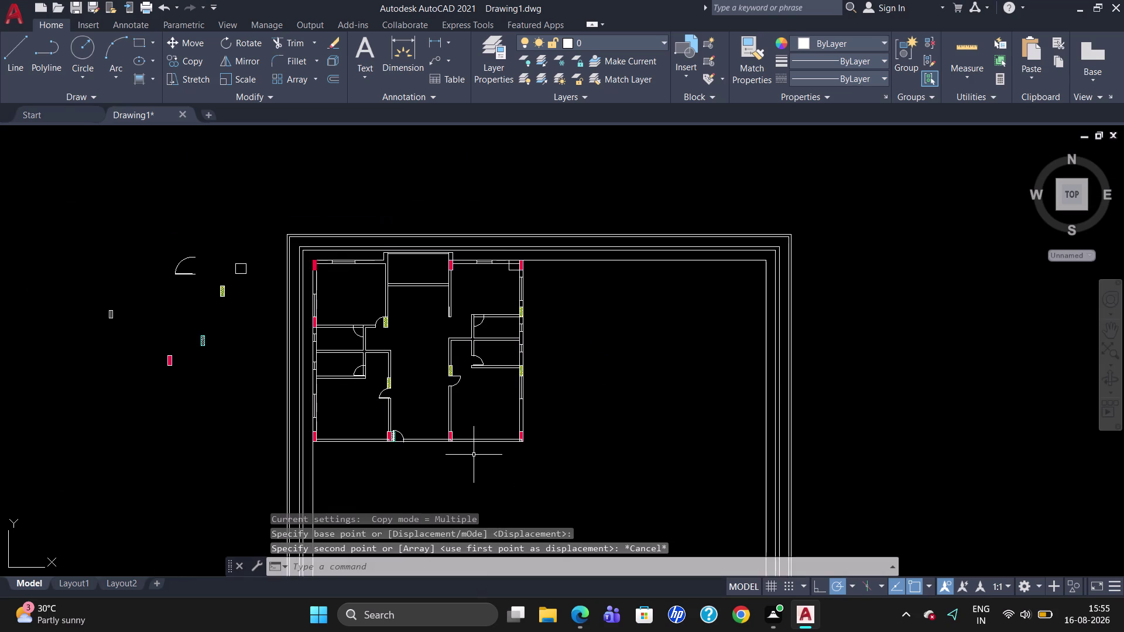
Frame the plan and choose Gradient from the Hatch drop-down in the Draw panel.
scroll(up, 3)
scroll(down, 3)
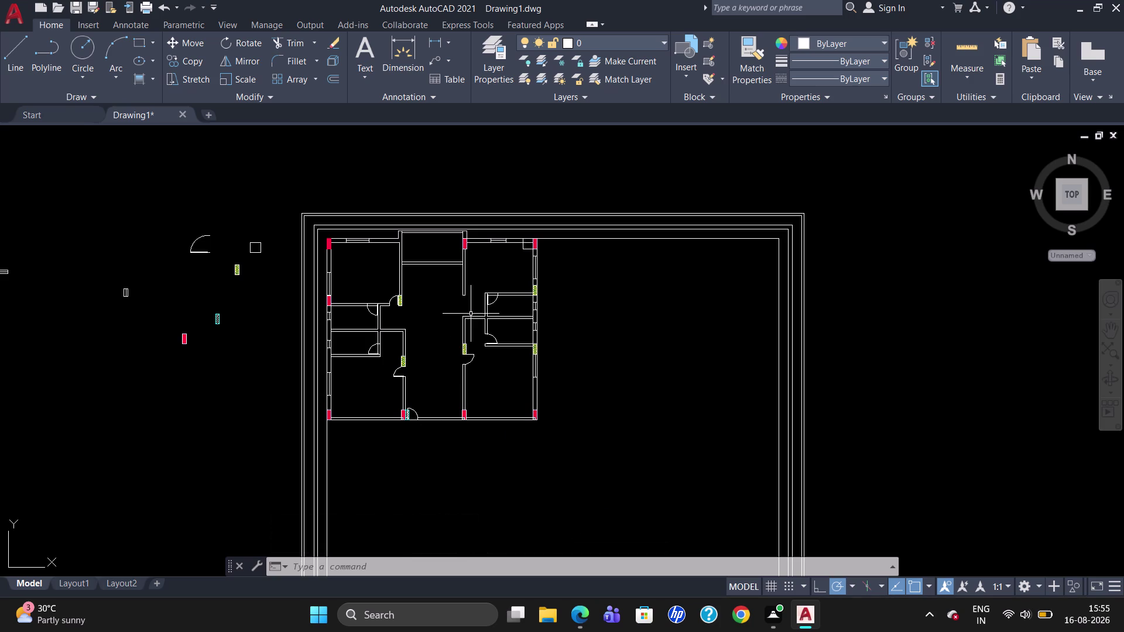
scroll(up, 3)
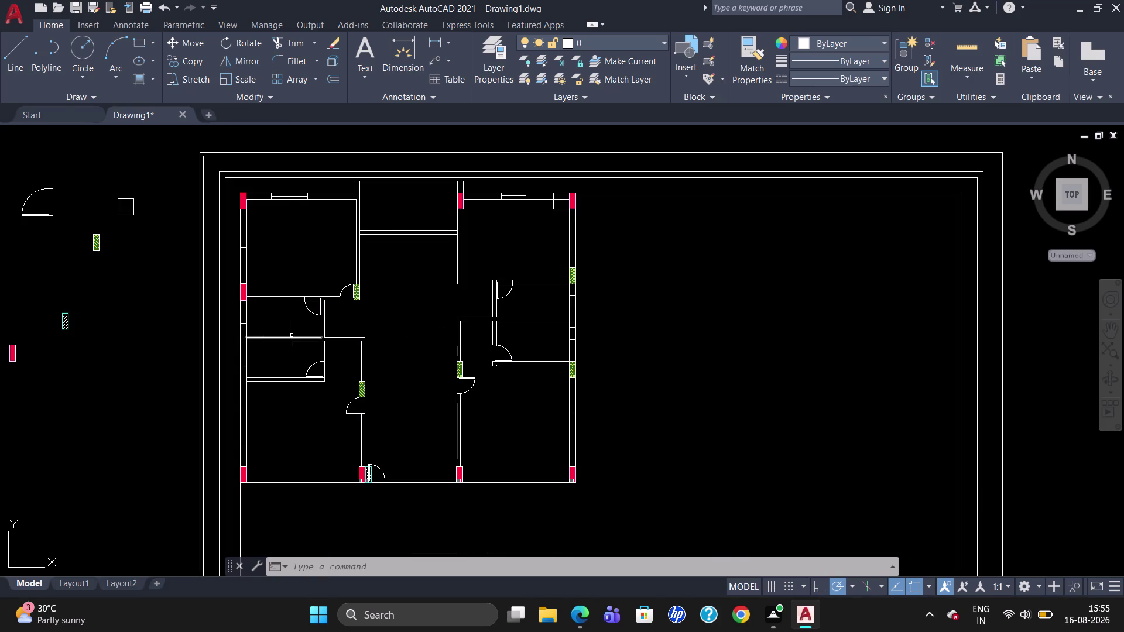
scroll(down, 3)
scroll(up, 3)
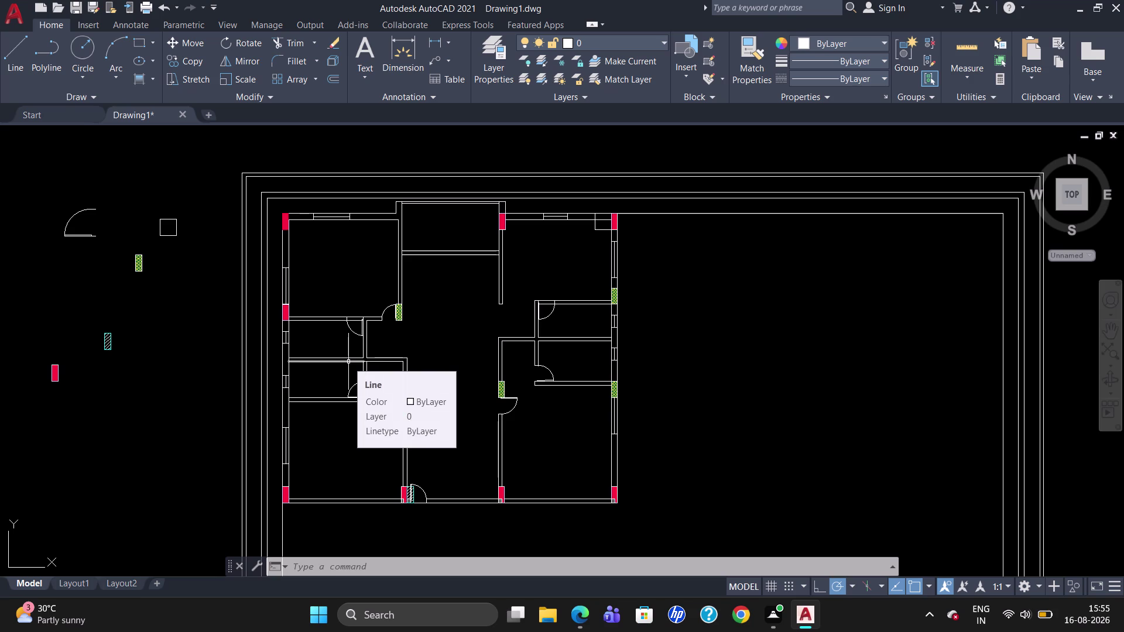
click(136, 82)
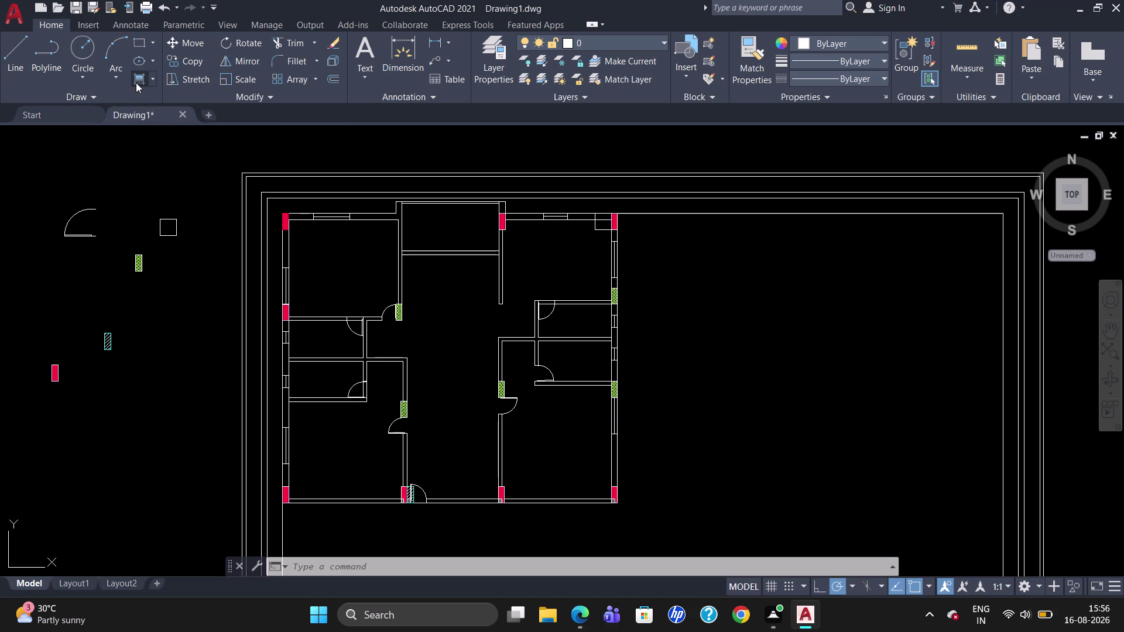
click(312, 66)
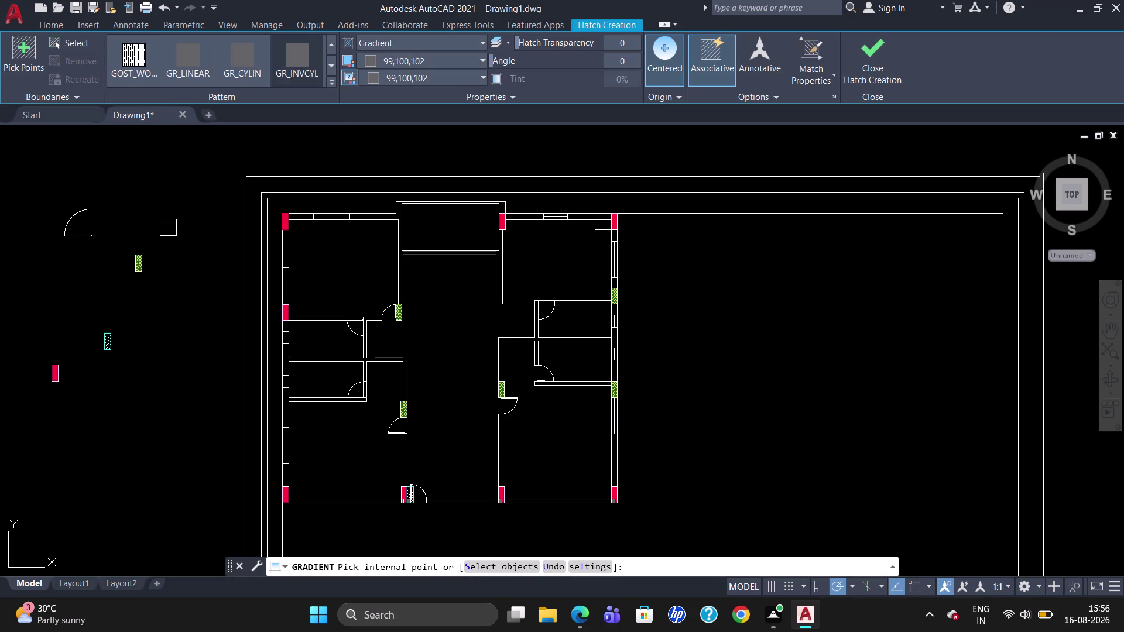
scroll(up, 3)
click(283, 243)
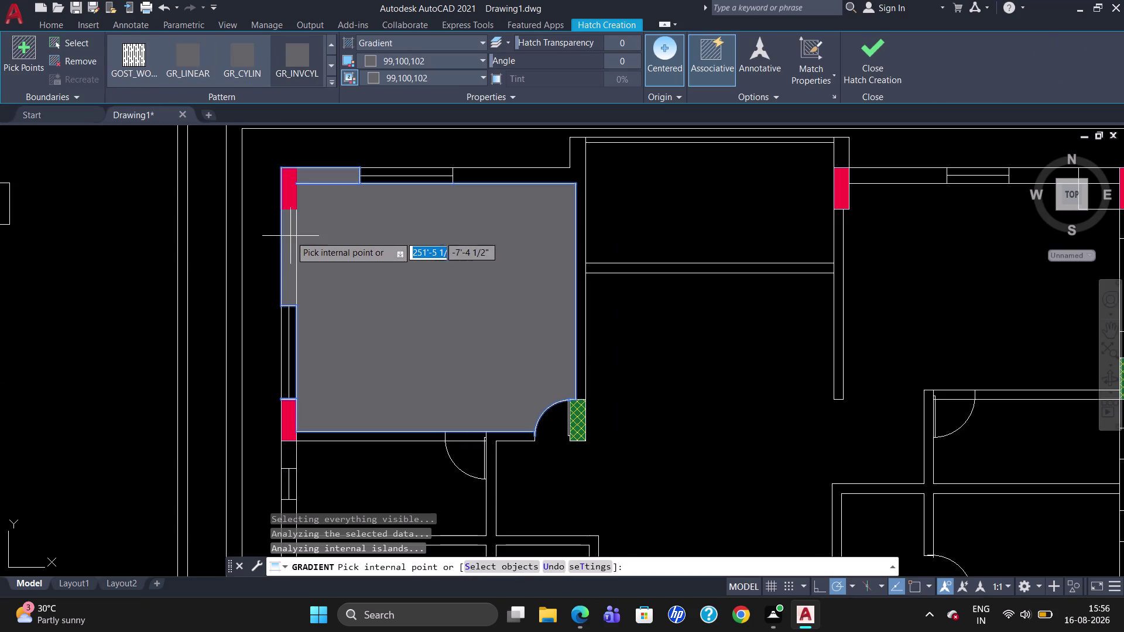
key(Escape)
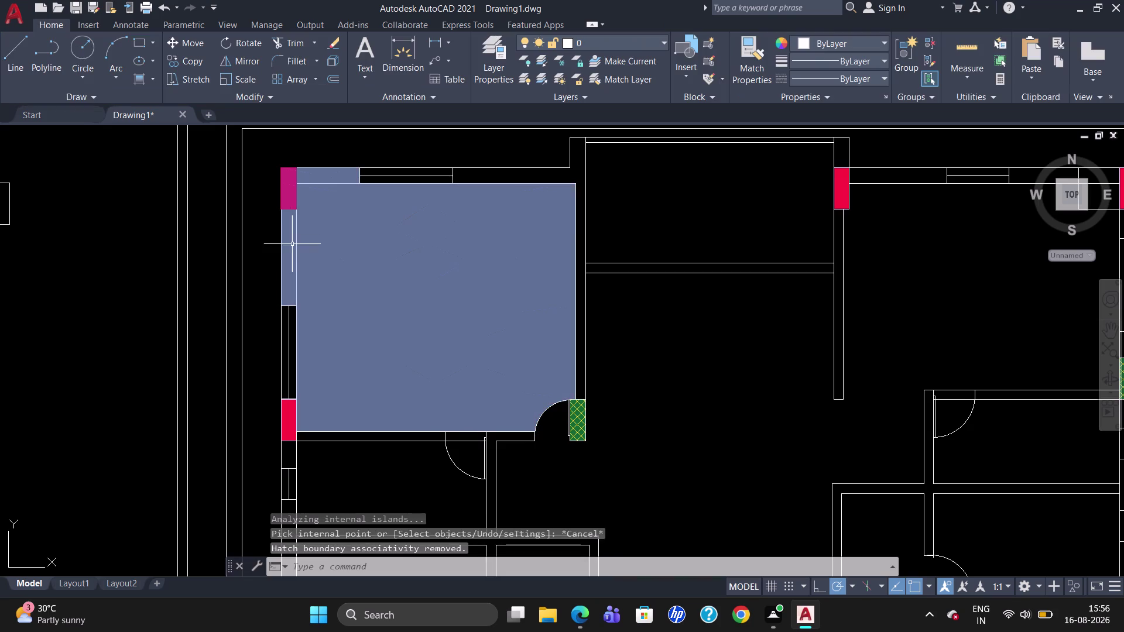
key(Escape)
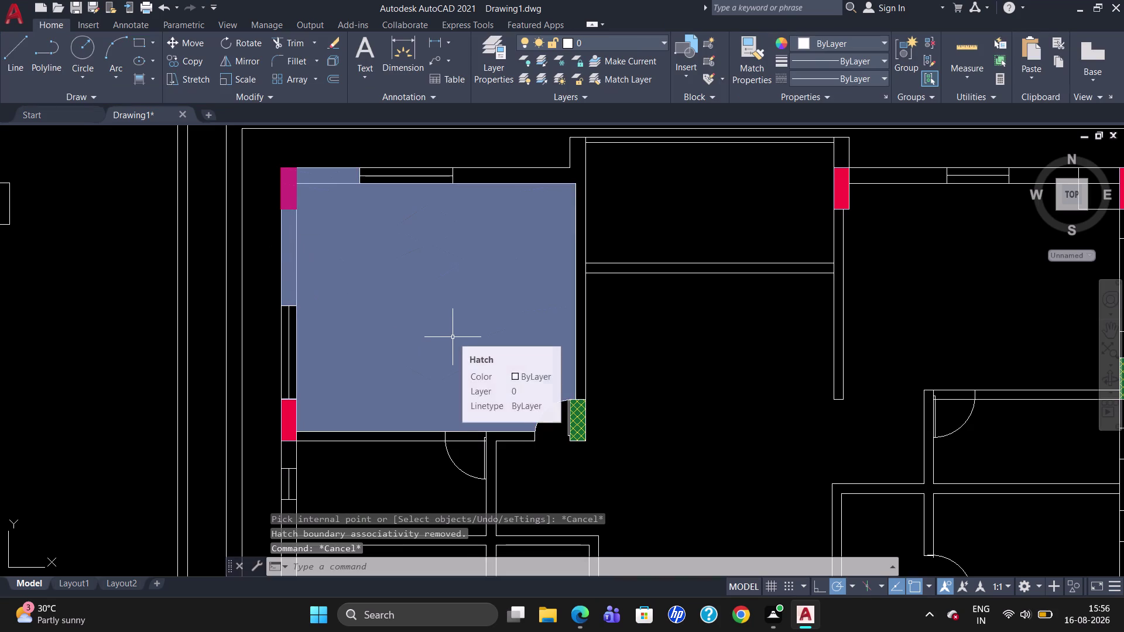
click(432, 370)
key(Delete)
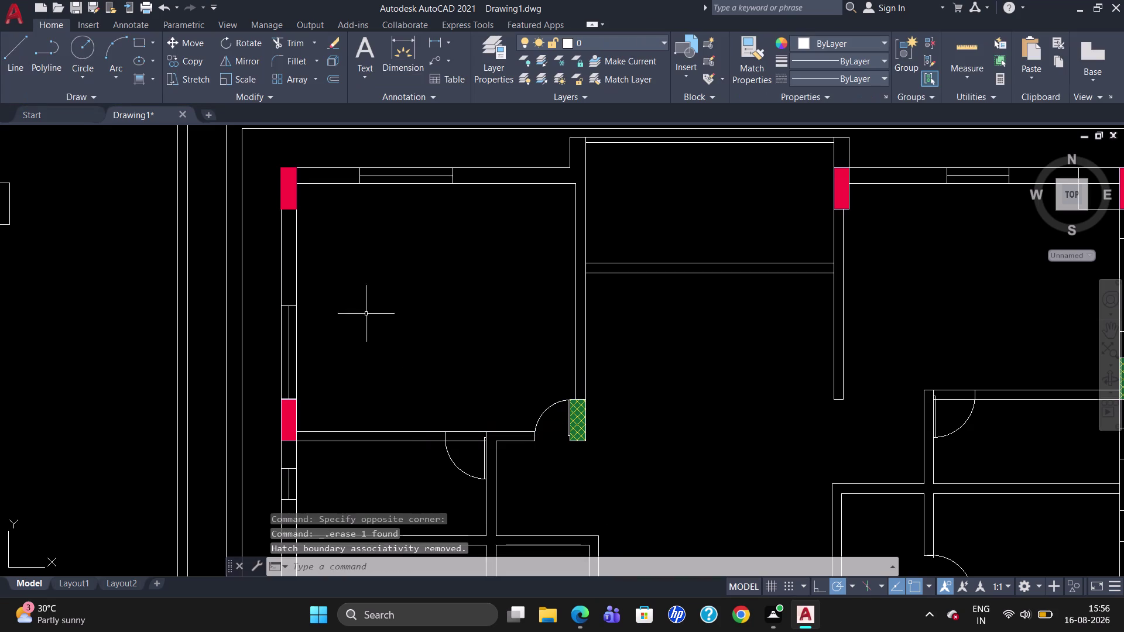
click(140, 85)
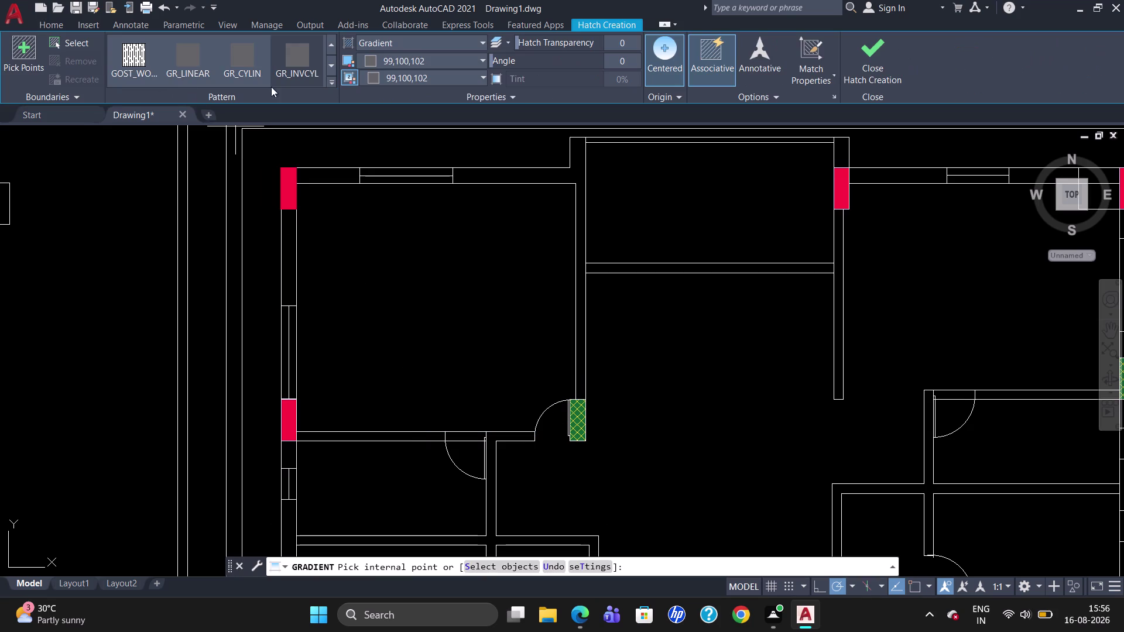
click(290, 246)
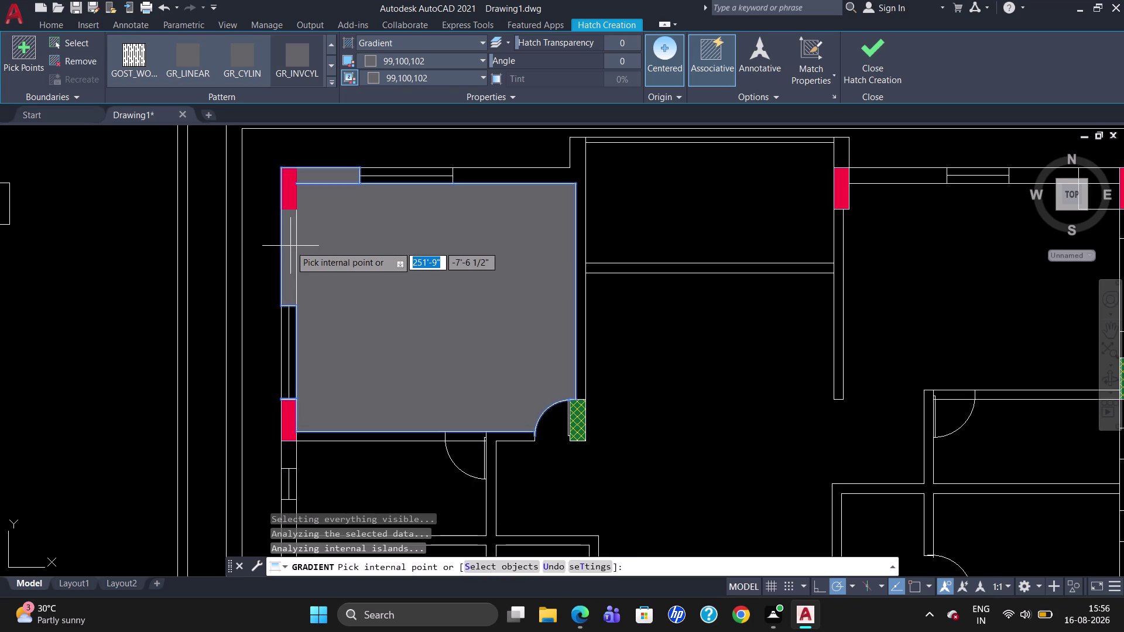
key(Escape)
key(Escape)
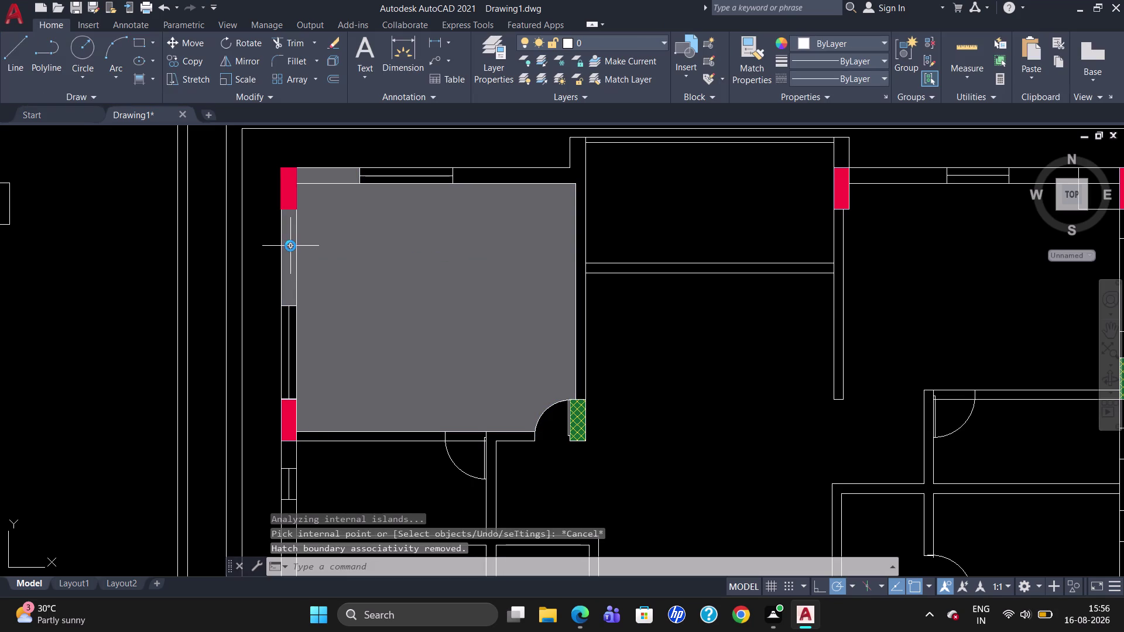
key(Delete)
click(381, 316)
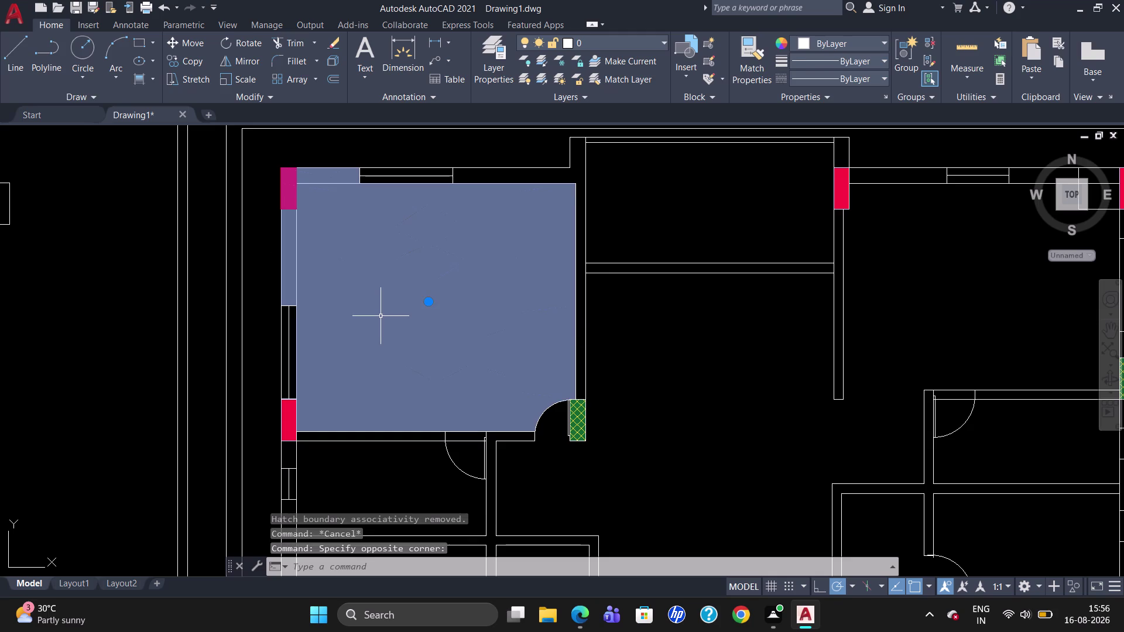
key(Delete)
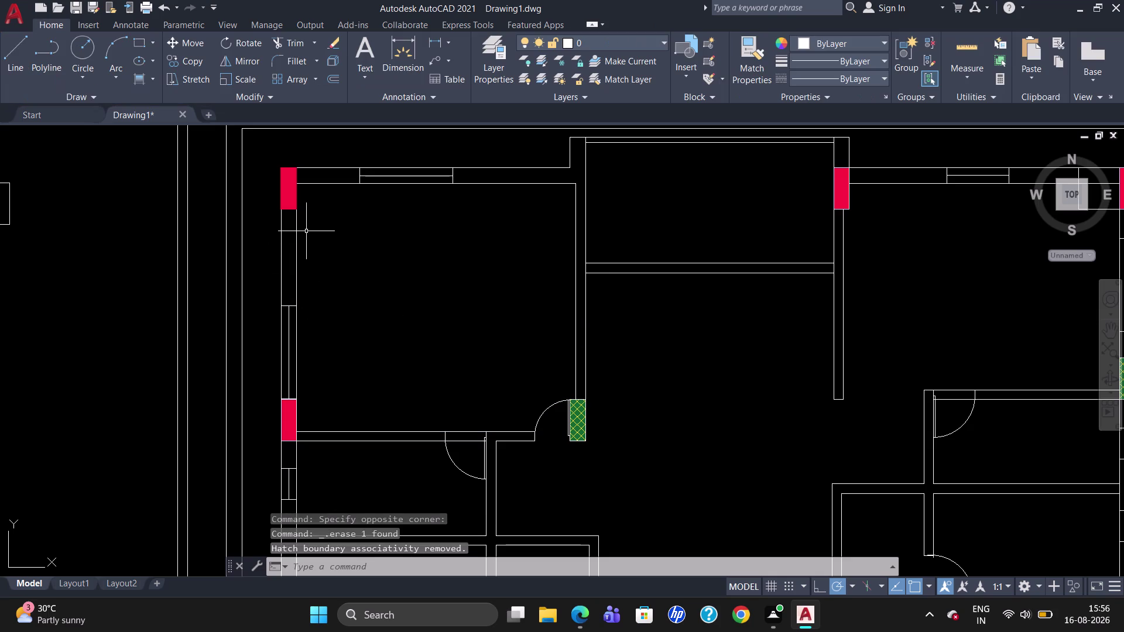
key(l)
key(Return)
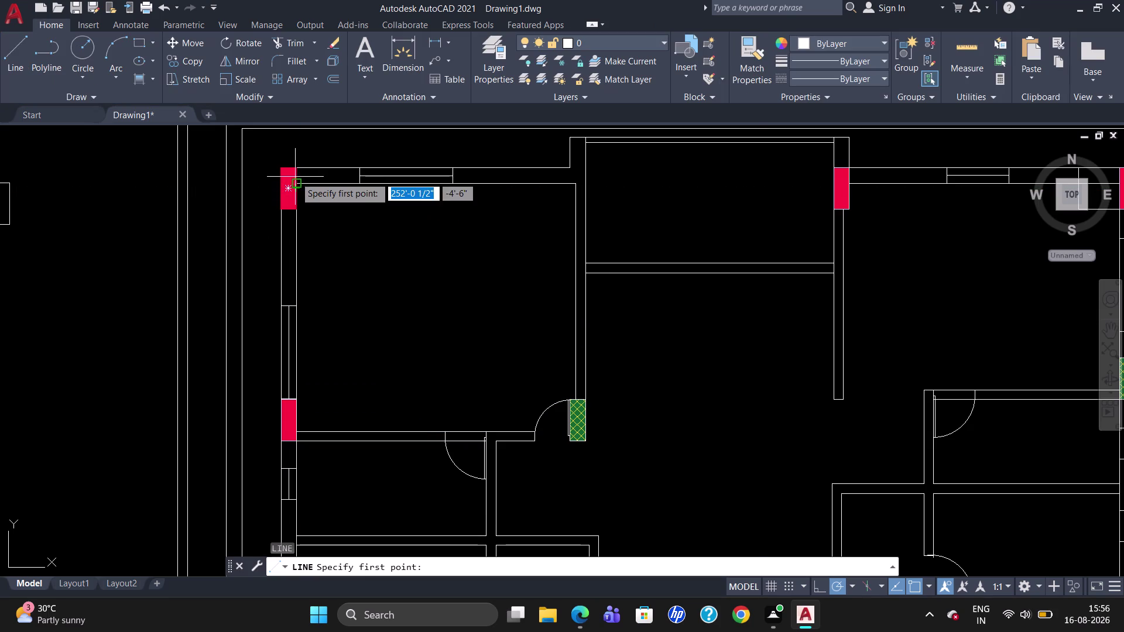
Move the top-left red column so its corner snaps onto the wall corner.
scroll(up, 3)
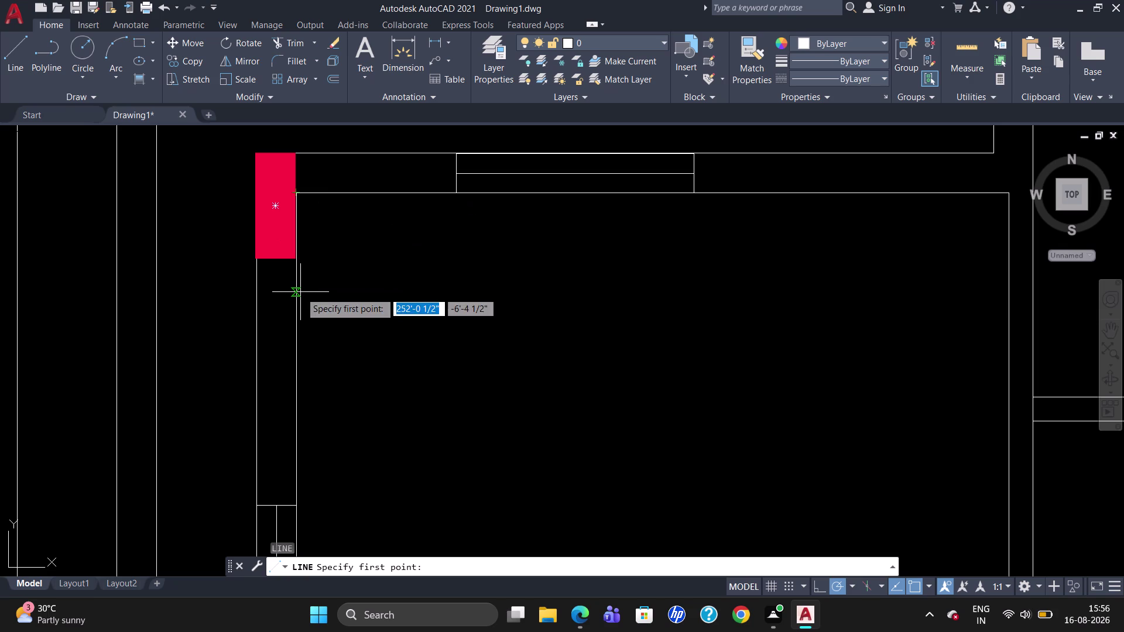
key(Escape)
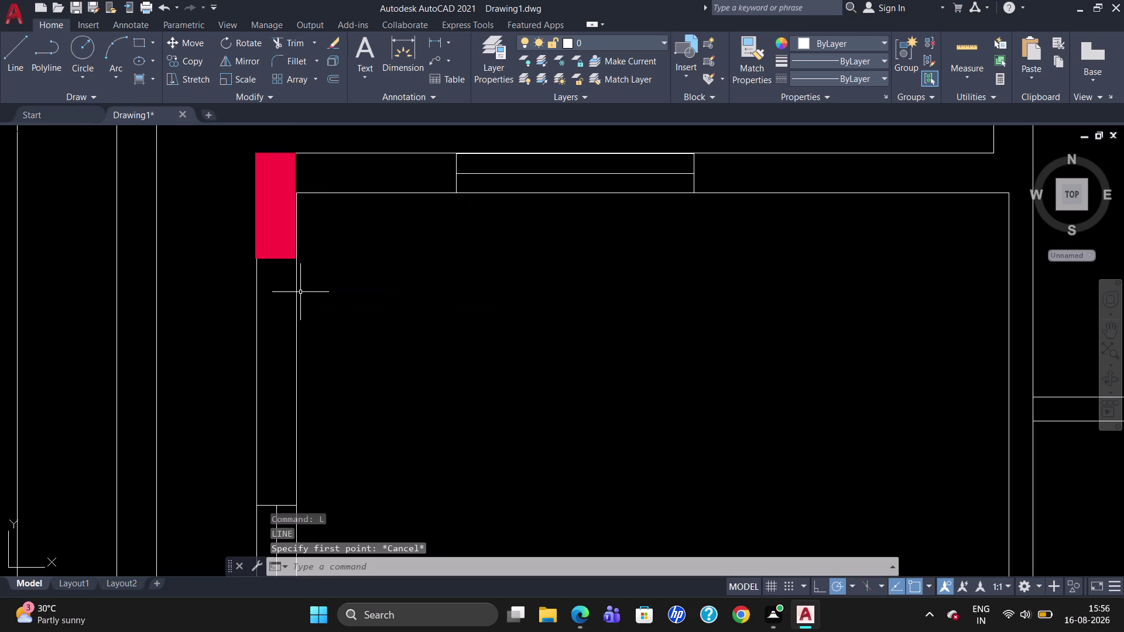
key(m)
key(Return)
click(269, 182)
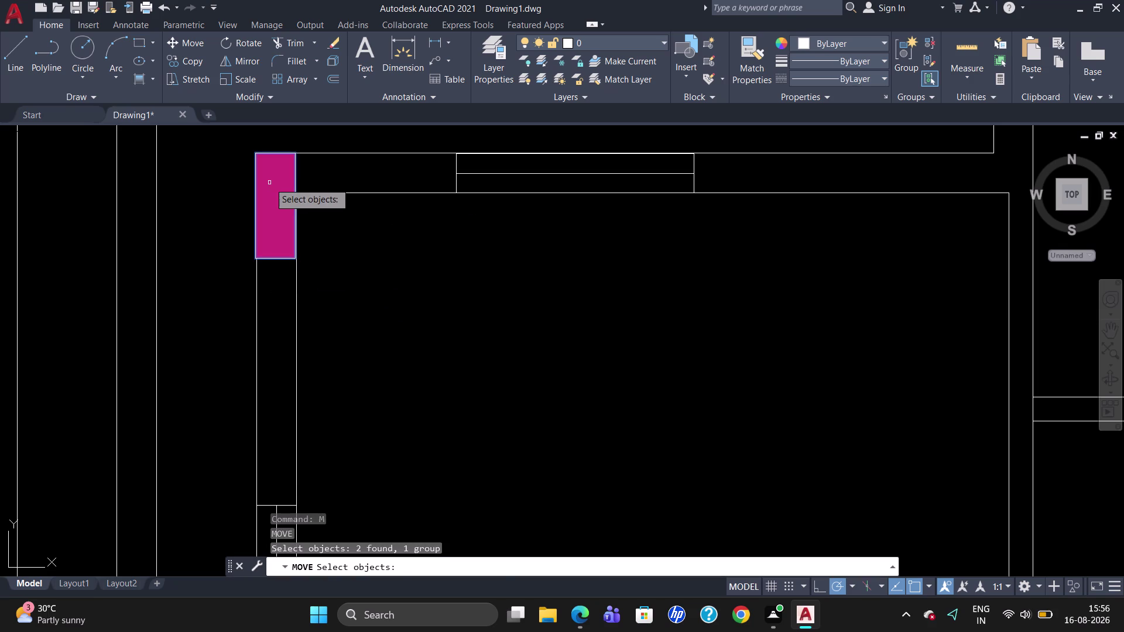
key(Return)
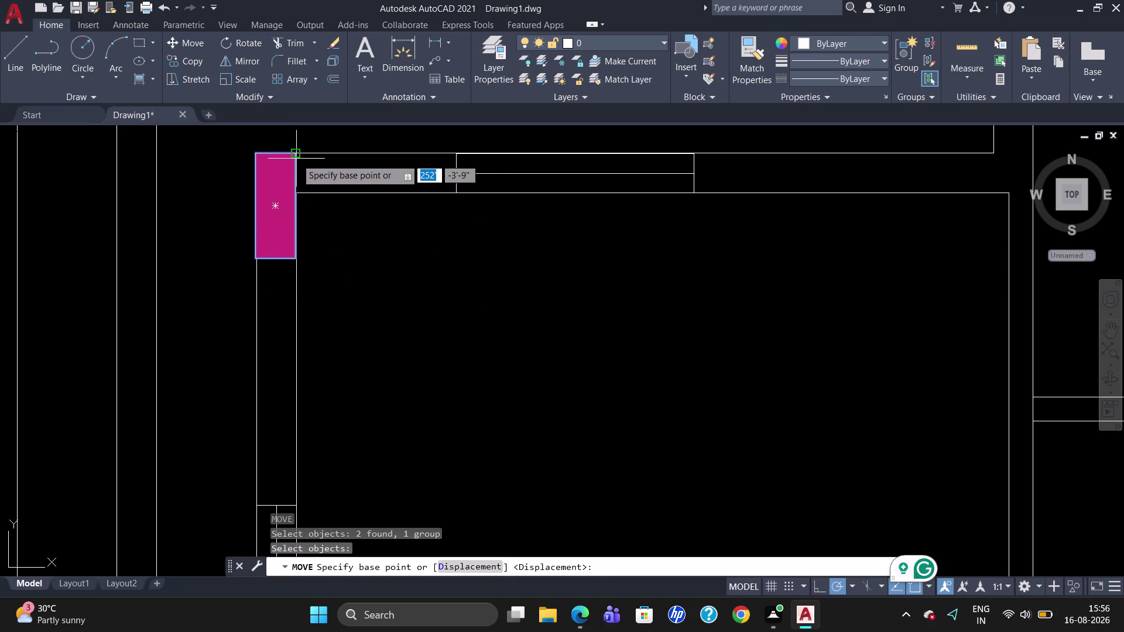
click(296, 159)
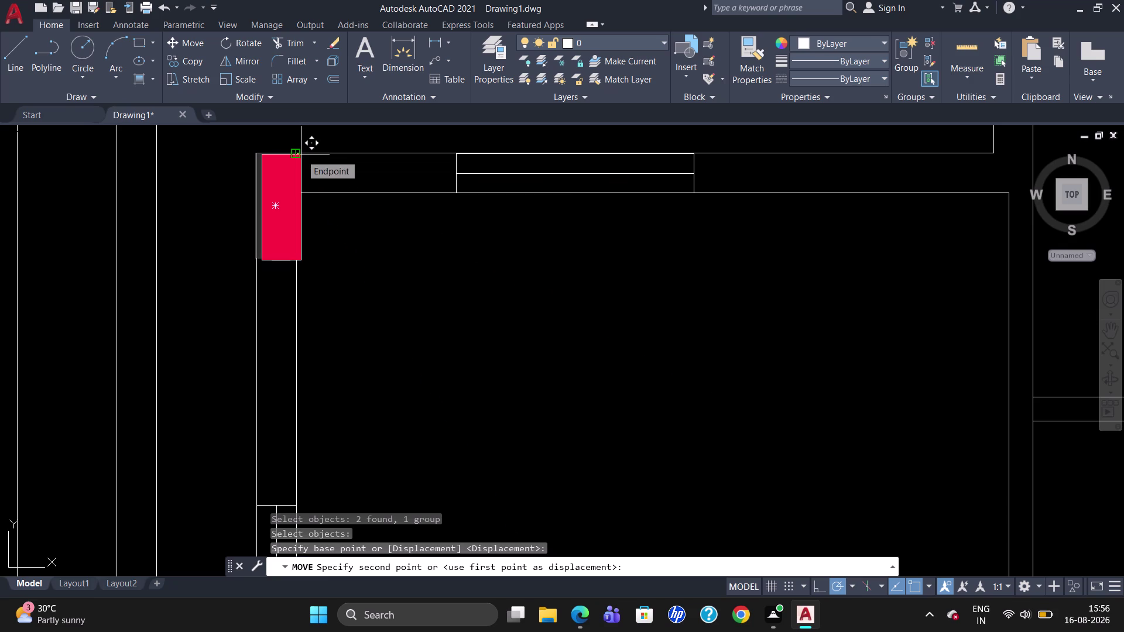
click(298, 153)
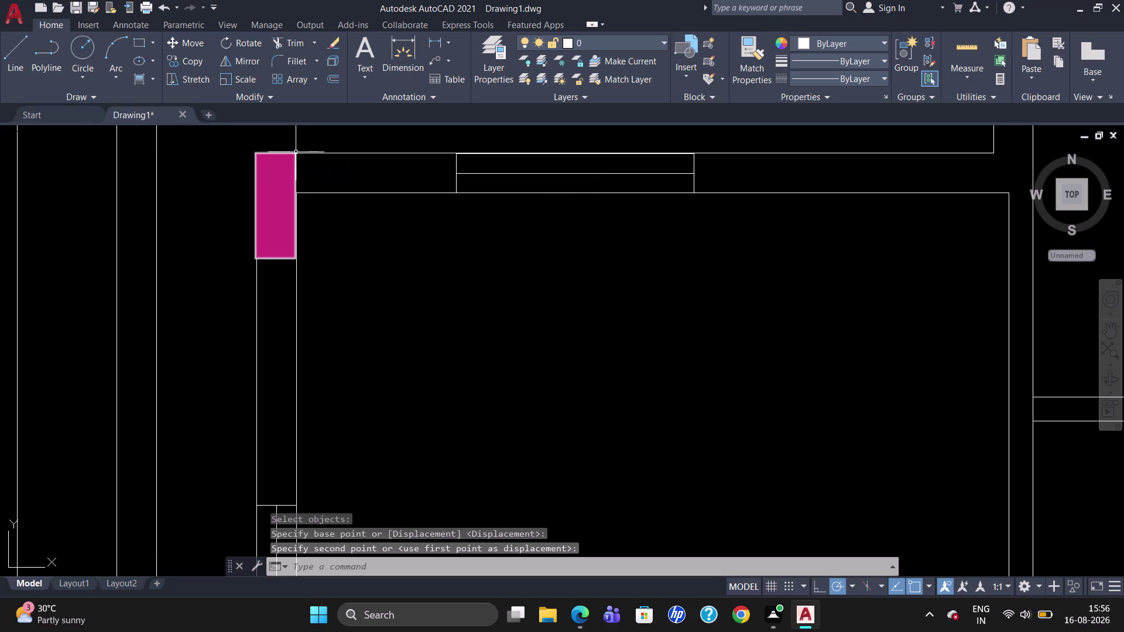
key(Escape)
Move the red column on the left wall flush with the wall end.
scroll(down, 3)
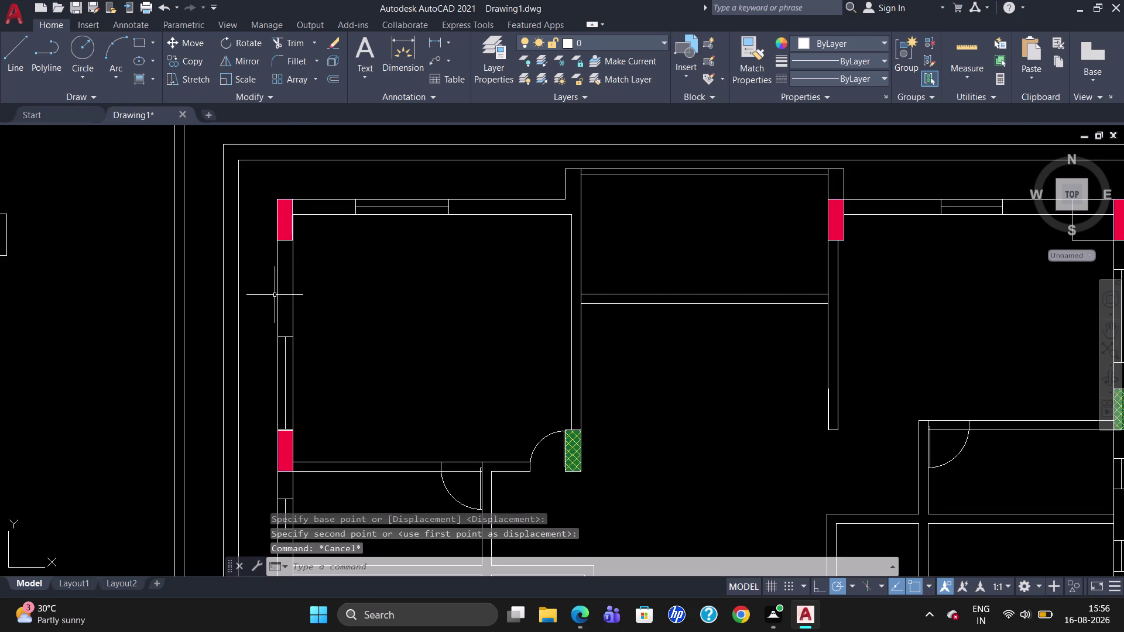
scroll(up, 3)
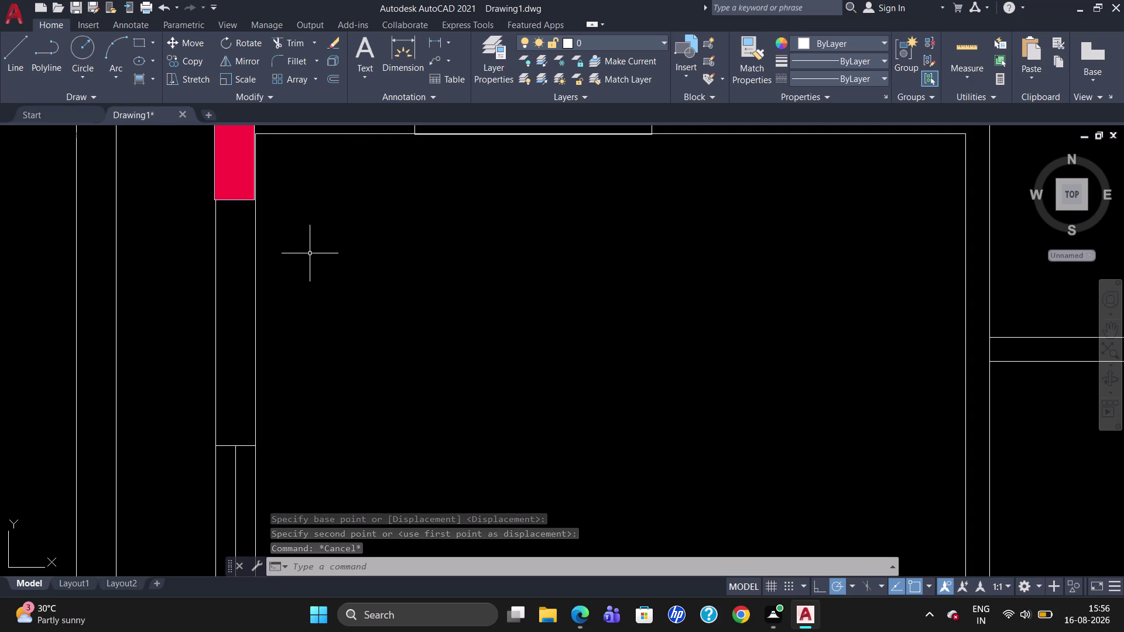
click(233, 199)
key(m)
key(Return)
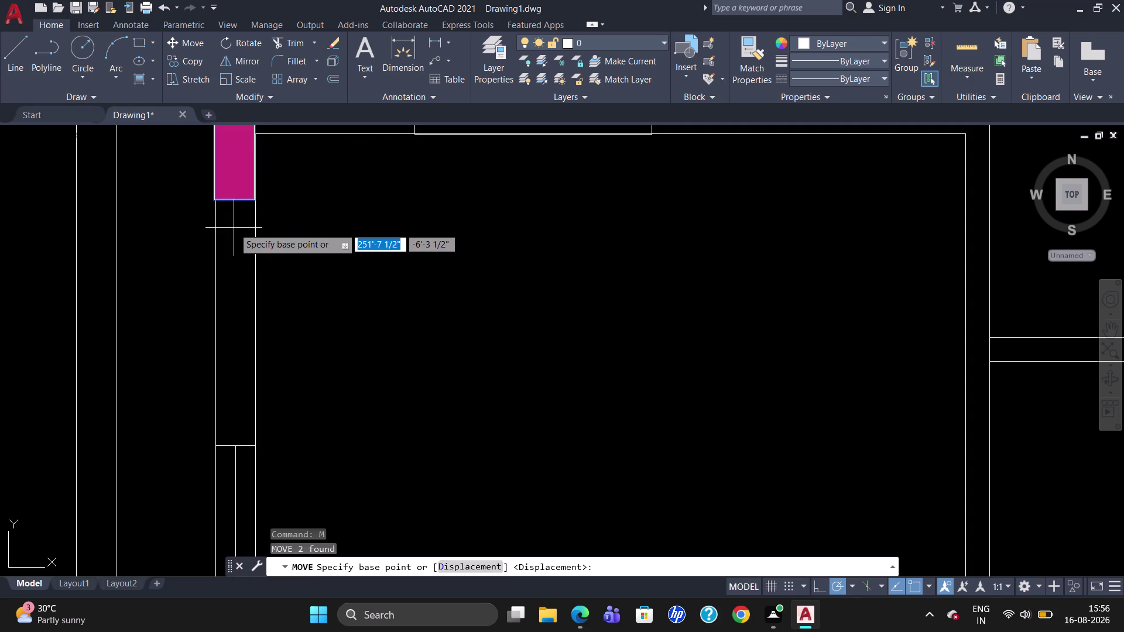
click(254, 205)
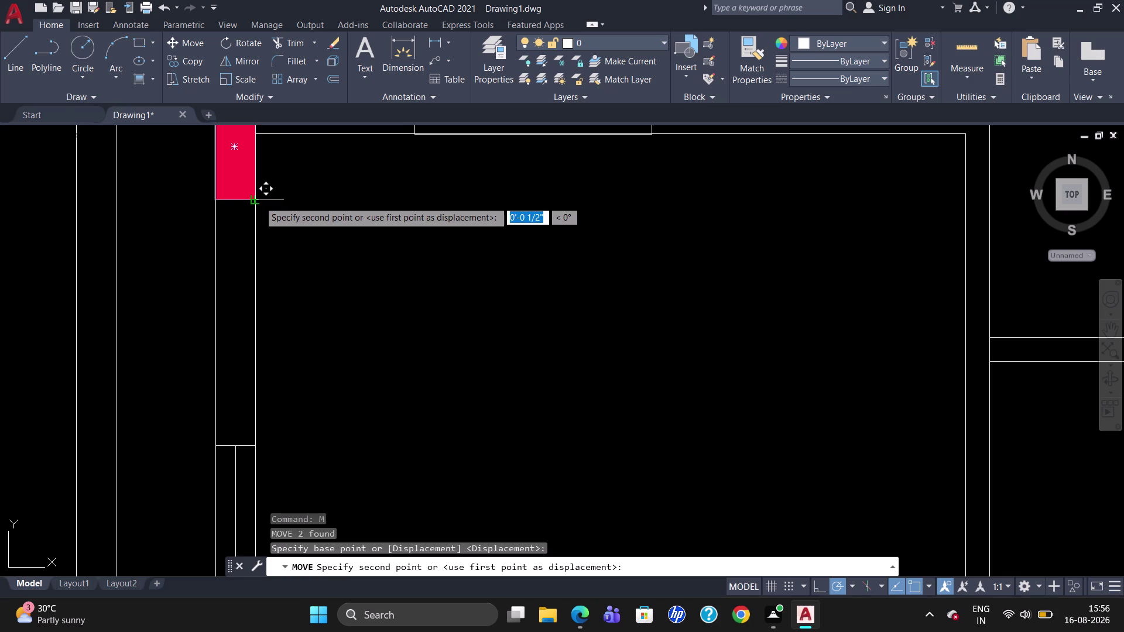
click(259, 201)
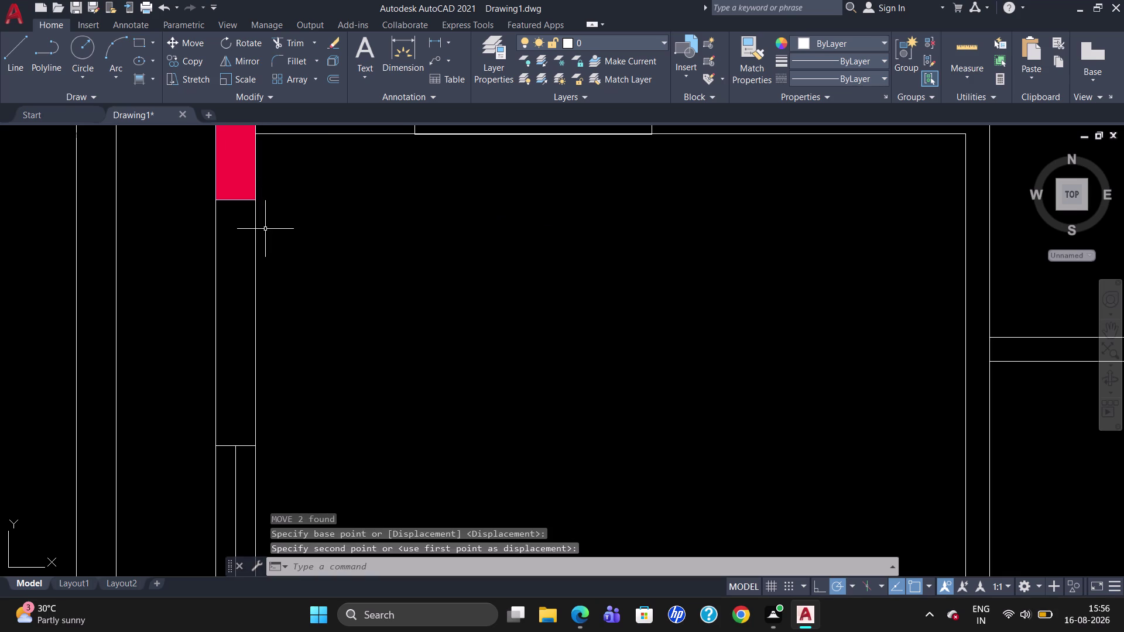
key(Escape)
scroll(down, 3)
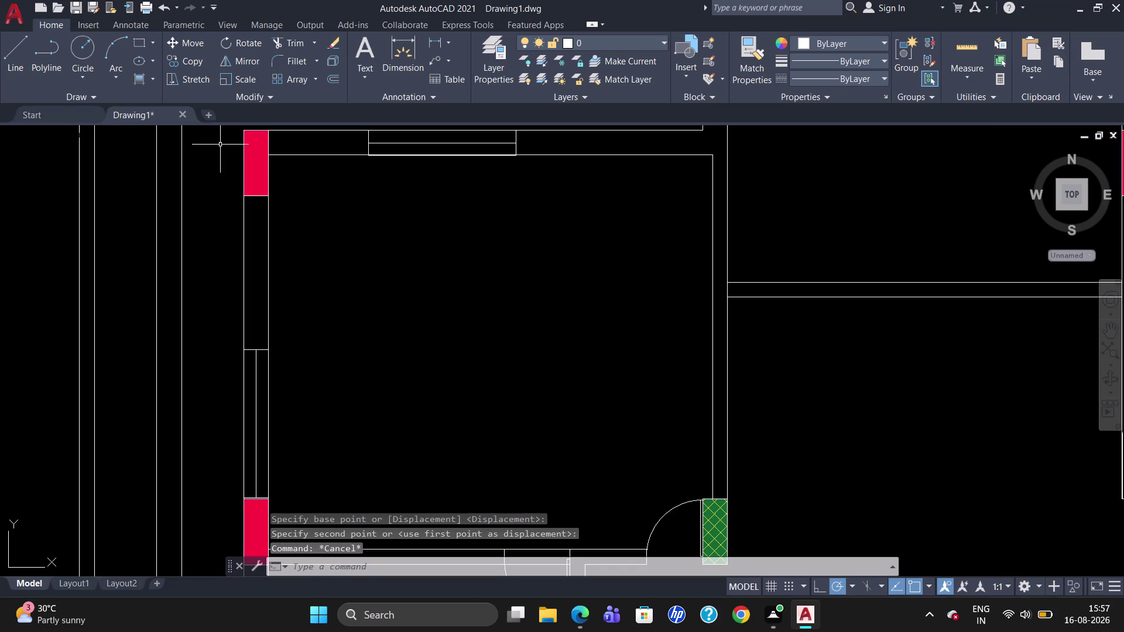
click(151, 81)
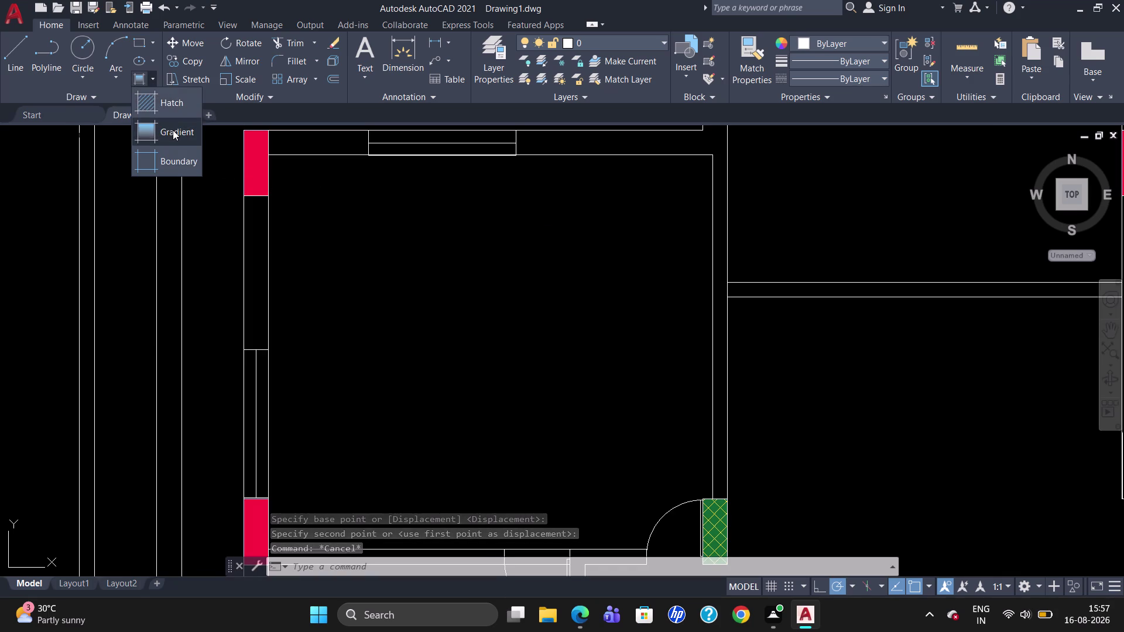
click(176, 135)
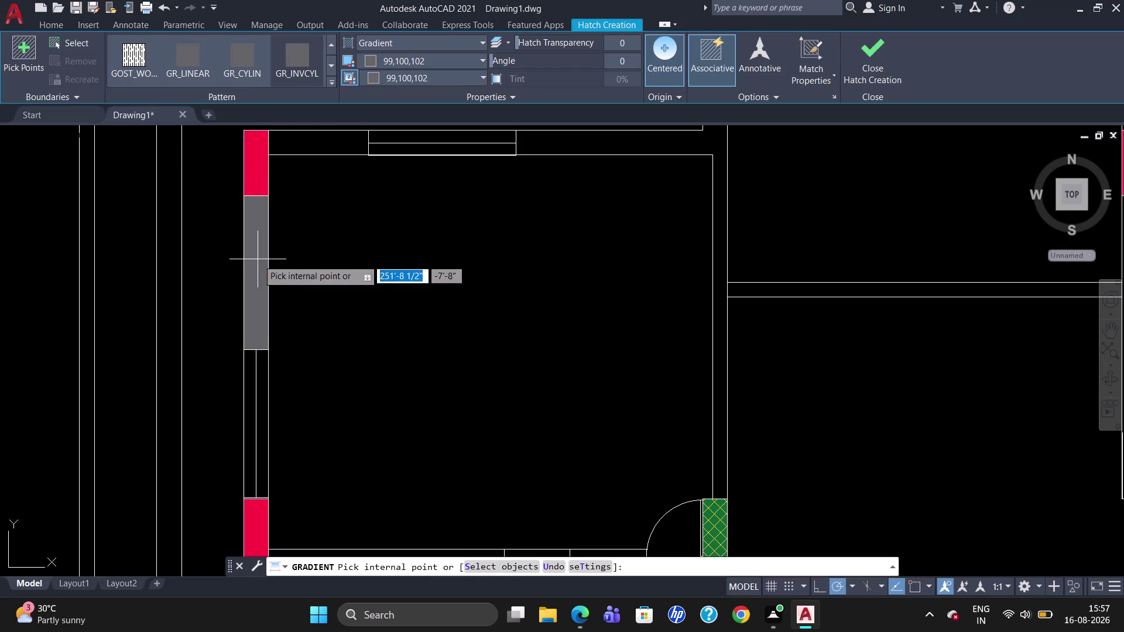
click(257, 259)
click(291, 144)
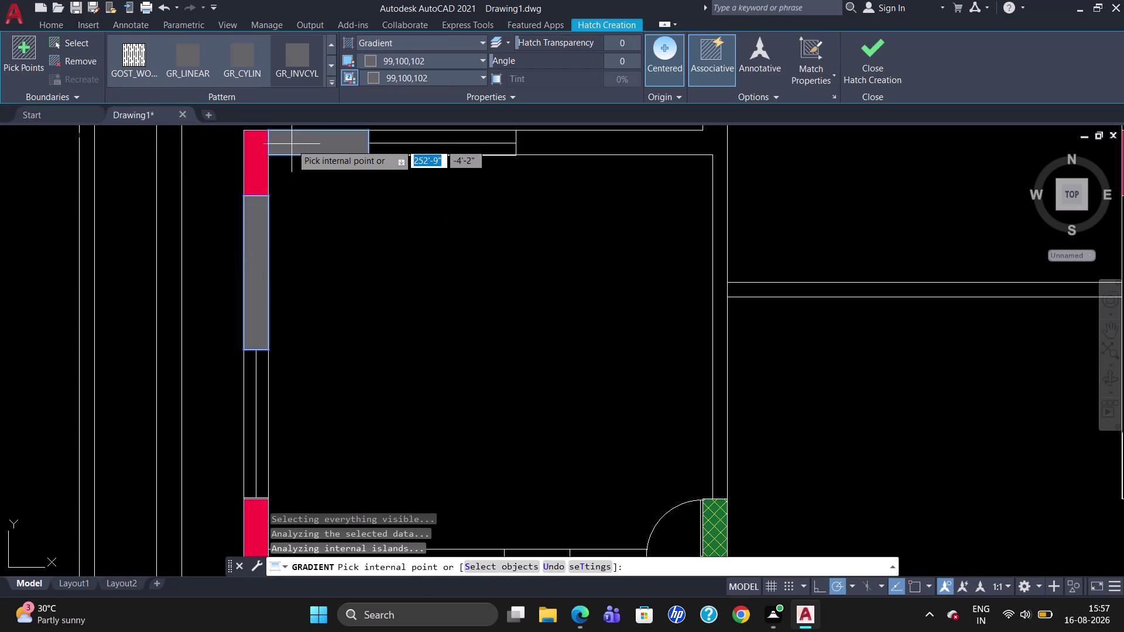
click(587, 135)
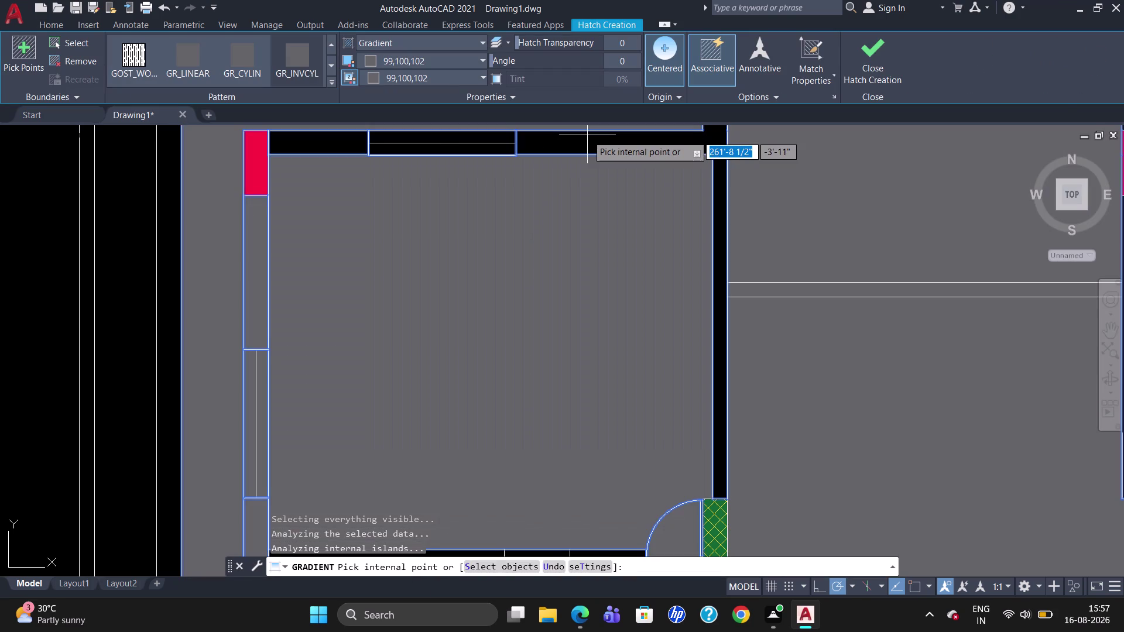
key(Escape)
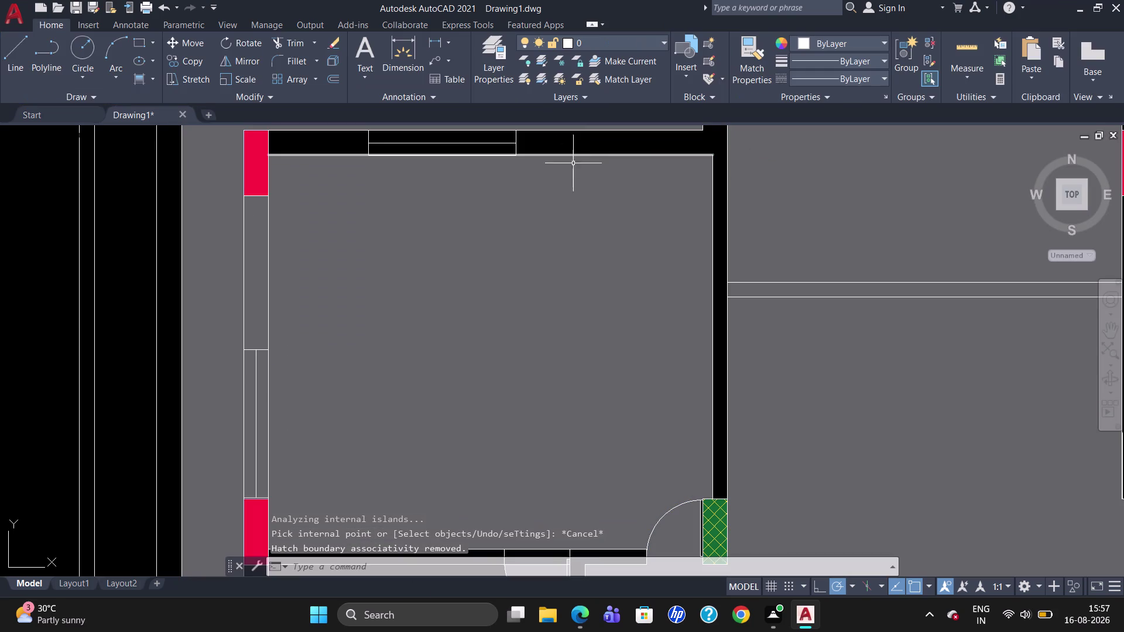
click(566, 248)
key(Delete)
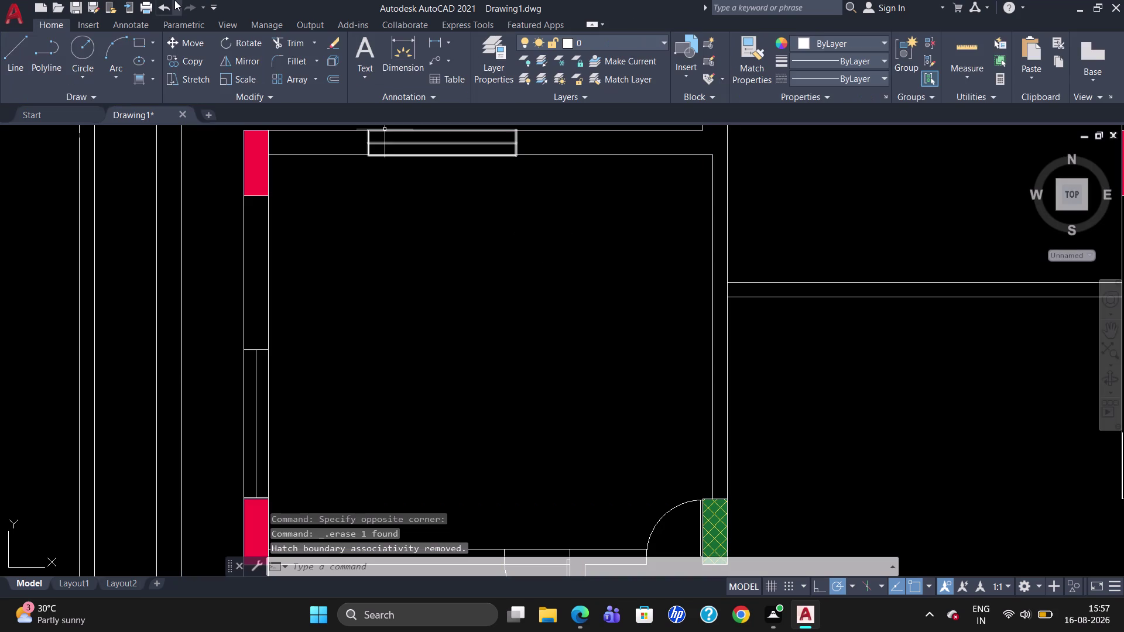
scroll(down, 3)
scroll(up, 3)
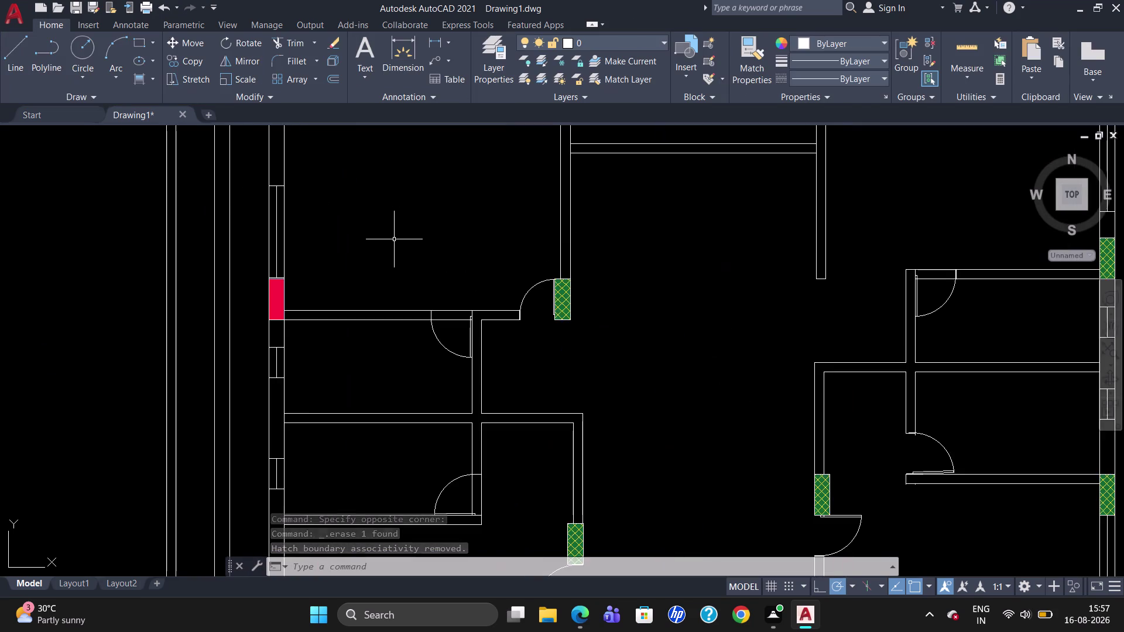
scroll(down, 3)
Start a grey gradient fill on the left wall section and the top wall sections.
click(141, 79)
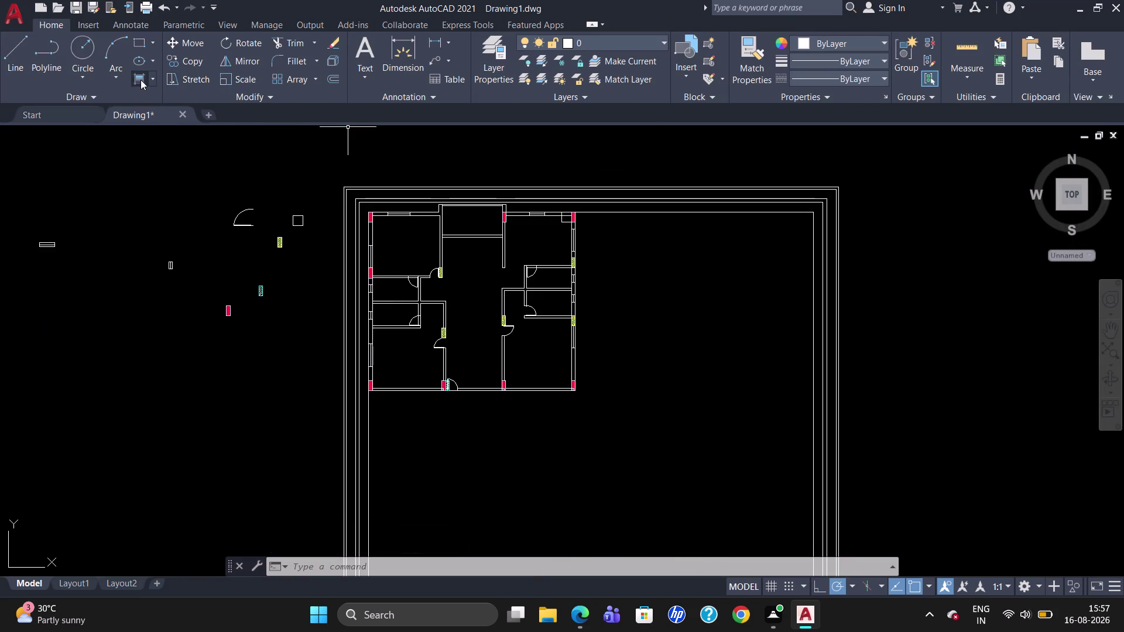
click(297, 69)
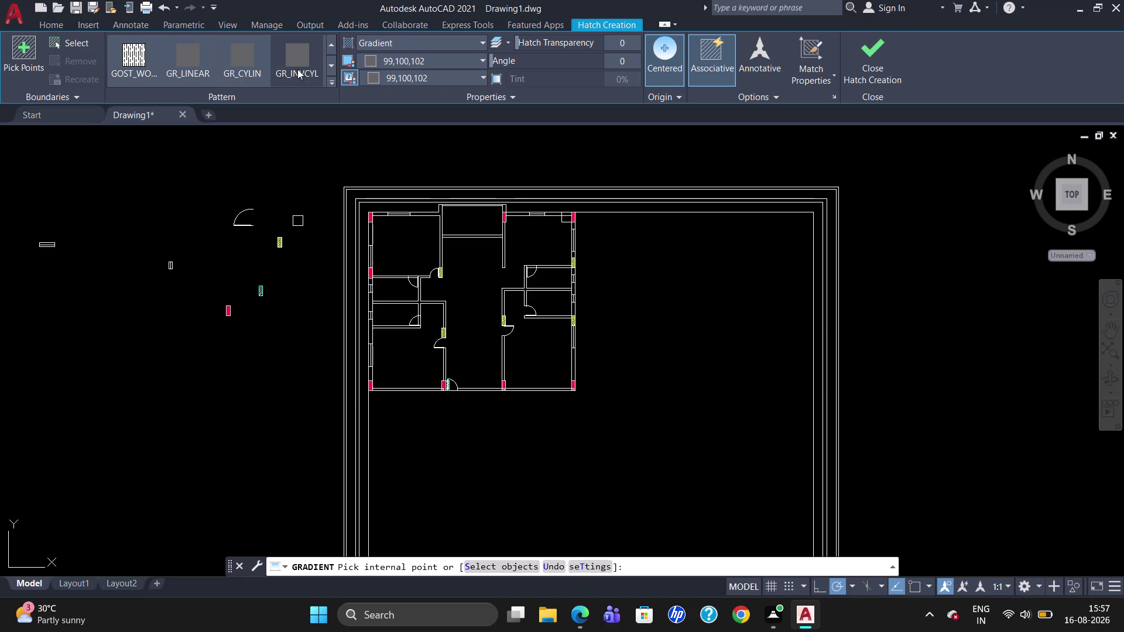
scroll(up, 3)
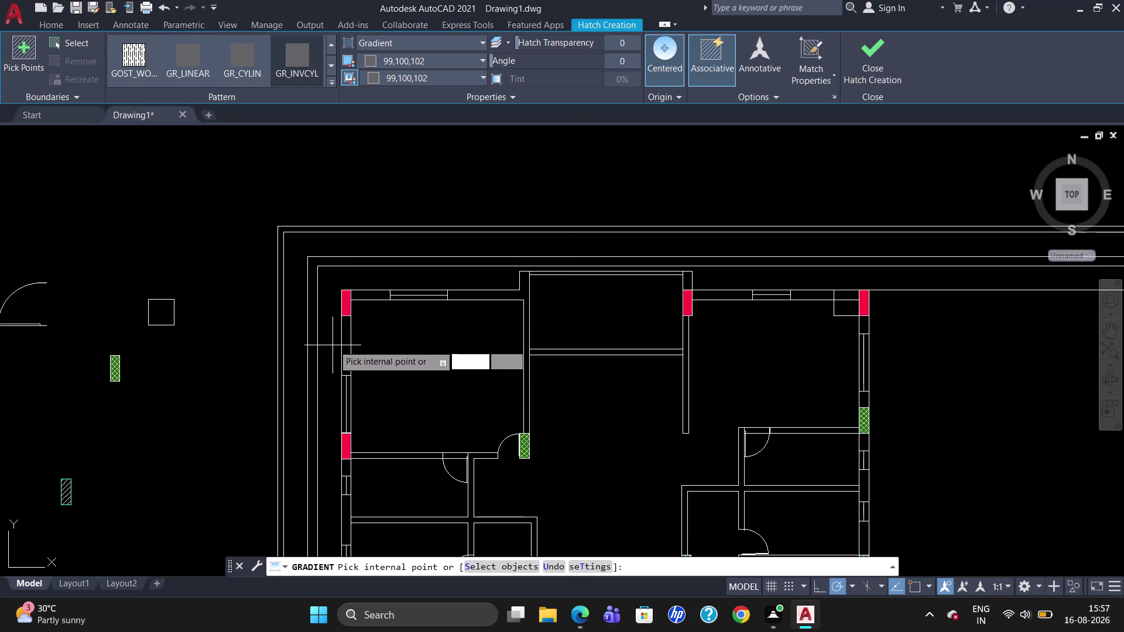
click(348, 338)
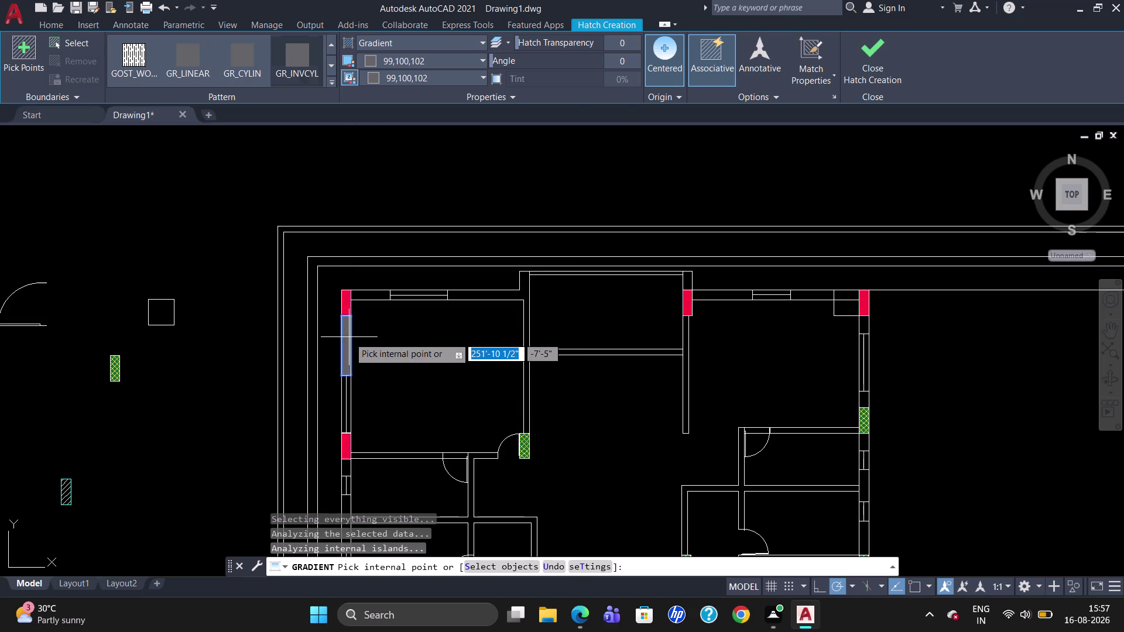
click(517, 295)
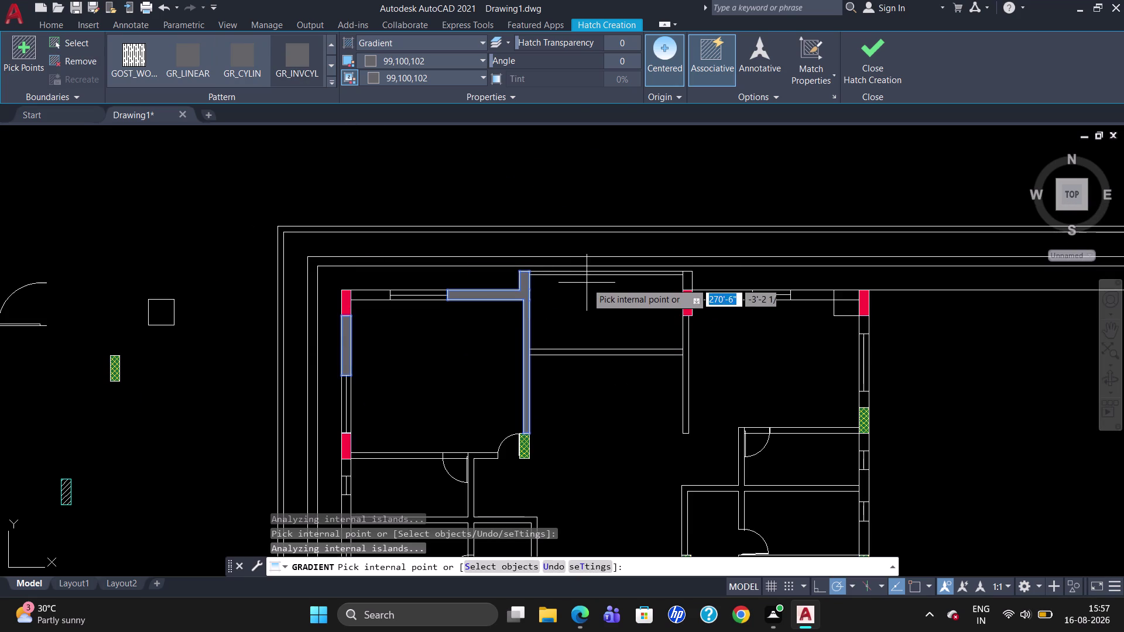
click(740, 295)
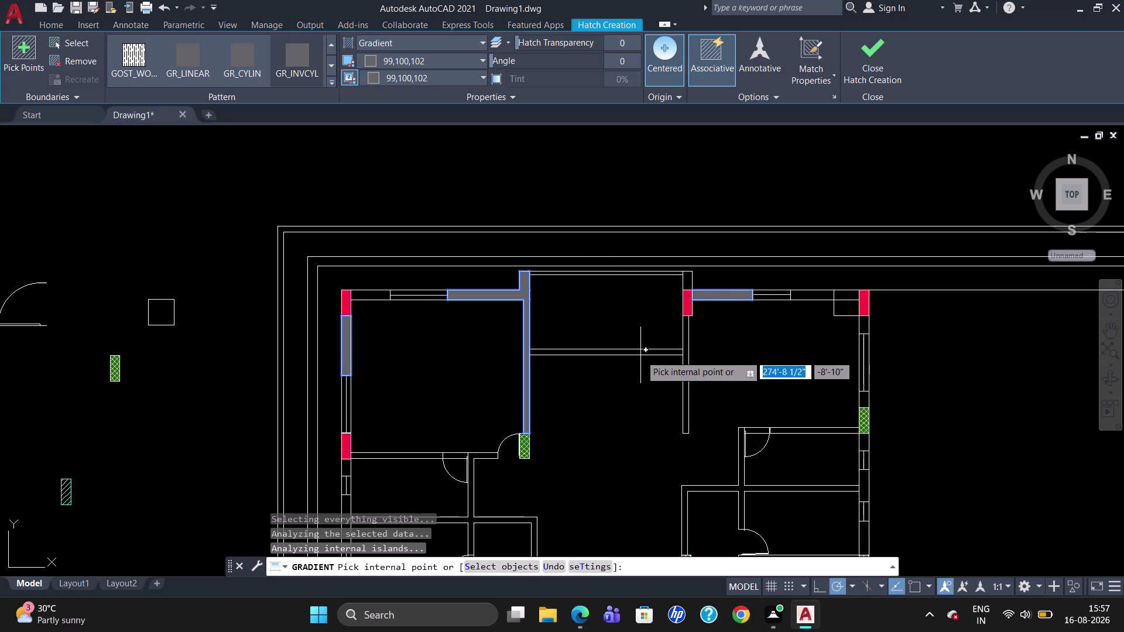
click(807, 296)
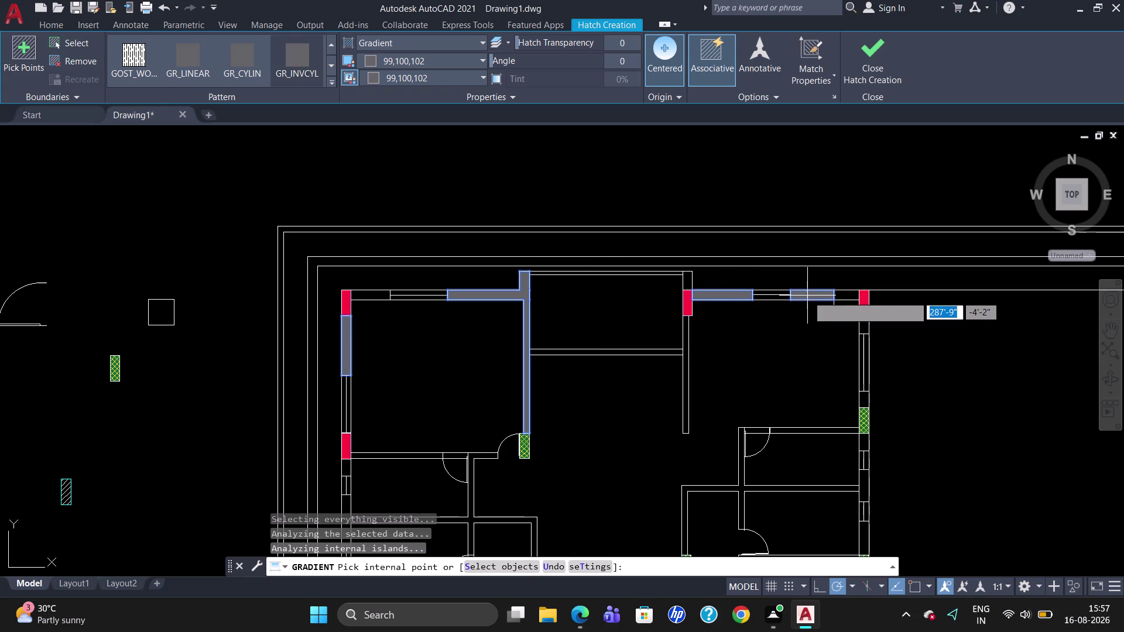
Add the right wall sections around the door and the lower-room walls, then finish the fill.
click(862, 323)
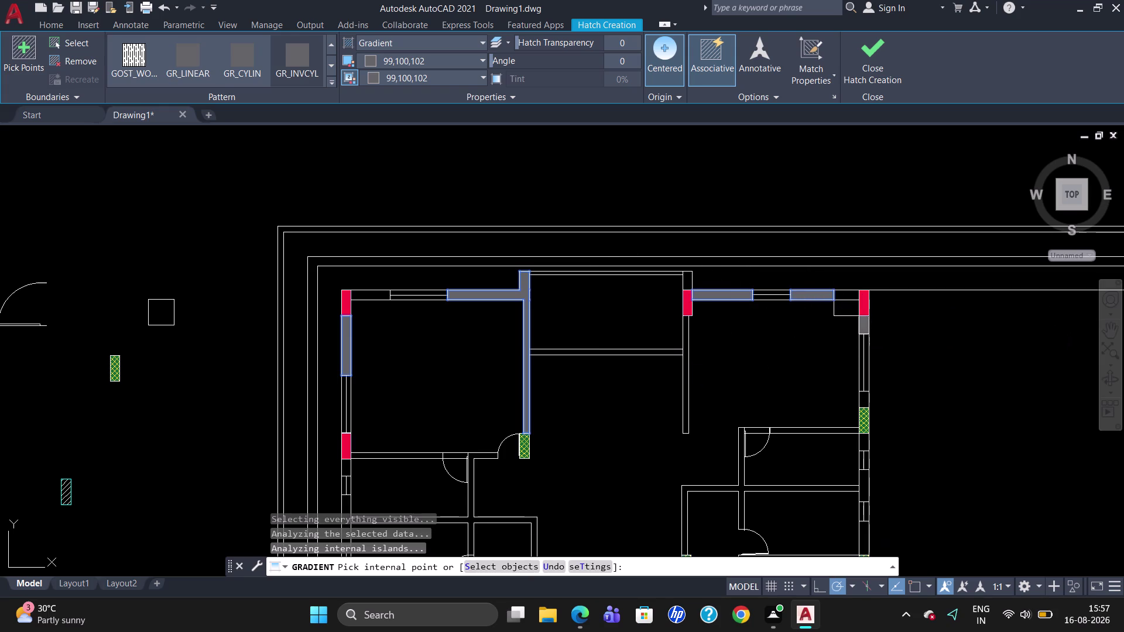
click(867, 400)
scroll(up, 3)
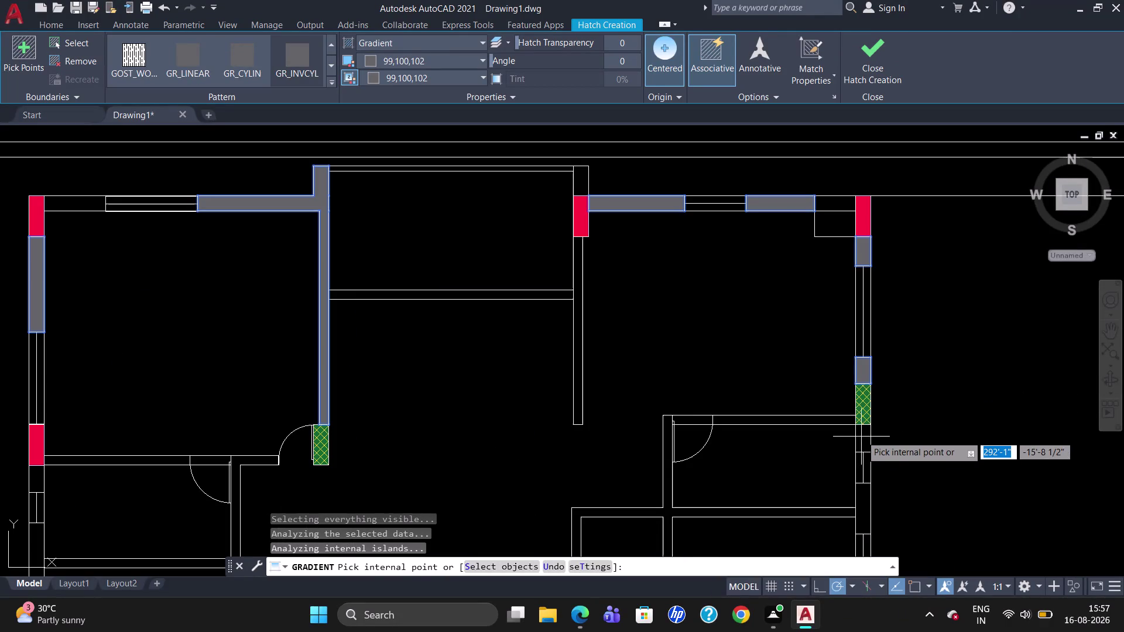
click(861, 434)
scroll(down, 3)
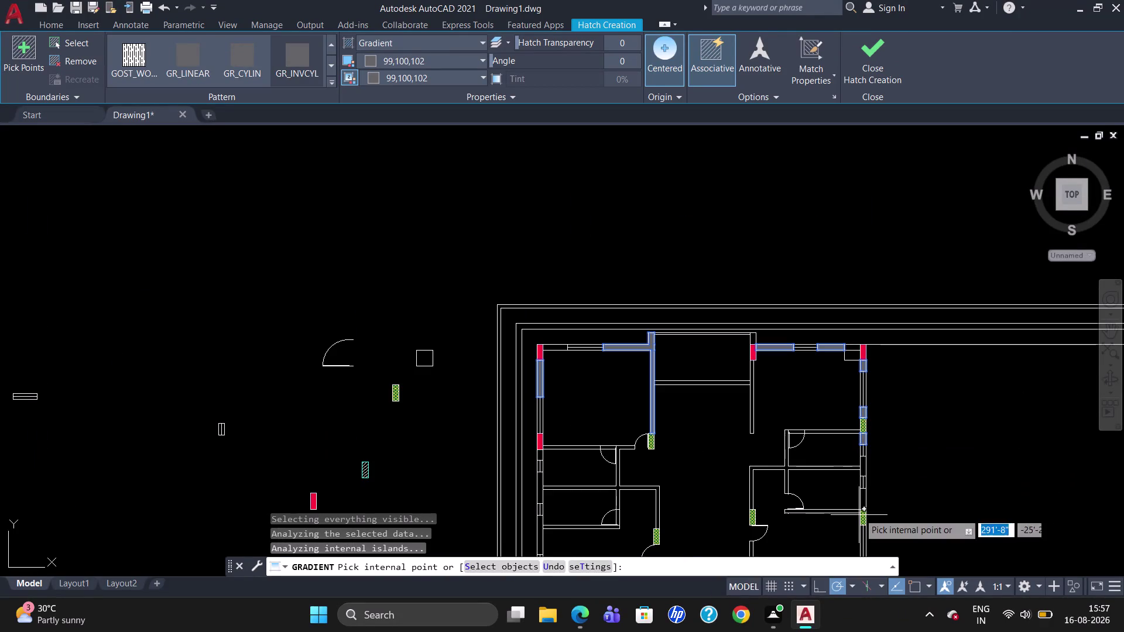
scroll(up, 3)
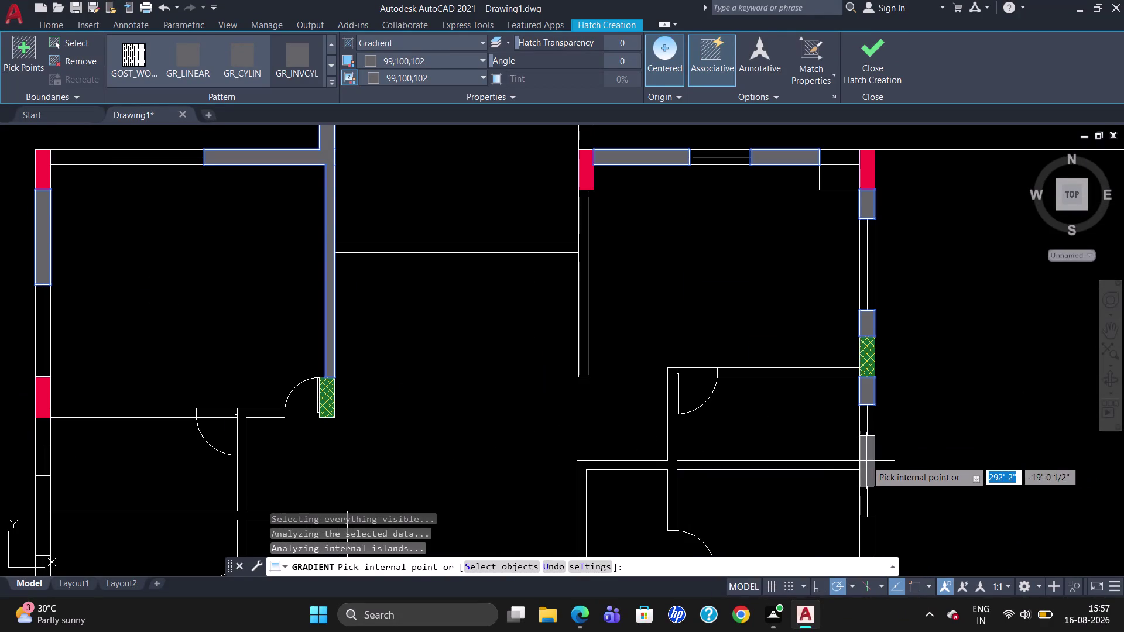
click(866, 460)
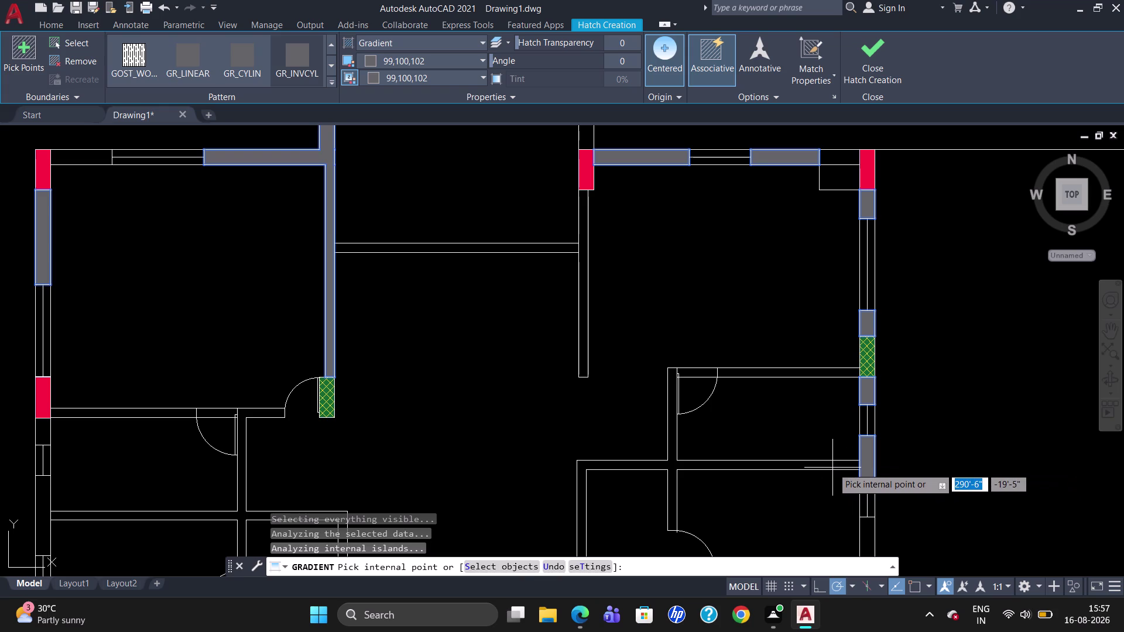
click(826, 465)
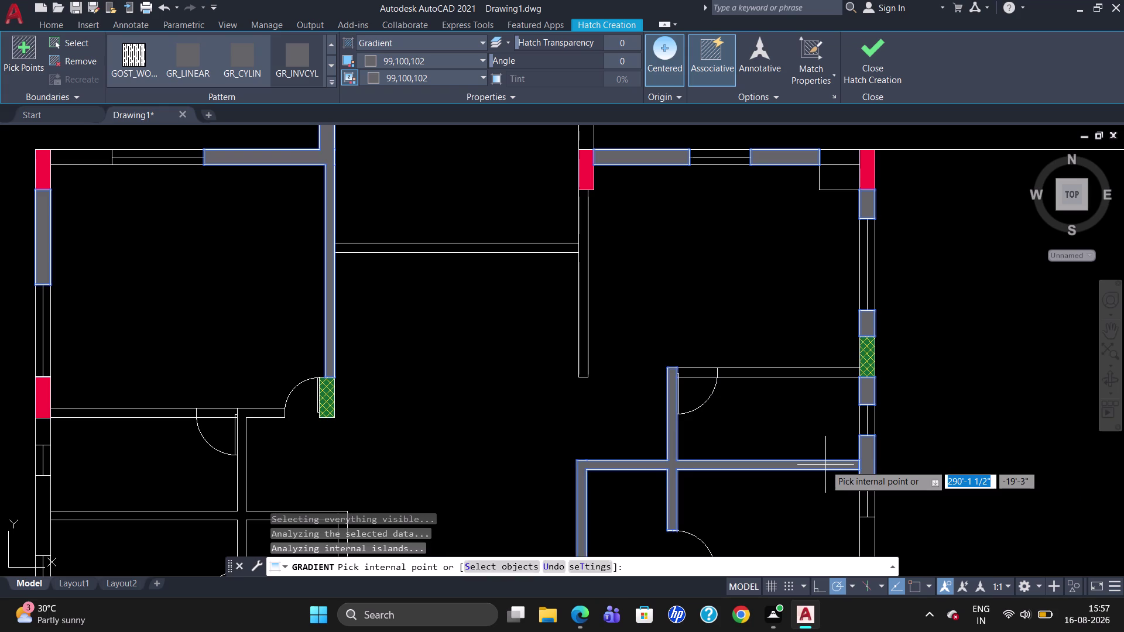
scroll(down, 3)
scroll(up, 3)
scroll(down, 3)
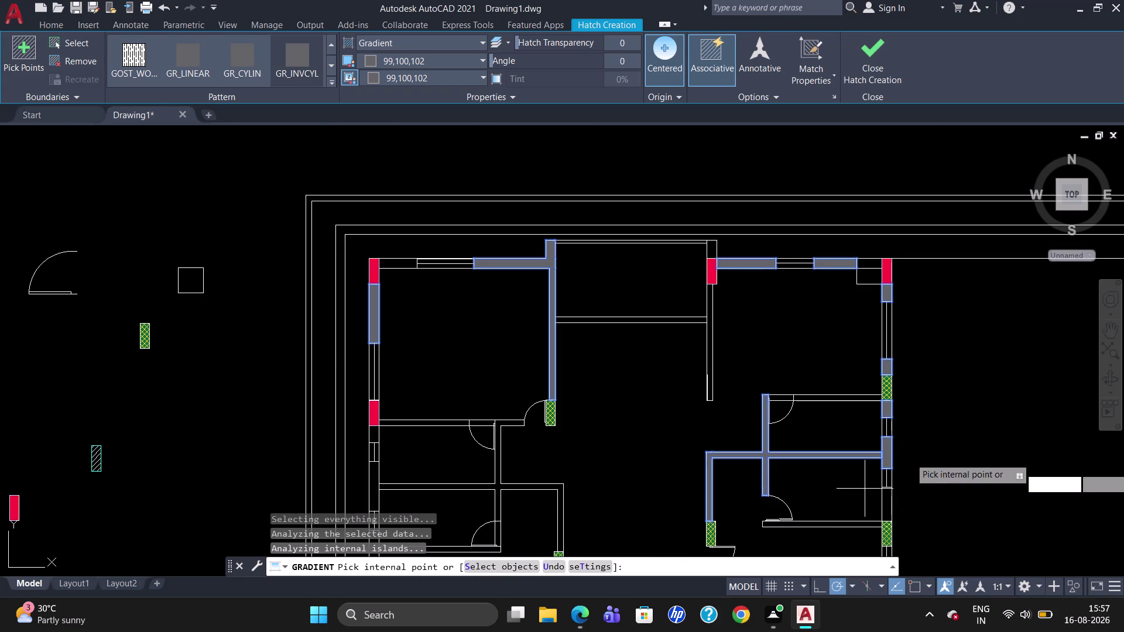
key(Escape)
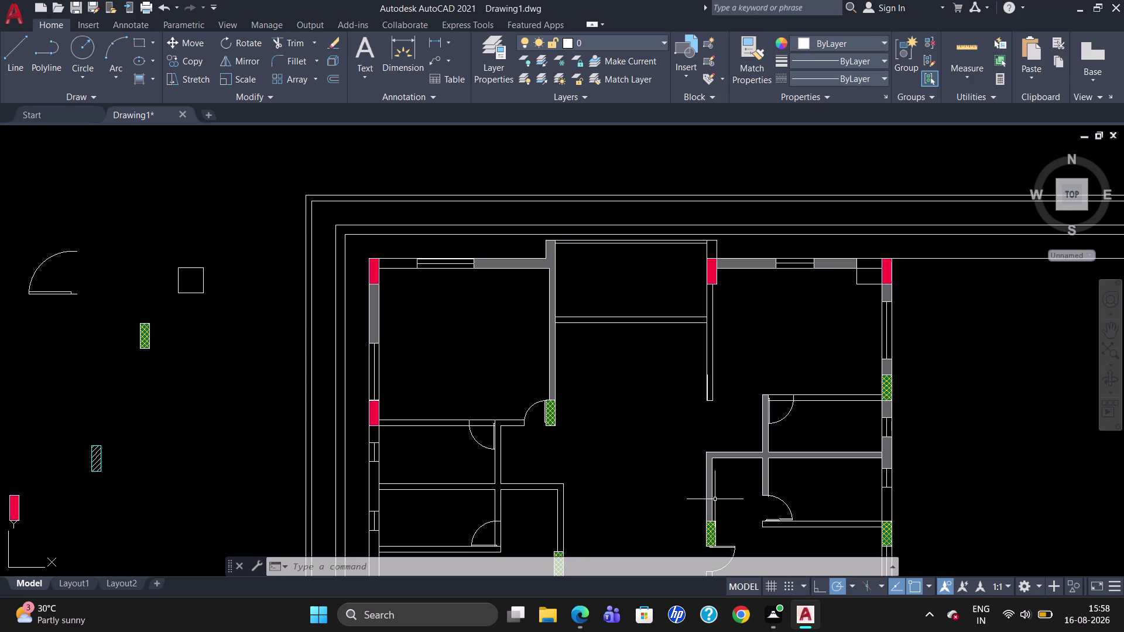
Erase the two stray overlapping lines beside the wall segments near the doorway.
scroll(up, 3)
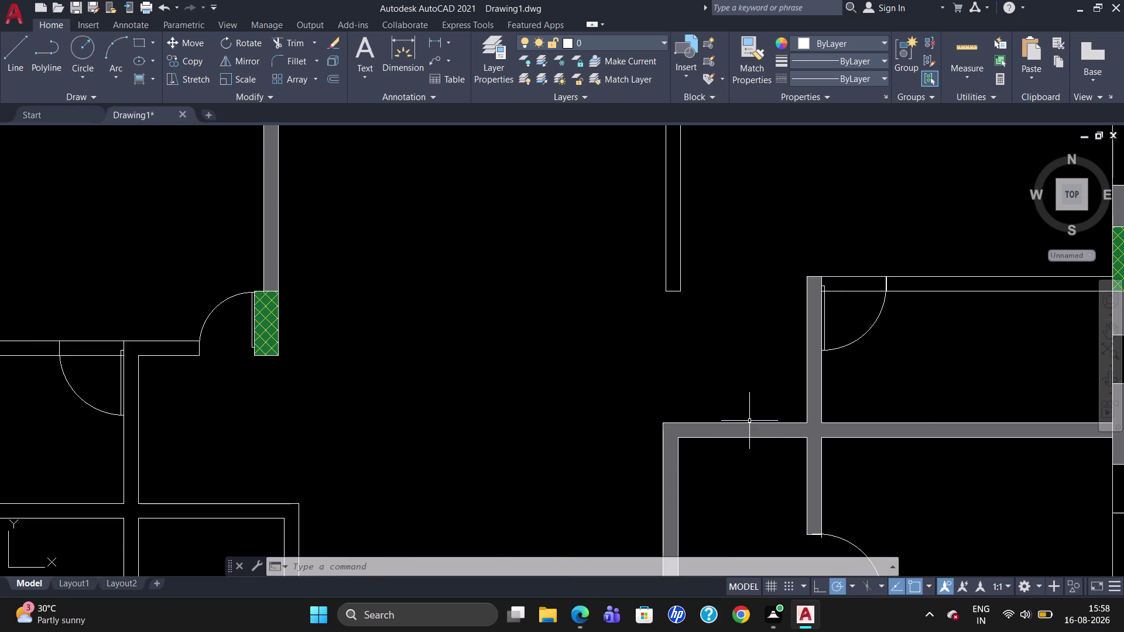
click(749, 421)
click(749, 425)
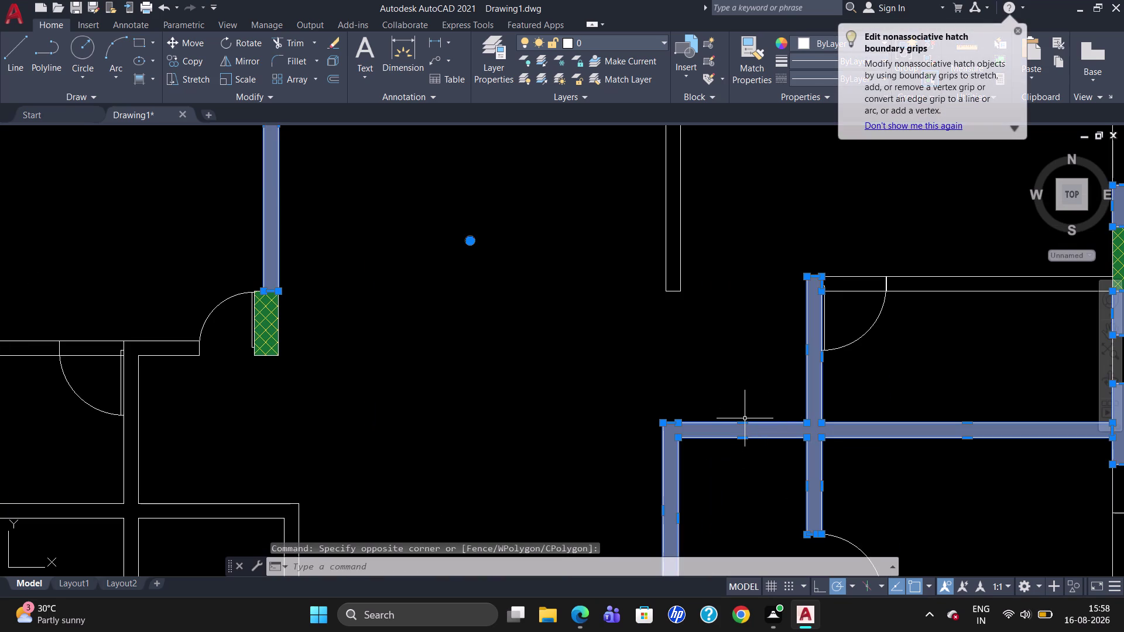
key(Delete)
scroll(down, 3)
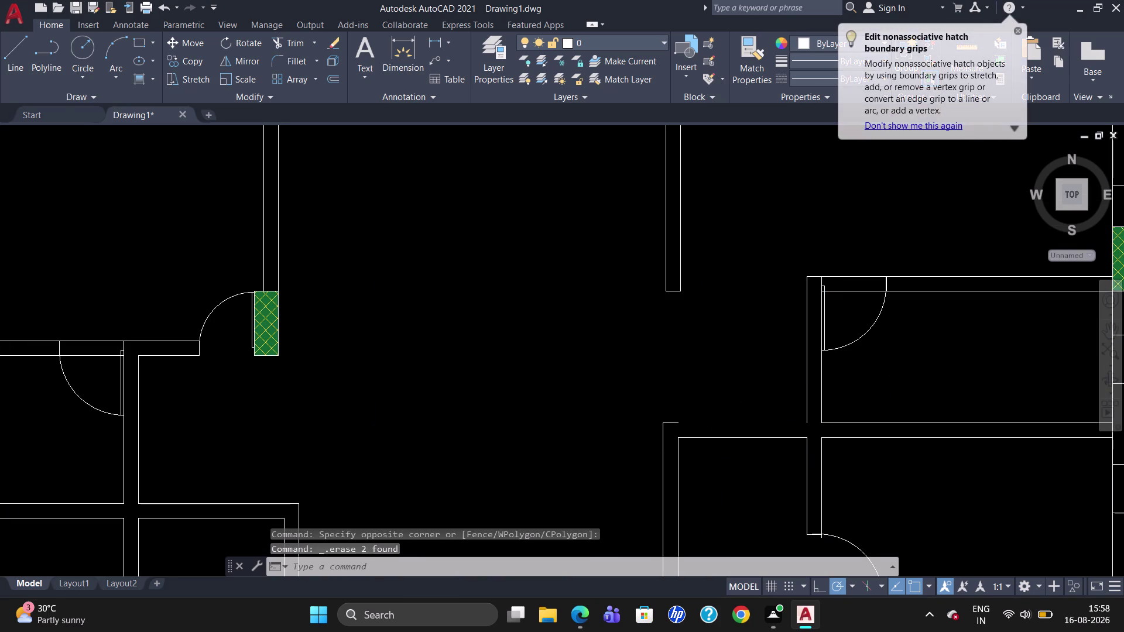
scroll(down, 3)
scroll(up, 3)
key(l)
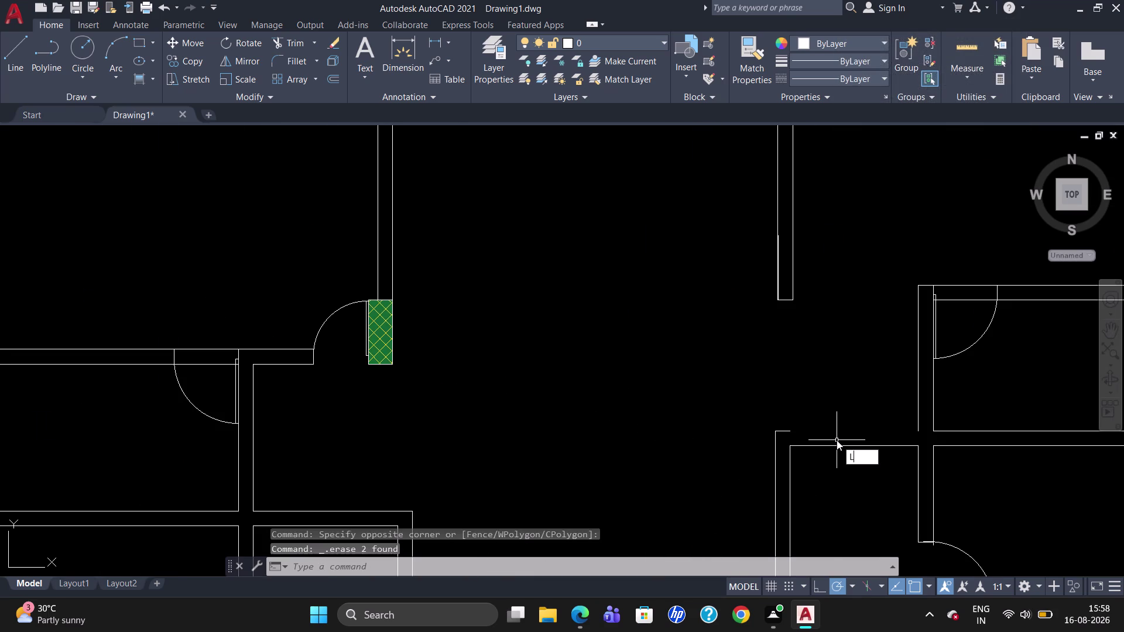
Draw a line across the lower-right partition from the wall end to the opposite wall, then cancel.
key(Return)
click(791, 428)
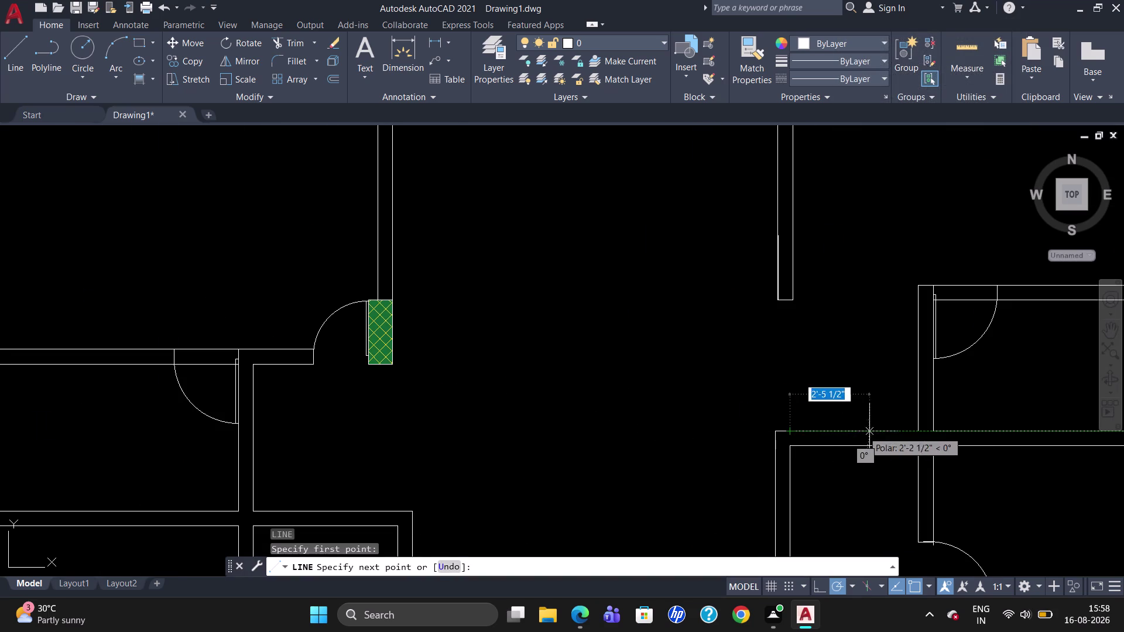
click(919, 431)
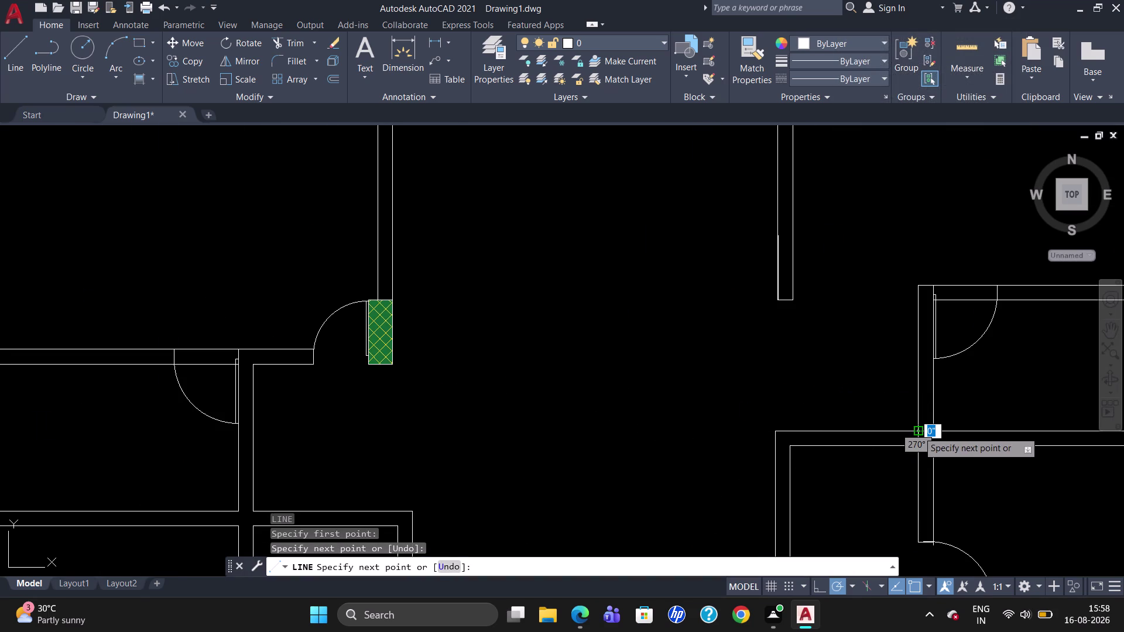
key(Escape)
scroll(down, 3)
scroll(up, 3)
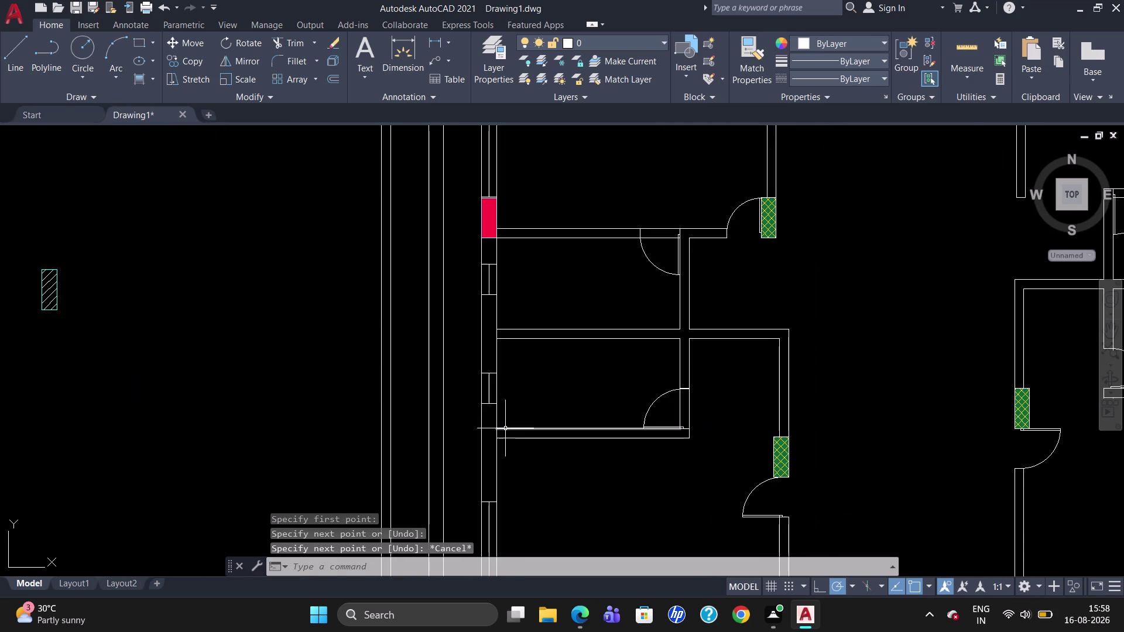
scroll(down, 3)
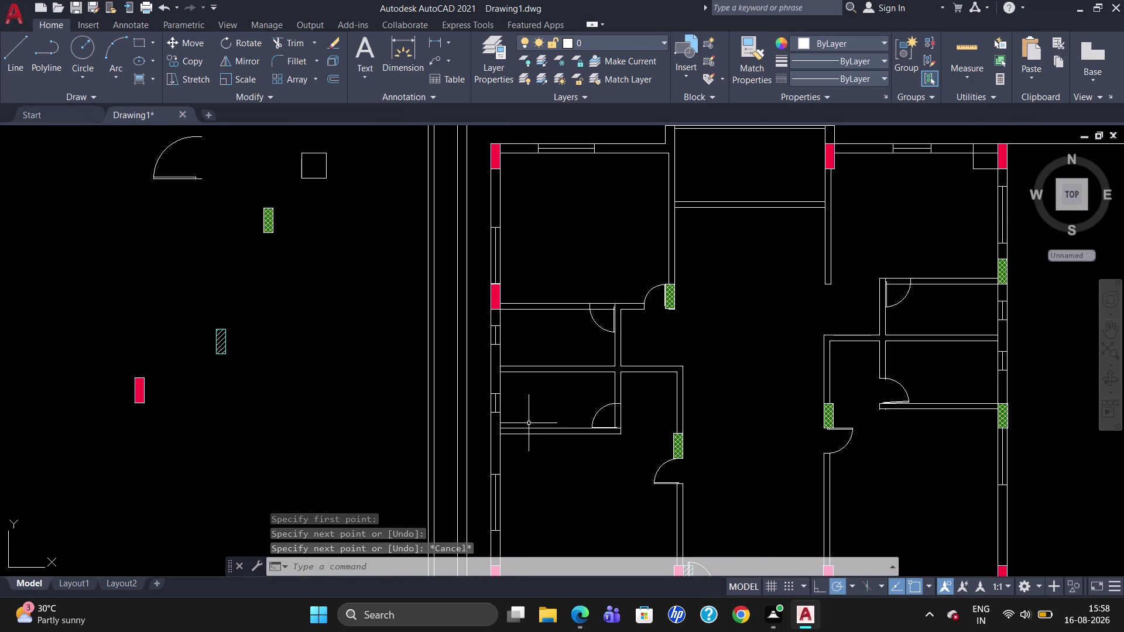
click(535, 144)
click(535, 154)
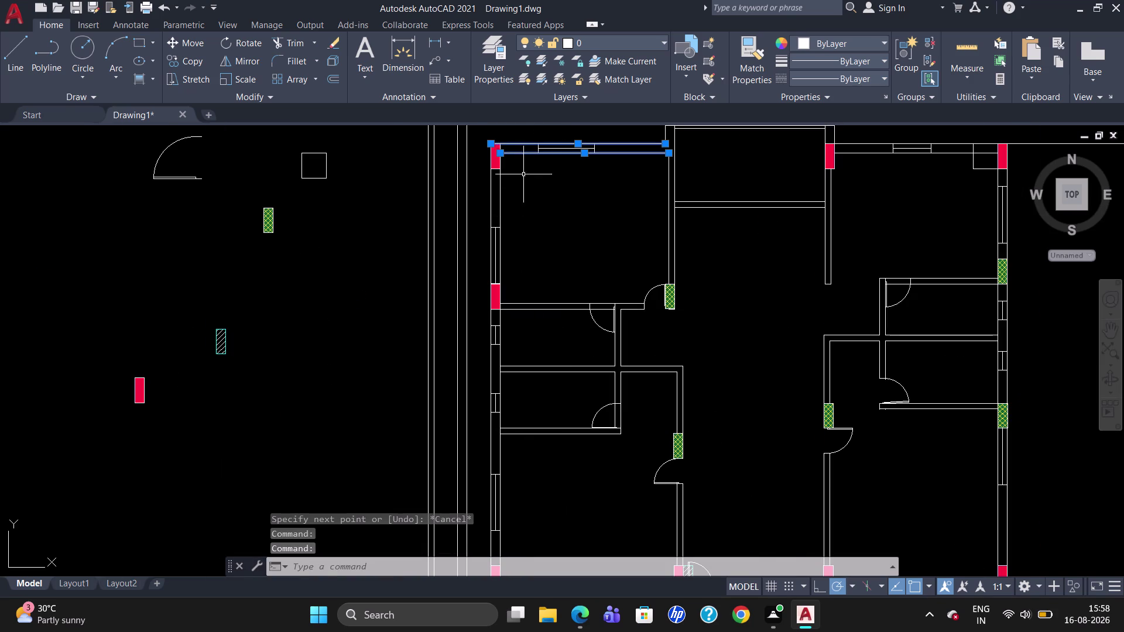
click(499, 197)
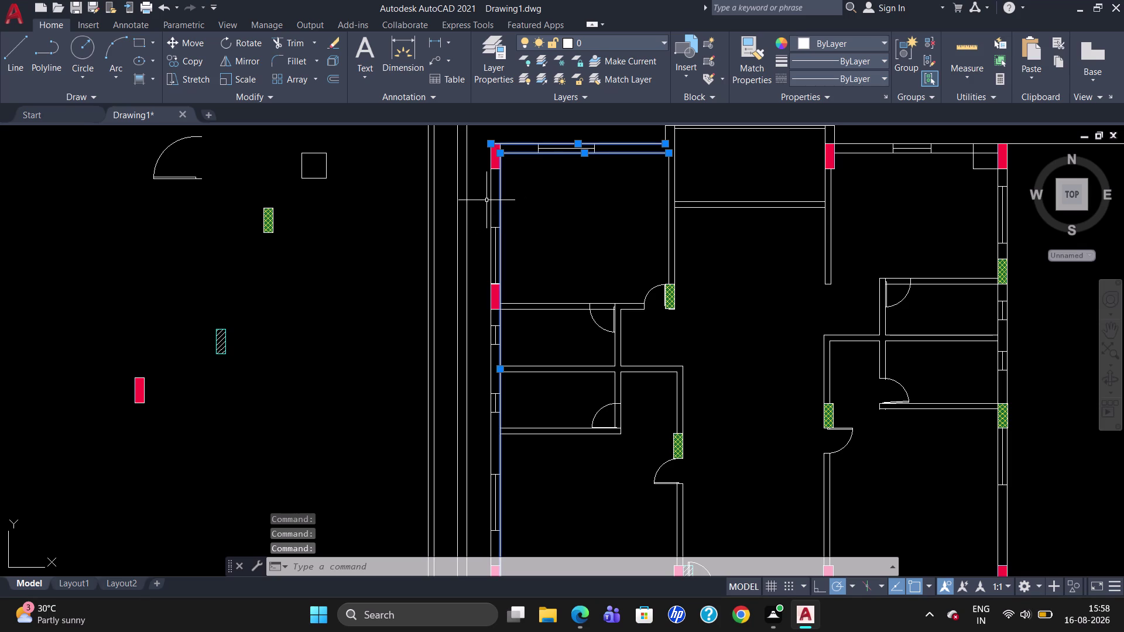
click(490, 198)
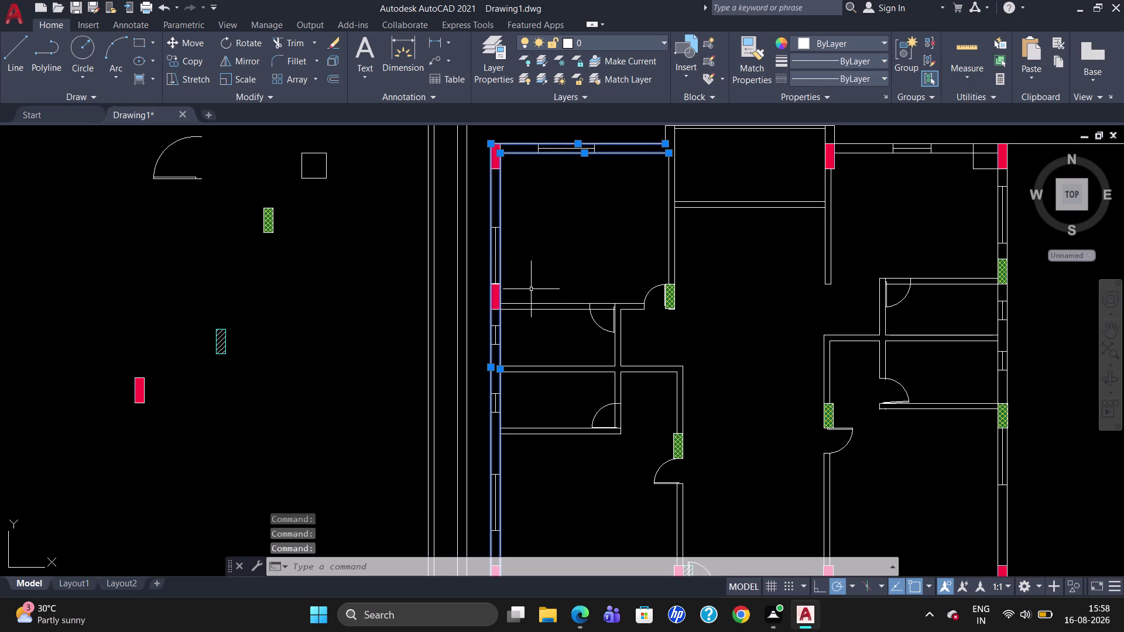
click(542, 304)
click(544, 311)
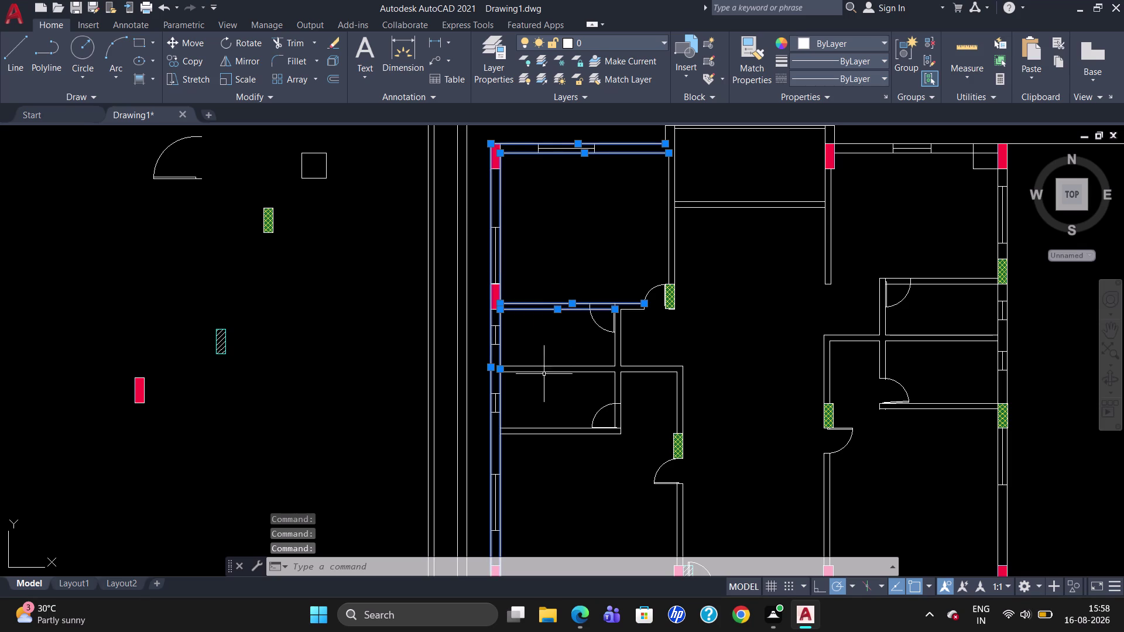
click(546, 365)
click(548, 372)
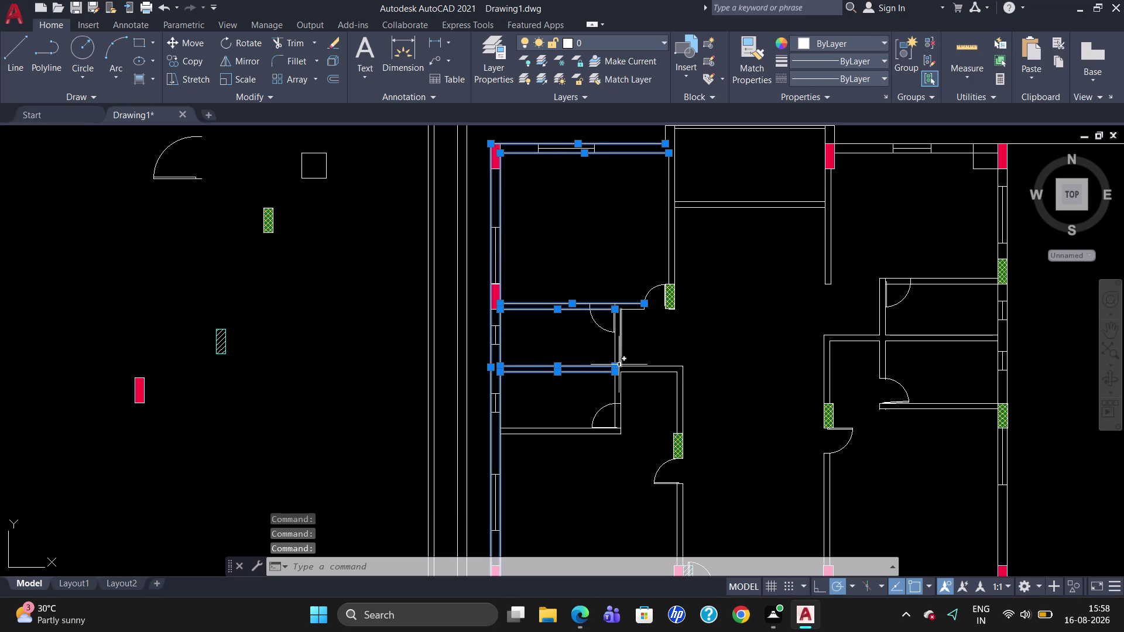
click(612, 363)
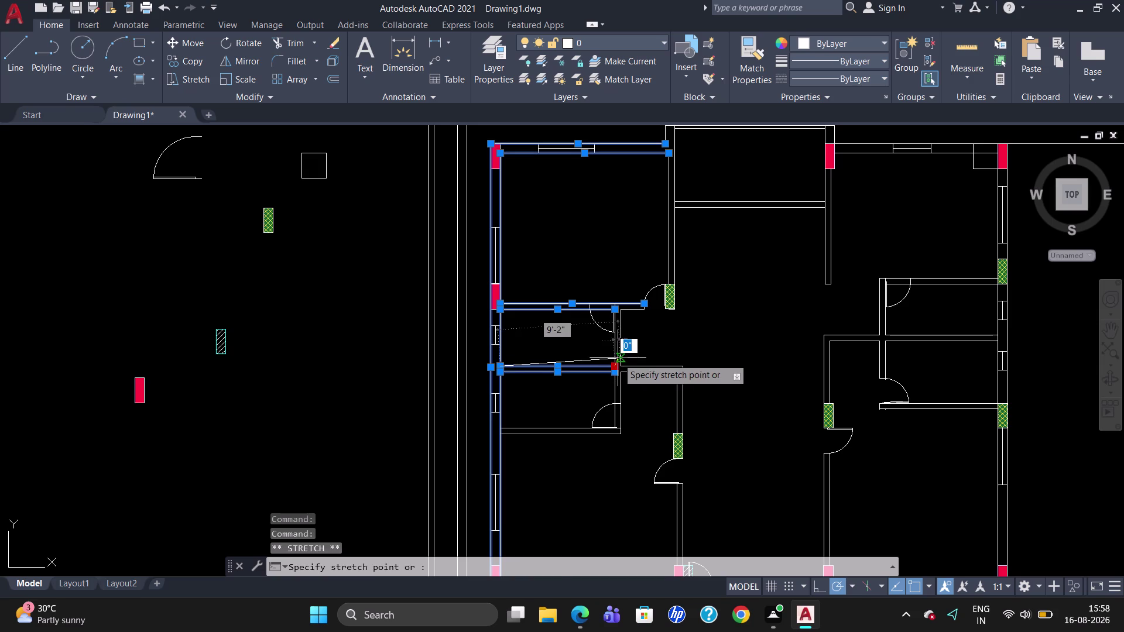
key(Escape)
key(Escape)
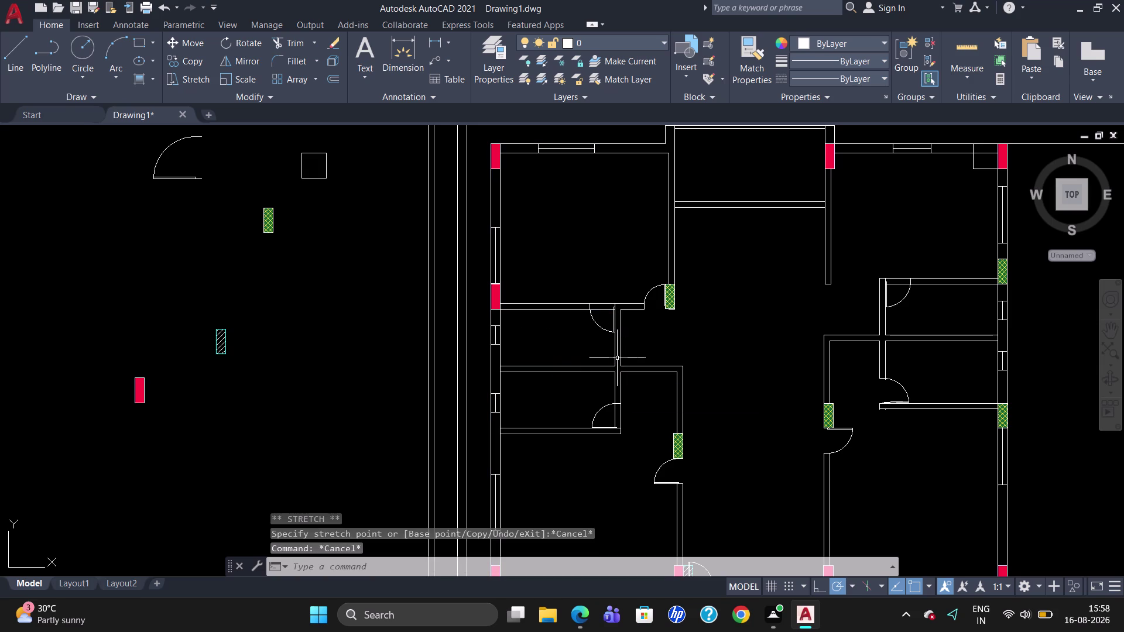
scroll(down, 3)
scroll(up, 3)
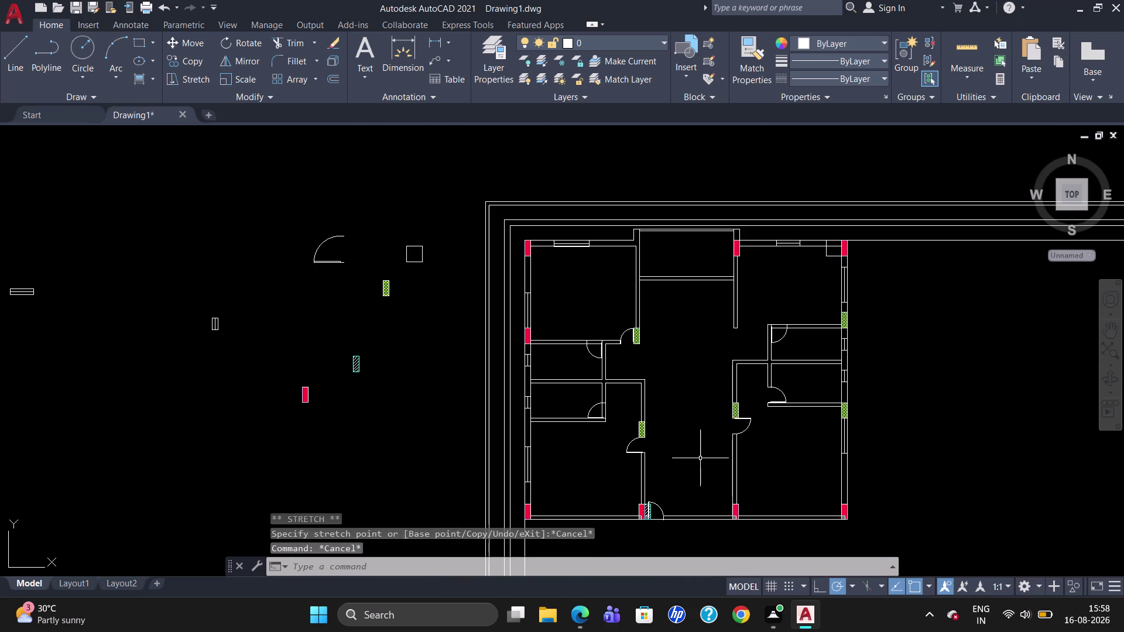
Zoom to the bottom outer wall and select its line beside the door.
scroll(down, 3)
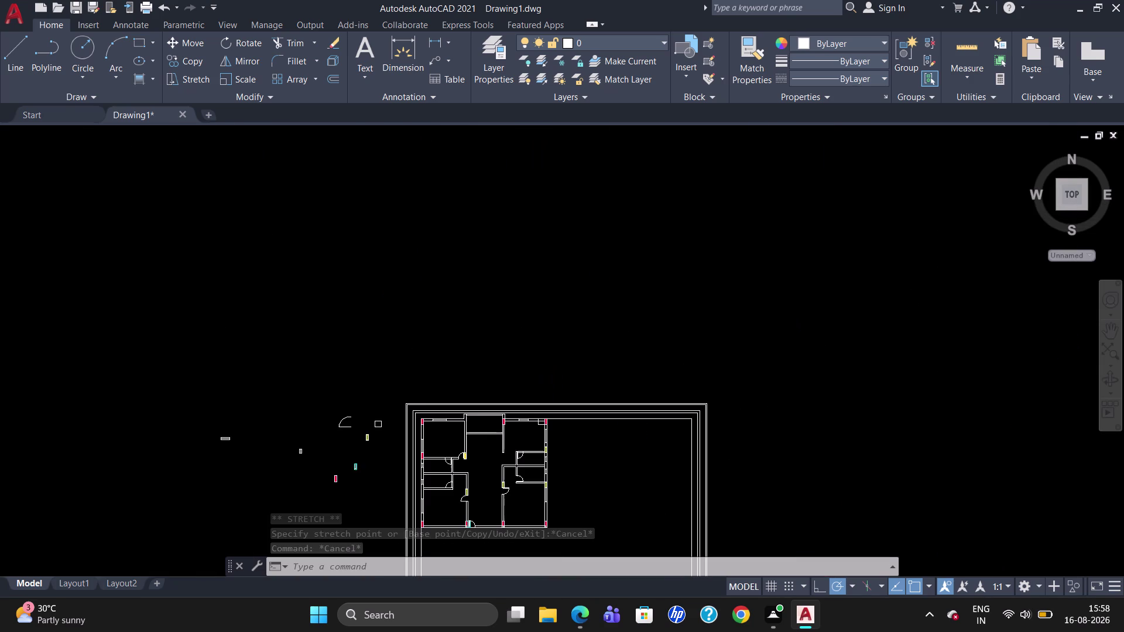
scroll(up, 3)
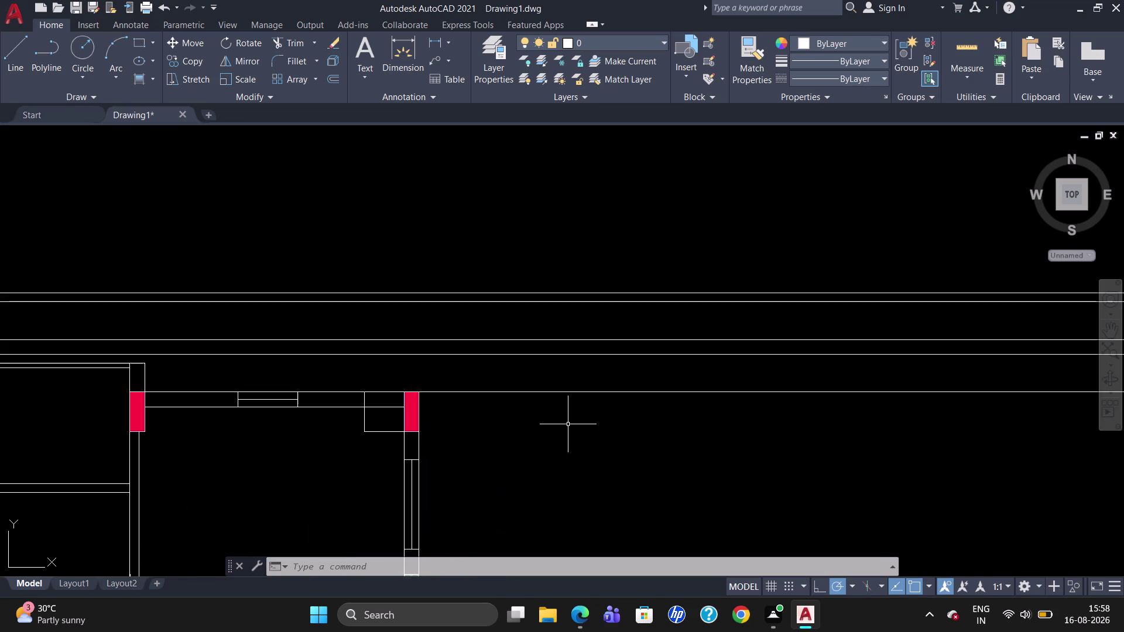
scroll(down, 3)
scroll(up, 3)
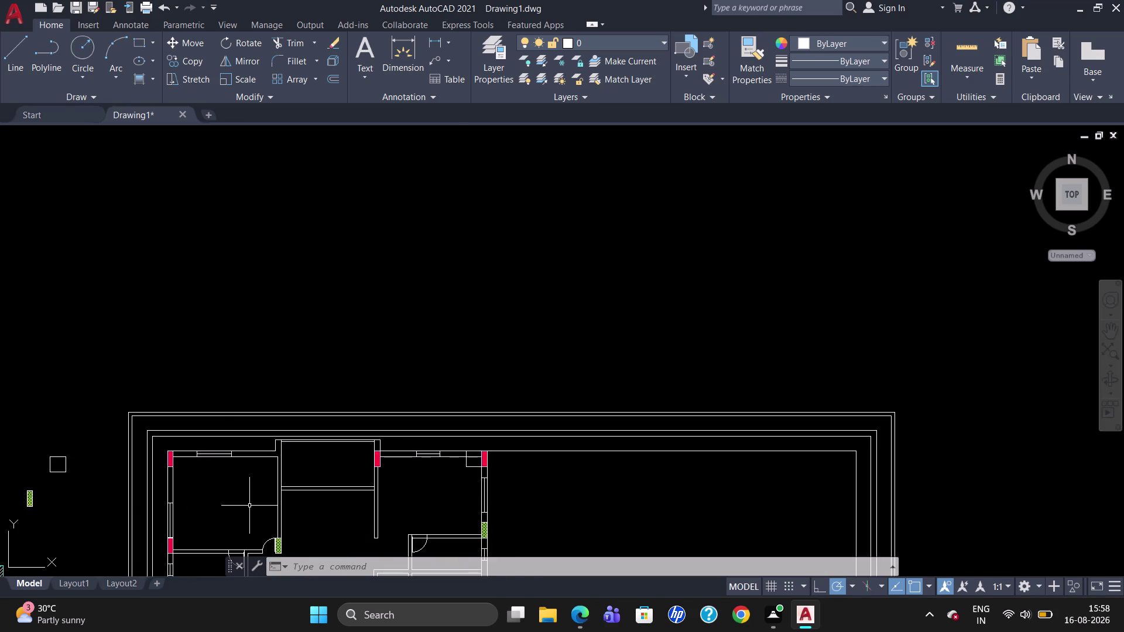
scroll(up, 3)
scroll(down, 3)
scroll(down, 3)
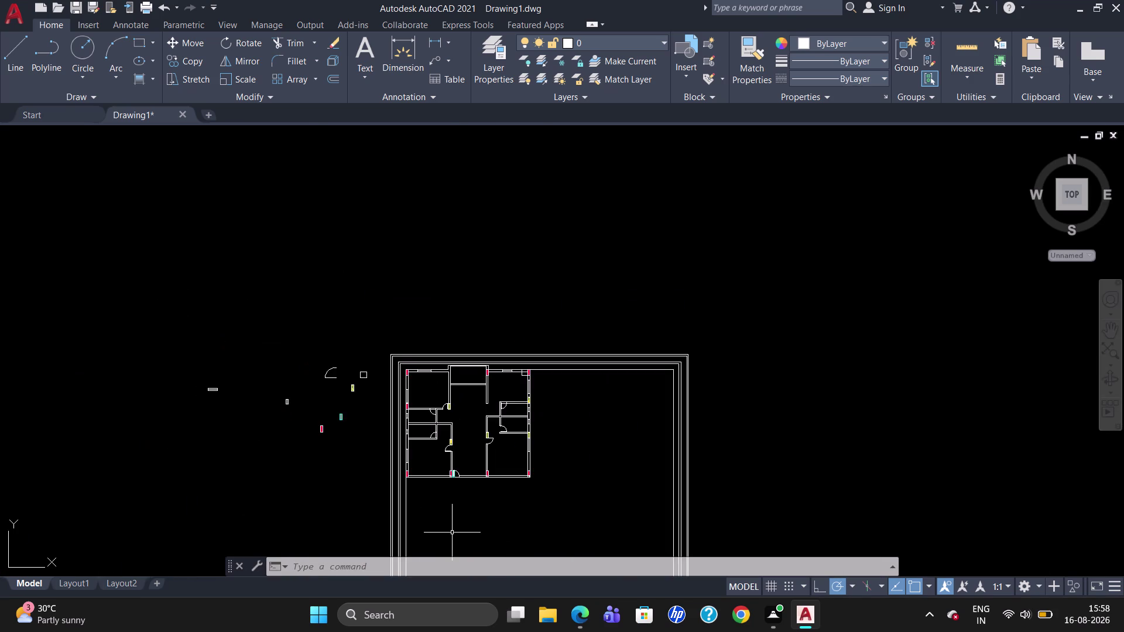
scroll(up, 3)
scroll(up, 3)
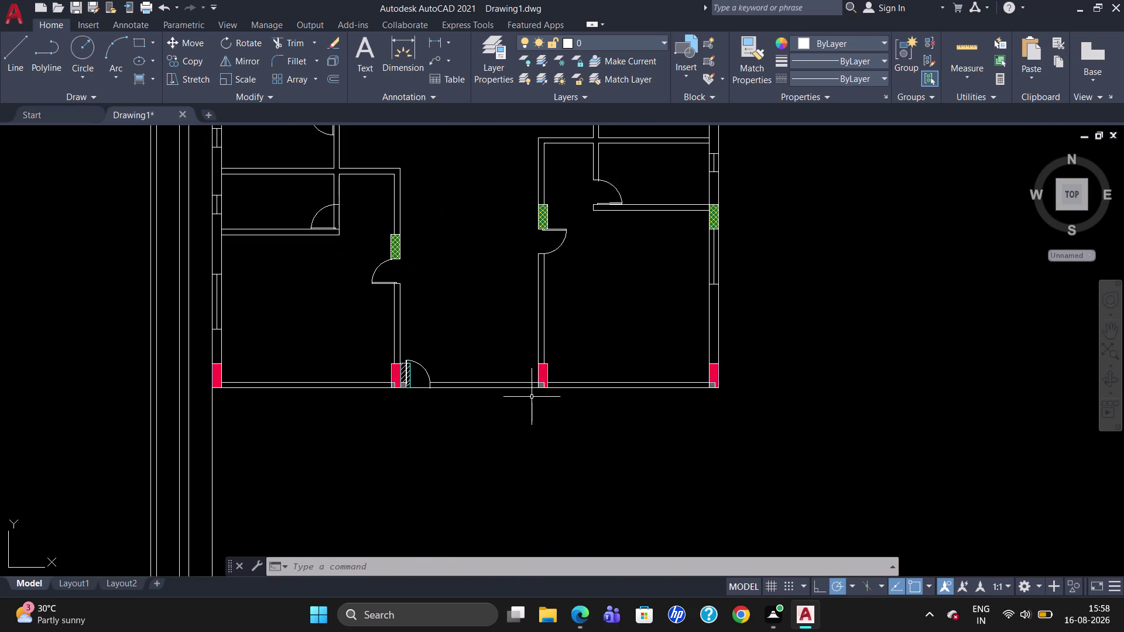
click(520, 384)
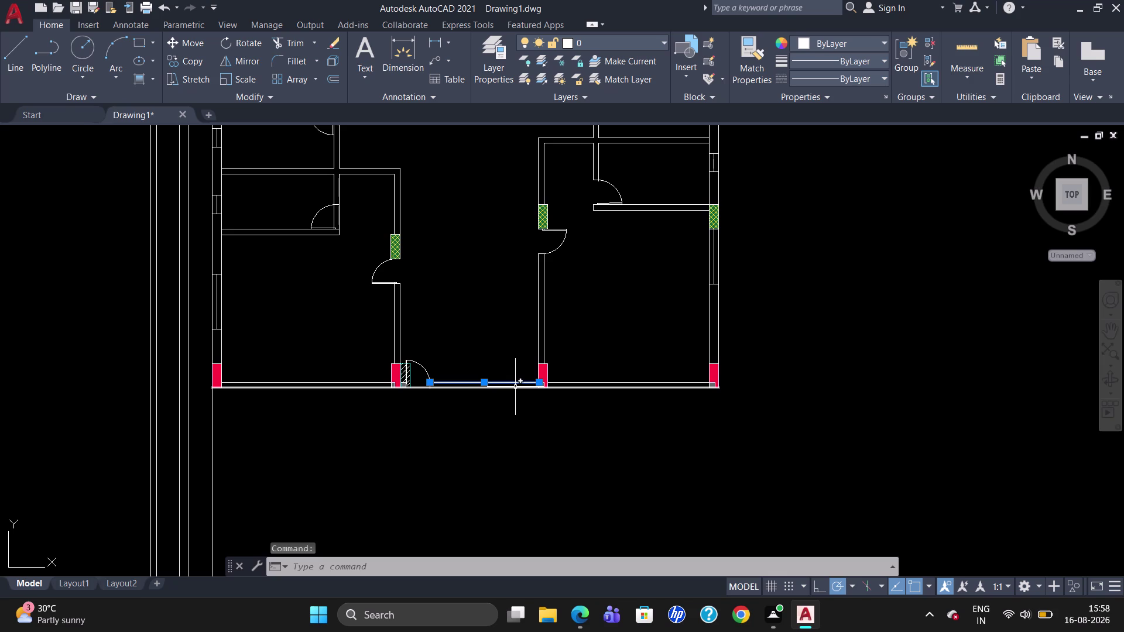
Add the rest of the bottom wall and both lines of the left and right outer walls.
click(516, 387)
click(607, 384)
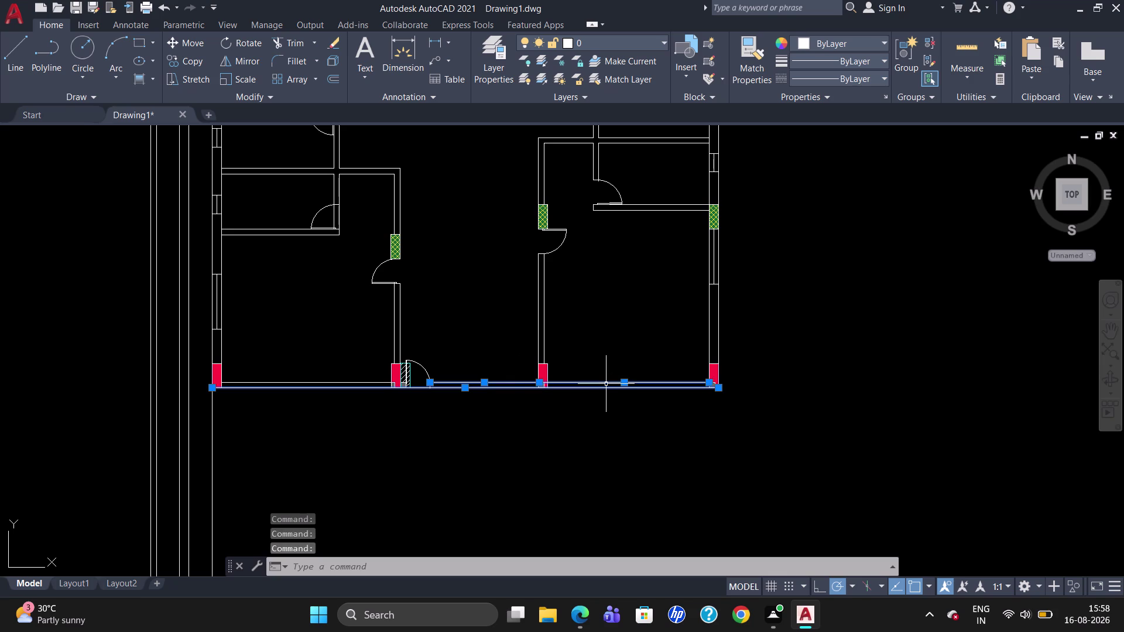
click(328, 382)
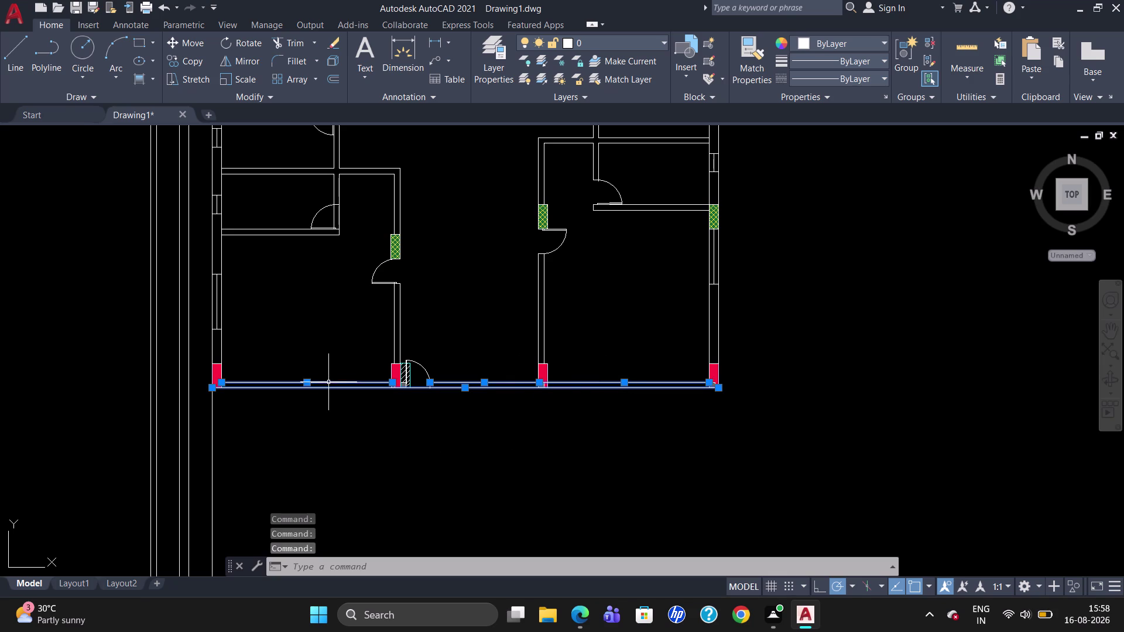
click(222, 260)
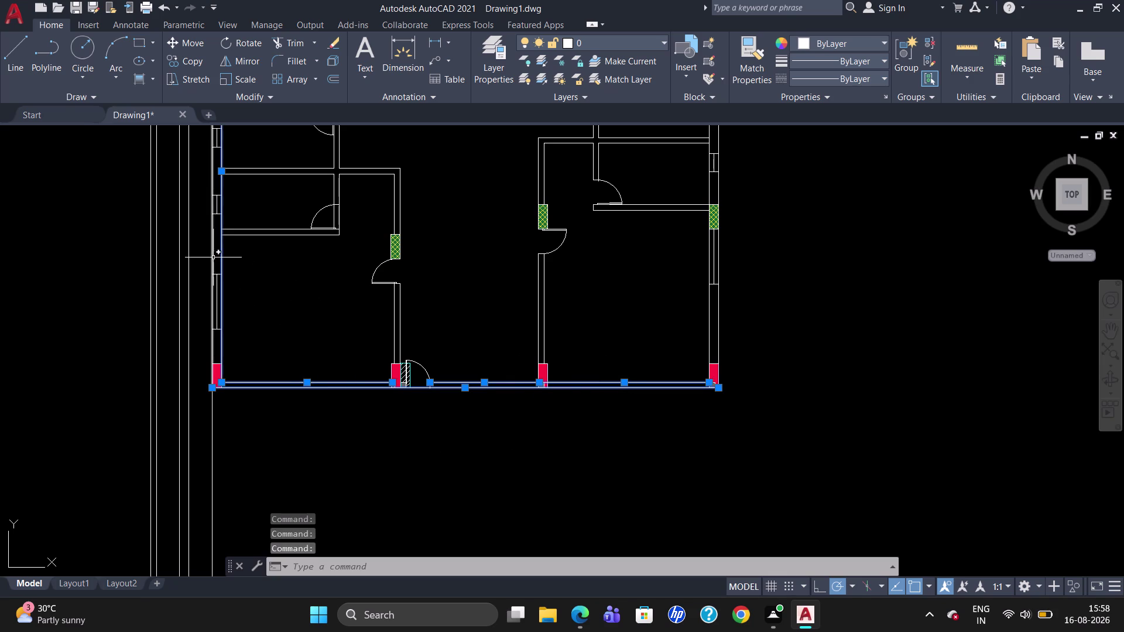
click(212, 255)
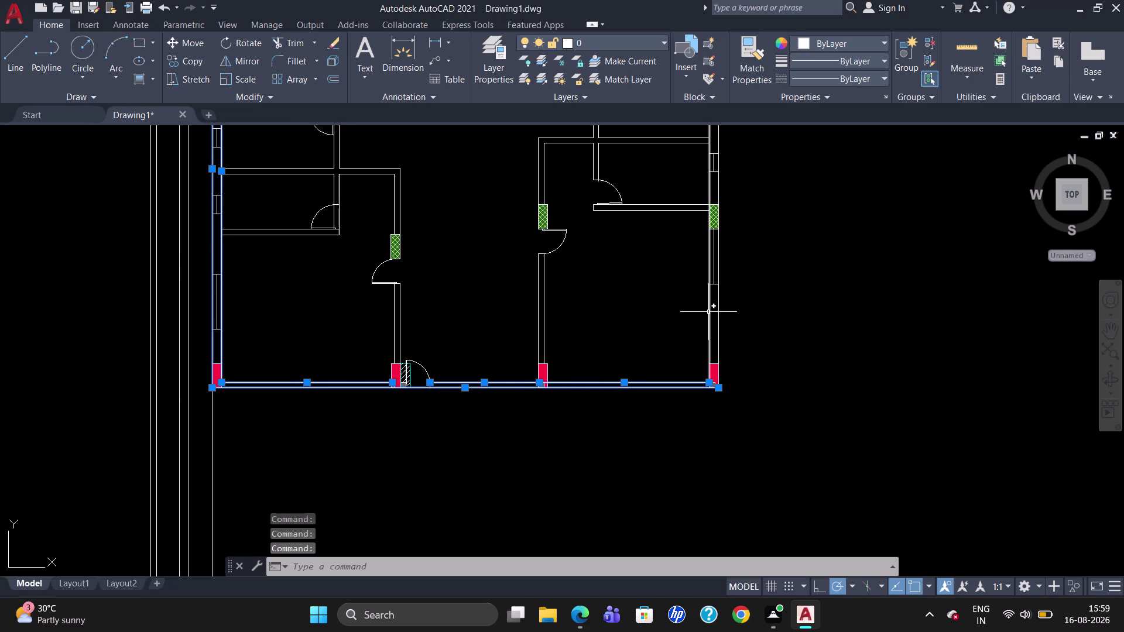
click(709, 310)
click(720, 309)
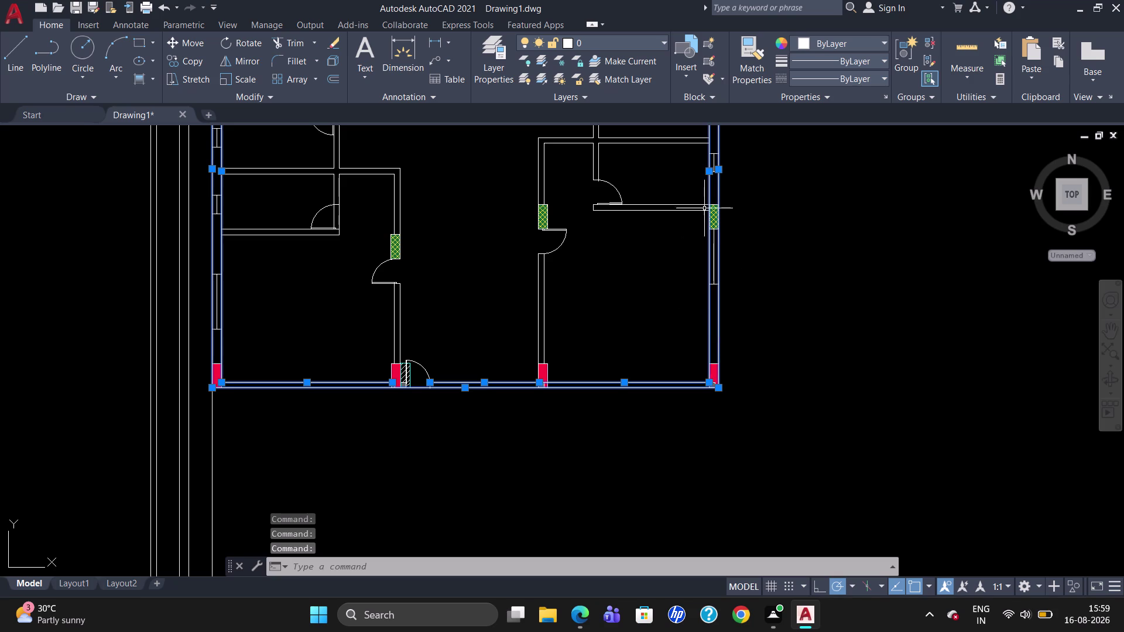
scroll(up, 3)
scroll(down, 3)
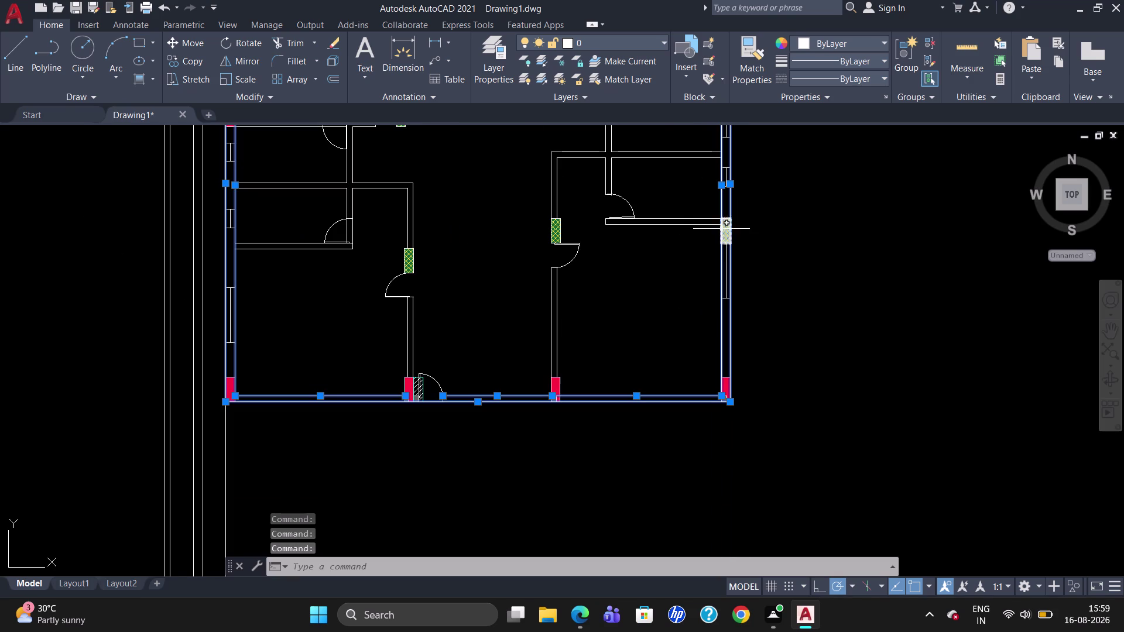
Add the wall above the right room, the short door wall, door swing and central interior walls.
click(690, 218)
click(687, 224)
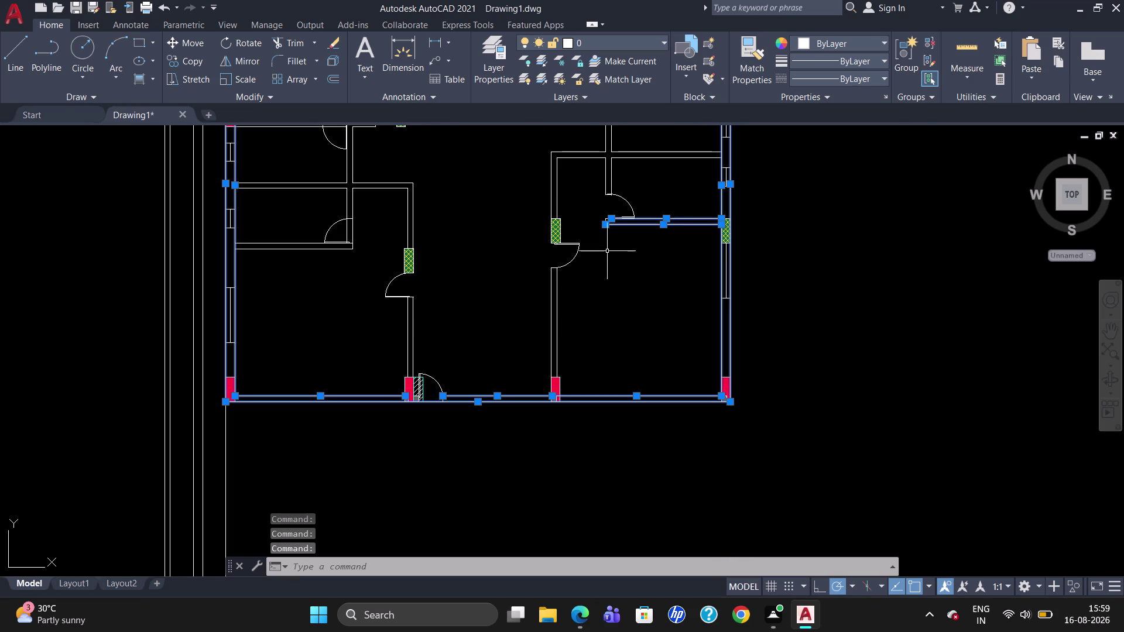
scroll(up, 3)
click(610, 171)
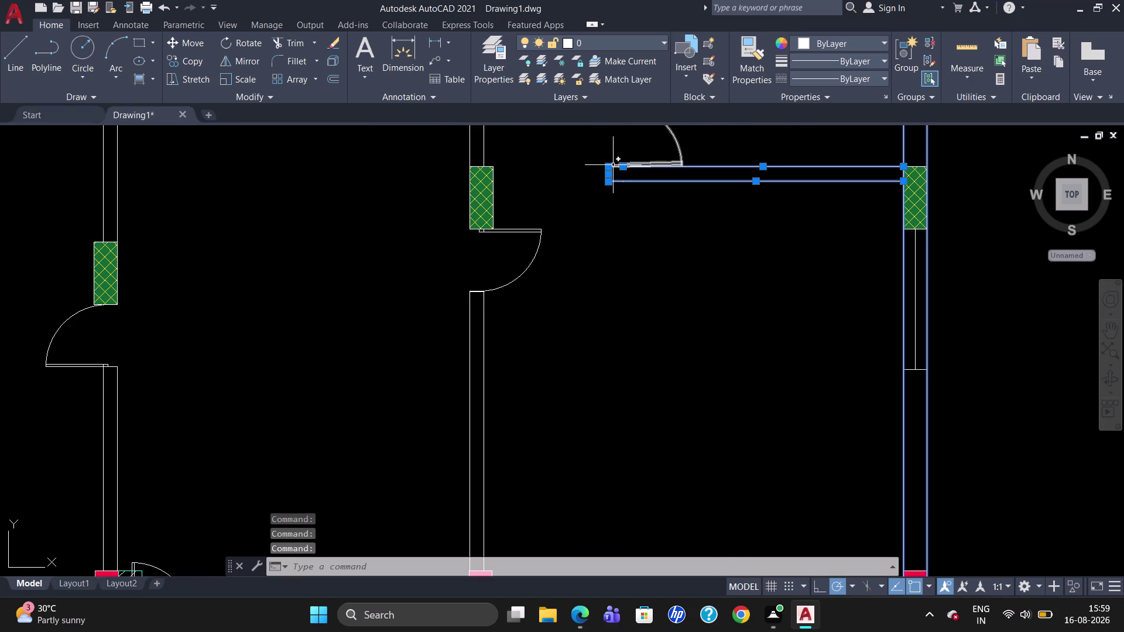
click(612, 165)
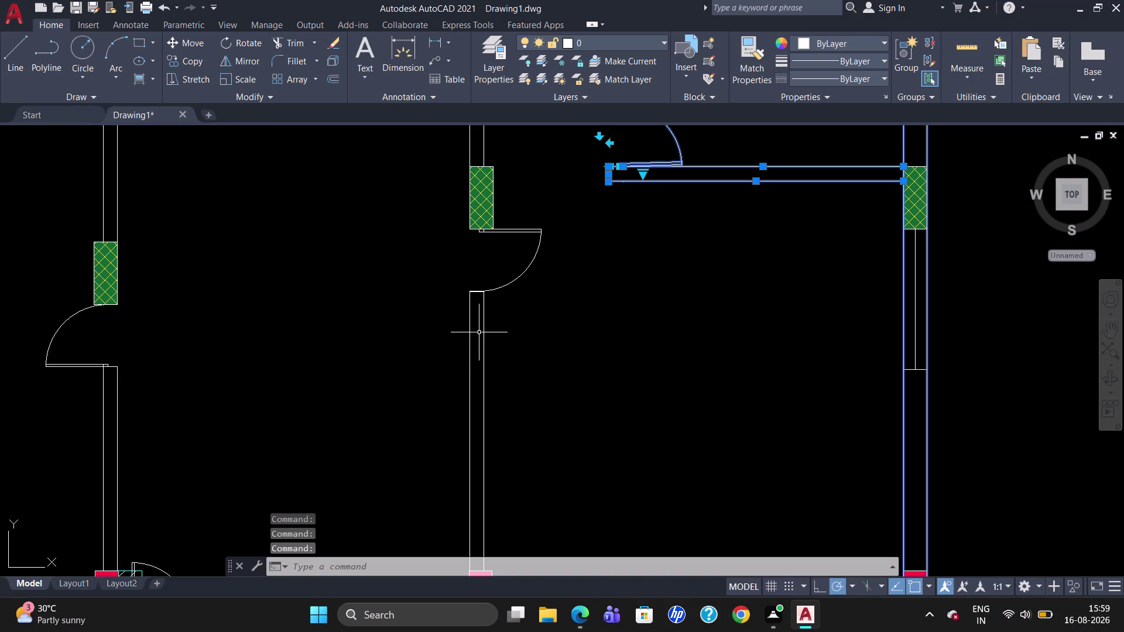
click(468, 363)
click(486, 363)
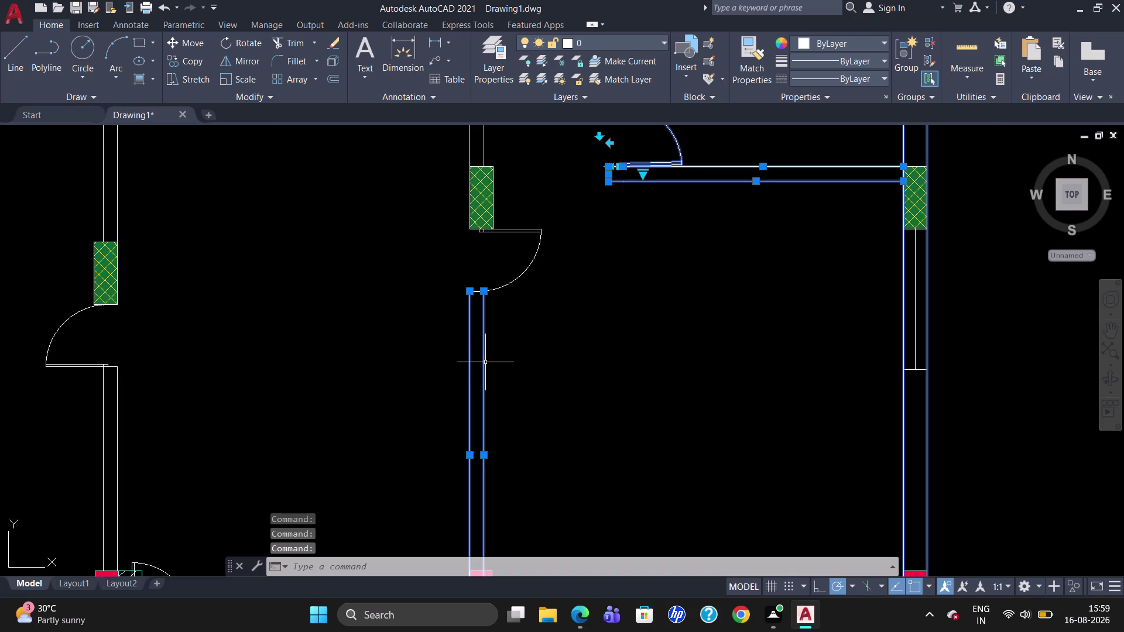
scroll(down, 3)
click(397, 313)
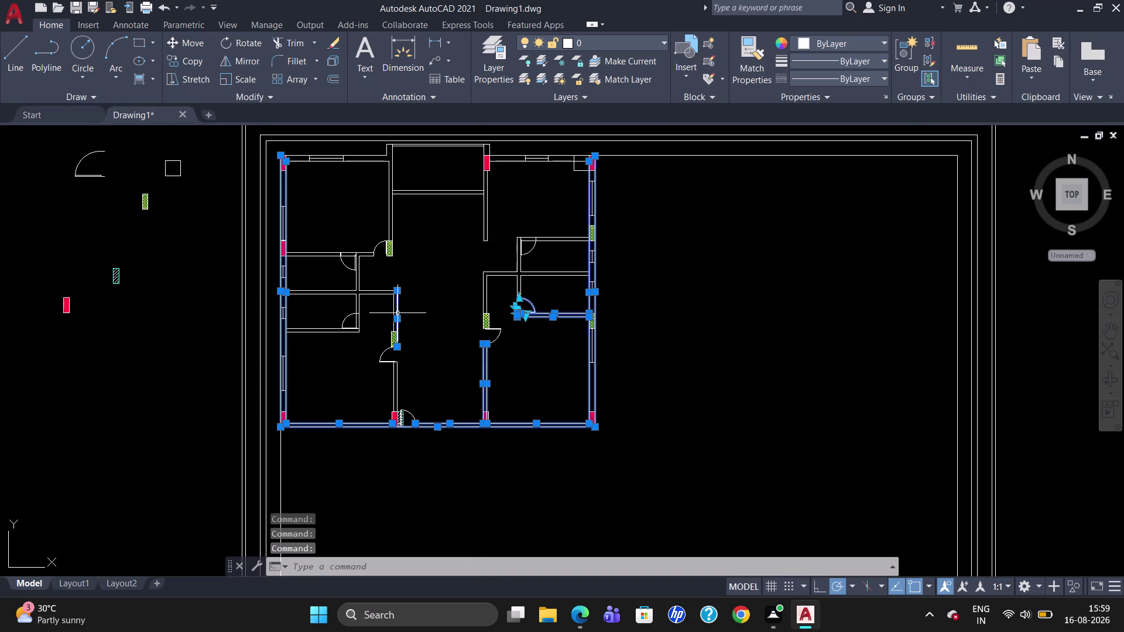
click(394, 314)
scroll(up, 3)
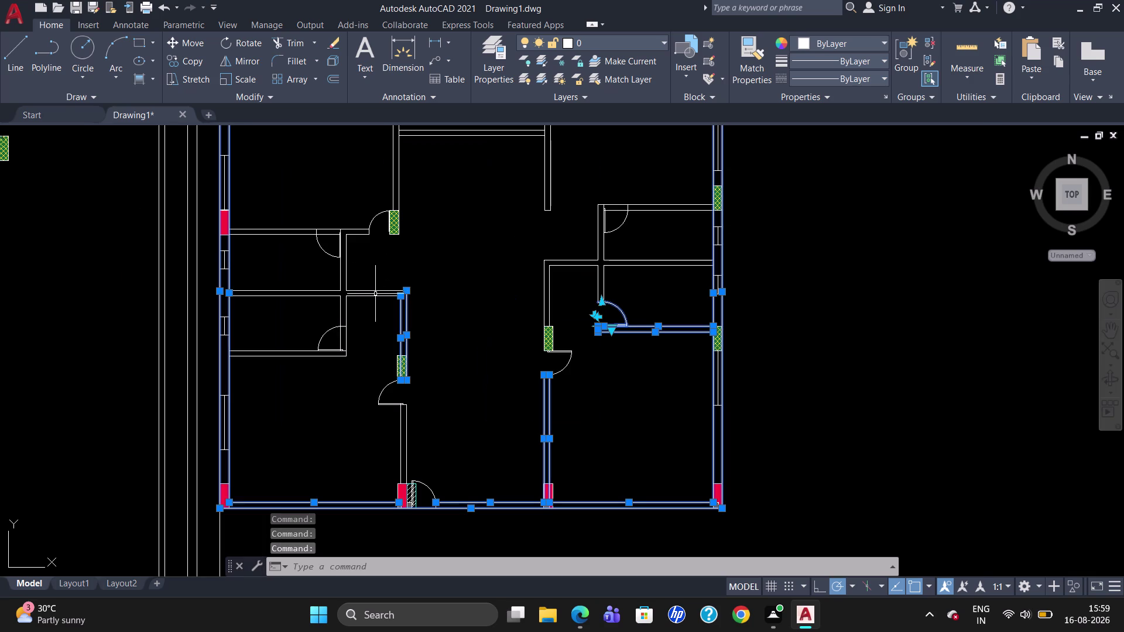
click(376, 291)
click(375, 297)
Add the left rooms' dividing, long, short door and top walls, plus lines near the upper pier.
click(346, 318)
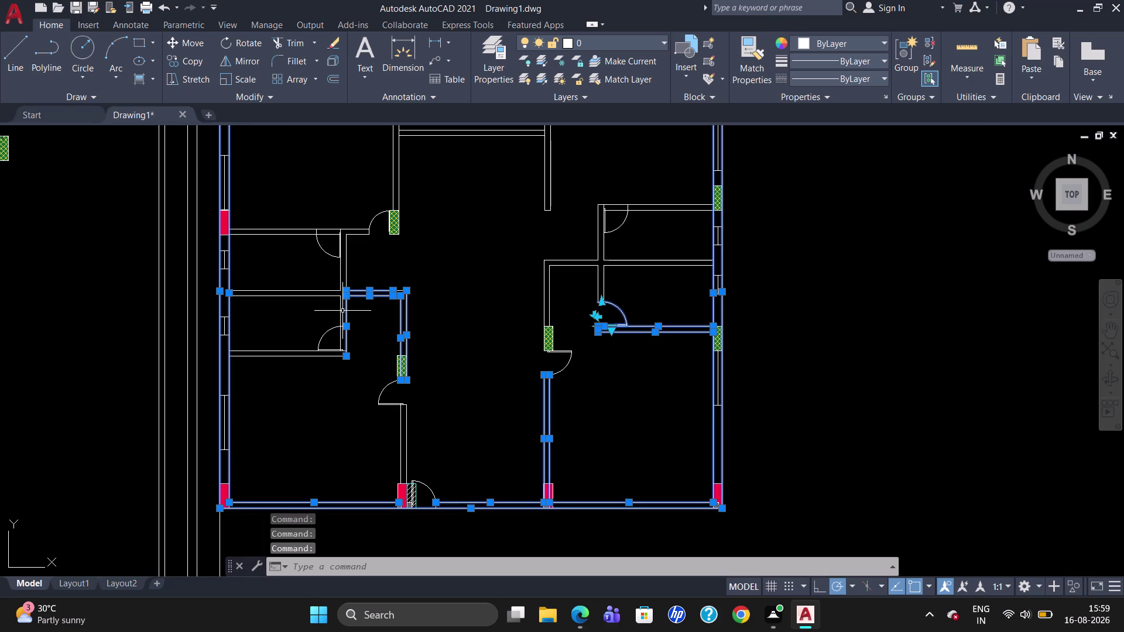
click(339, 312)
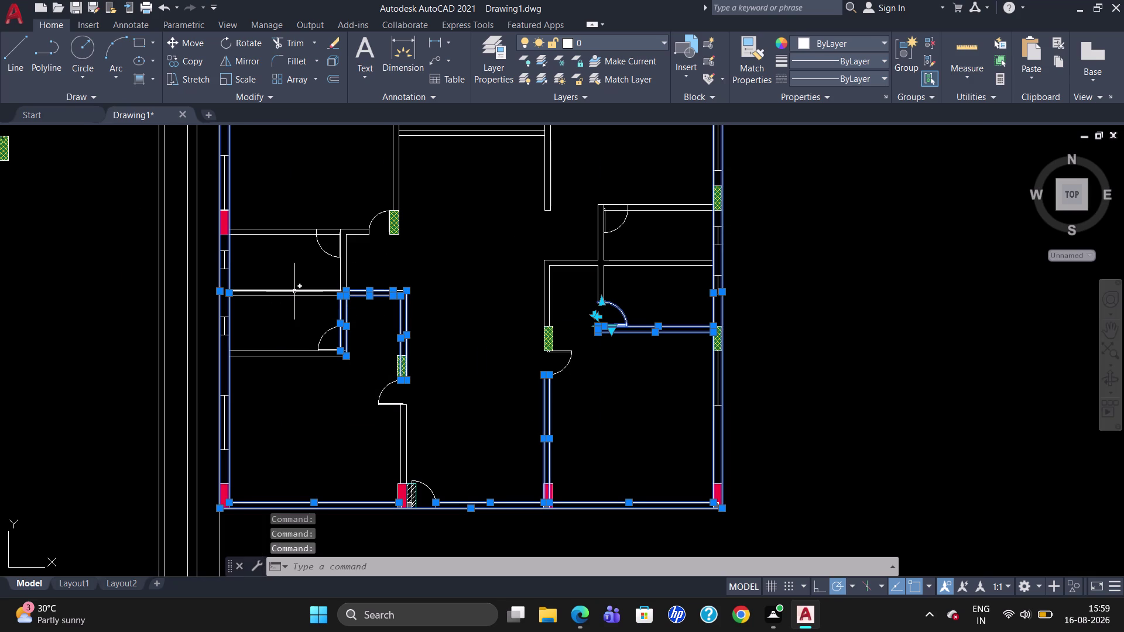
click(294, 291)
click(294, 297)
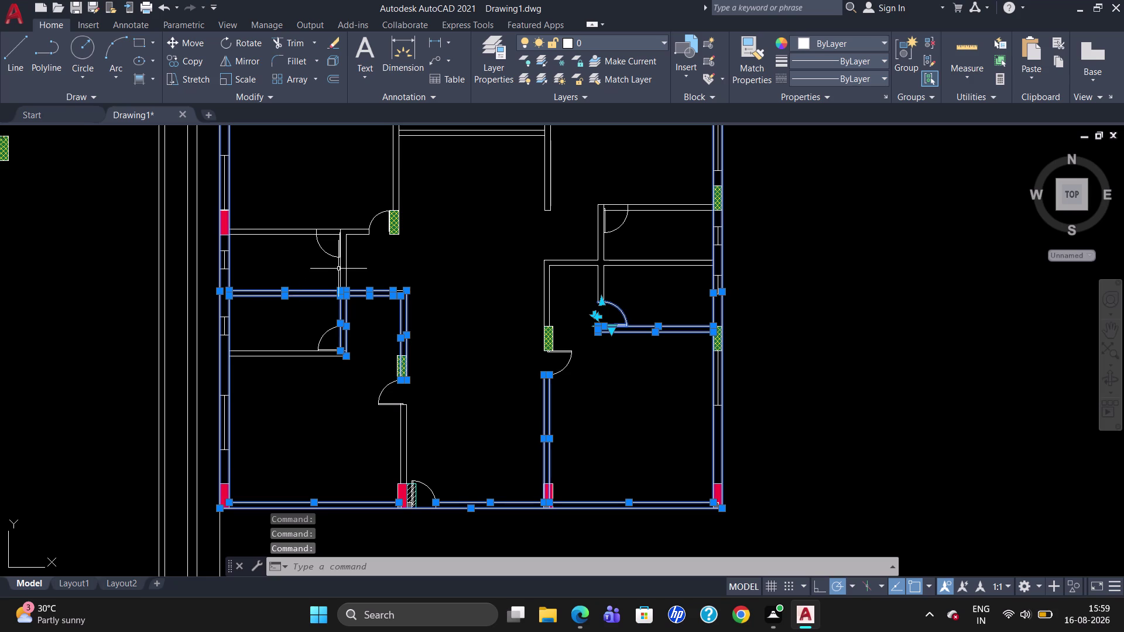
click(339, 267)
click(346, 269)
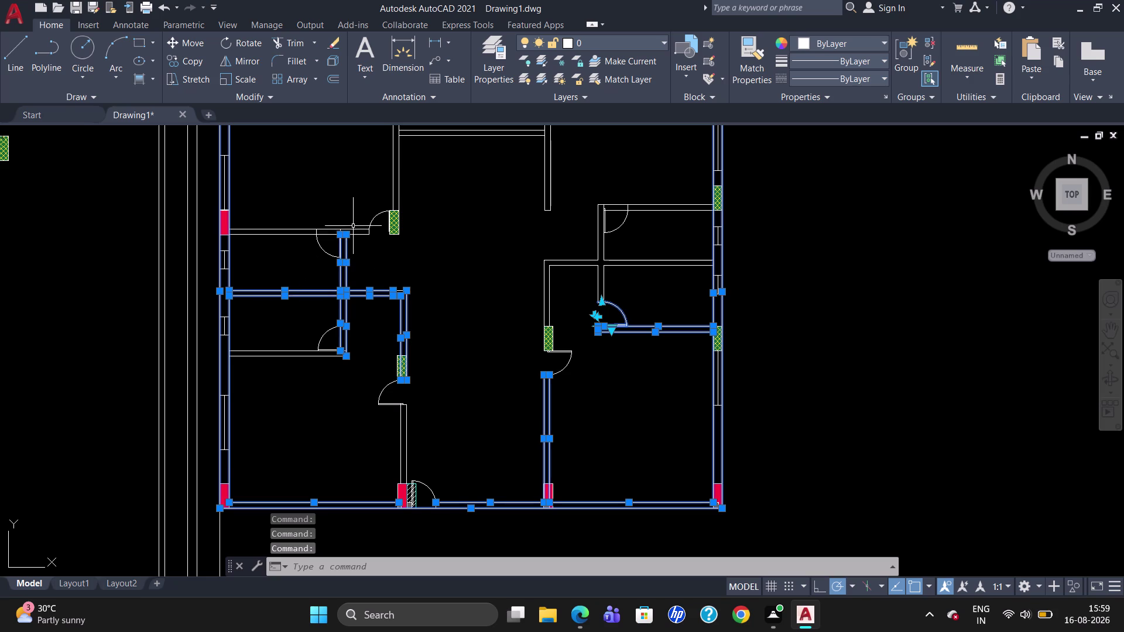
click(352, 229)
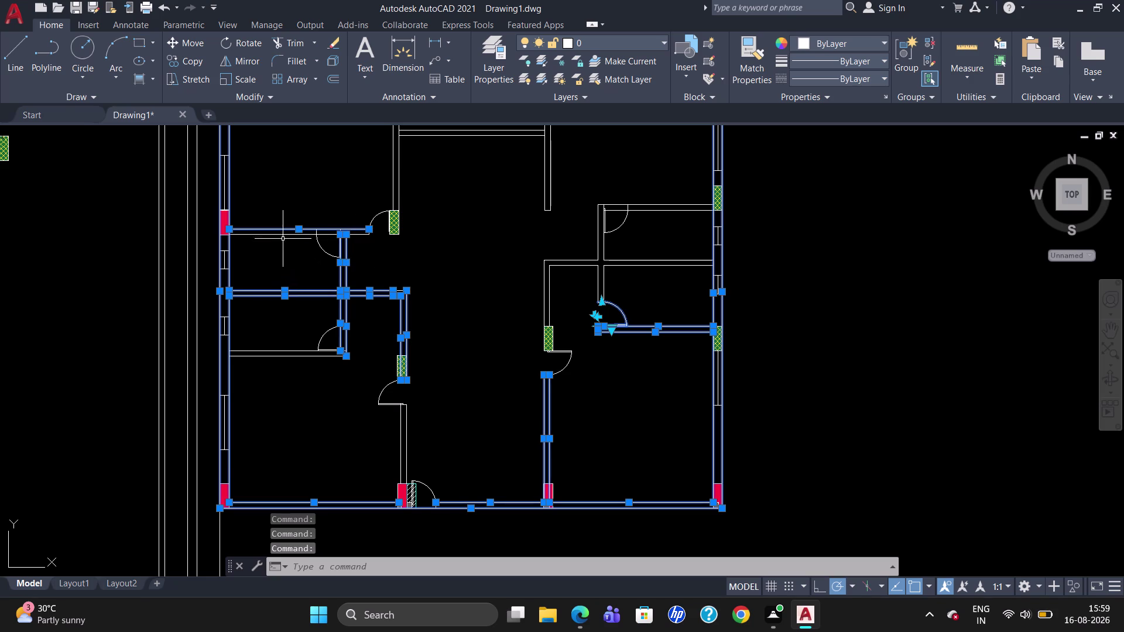
click(283, 235)
scroll(up, 3)
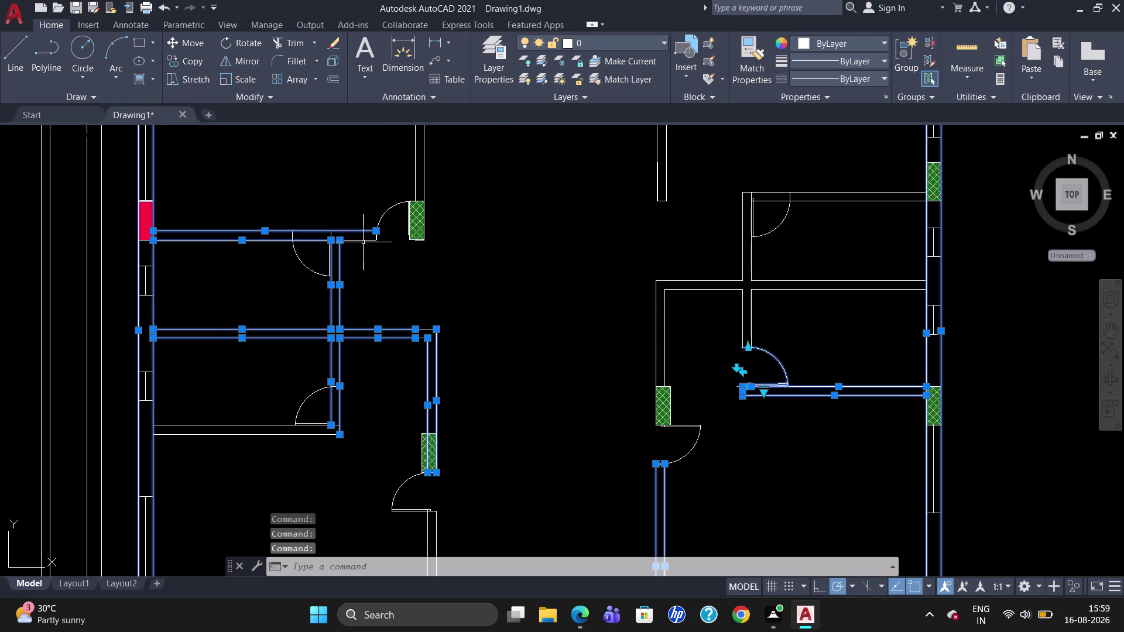
click(364, 241)
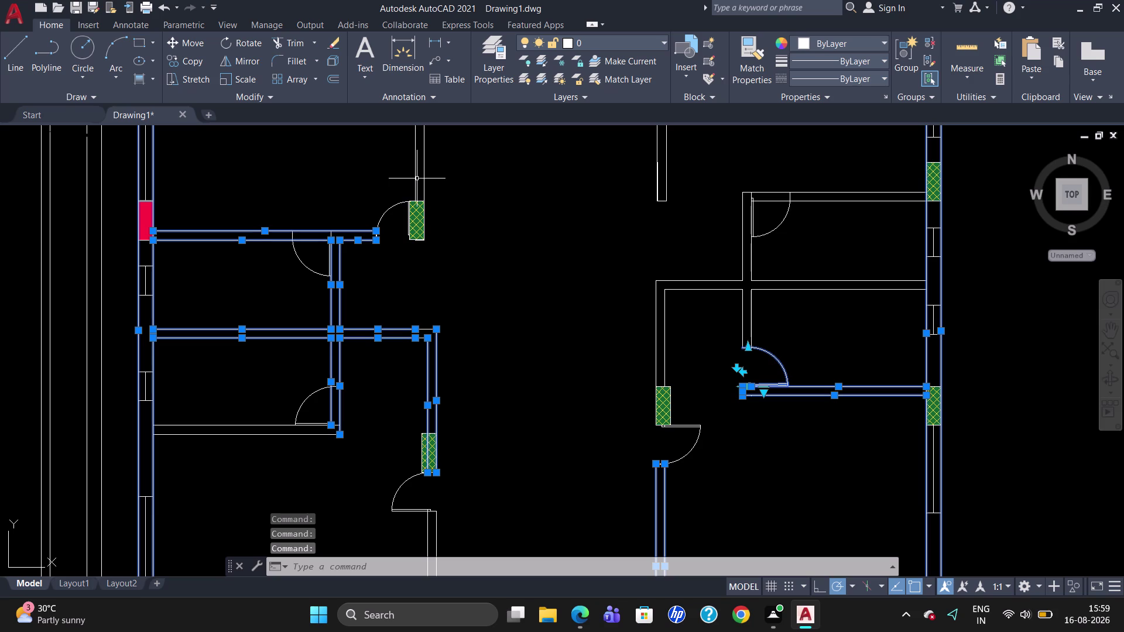
click(415, 177)
click(423, 178)
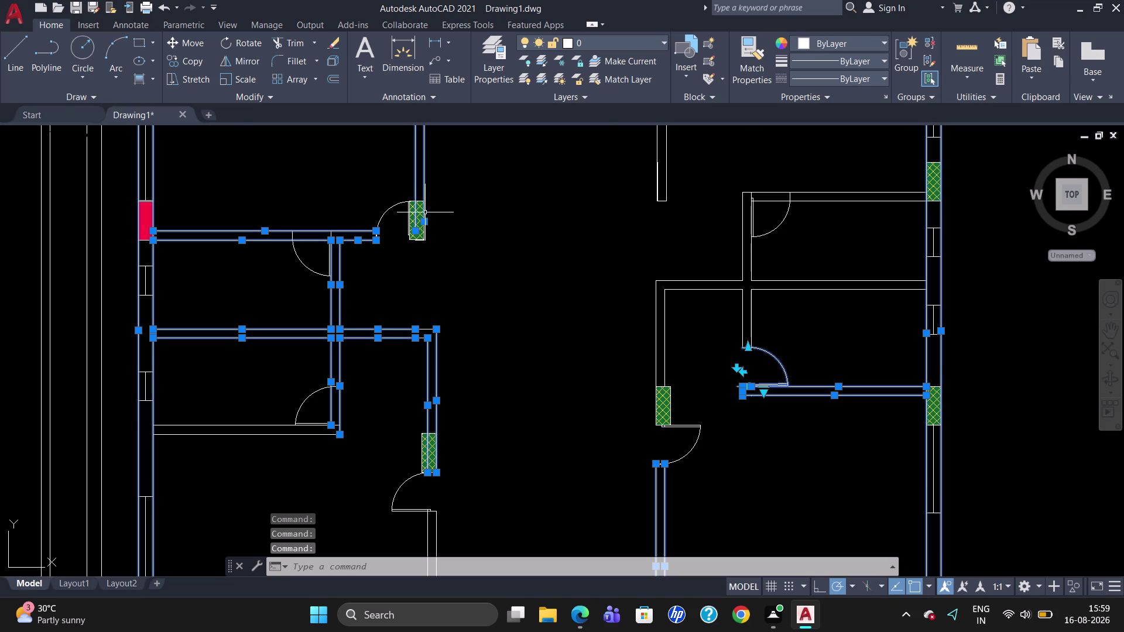
scroll(down, 3)
scroll(up, 3)
Add the lower wall of the left rooms and both lines below the middle green pier.
click(347, 310)
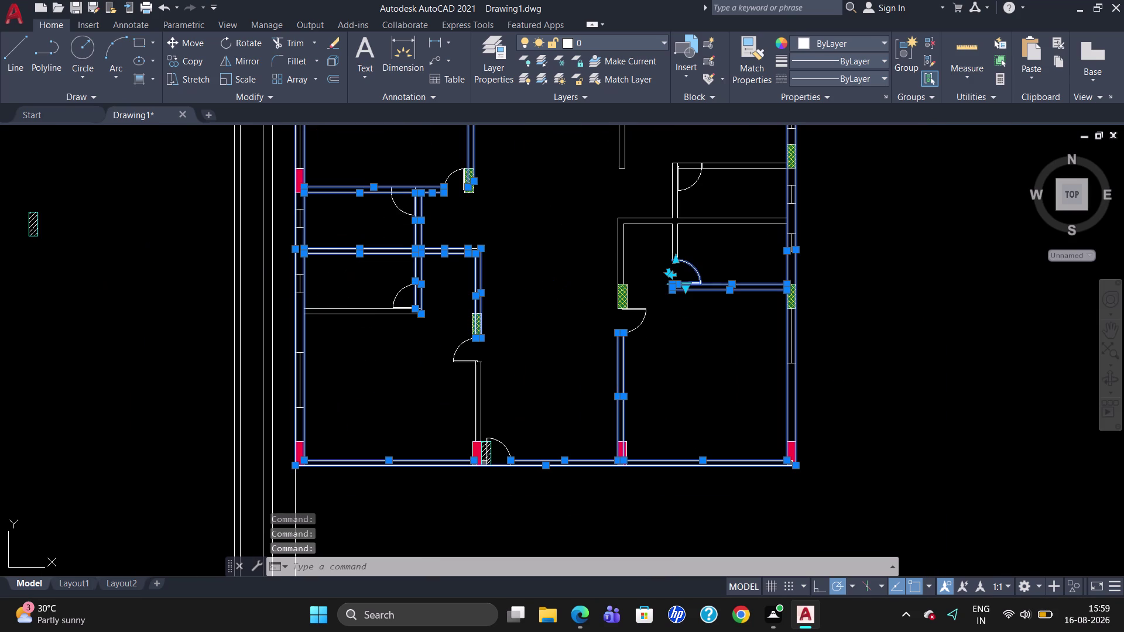
click(353, 316)
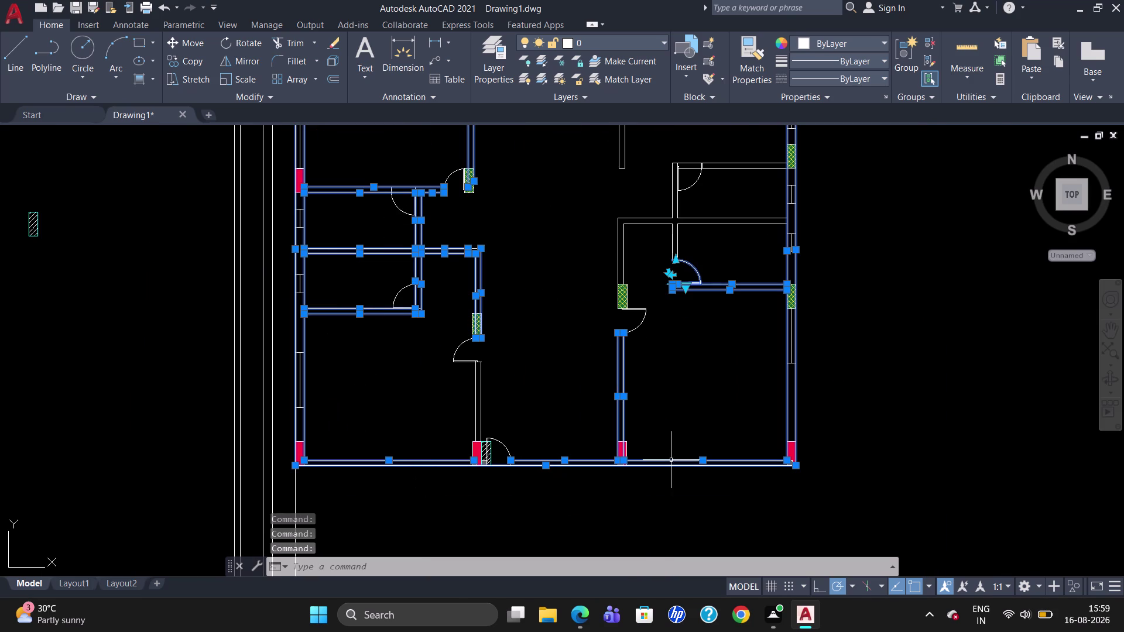
click(473, 385)
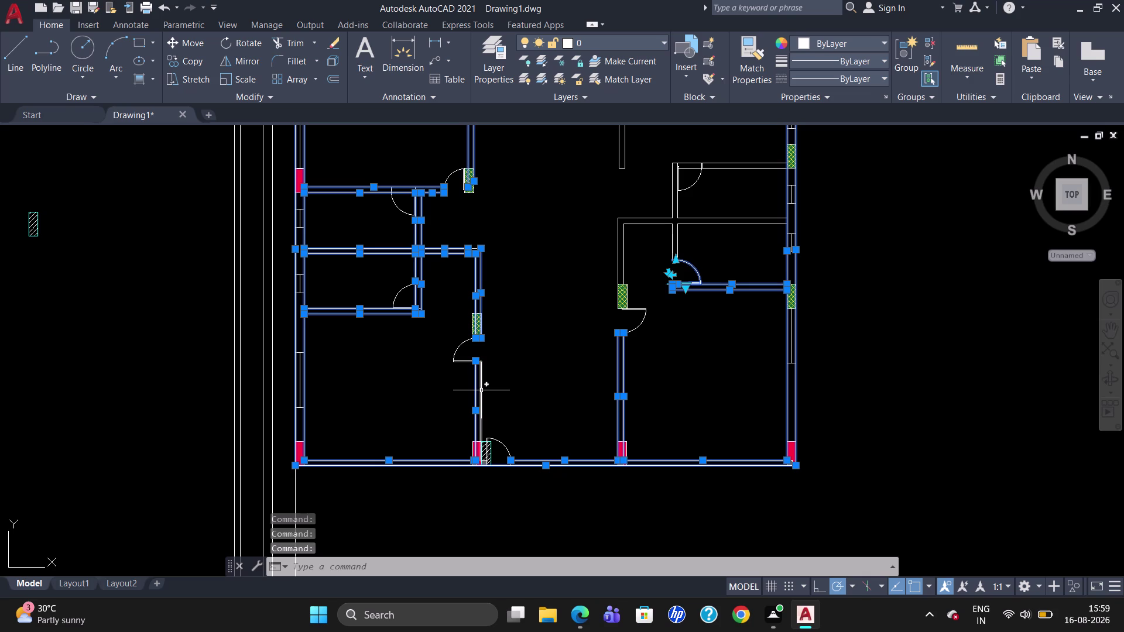
click(481, 390)
scroll(up, 3)
scroll(down, 3)
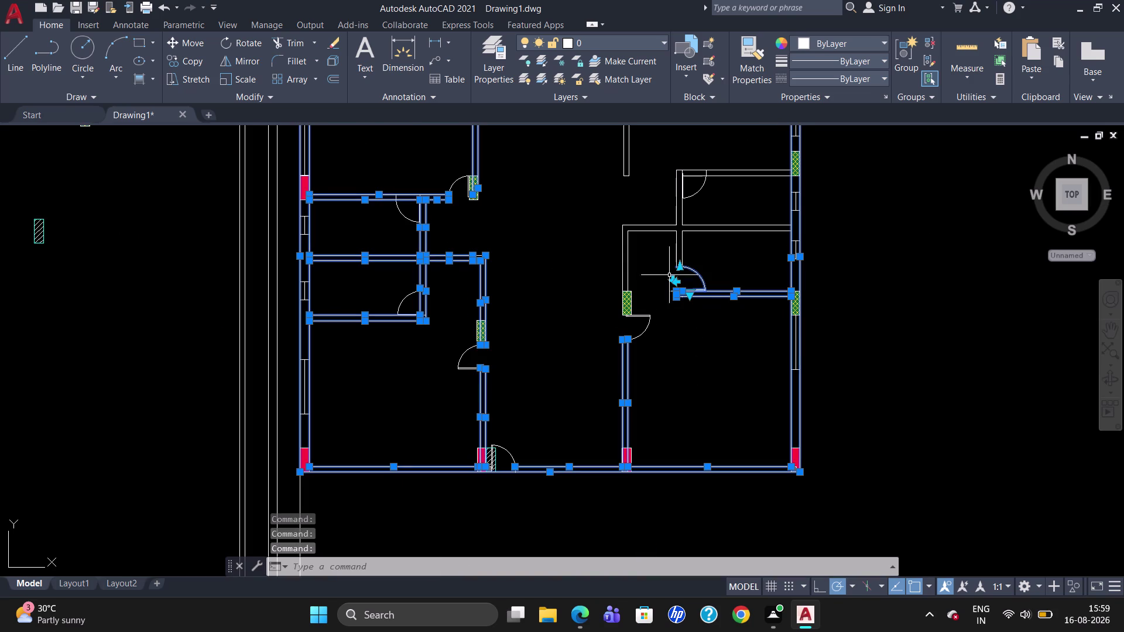
Add the right room's top wall, left vertical wall lines, inner top wall and corner line.
click(625, 225)
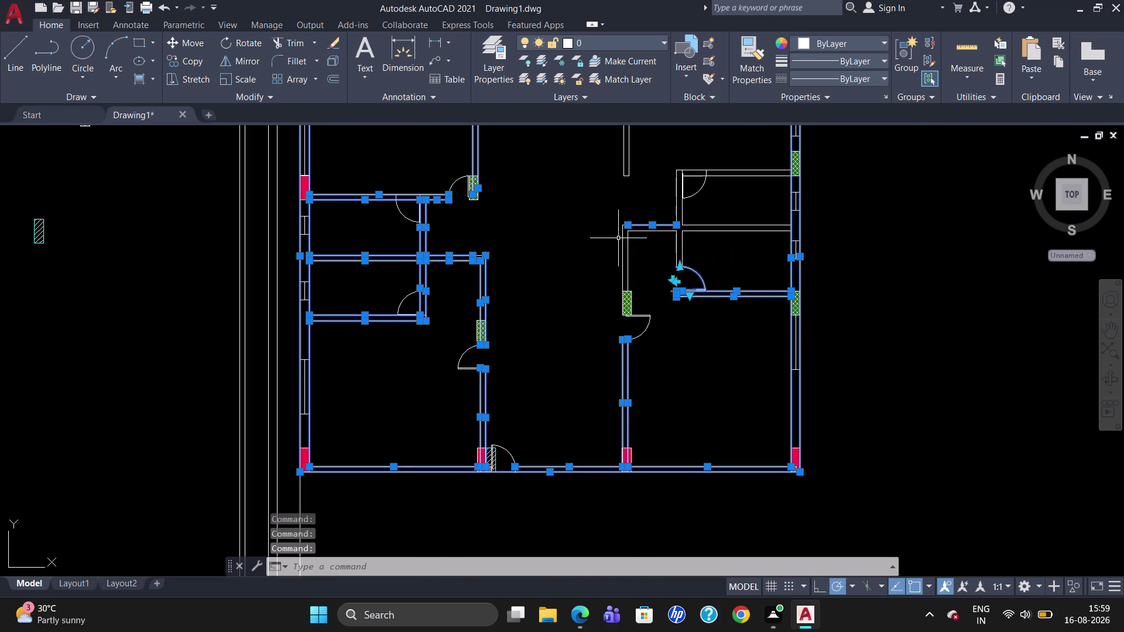
scroll(up, 3)
click(623, 241)
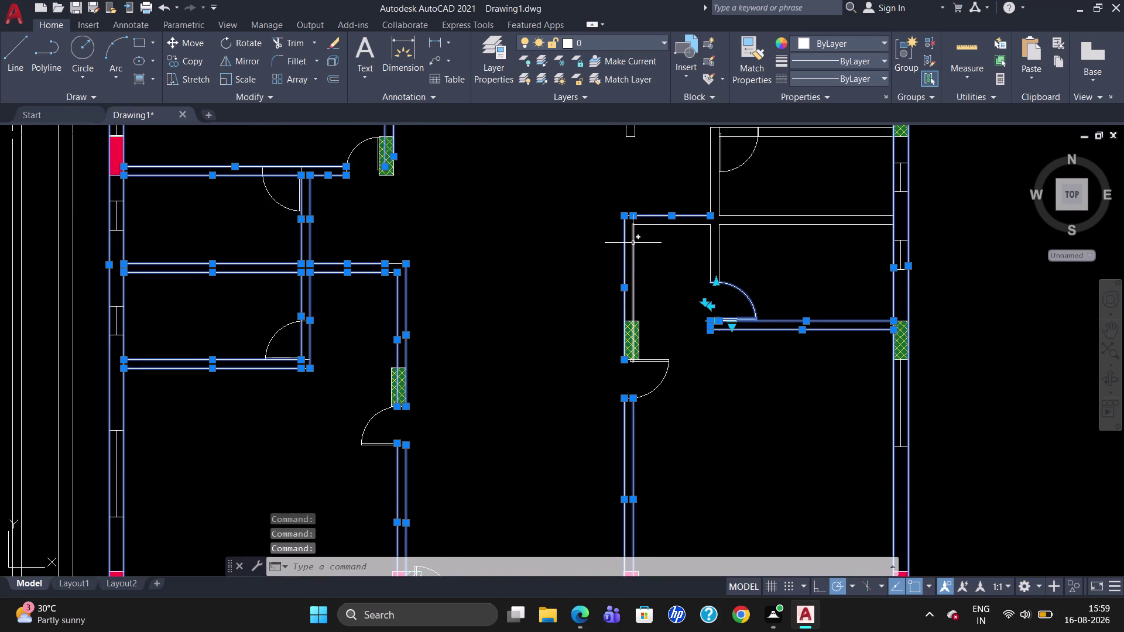
click(632, 243)
scroll(up, 3)
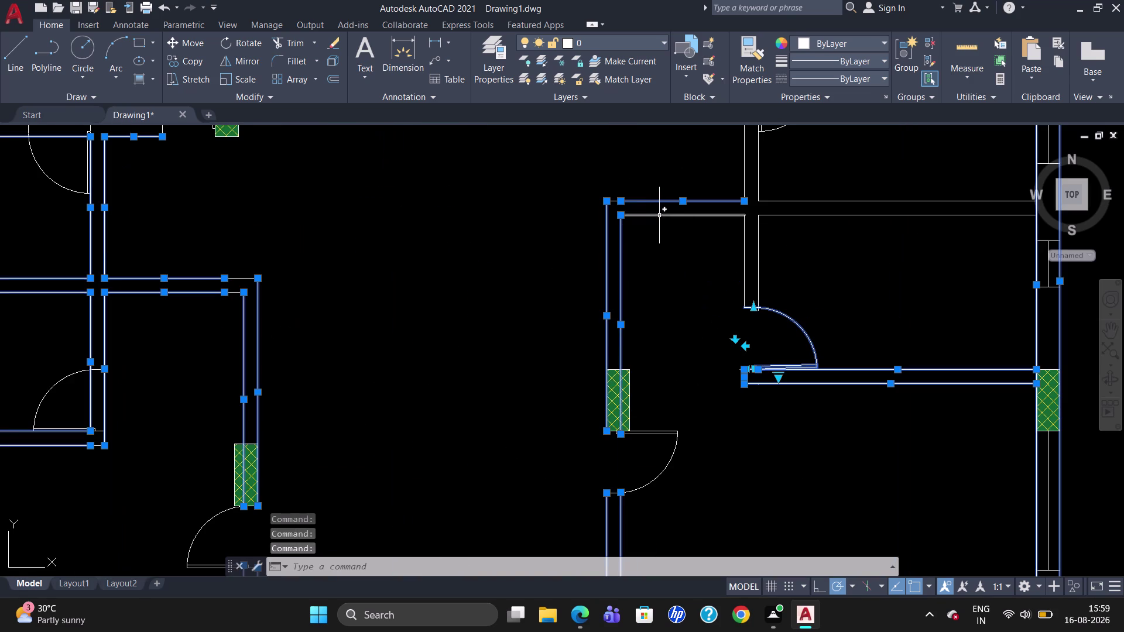
click(659, 215)
scroll(up, 3)
scroll(down, 3)
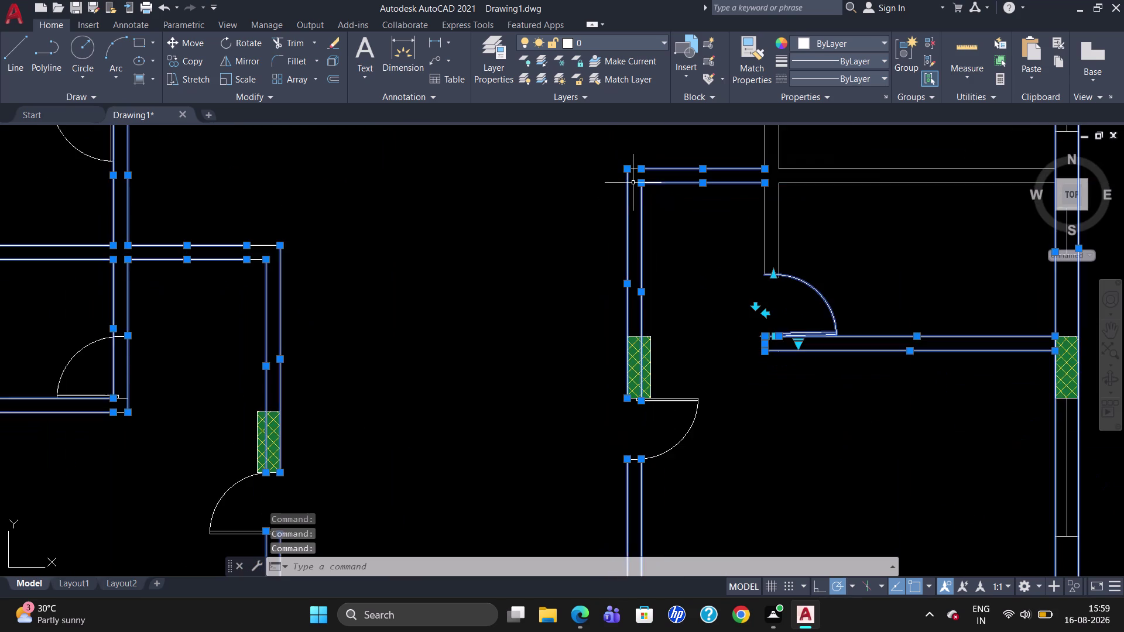
scroll(up, 3)
click(635, 188)
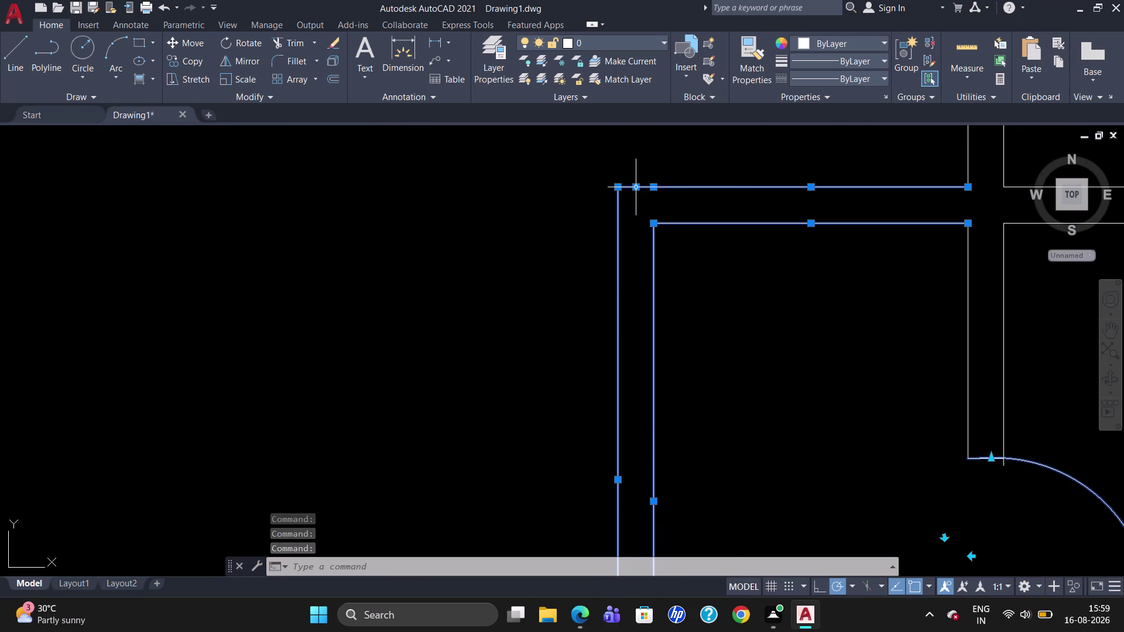
scroll(down, 3)
scroll(up, 3)
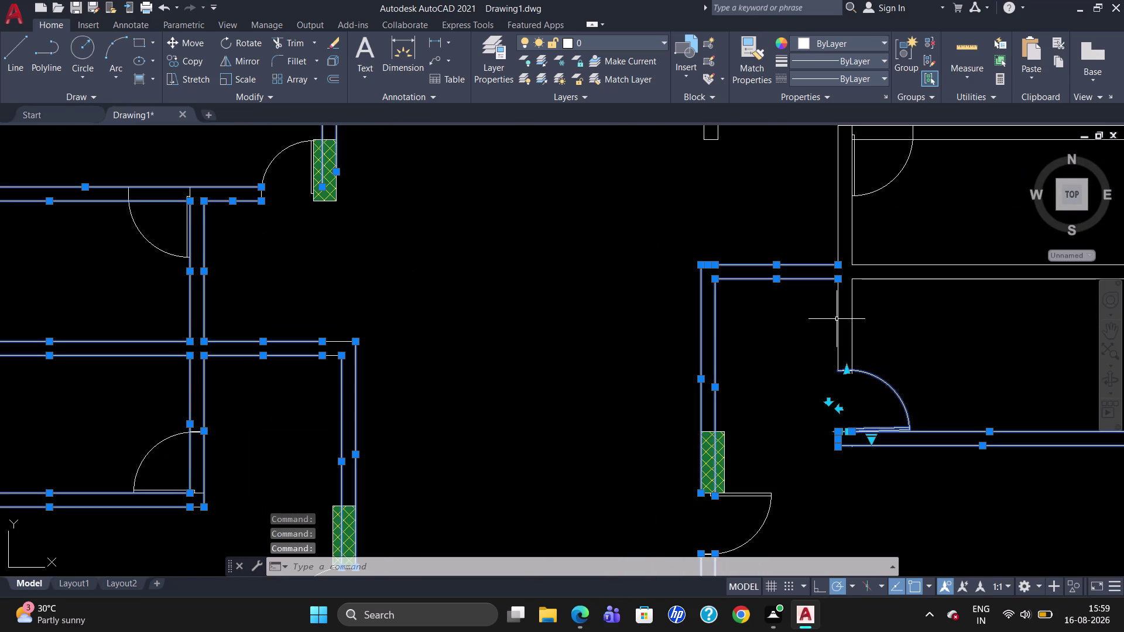
Add the short wall above the right door, the walls up to the top room, and the top-right room wall.
click(838, 319)
click(852, 318)
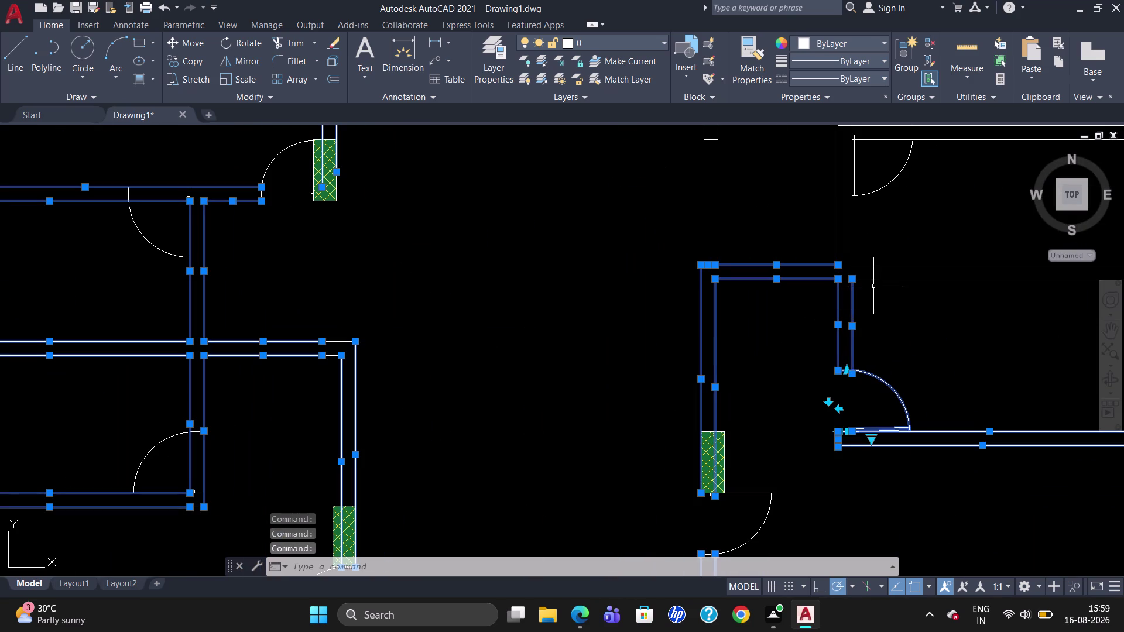
click(881, 278)
click(853, 233)
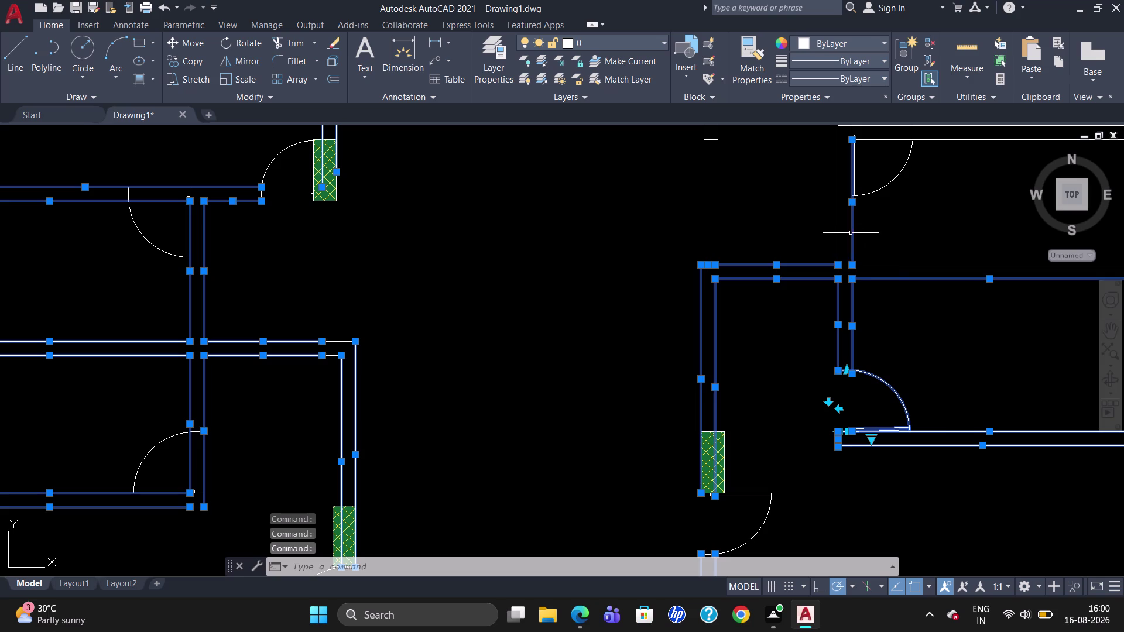
click(838, 216)
scroll(down, 3)
scroll(up, 3)
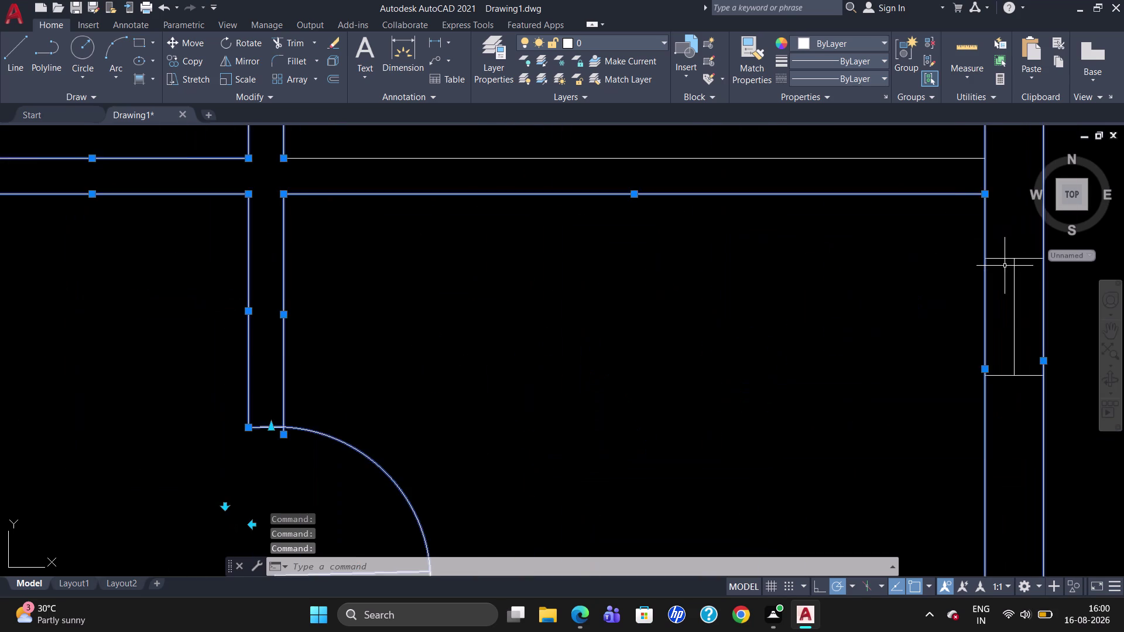
scroll(down, 3)
click(928, 262)
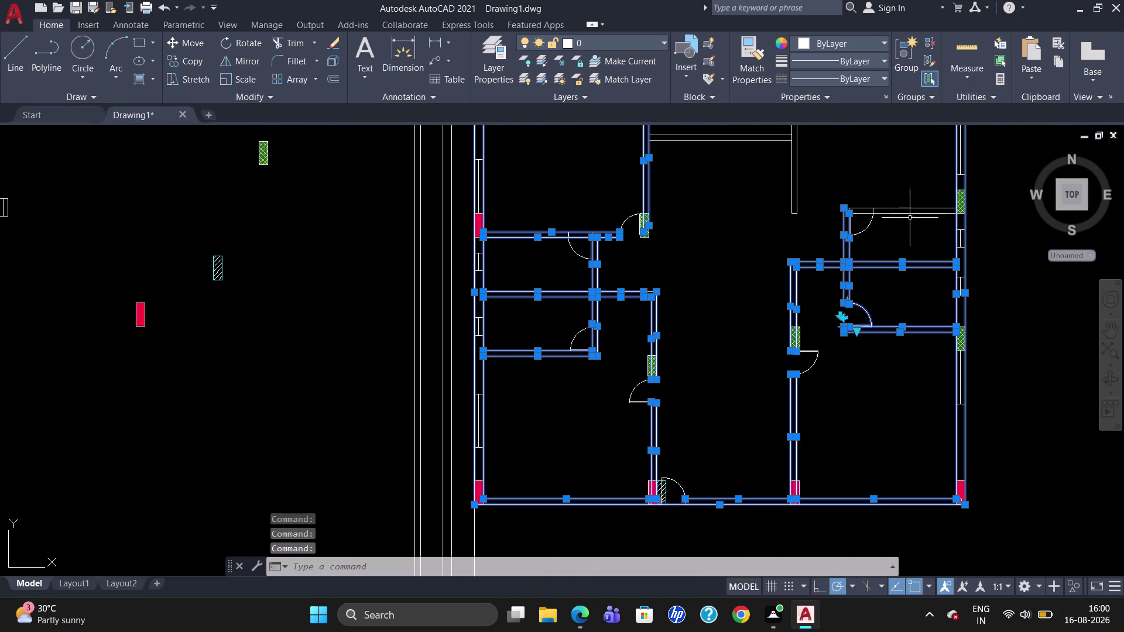
Add the top-right room's upper wall and the wall lines around the top red column.
click(905, 208)
click(909, 213)
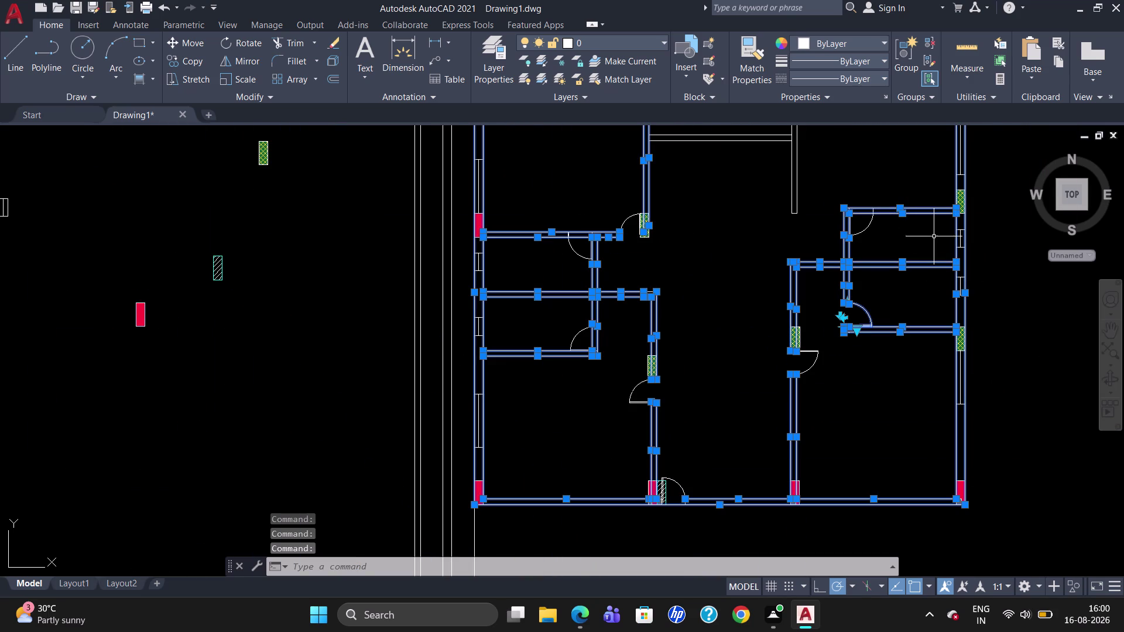
scroll(up, 3)
scroll(down, 3)
scroll(up, 3)
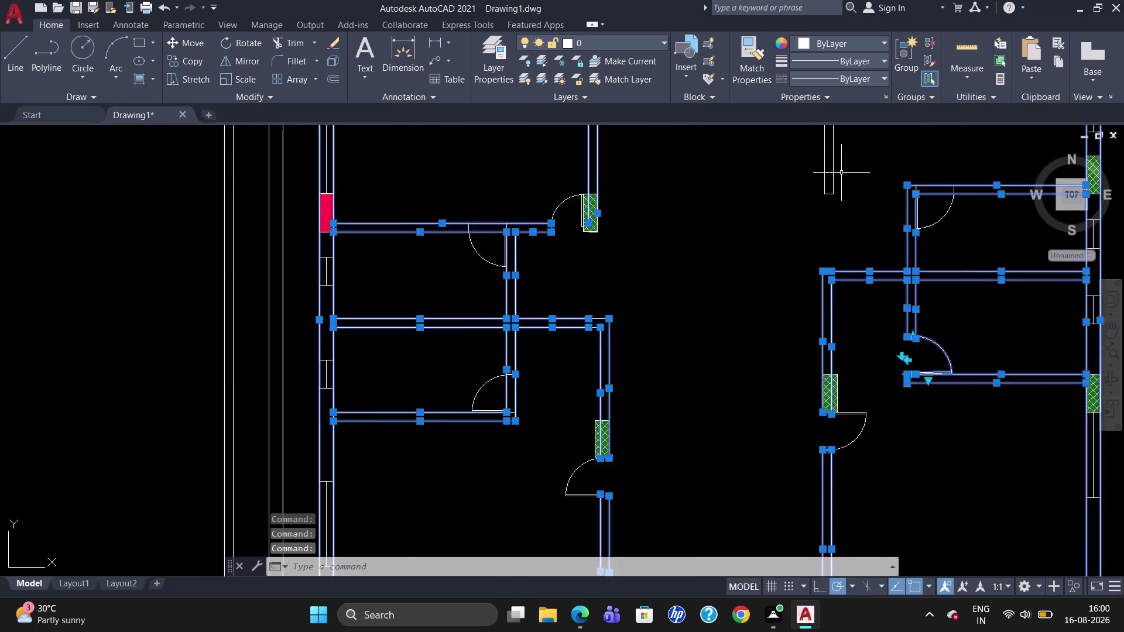
scroll(up, 3)
scroll(down, 3)
scroll(up, 3)
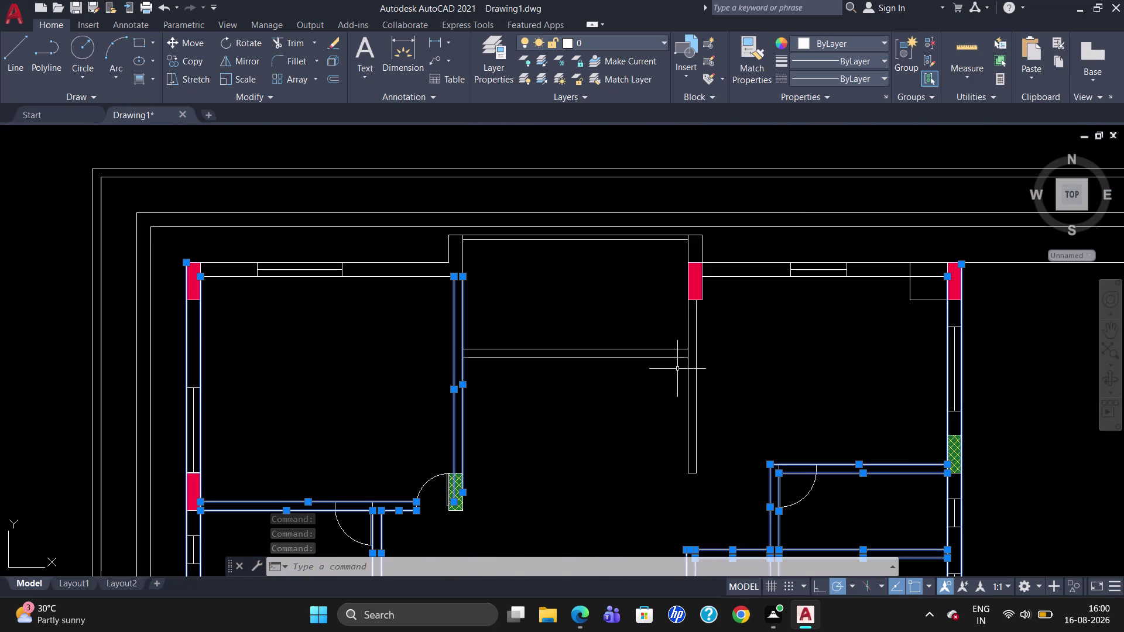
click(687, 362)
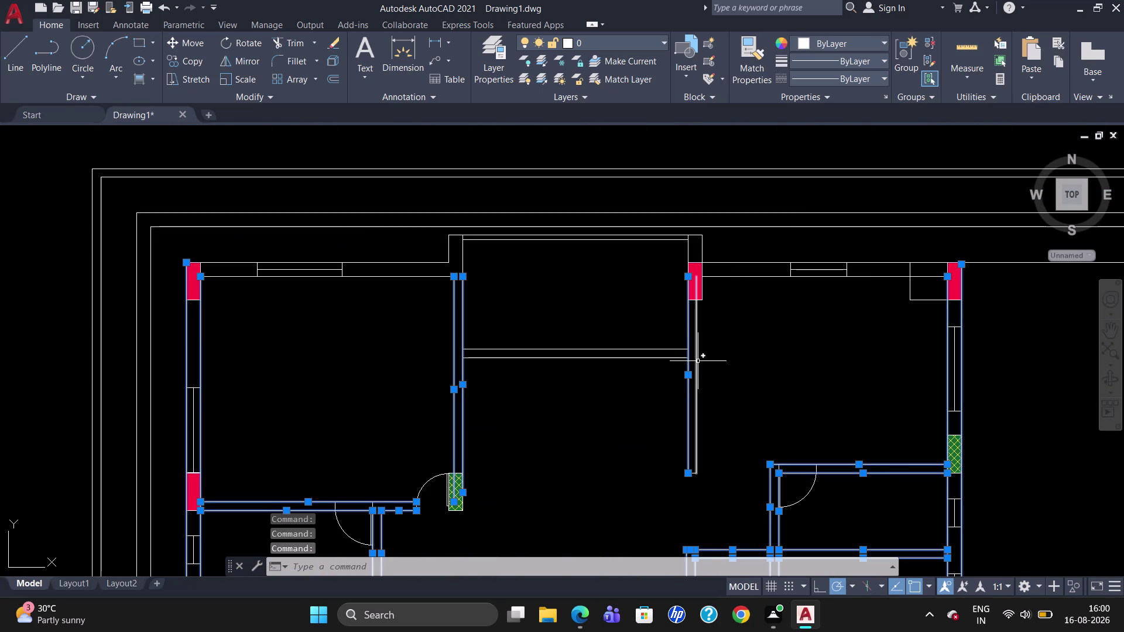
click(697, 362)
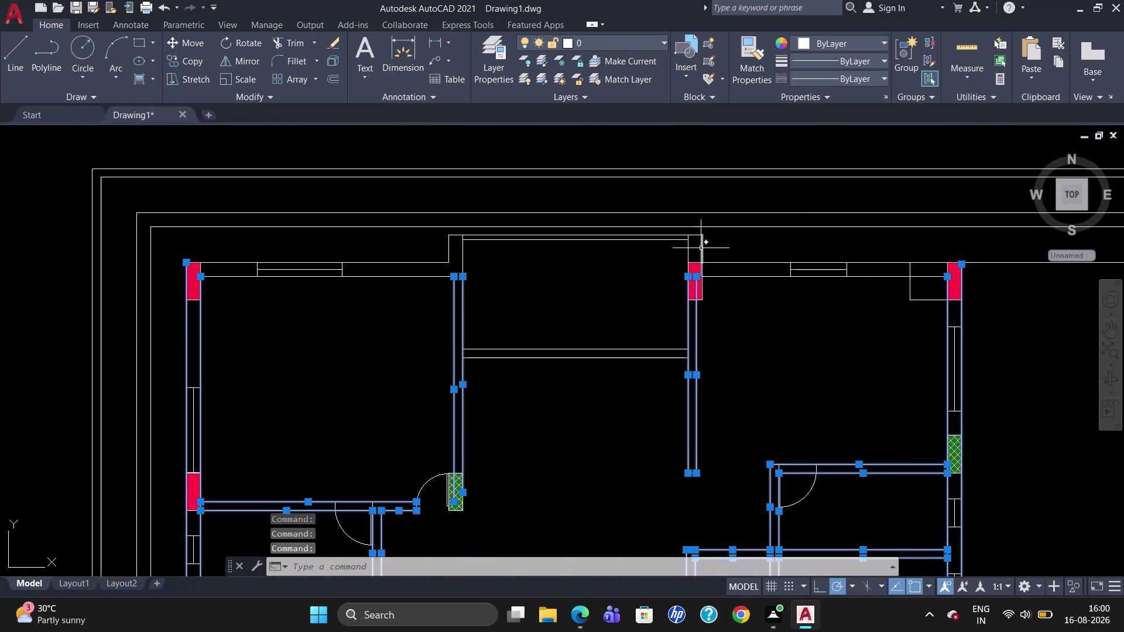
click(701, 249)
scroll(up, 3)
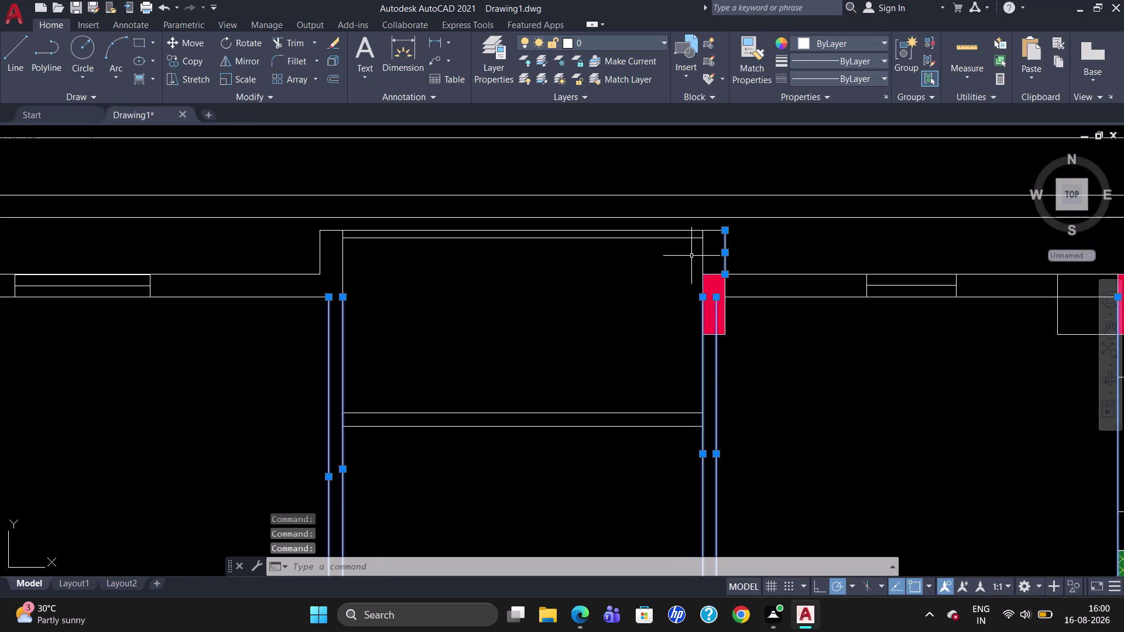
click(701, 259)
scroll(up, 3)
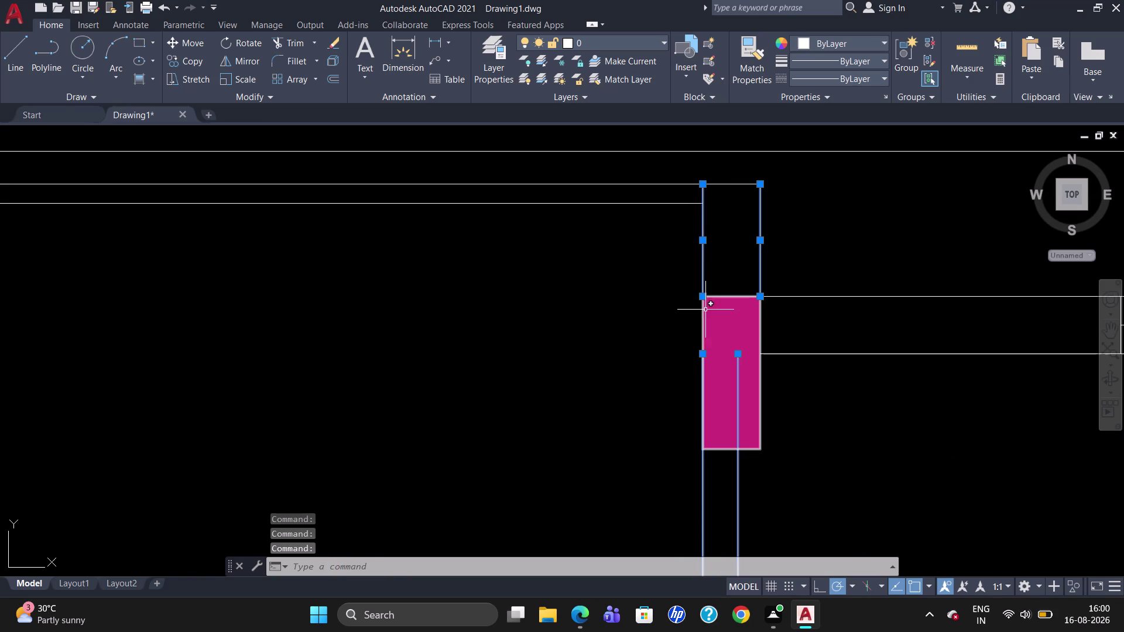
scroll(down, 3)
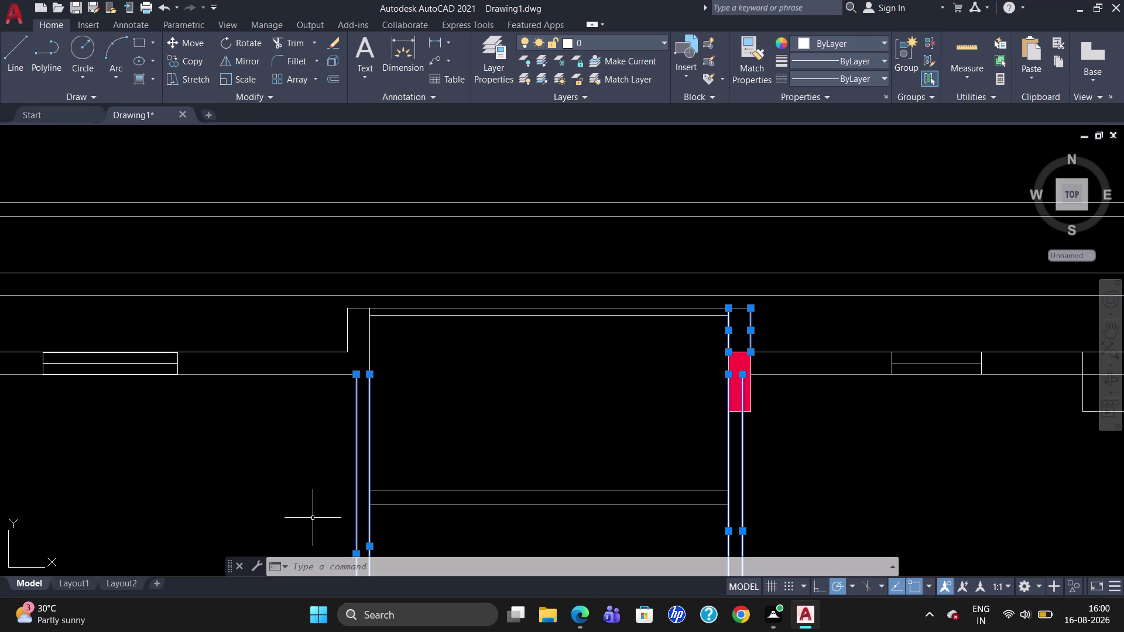
Add the left wall lines near the opening and the upper-left wall segment.
click(258, 374)
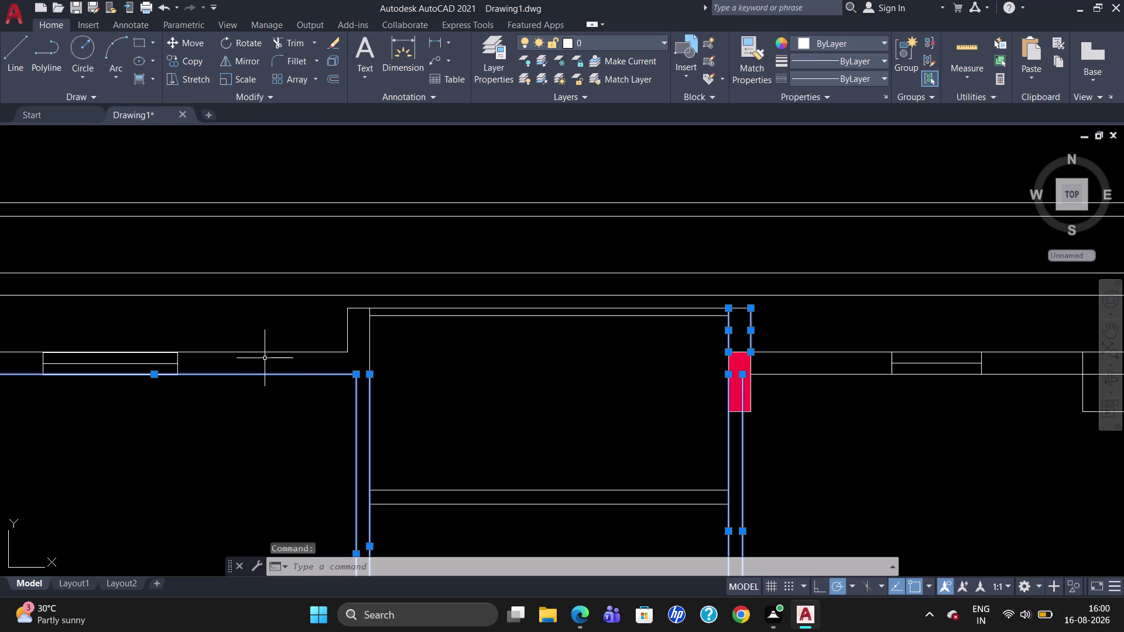
click(269, 350)
click(284, 353)
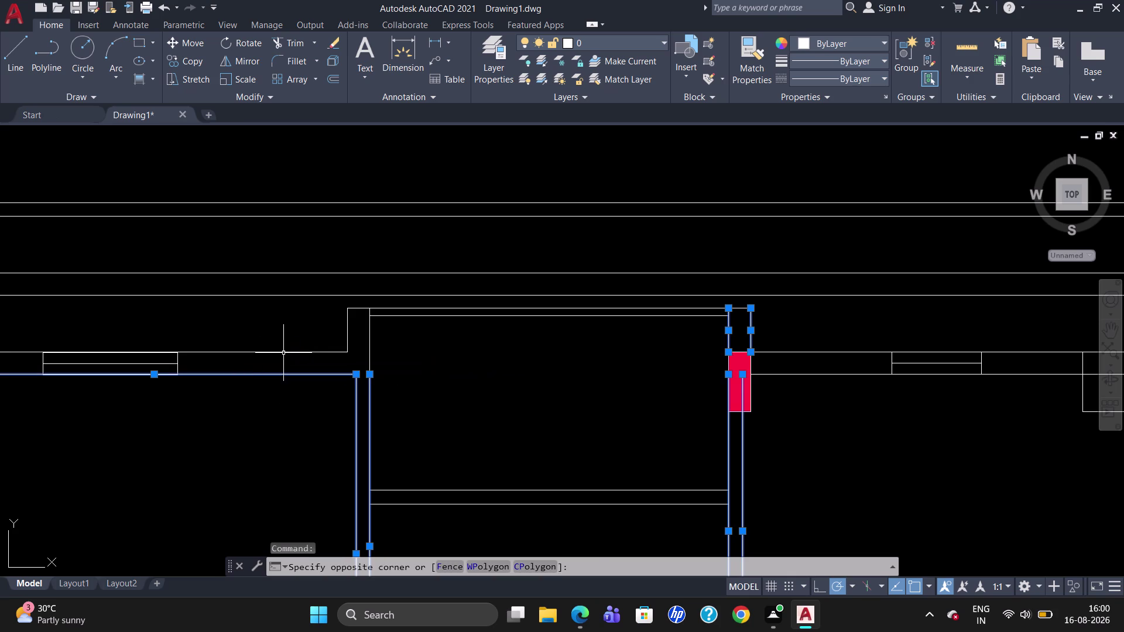
click(287, 352)
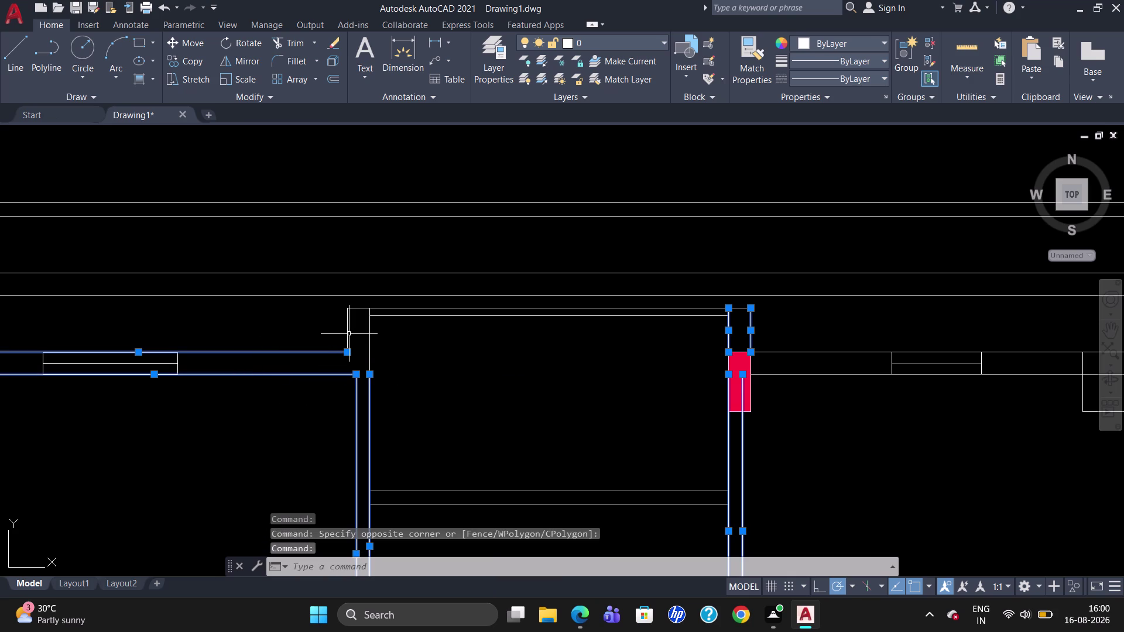
click(348, 334)
click(368, 341)
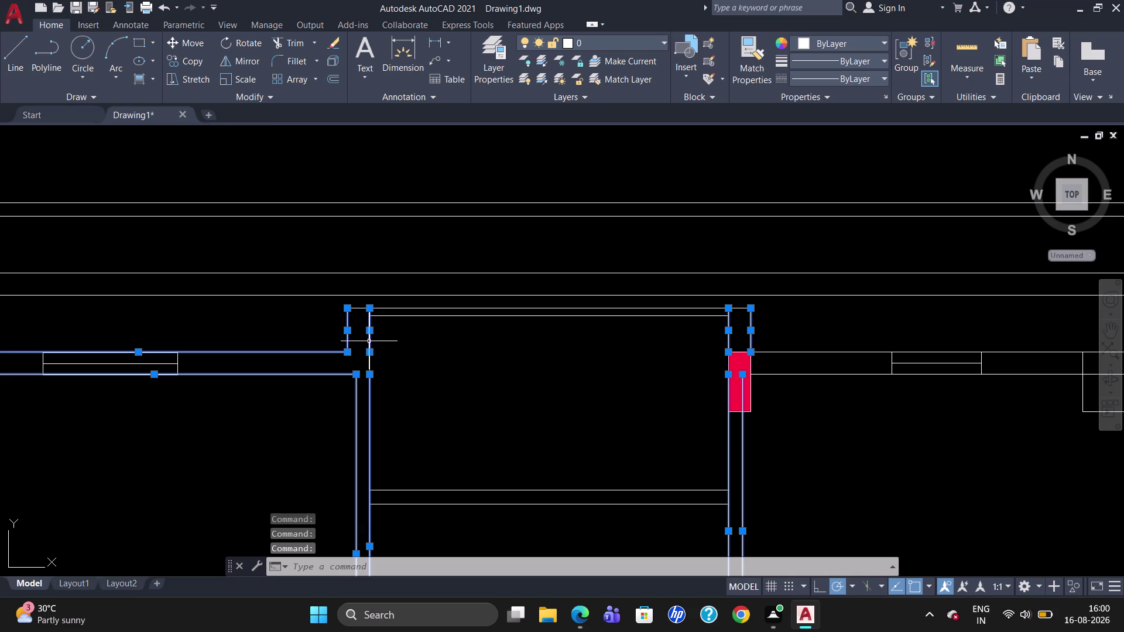
scroll(up, 3)
click(359, 309)
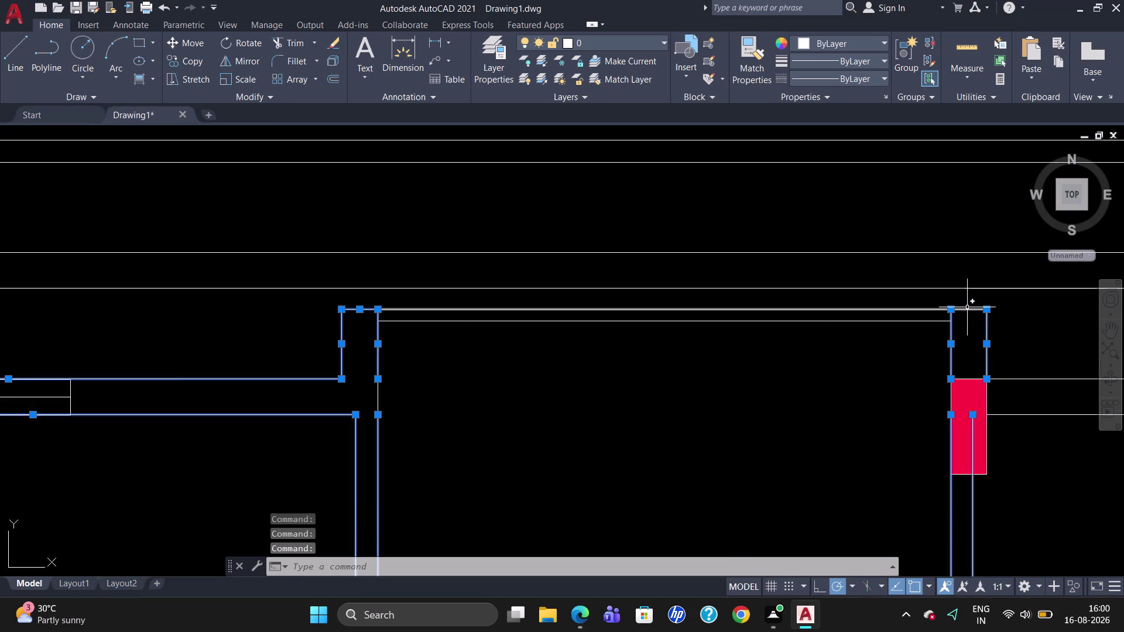
Zoom out, add the remaining top-right wall lines, and open the shortcut menu for the selection.
scroll(down, 3)
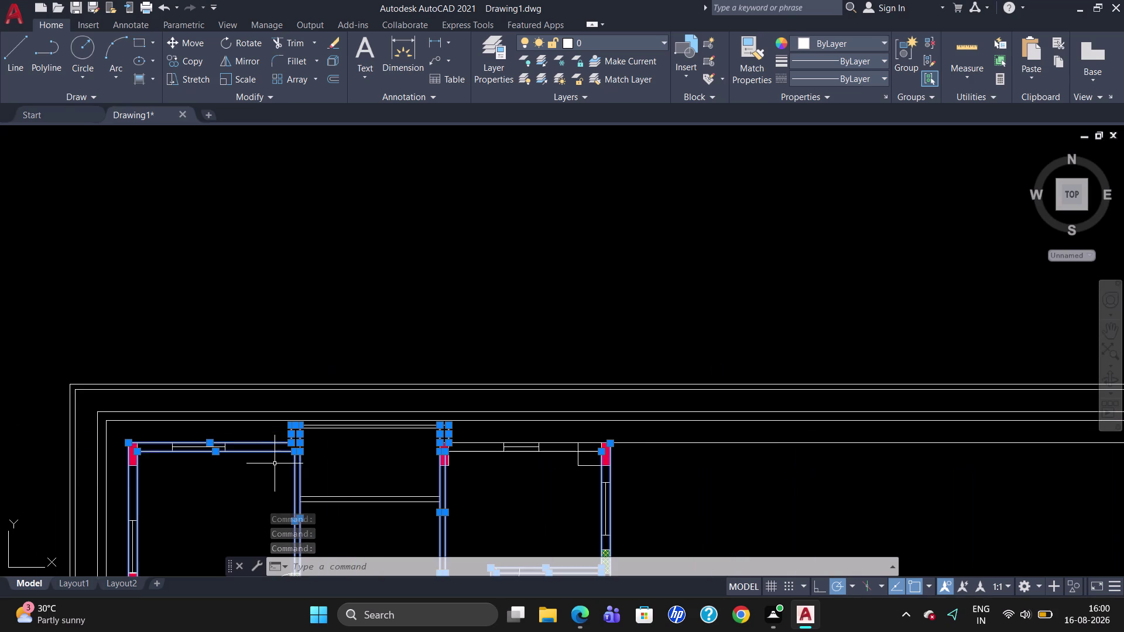
scroll(down, 3)
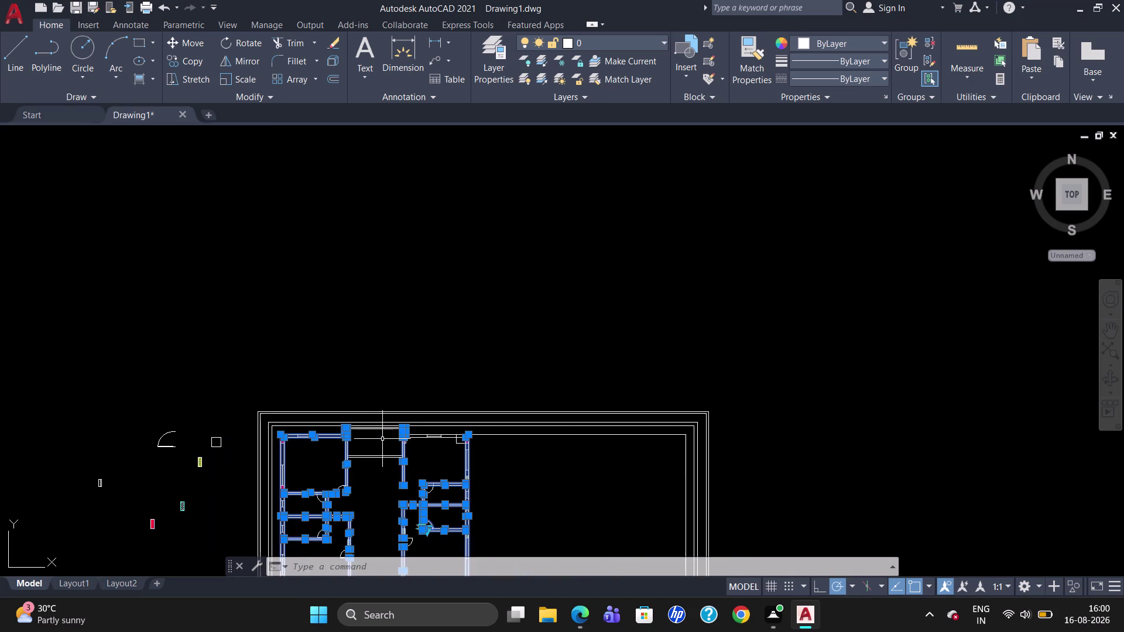
scroll(up, 3)
scroll(down, 3)
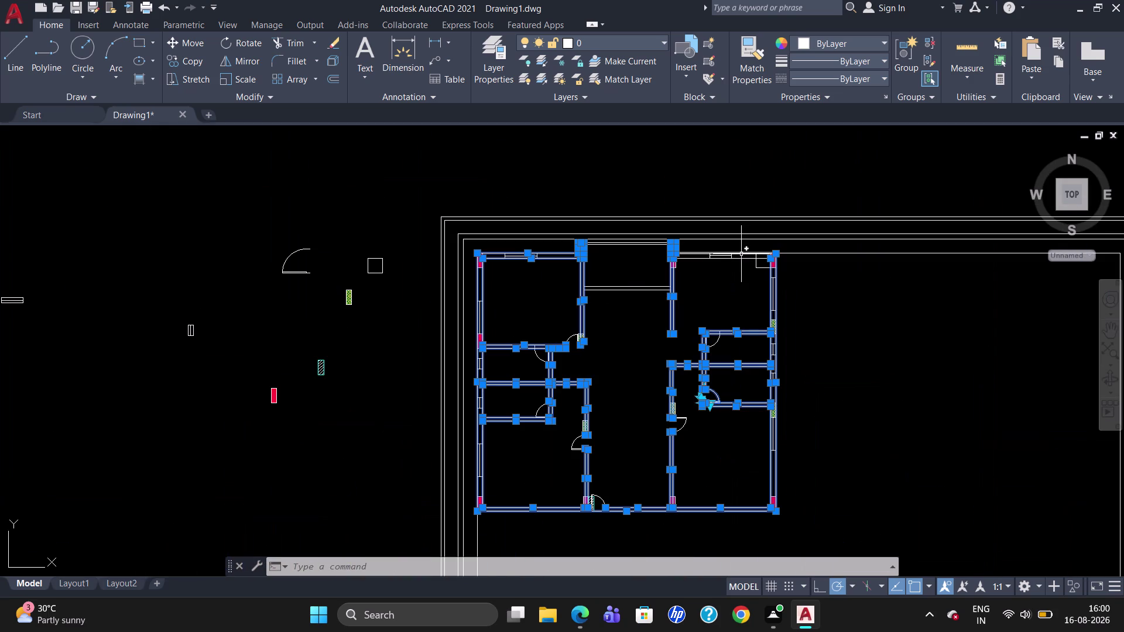
scroll(up, 3)
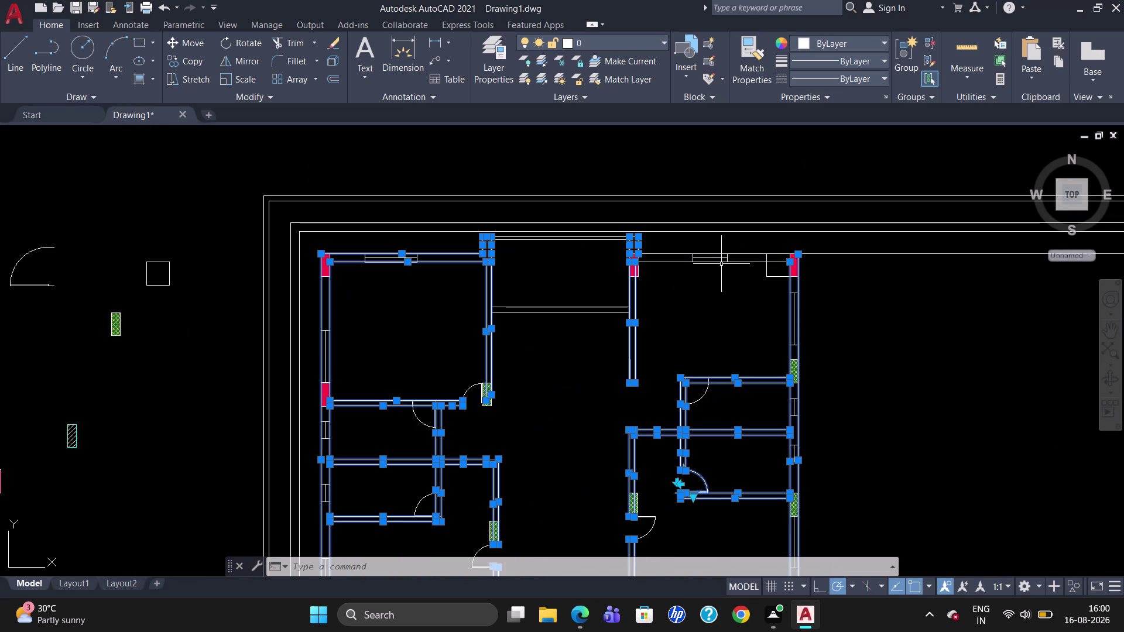
click(741, 263)
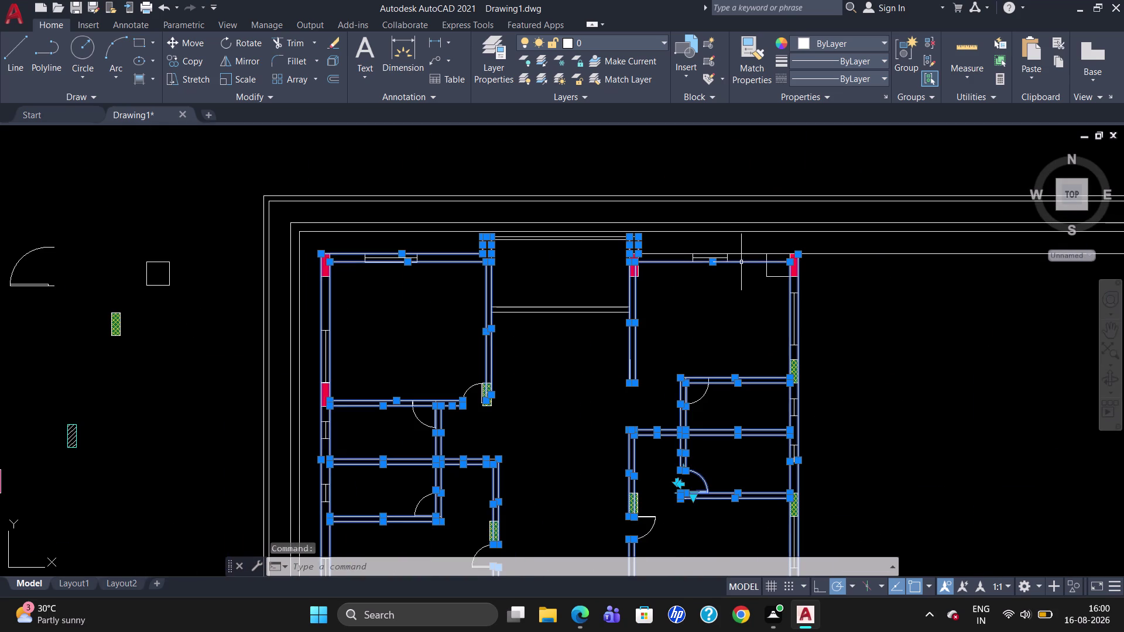
click(746, 253)
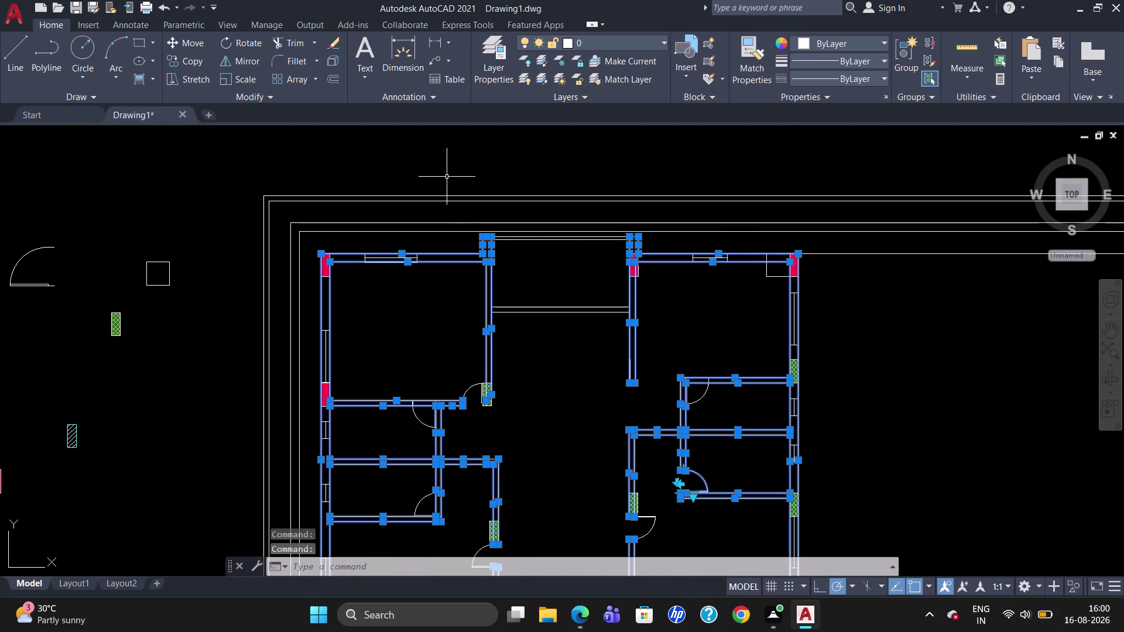
right_click(413, 171)
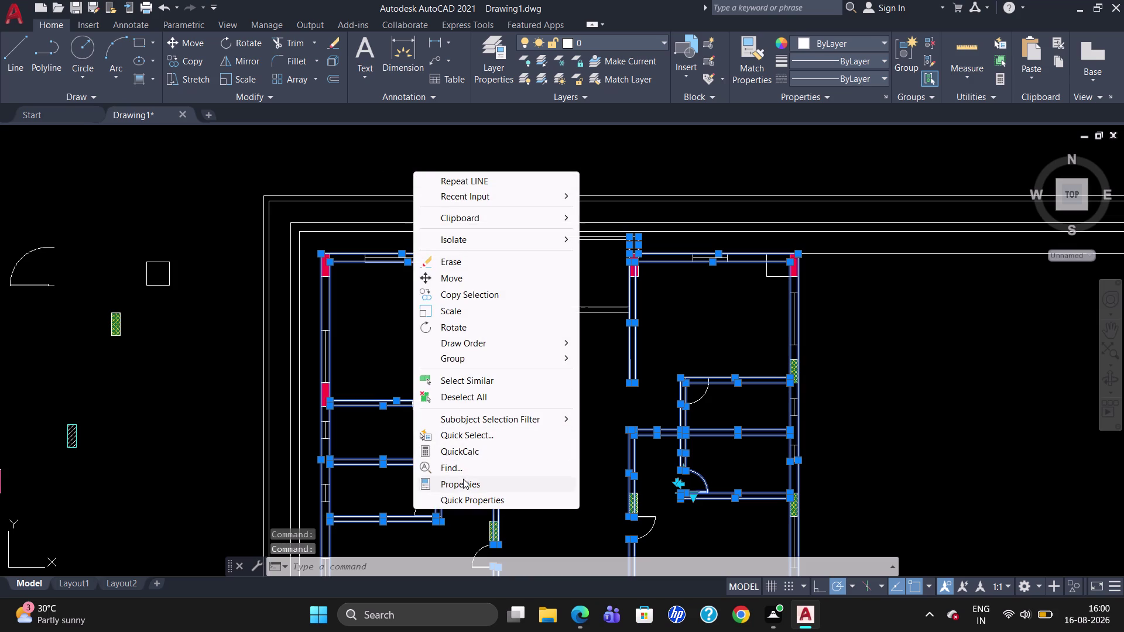
Set the selected white wall lines to Magenta in Properties and close the palette.
click(463, 479)
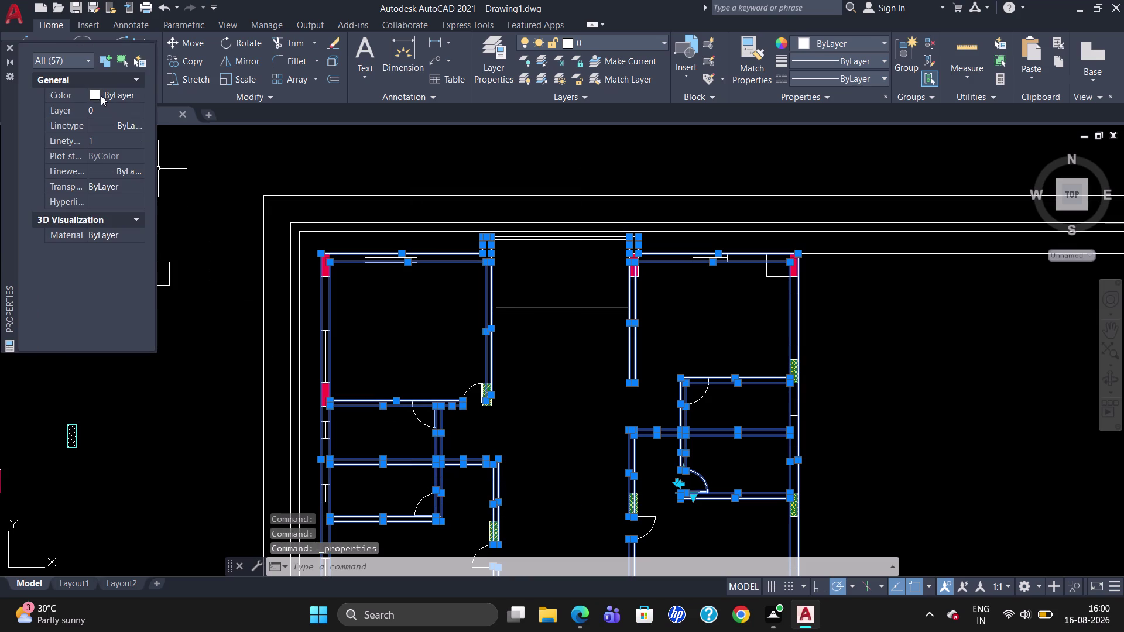
click(101, 95)
click(92, 95)
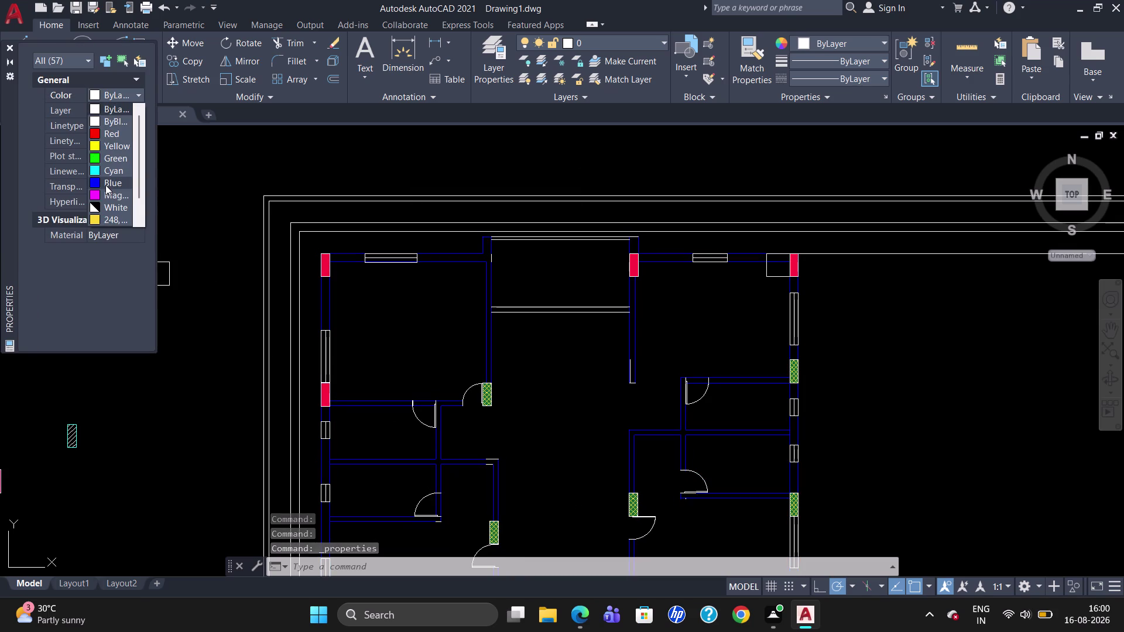
click(98, 195)
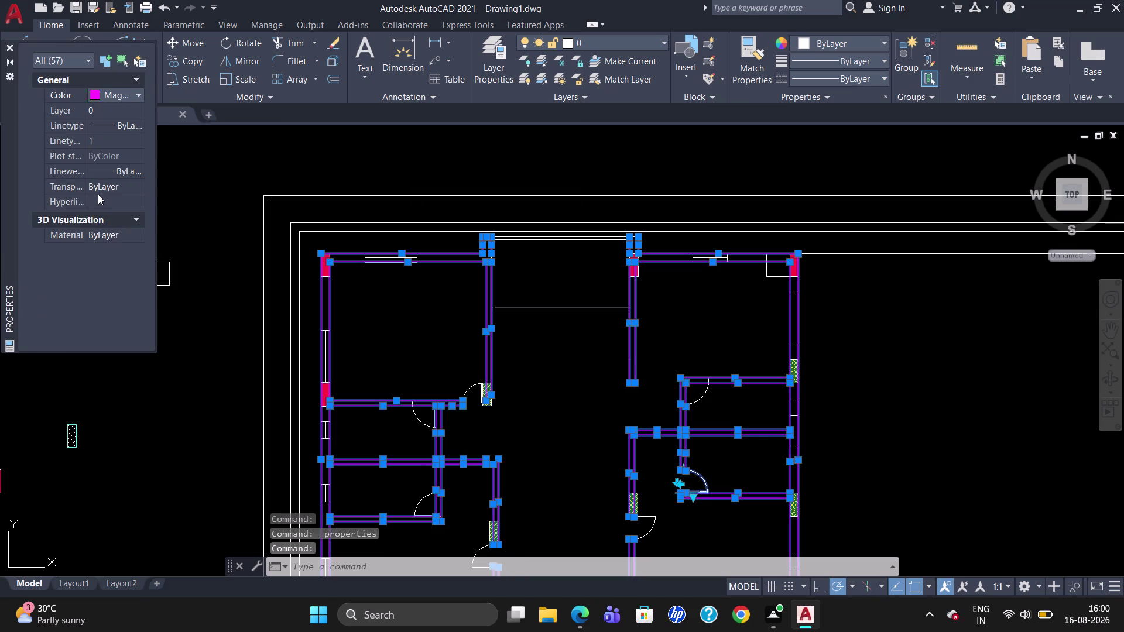
key(Escape)
key(Escape)
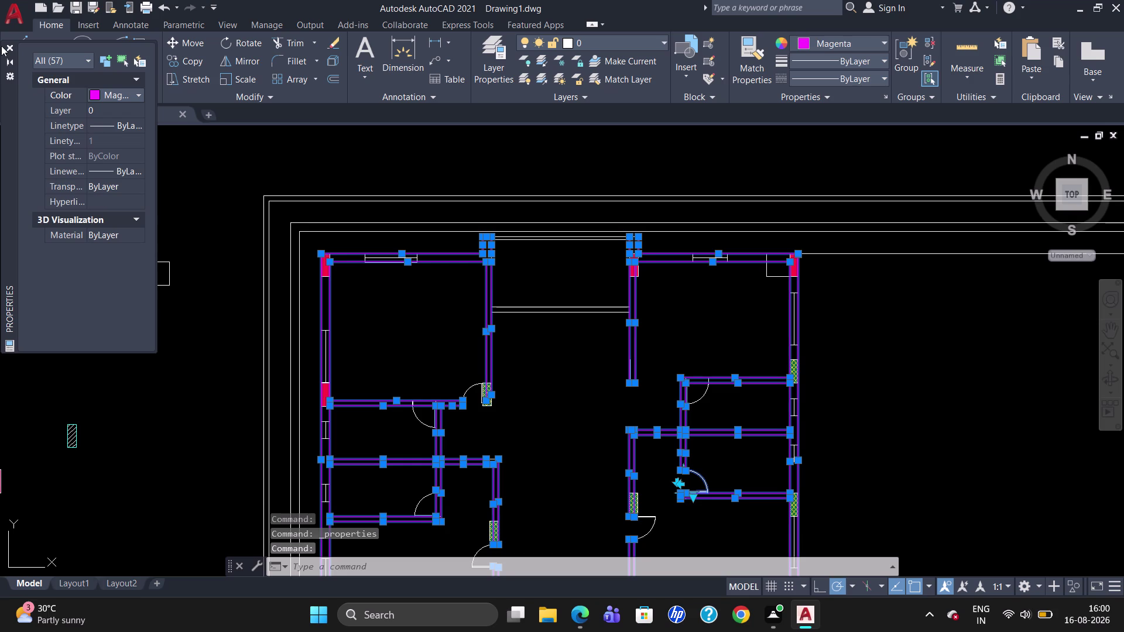
click(5, 46)
key(Escape)
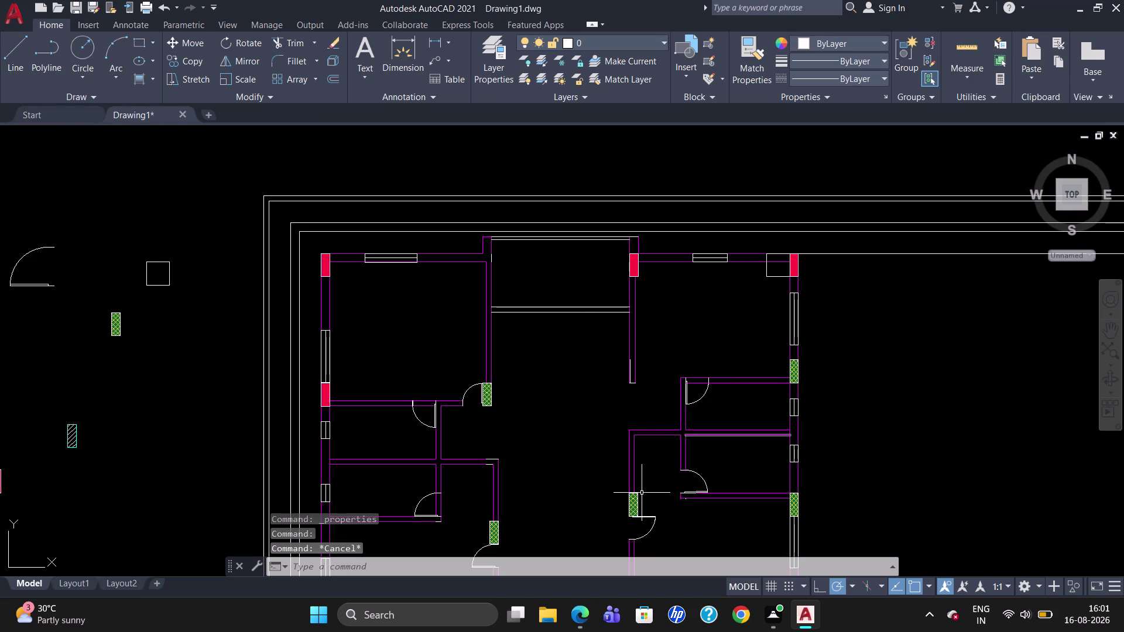
scroll(up, 3)
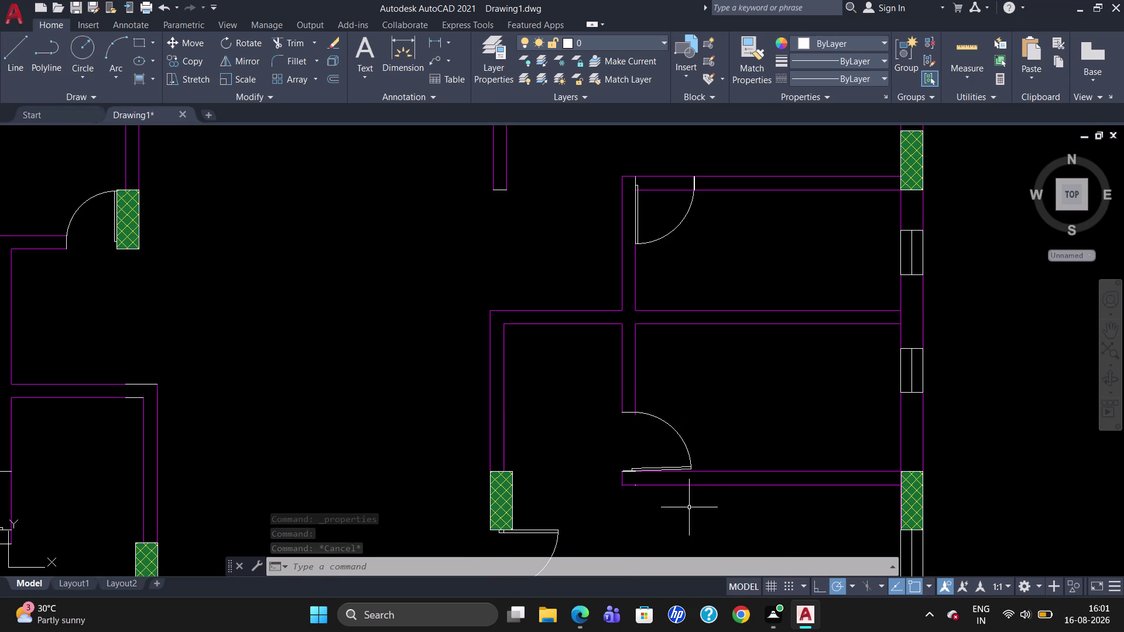
scroll(up, 3)
Make the short white line below the door Magenta and close the Properties palette.
click(637, 481)
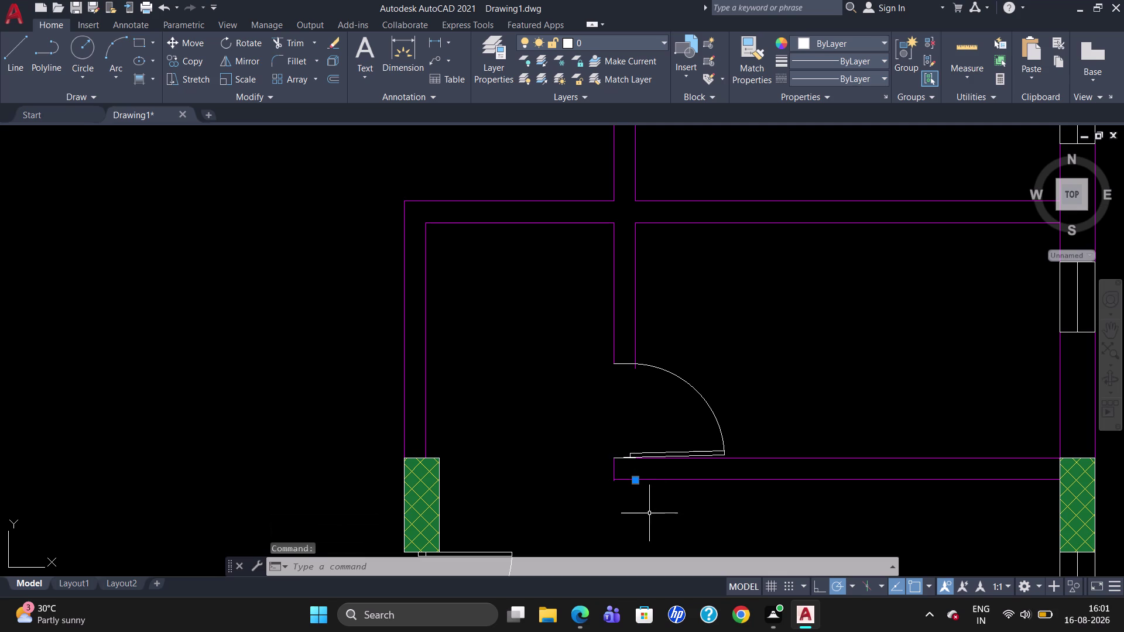
right_click(642, 524)
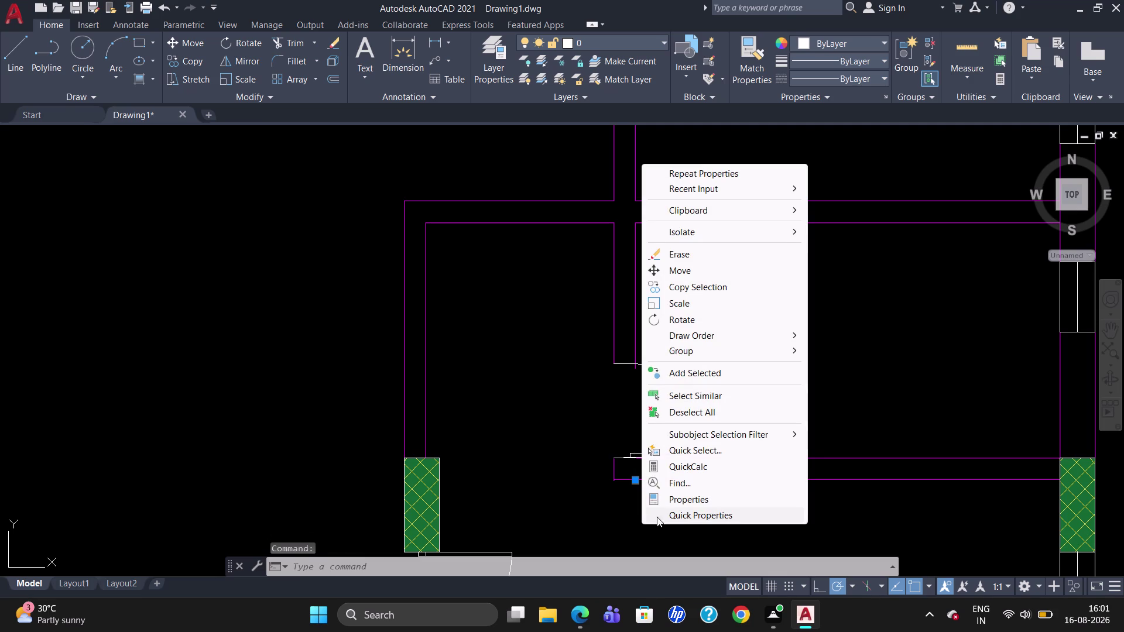
click(667, 501)
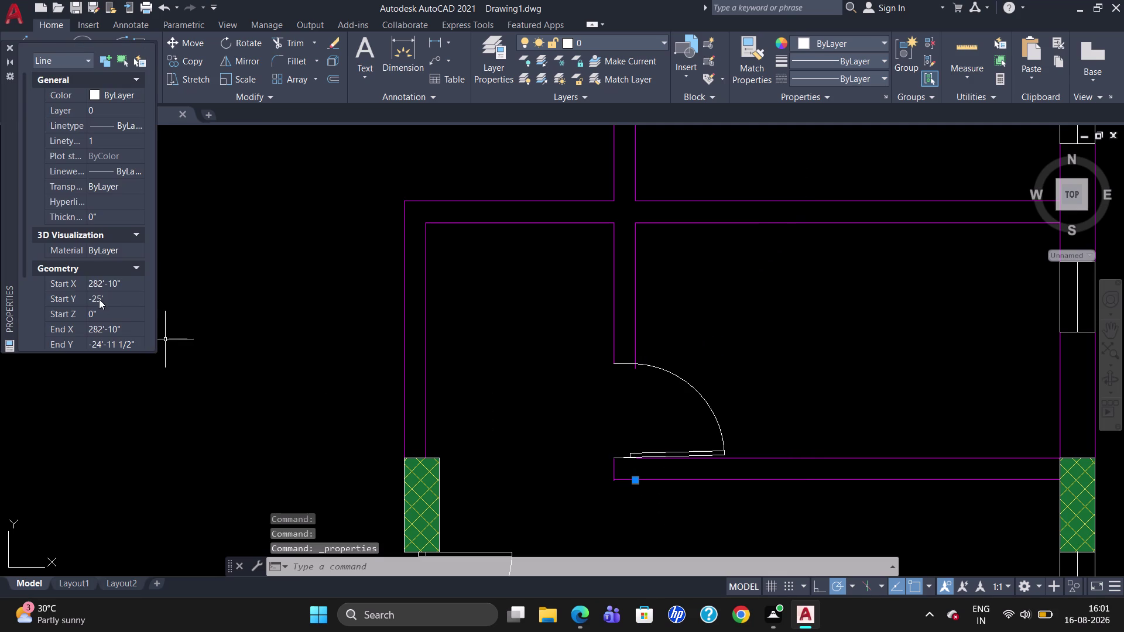
click(90, 92)
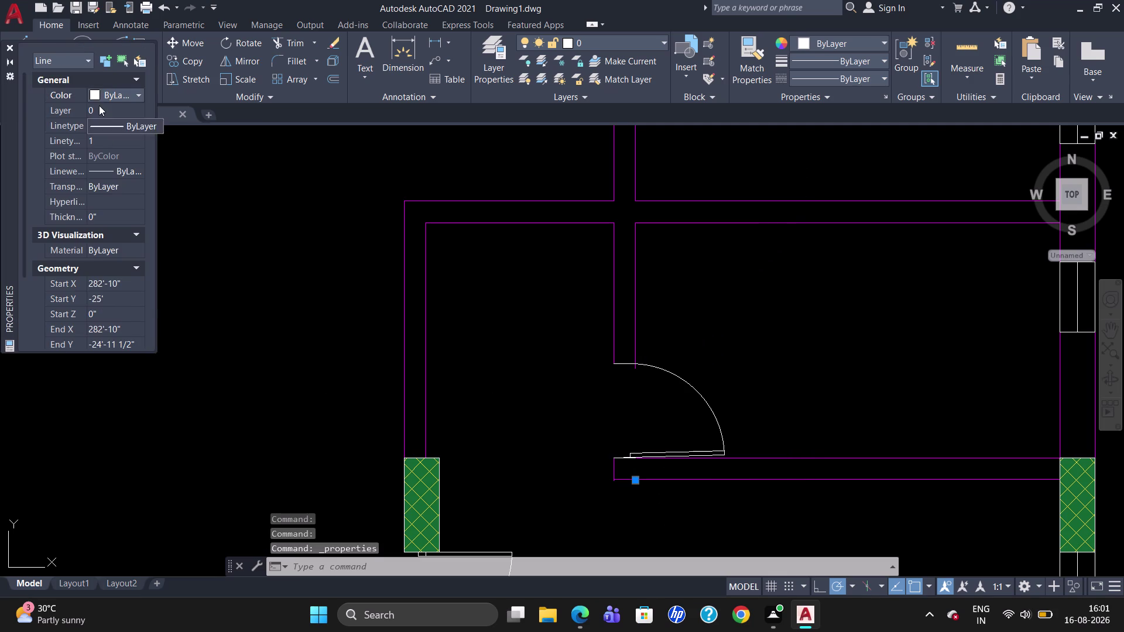
click(93, 94)
click(95, 194)
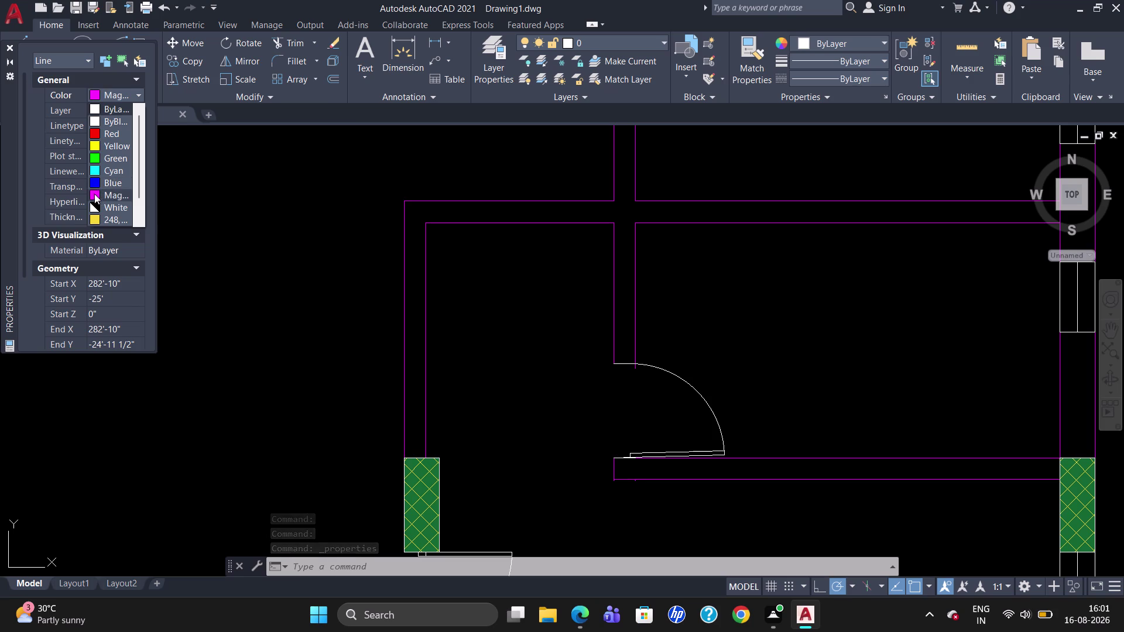
key(Escape)
key(Escape)
scroll(down, 3)
scroll(up, 3)
scroll(down, 3)
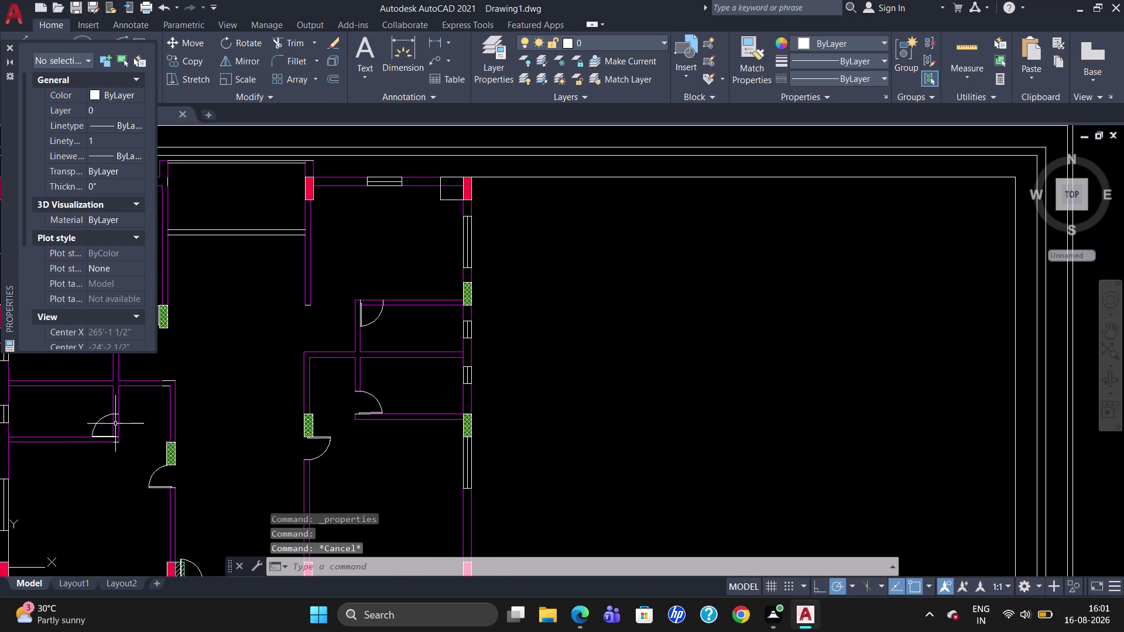
scroll(up, 3)
scroll(down, 3)
scroll(up, 3)
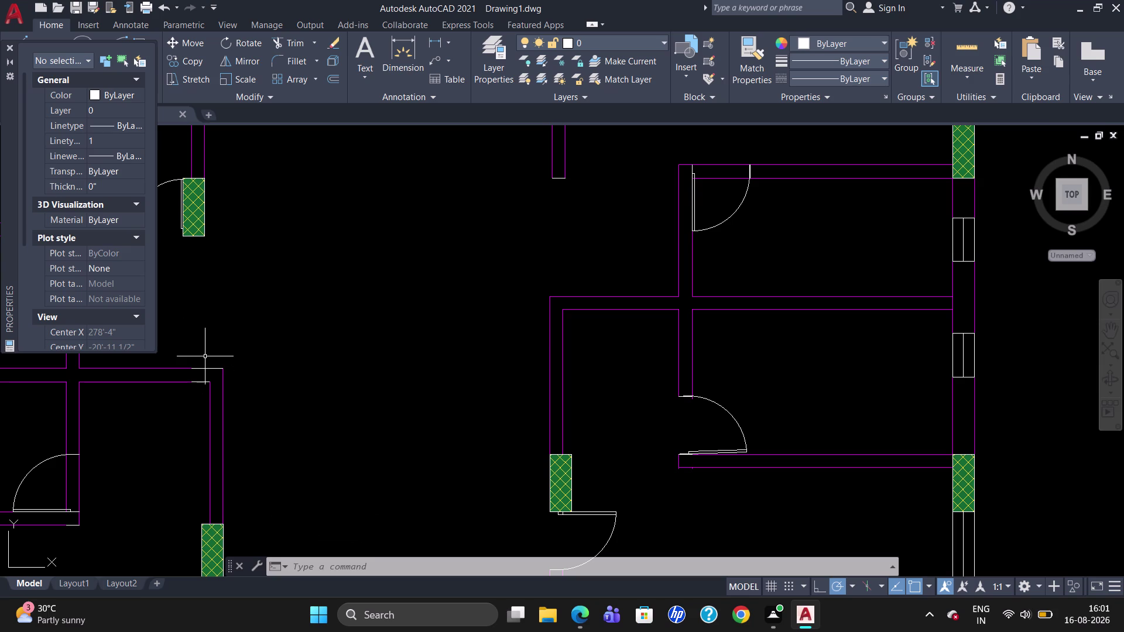
click(8, 45)
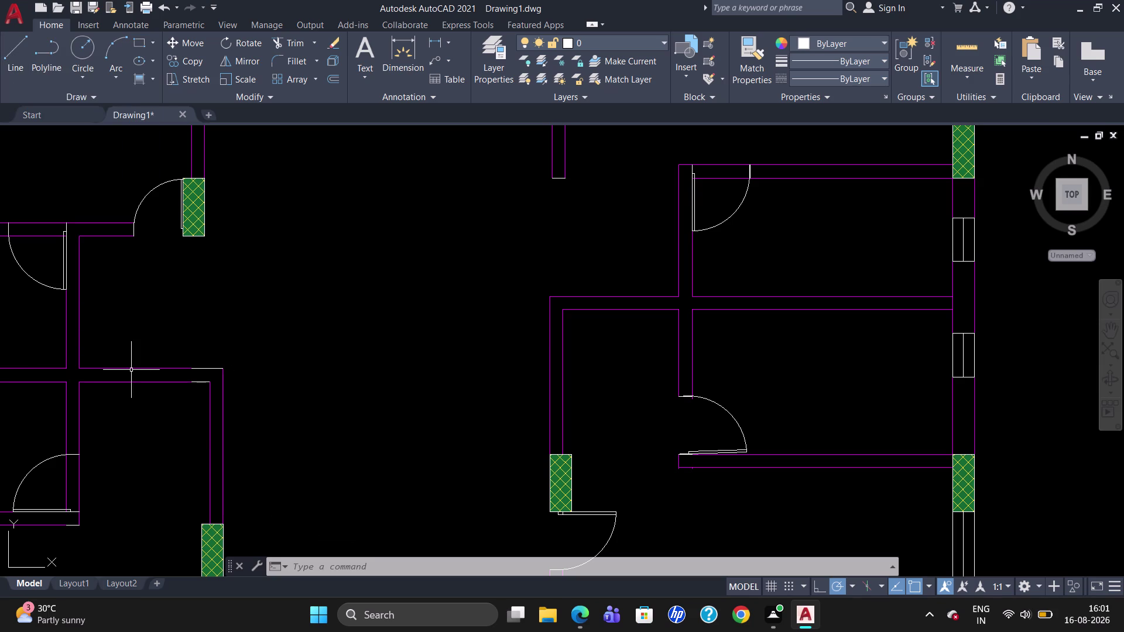
Recolour three short white lines in the left room to Magenta.
scroll(down, 3)
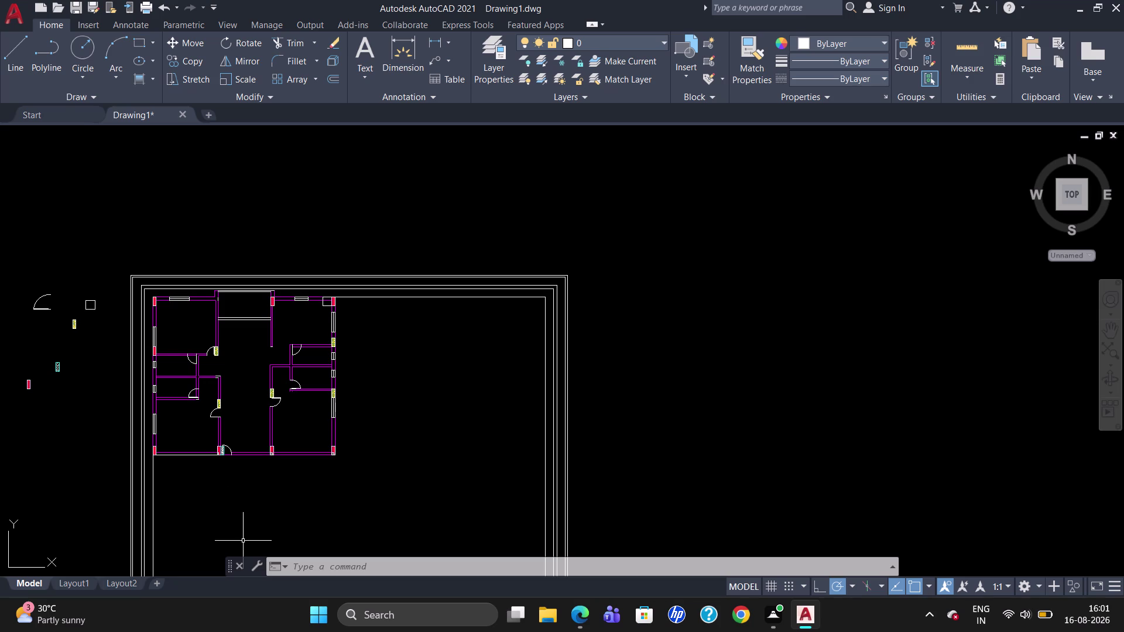
scroll(up, 3)
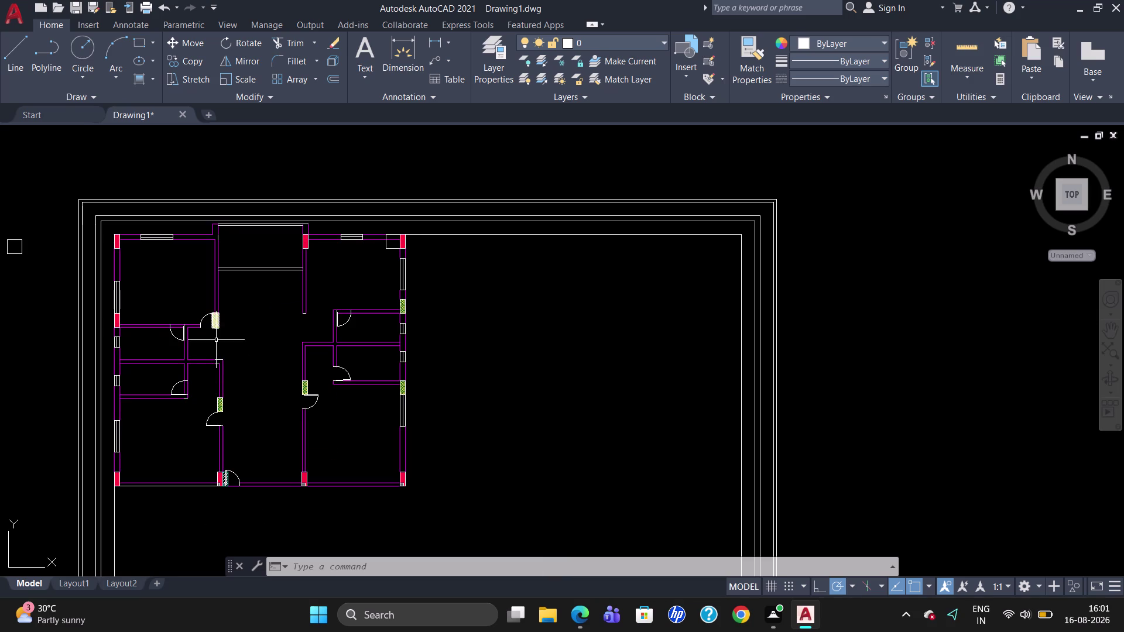
scroll(up, 3)
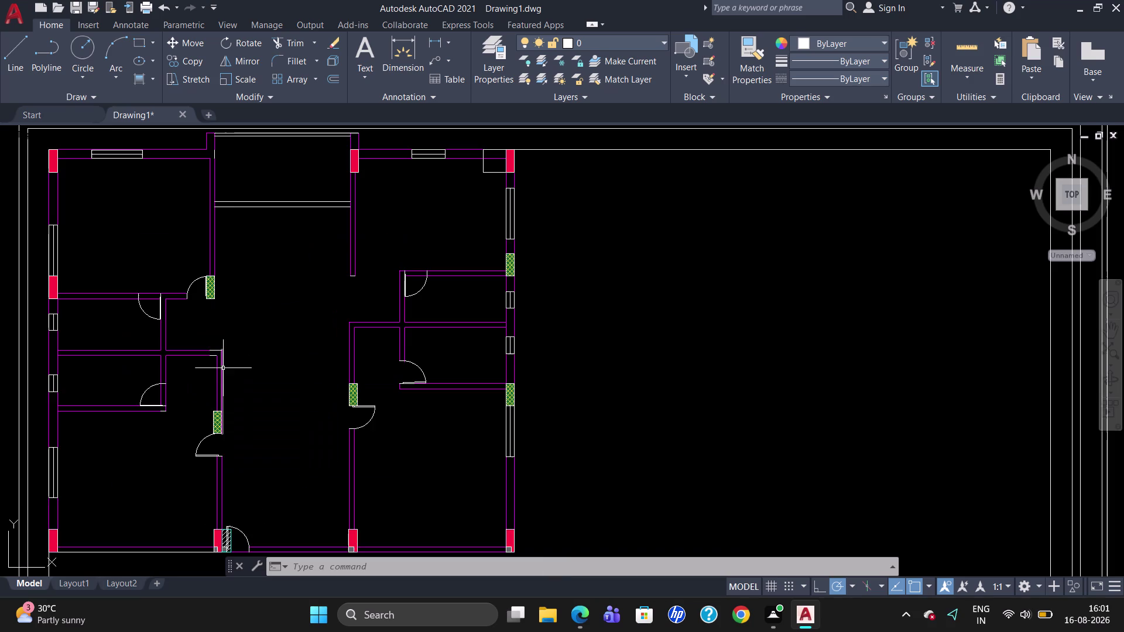
click(216, 351)
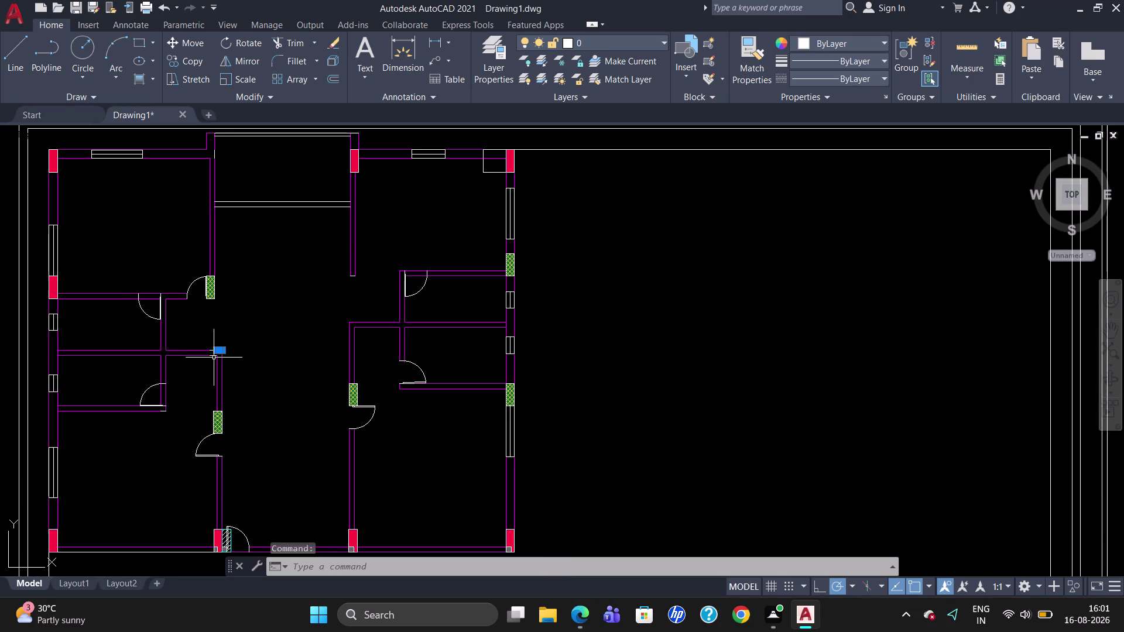
click(213, 356)
scroll(up, 3)
click(210, 345)
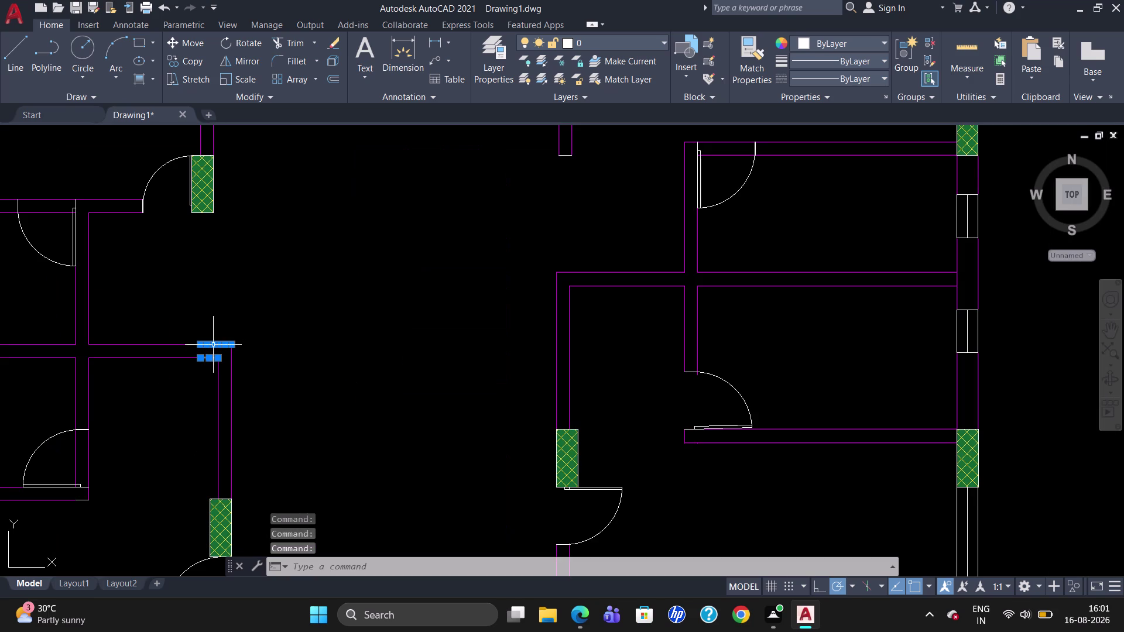
right_click(225, 336)
click(268, 568)
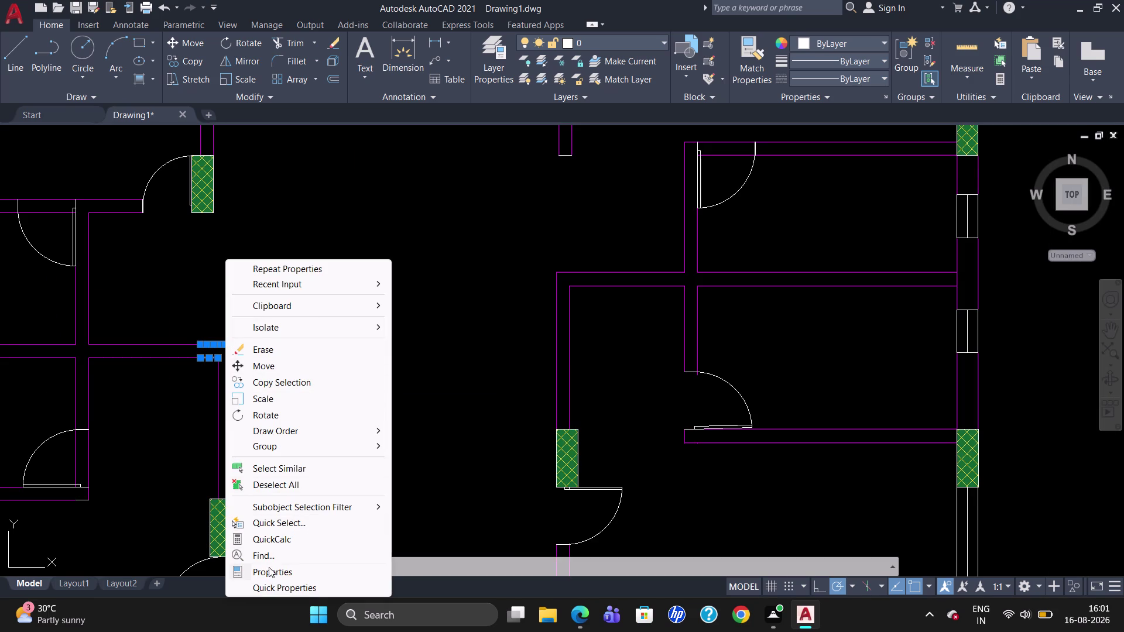
click(97, 97)
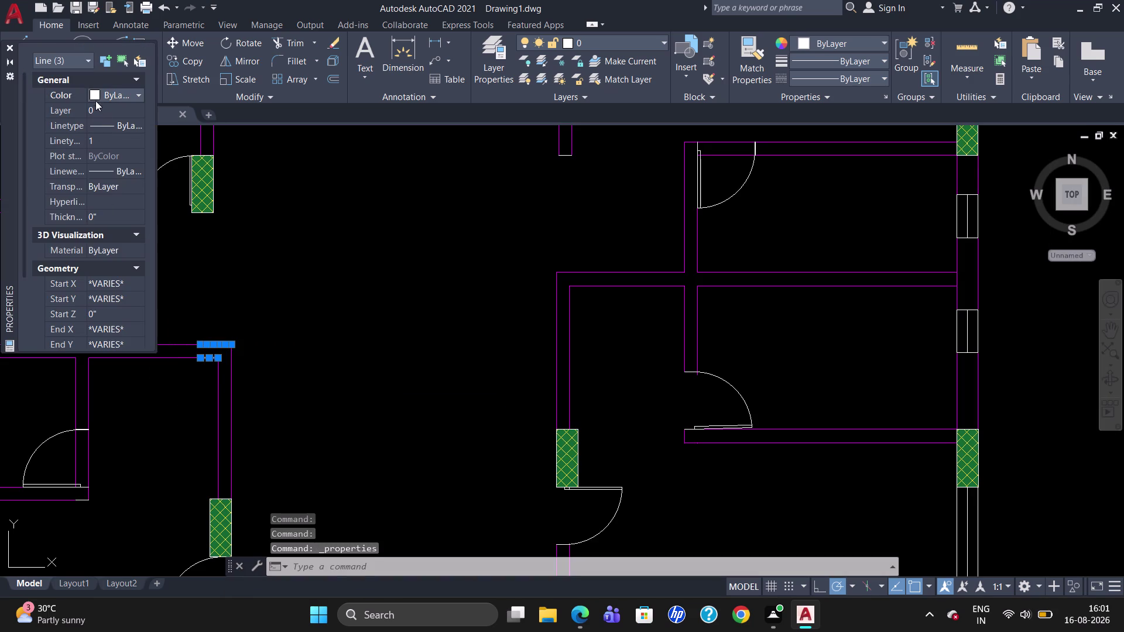
click(99, 94)
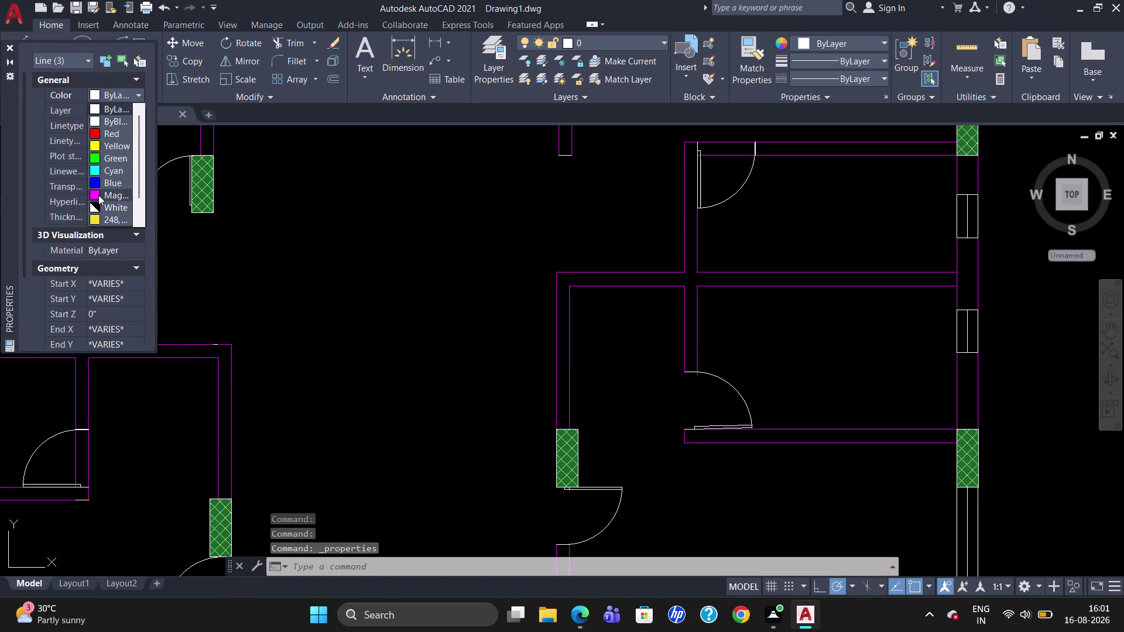
click(98, 193)
key(Escape)
key(Escape)
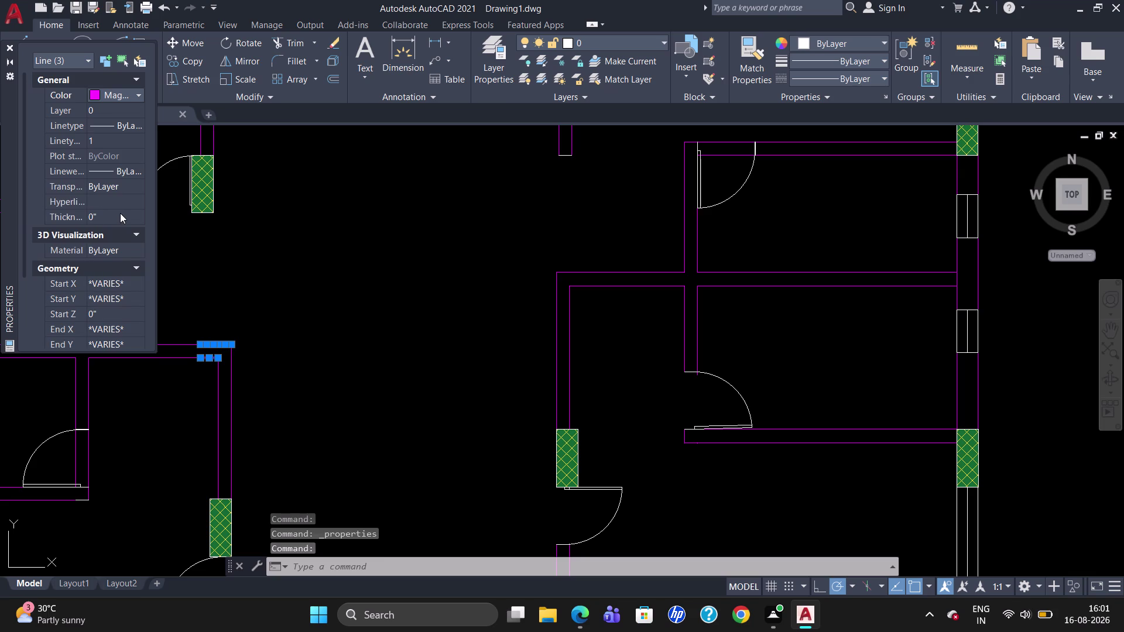
key(Escape)
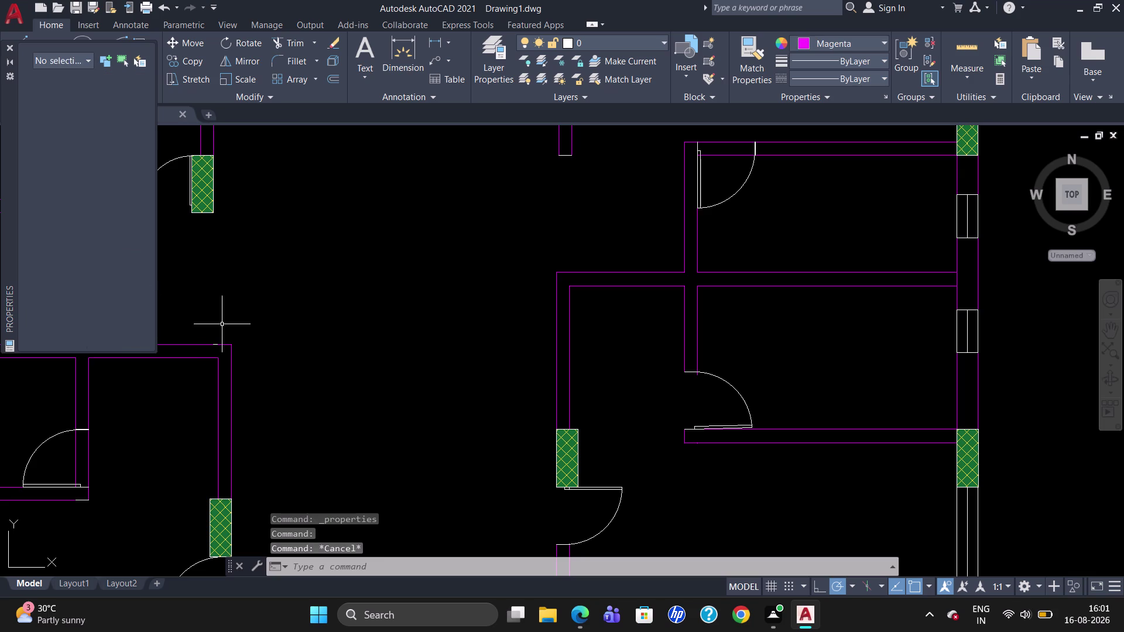
Make the short corner line Magenta, close Properties and clear the selection.
click(216, 346)
click(97, 90)
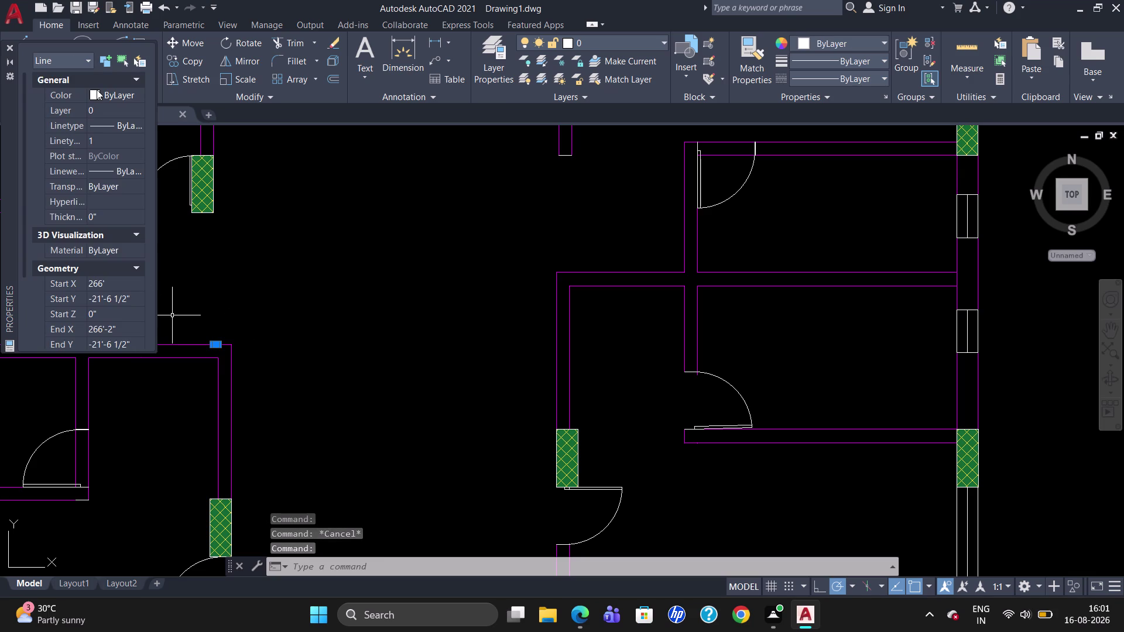
click(95, 97)
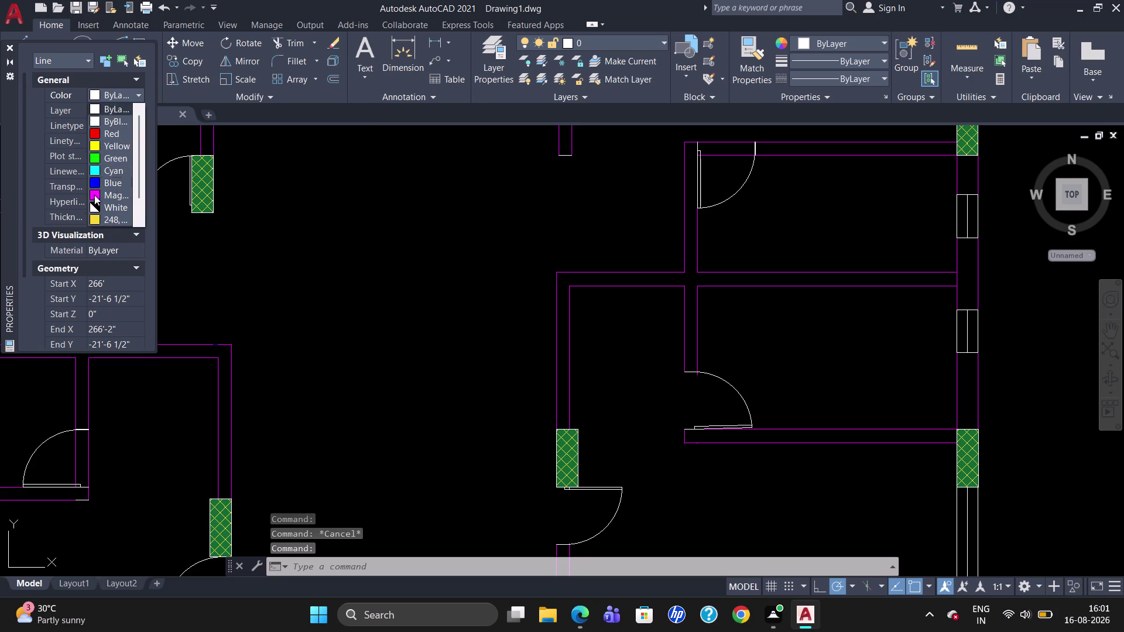
click(95, 199)
key(Escape)
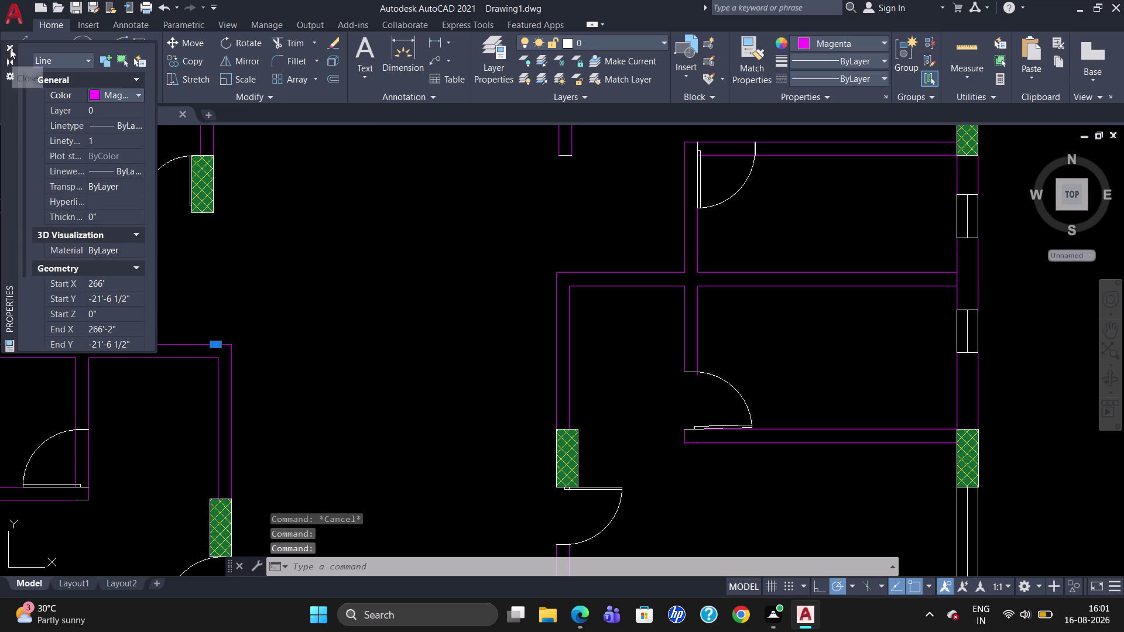
click(10, 48)
scroll(down, 3)
key(Escape)
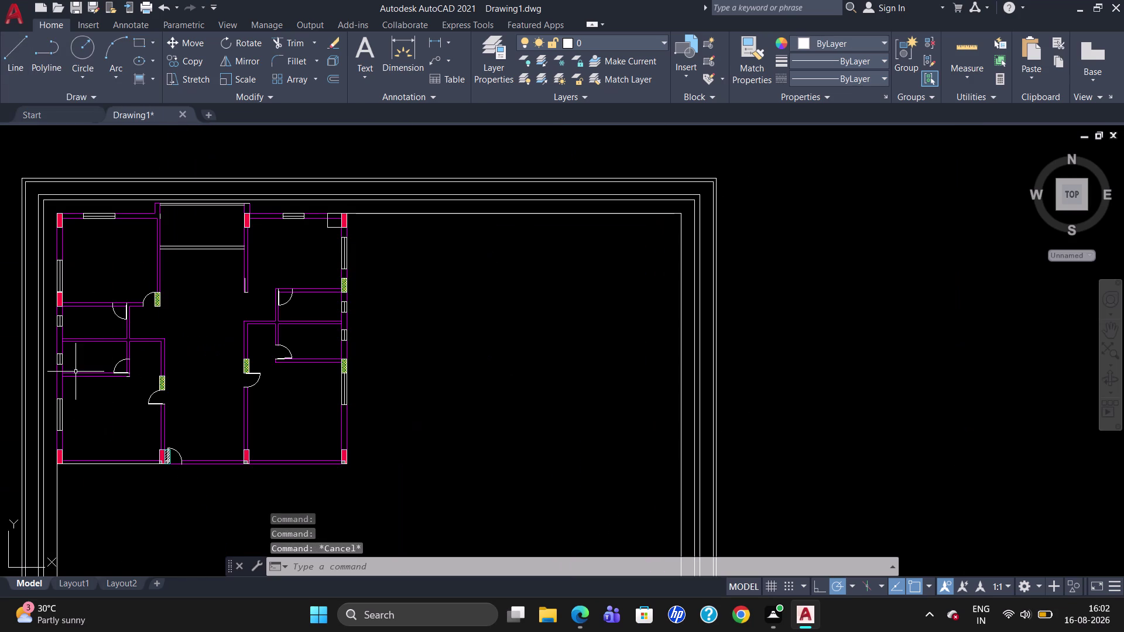
Start a gradient hatch and pick the top corner, left outer strip and top-left room walls.
scroll(up, 3)
scroll(down, 3)
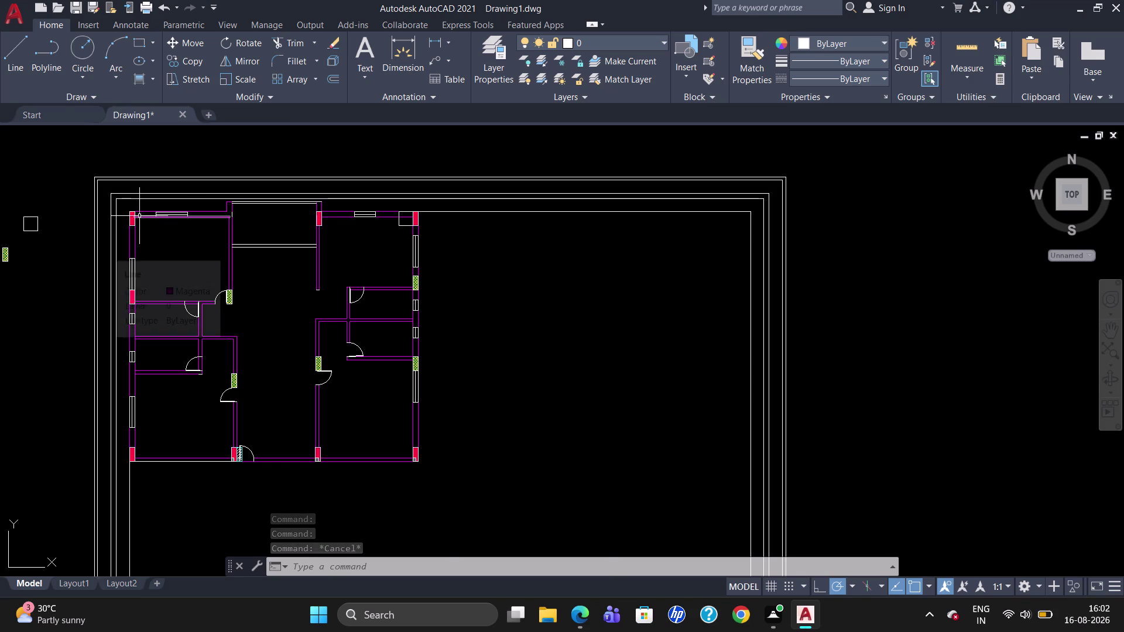
scroll(up, 3)
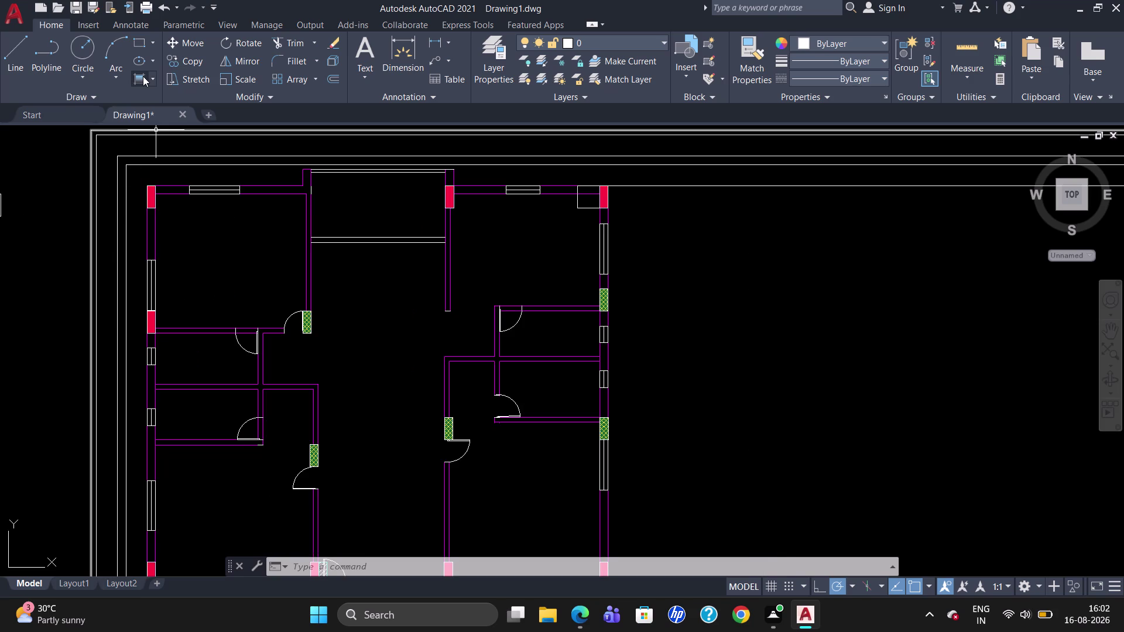
click(143, 77)
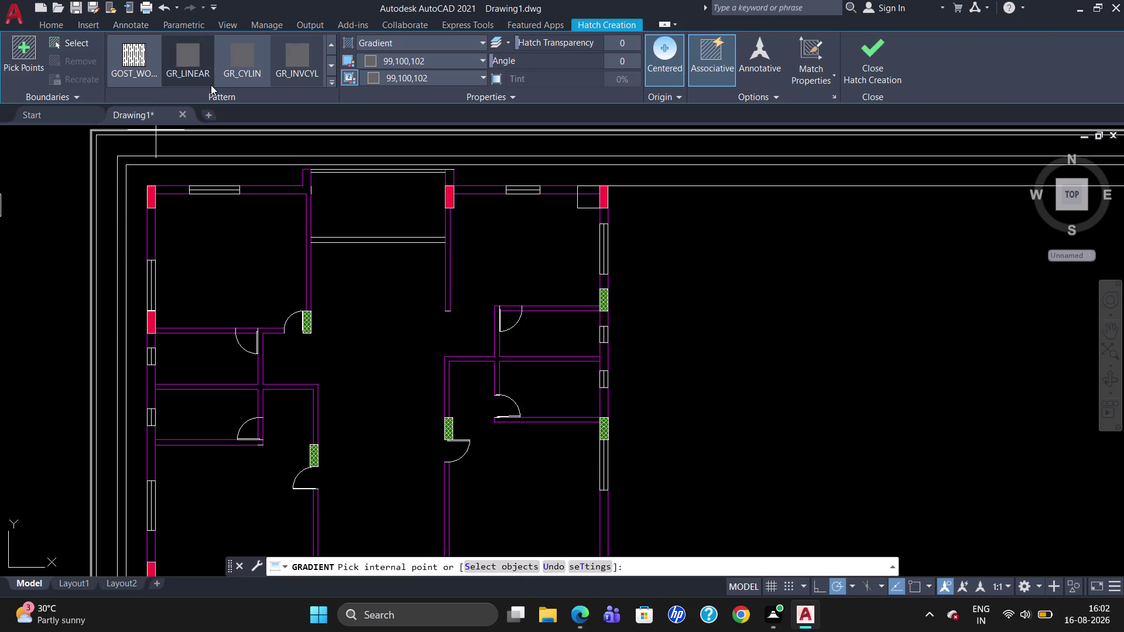
click(173, 188)
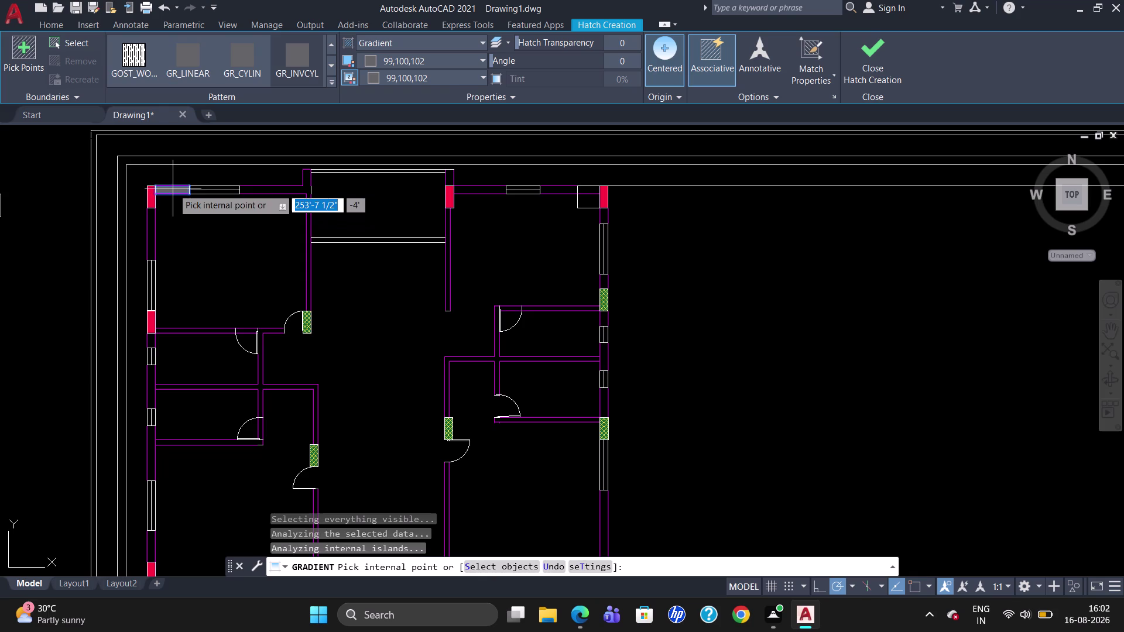
click(151, 232)
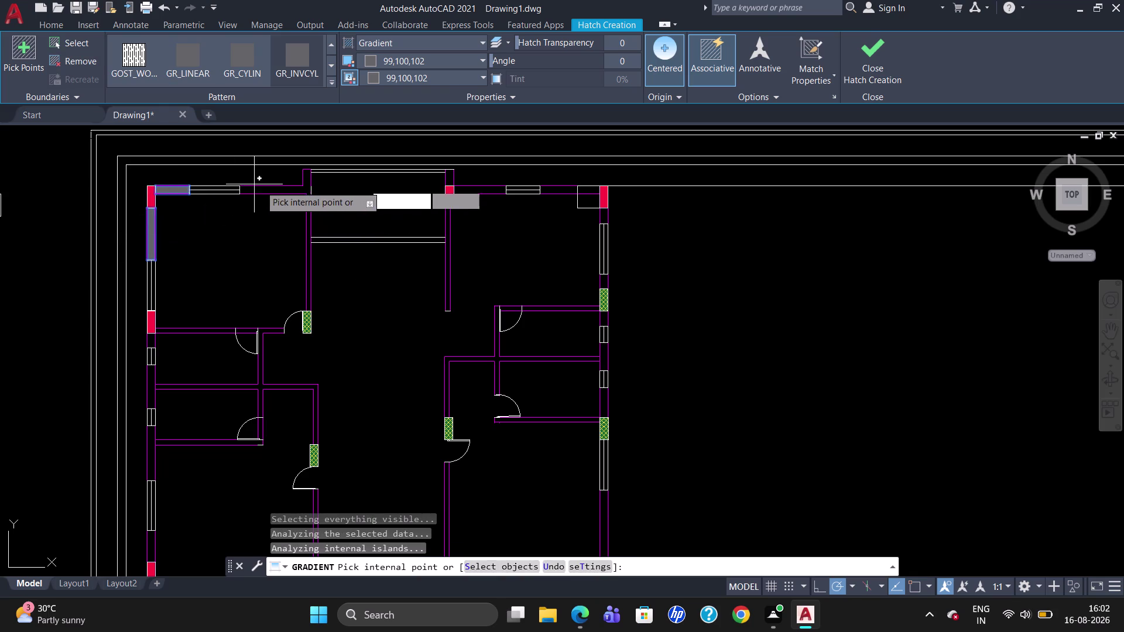
click(269, 191)
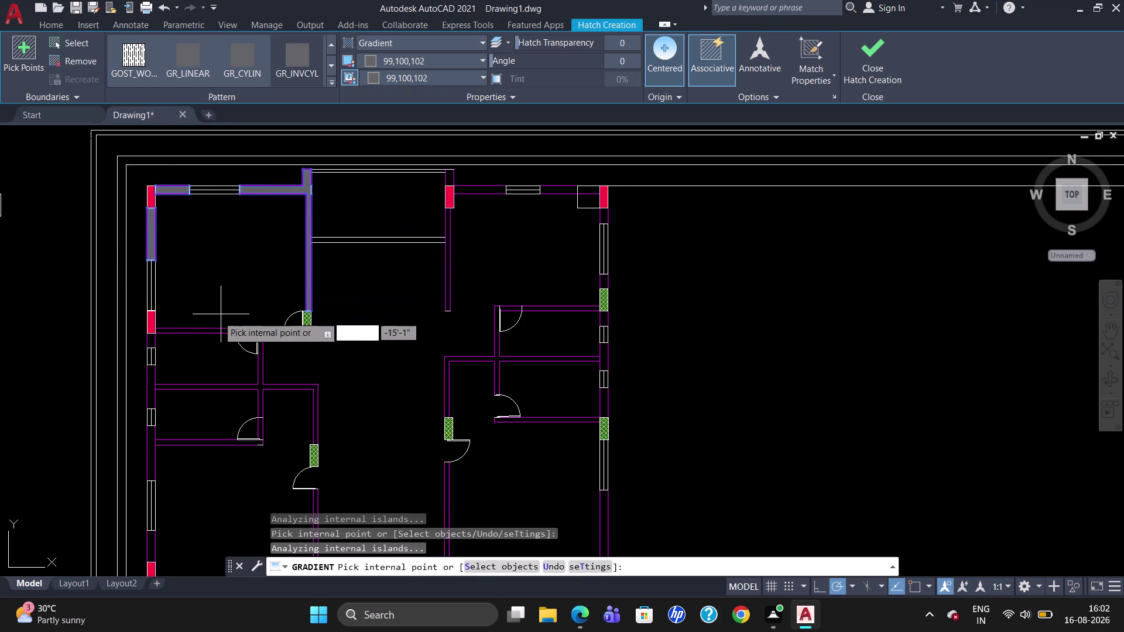
Pick the walls around the middle and lower-left rooms and apply the fill.
click(200, 333)
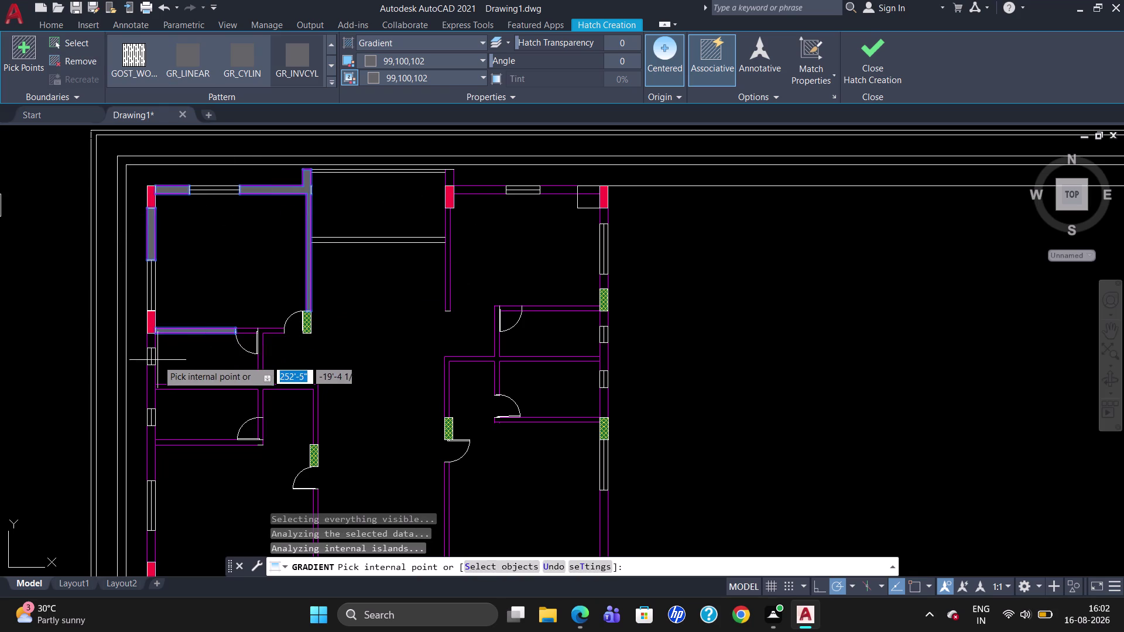
click(150, 343)
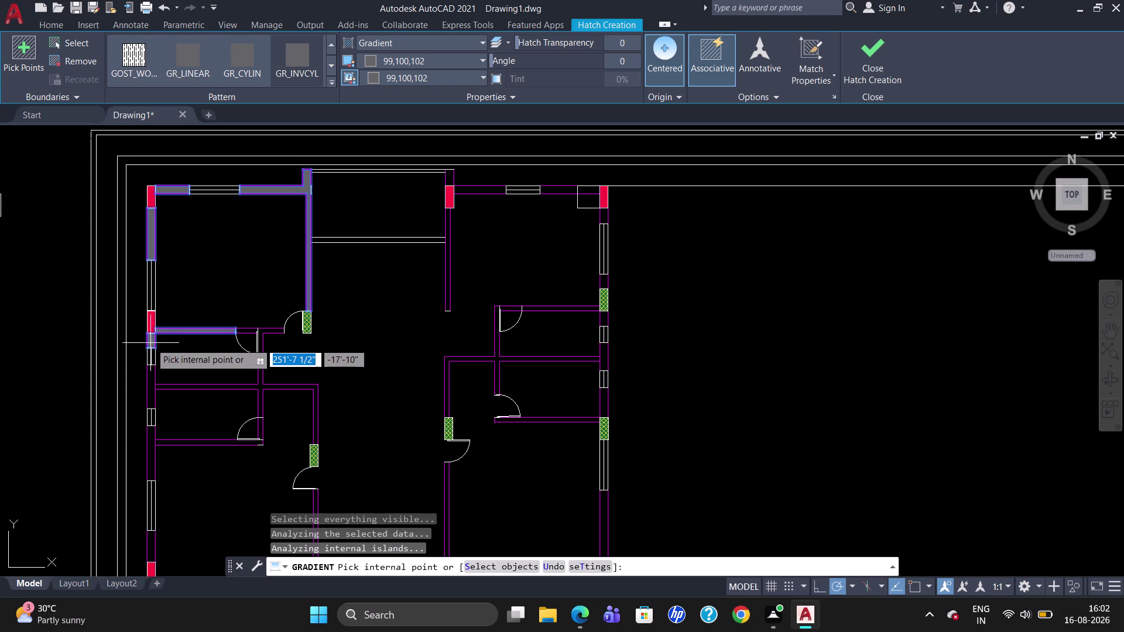
click(151, 383)
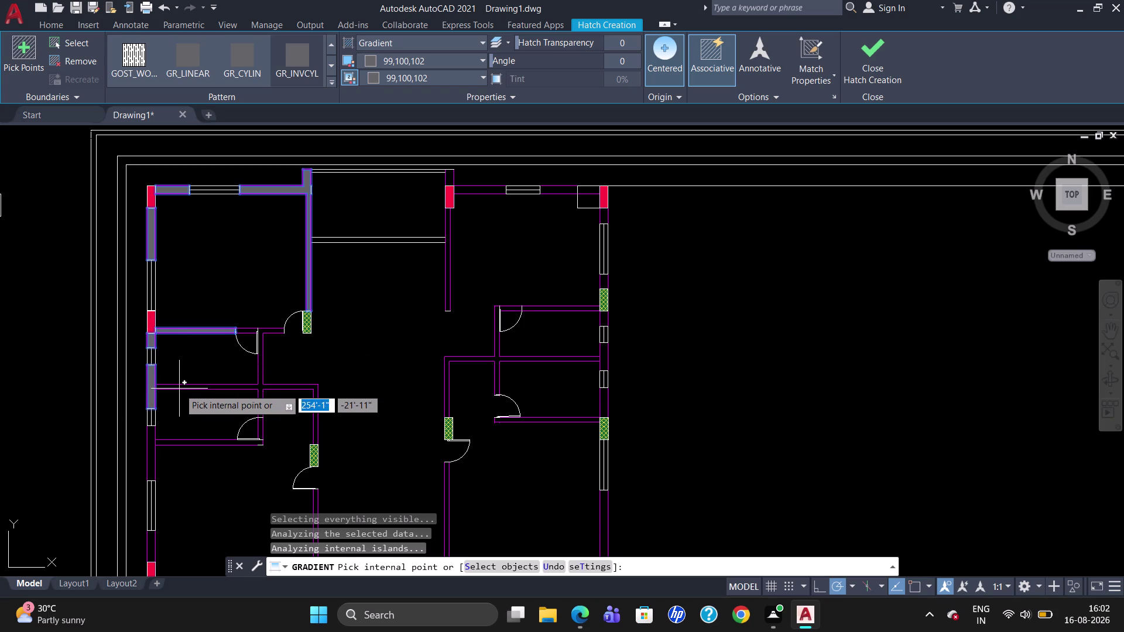
click(182, 389)
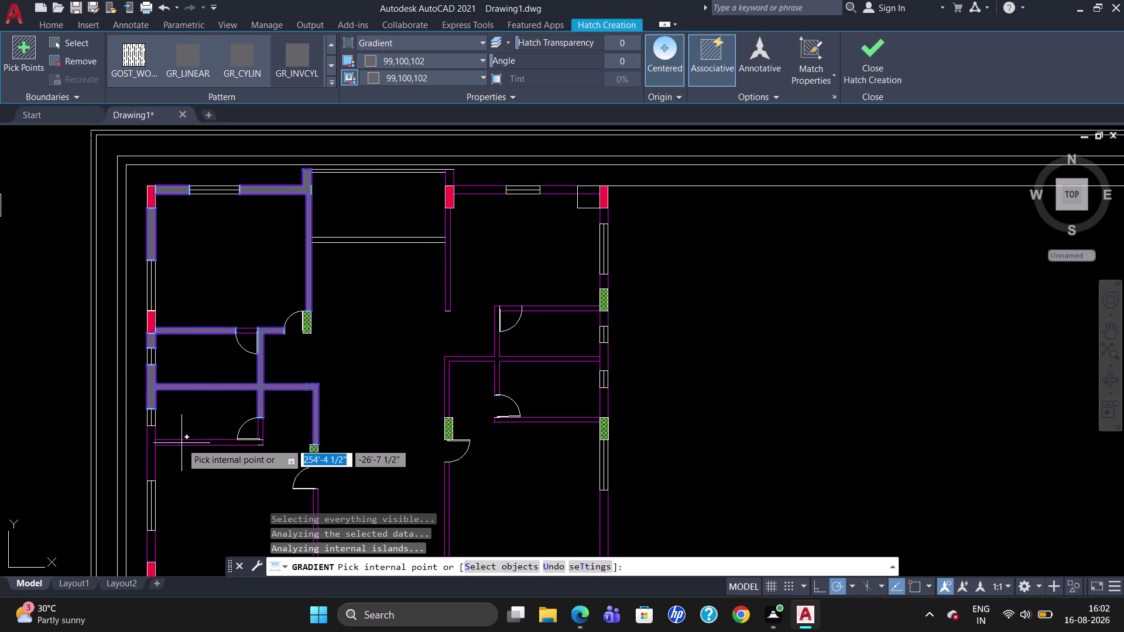
click(182, 443)
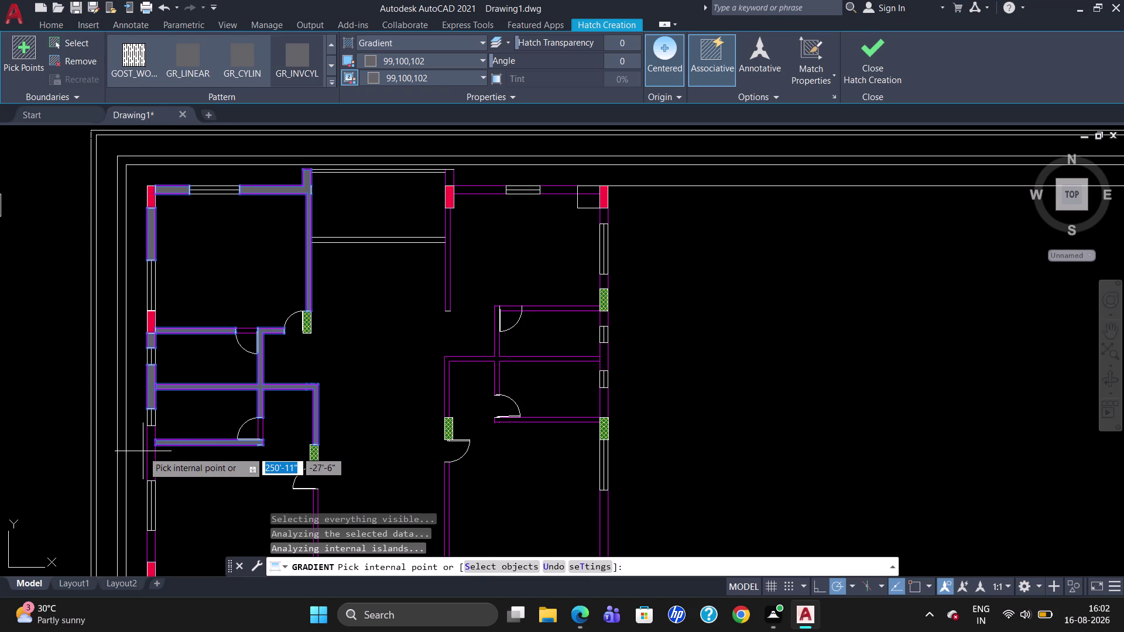
click(150, 451)
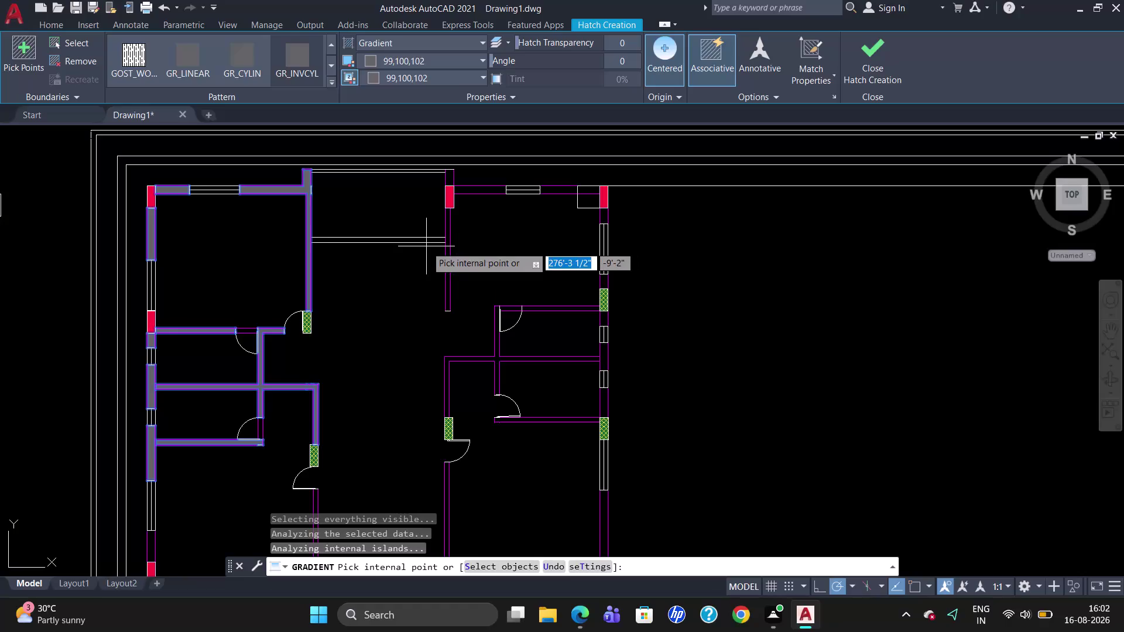
key(Escape)
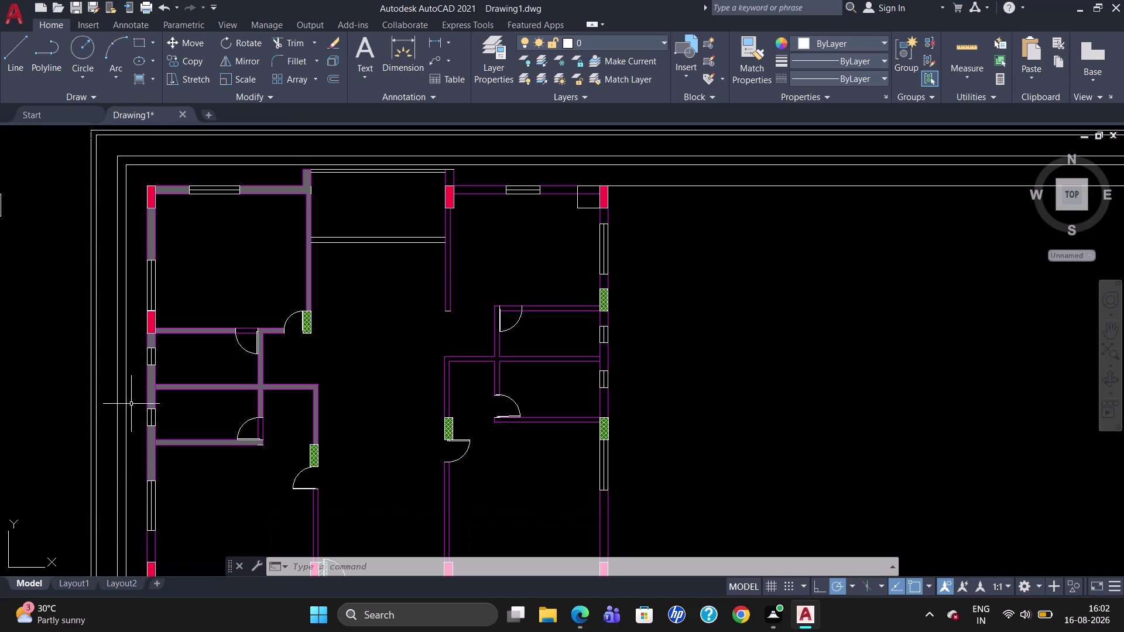
click(141, 87)
click(235, 56)
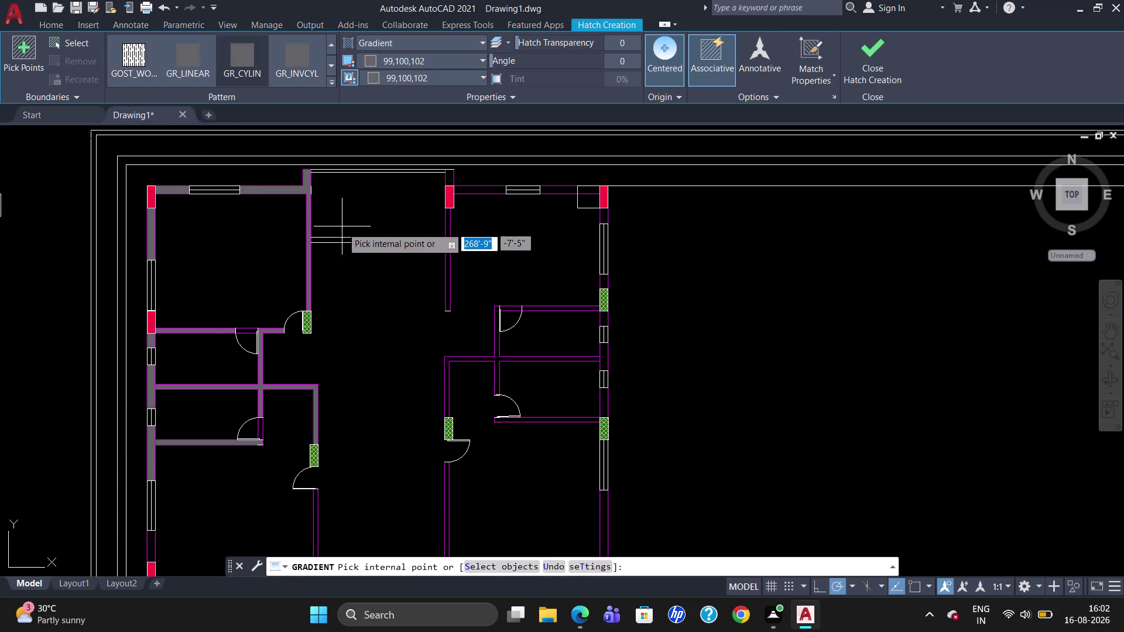
click(447, 272)
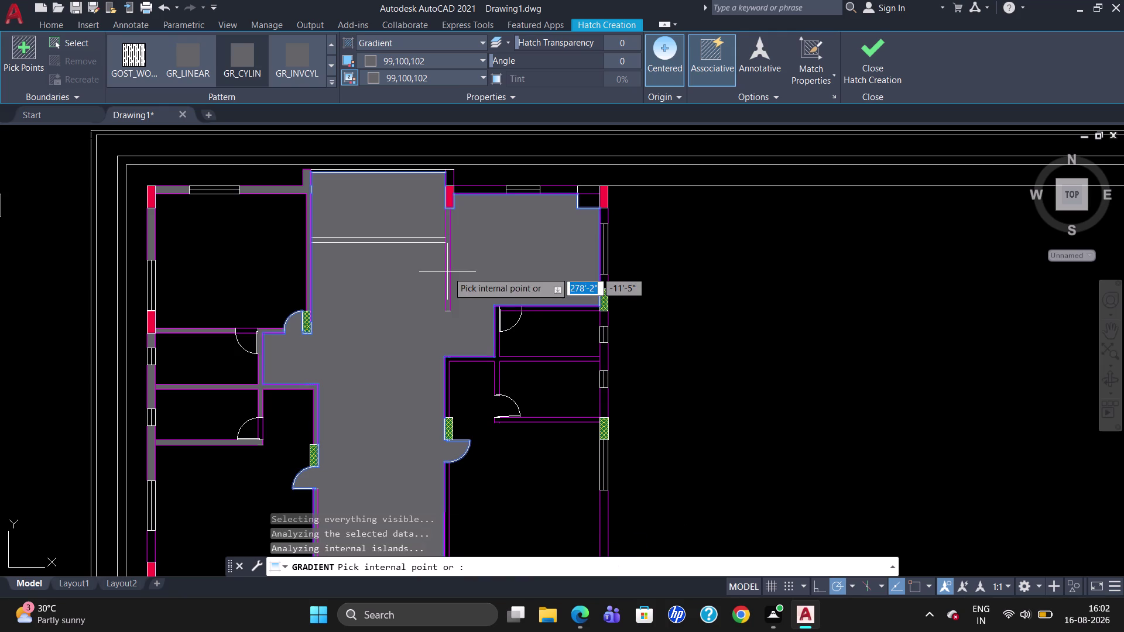
key(Escape)
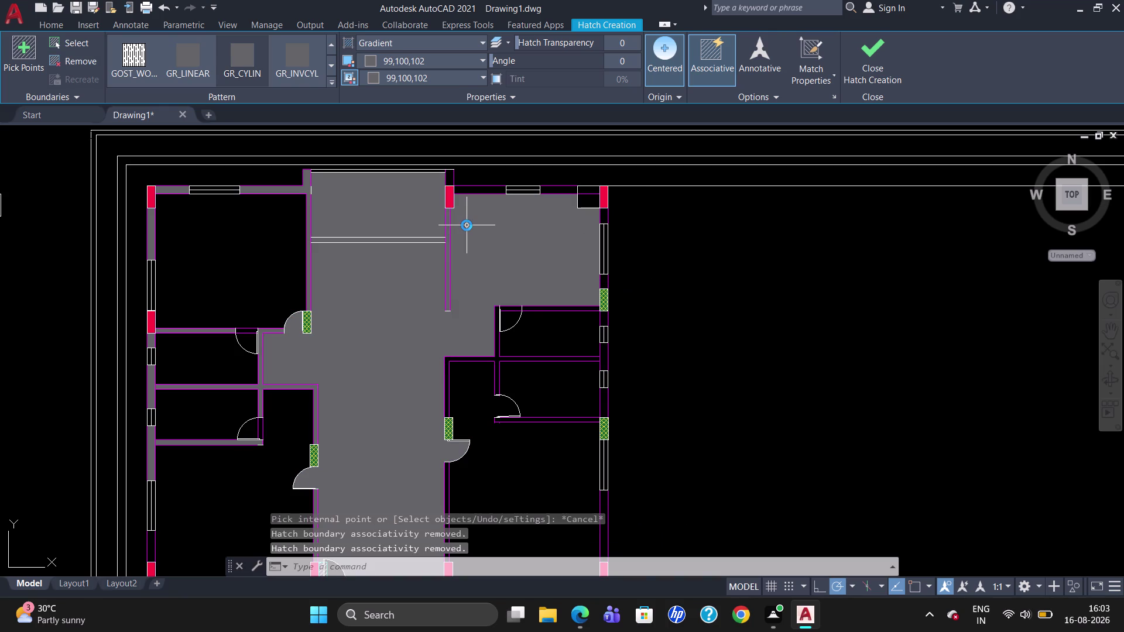
click(473, 269)
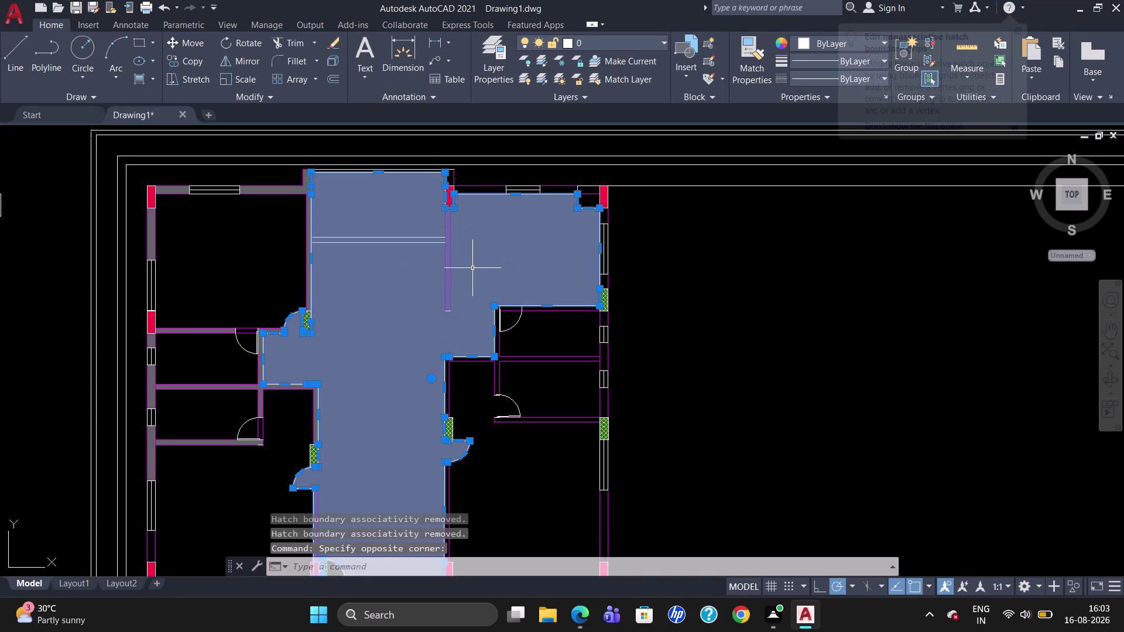
key(Delete)
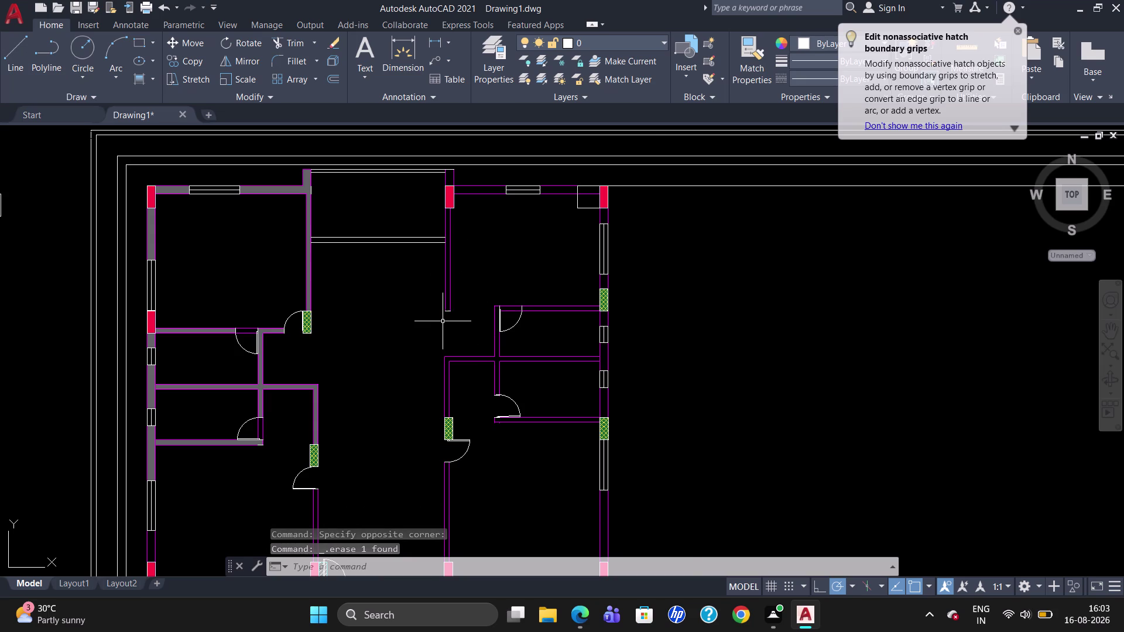
scroll(up, 3)
click(451, 305)
Set the vertical corridor line's colour to Magenta in Properties and close the palette.
right_click(451, 305)
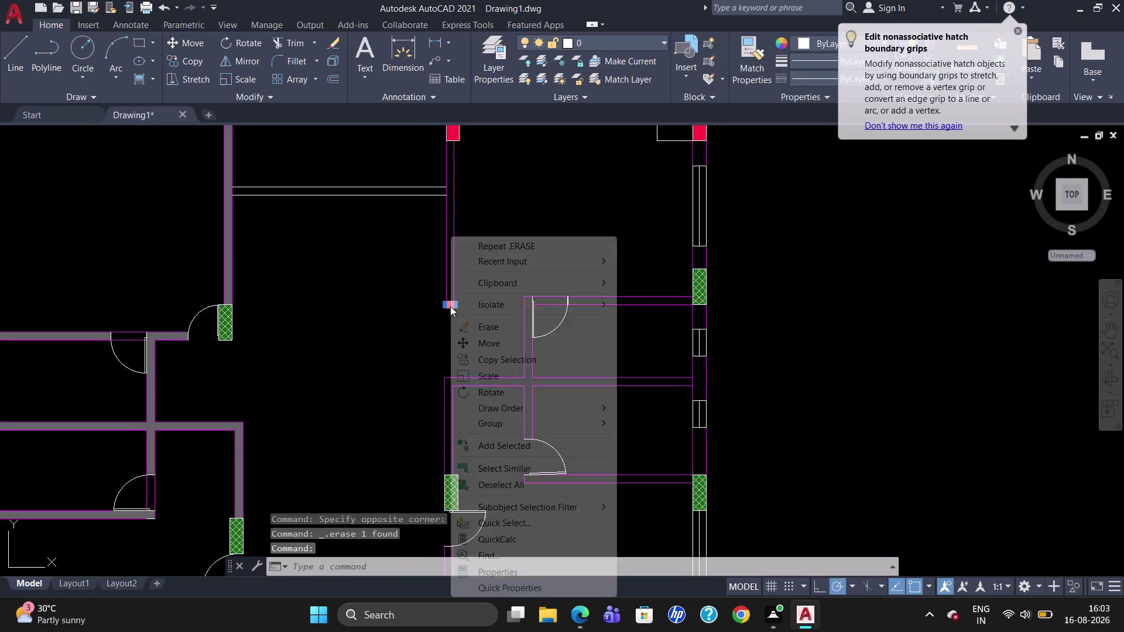
click(512, 571)
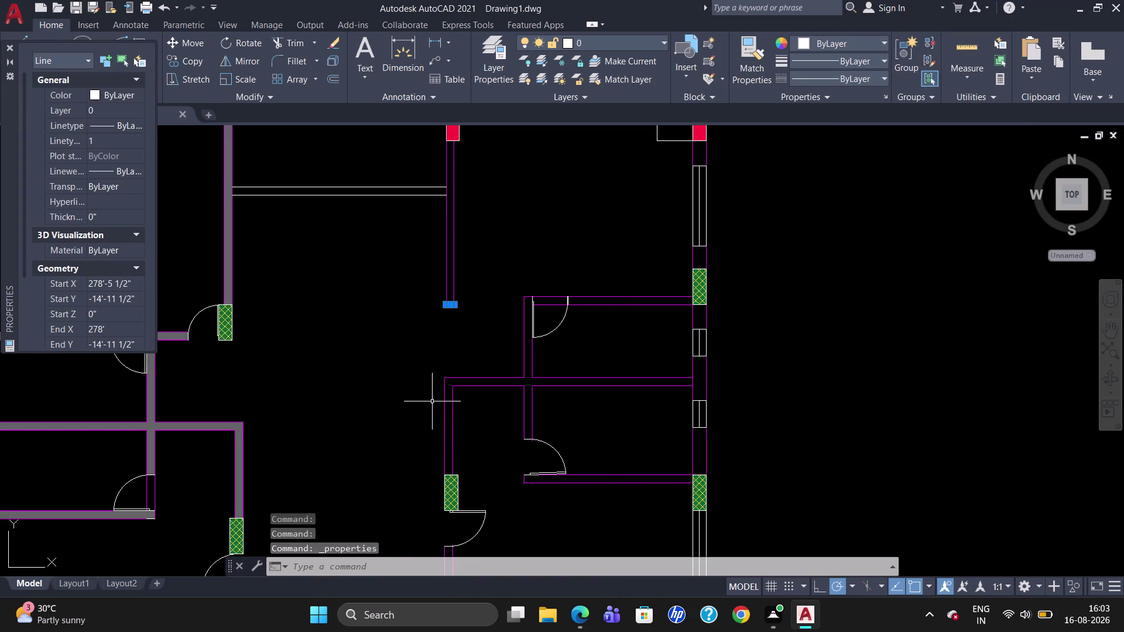
click(94, 93)
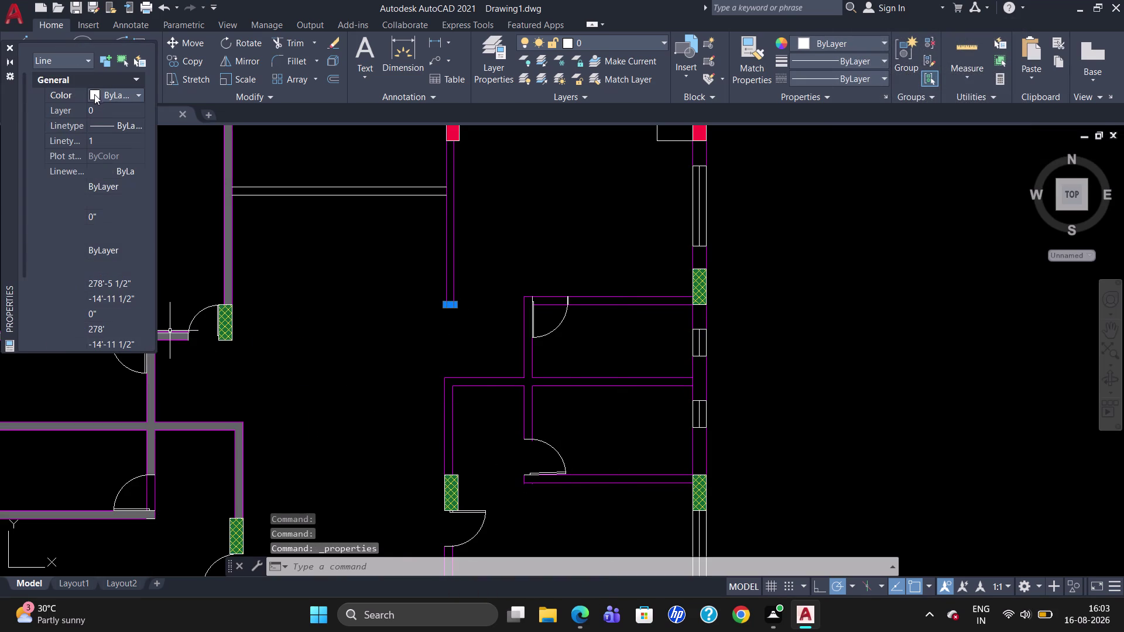
click(97, 95)
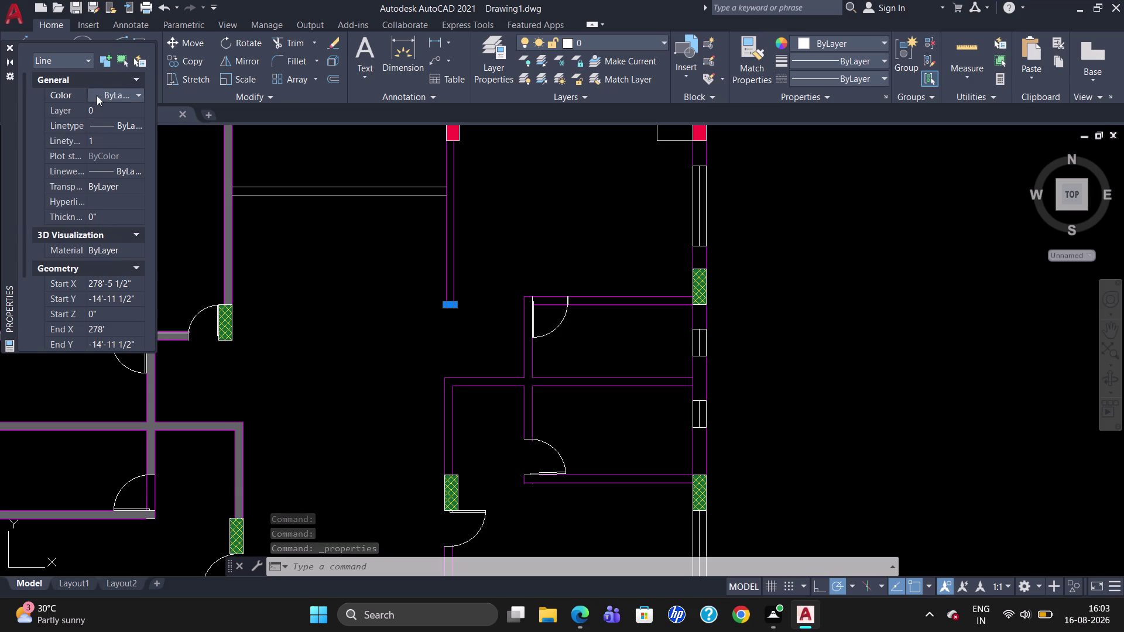
click(97, 194)
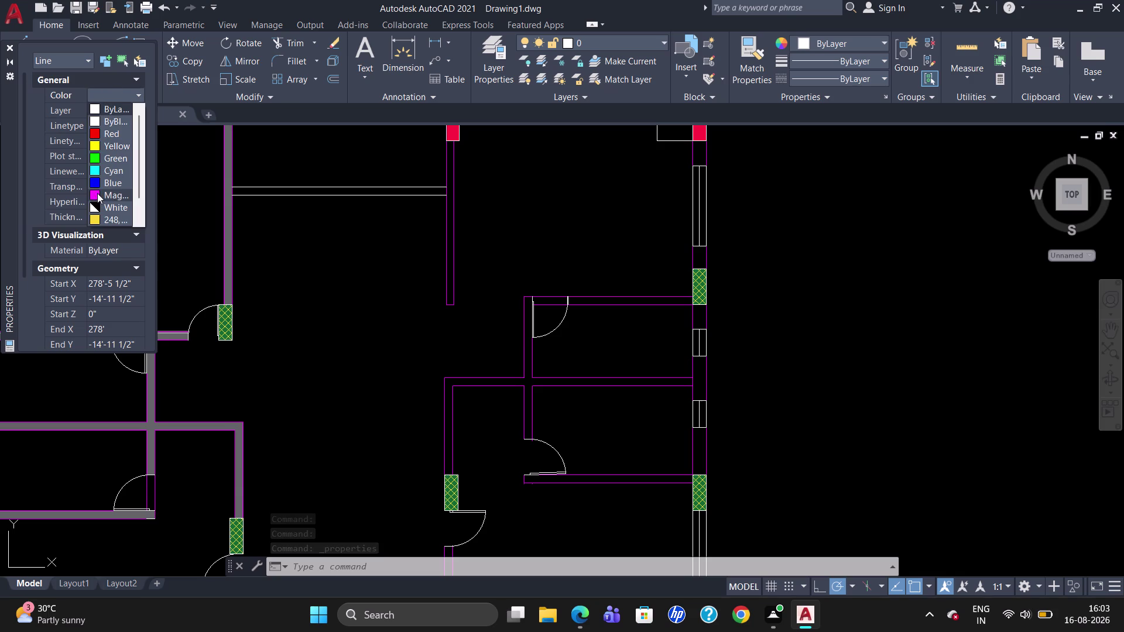
key(Escape)
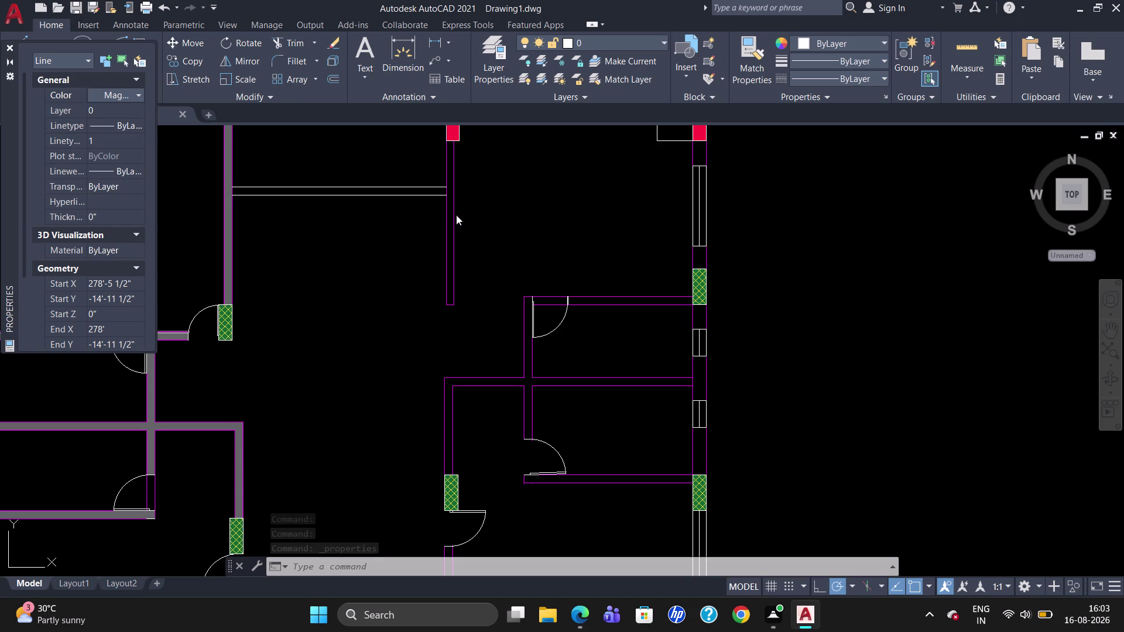
click(10, 50)
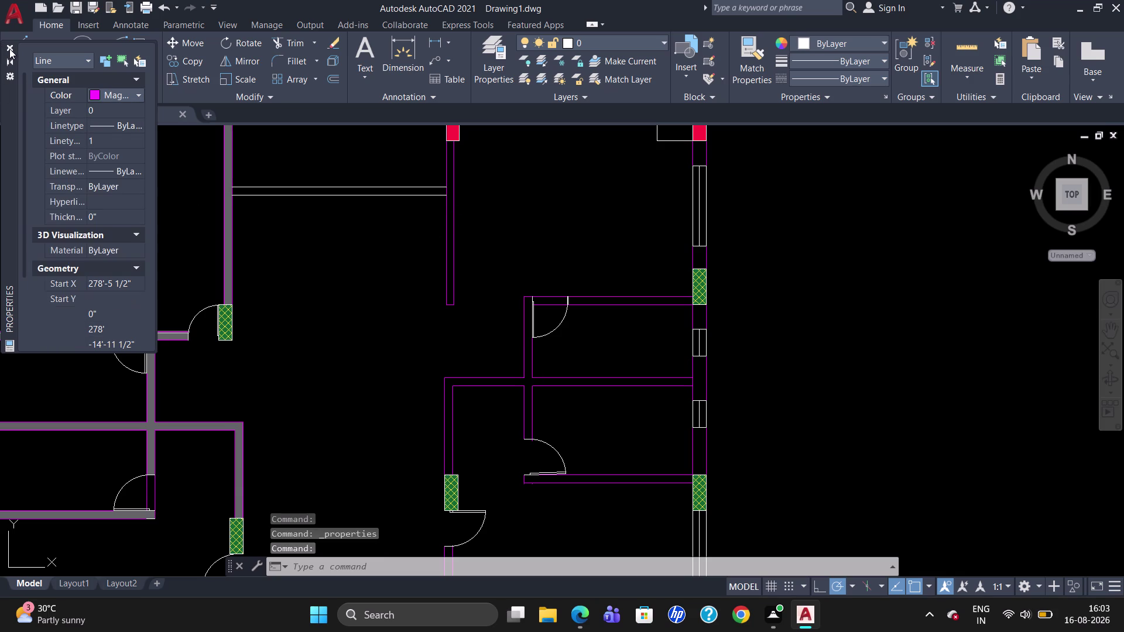
click(8, 48)
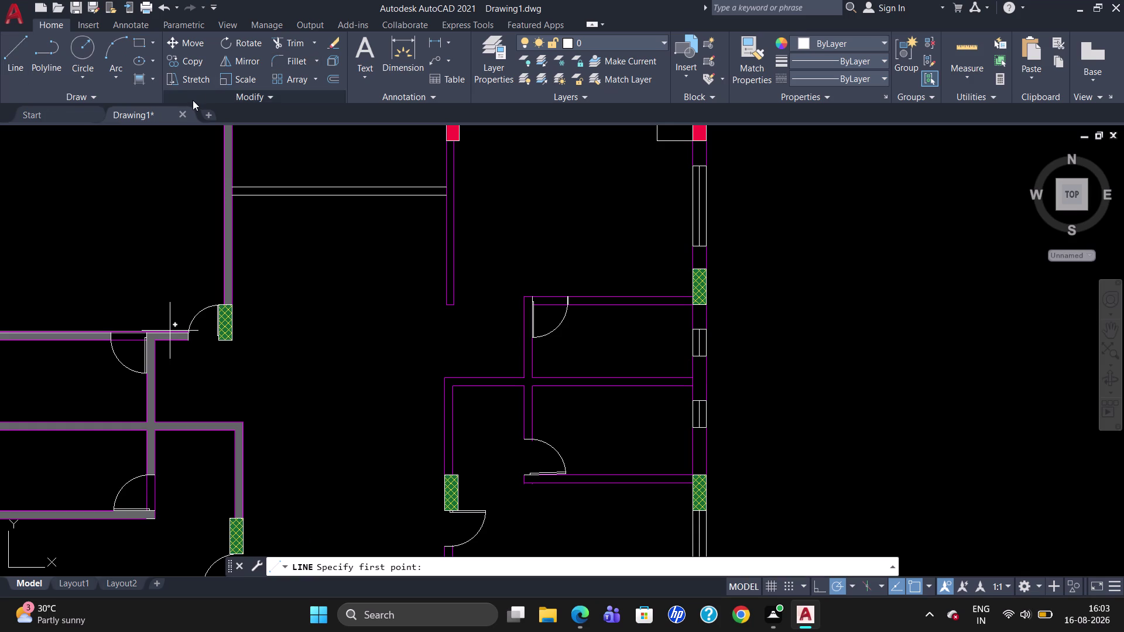
Cancel the gradient fill attempt and delete the unwanted gradient in the central space.
click(131, 84)
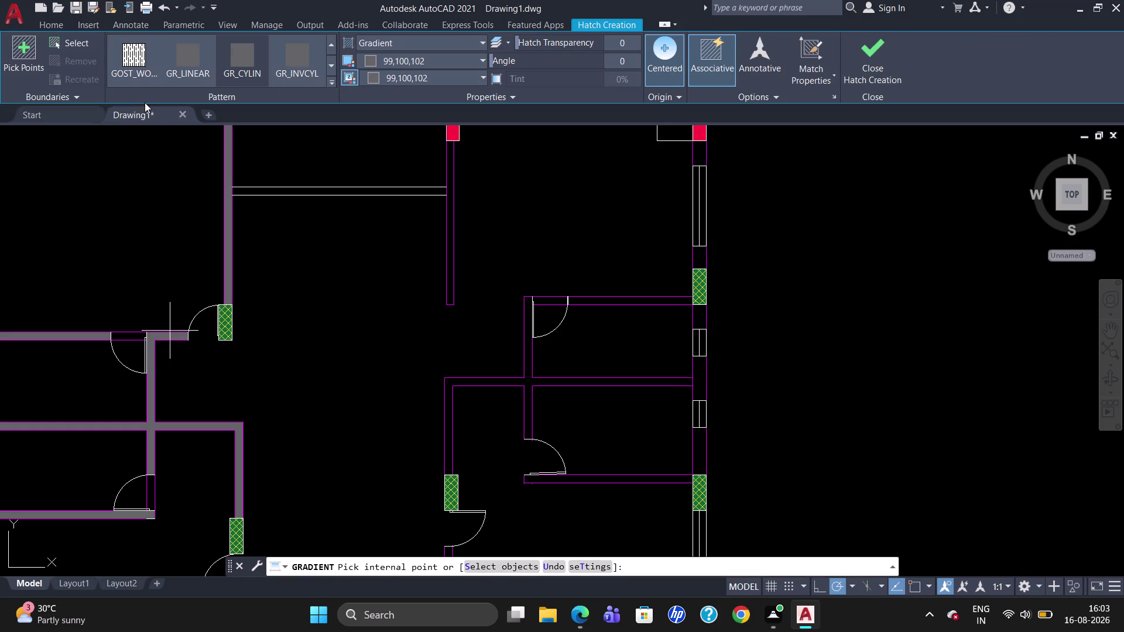
click(448, 248)
key(Escape)
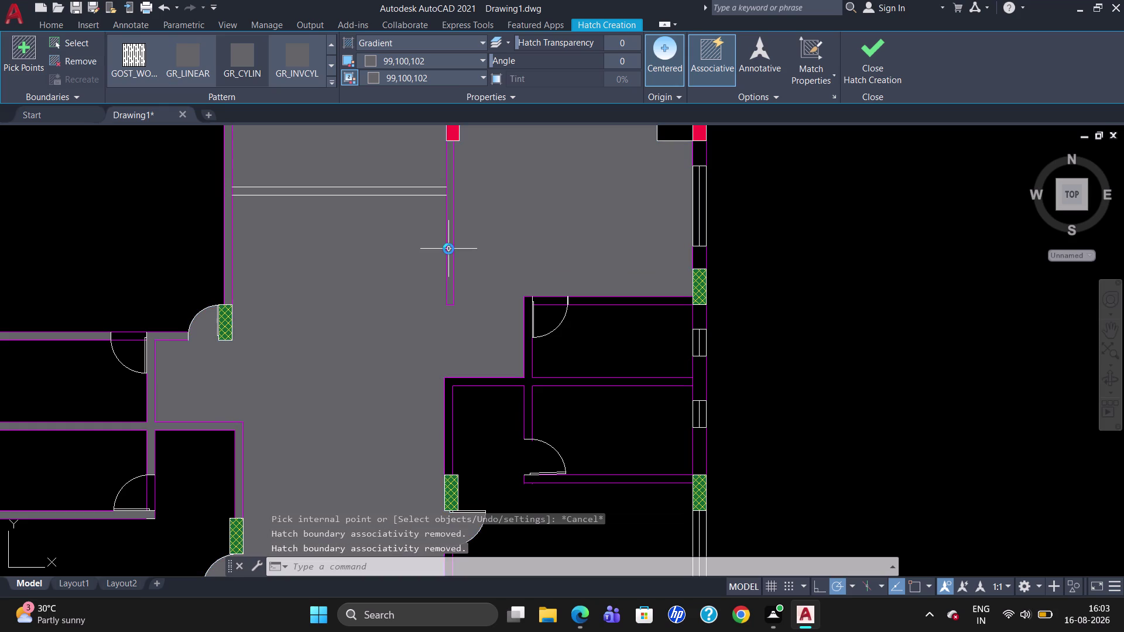
key(Escape)
key(Escape)
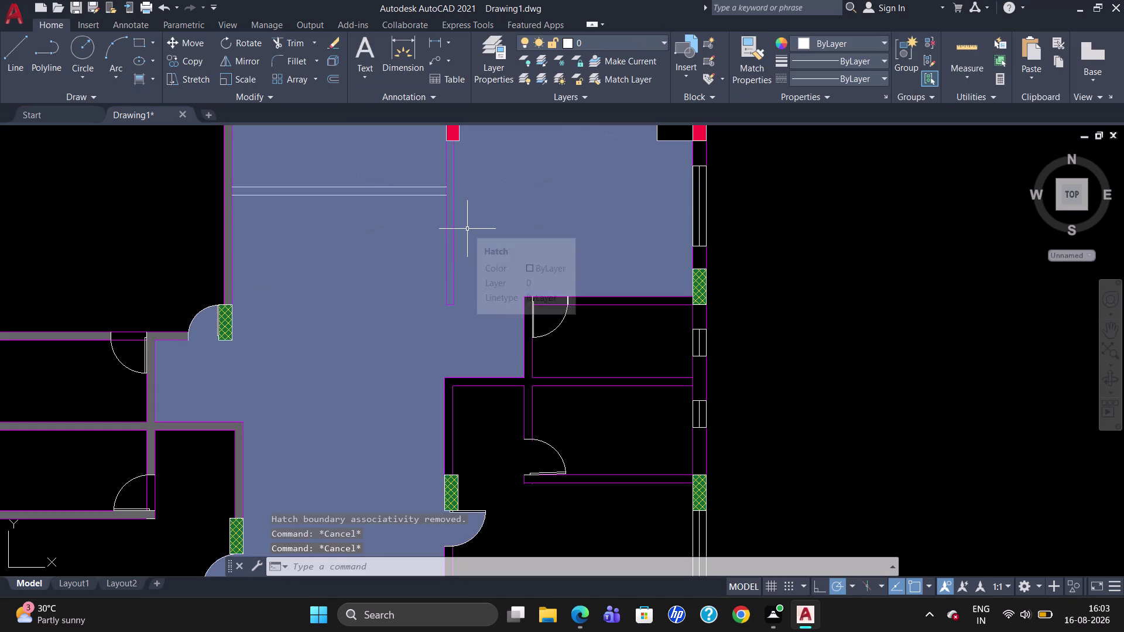
key(Delete)
click(499, 207)
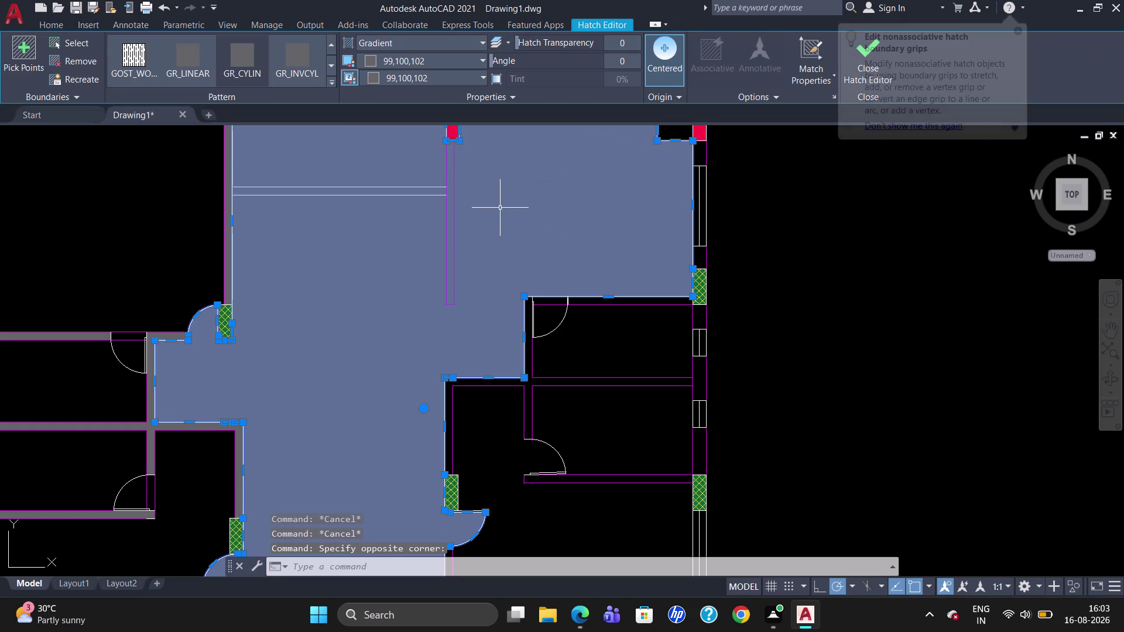
key(Delete)
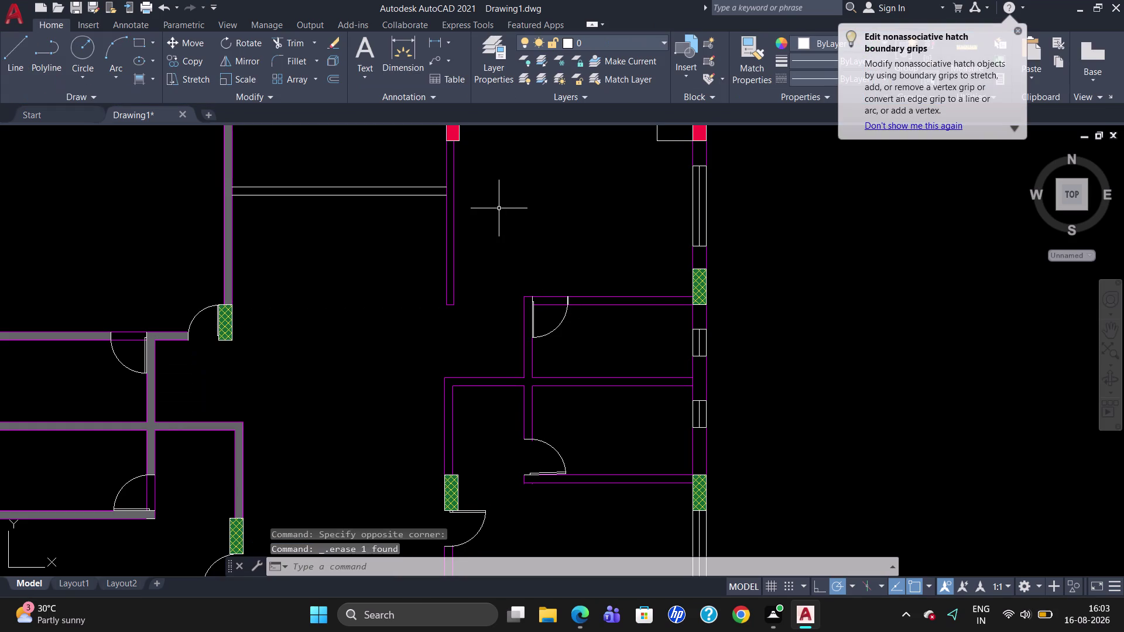
Zoom in and delete the stray short line beside the wall end.
scroll(up, 3)
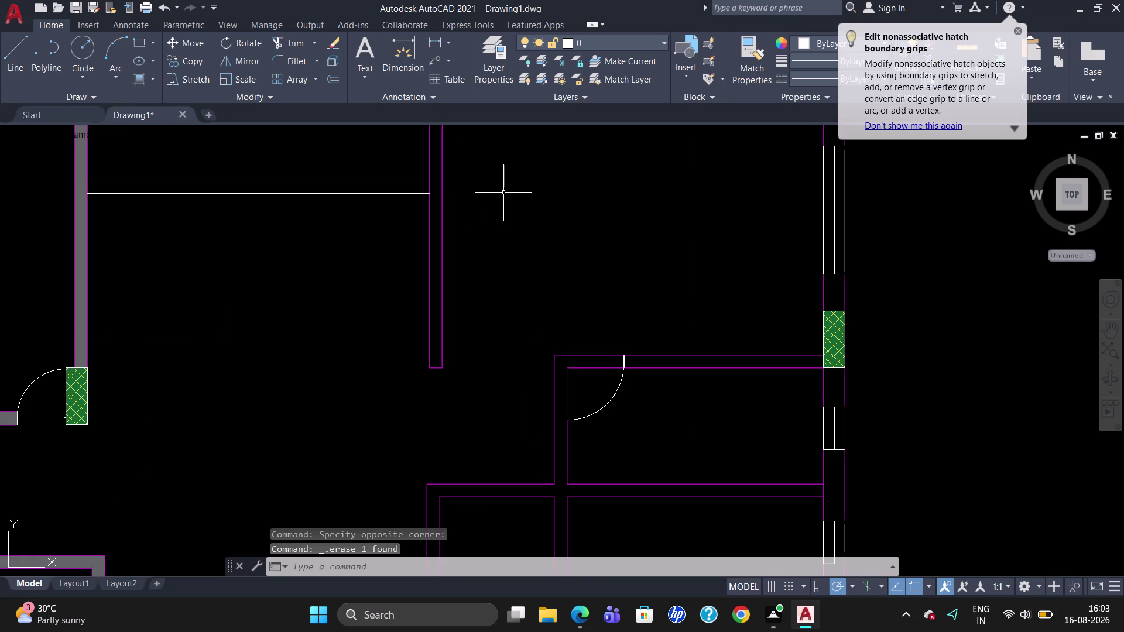
scroll(up, 3)
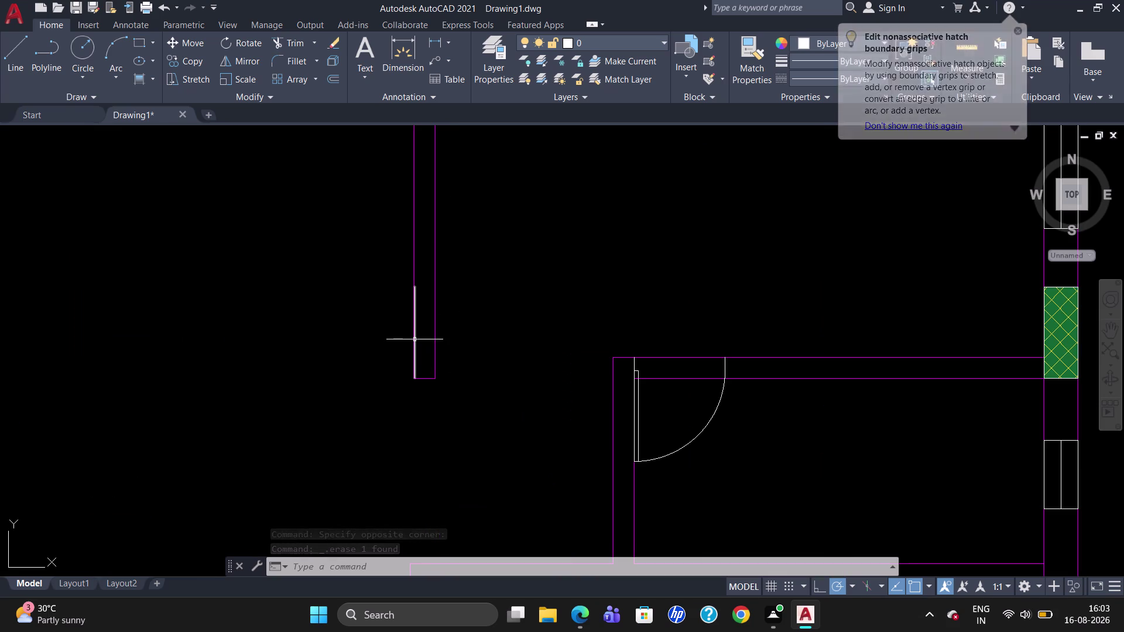
click(415, 339)
key(Delete)
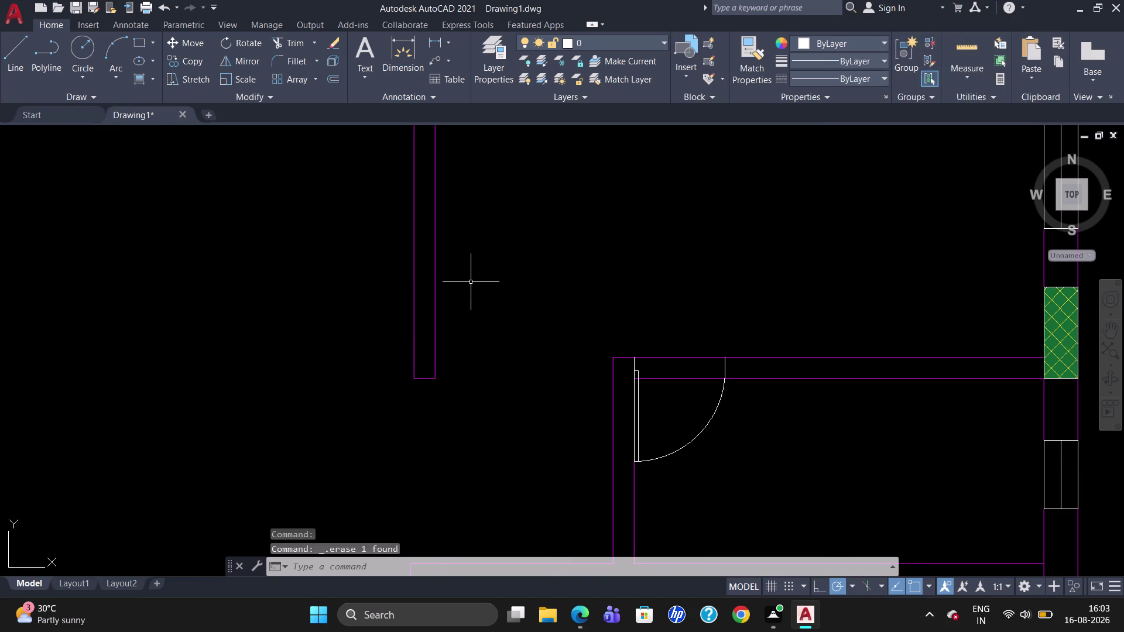
scroll(down, 3)
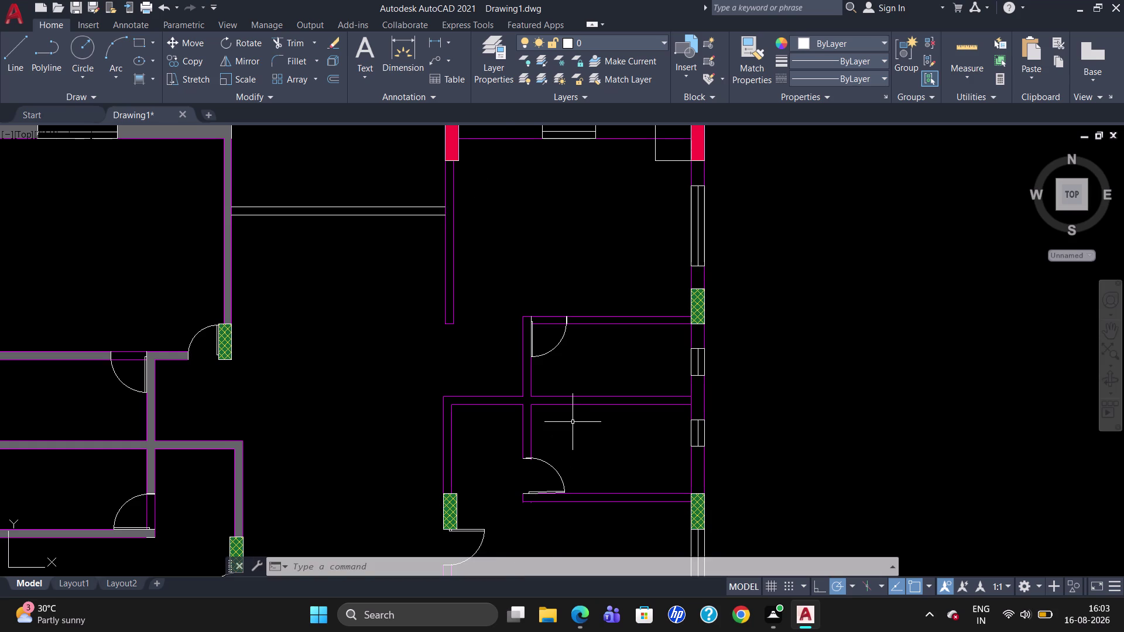
Trim the stray wall line piece in the right-hand rooms using TR.
text(TR)
key(Return)
key(Return)
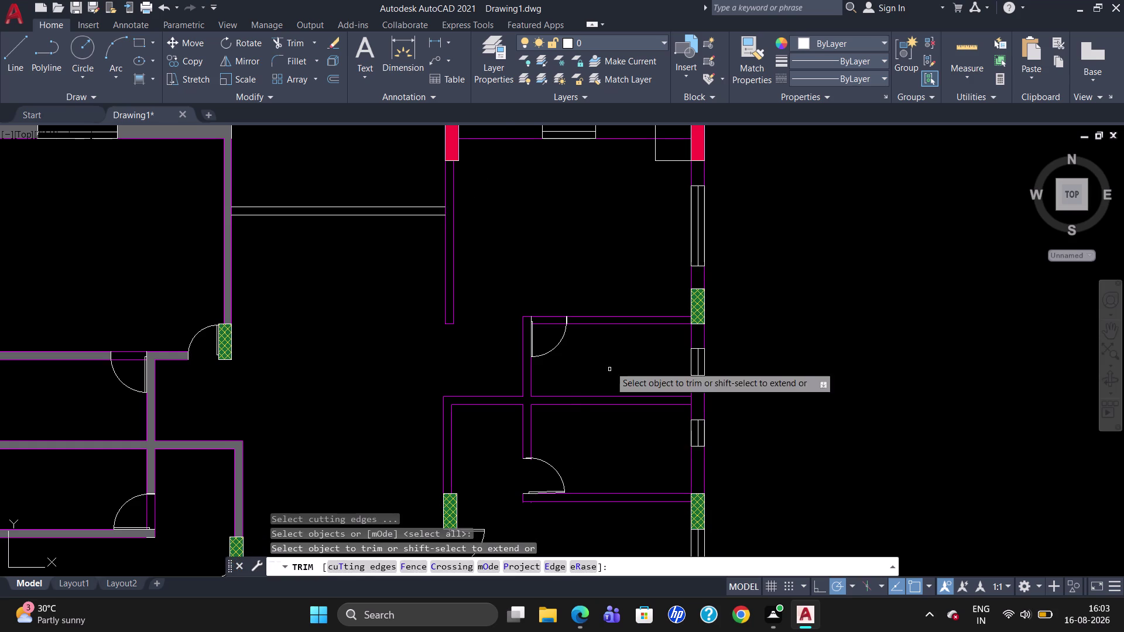
click(690, 403)
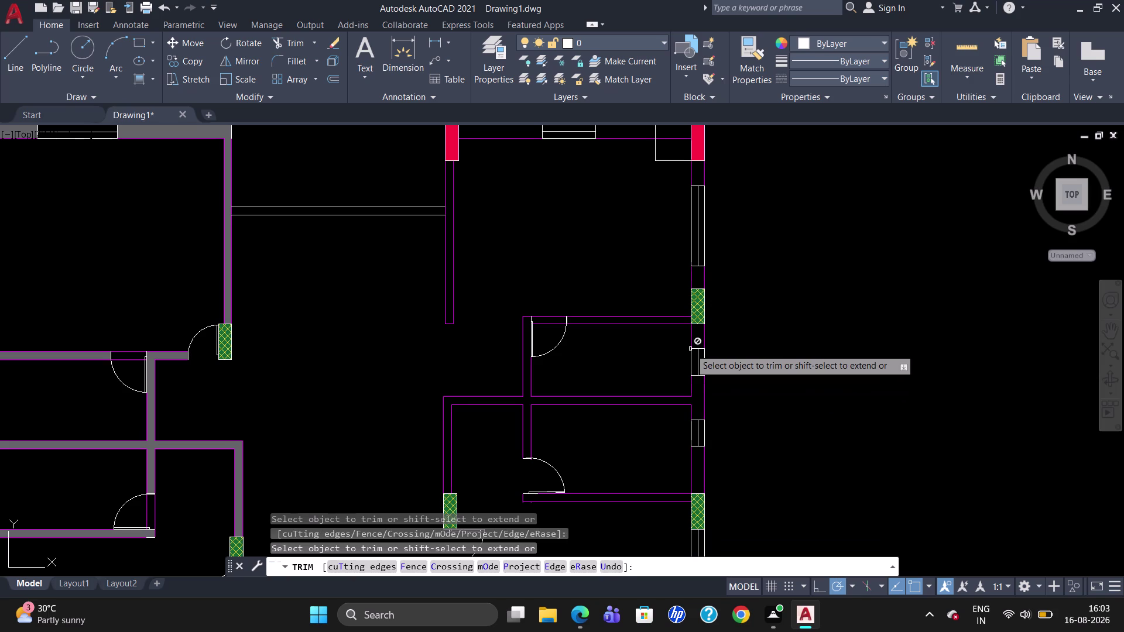
key(Escape)
Start a hatch and pick inside the T-shaped interior wall.
key(h)
key(Return)
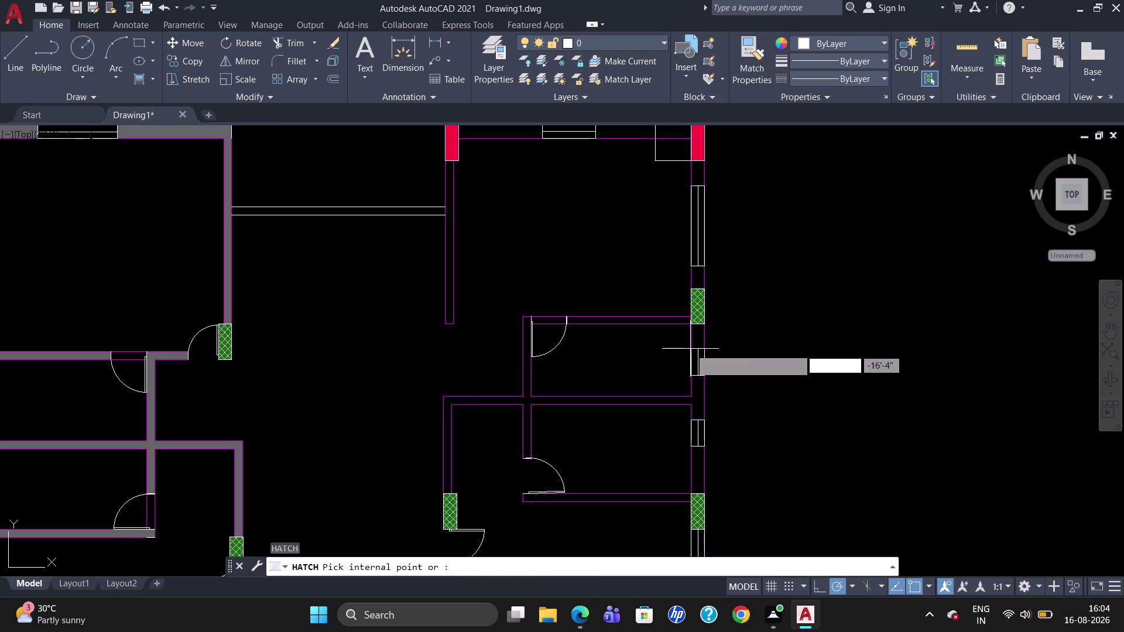
click(700, 395)
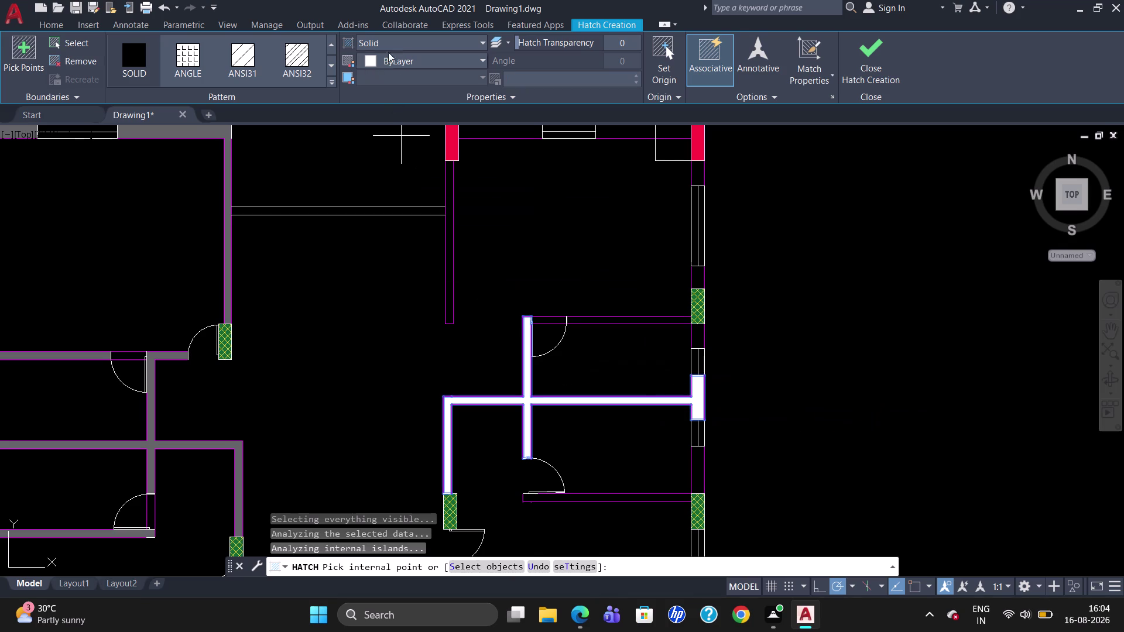
Switch the hatch to Gradient and pick the right room's upper, bottom and outer wall pieces.
click(391, 41)
click(392, 75)
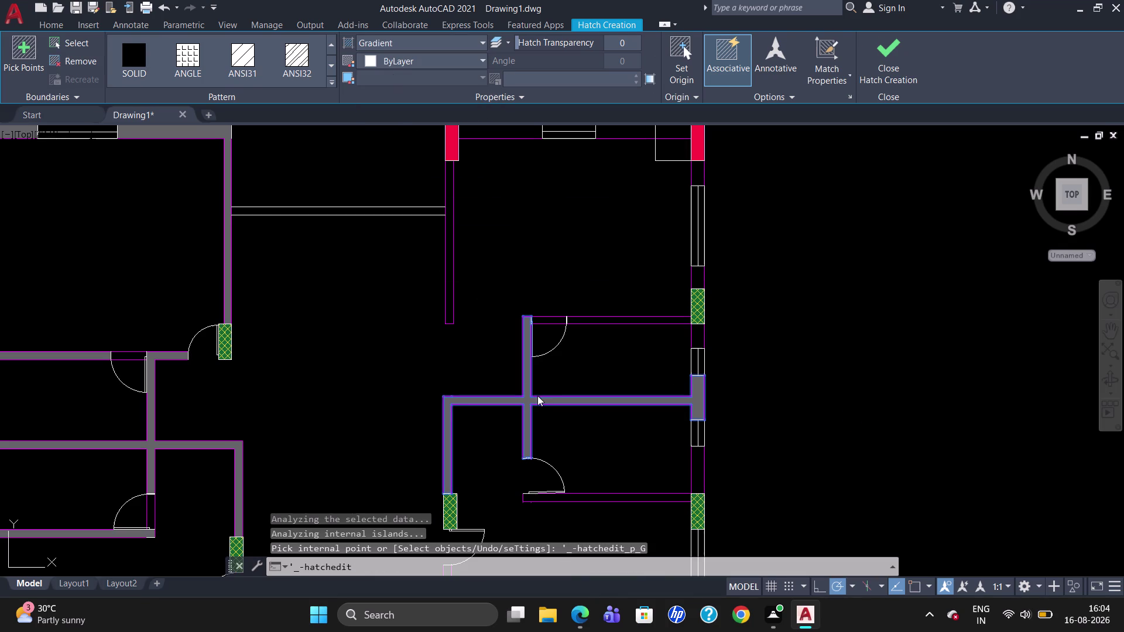
click(614, 320)
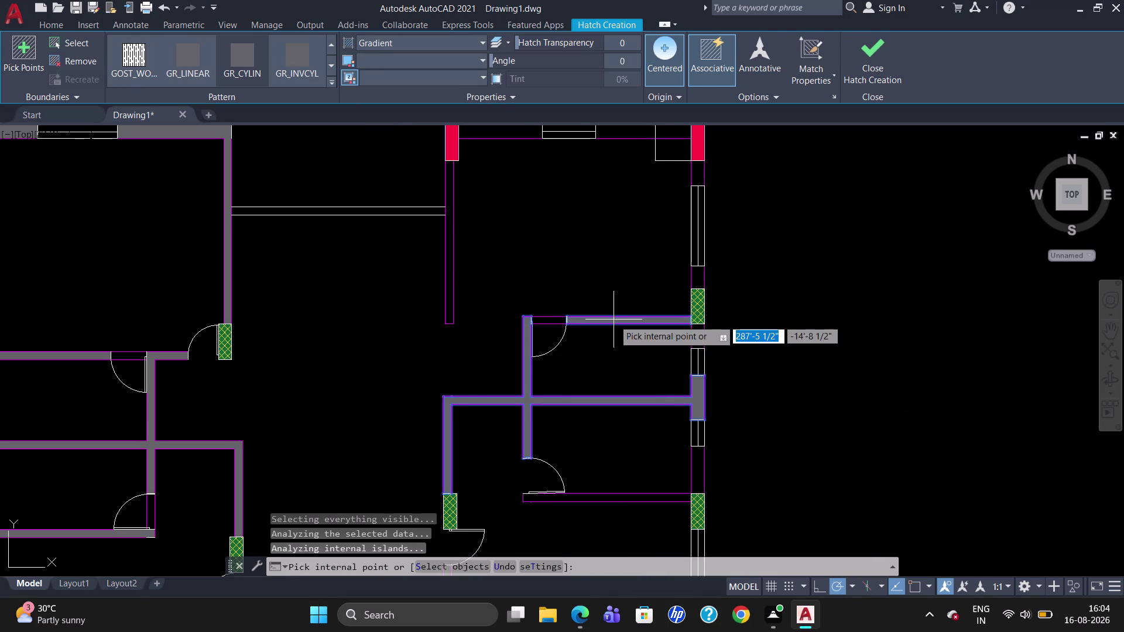
click(699, 283)
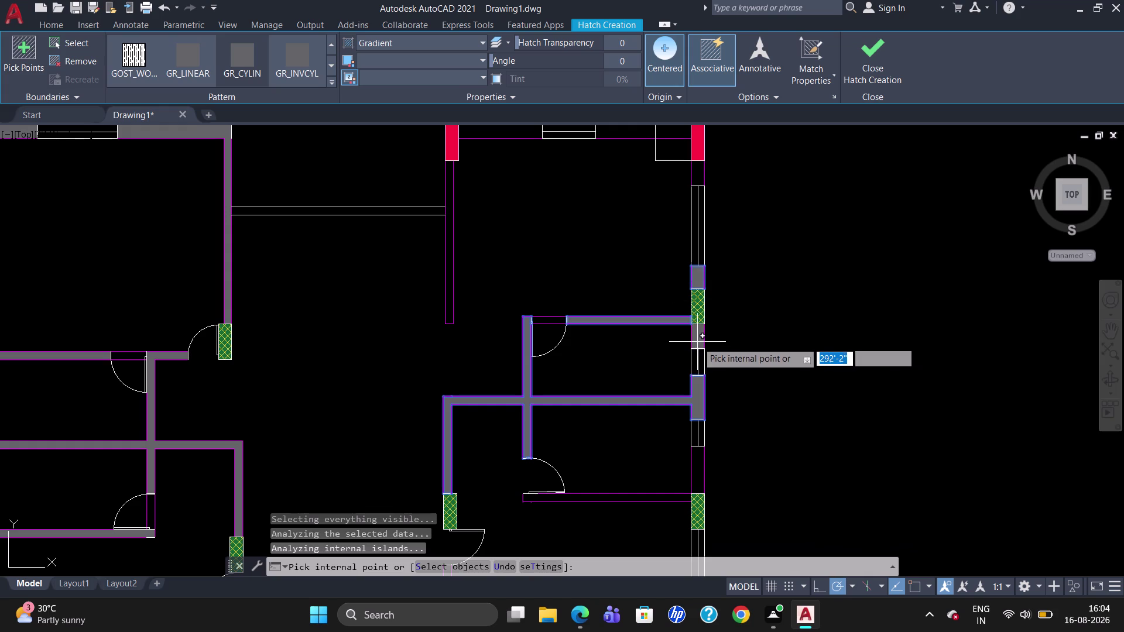
click(698, 341)
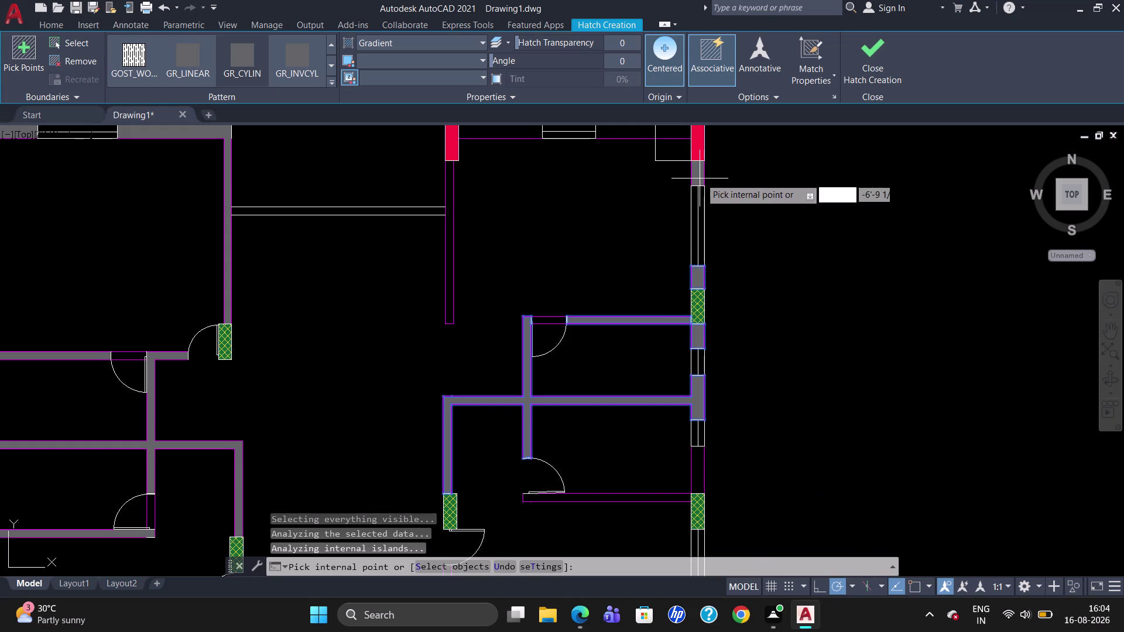
click(701, 175)
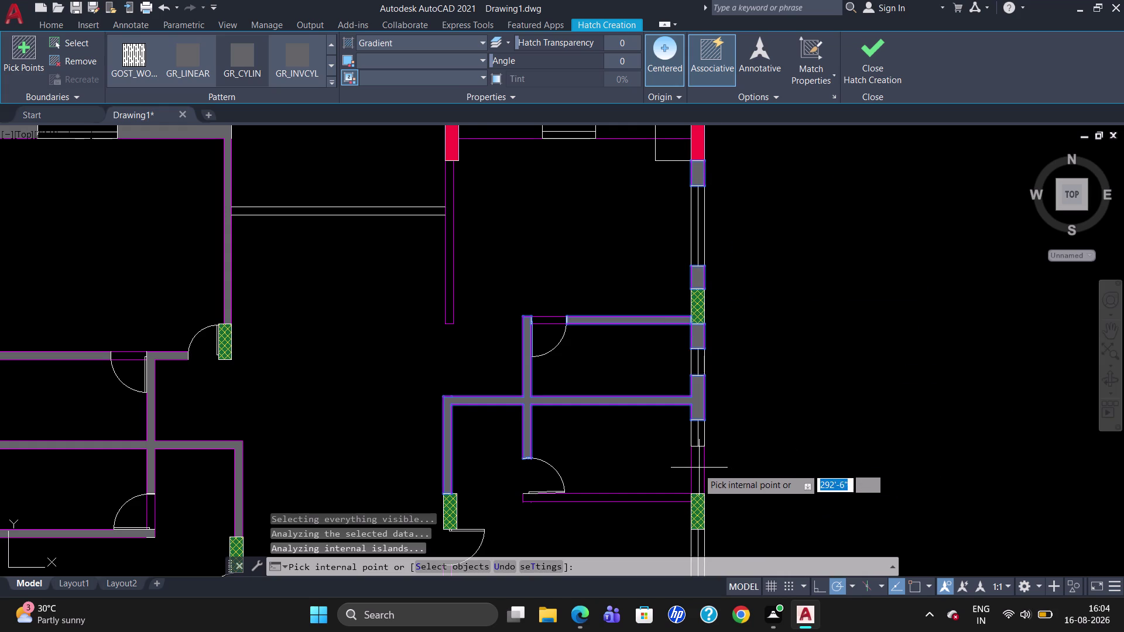
click(696, 469)
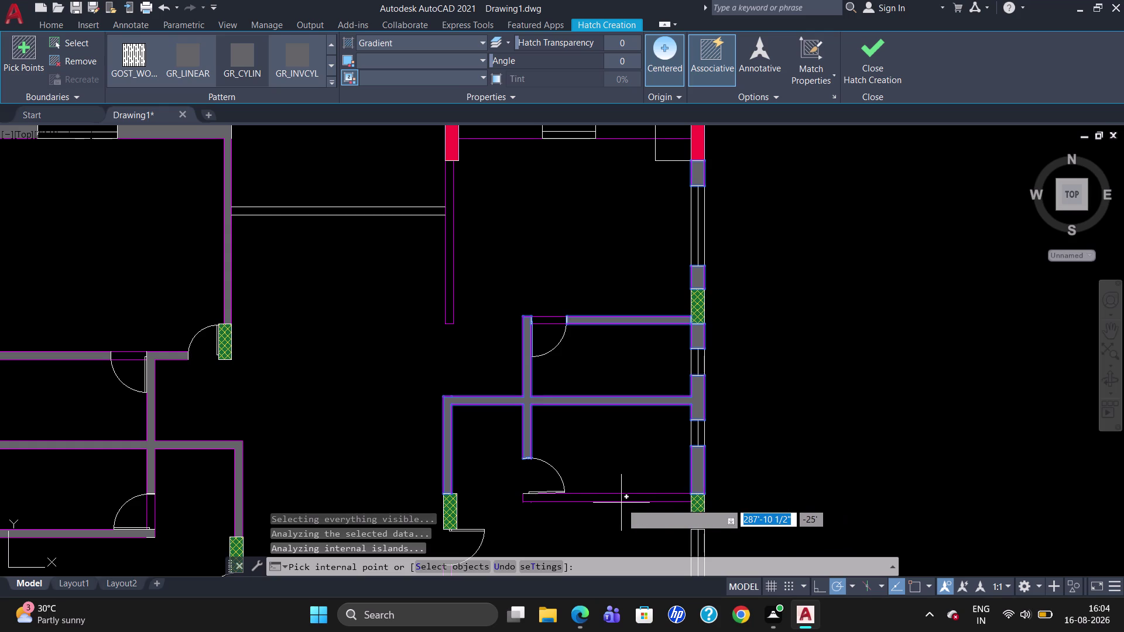
click(622, 500)
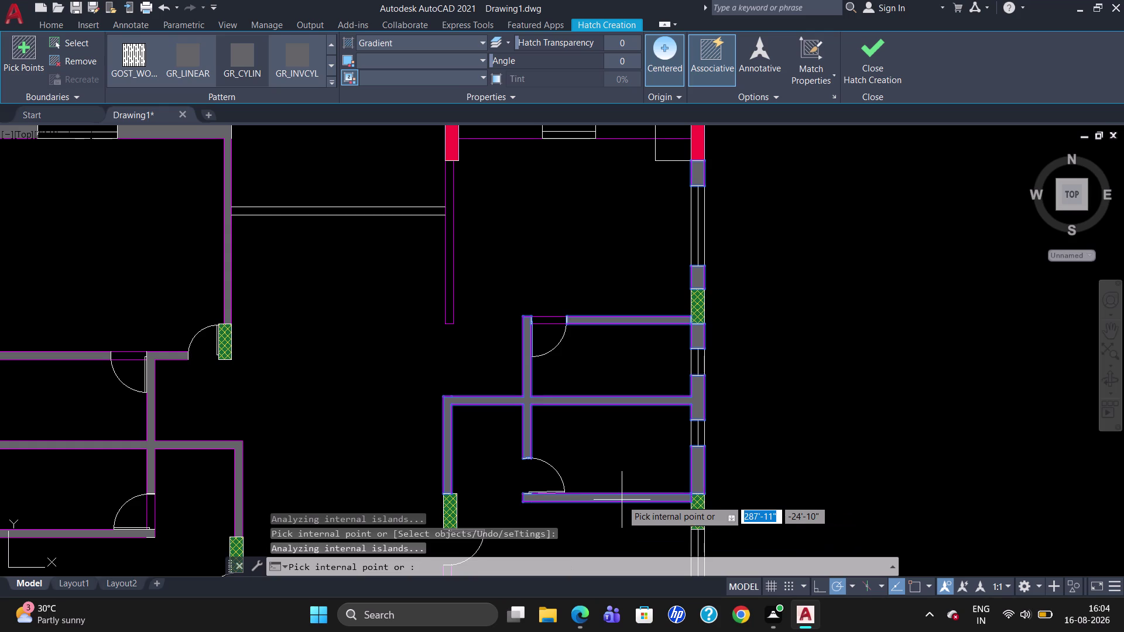
key(Escape)
scroll(down, 3)
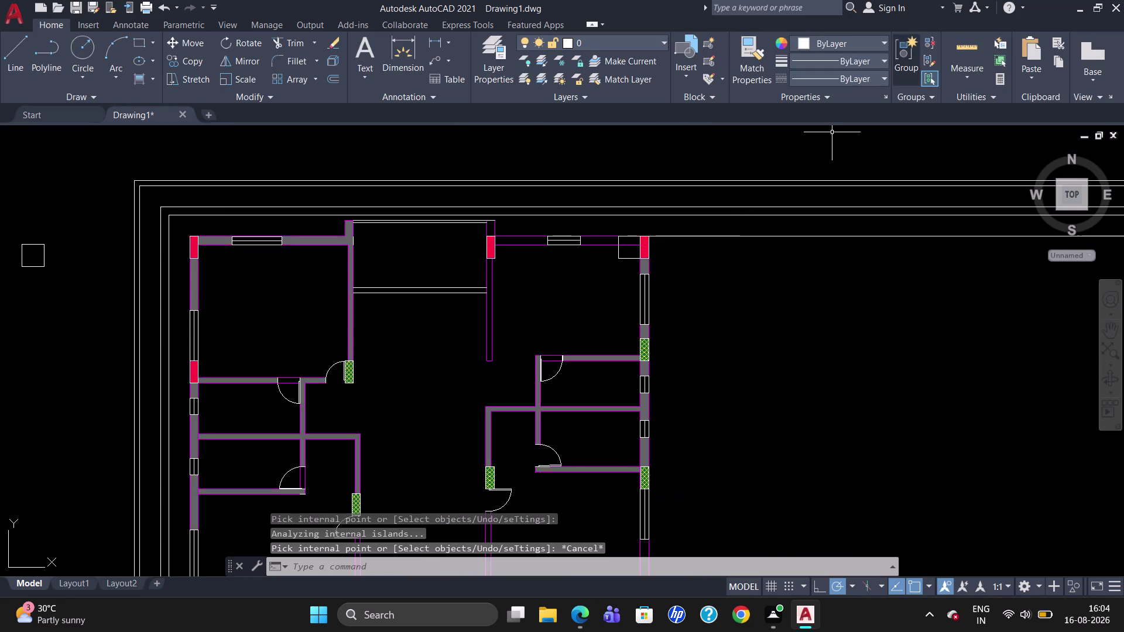
scroll(down, 3)
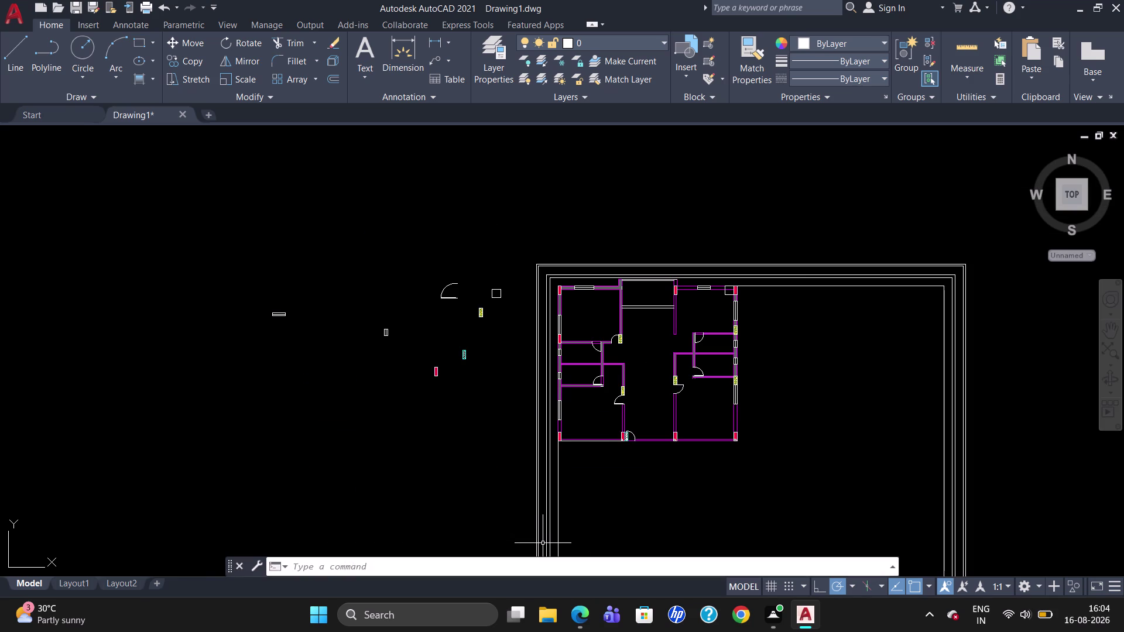
scroll(up, 3)
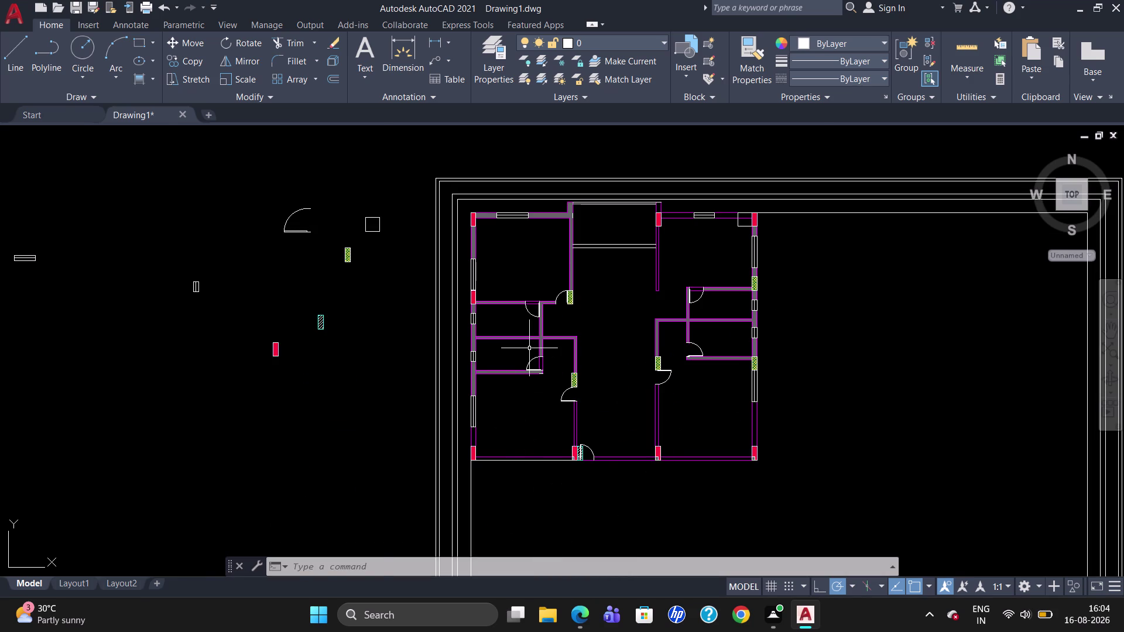
scroll(up, 3)
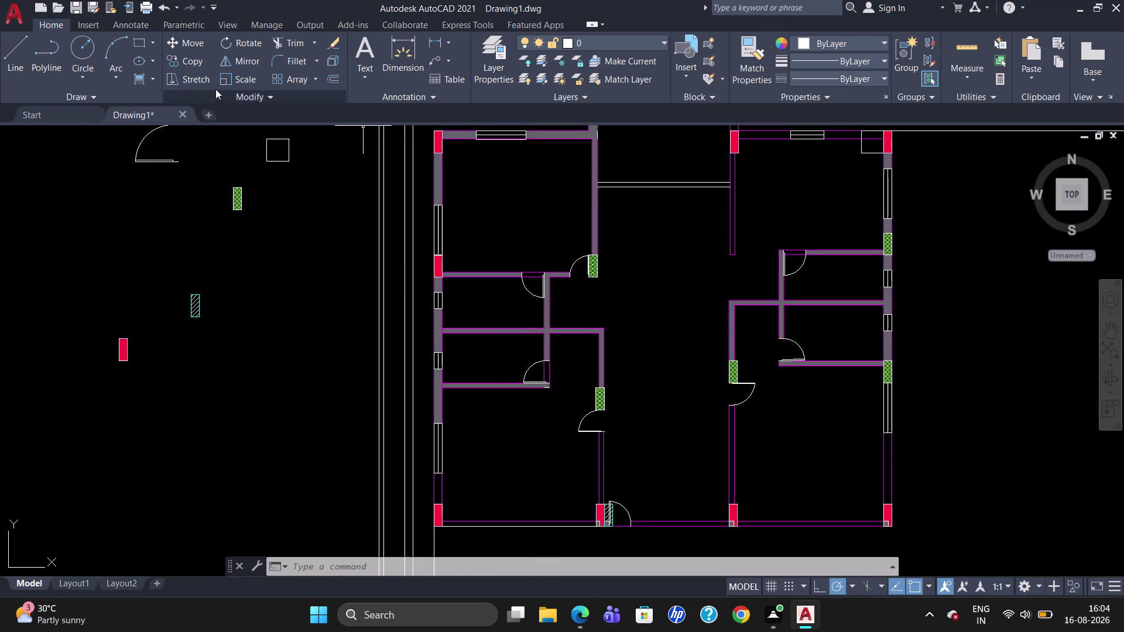
key(h)
key(Return)
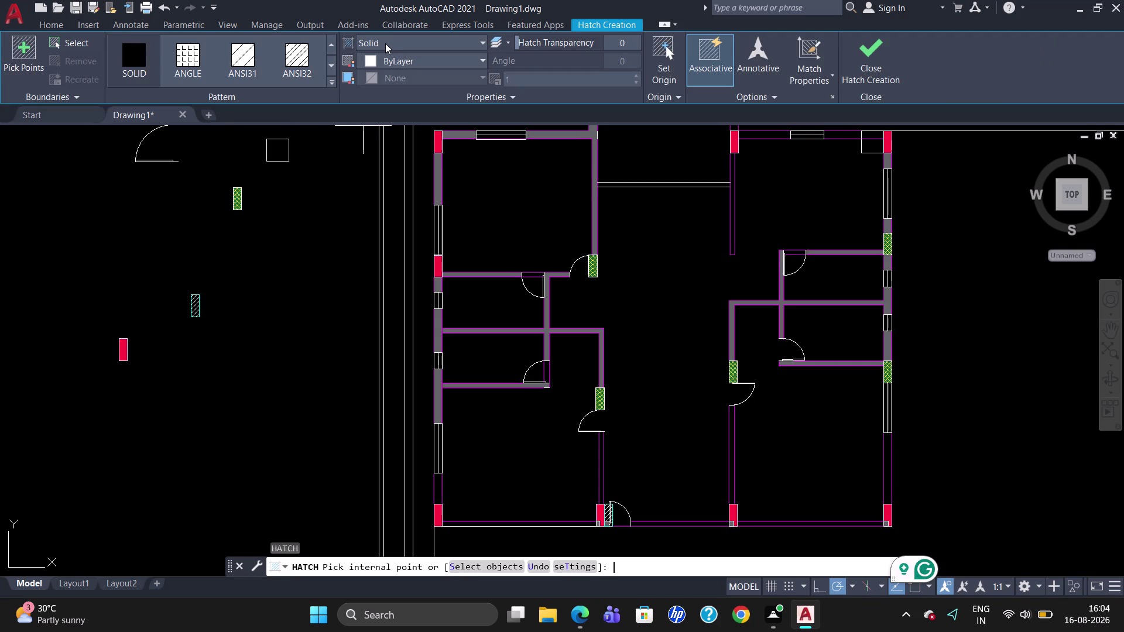
click(385, 43)
click(403, 46)
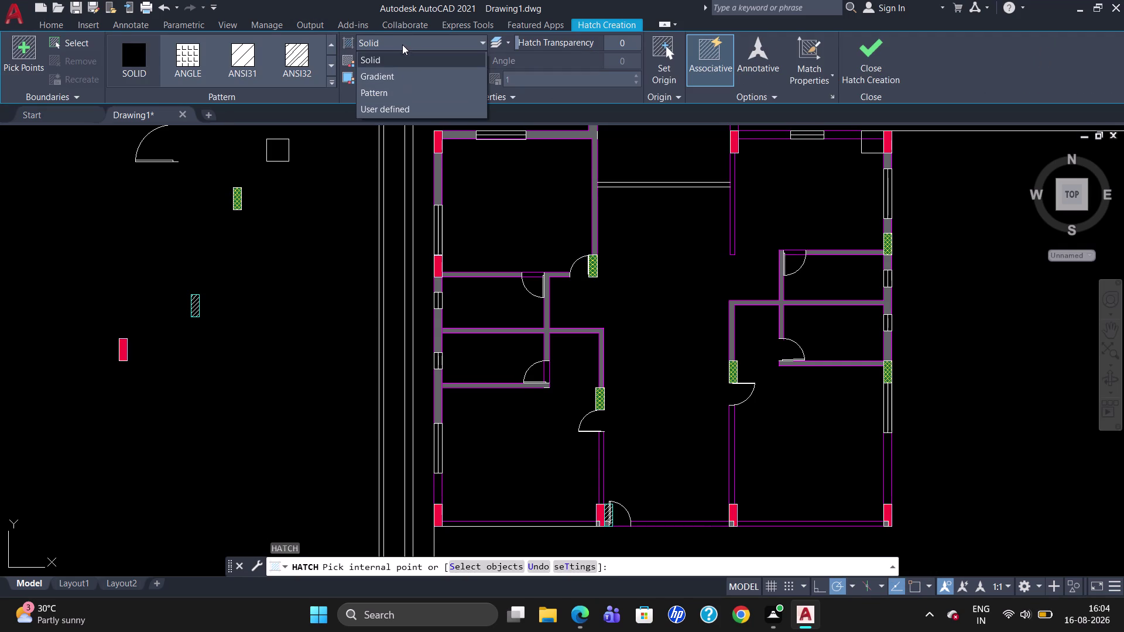
click(400, 72)
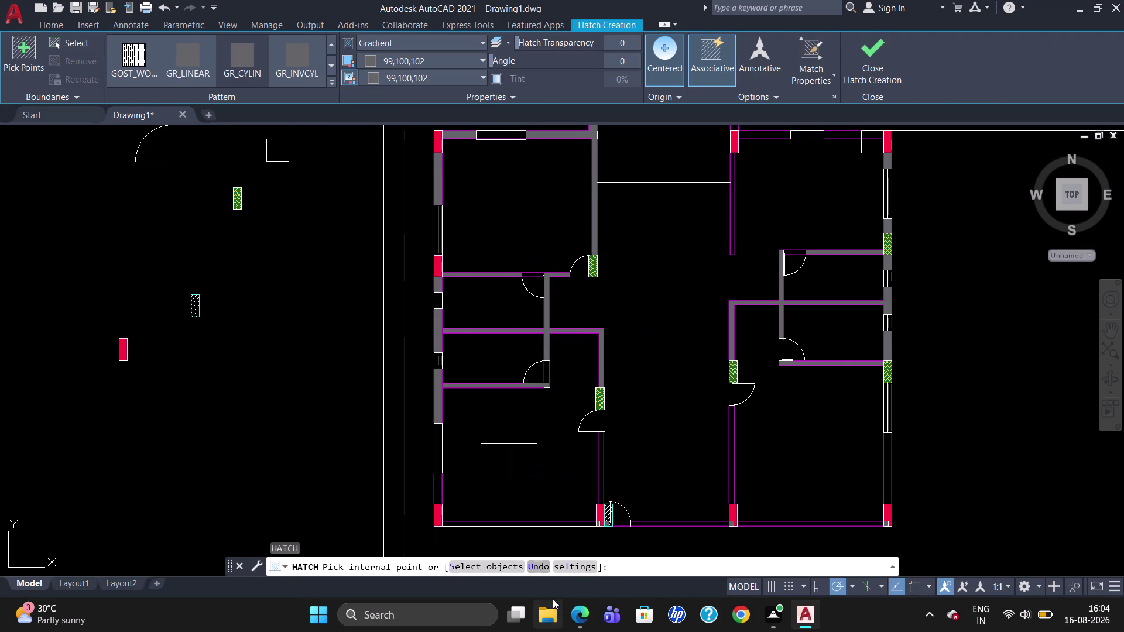
click(528, 522)
key(Escape)
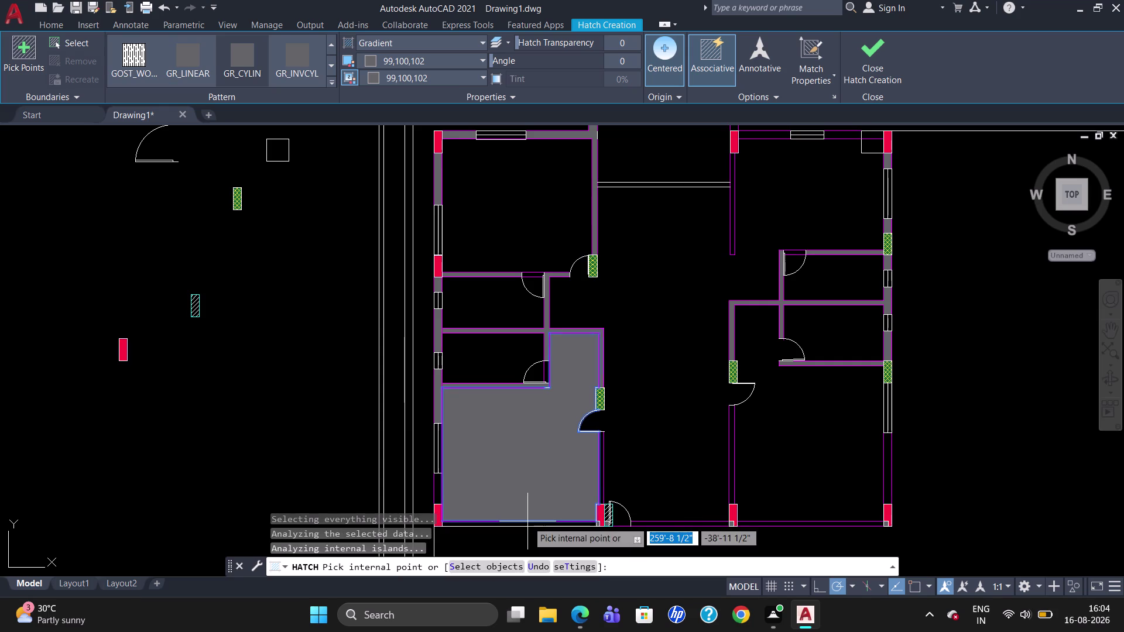
click(511, 464)
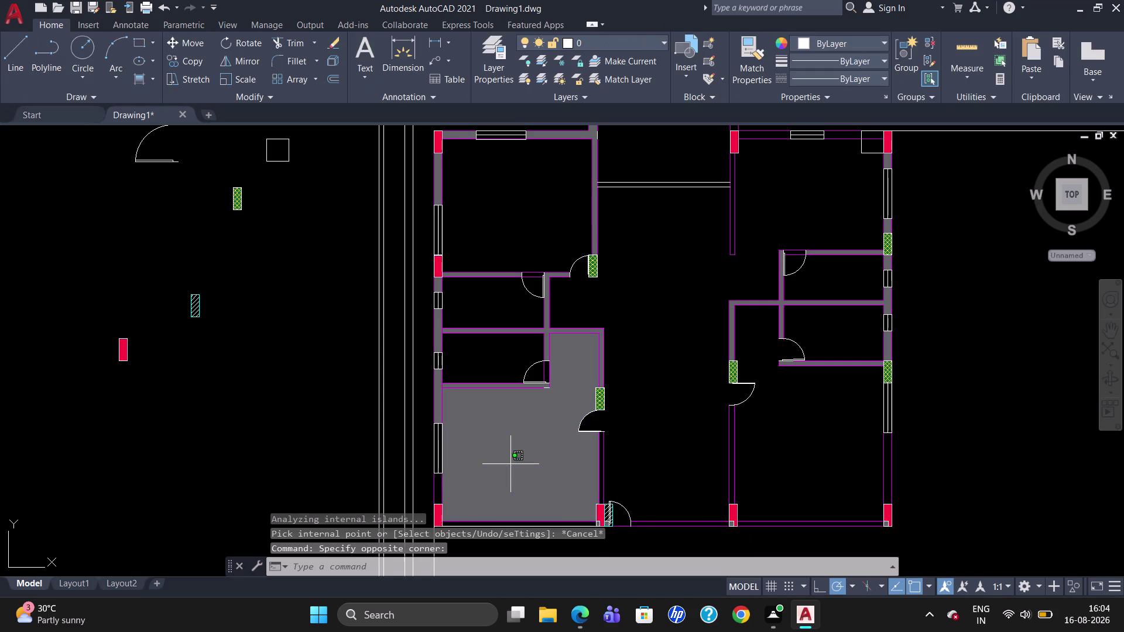
key(Delete)
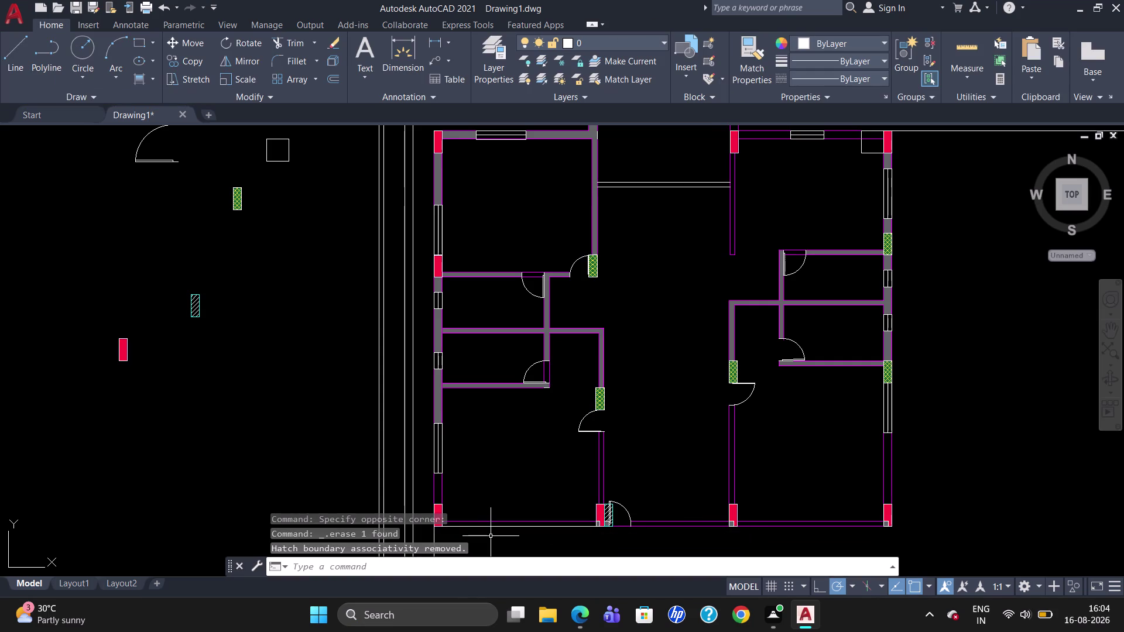
scroll(up, 3)
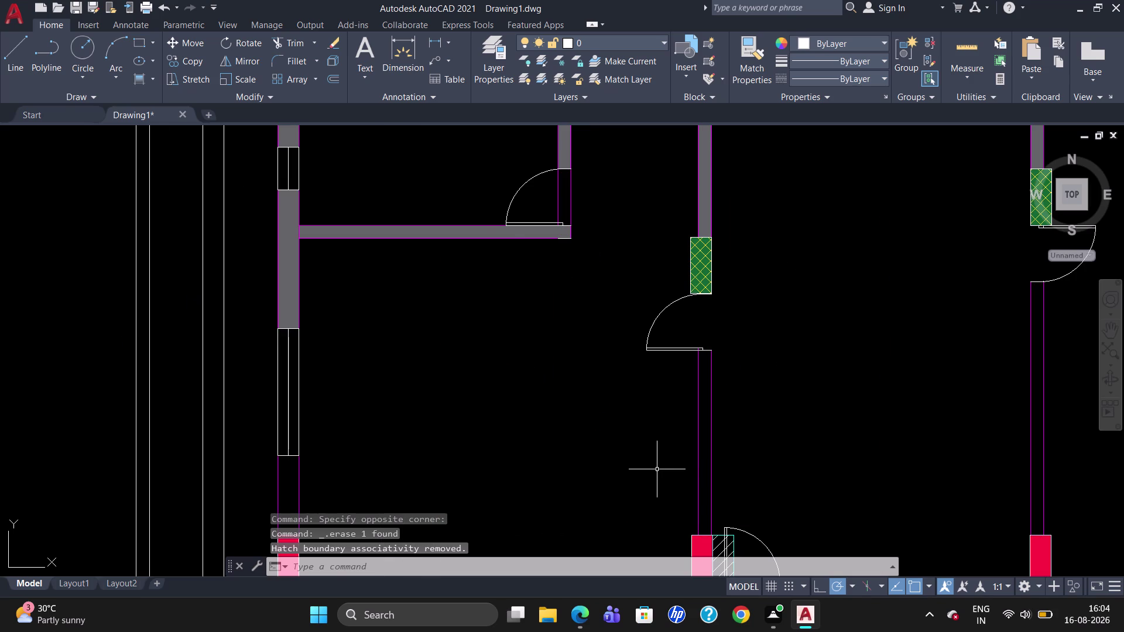
click(149, 79)
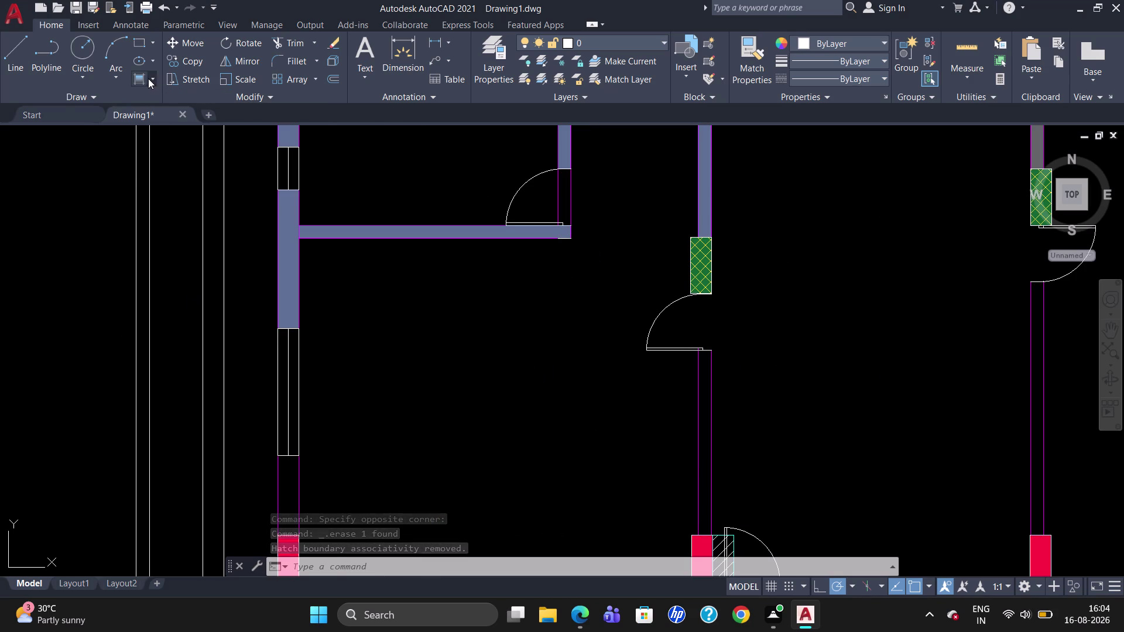
click(158, 128)
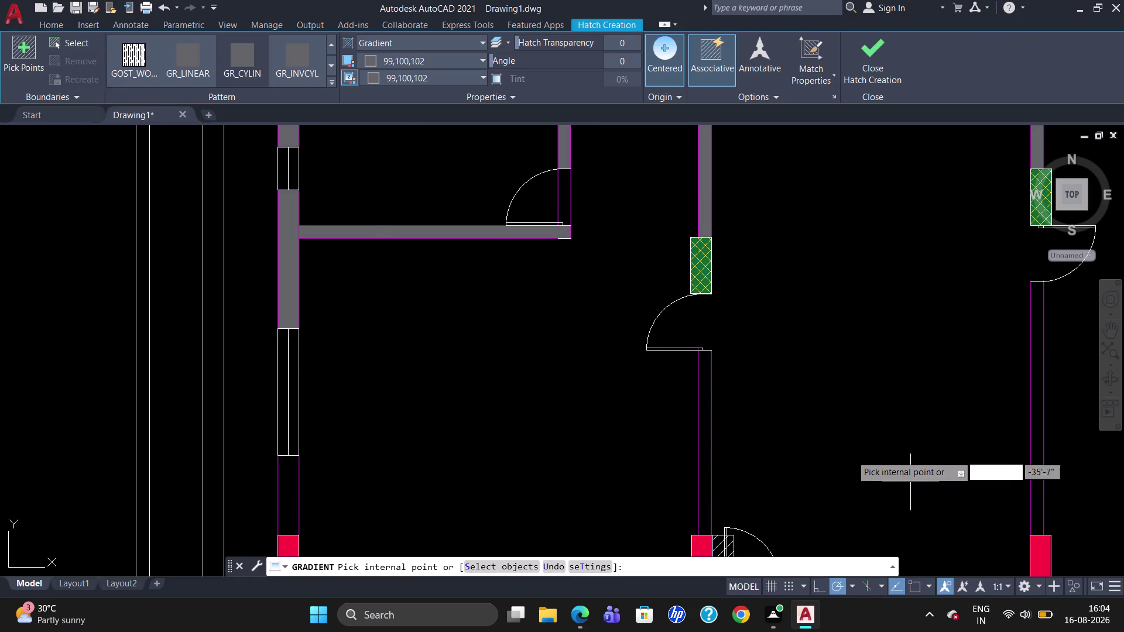
click(706, 417)
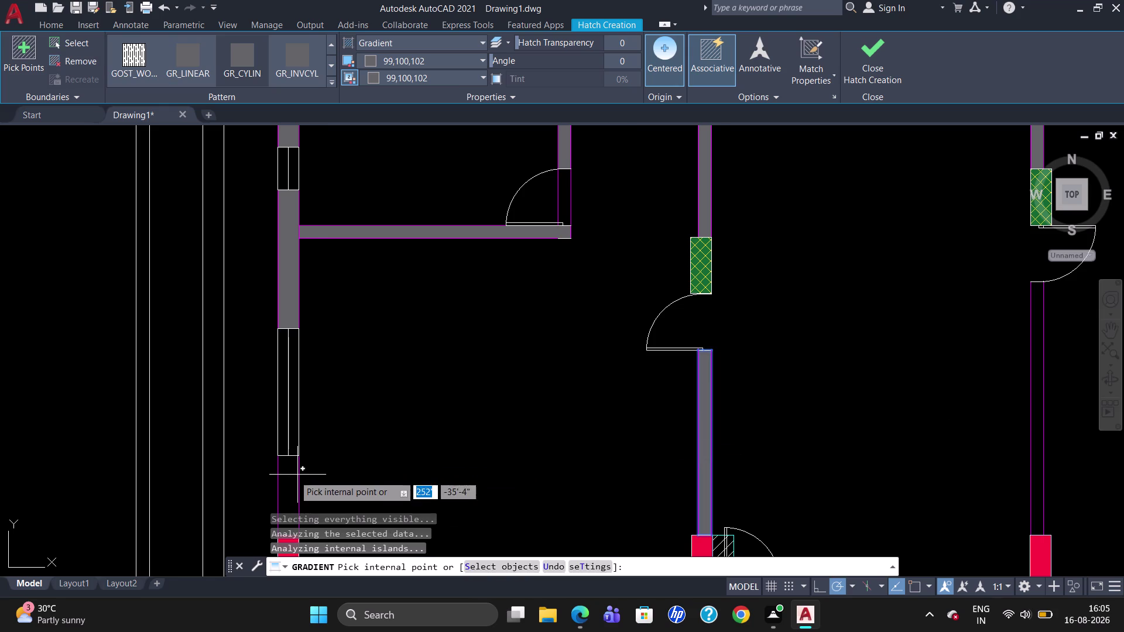
click(290, 479)
scroll(down, 3)
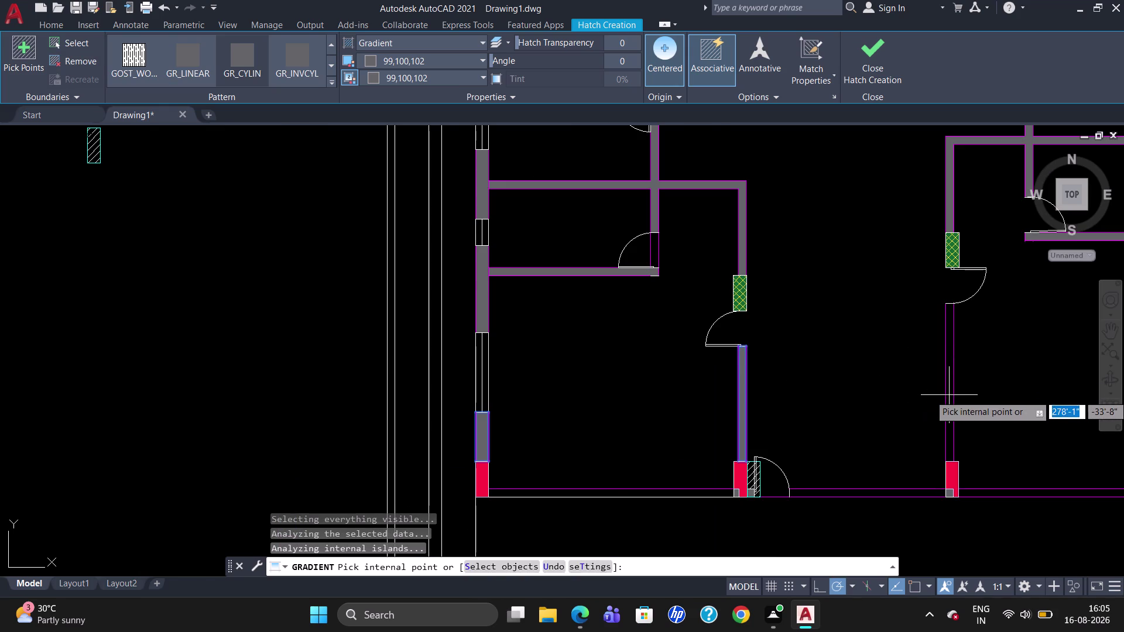
click(949, 394)
click(858, 492)
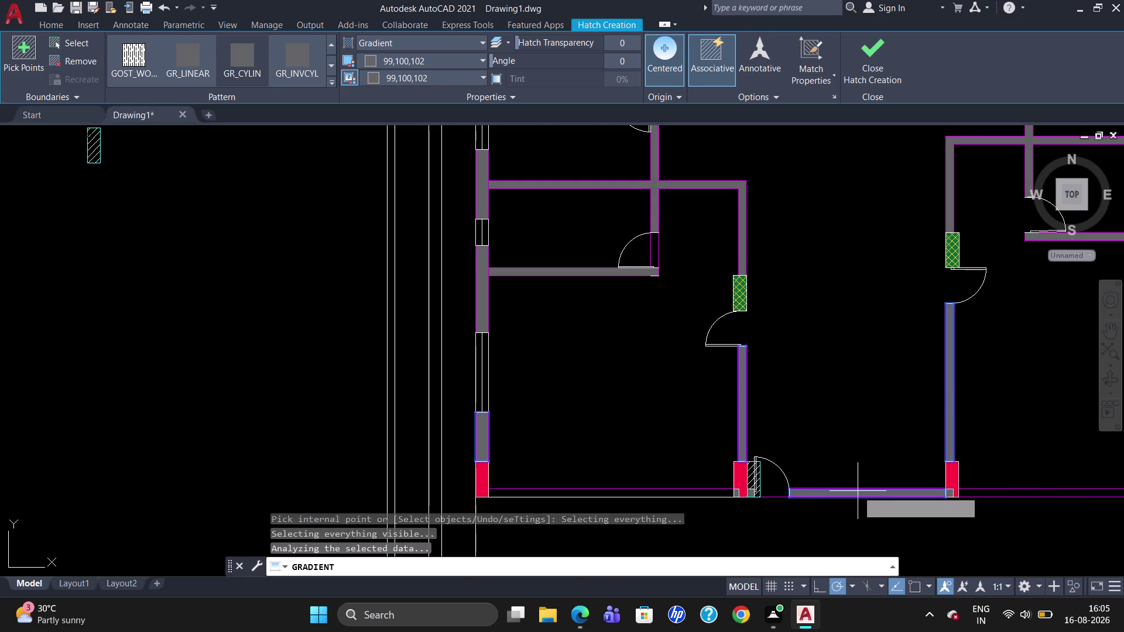
click(645, 494)
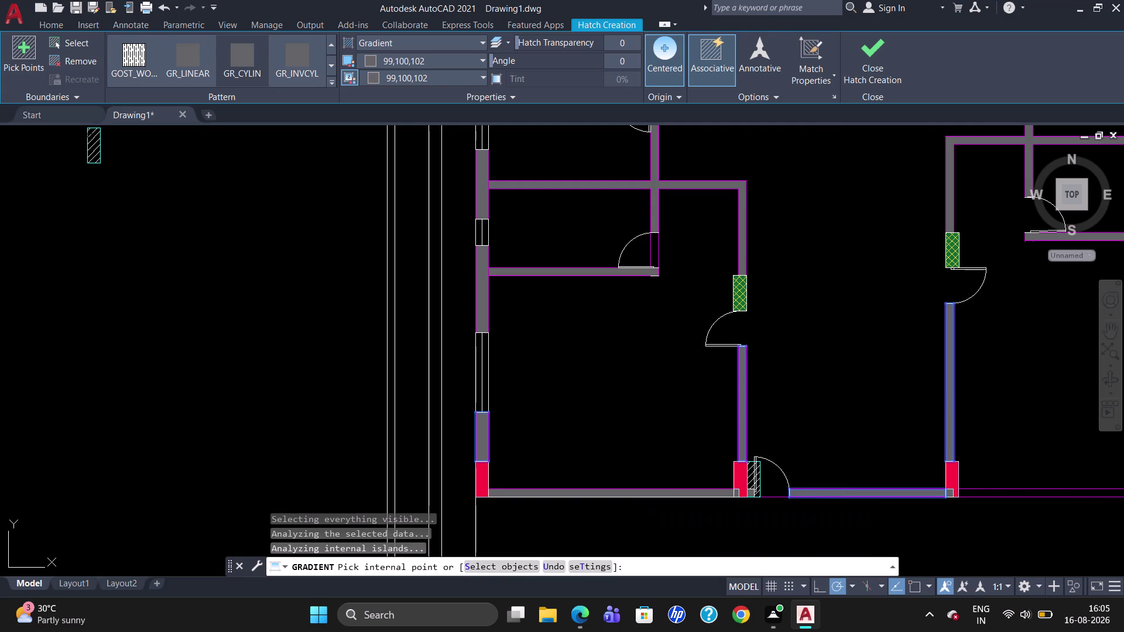
click(1027, 493)
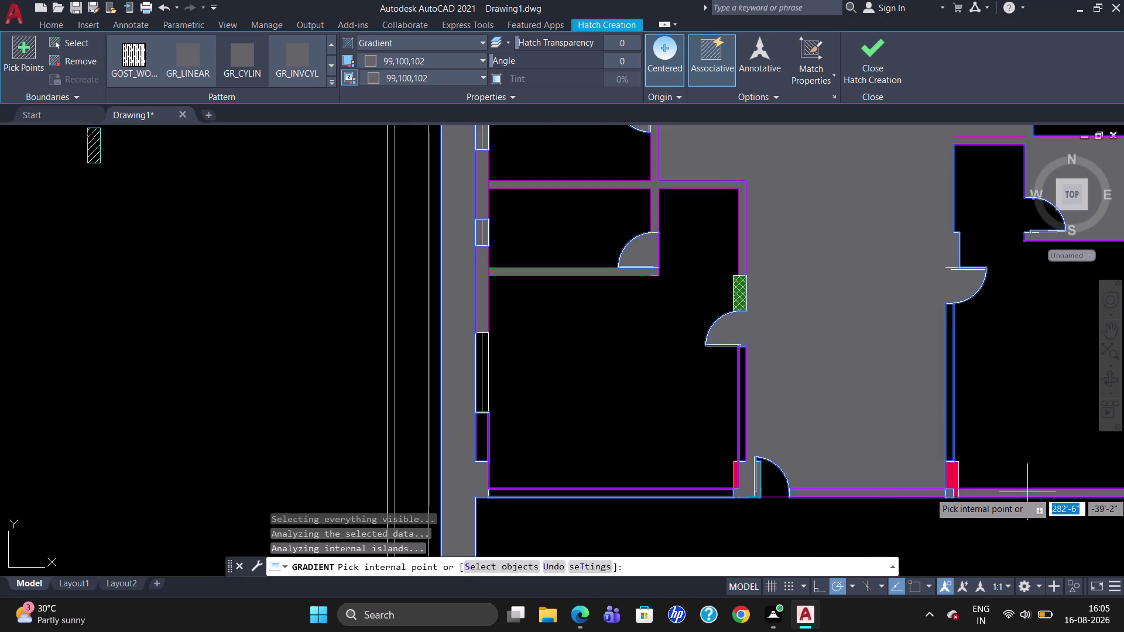
key(Escape)
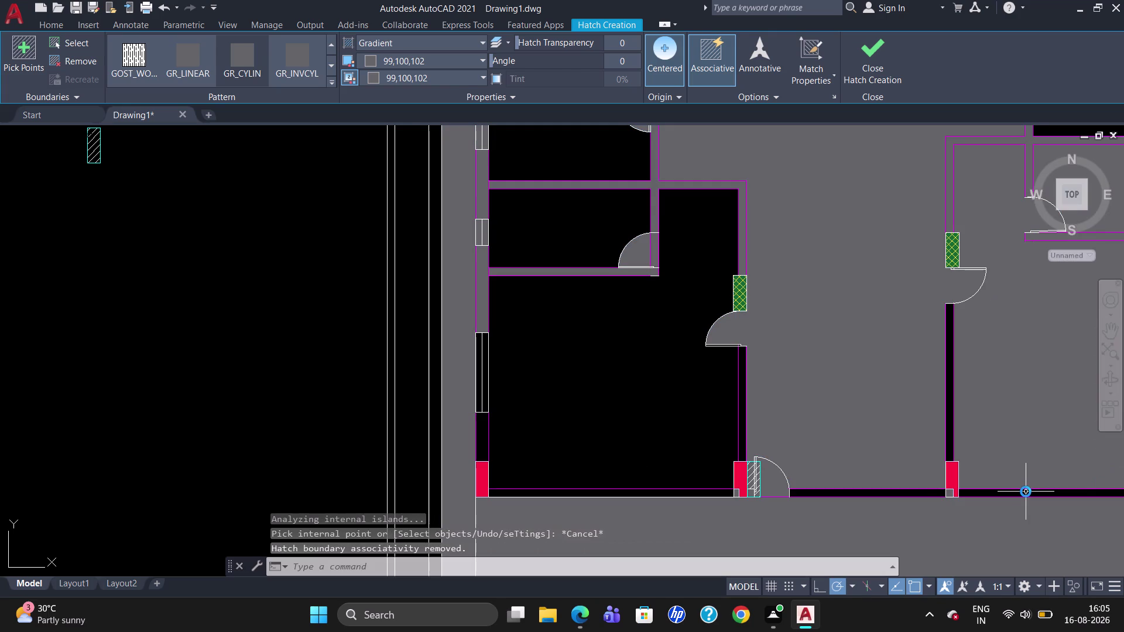
key(Escape)
key(Escape)
key(Delete)
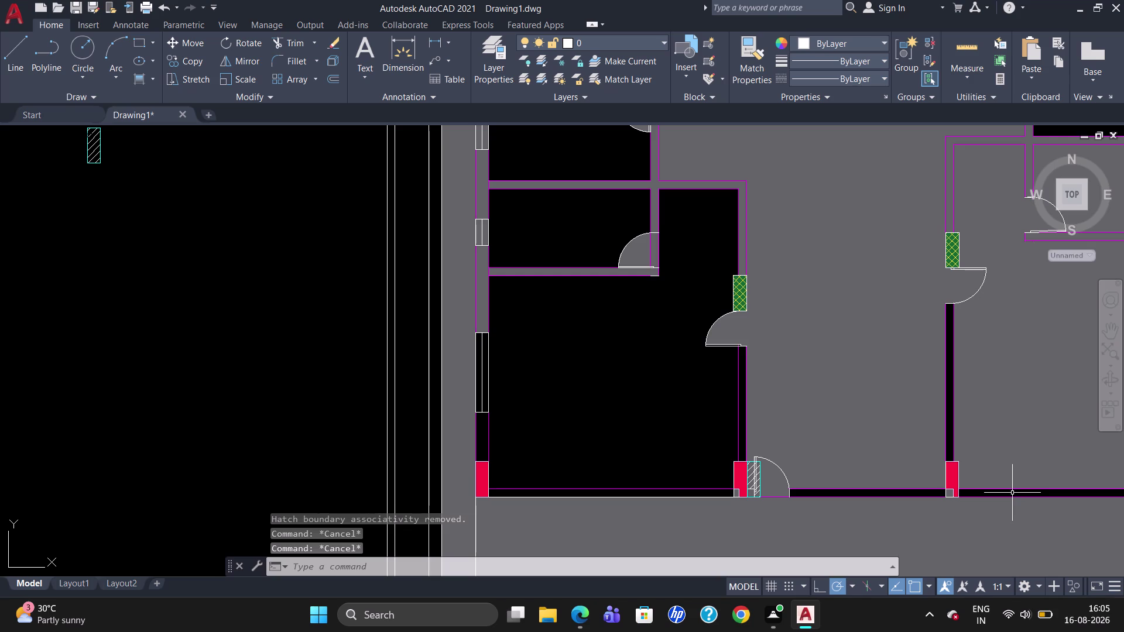
click(1026, 534)
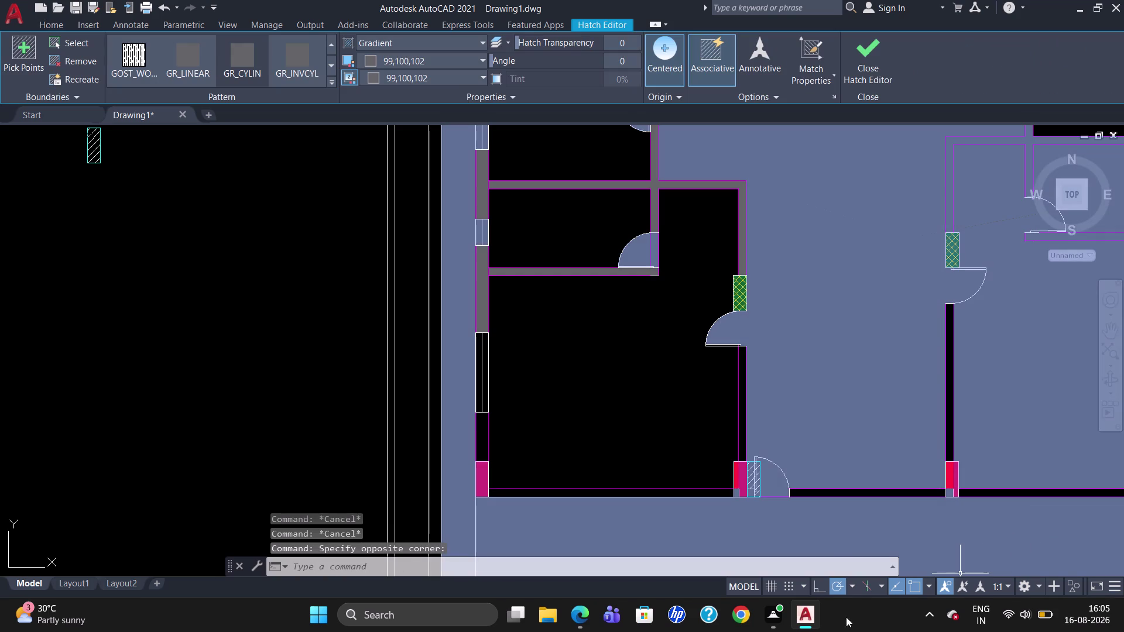
key(Delete)
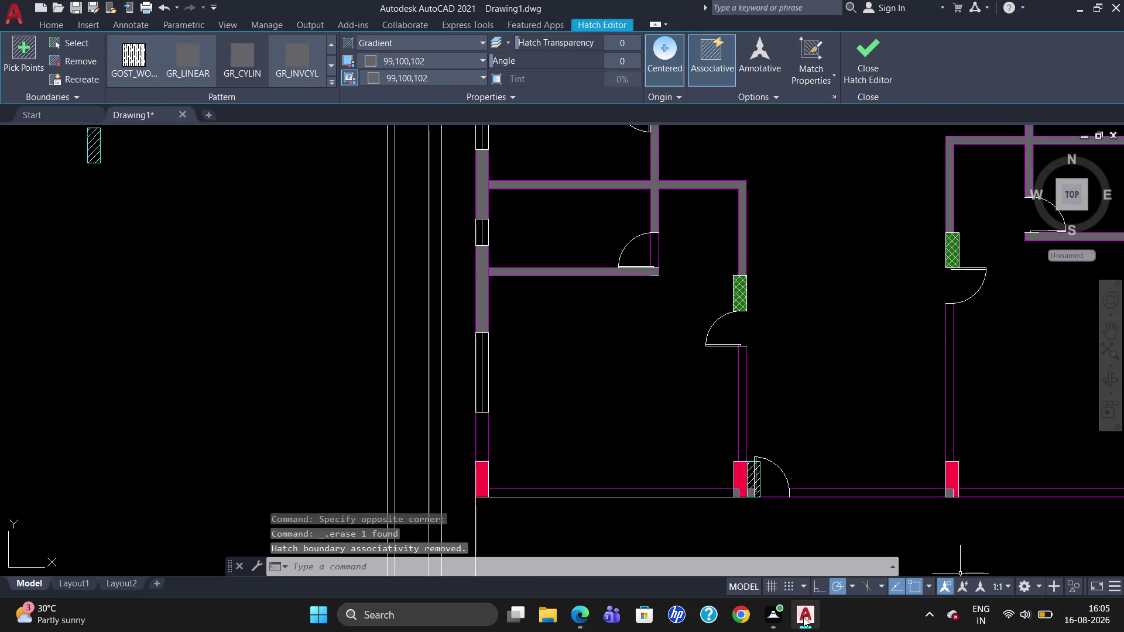
scroll(down, 3)
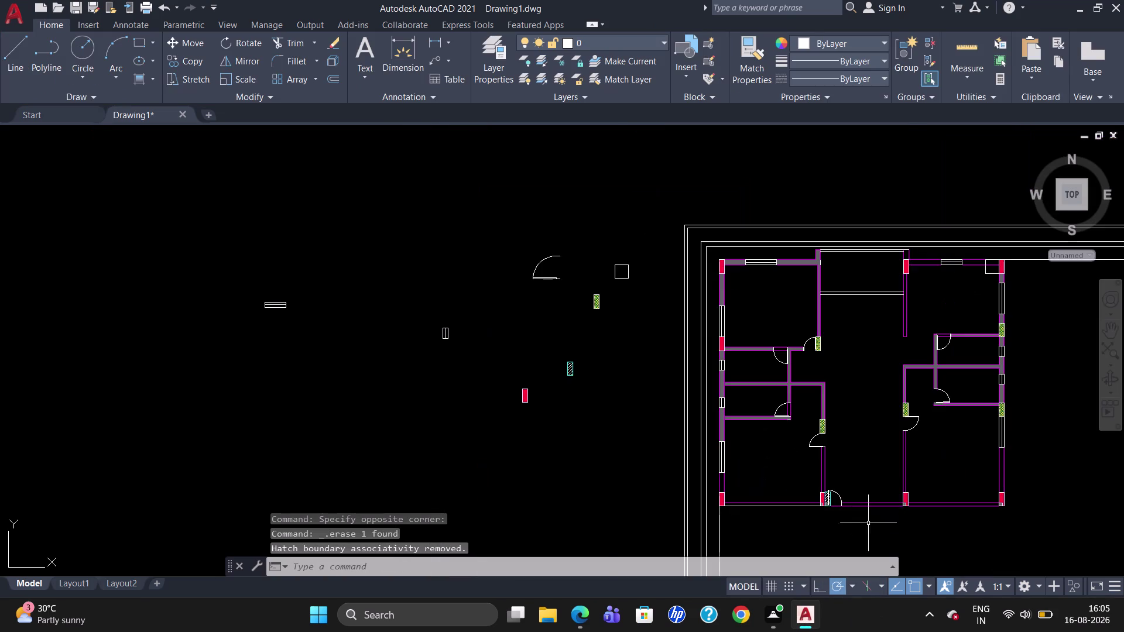
Gradient-hatch the left room's bottom wall and lower right wall.
scroll(up, 3)
scroll(down, 3)
scroll(up, 3)
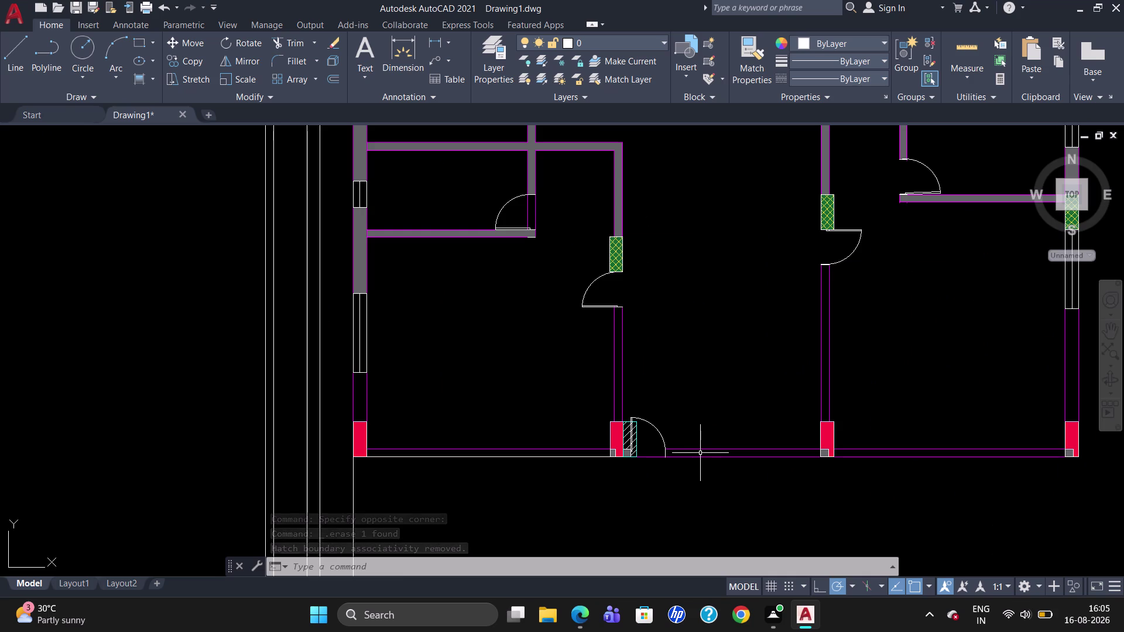
key(h)
key(Return)
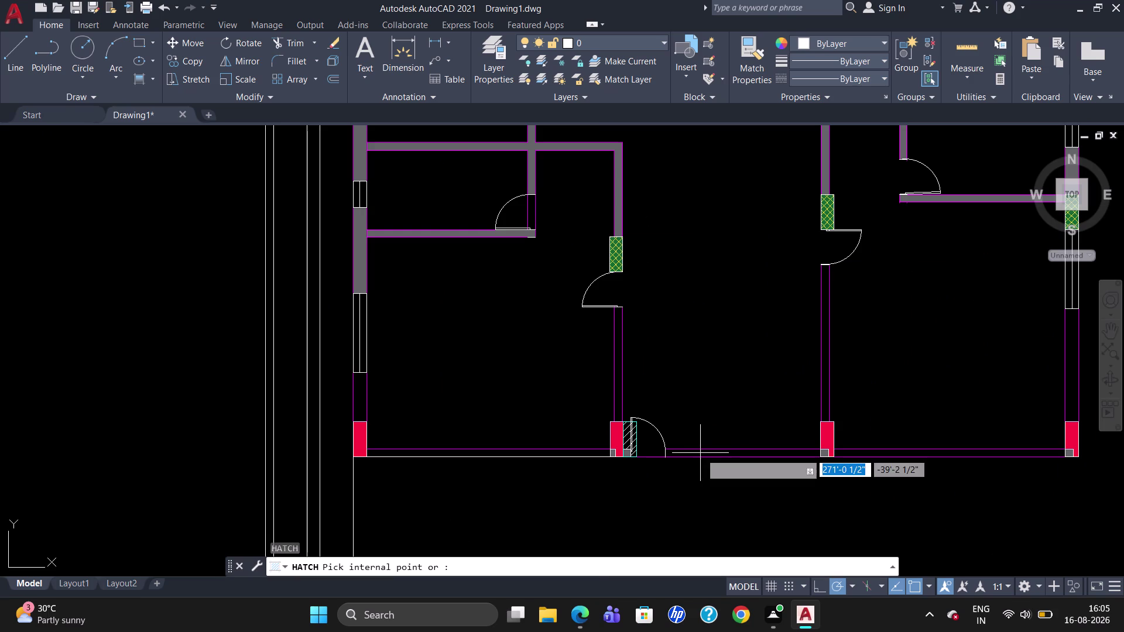
click(419, 44)
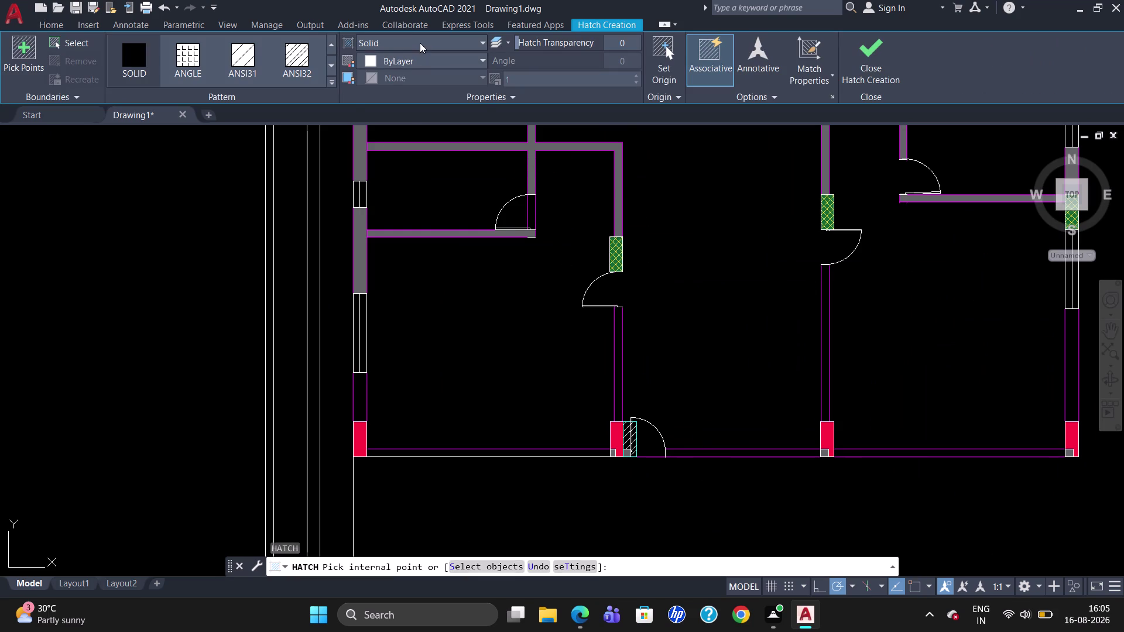
click(421, 75)
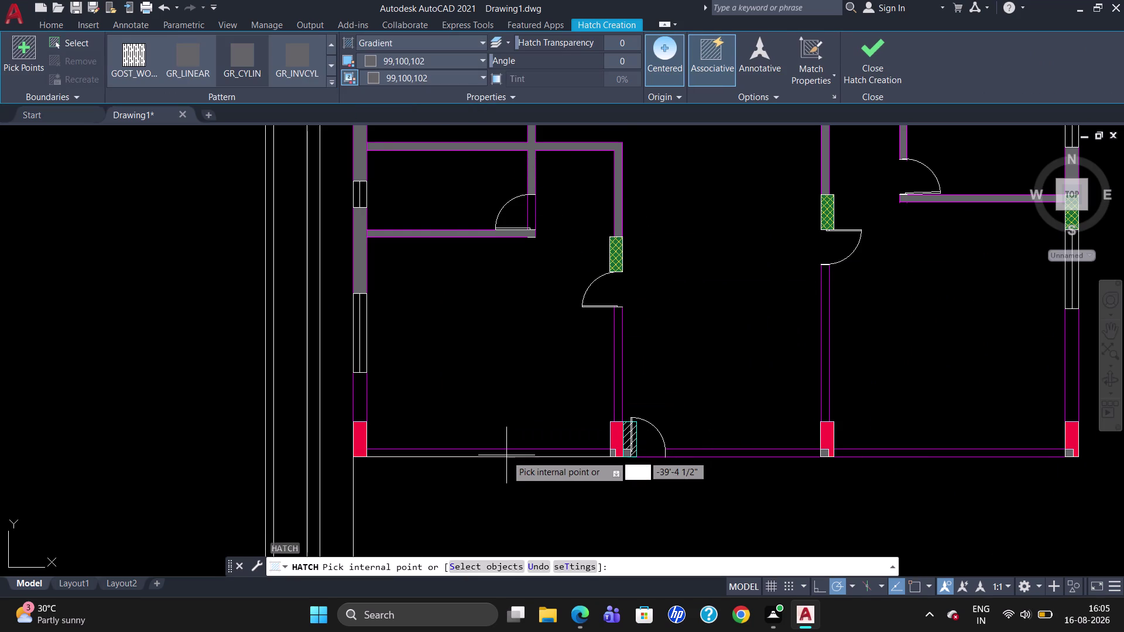
click(509, 451)
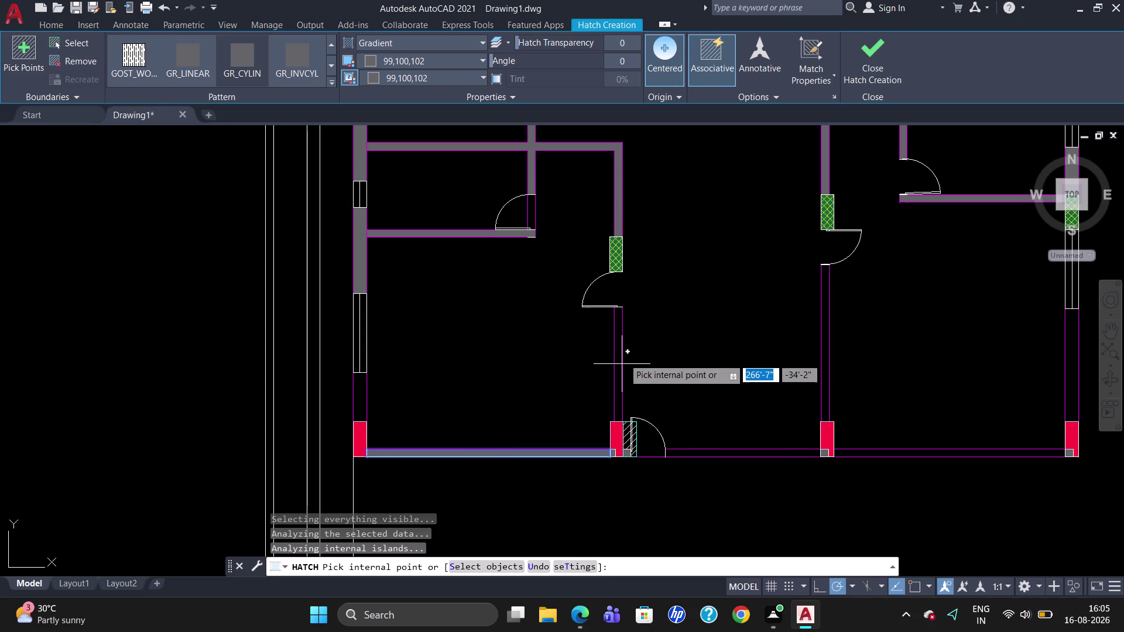
click(619, 361)
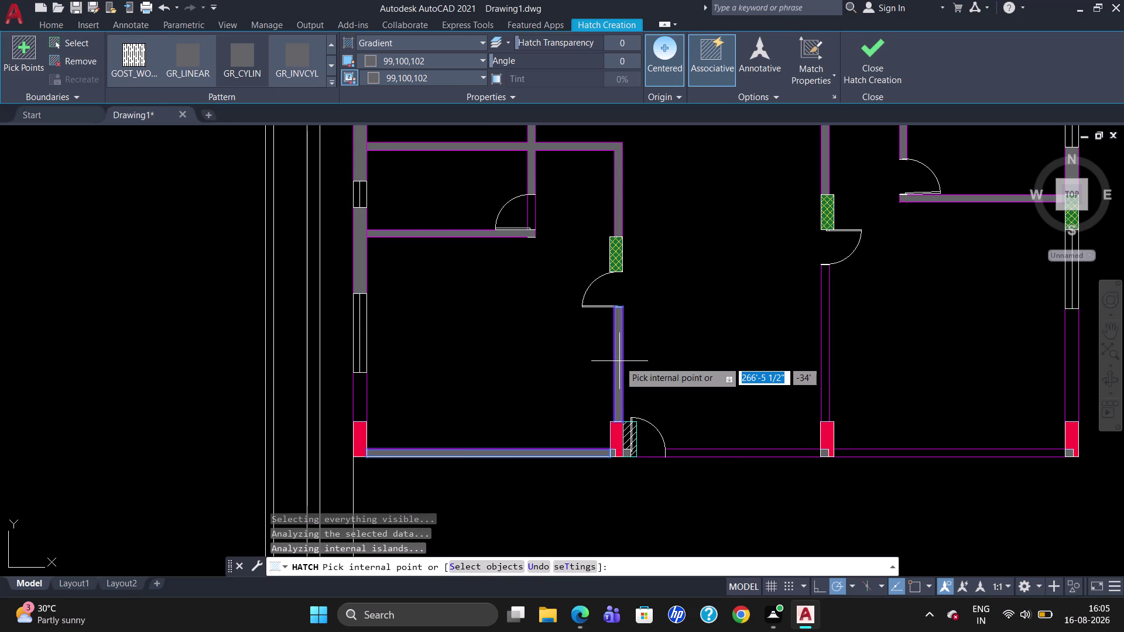
key(Escape)
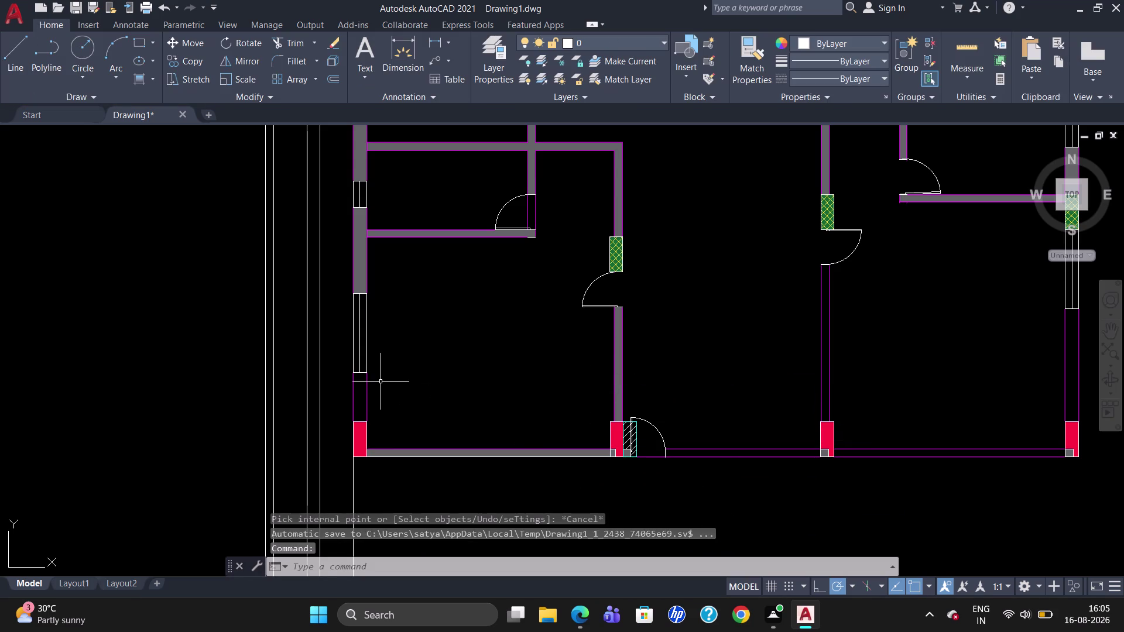
Gradient-hatch more wall sections, with the last pick flooding the rooms.
key(h)
key(Return)
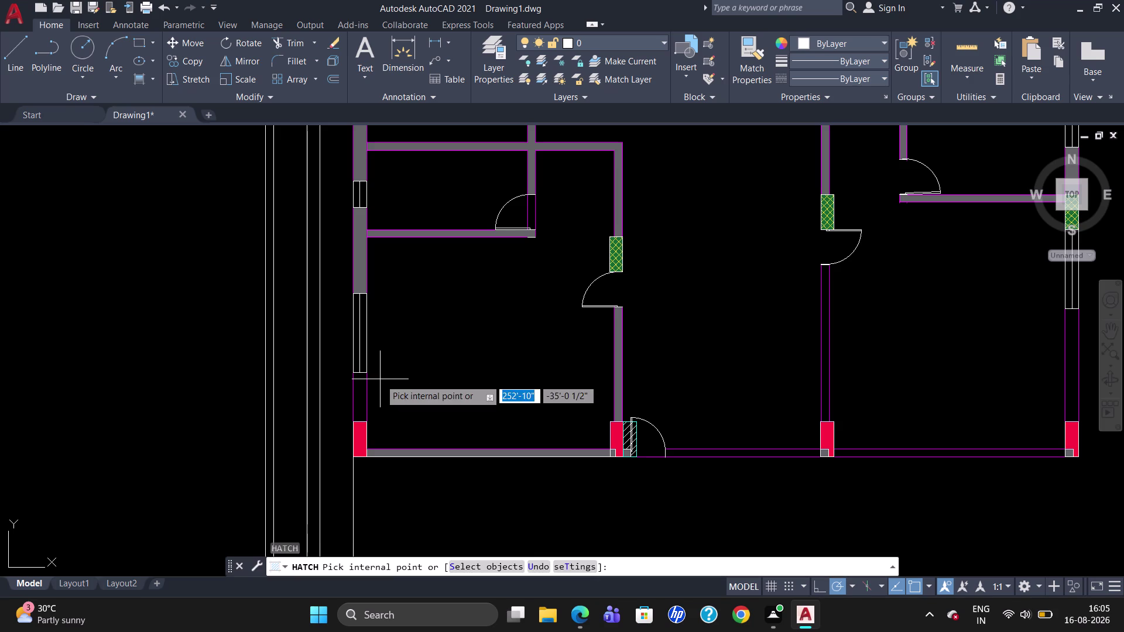
click(447, 40)
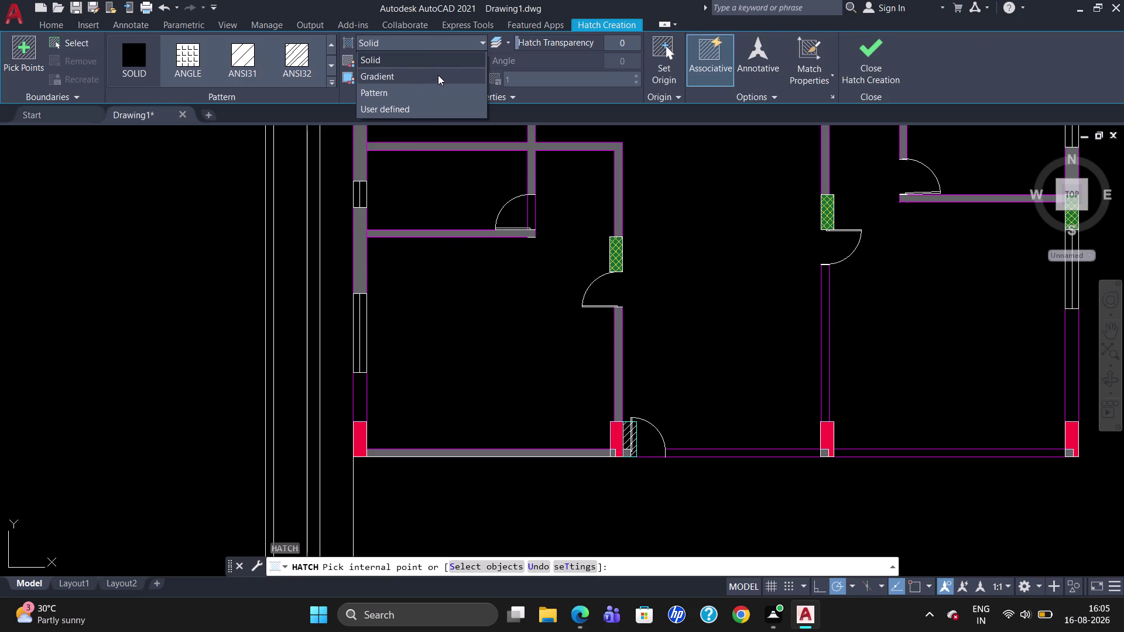
click(439, 75)
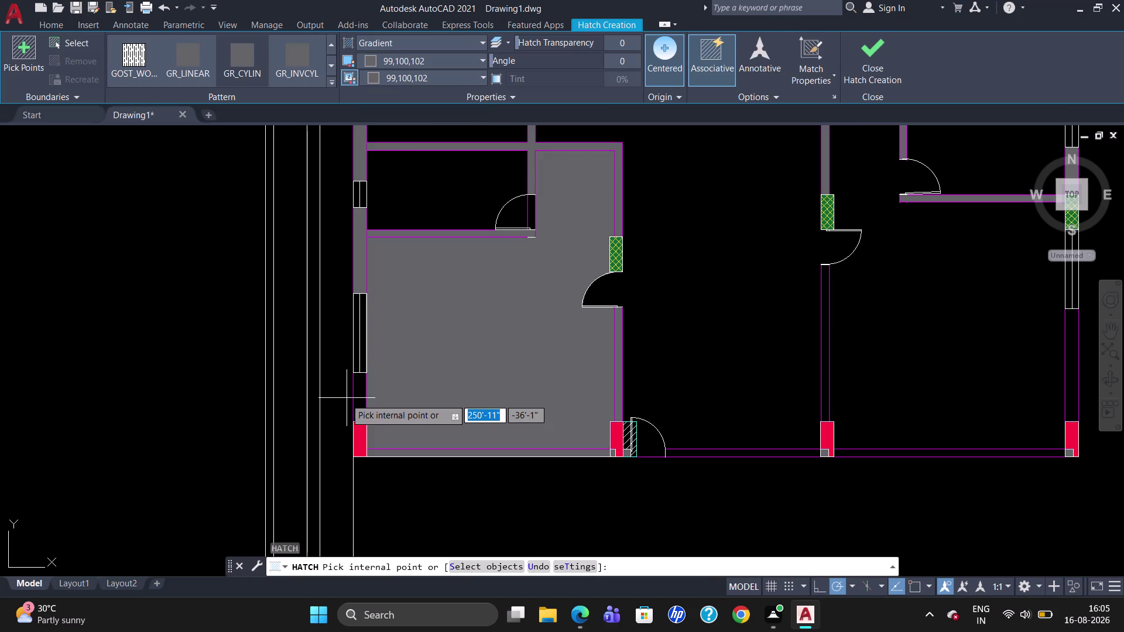
click(355, 395)
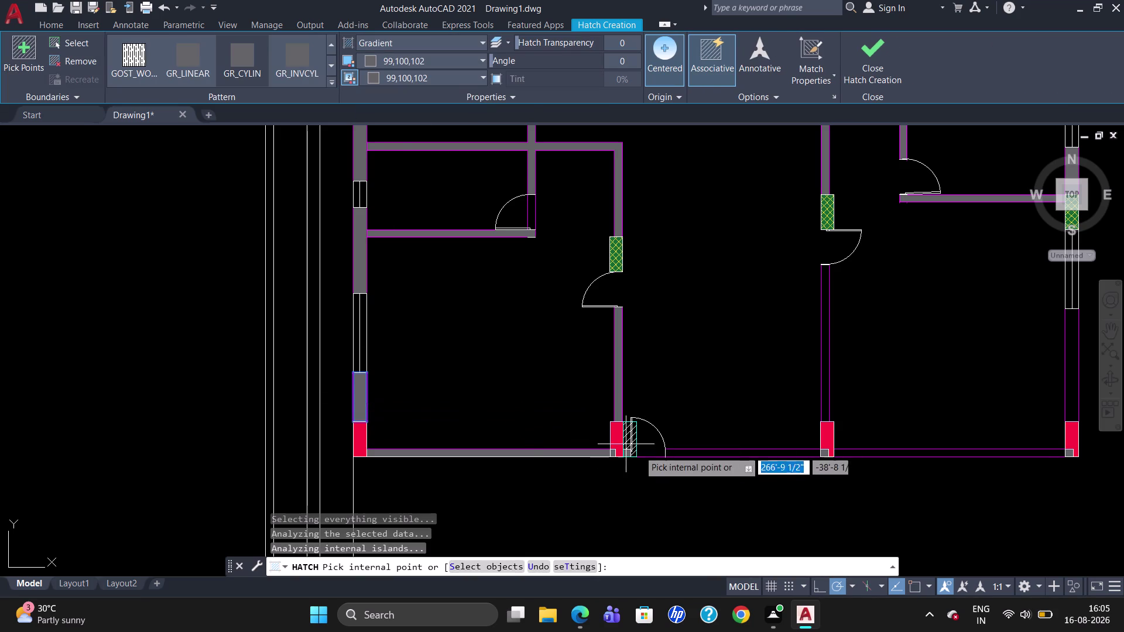
click(713, 454)
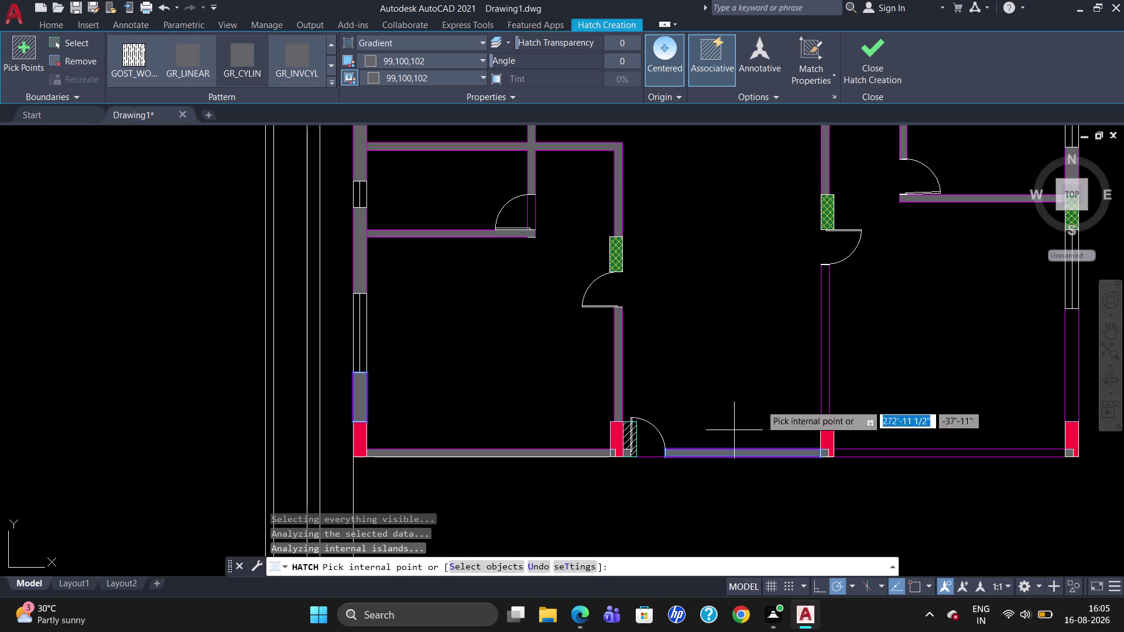
click(826, 333)
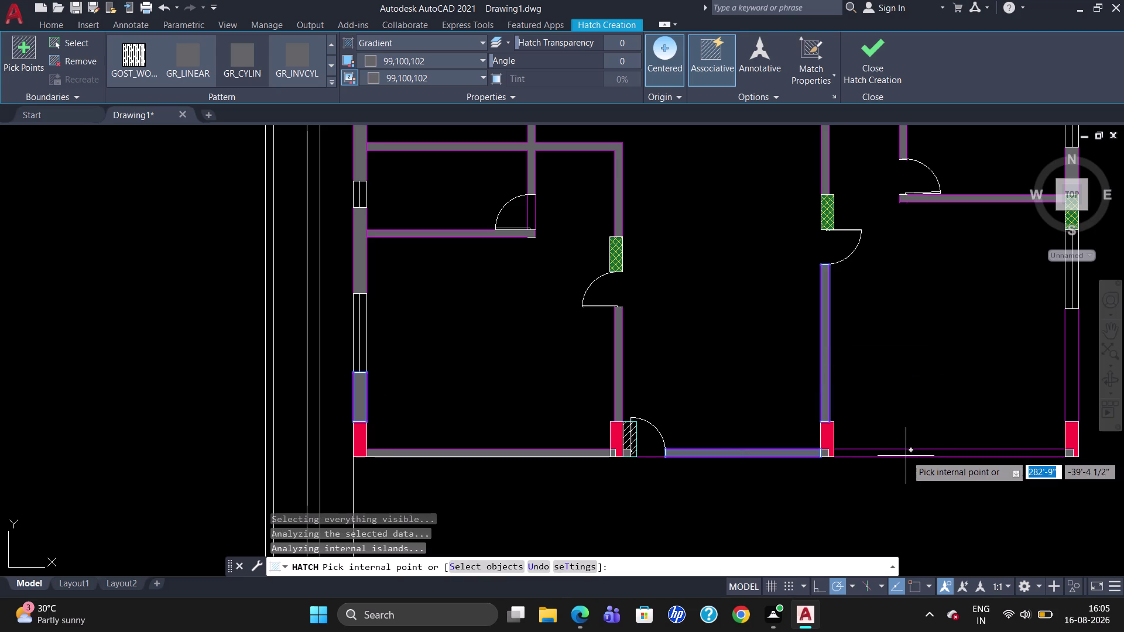
click(909, 449)
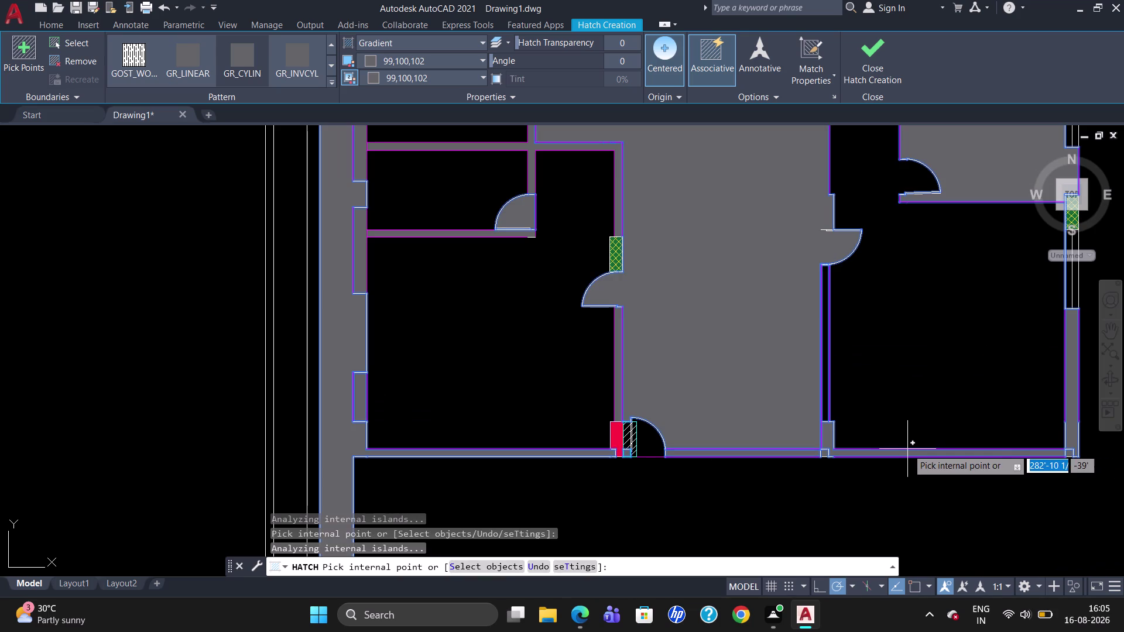
key(Escape)
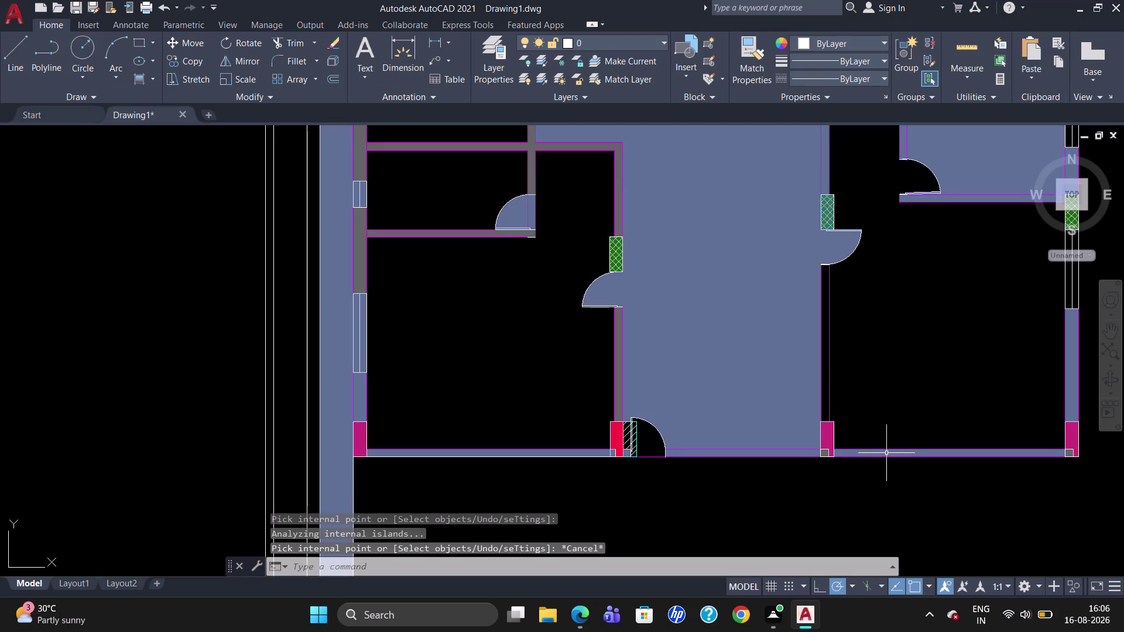
Delete the flooded gradient fill and start a new hatch.
click(887, 454)
key(Delete)
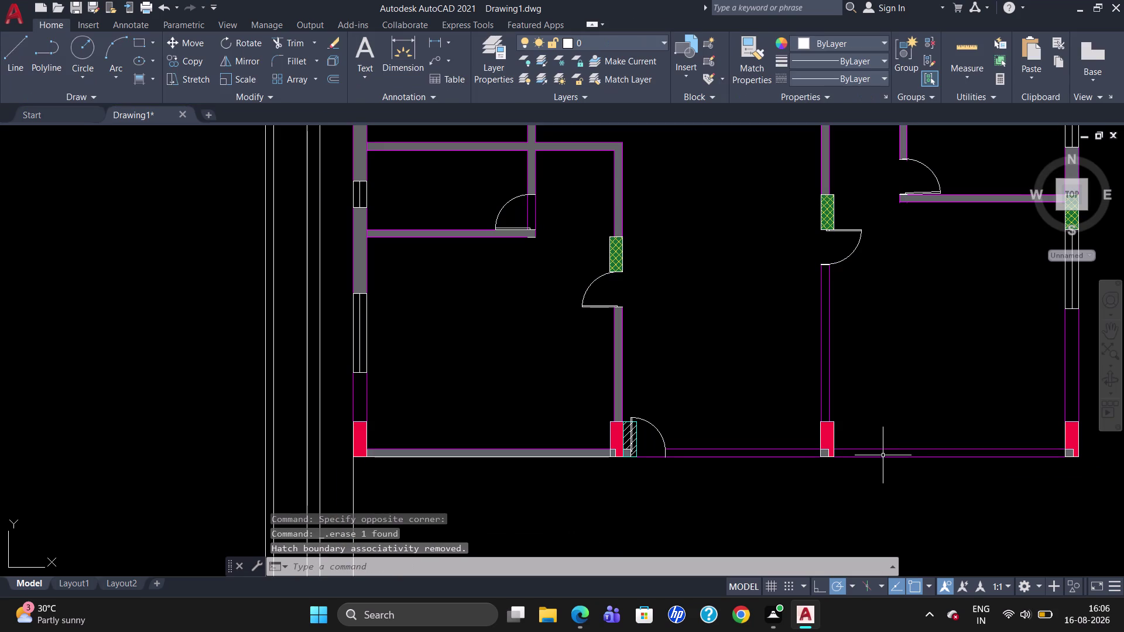
key(h)
key(Return)
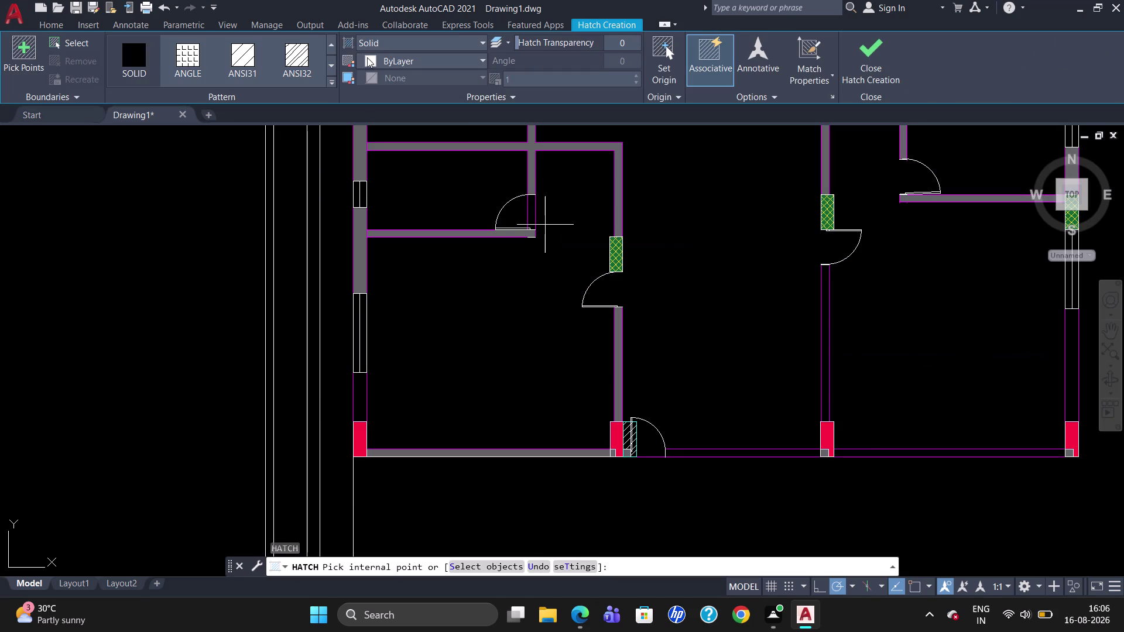
Set the hatch type to Gradient and try picking wall areas before cancelling.
click(388, 39)
click(389, 68)
click(823, 336)
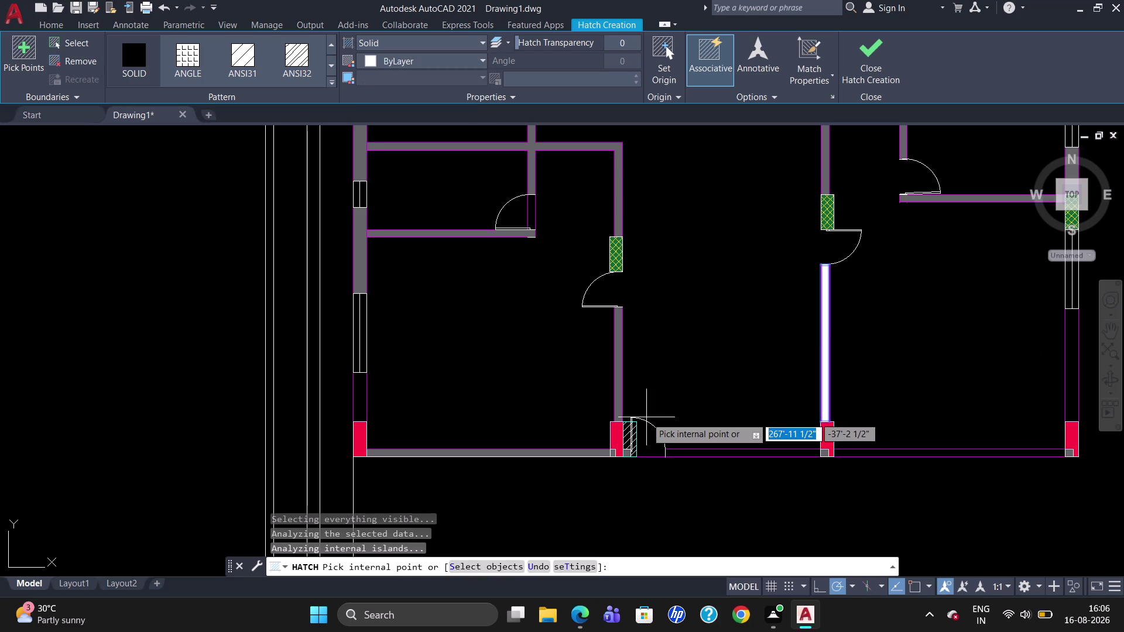
click(362, 45)
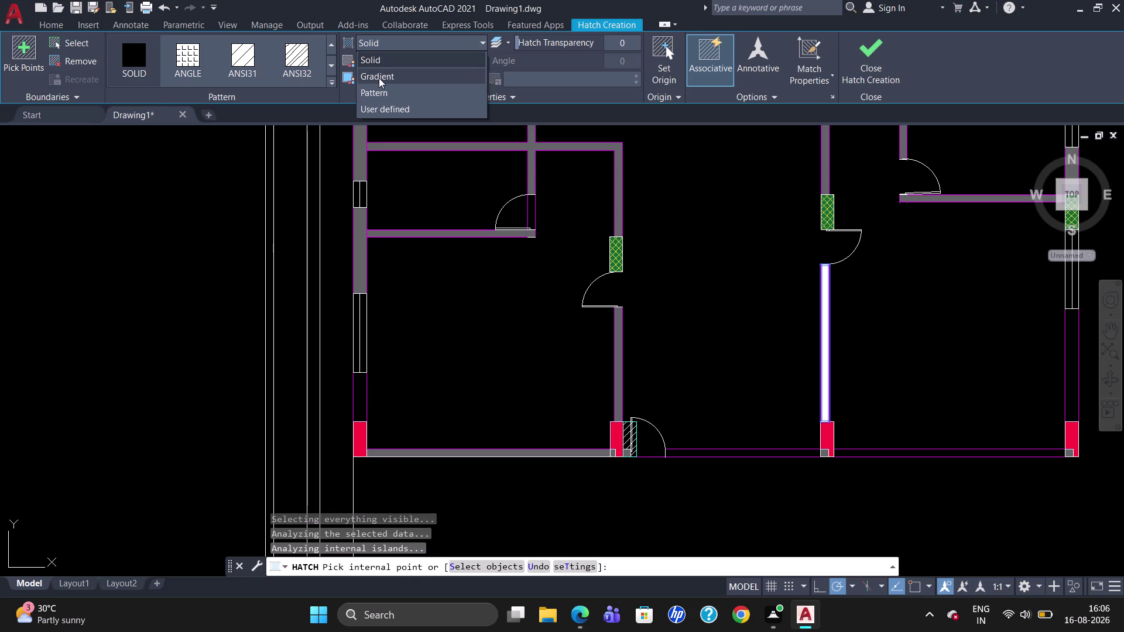
click(380, 77)
click(719, 450)
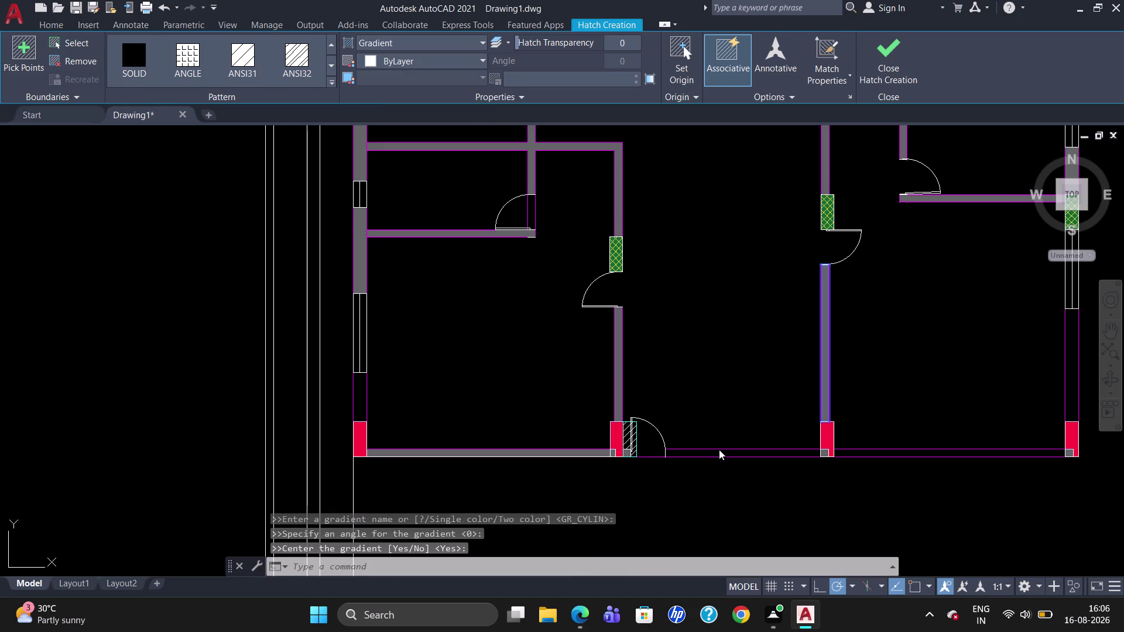
key(Escape)
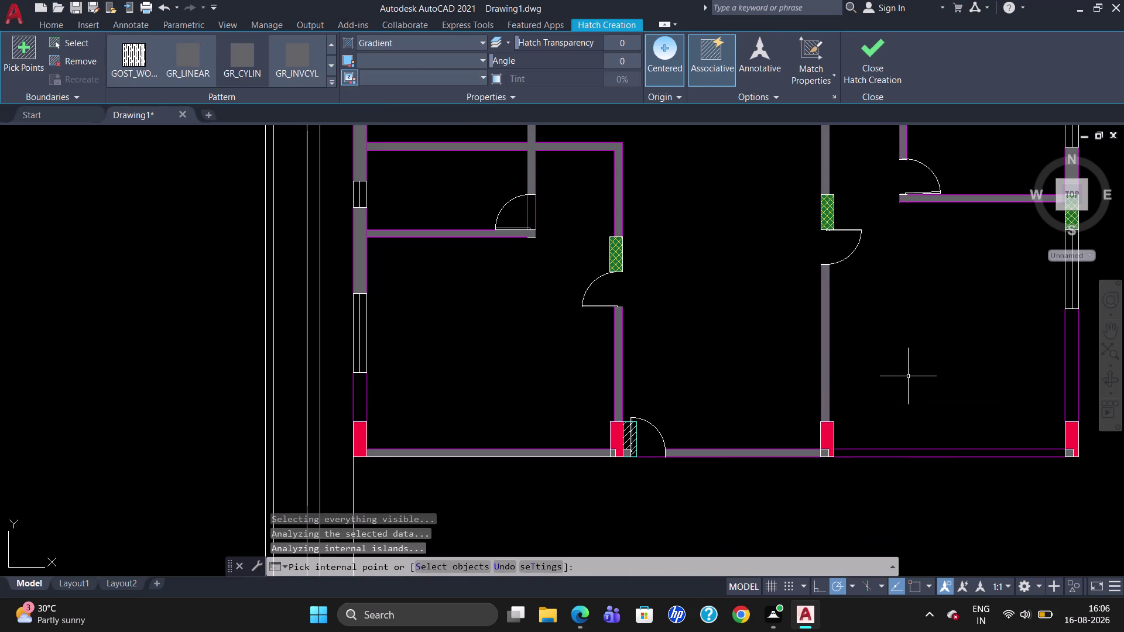
scroll(down, 3)
scroll(up, 3)
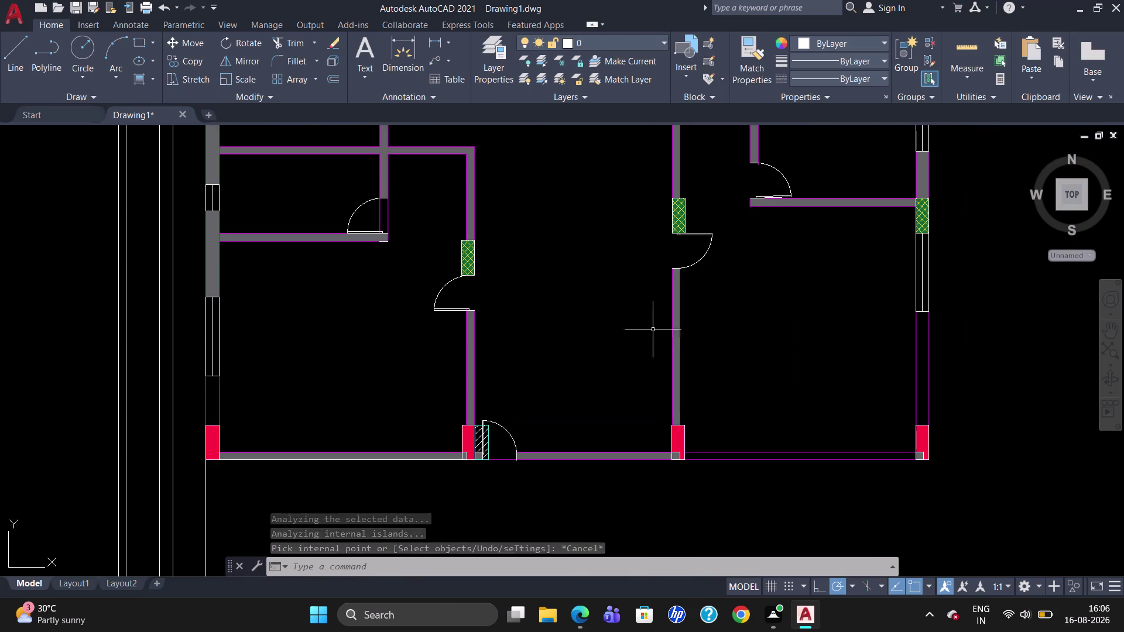
Fill the right wall section above the bottom-right pier with the grey gradient.
click(147, 77)
click(314, 71)
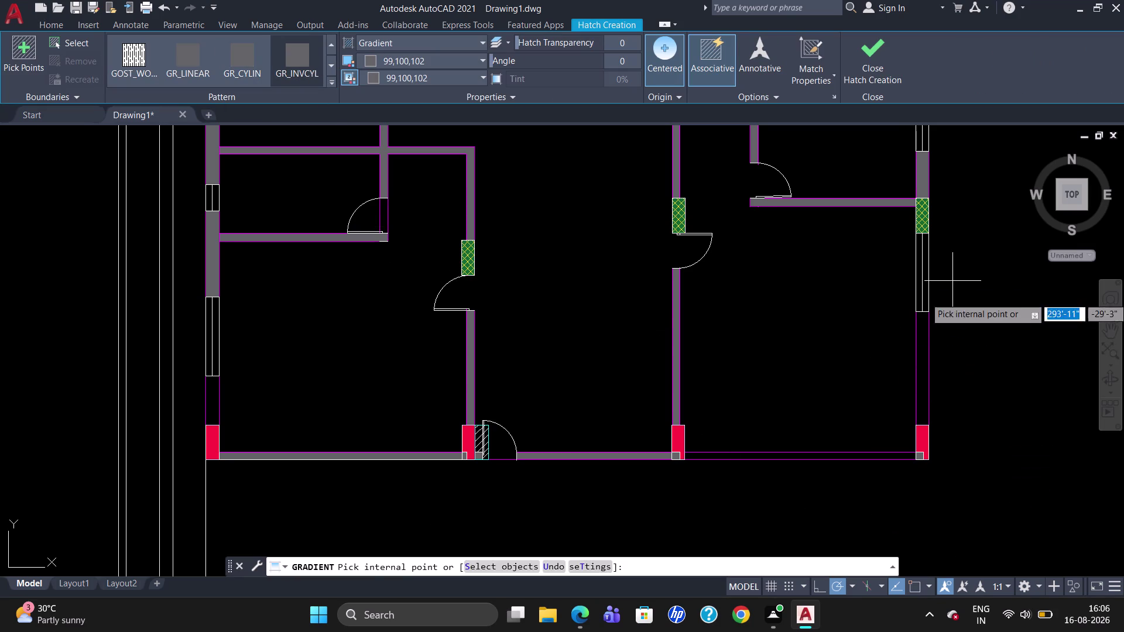
click(922, 354)
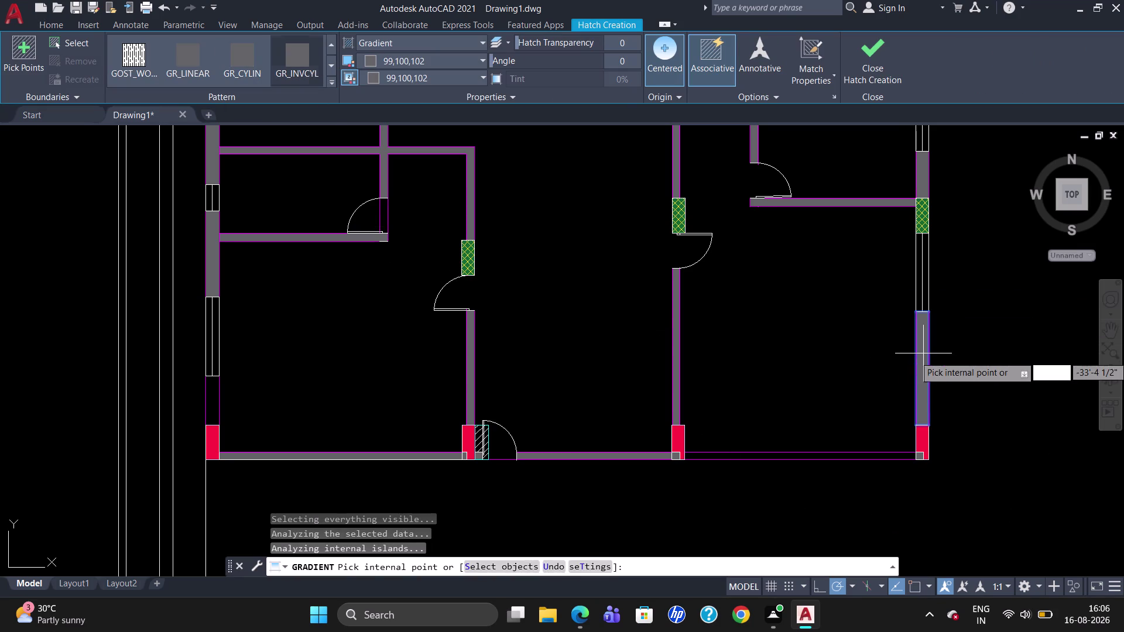
scroll(up, 3)
click(822, 456)
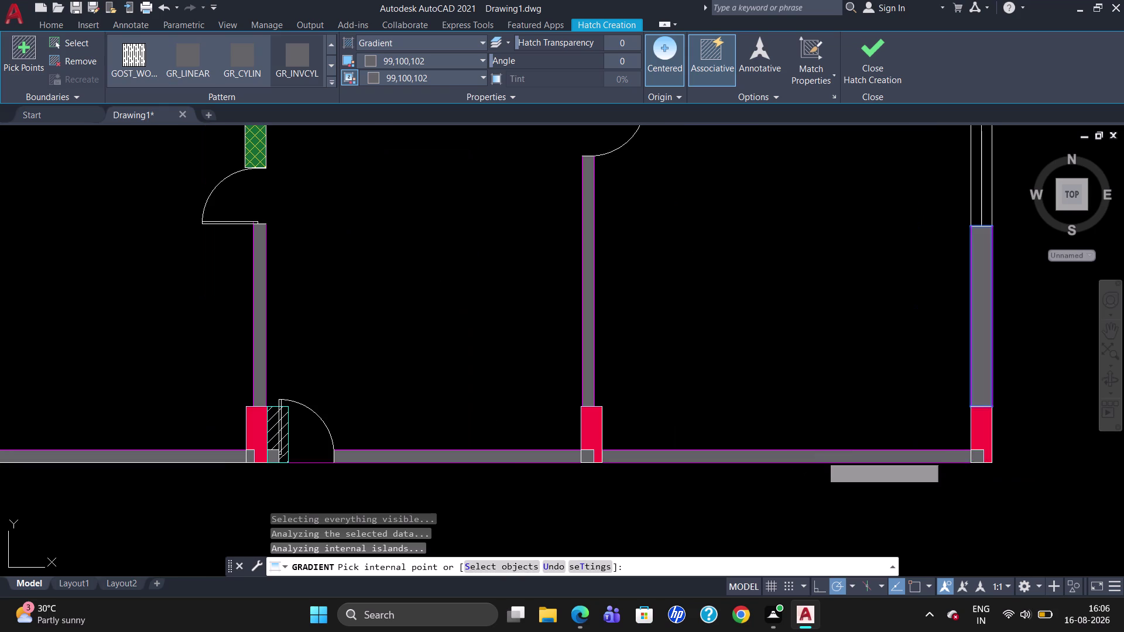
key(Escape)
scroll(down, 3)
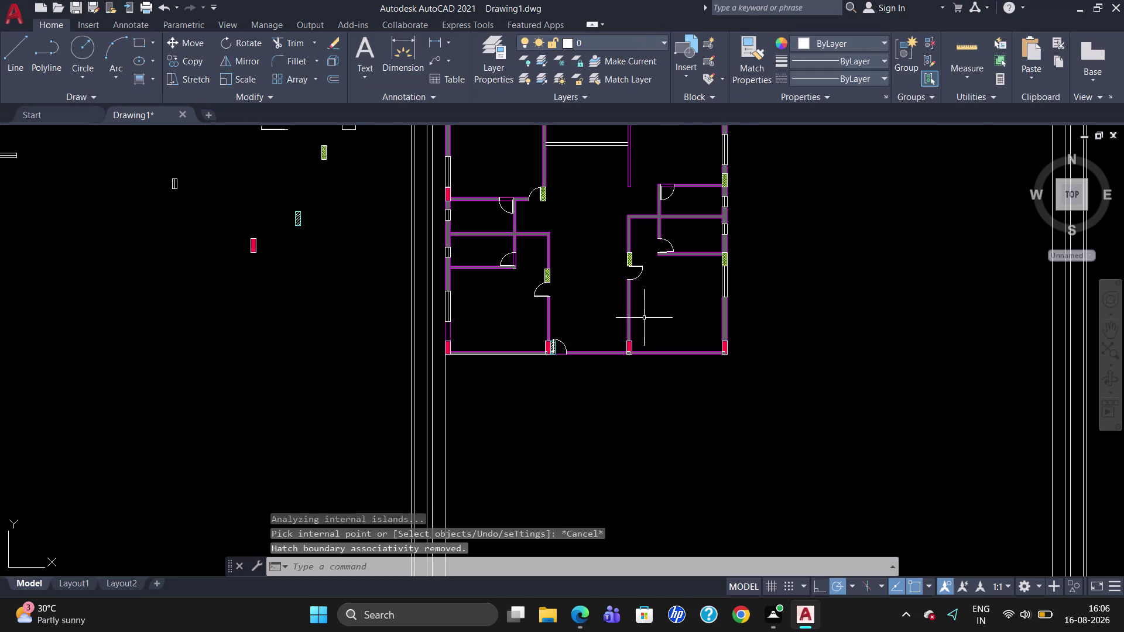
Delete the short stray line at the top wall junction.
scroll(up, 3)
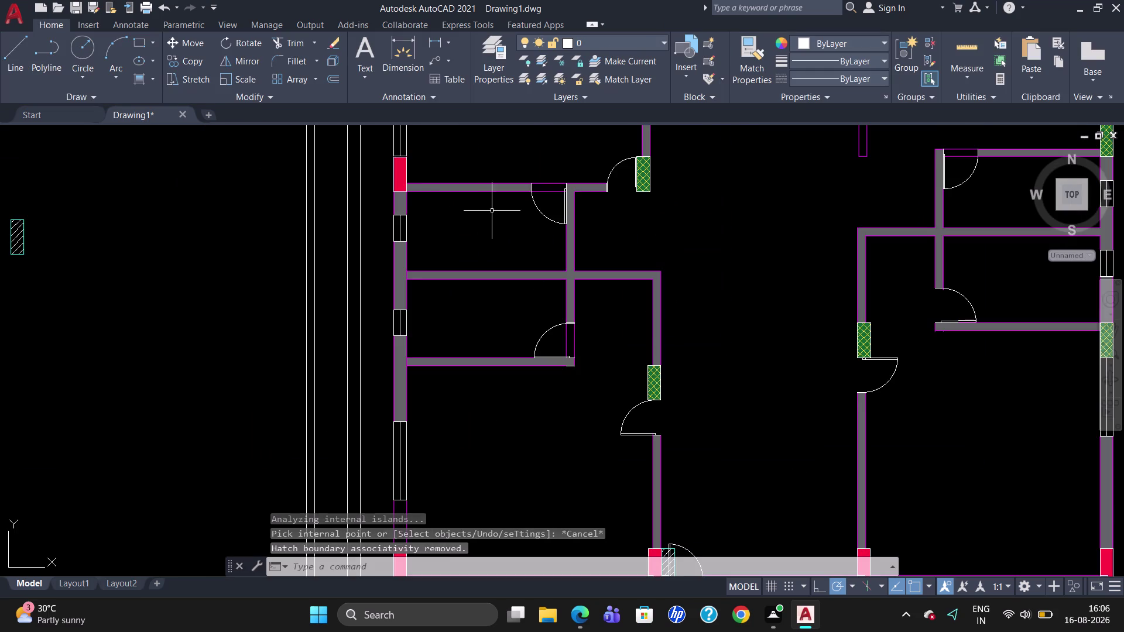
scroll(down, 3)
scroll(up, 3)
scroll(down, 3)
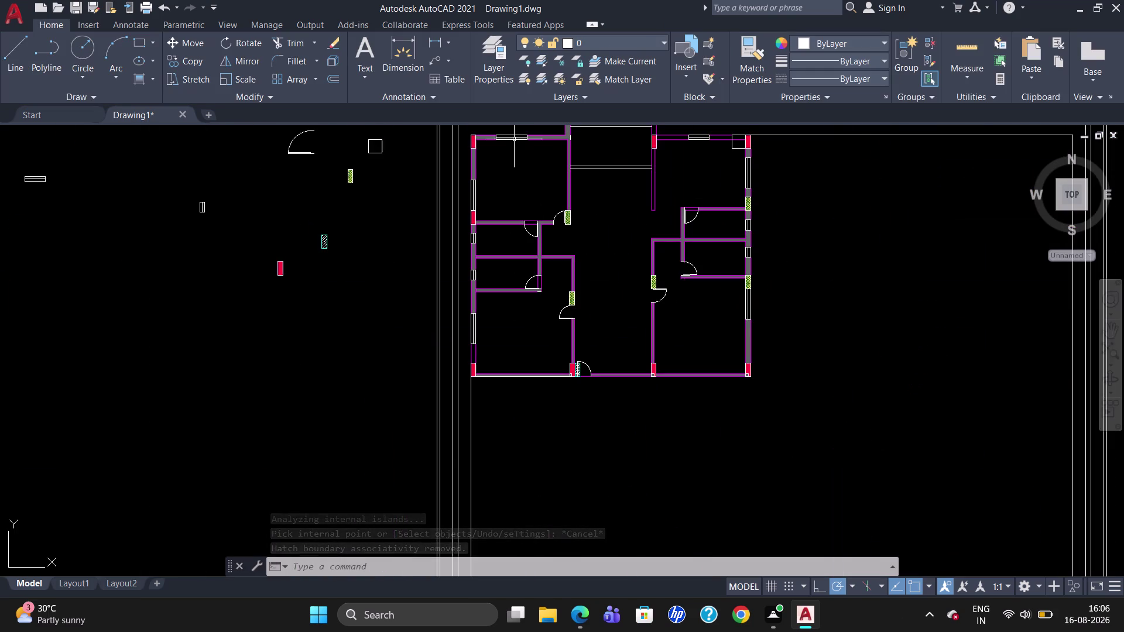
scroll(up, 3)
scroll(down, 3)
scroll(up, 3)
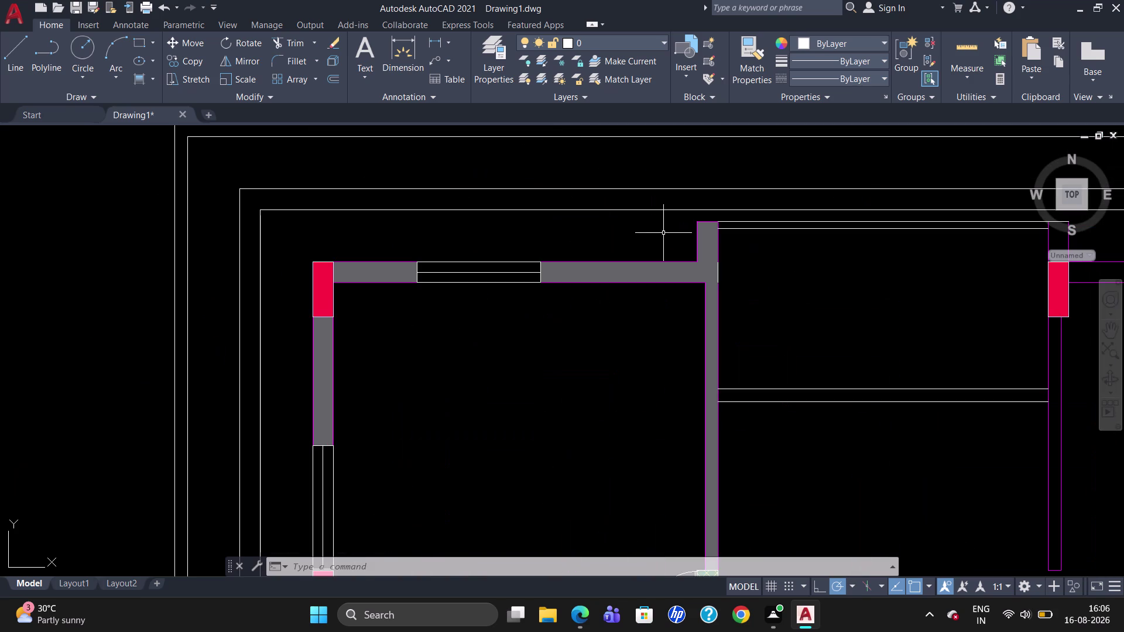
click(719, 271)
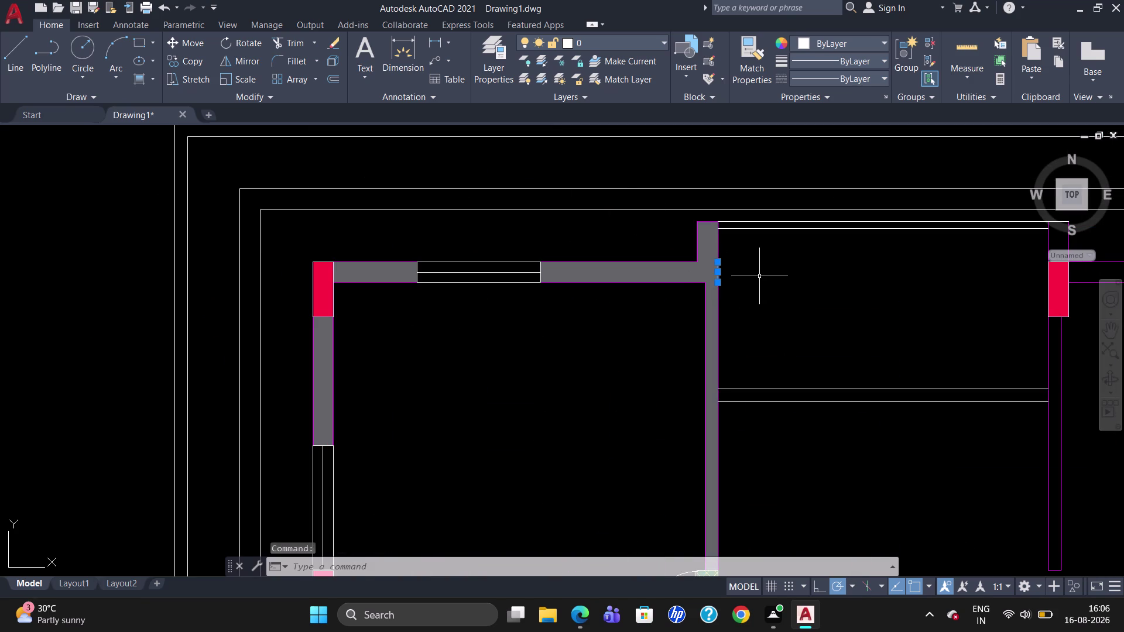
key(Delete)
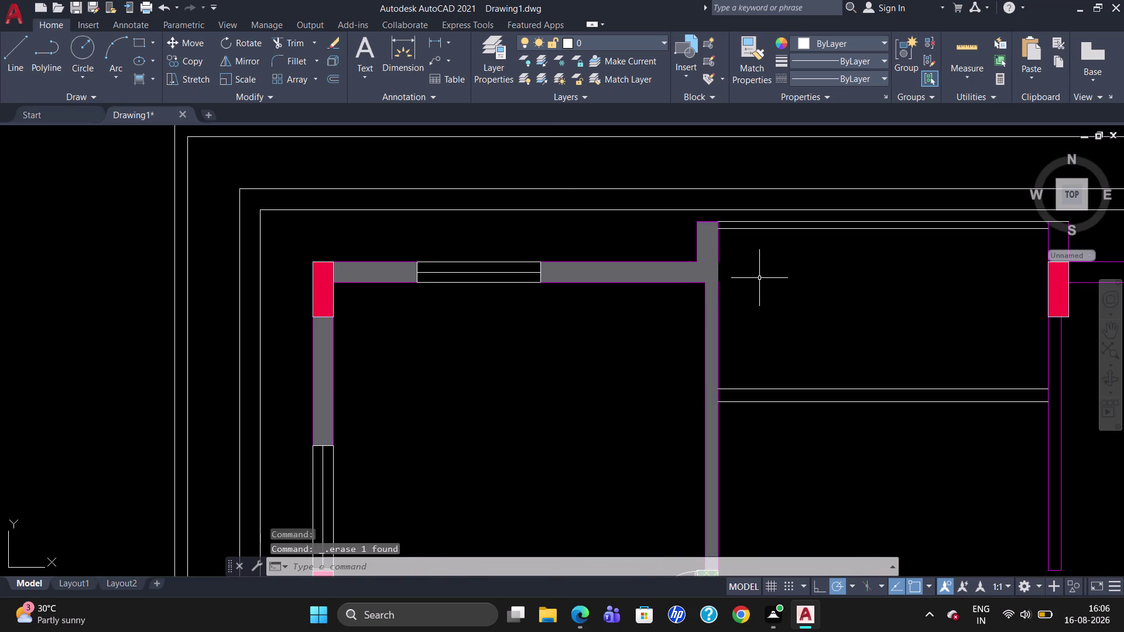
Undo twice to restore the line, then open its Properties.
scroll(up, 3)
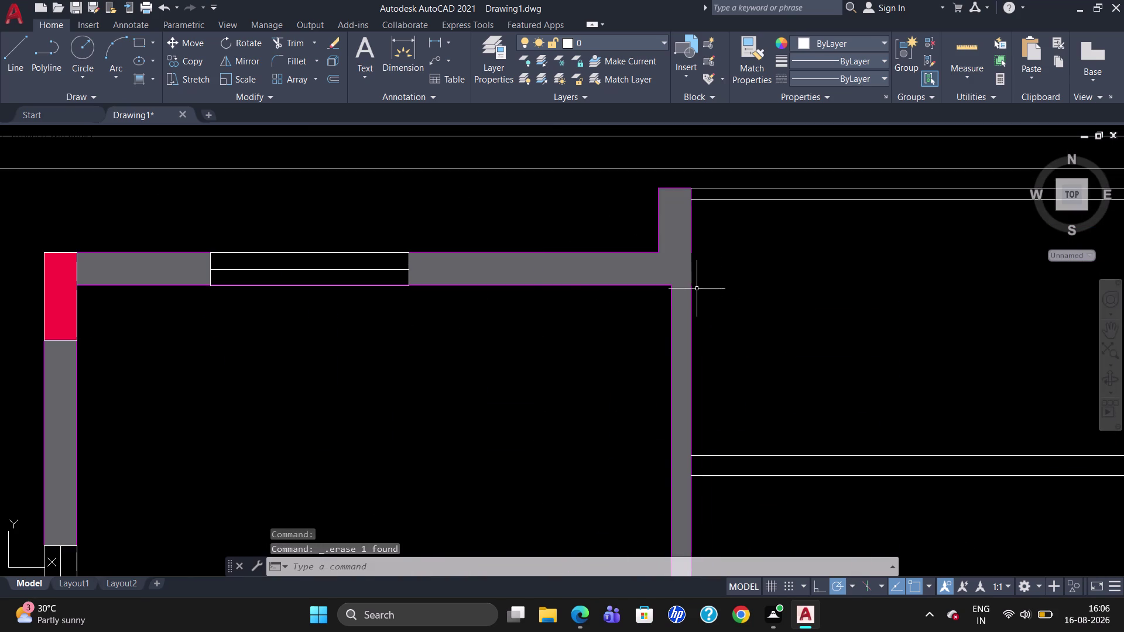
key(u)
key(Return)
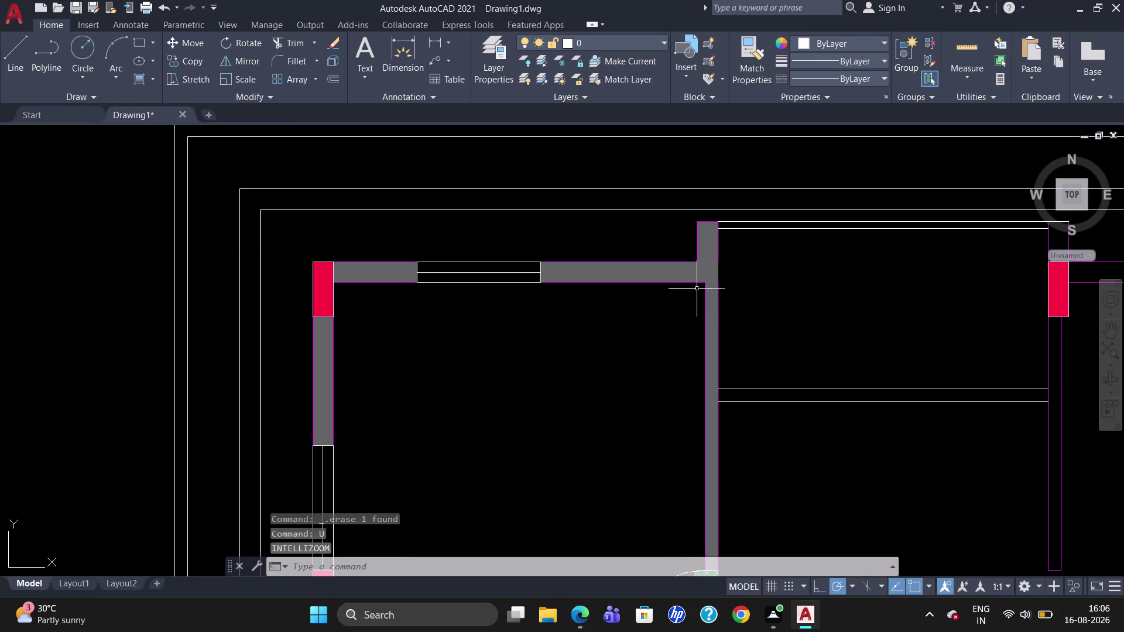
key(u)
key(Return)
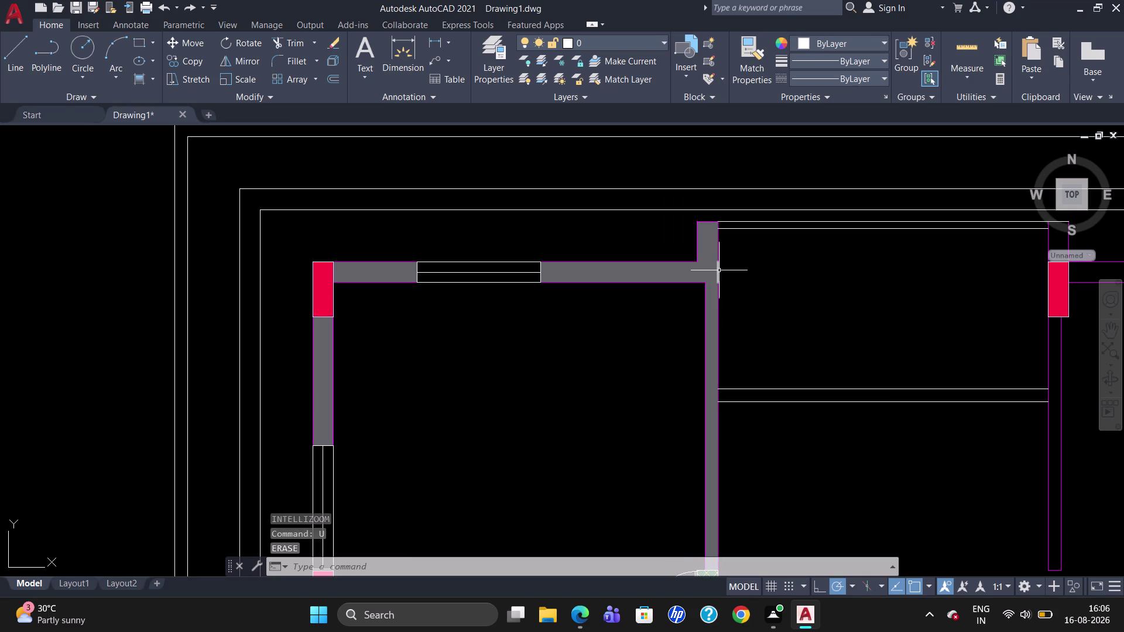
click(718, 270)
right_click(718, 271)
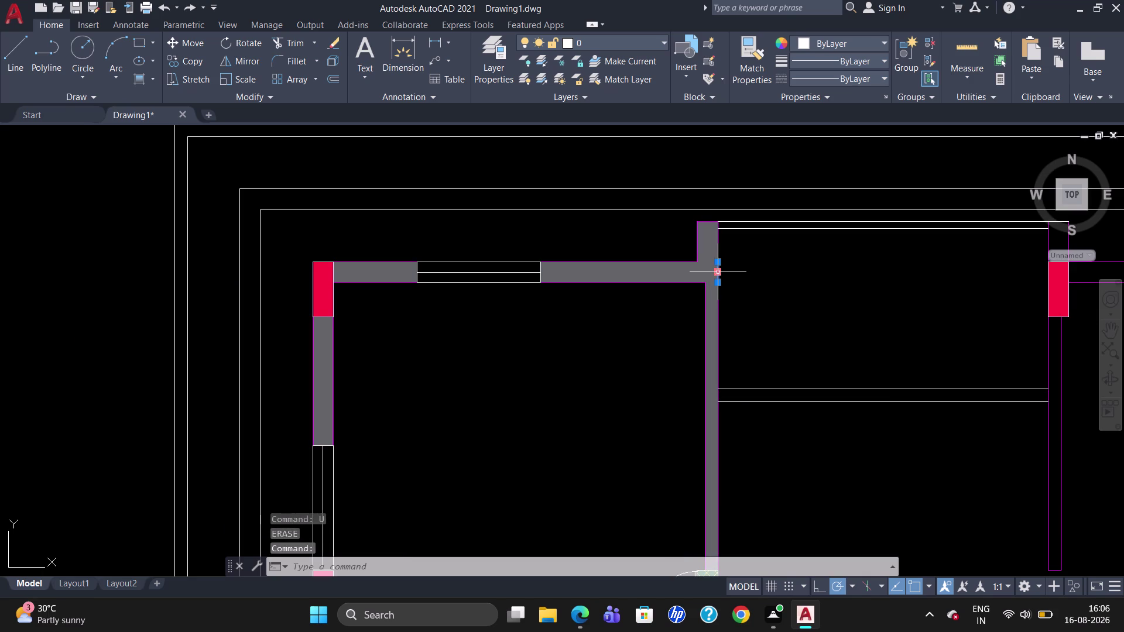
click(748, 571)
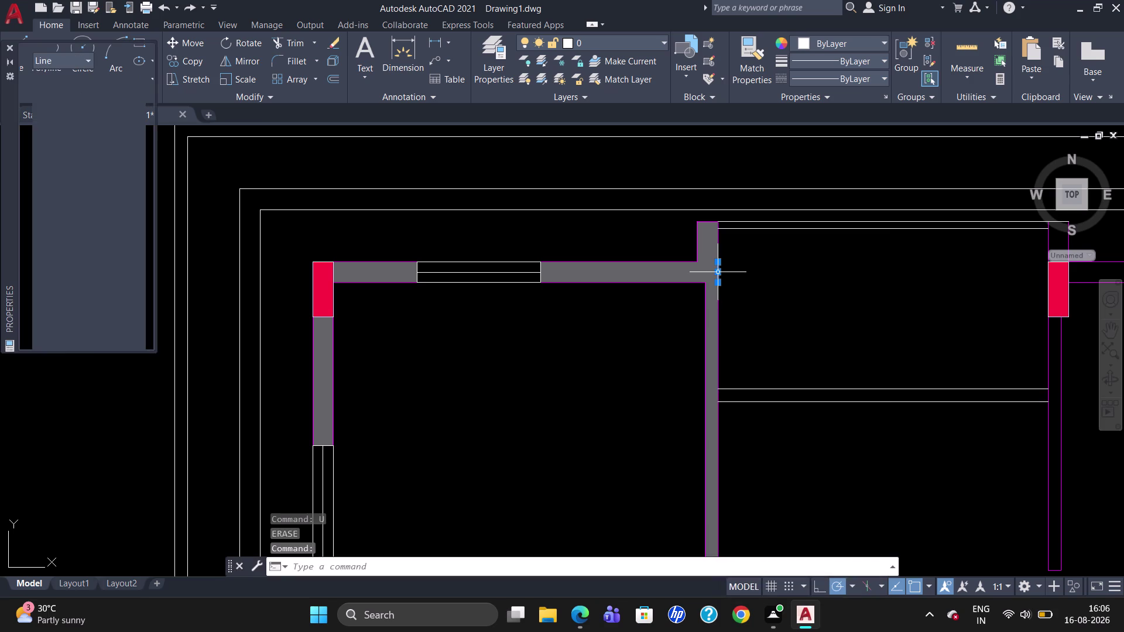
Set the junction line's Color to Magenta, close the Properties palette and deselect.
scroll(down, 3)
scroll(down, 3)
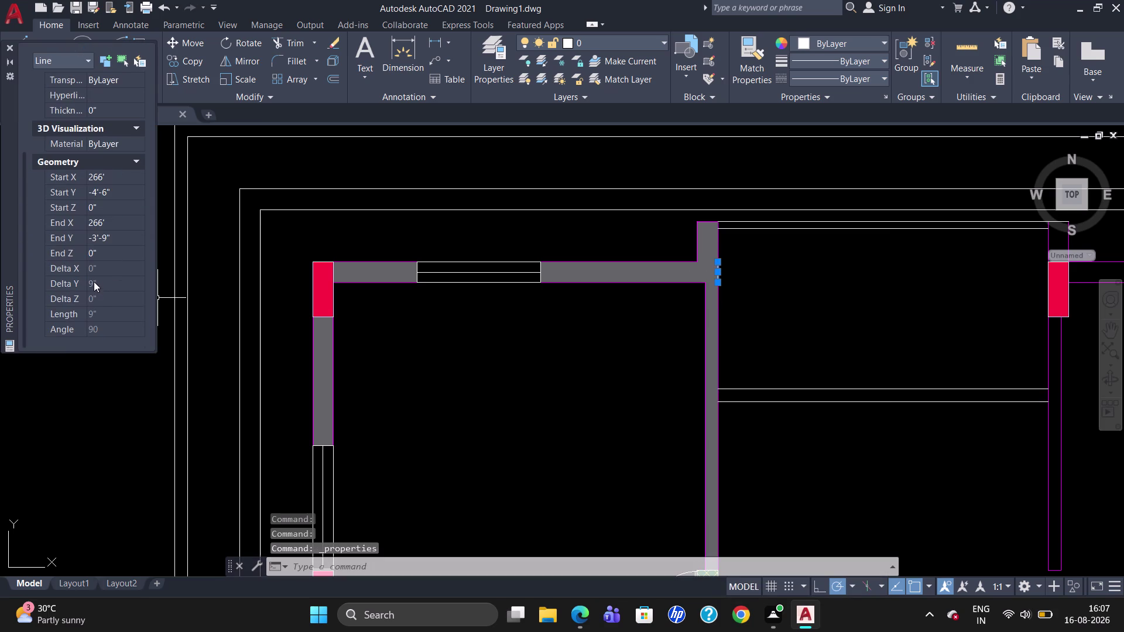
scroll(up, 3)
click(95, 98)
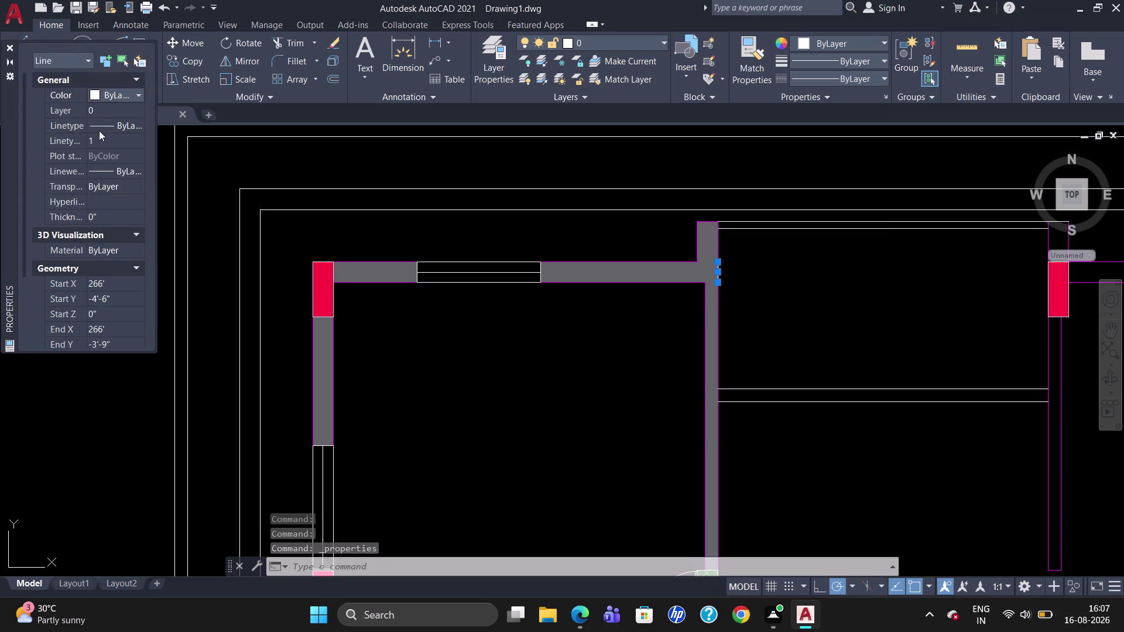
click(96, 93)
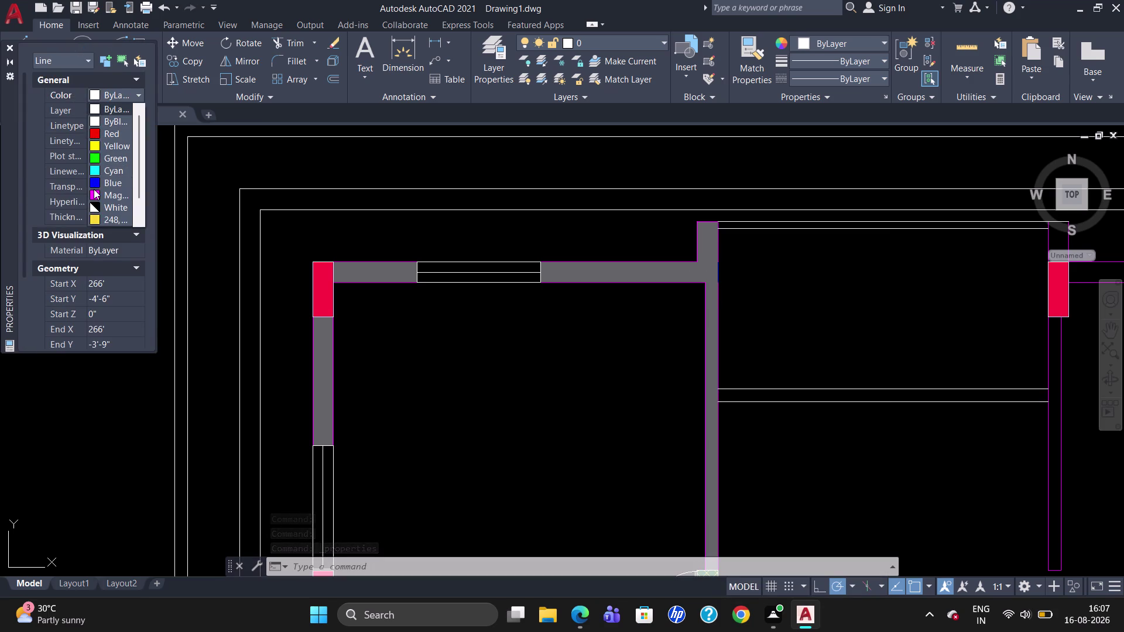
click(94, 190)
key(Escape)
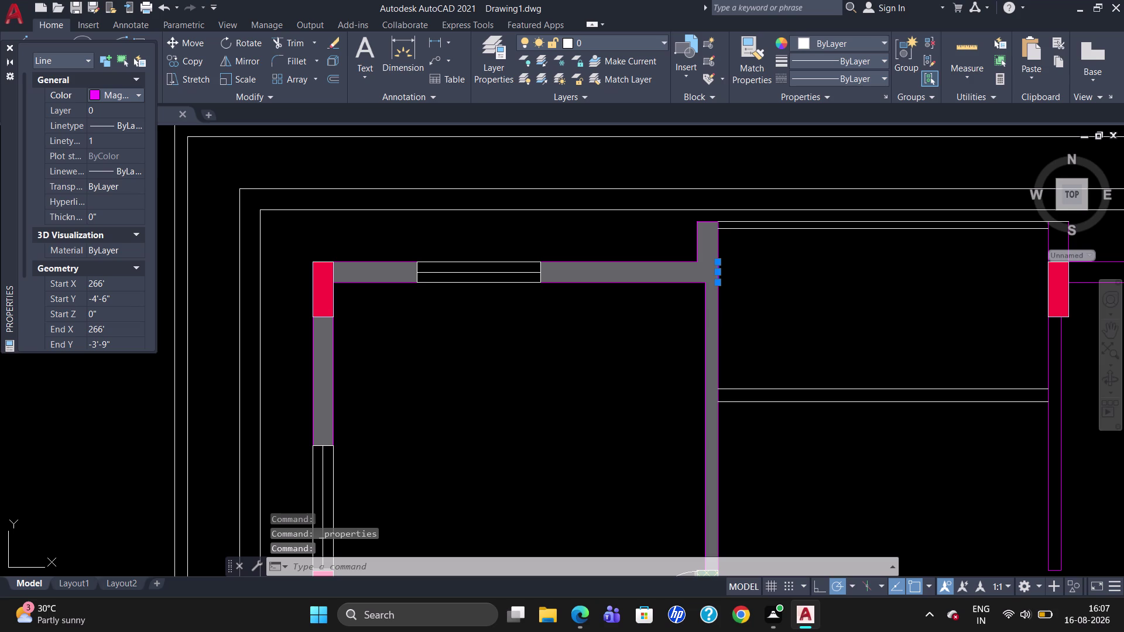
click(11, 49)
key(Escape)
scroll(down, 3)
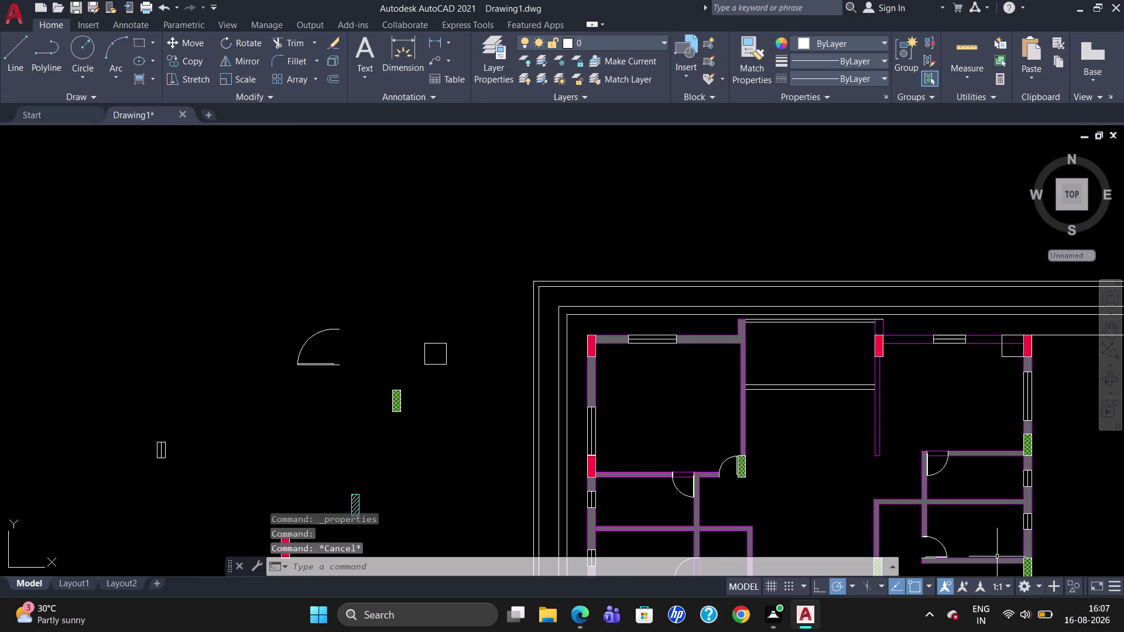
Explode the small square outline beside the top-right red column into lines.
scroll(up, 3)
scroll(down, 3)
scroll(up, 3)
scroll(down, 3)
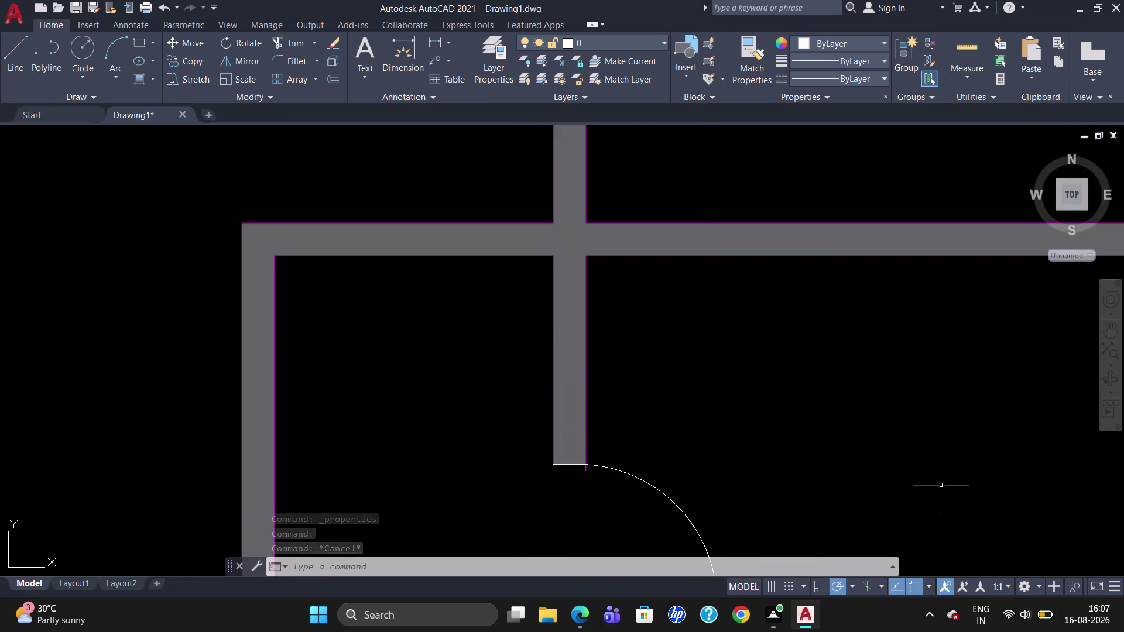
scroll(down, 3)
scroll(up, 3)
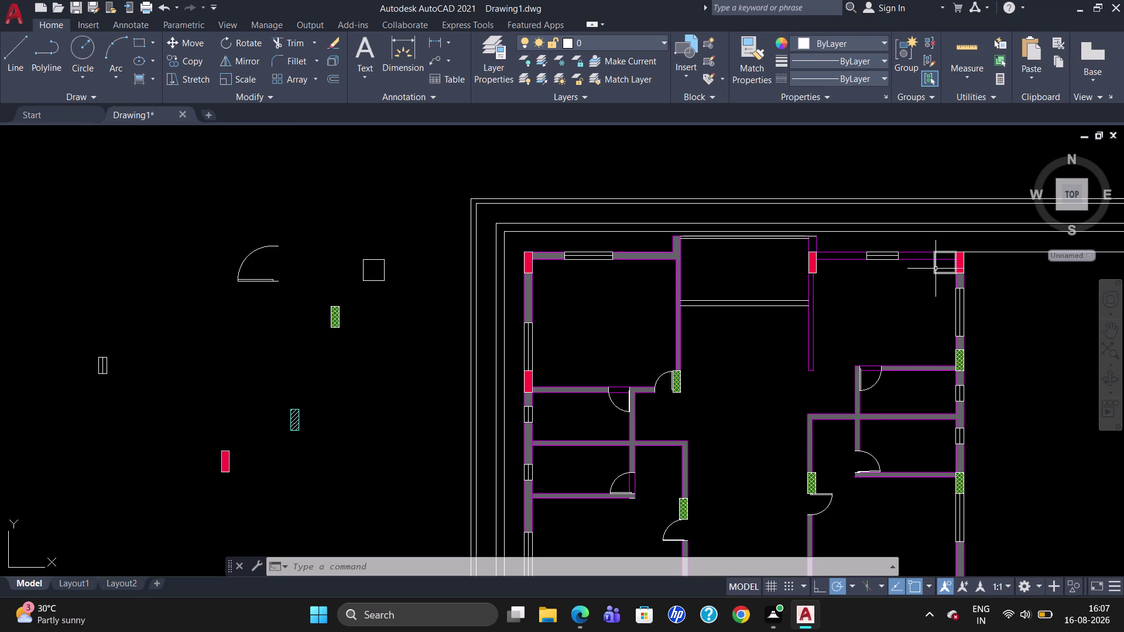
click(935, 269)
key(x)
key(Return)
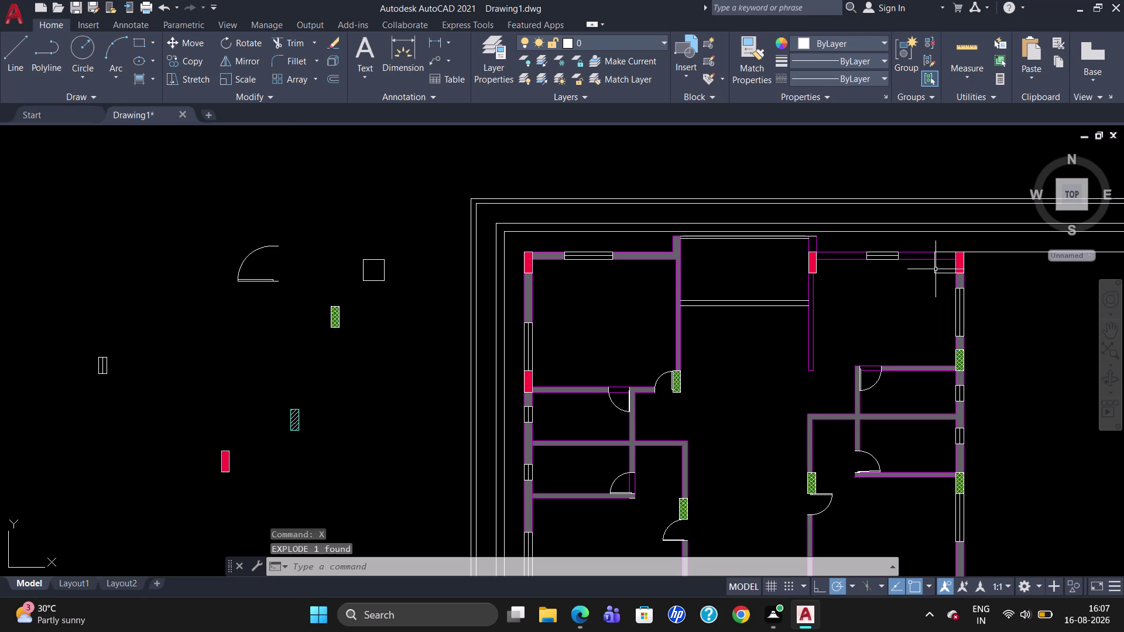
Window-select the exploded square's lines and delete them.
scroll(up, 3)
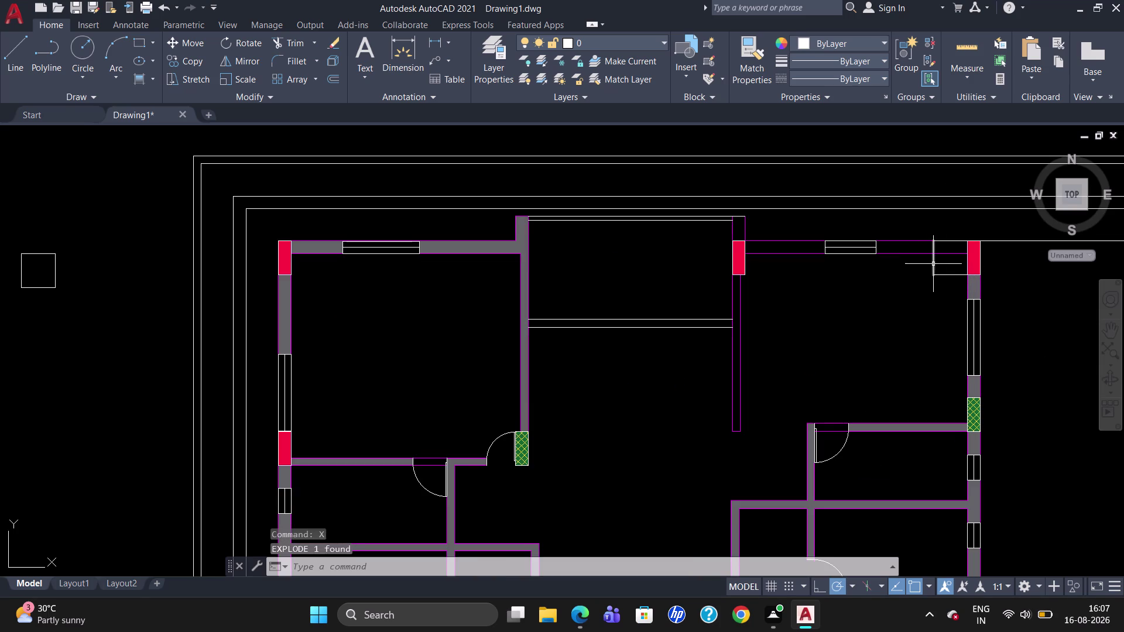
click(933, 264)
click(947, 277)
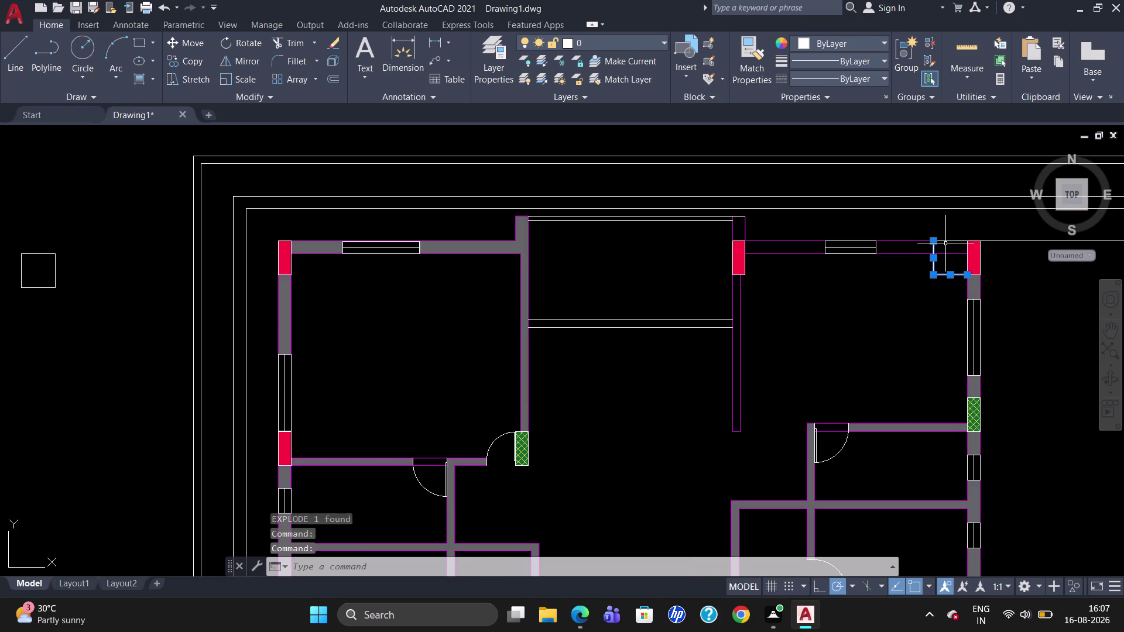
click(945, 241)
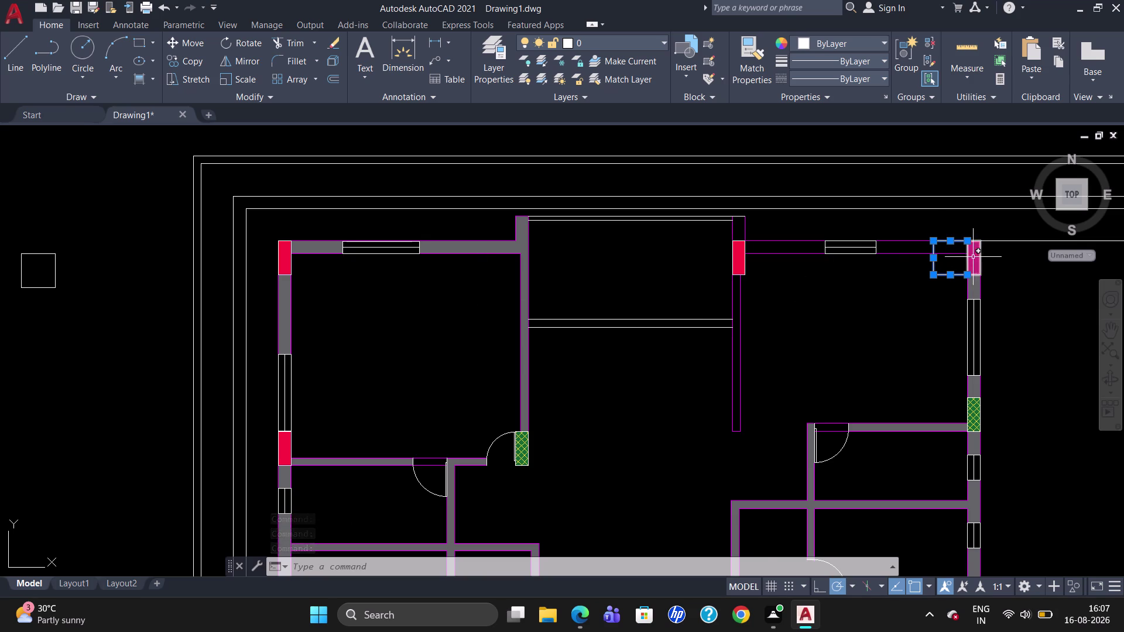
scroll(up, 3)
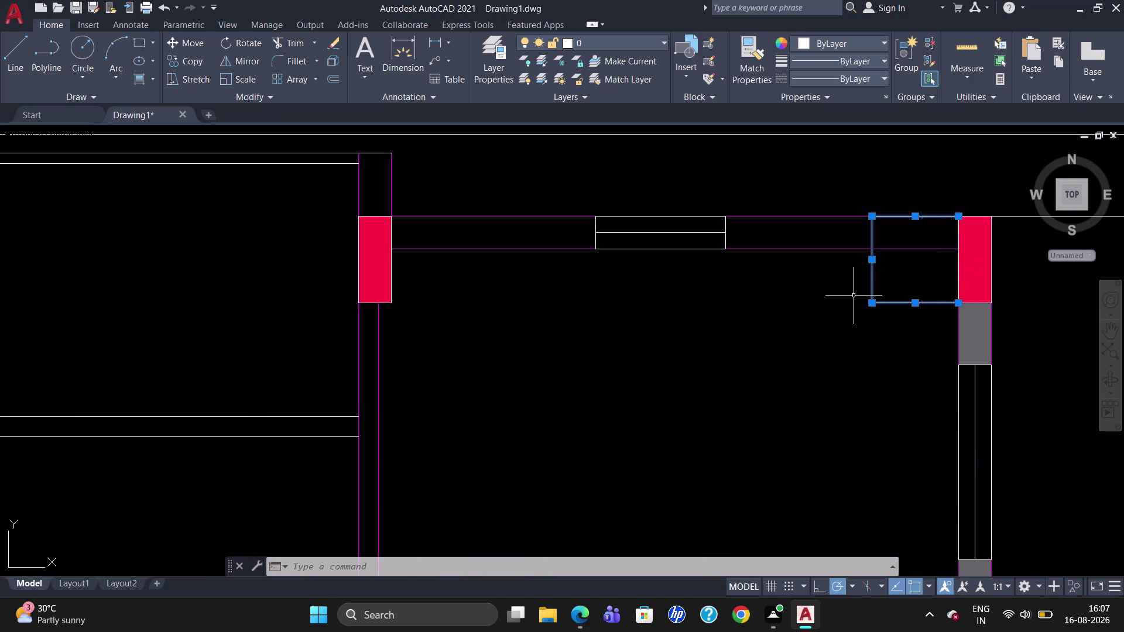
key(Delete)
scroll(down, 3)
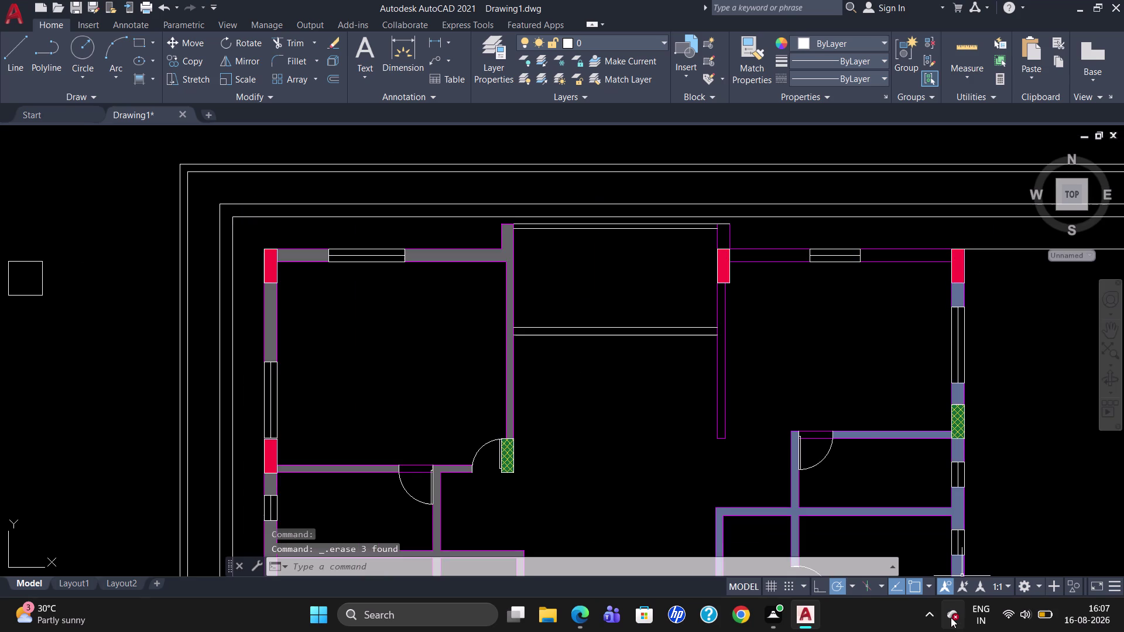
scroll(up, 3)
scroll(down, 3)
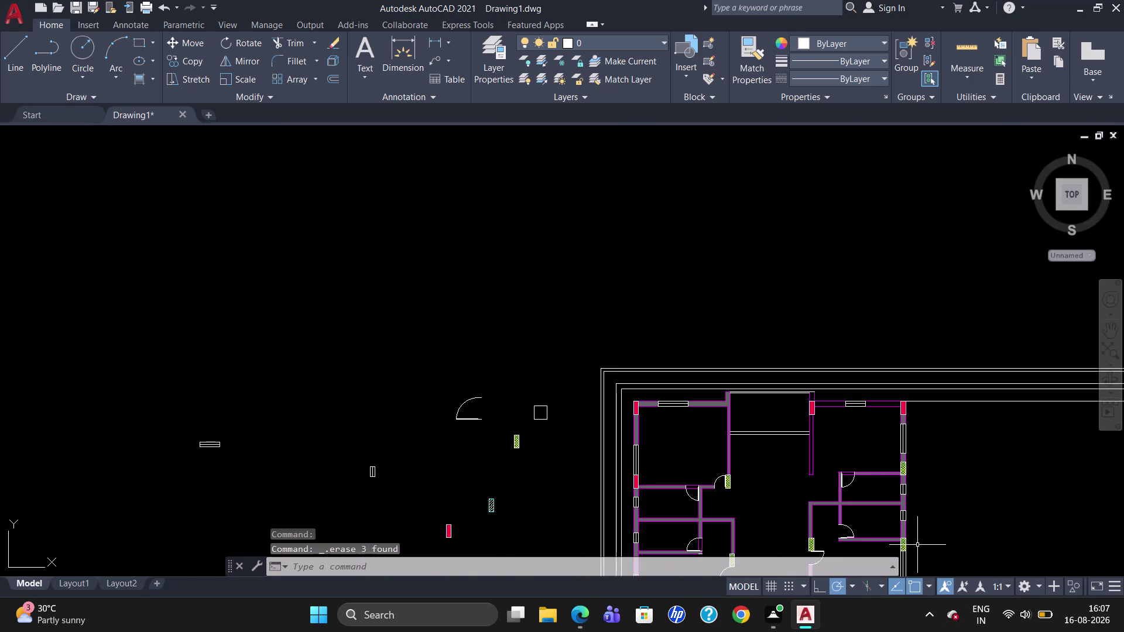
scroll(up, 3)
scroll(down, 3)
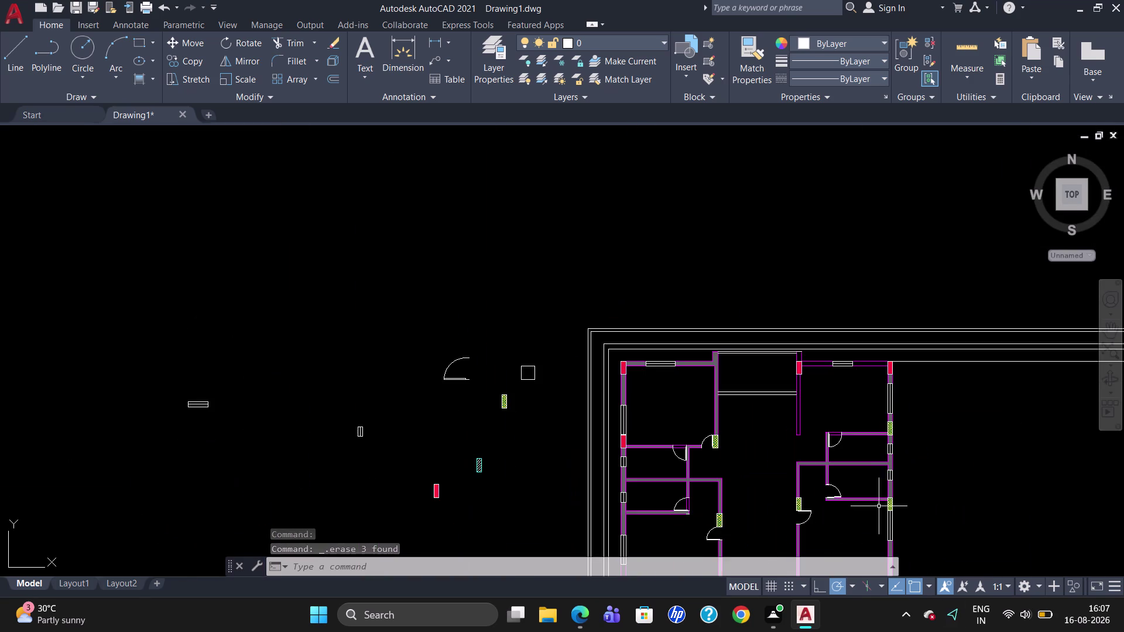
scroll(up, 3)
scroll(down, 3)
scroll(up, 3)
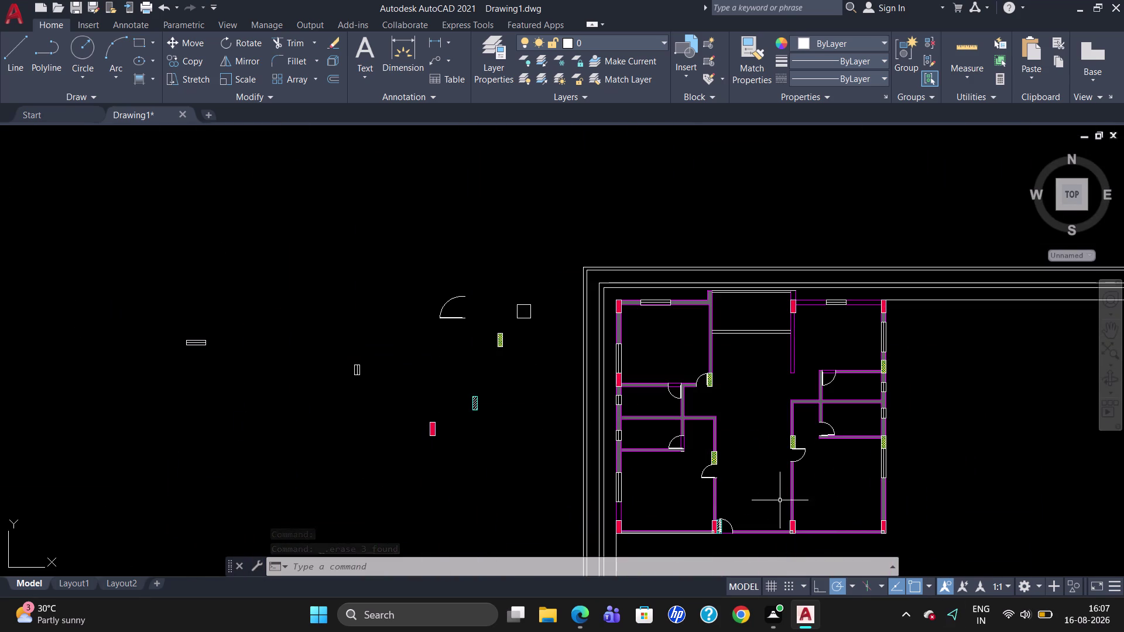